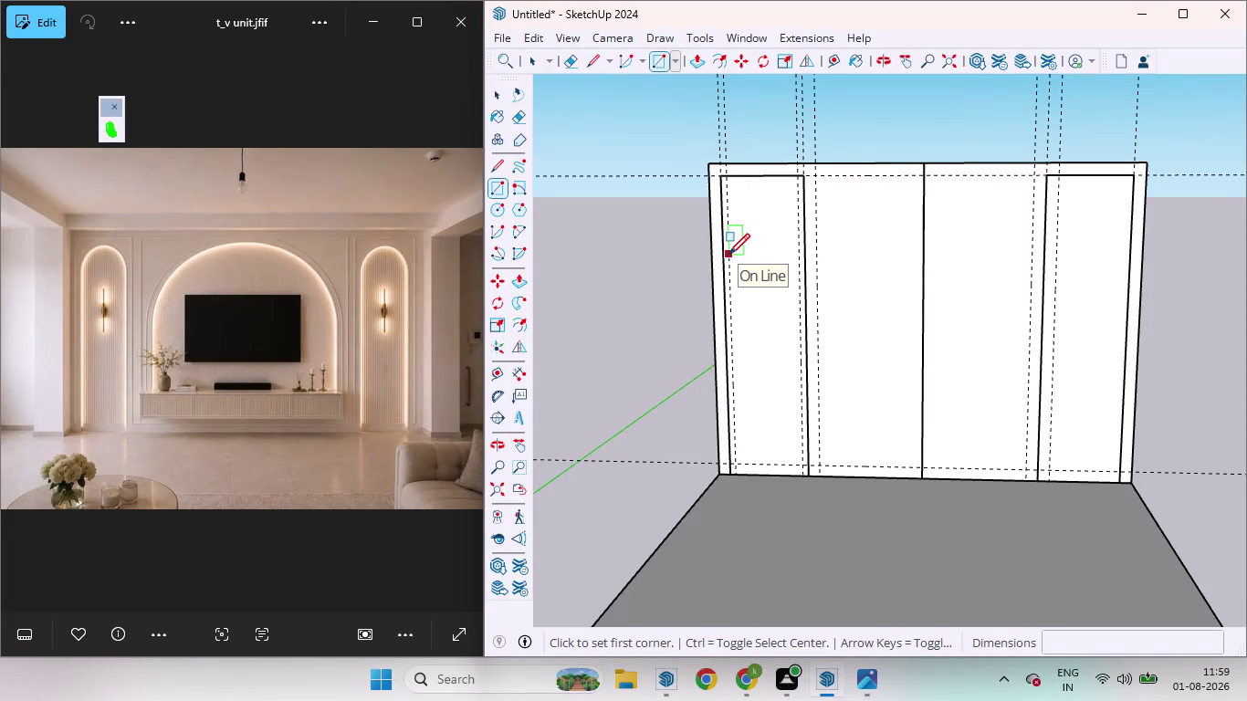
Pull two horizontal guides down from the left panel's top edge.
key(space)
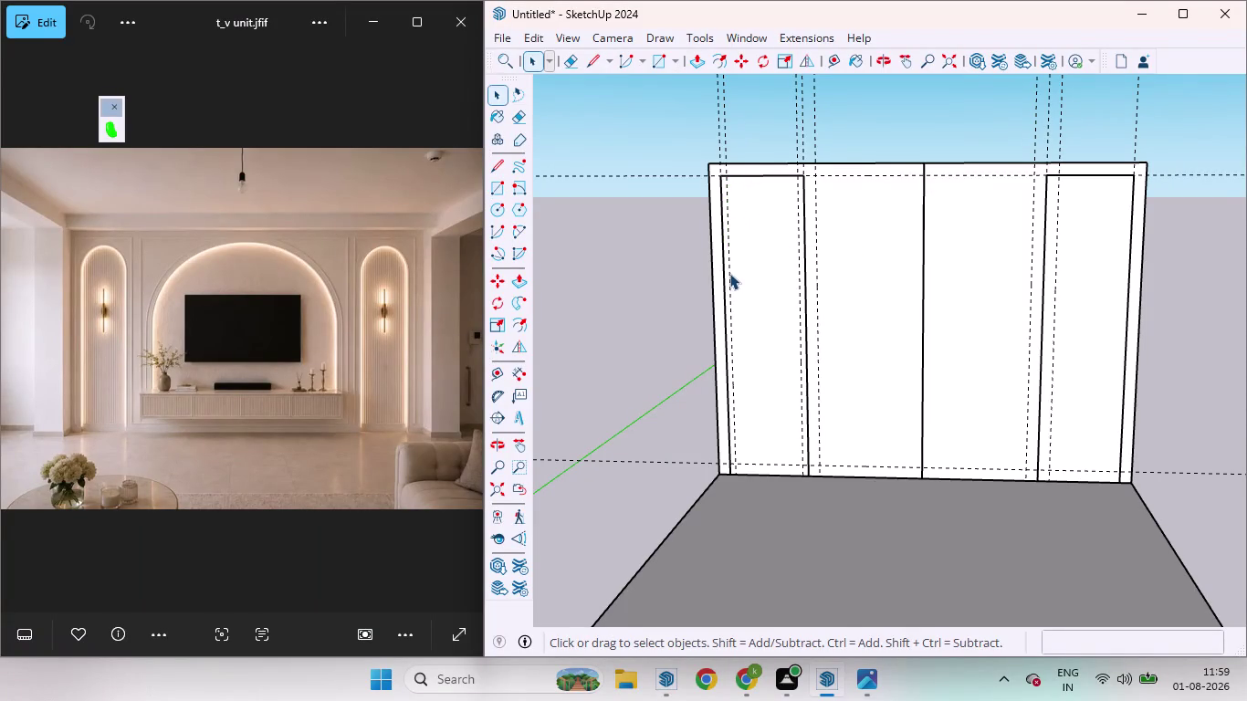
key(t)
click(761, 173)
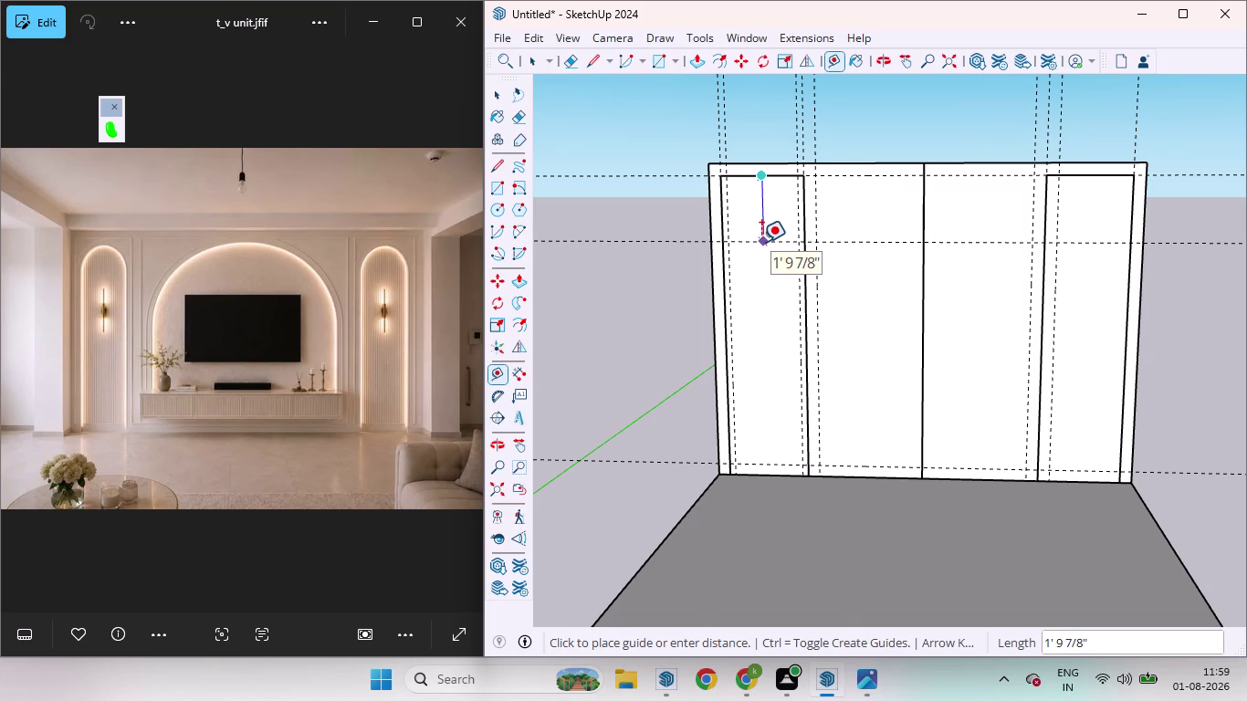
click(762, 242)
click(838, 246)
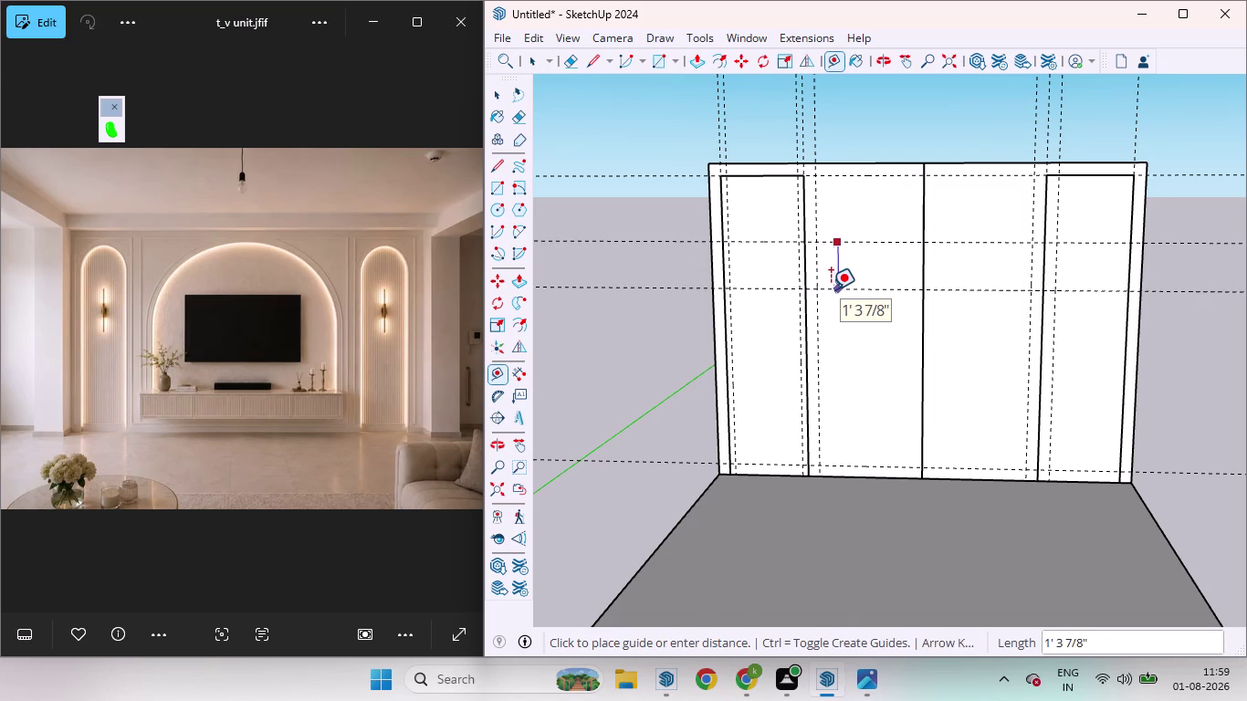
click(831, 290)
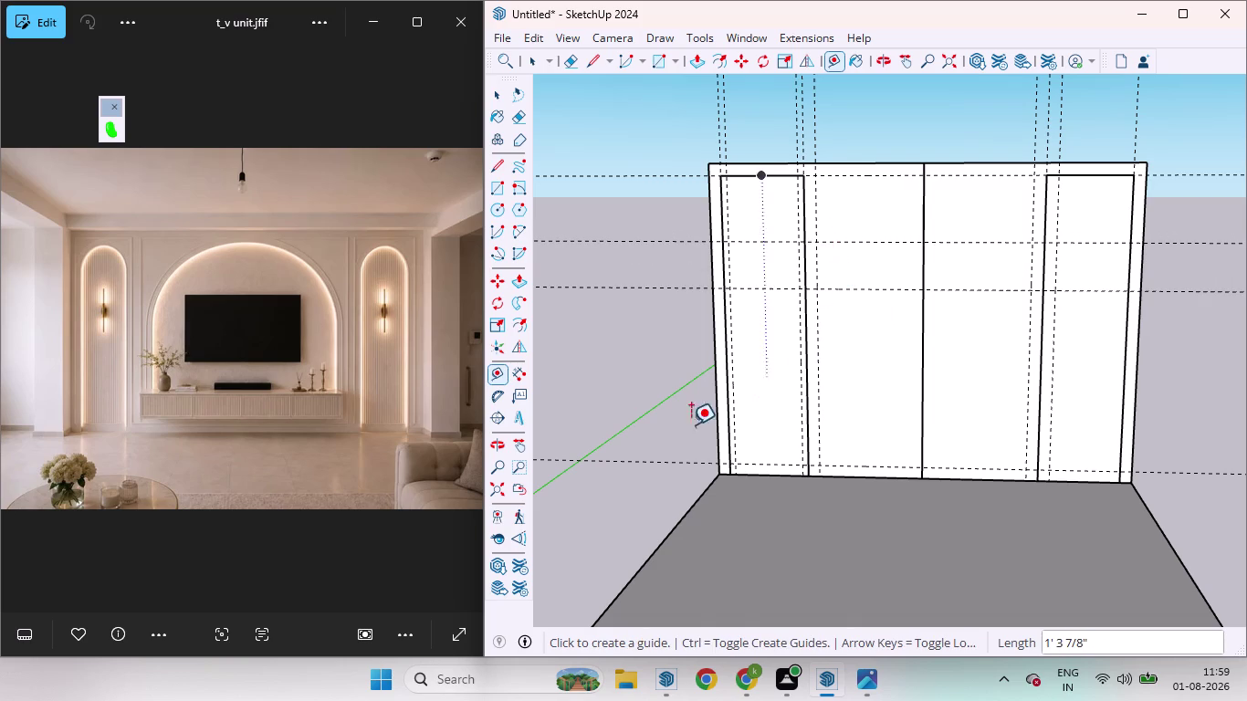
key(space)
Draw an inner rectangle in the left panel from the upper guide to the panel bottom.
key(r)
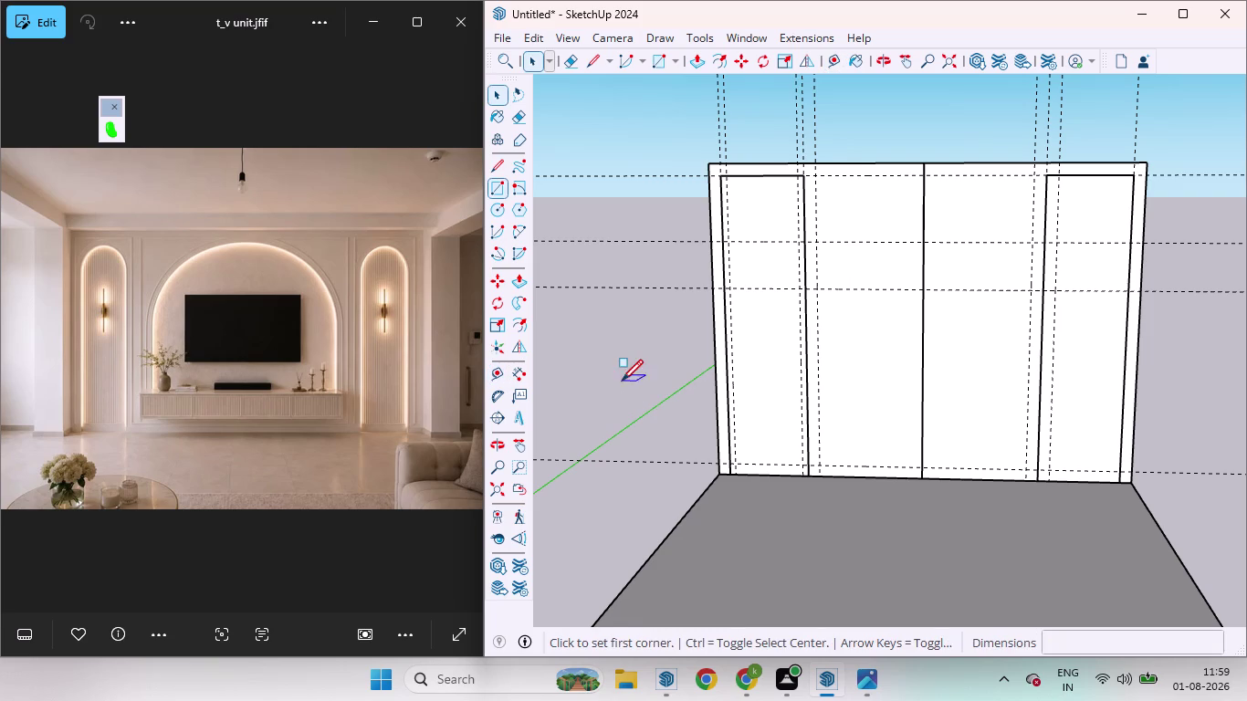
click(729, 237)
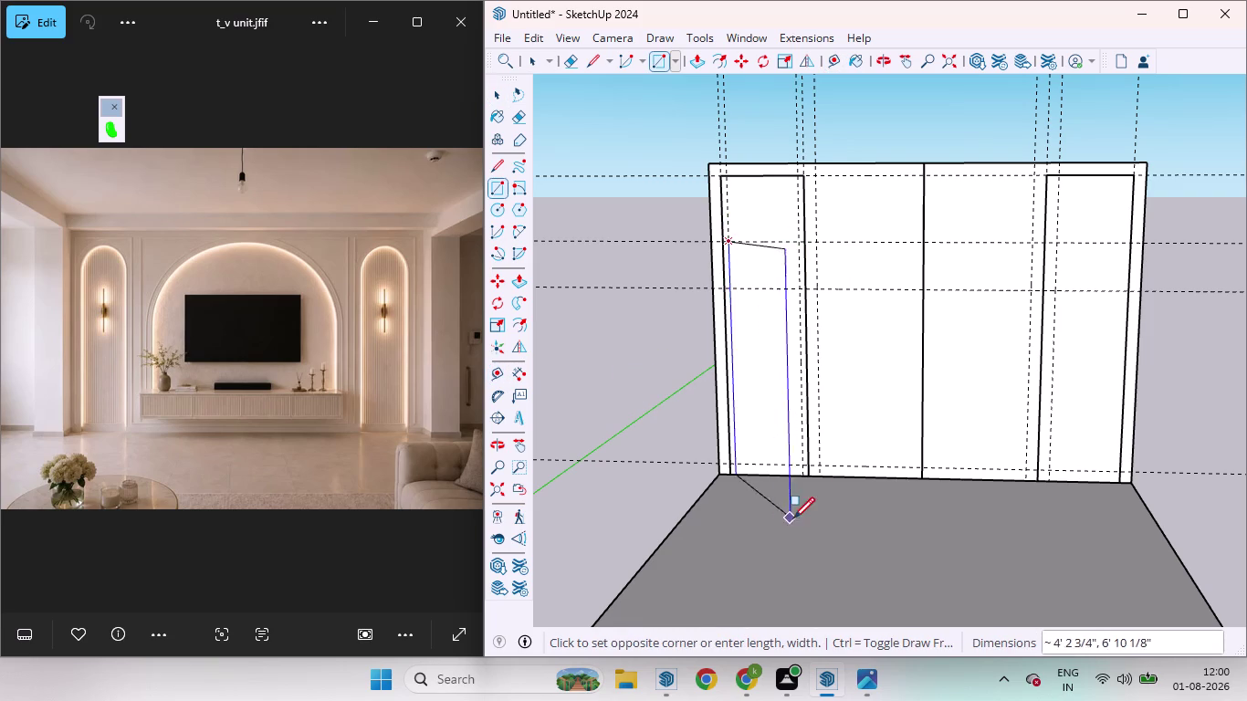
click(803, 462)
key(space)
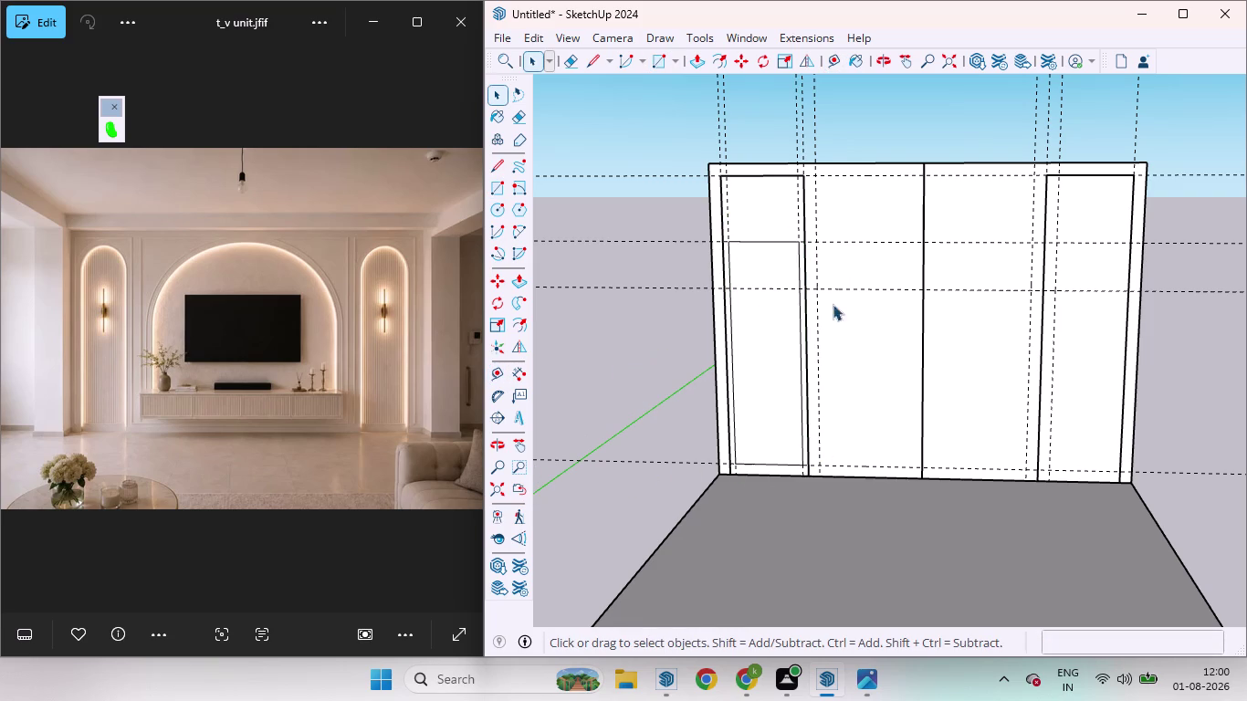
key(r)
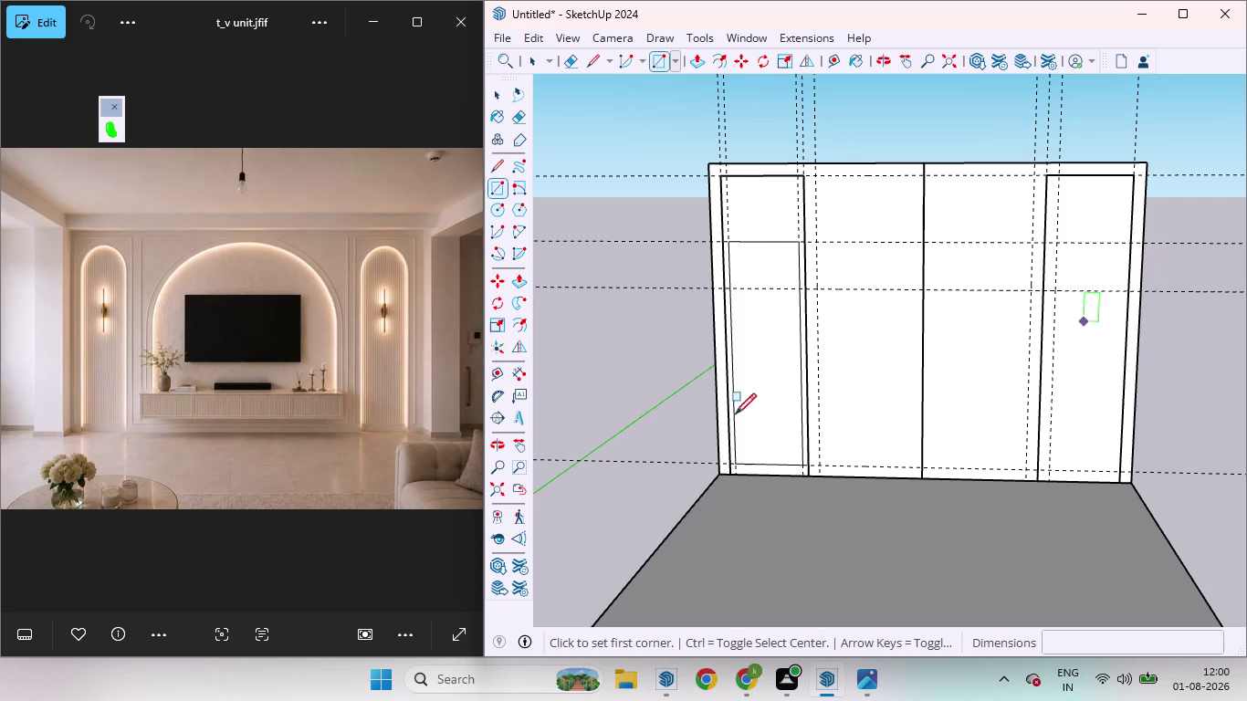
Place two 2-inch offset guides from the right panel's edges.
key(space)
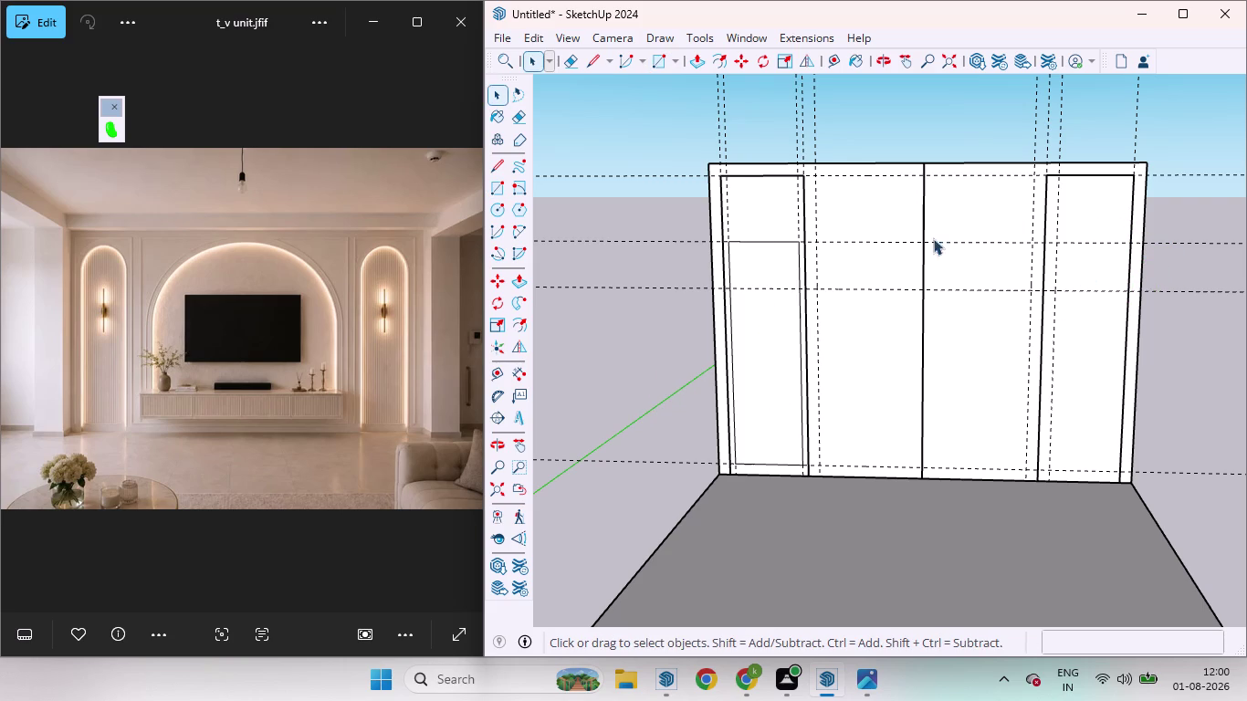
key(t)
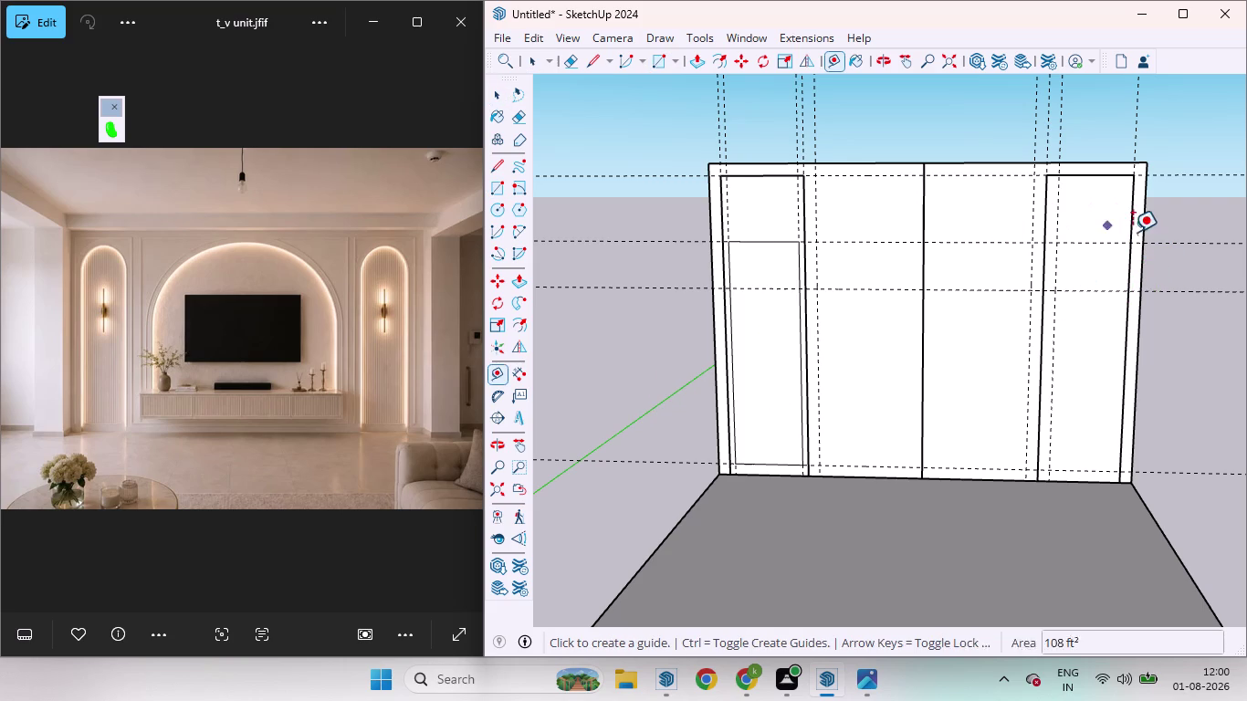
click(1133, 262)
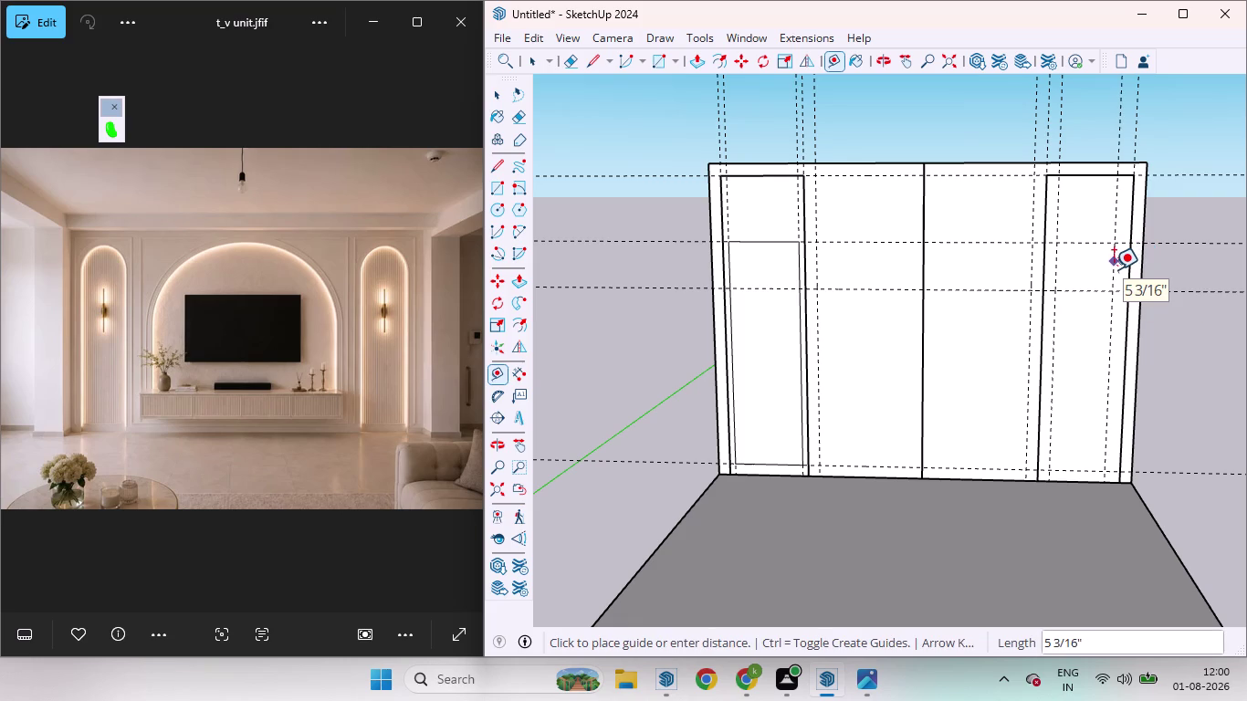
key(2)
key(Return)
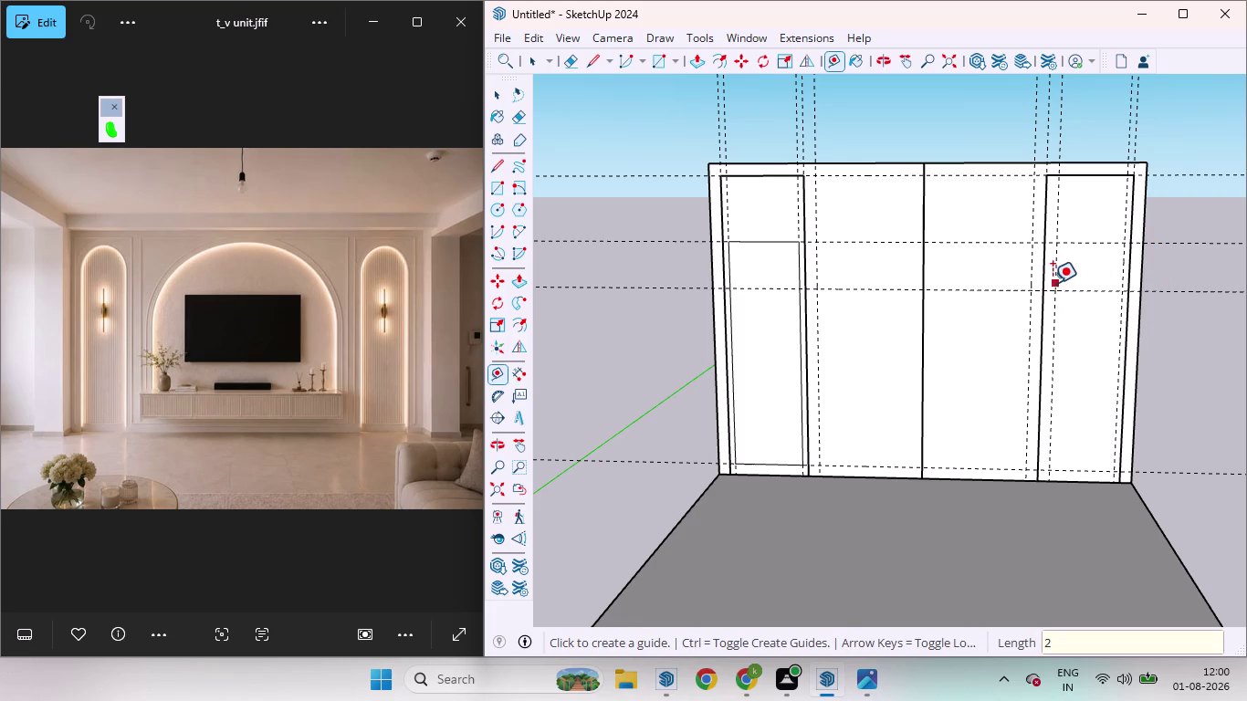
click(1046, 283)
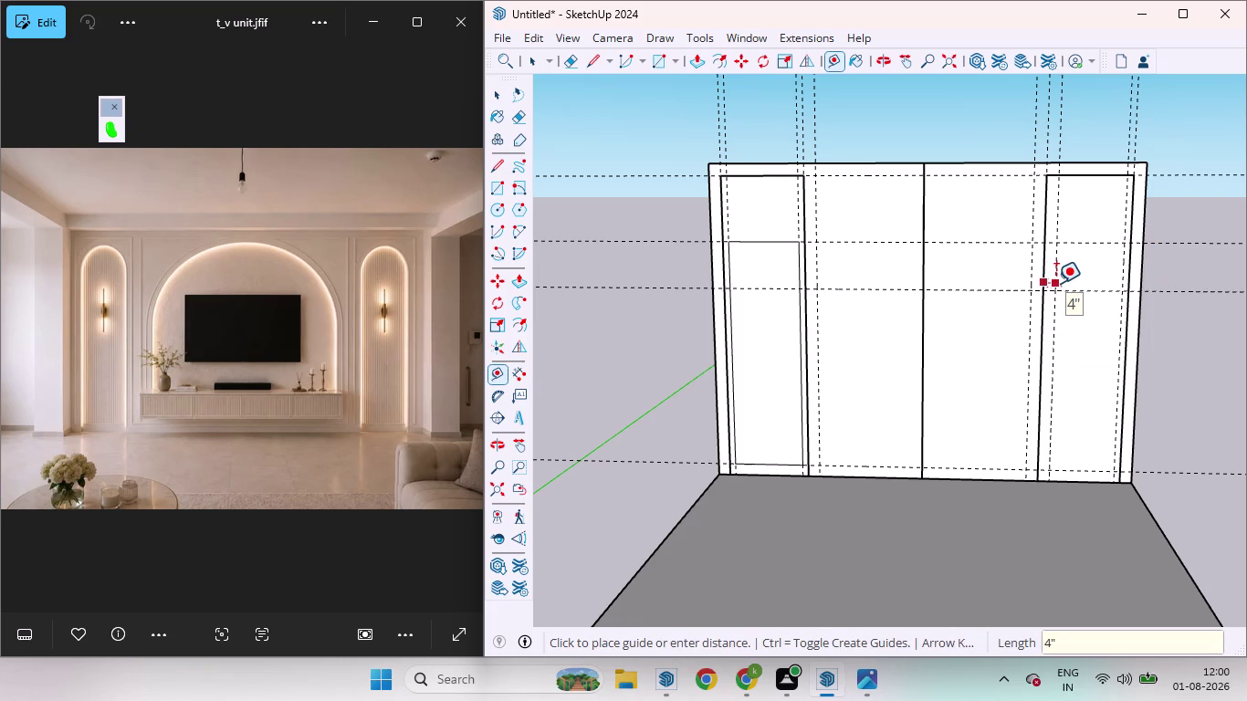
key(2)
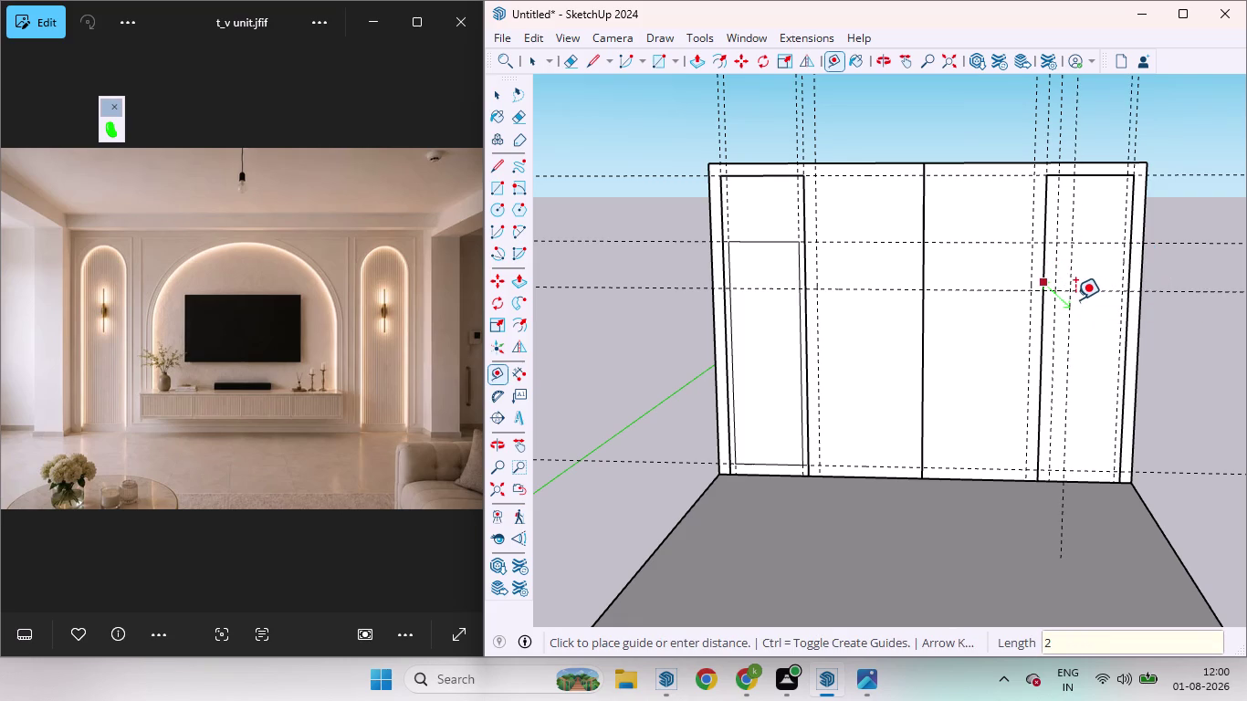
key(Return)
Undo a stray guide and add a 2-inch guide from the right panel's inner edge.
scroll(up, 3)
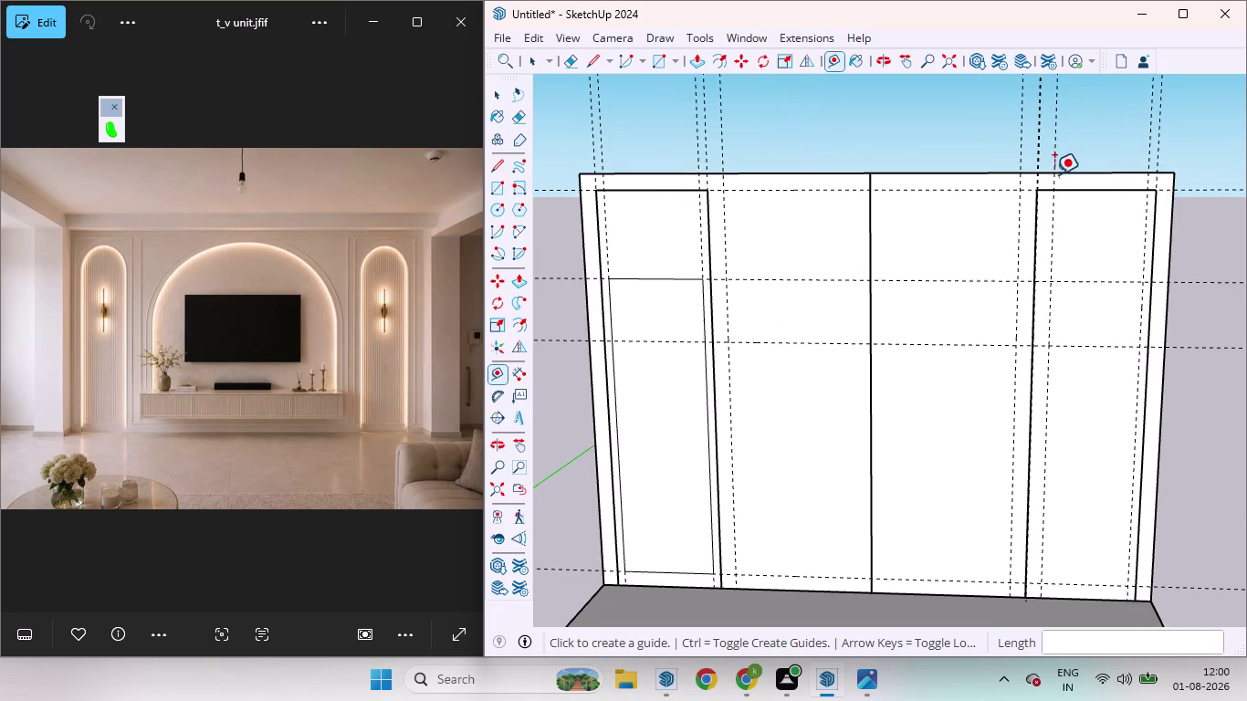
scroll(up, 3)
scroll(up, 3)
scroll(down, 3)
scroll(down, 3)
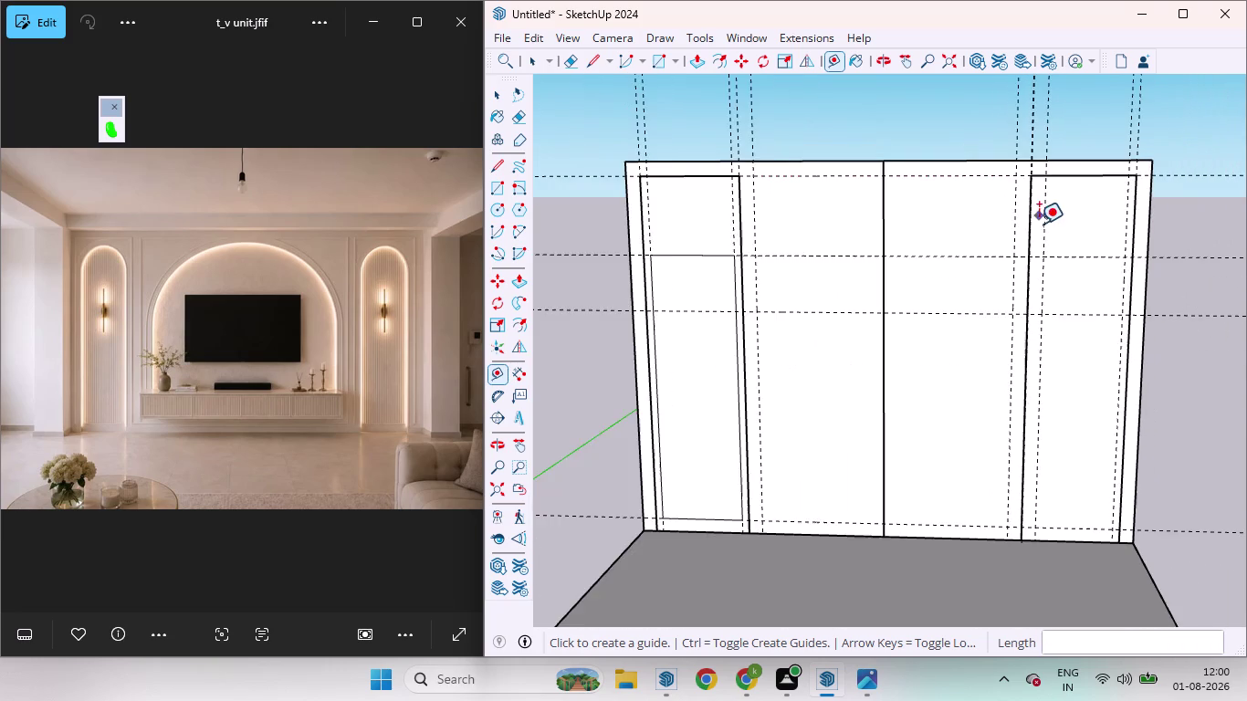
scroll(down, 3)
scroll(up, 3)
middle_drag(1052, 400, 989, 382)
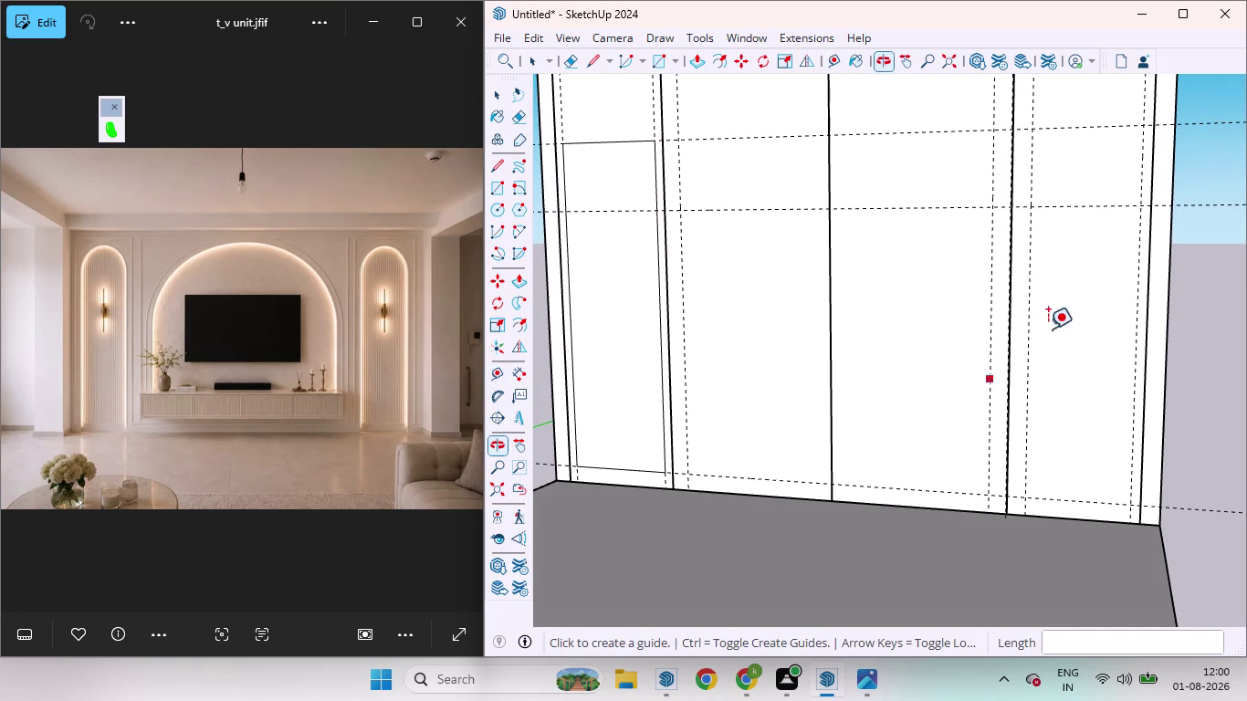
key(ctrl+z)
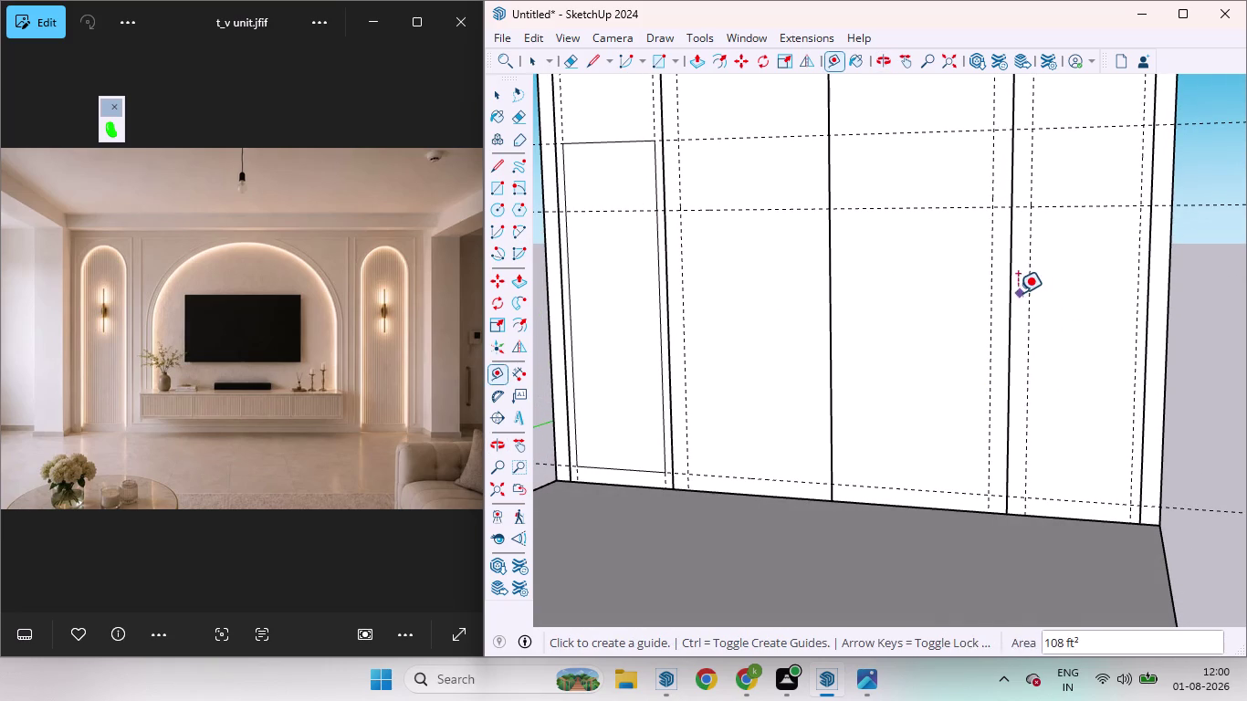
click(1023, 295)
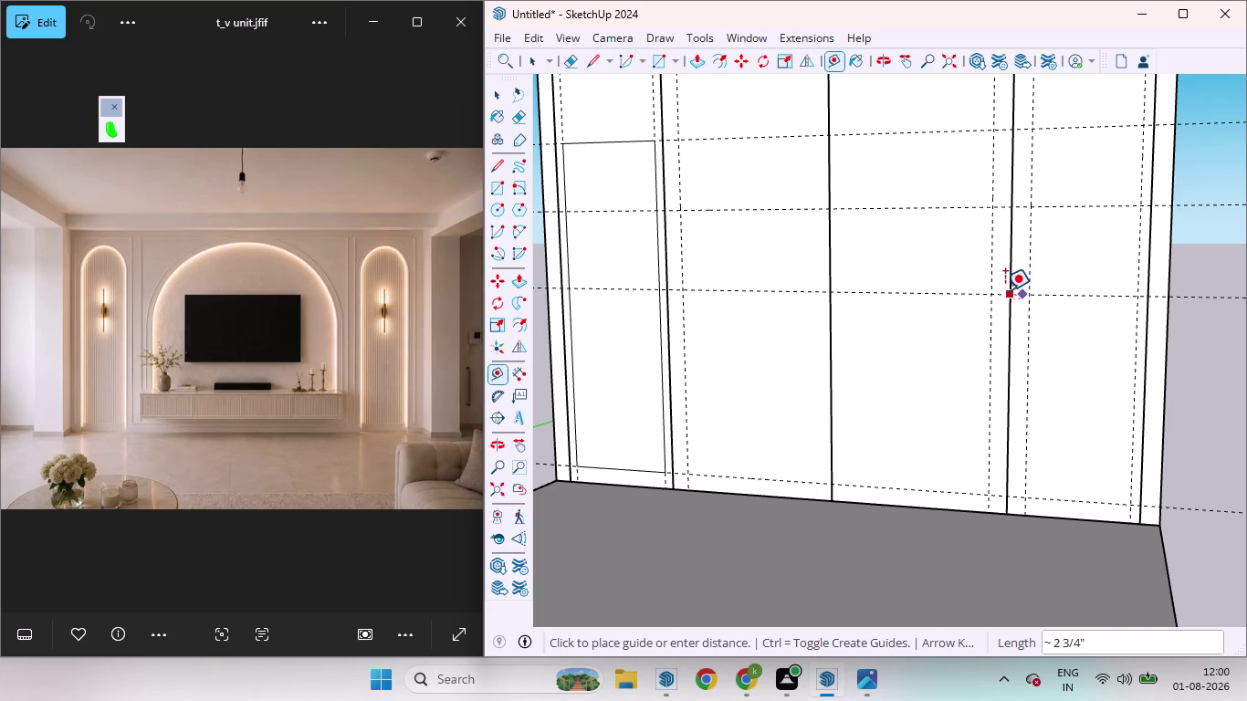
key(ctrl+z)
click(1013, 274)
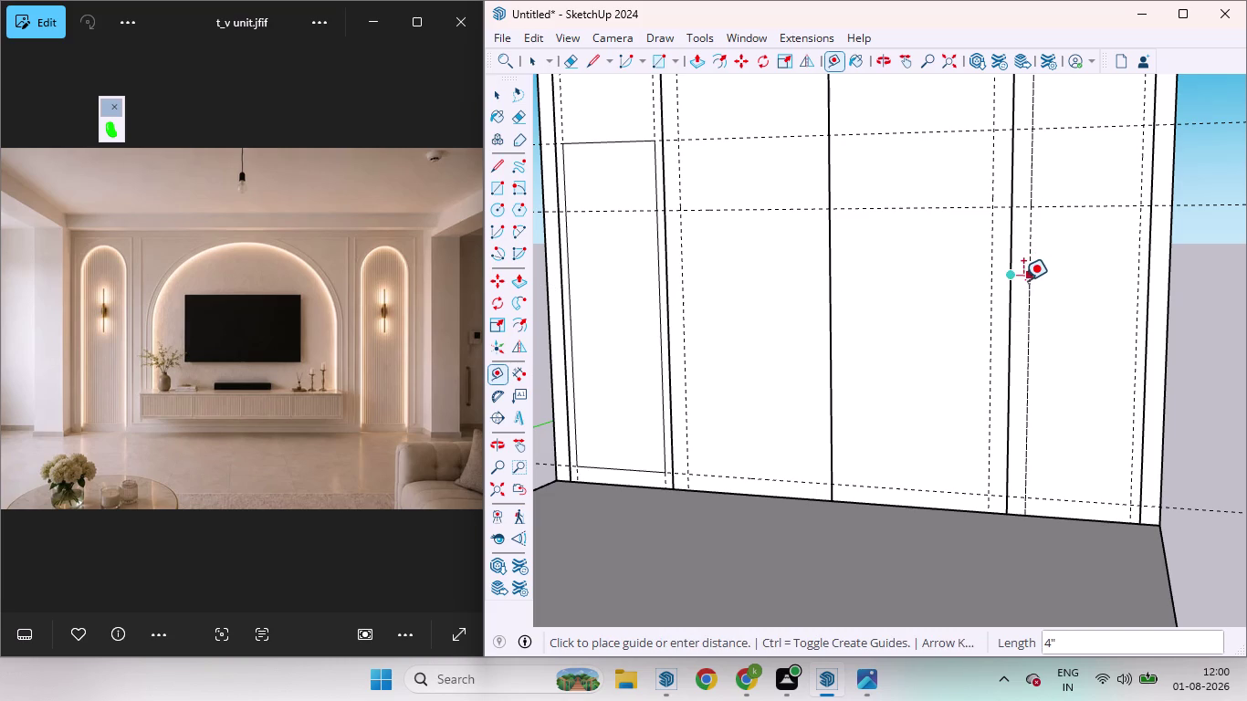
key(2)
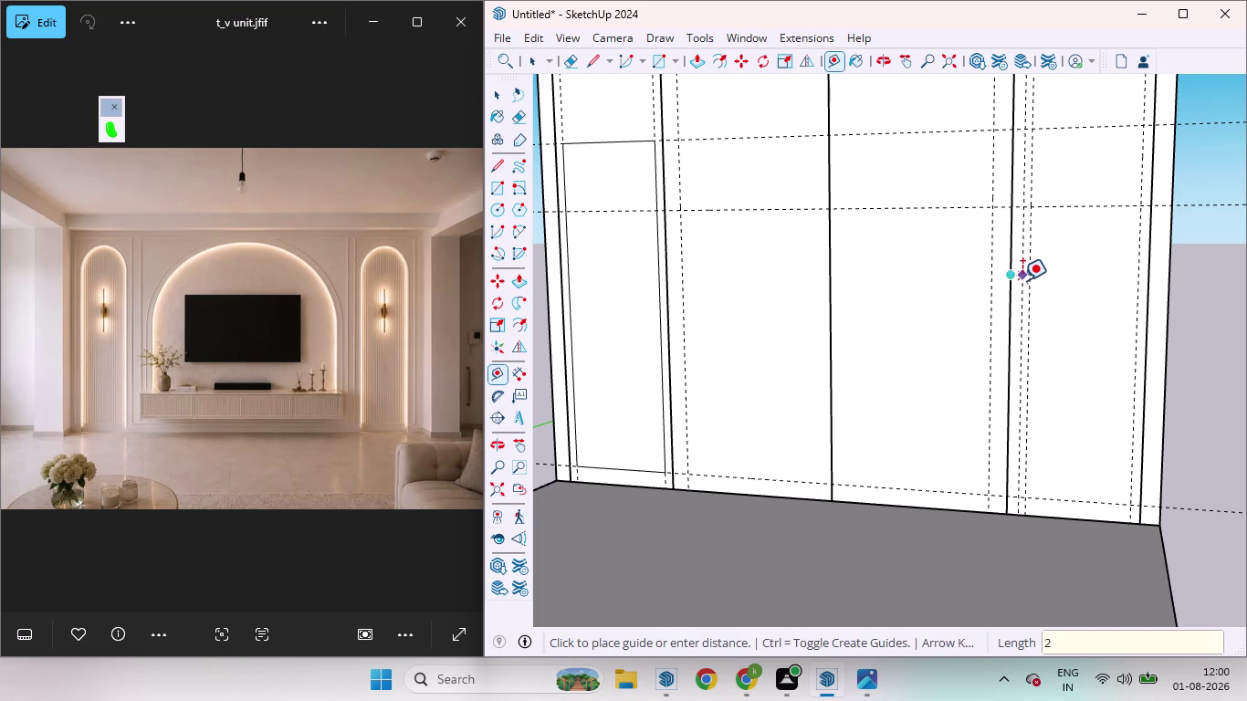
key(Return)
key(space)
scroll(down, 3)
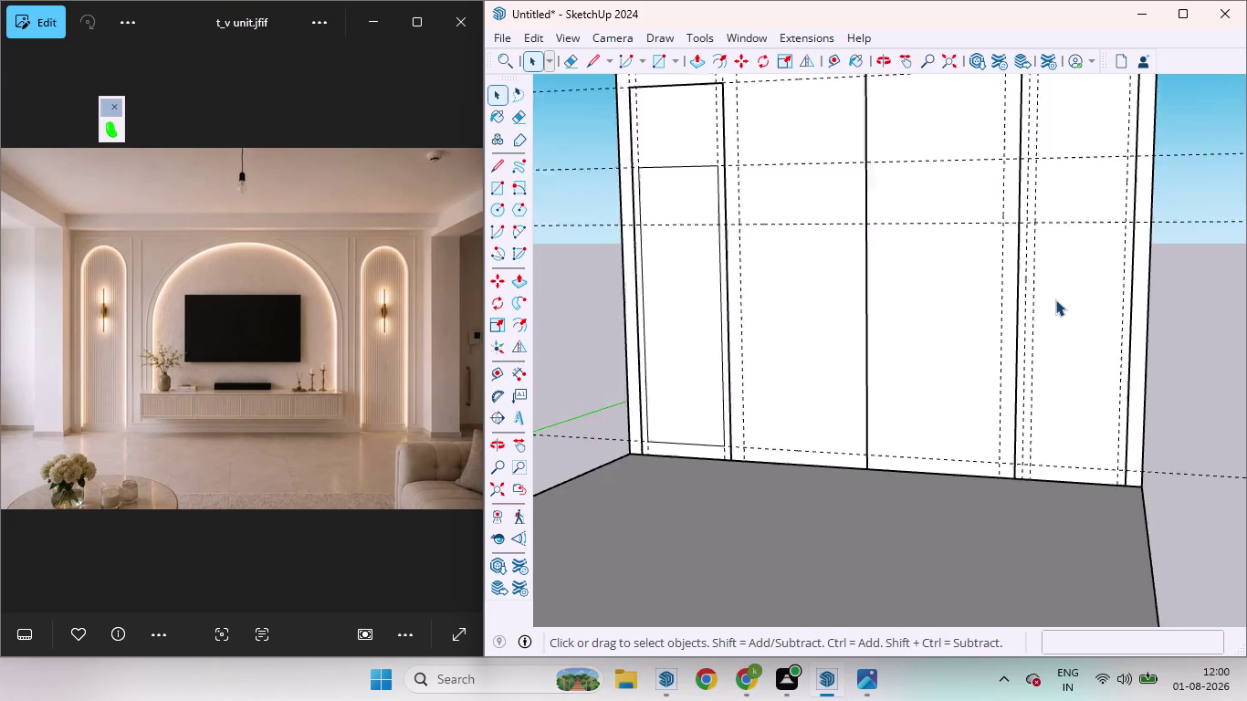
scroll(down, 3)
Draw the right panel's inner rectangle between its guides down to the panel bottom.
key(r)
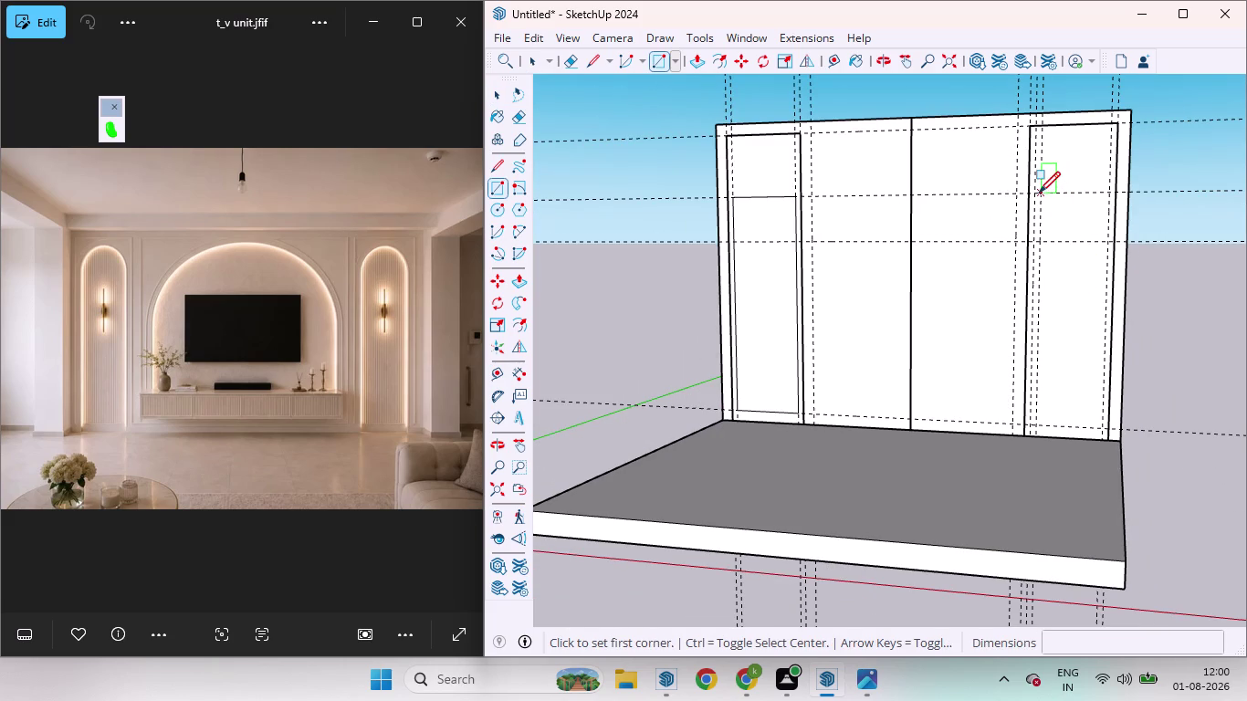
scroll(up, 3)
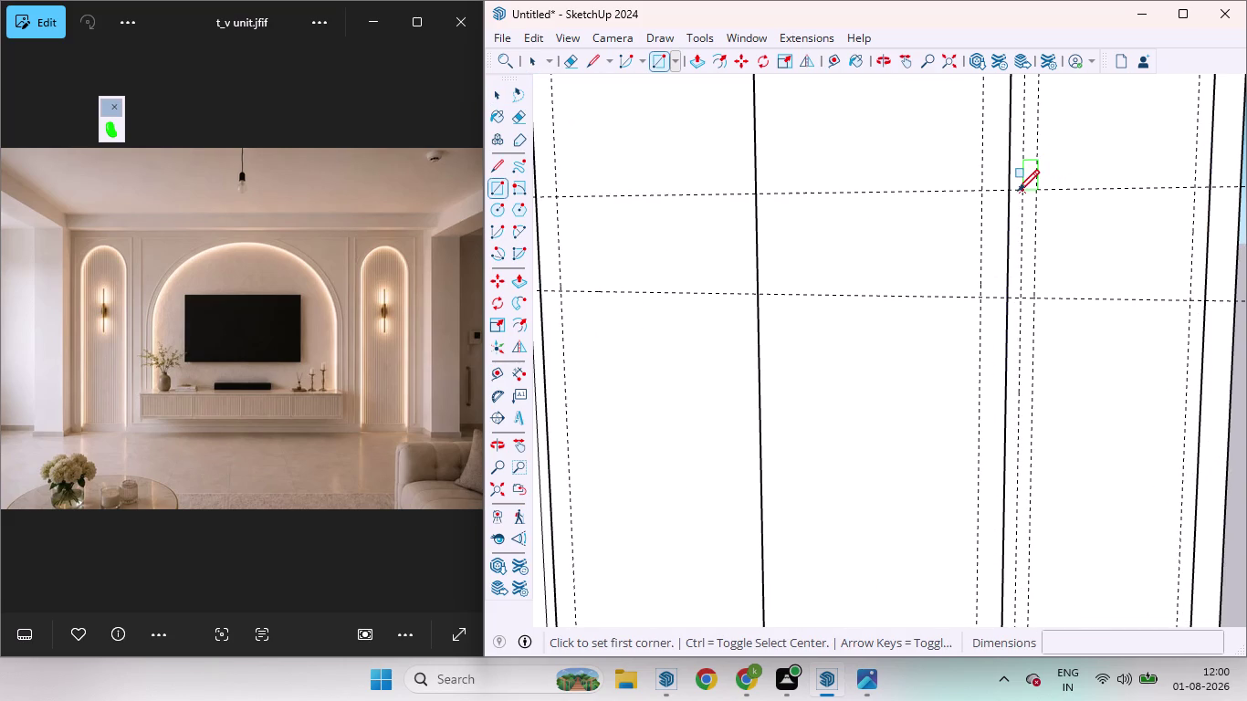
click(1020, 189)
scroll(down, 3)
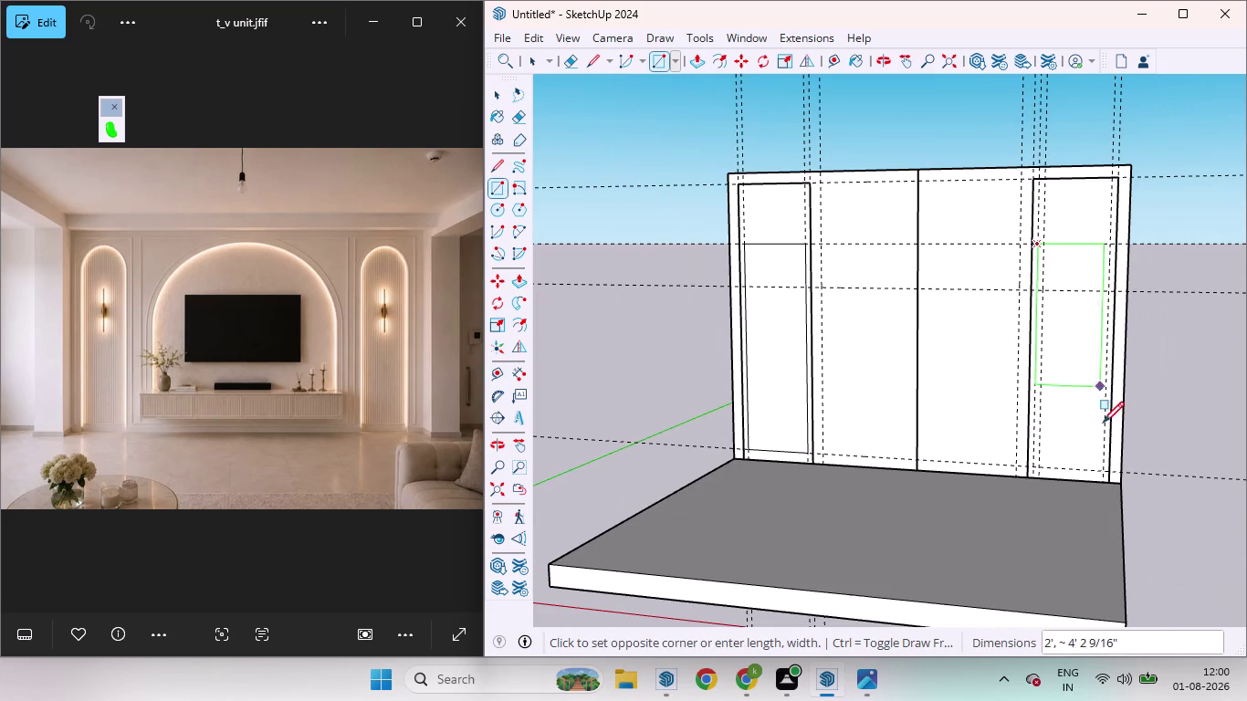
click(1101, 472)
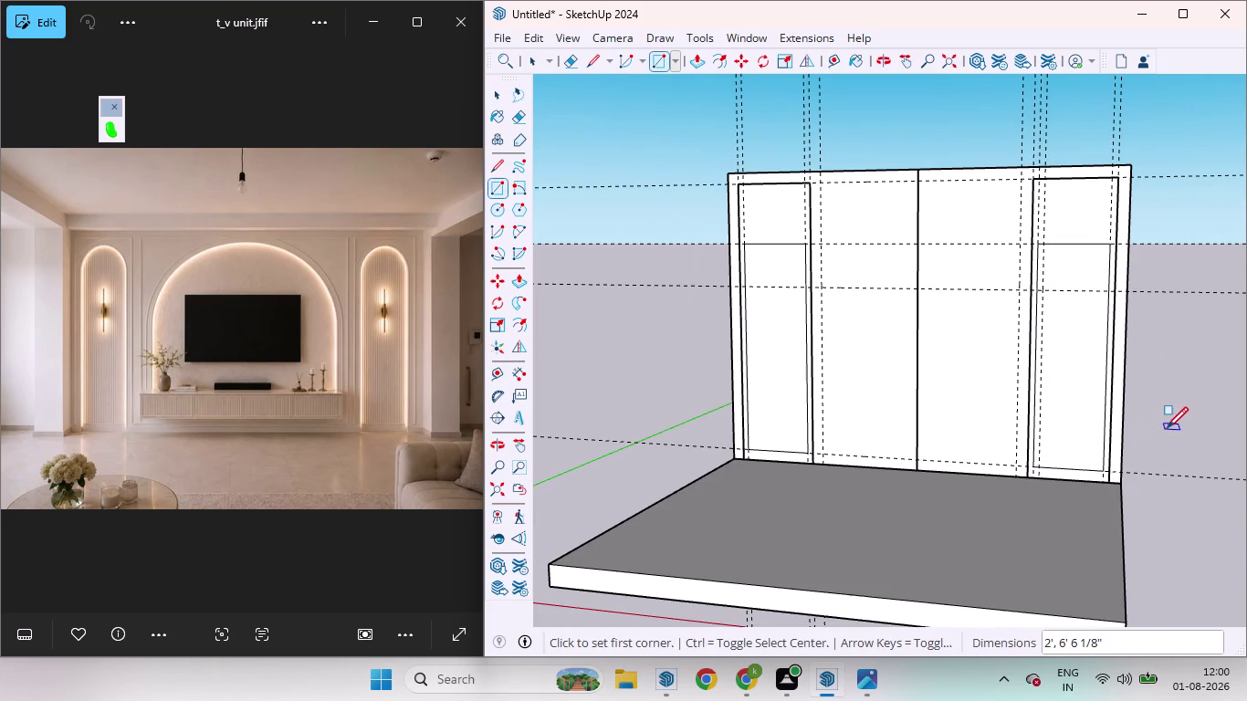
key(space)
middle_drag(752, 244, 838, 232)
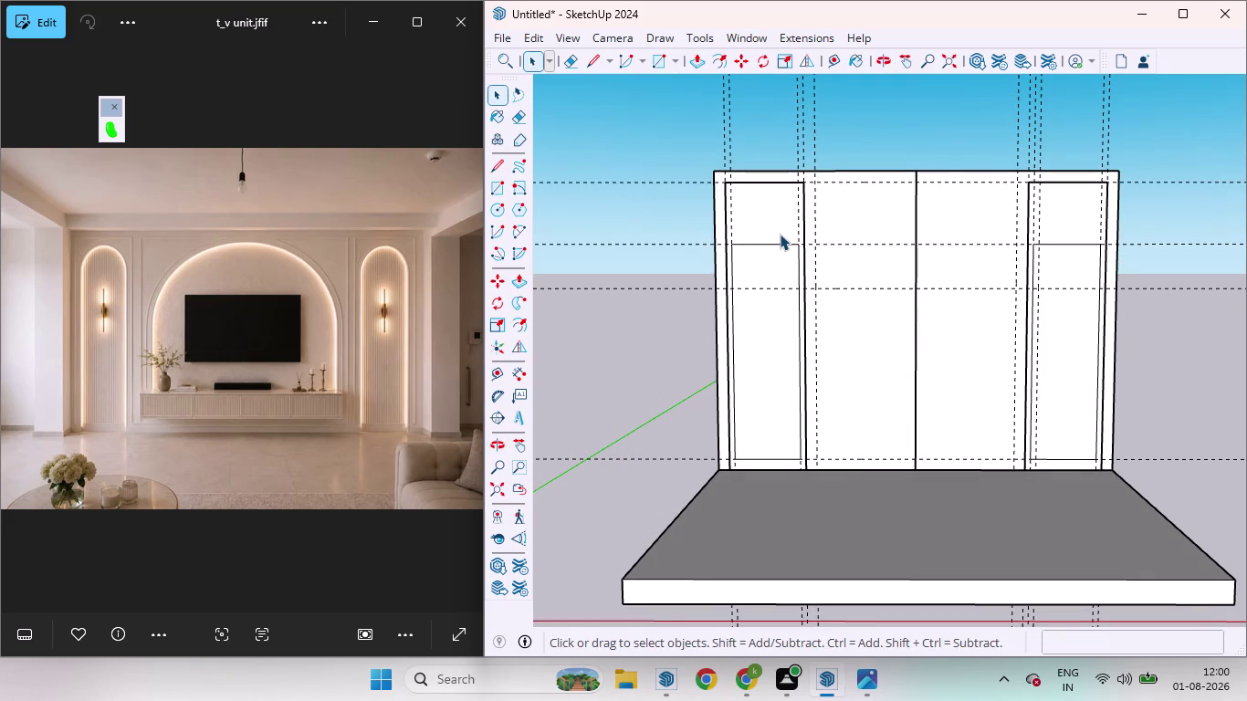
Cancel a first arc attempt and restart the 2 Point Arc tool with 60 entered.
key(a)
scroll(up, 3)
click(733, 243)
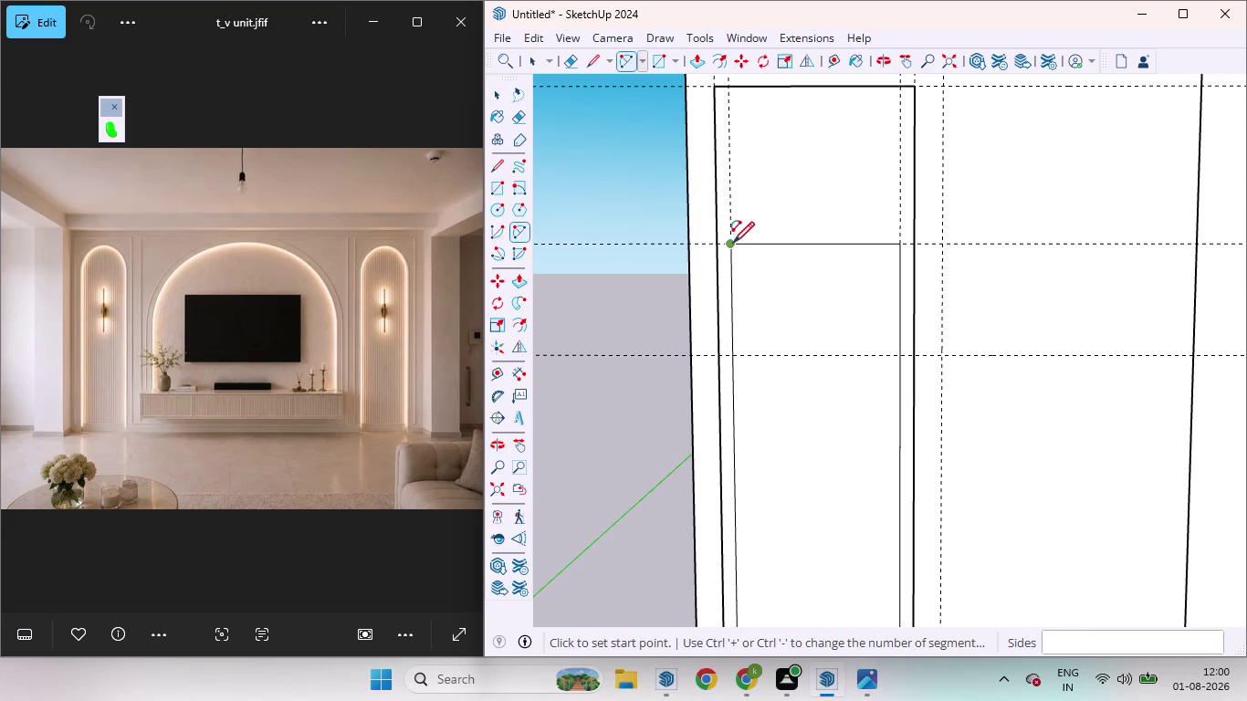
click(901, 244)
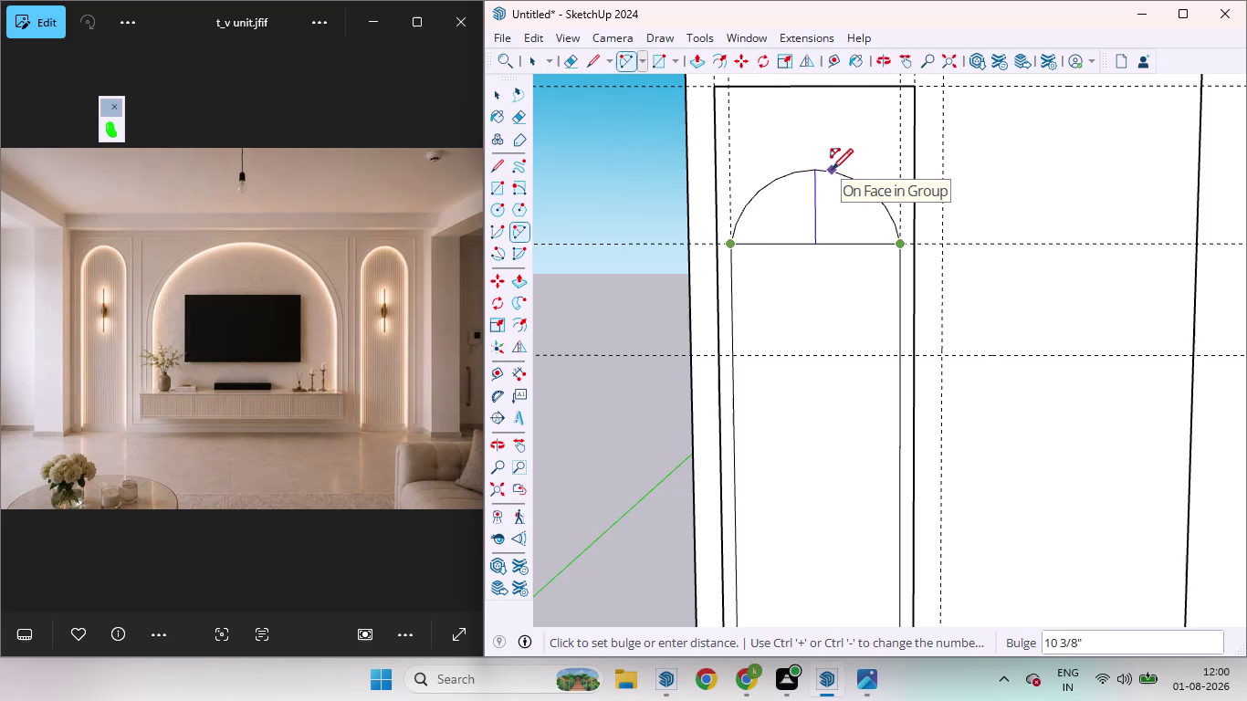
key(space)
key(a)
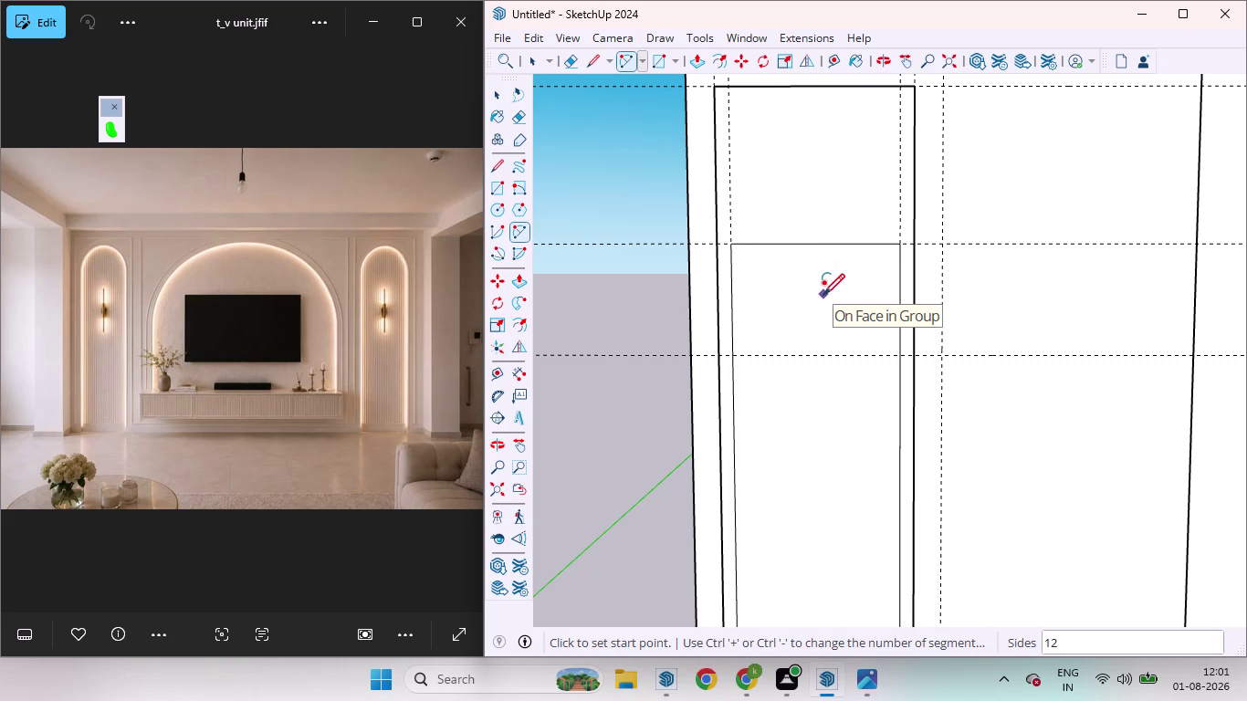
text(60)
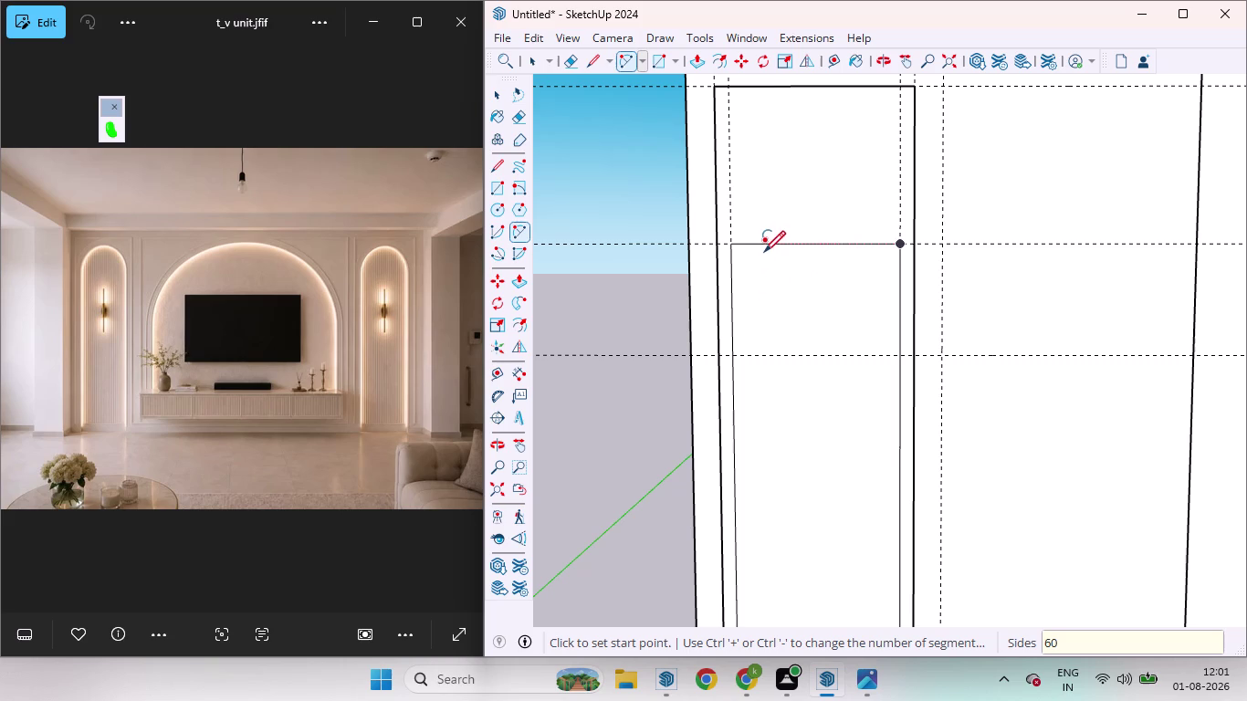
key(Return)
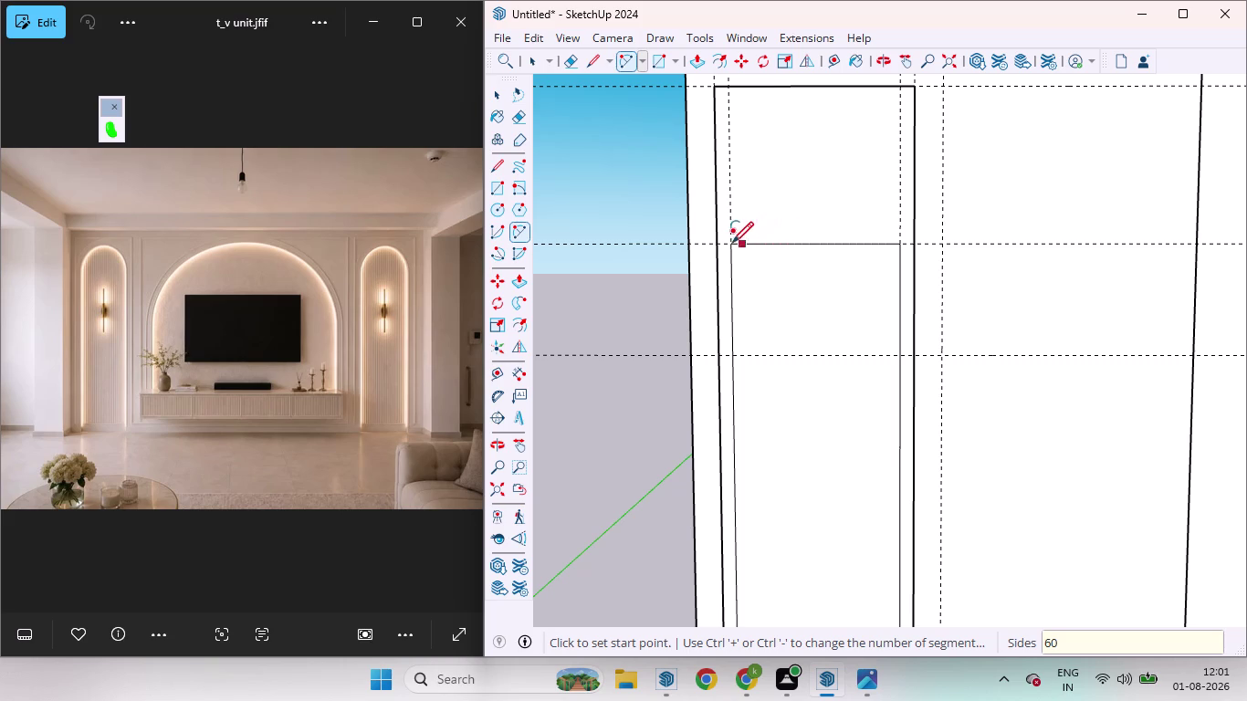
Draw a half-circle arch across the left inner panel's top line.
click(729, 245)
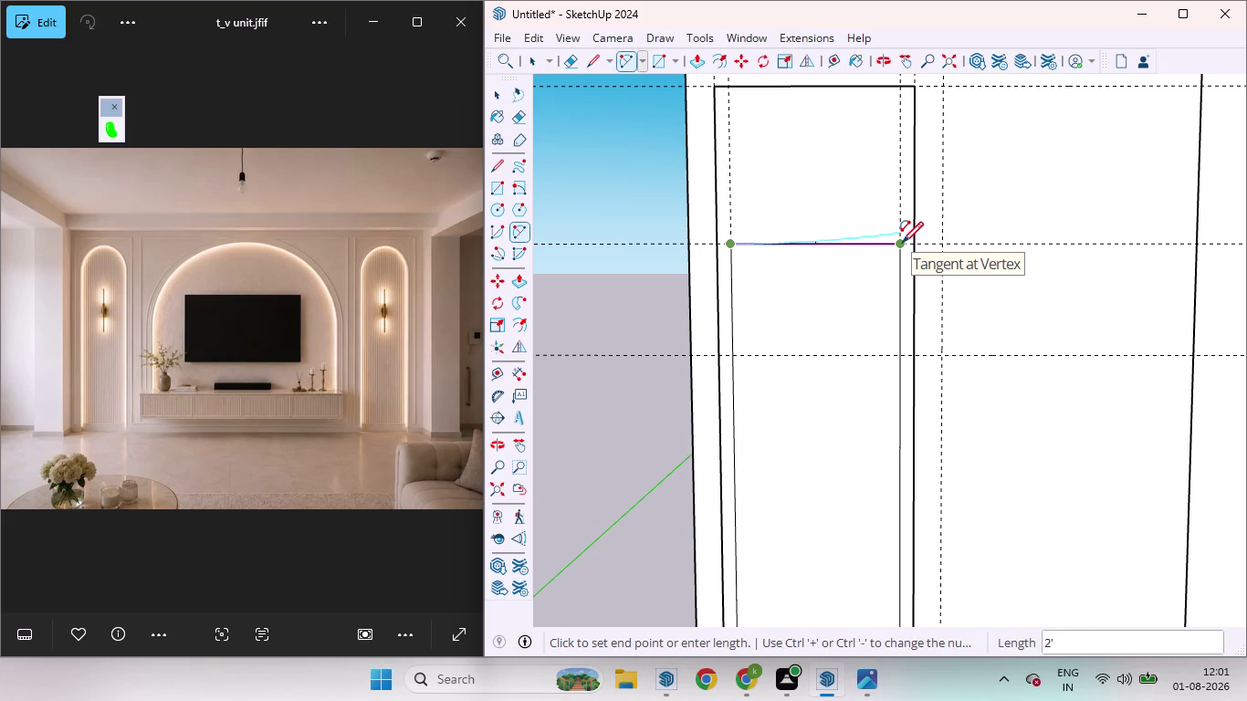
click(902, 243)
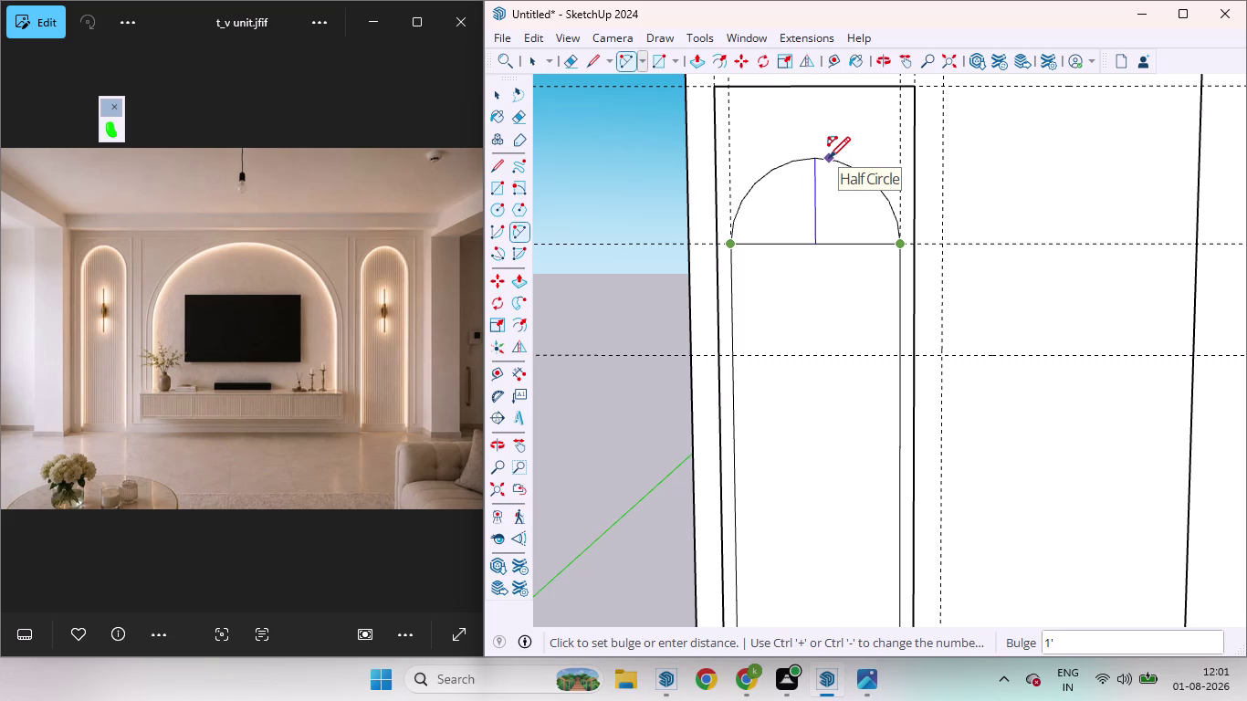
click(829, 158)
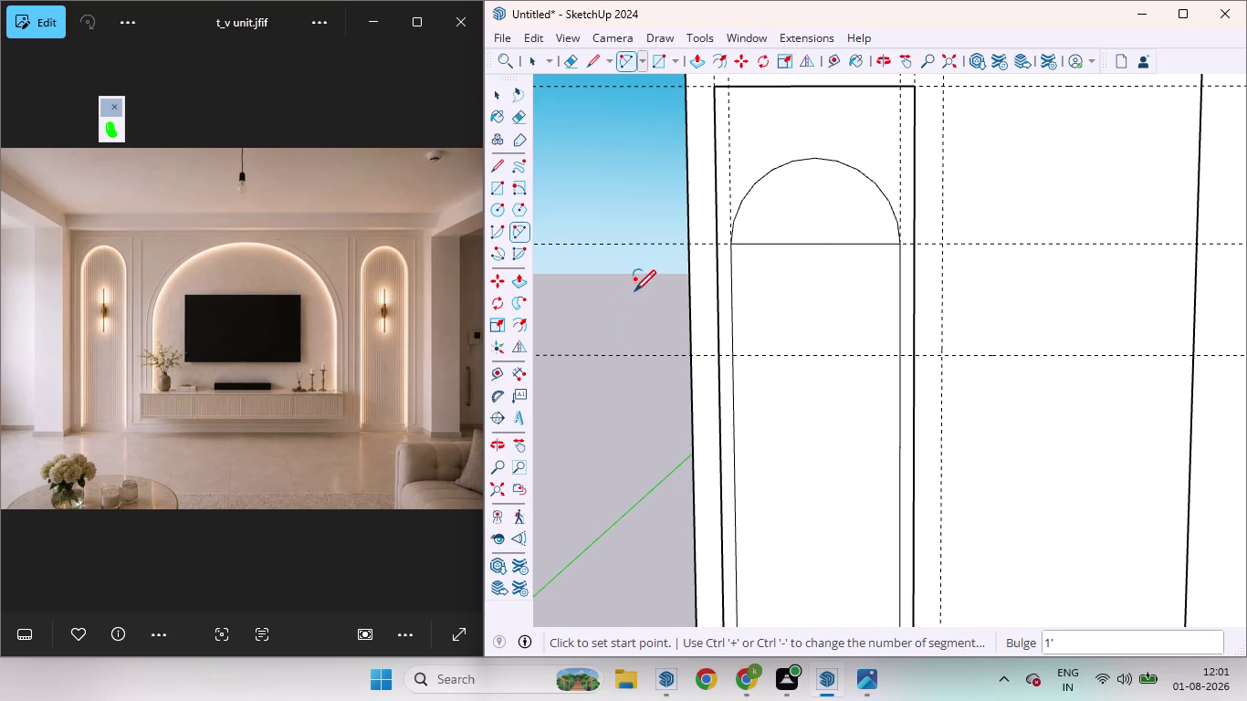
scroll(down, 3)
key(space)
scroll(down, 3)
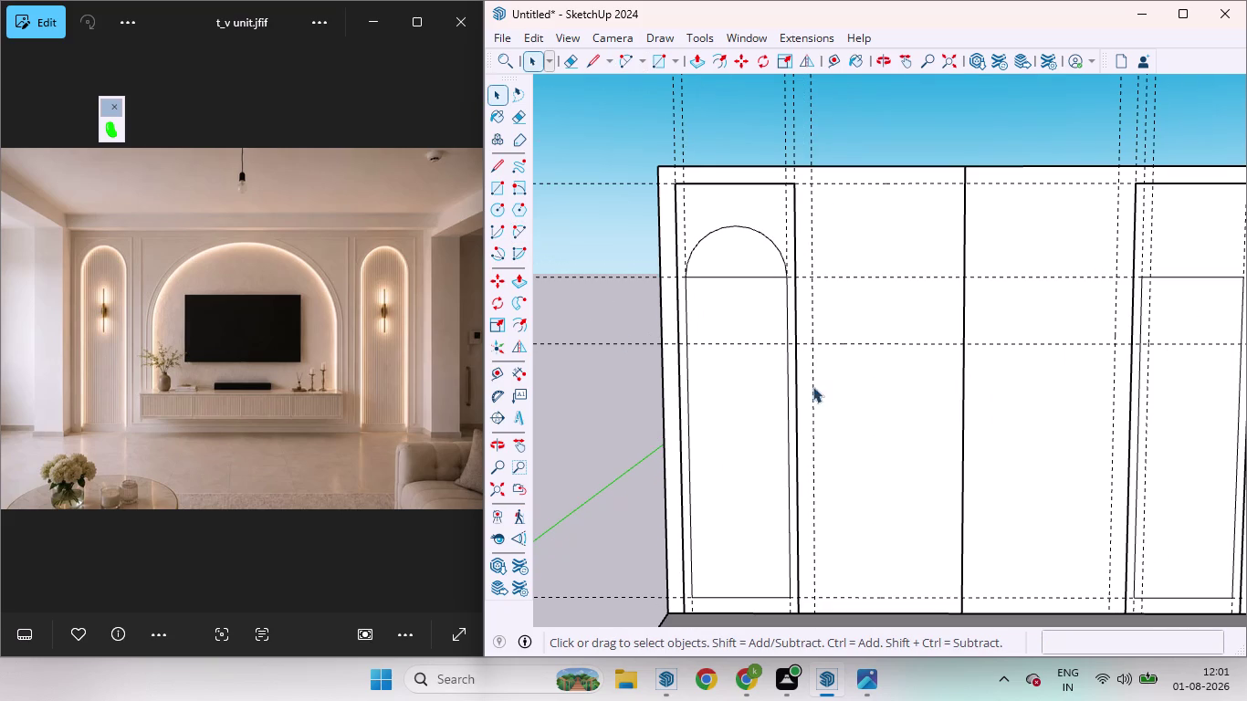
Restart the 2 Point Arc tool with 60 entered.
key(a)
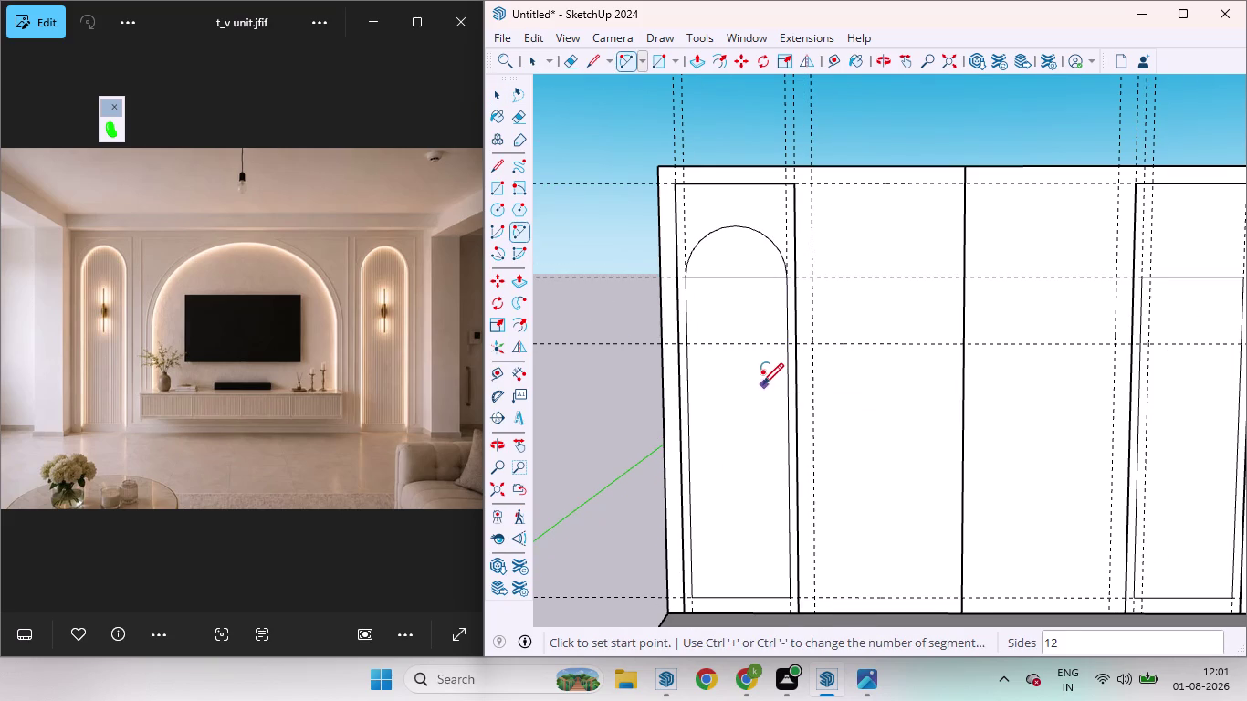
key(6)
key(0)
key(Return)
Draw a half-circle arch across the right panel's line, then select the left top edge.
scroll(down, 3)
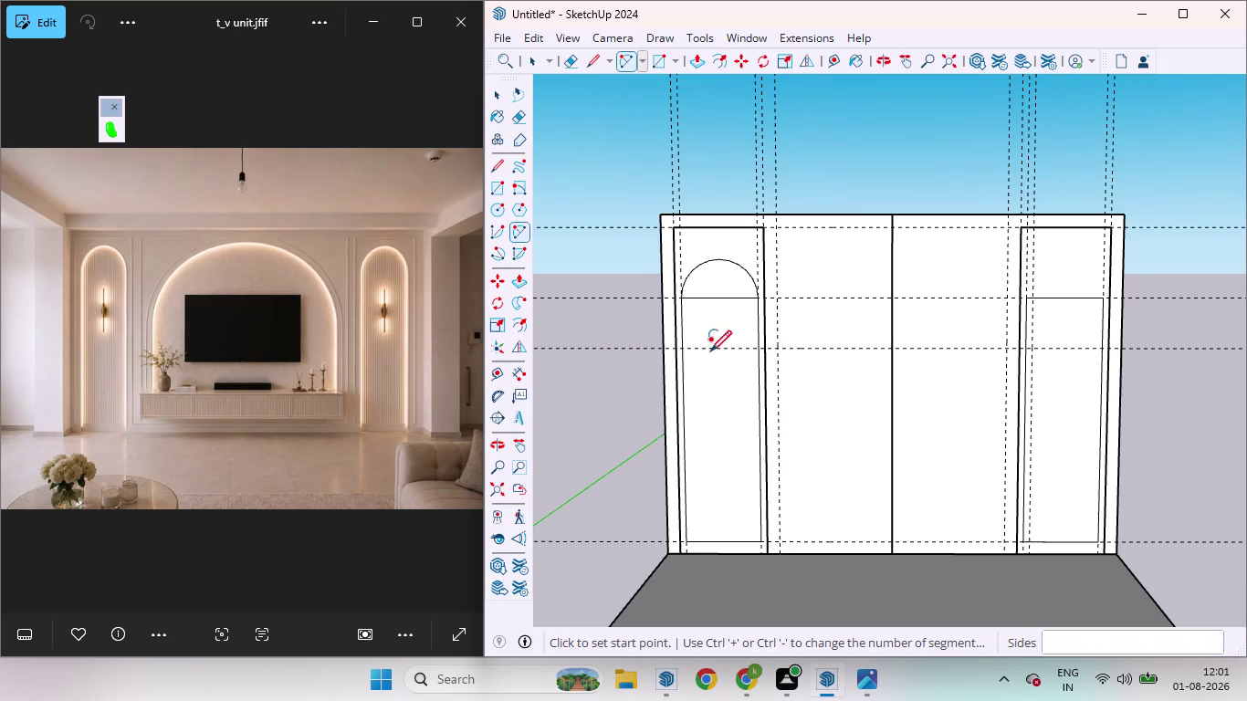
scroll(up, 3)
scroll(down, 3)
scroll(up, 3)
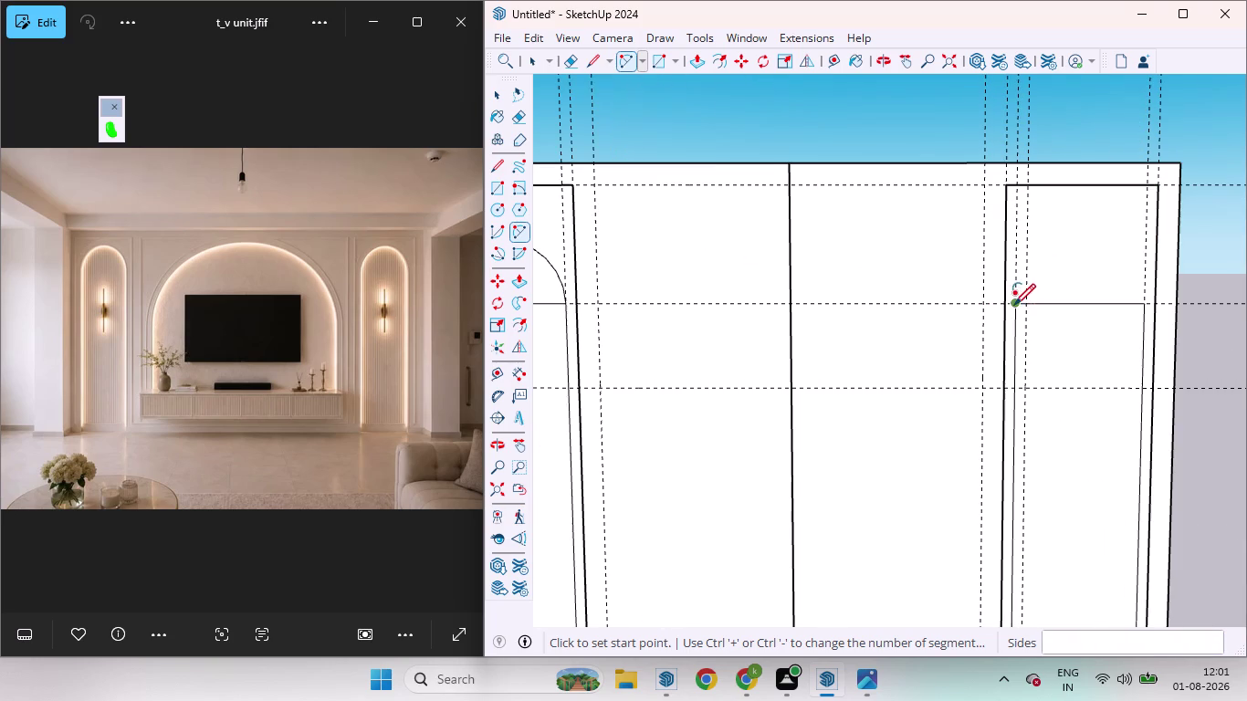
click(1015, 306)
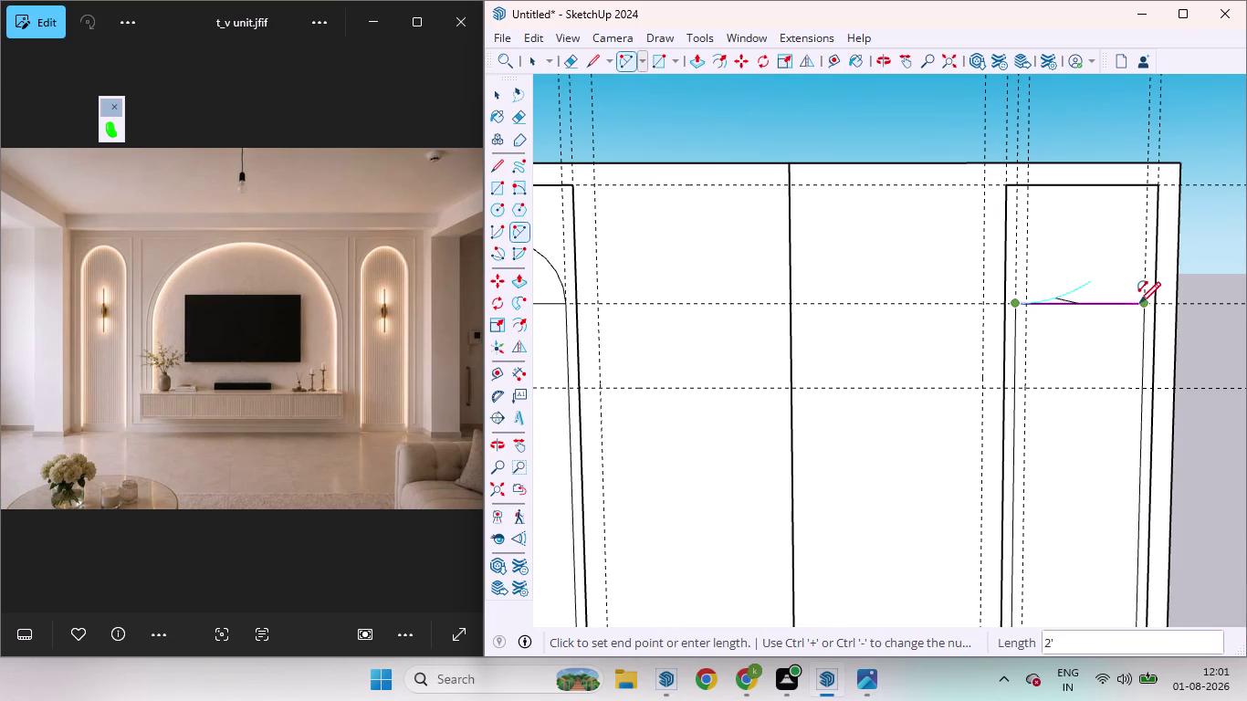
click(1142, 303)
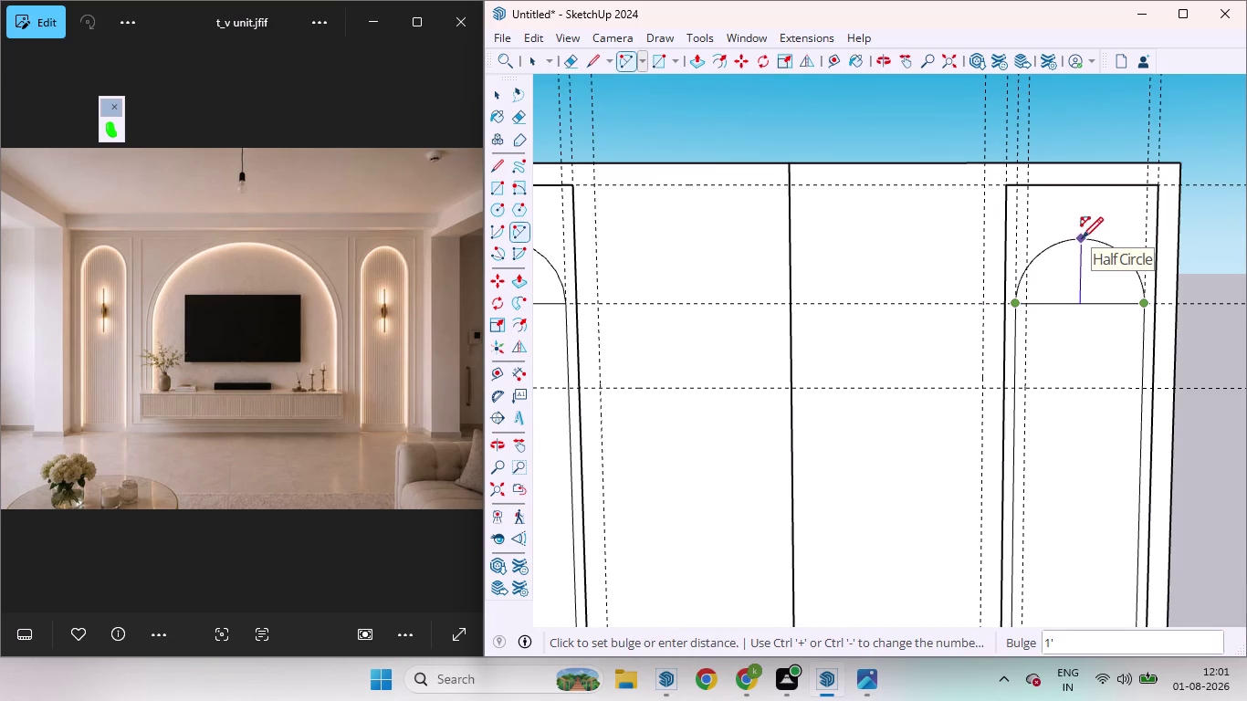
click(1082, 238)
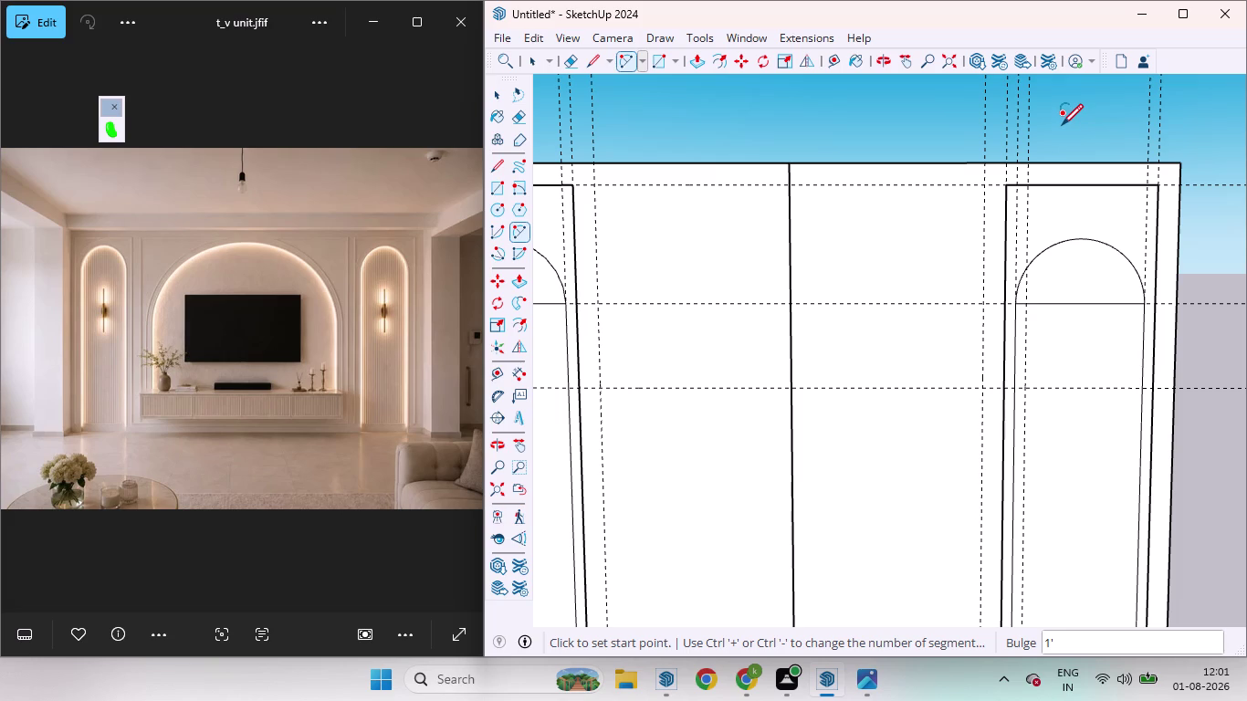
scroll(down, 3)
scroll(down, 3)
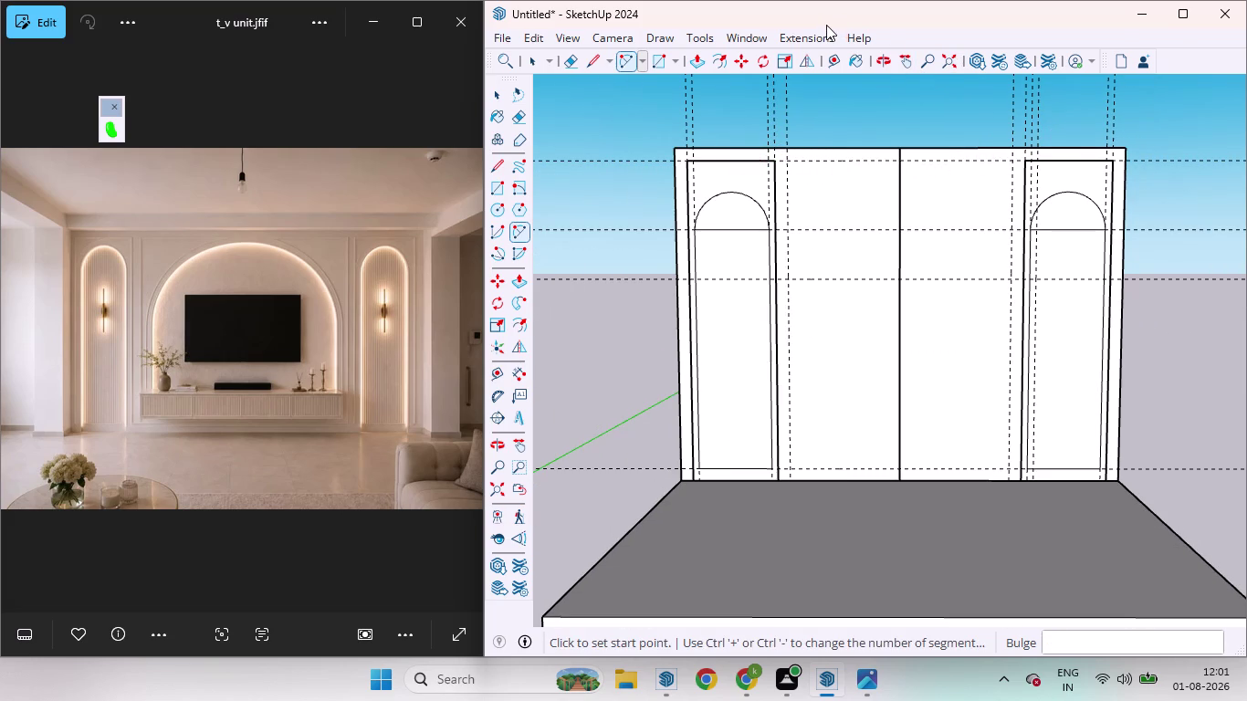
key(space)
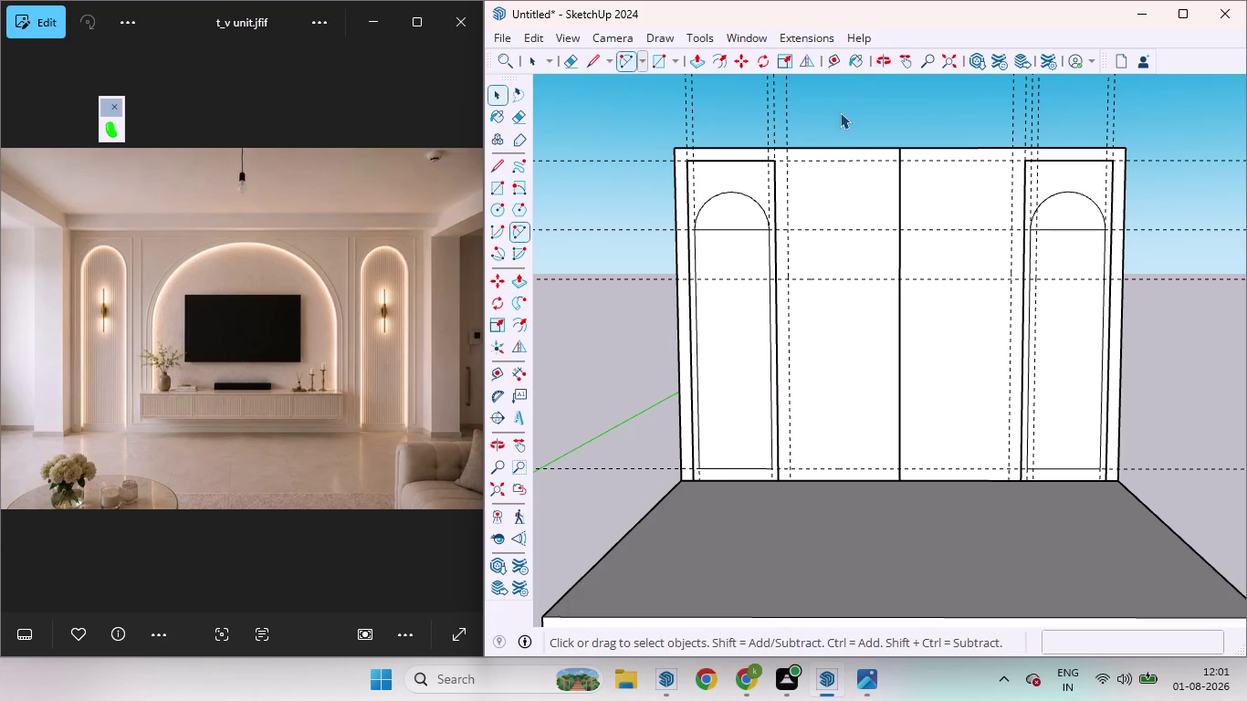
click(753, 159)
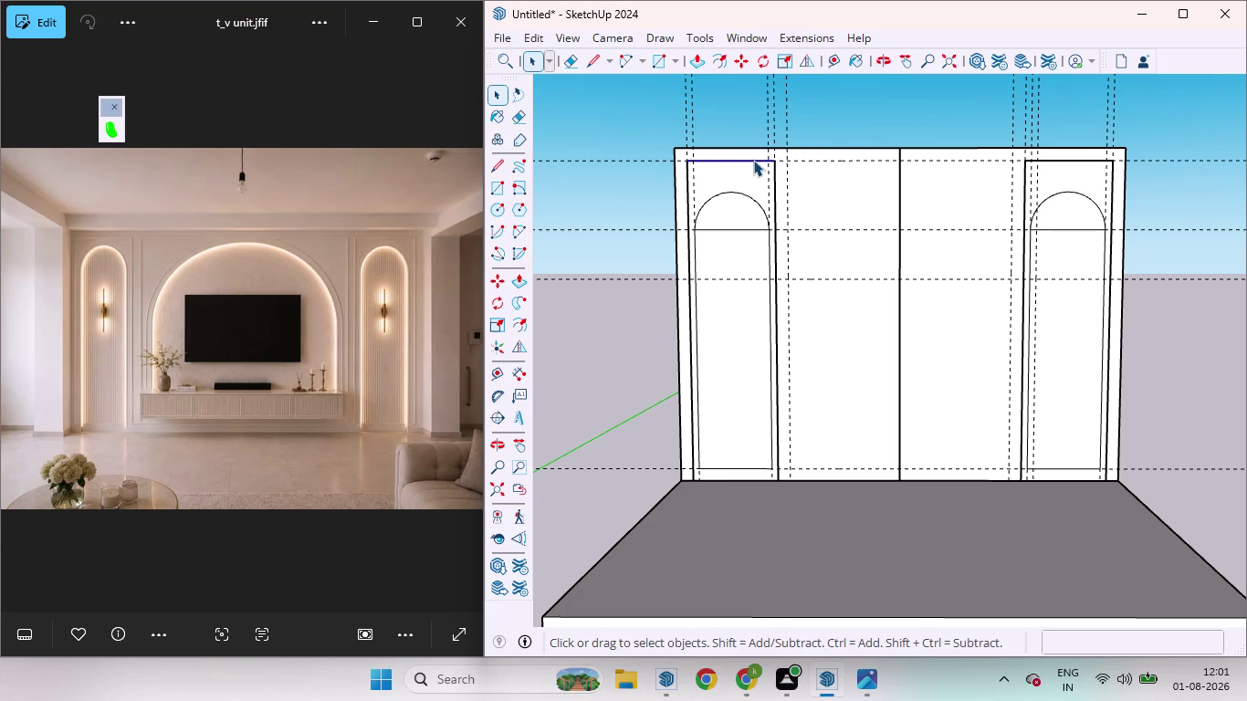
Lower the left panel's top edge and place a guide level with it.
key(m)
drag(753, 159, 756, 172)
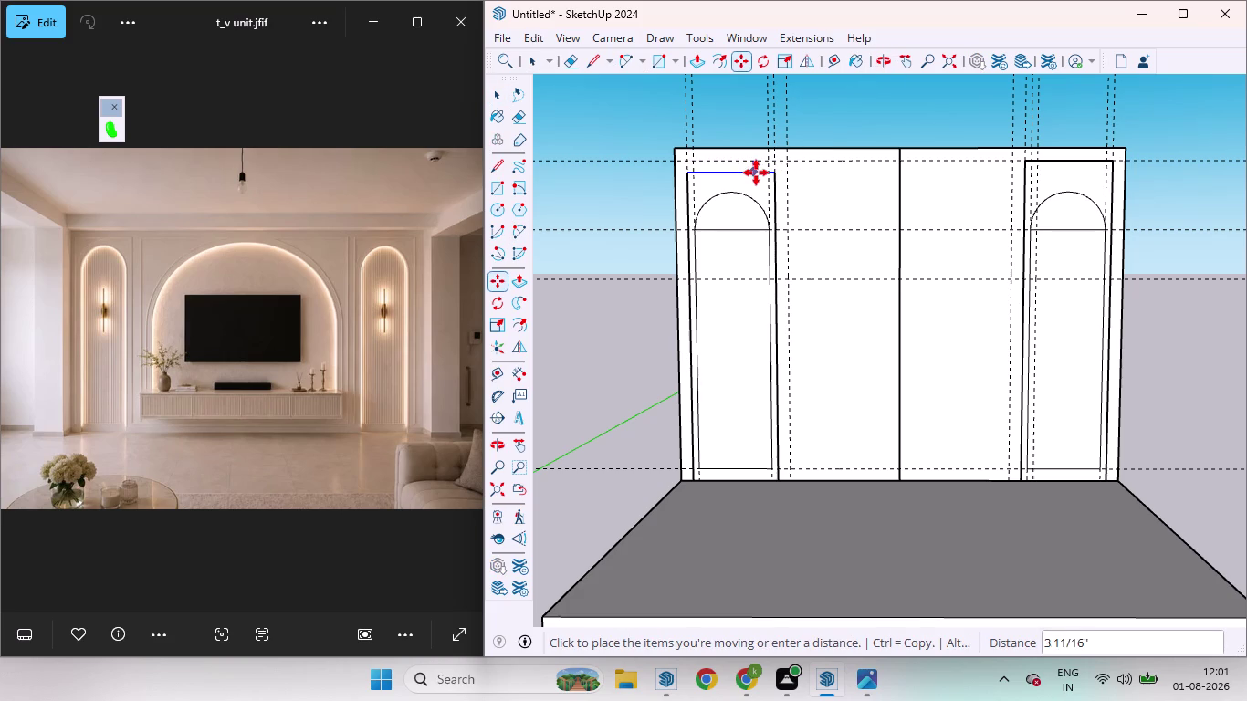
drag(756, 172, 756, 175)
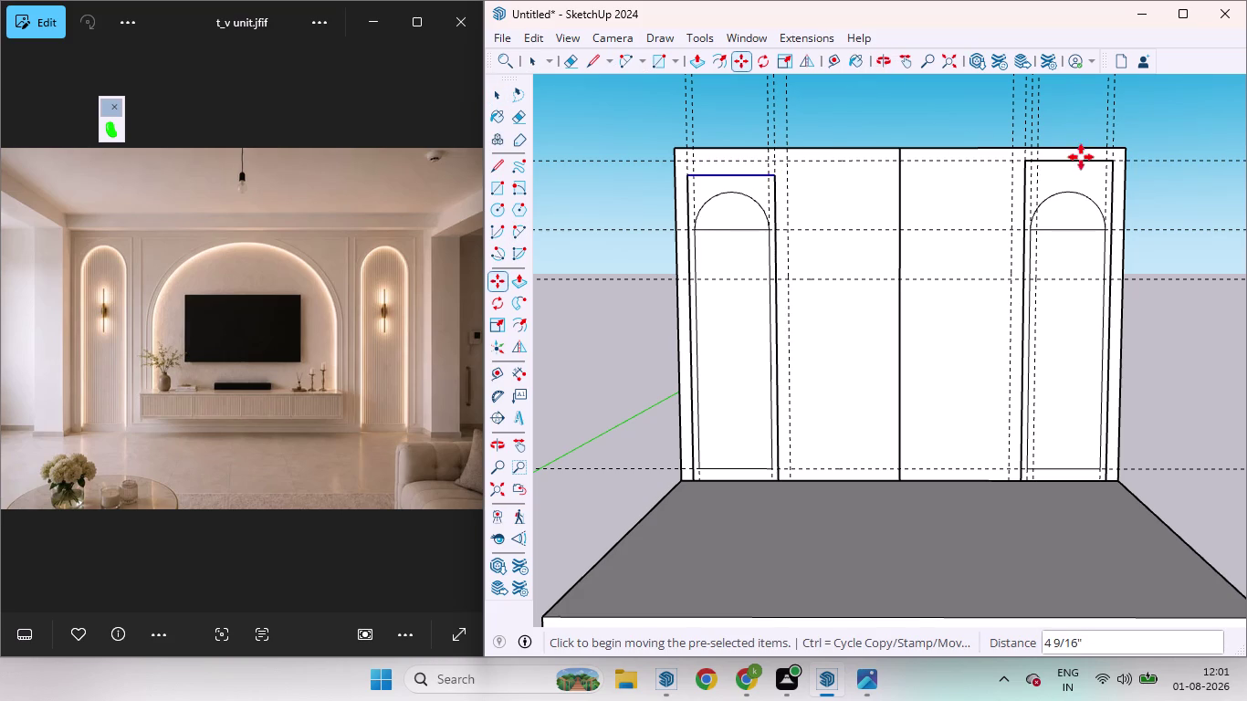
key(space)
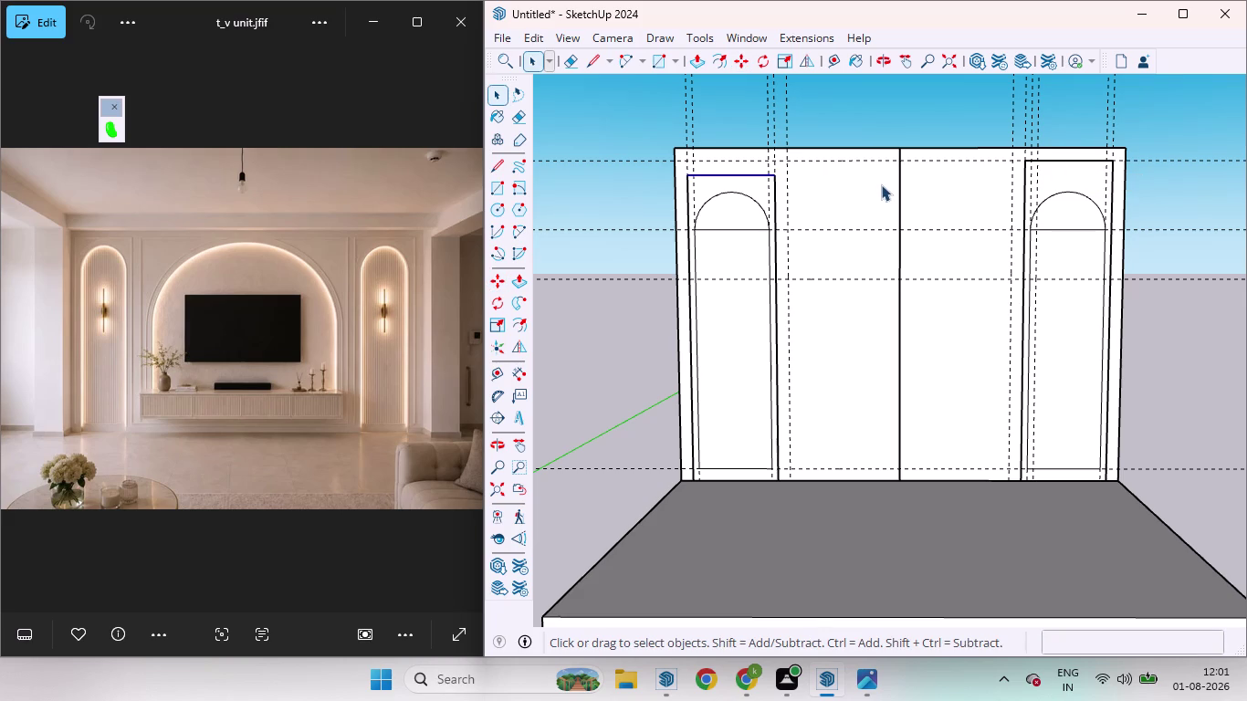
key(t)
click(715, 176)
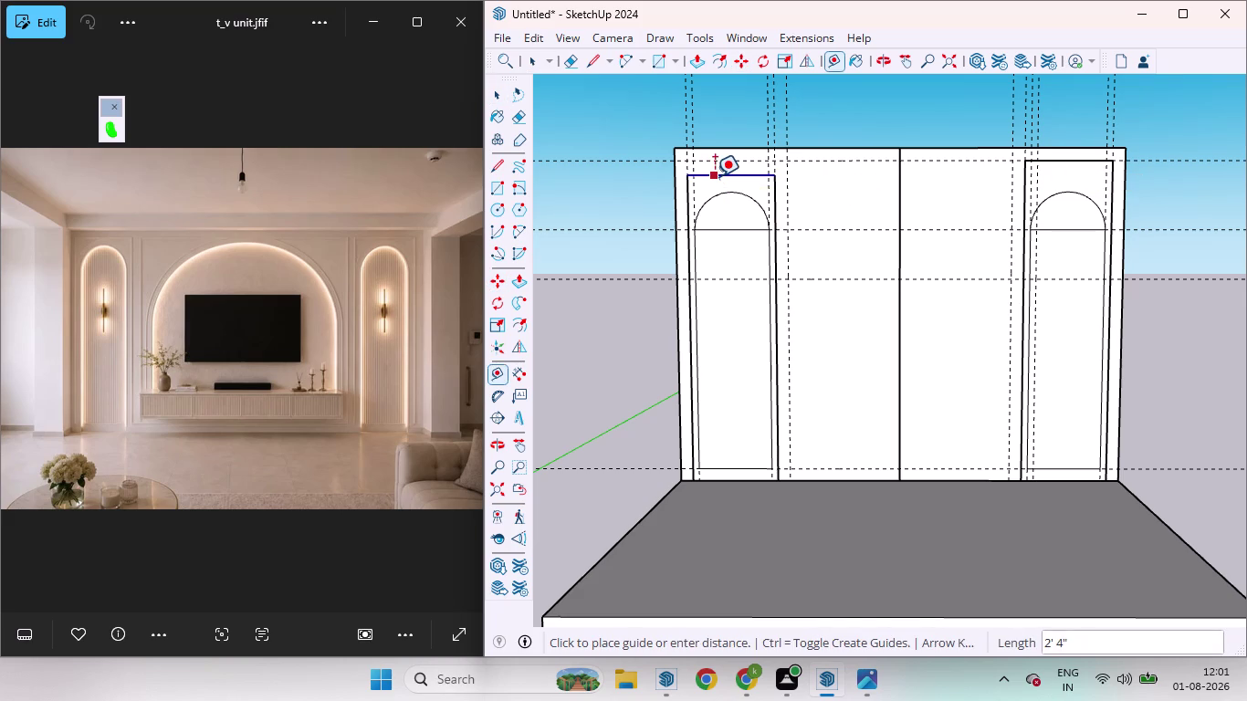
click(858, 169)
key(space)
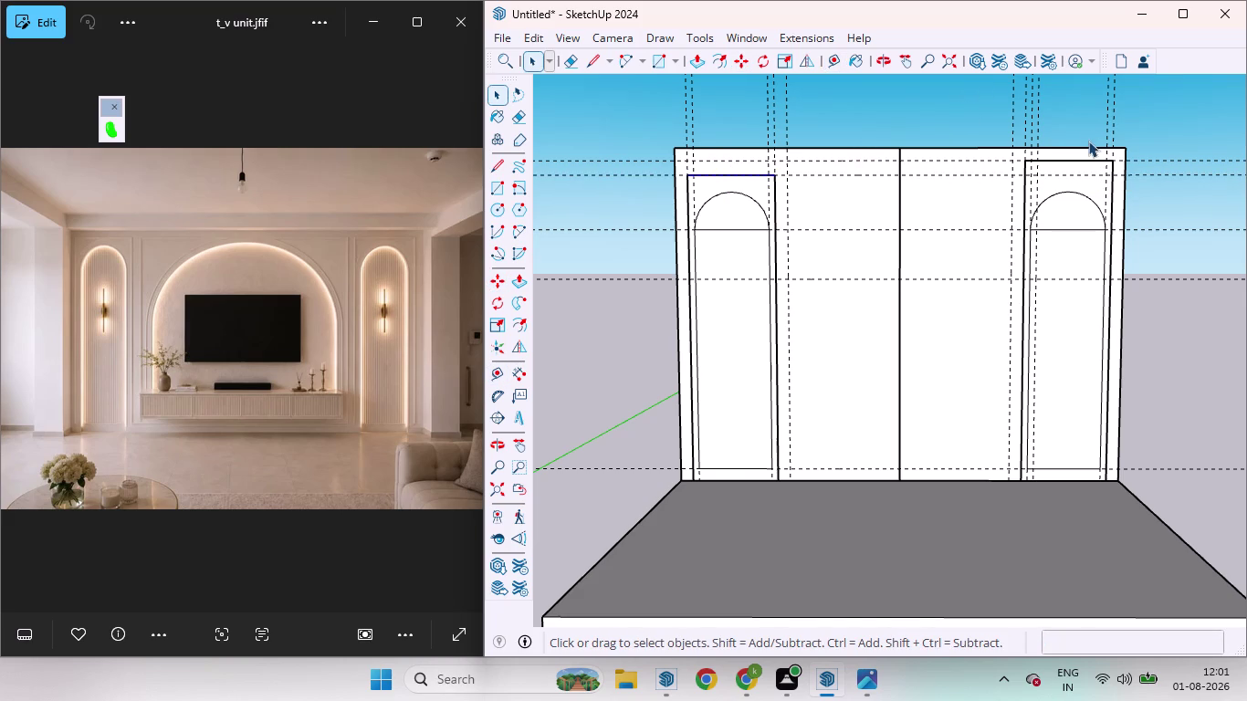
Lower the right panel's top edge down to the matching guide.
key(m)
click(1076, 158)
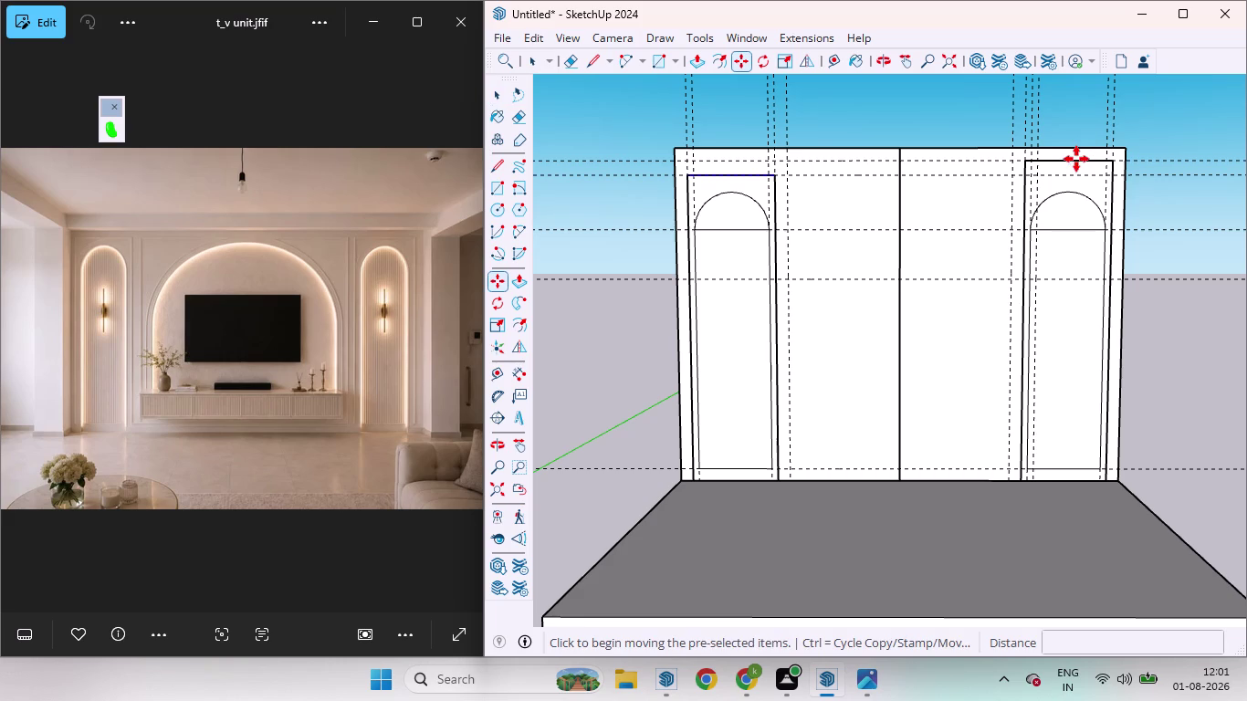
key(ctrl+z)
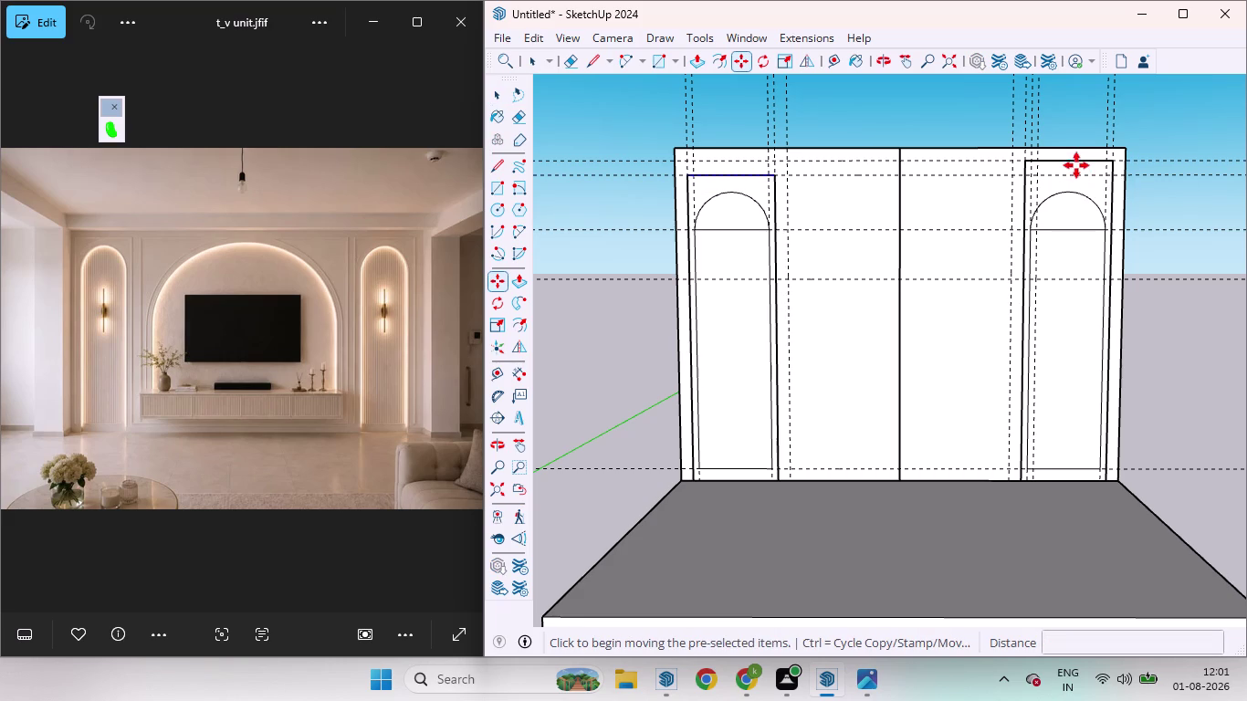
key(space)
click(1162, 195)
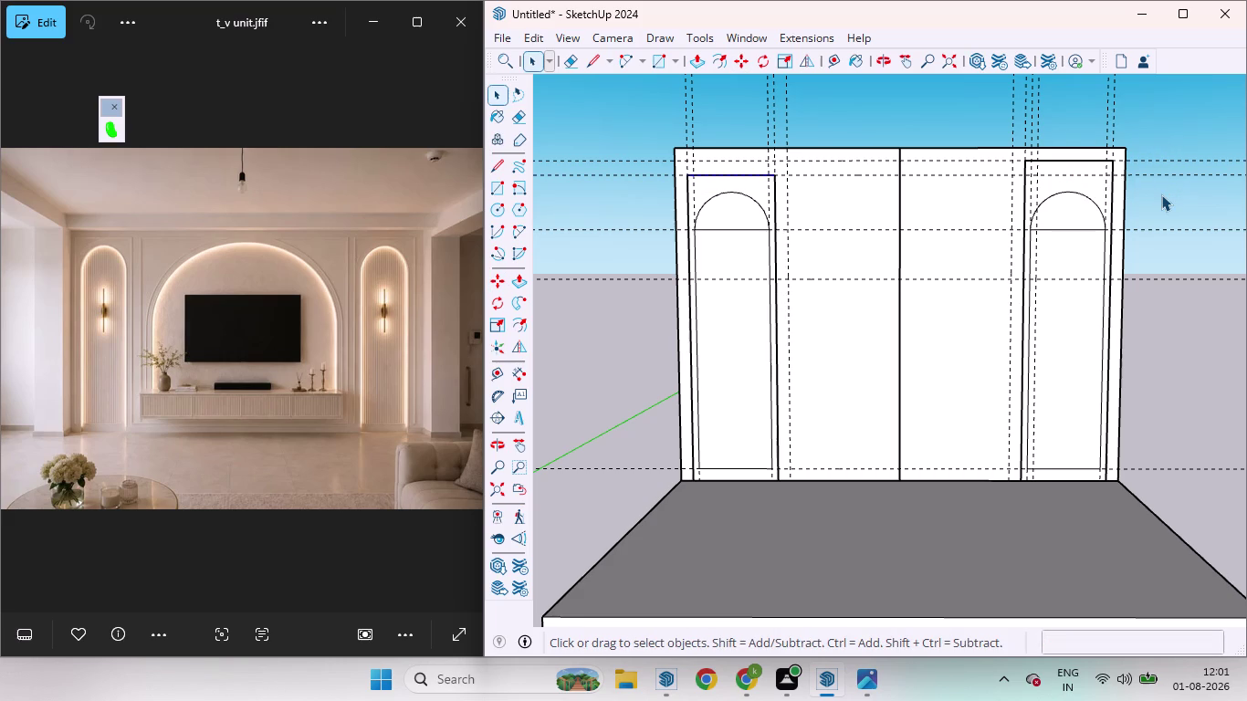
click(1067, 159)
click(1072, 163)
key(m)
drag(1071, 168, 1071, 182)
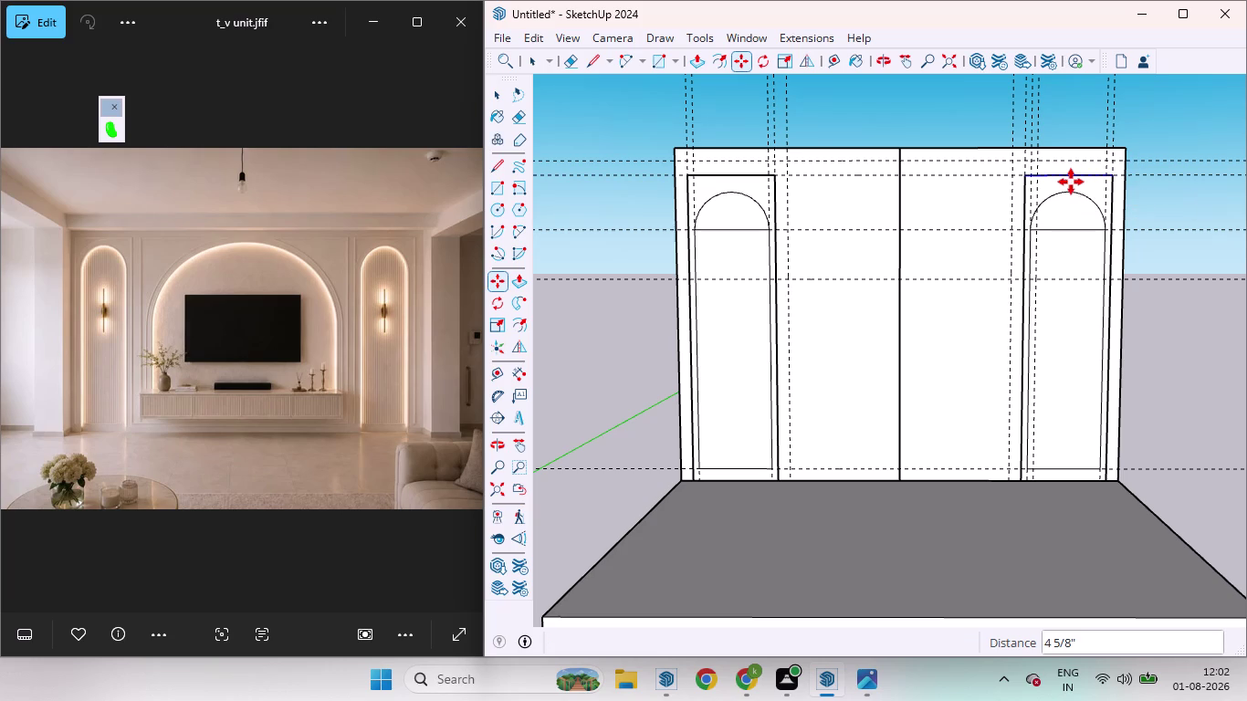
key(space)
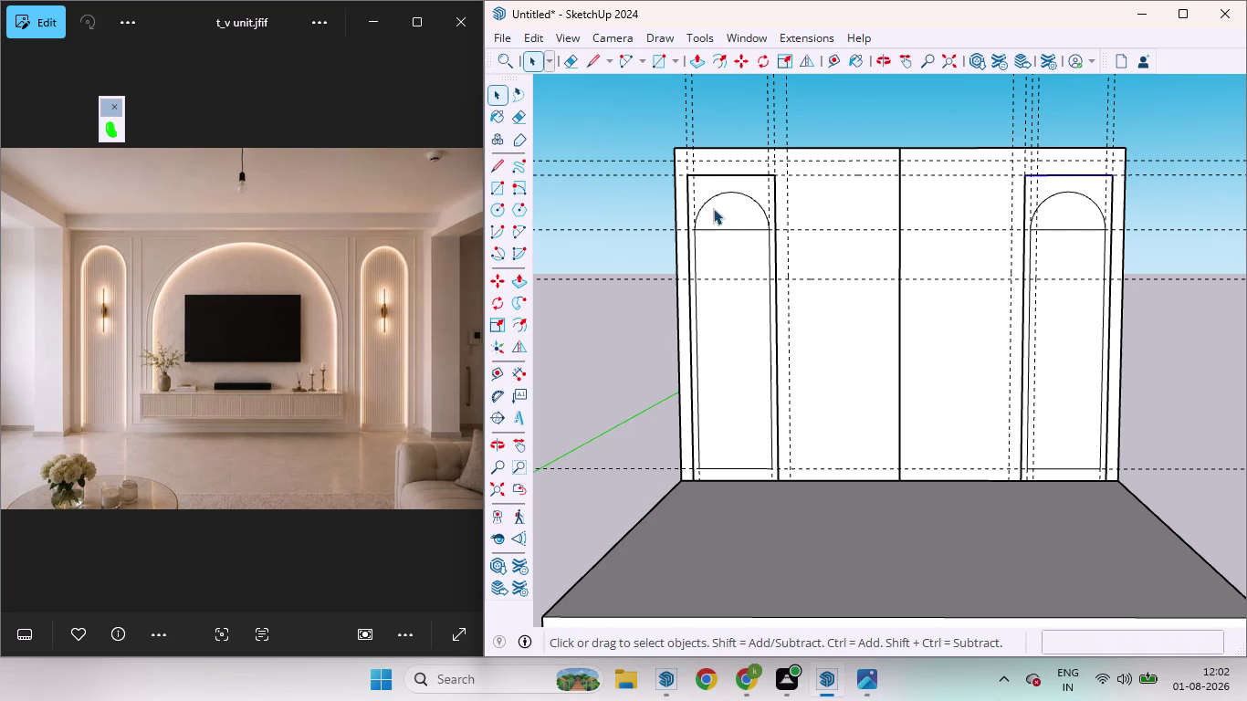
Delete the horizontal line across the left arch's base.
scroll(up, 3)
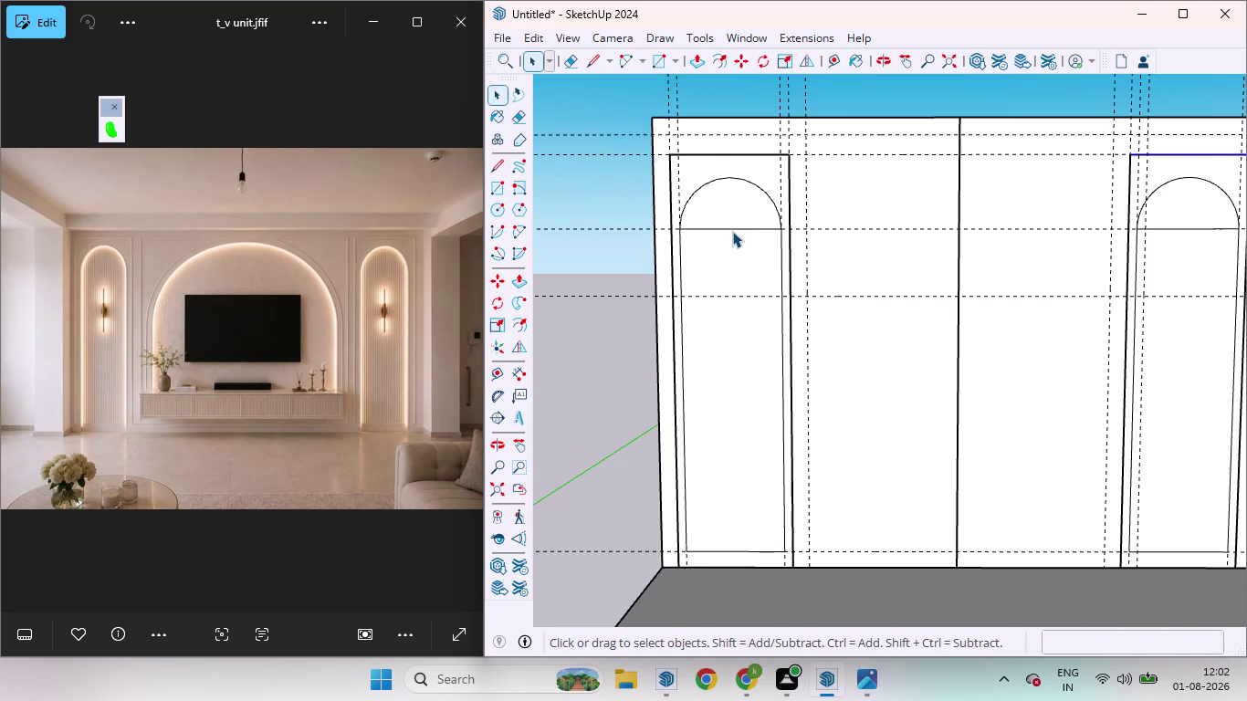
scroll(down, 3)
click(730, 313)
scroll(up, 3)
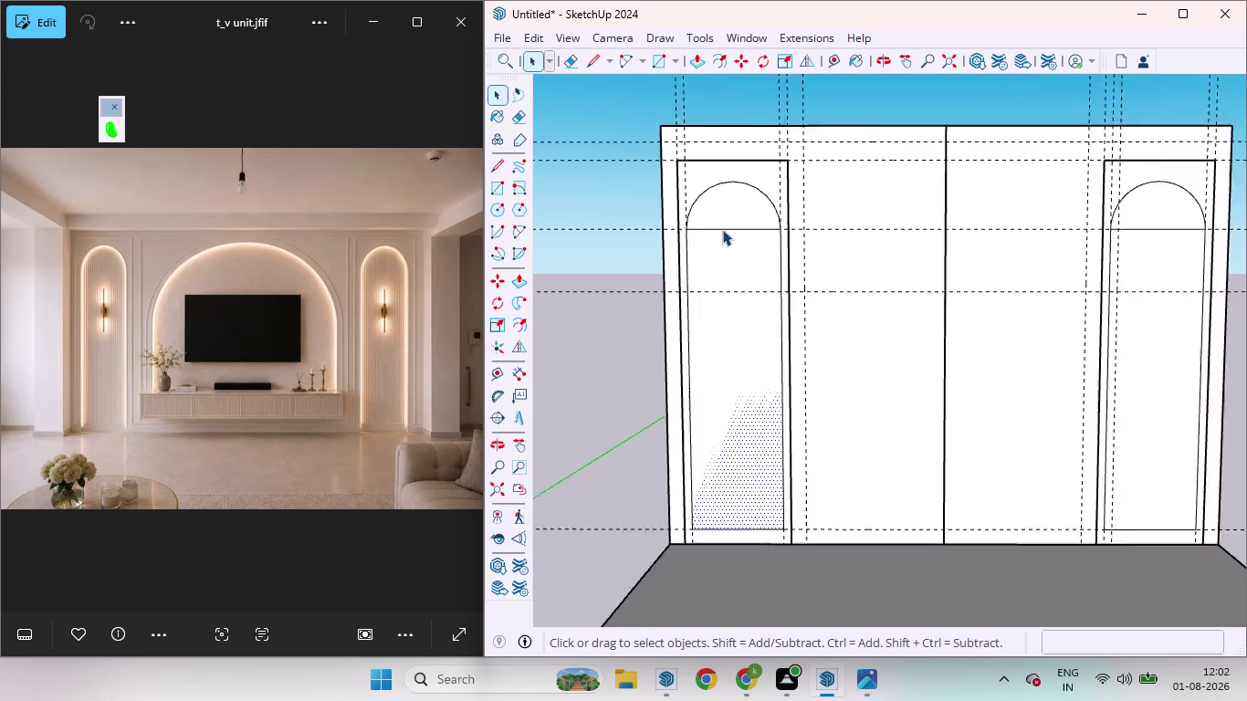
scroll(up, 3)
click(723, 229)
key(Home)
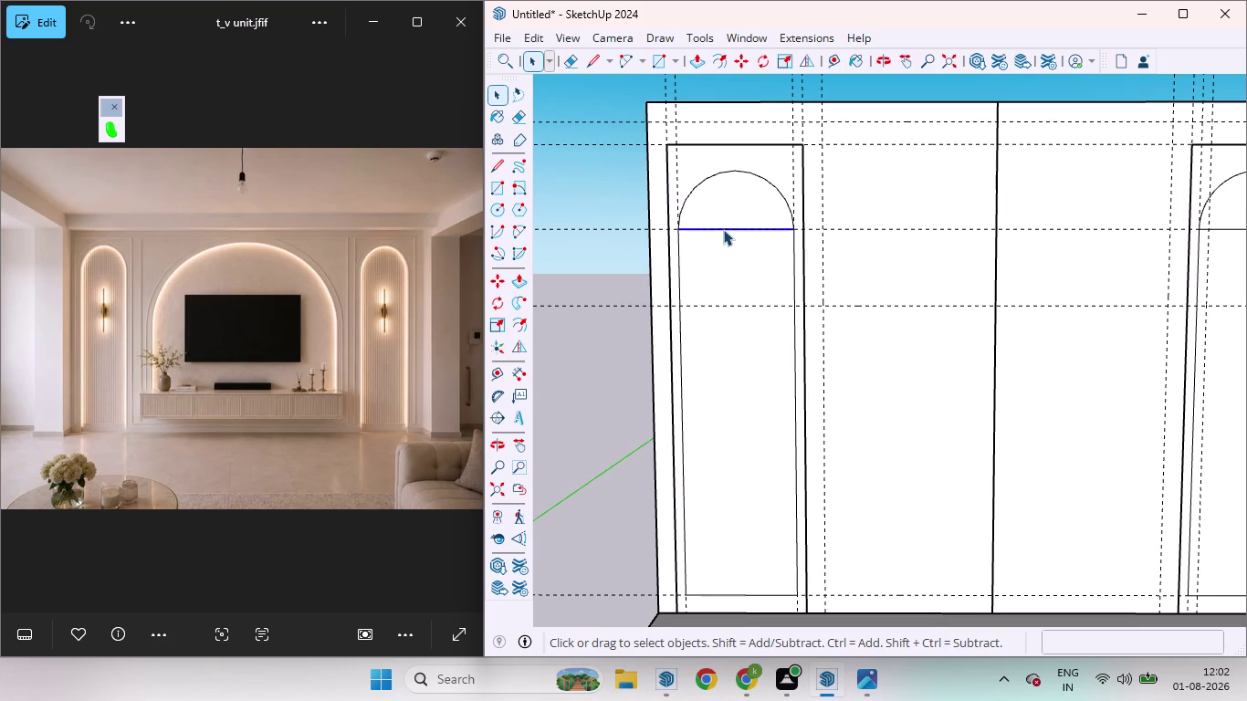
key(Delete)
Delete the horizontal line across the right arch's base.
scroll(down, 3)
scroll(up, 3)
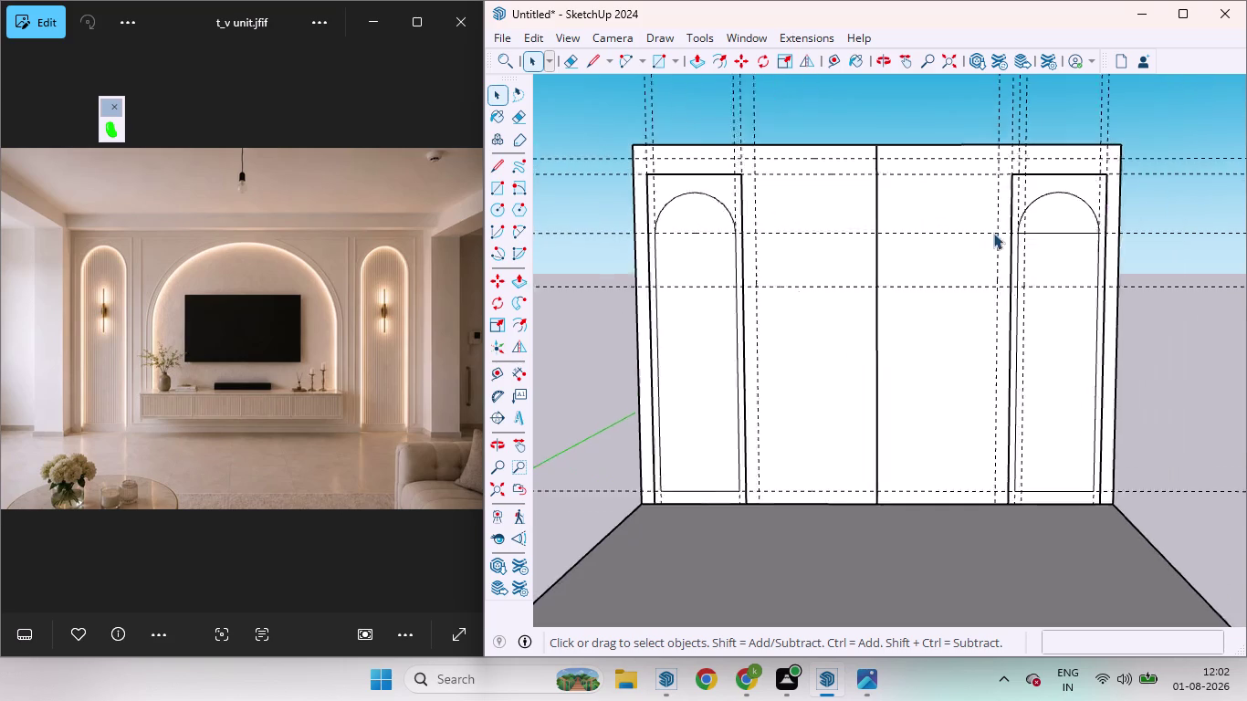
scroll(up, 3)
click(1074, 233)
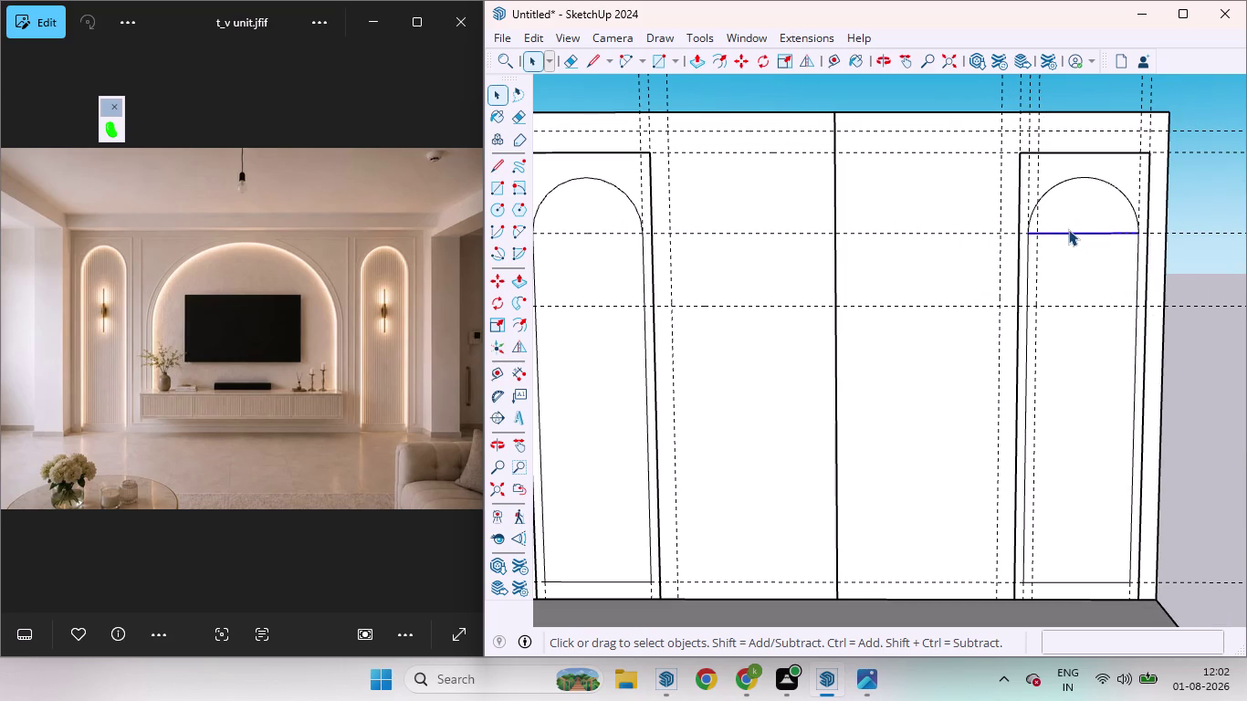
key(Delete)
scroll(down, 3)
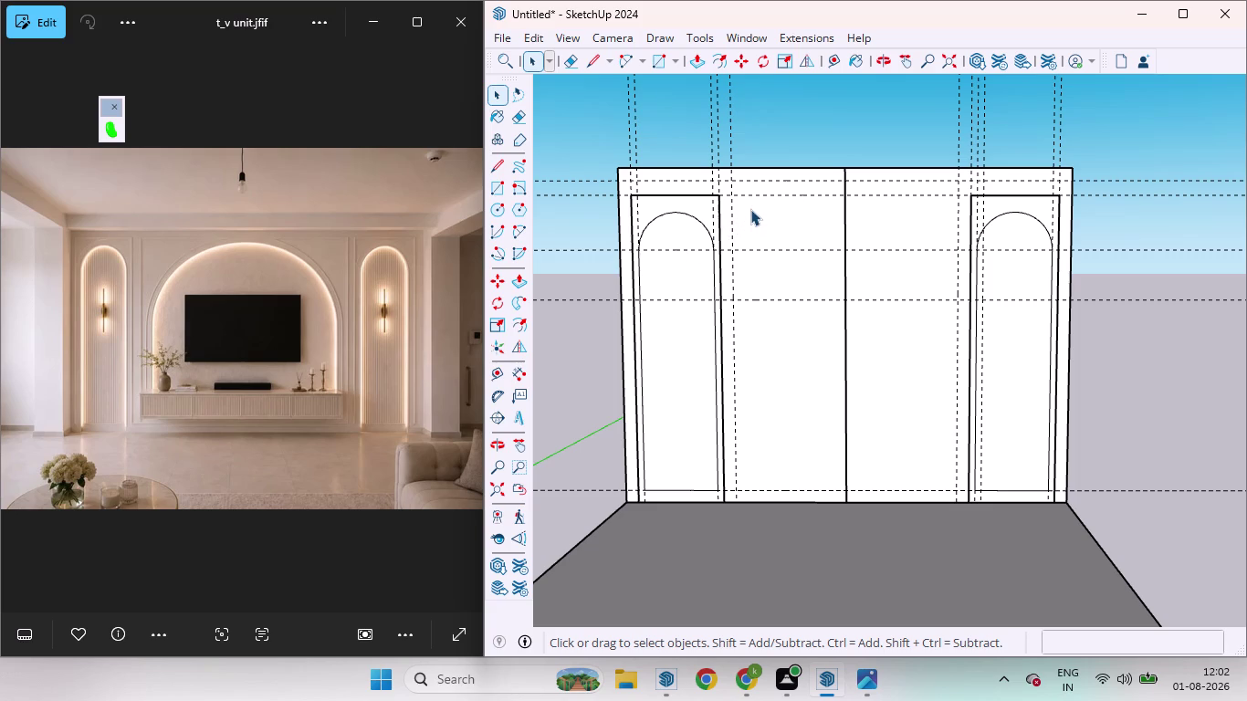
Draw a rectangle spanning the central section between the arched panels, top-left to bottom-right.
key(r)
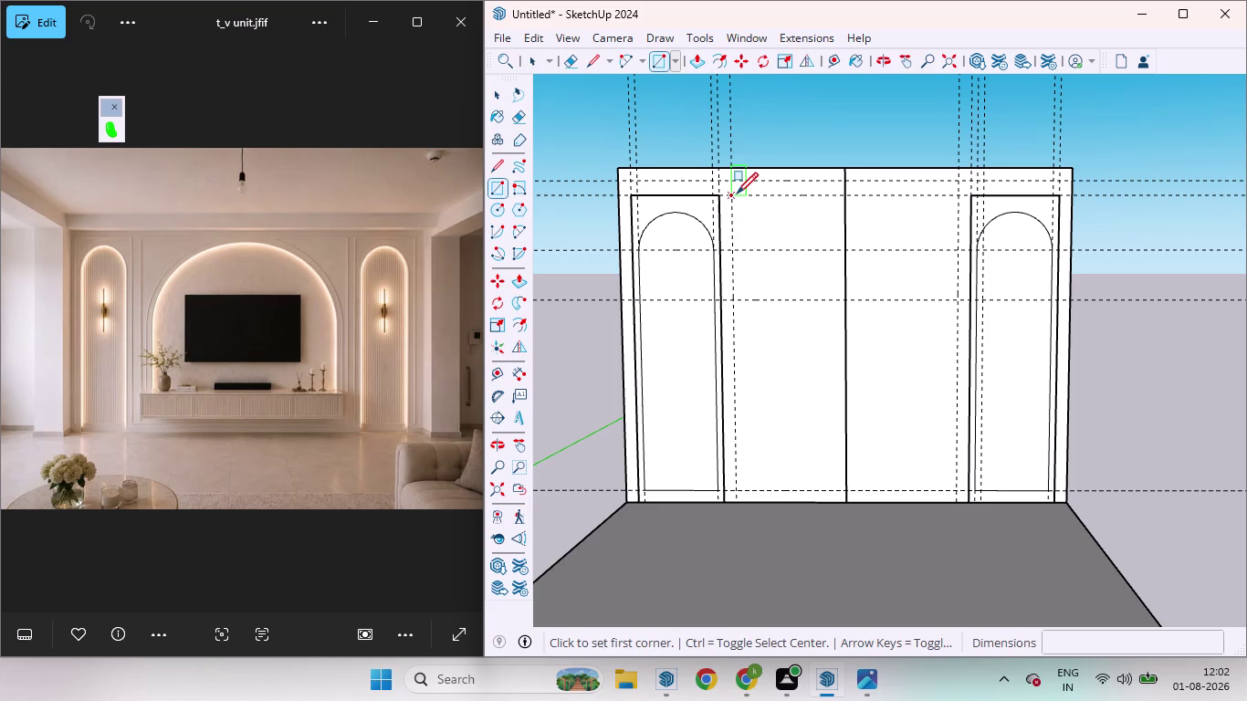
click(736, 194)
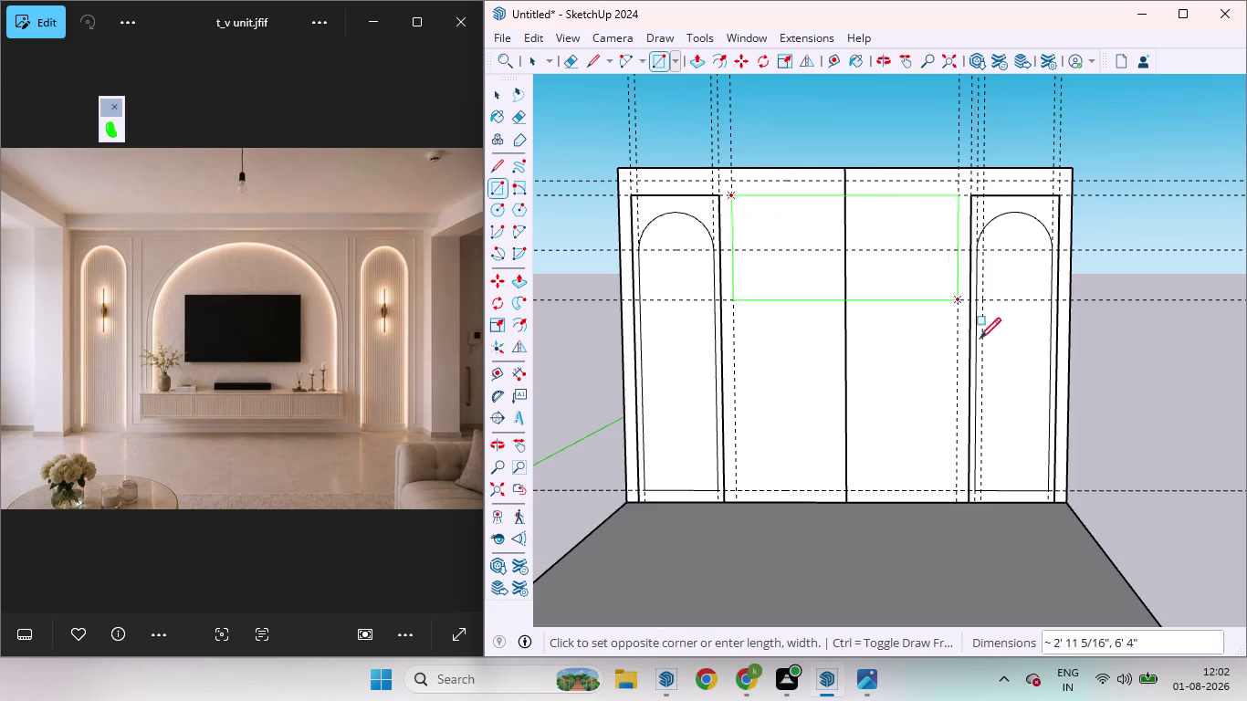
click(957, 490)
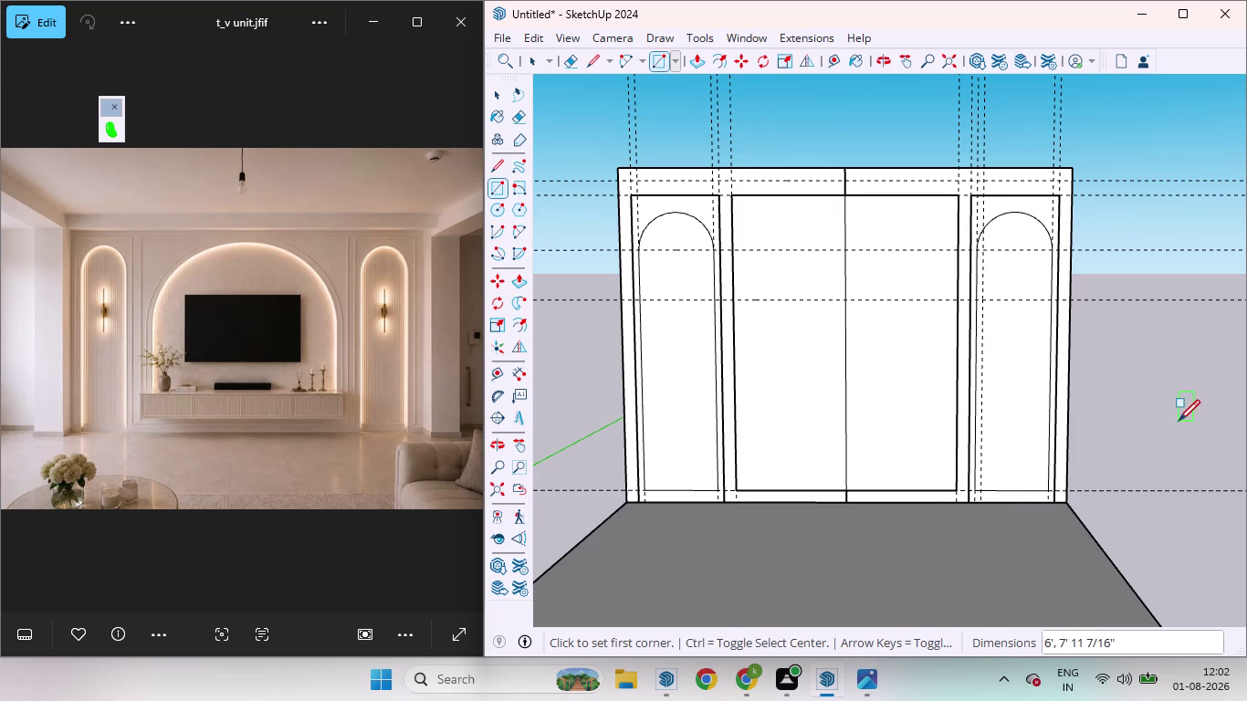
key(space)
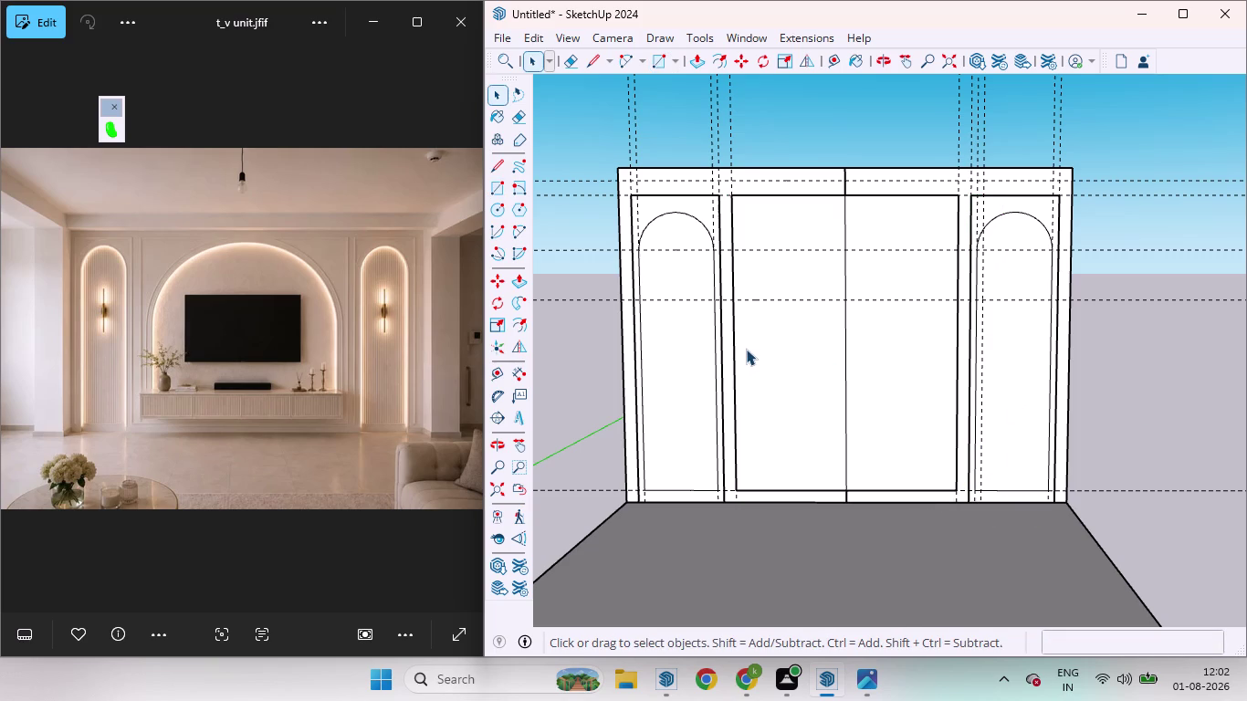
Place 2-inch guides inside the central panel's left and right edges.
key(t)
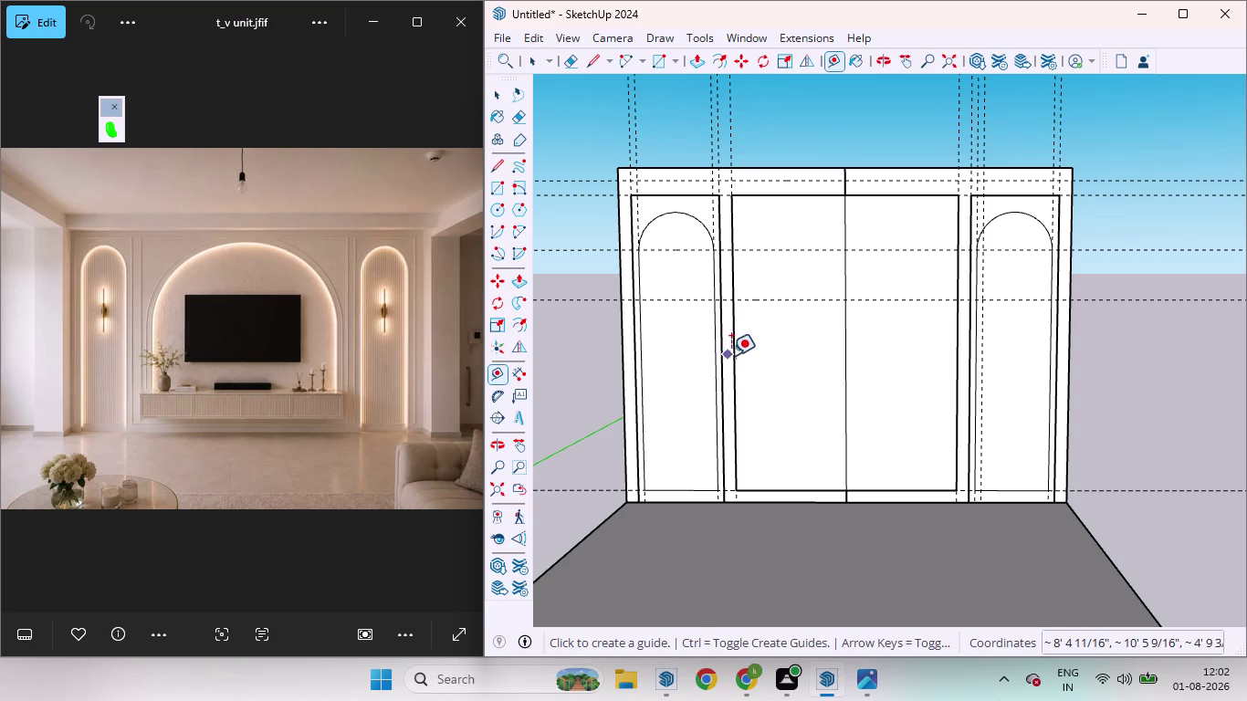
click(735, 355)
key(2)
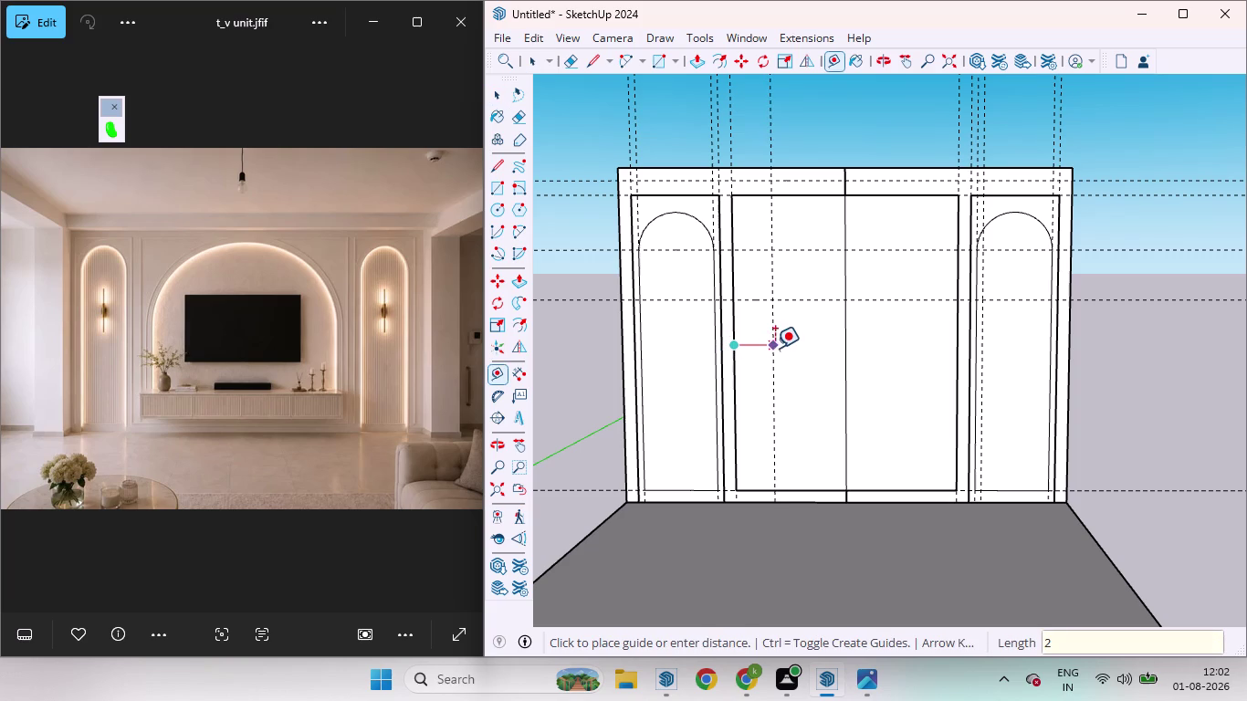
key(Return)
click(958, 334)
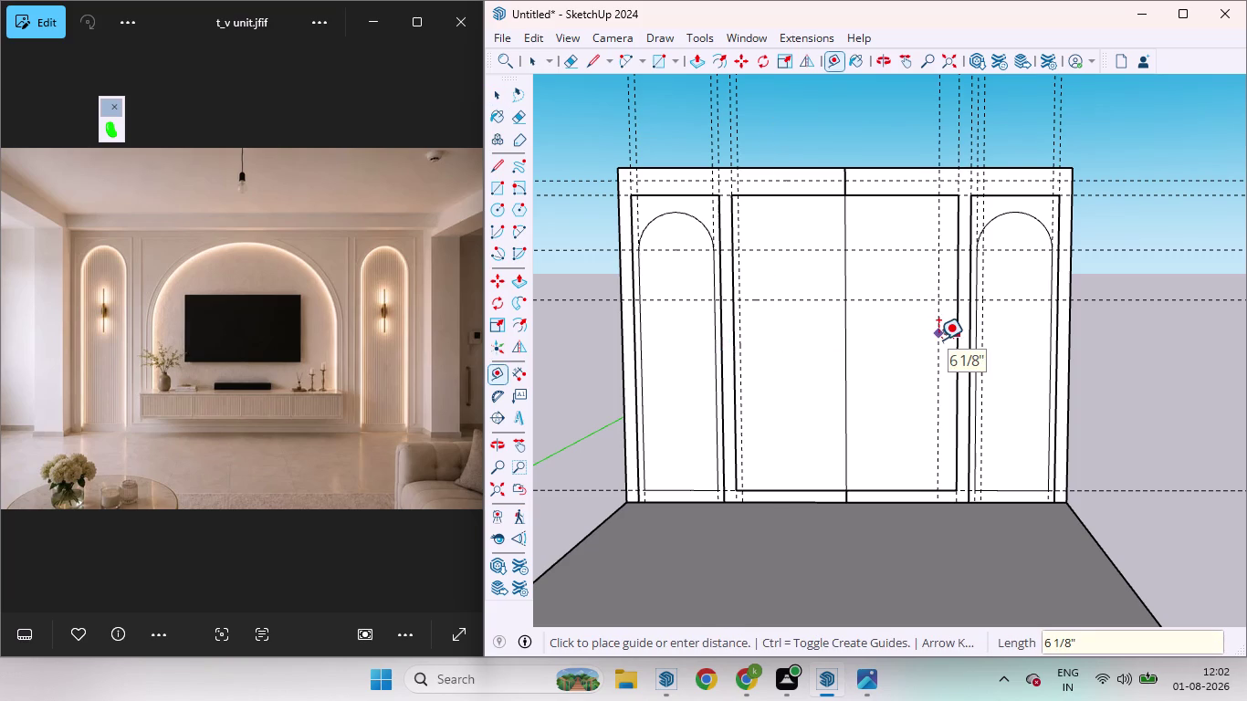
key(2)
key(Return)
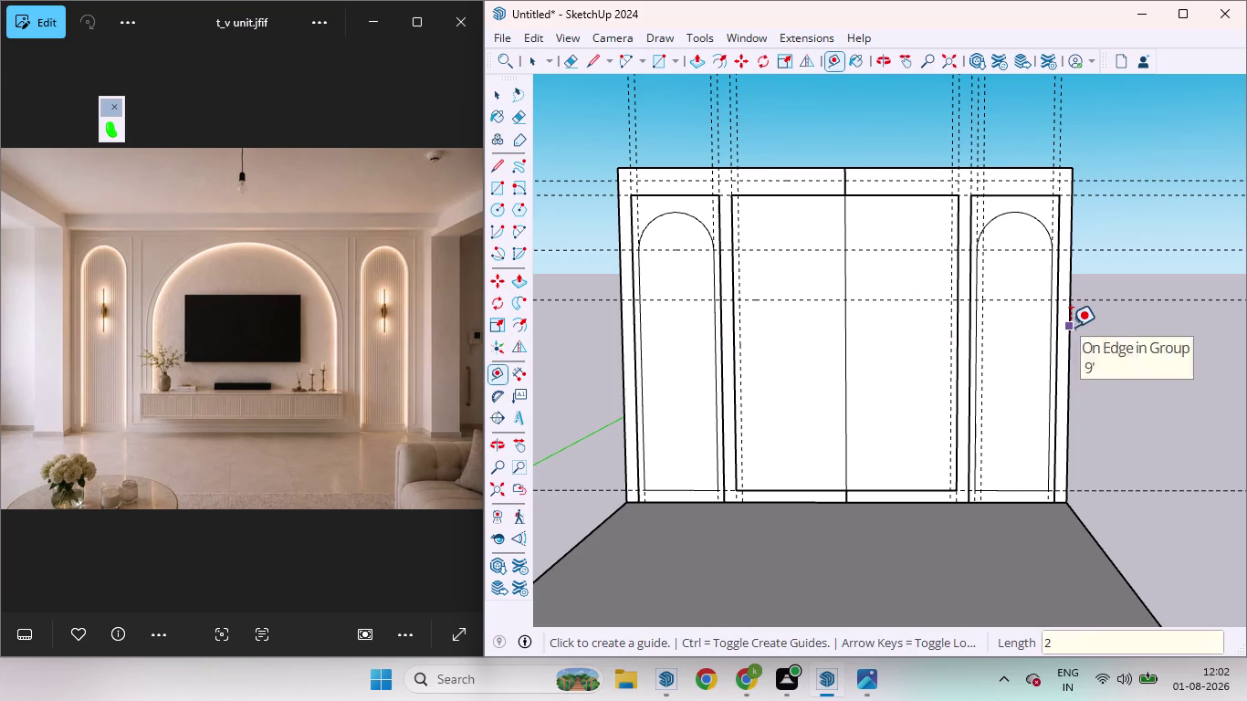
key(space)
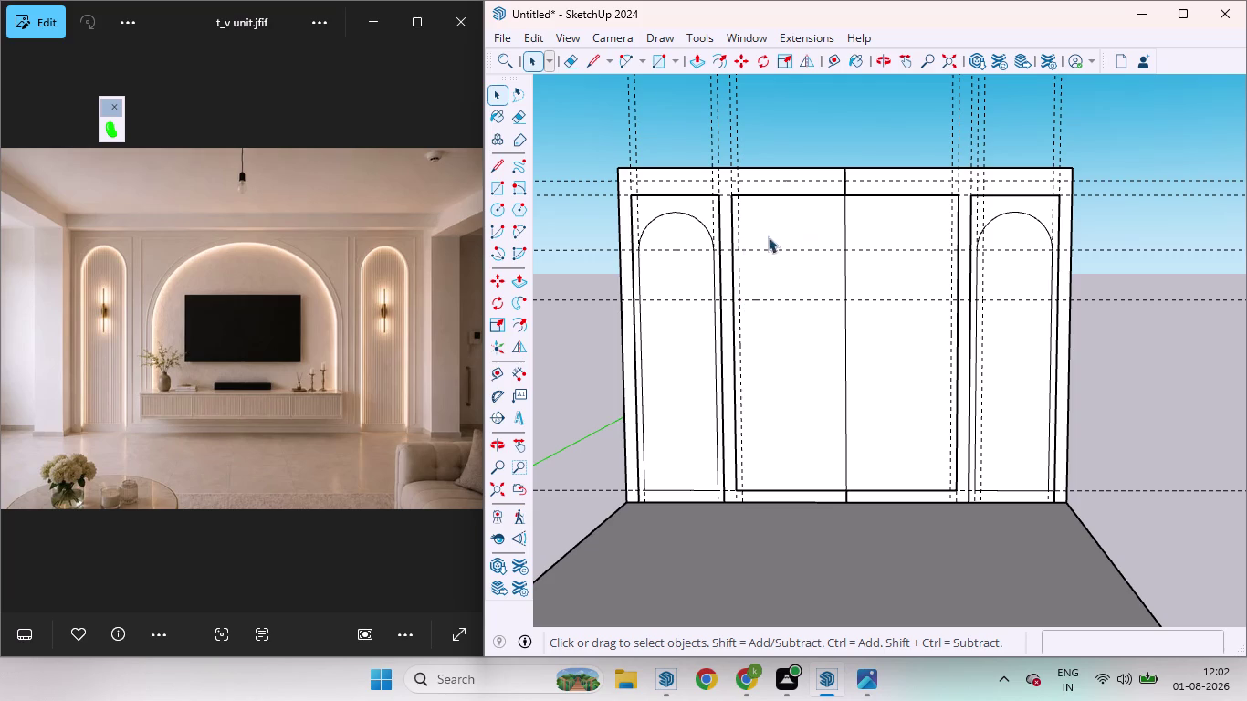
Measure from the wall top across to the top of the arches.
key(t)
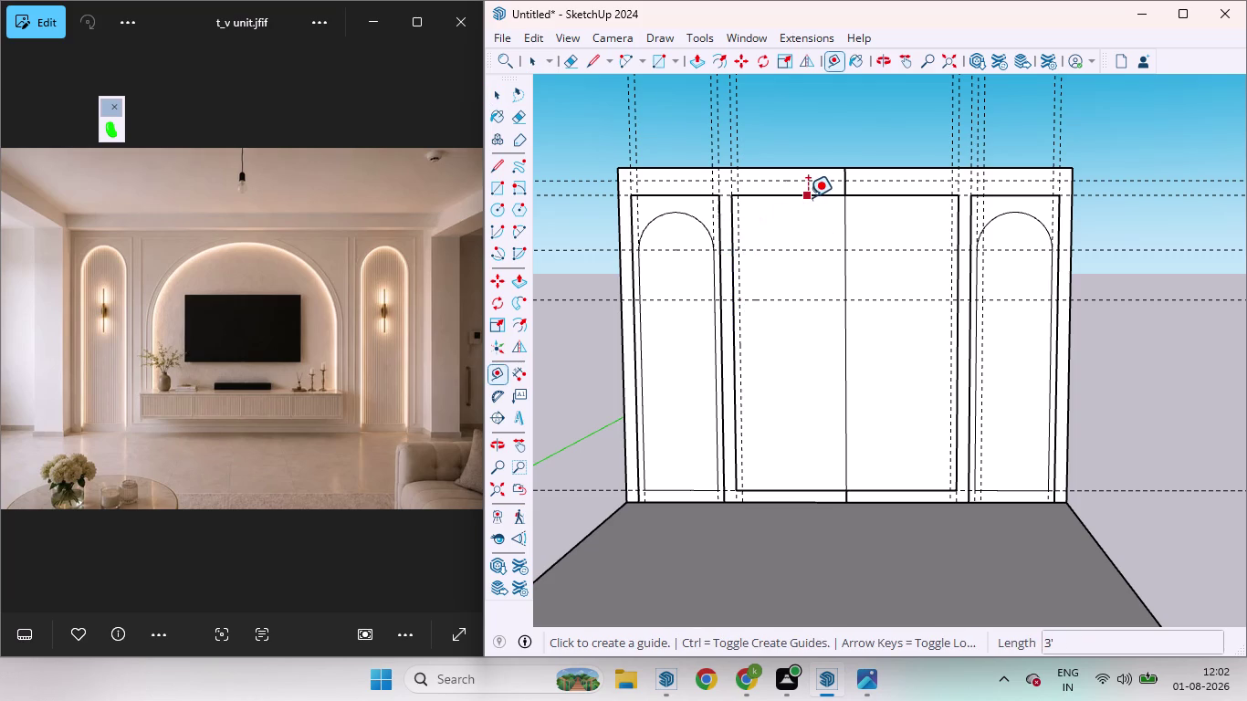
click(671, 214)
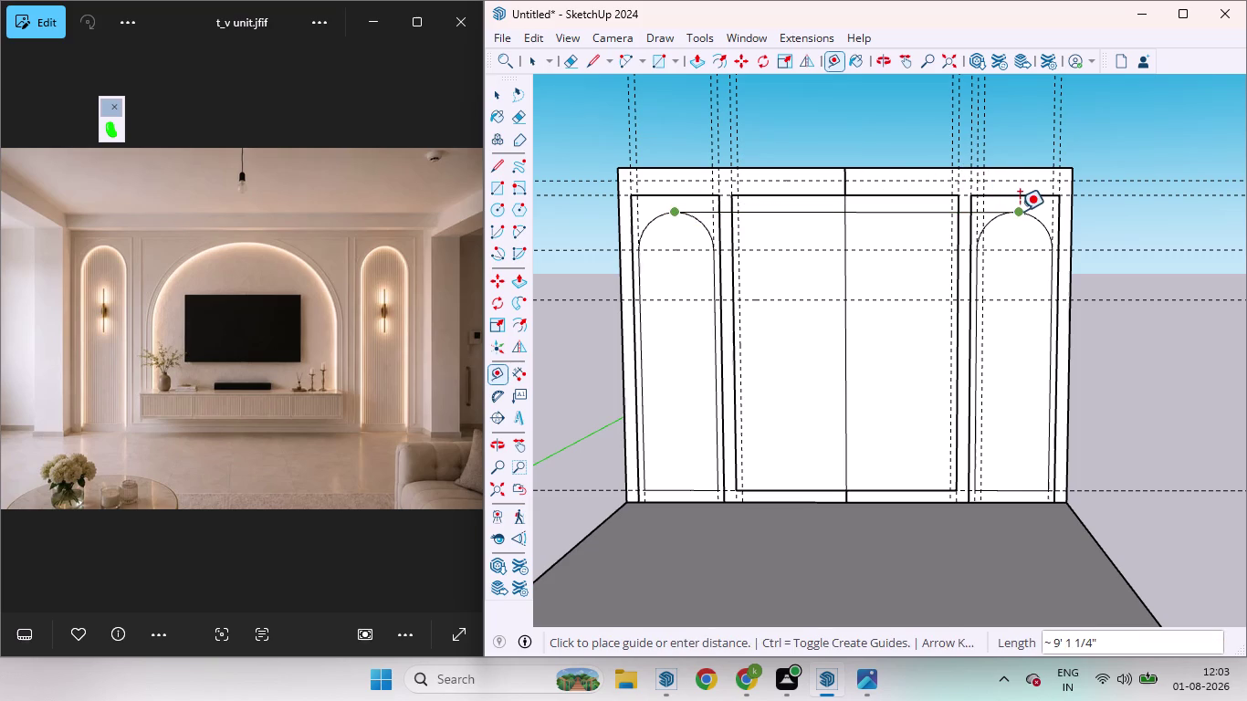
click(1020, 211)
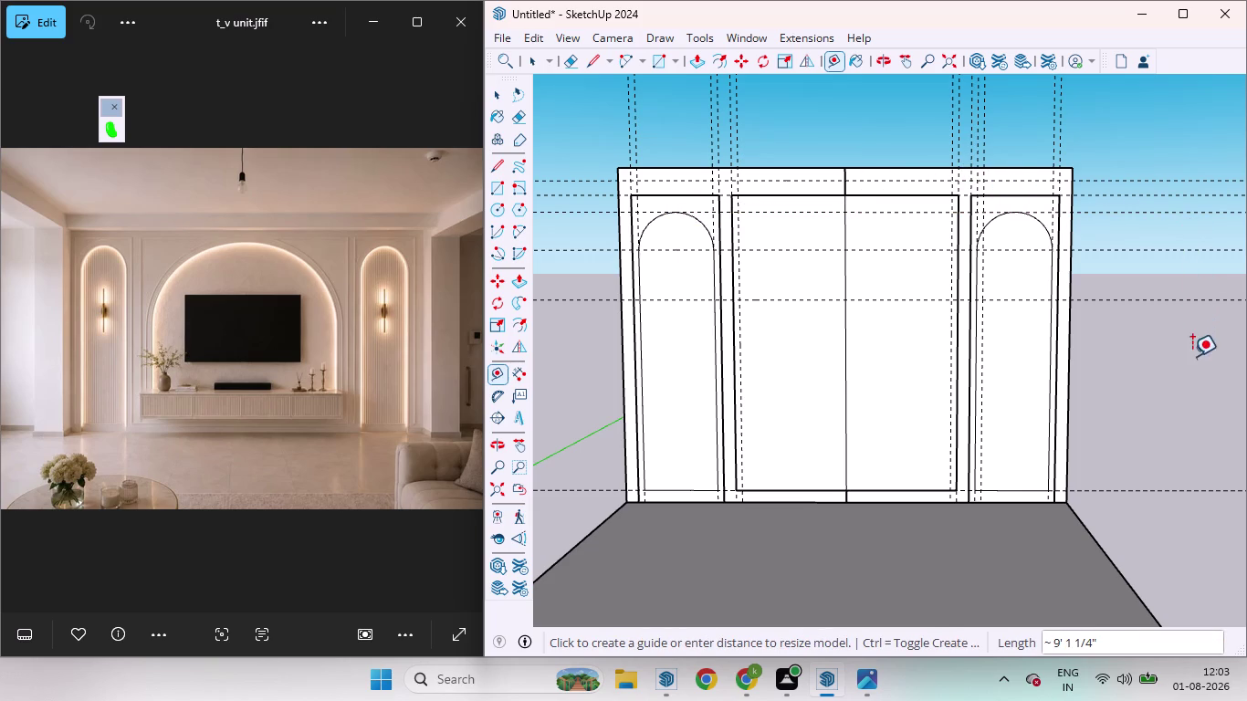
key(space)
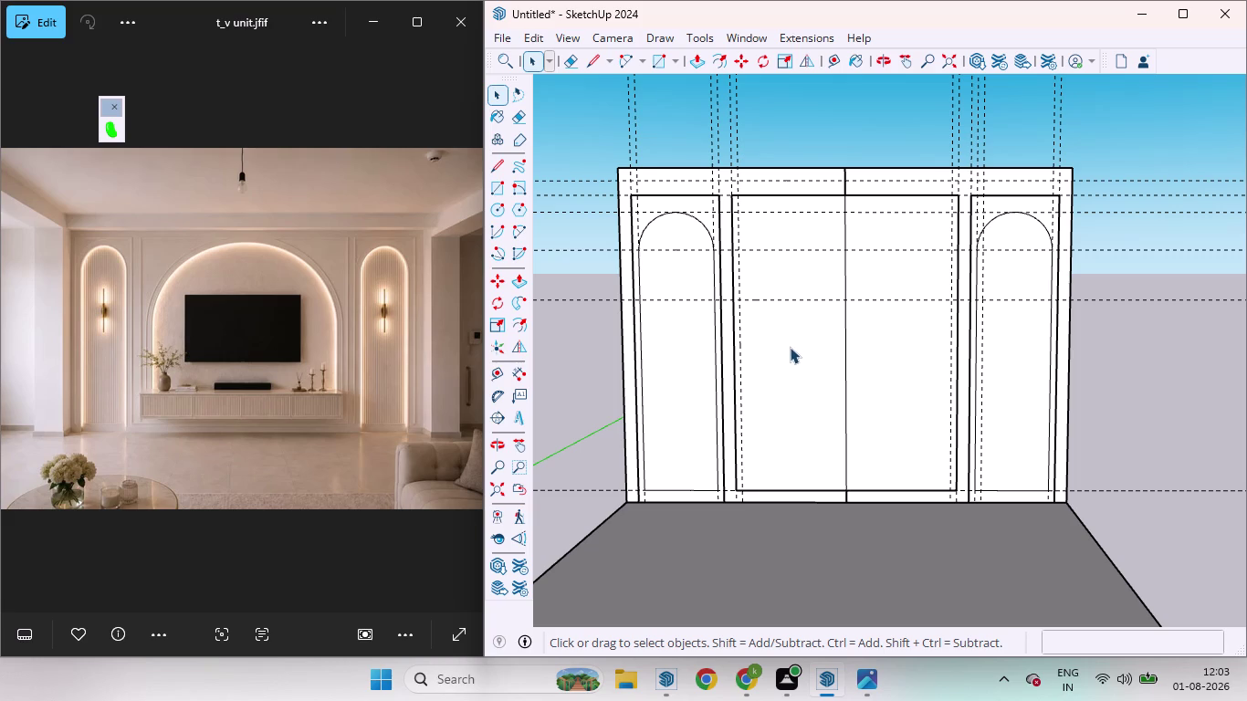
Draw the inner central rectangle between the side guides and start an arch at its top-left.
key(r)
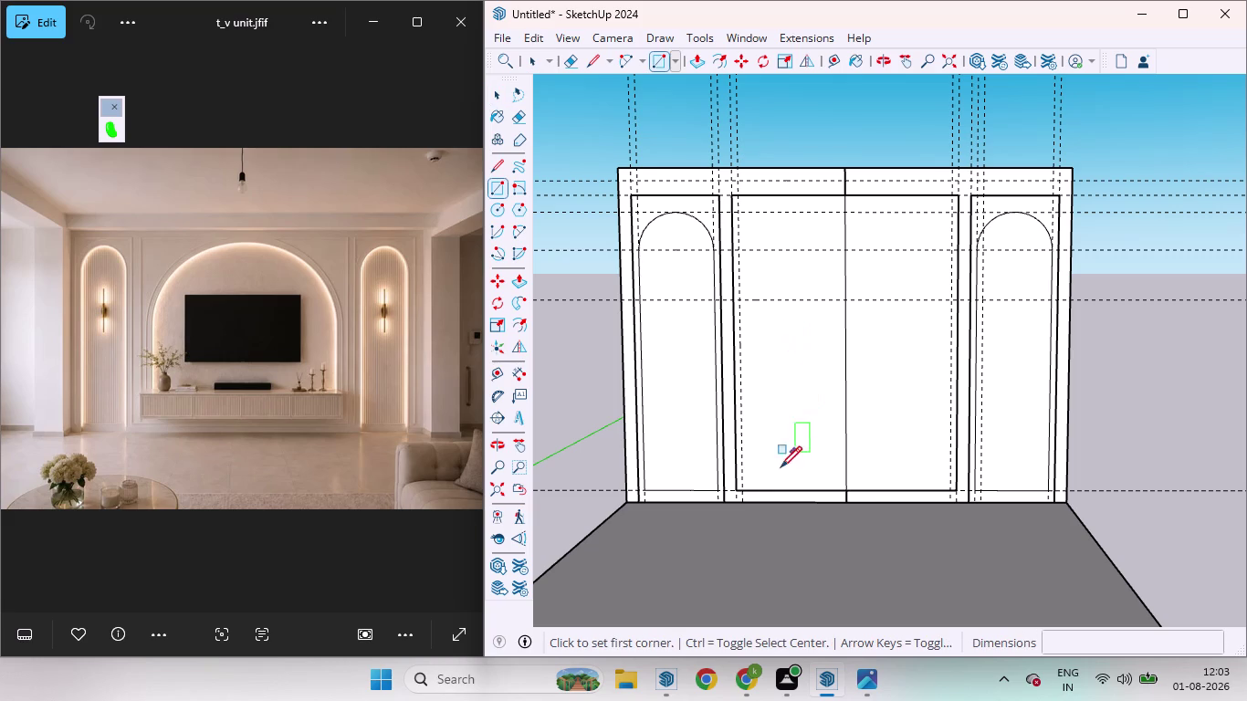
click(747, 436)
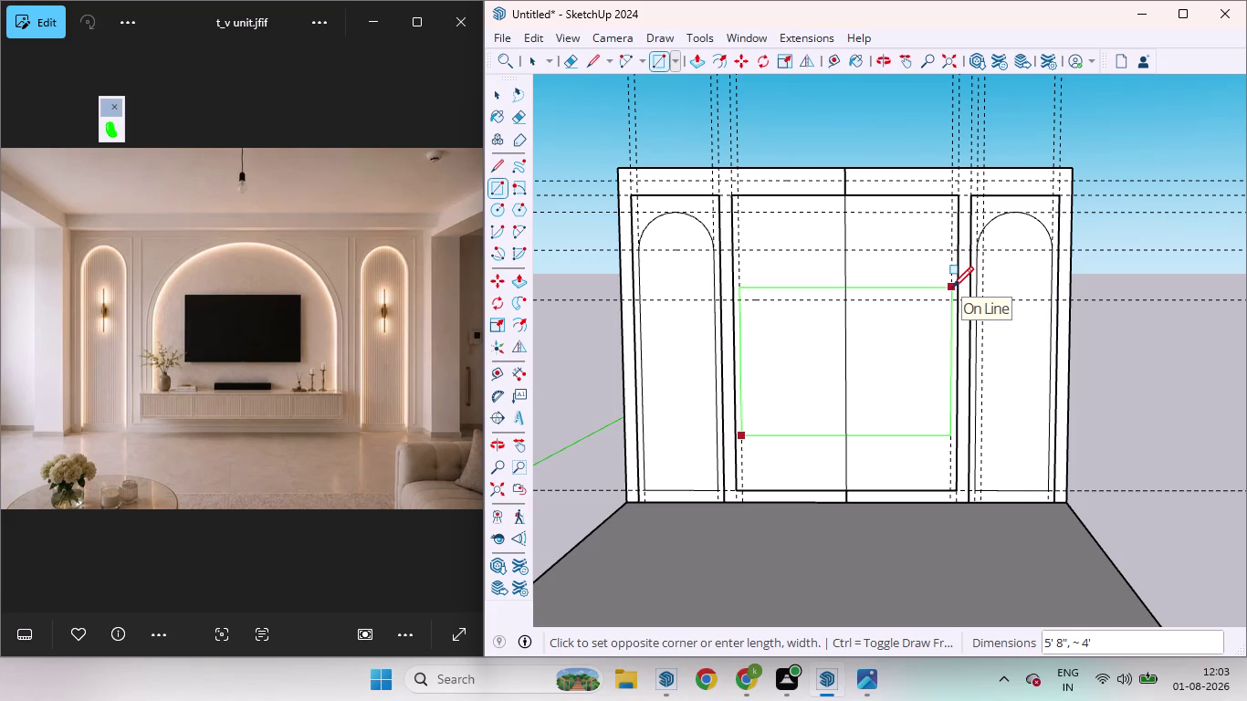
click(950, 295)
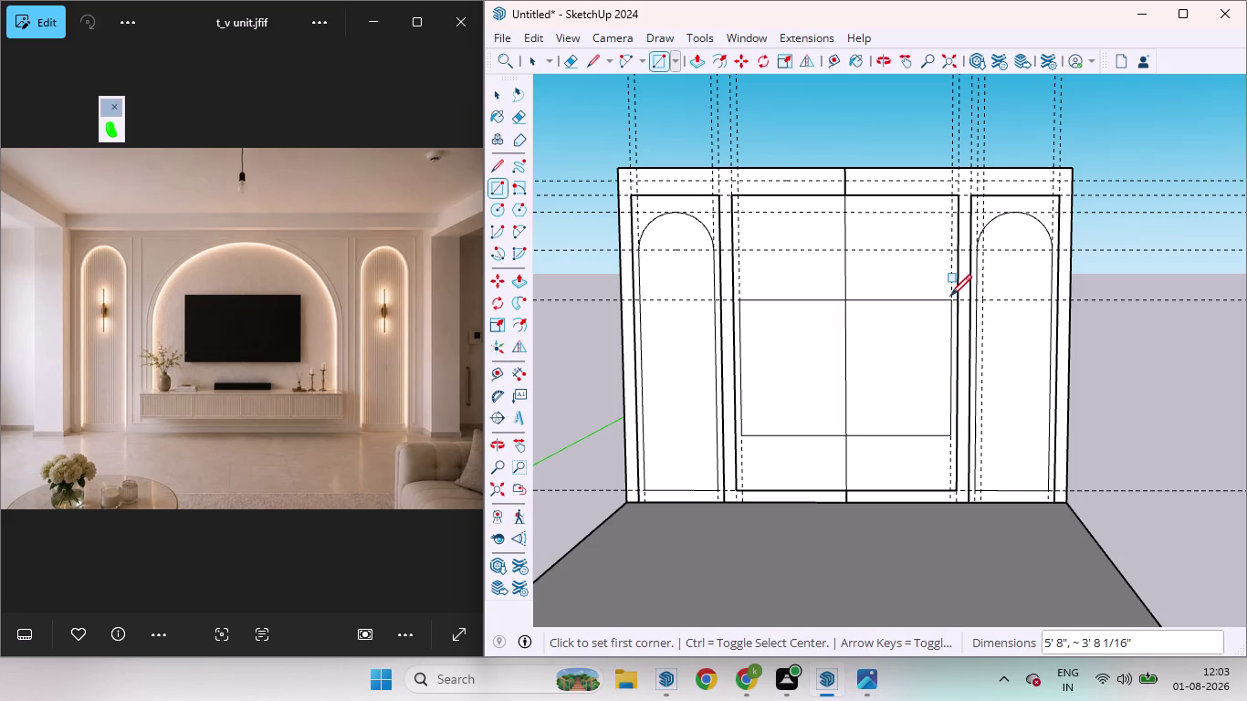
key(space)
key(a)
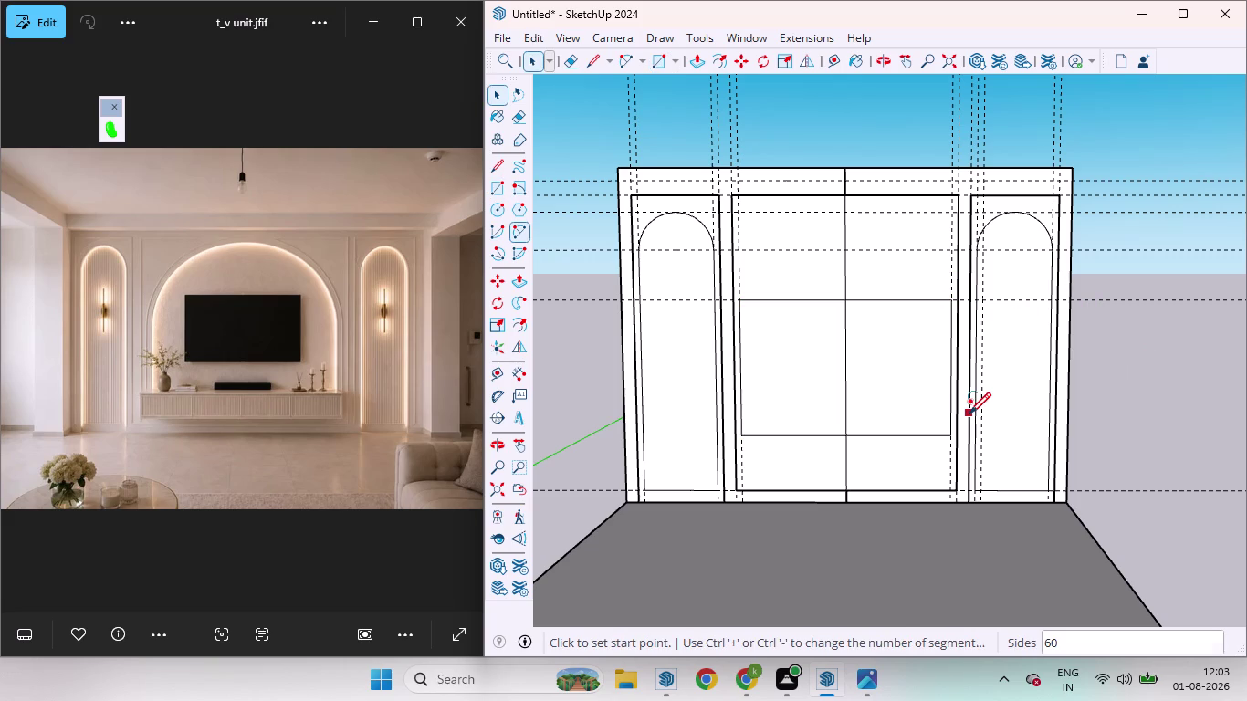
click(738, 303)
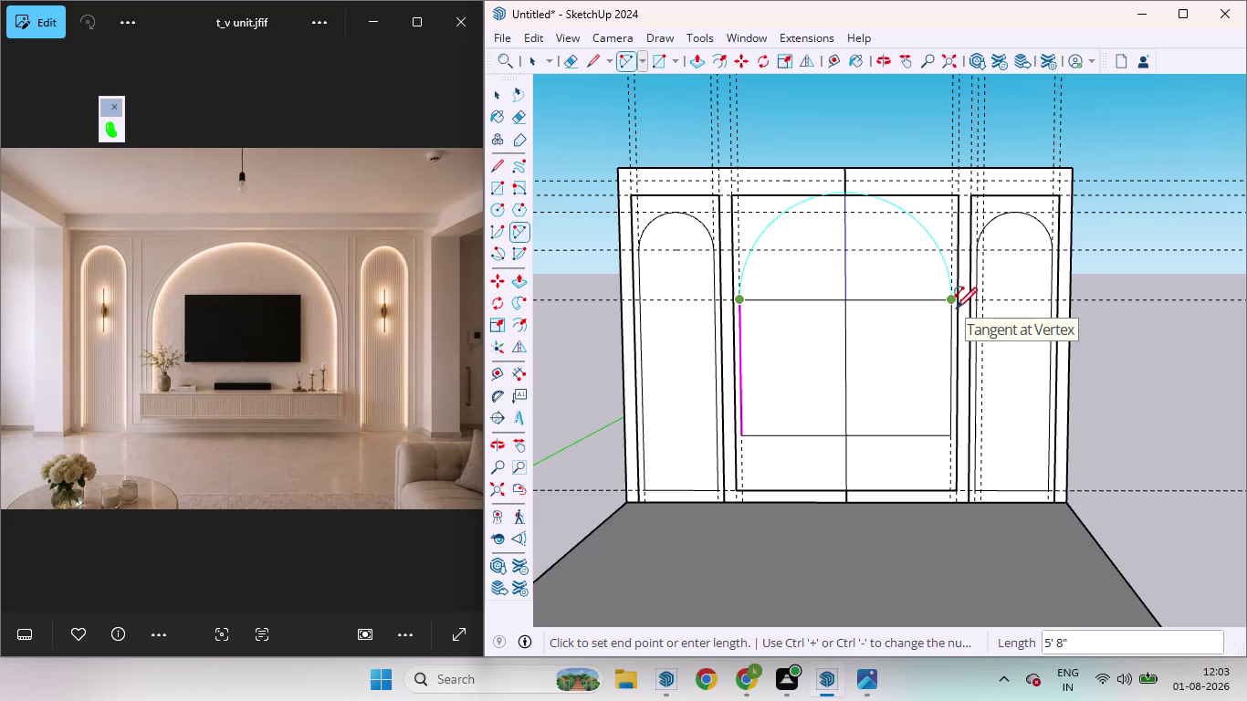
Cancel the unfinished arch and delete the stray edges, including the vertical centre line above the rectangle.
key(space)
click(889, 301)
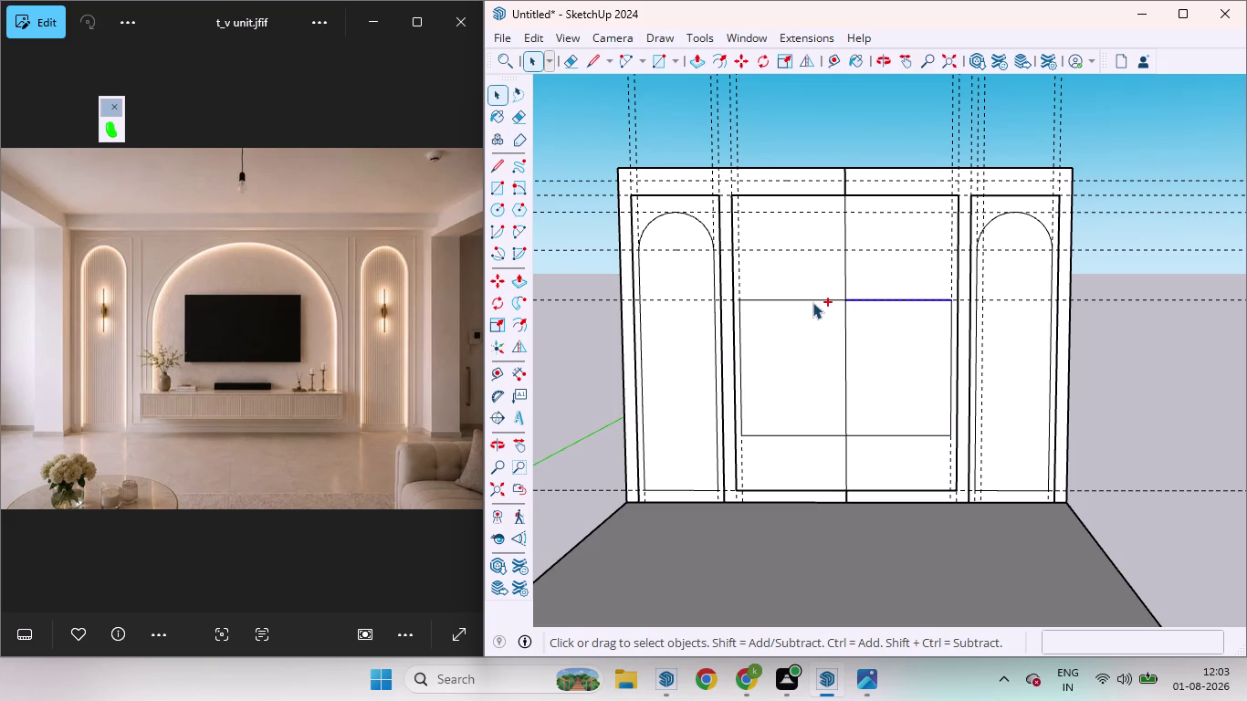
click(846, 356)
key(Delete)
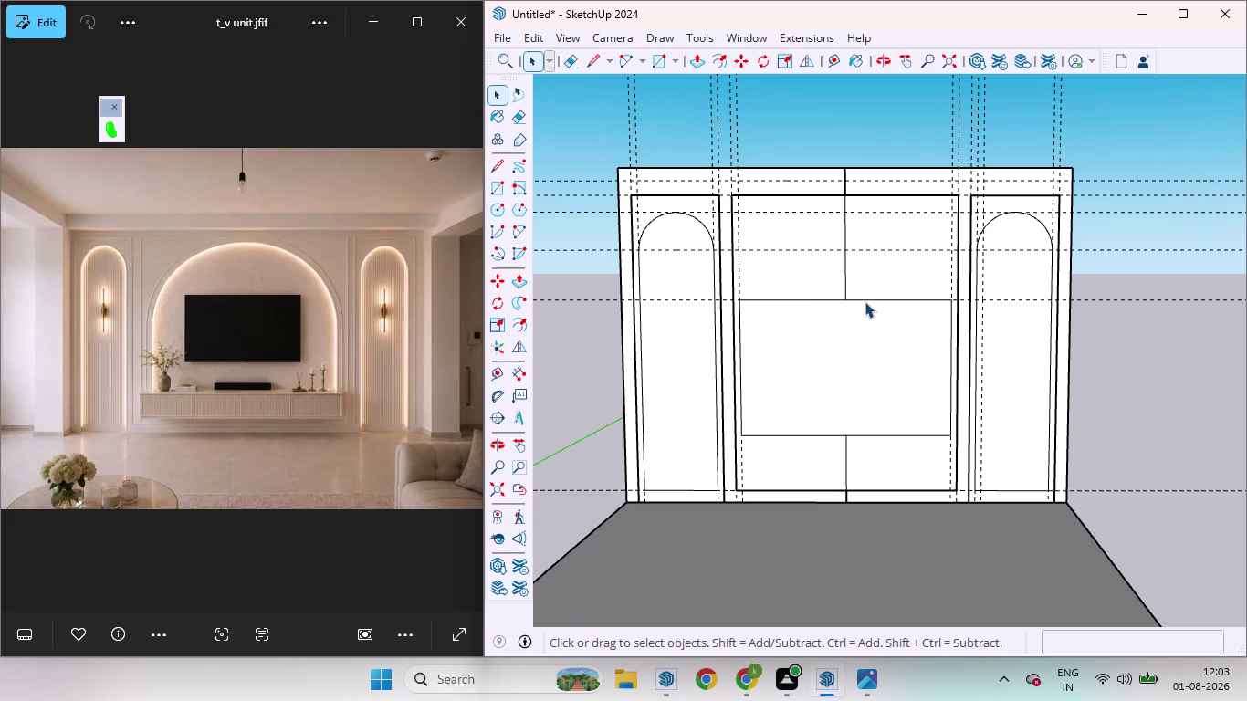
click(866, 296)
click(842, 287)
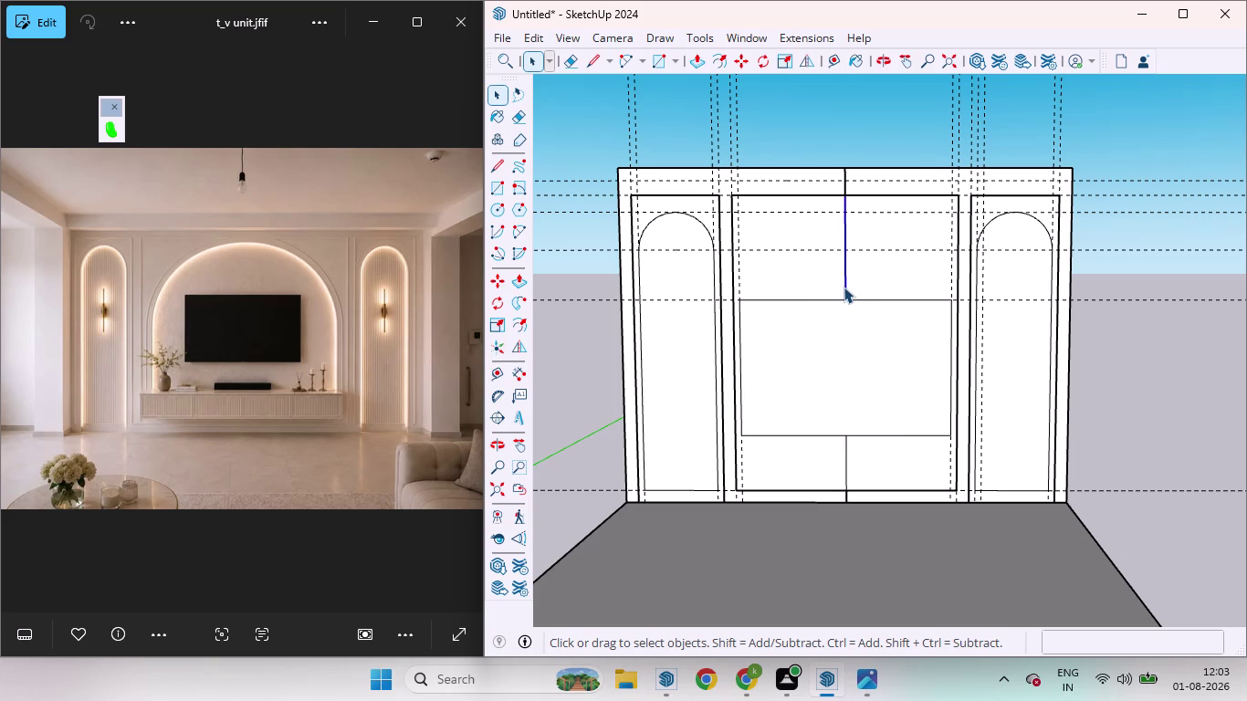
key(Delete)
Move the inner rectangle's top edge down a few inches.
click(853, 301)
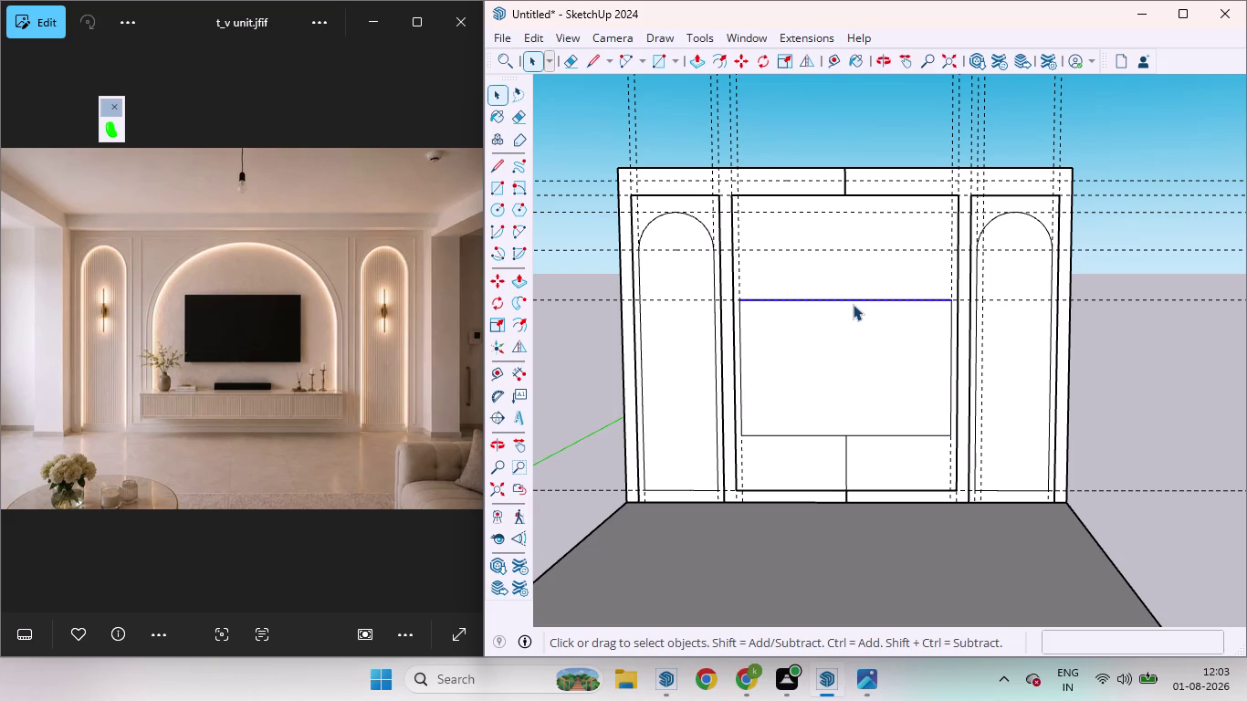
key(m)
drag(852, 304, 836, 315)
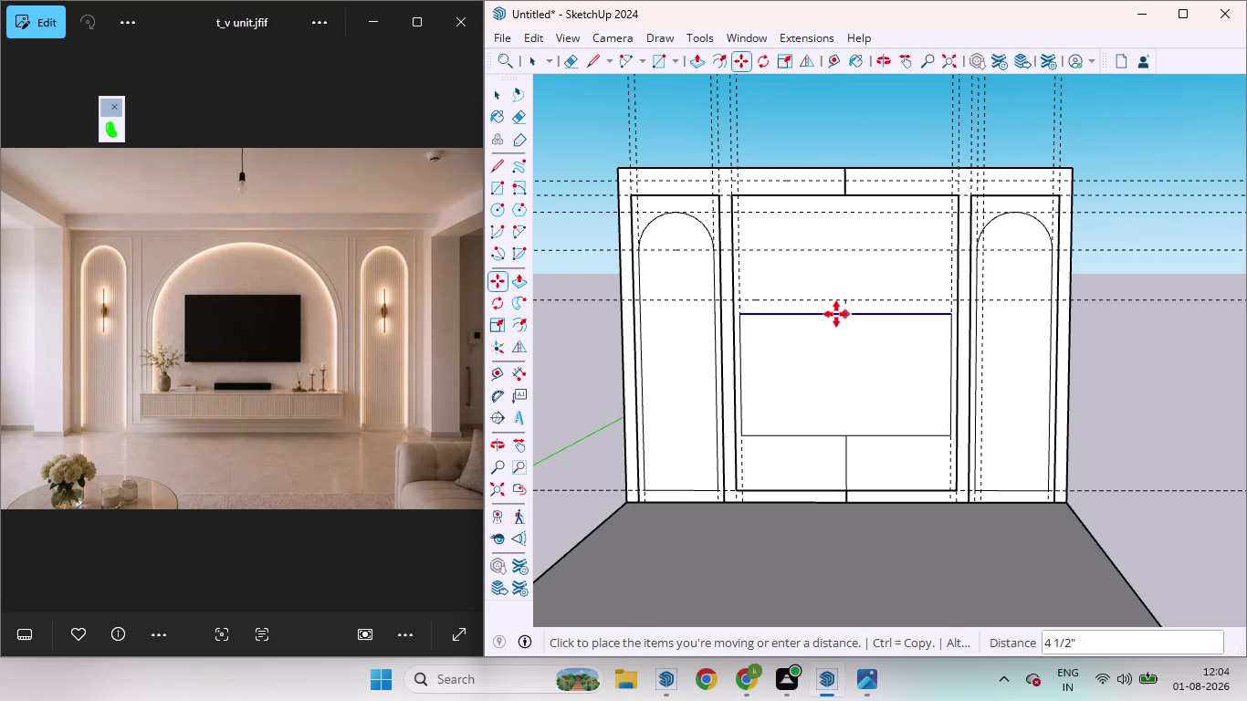
drag(837, 314, 841, 321)
key(Up)
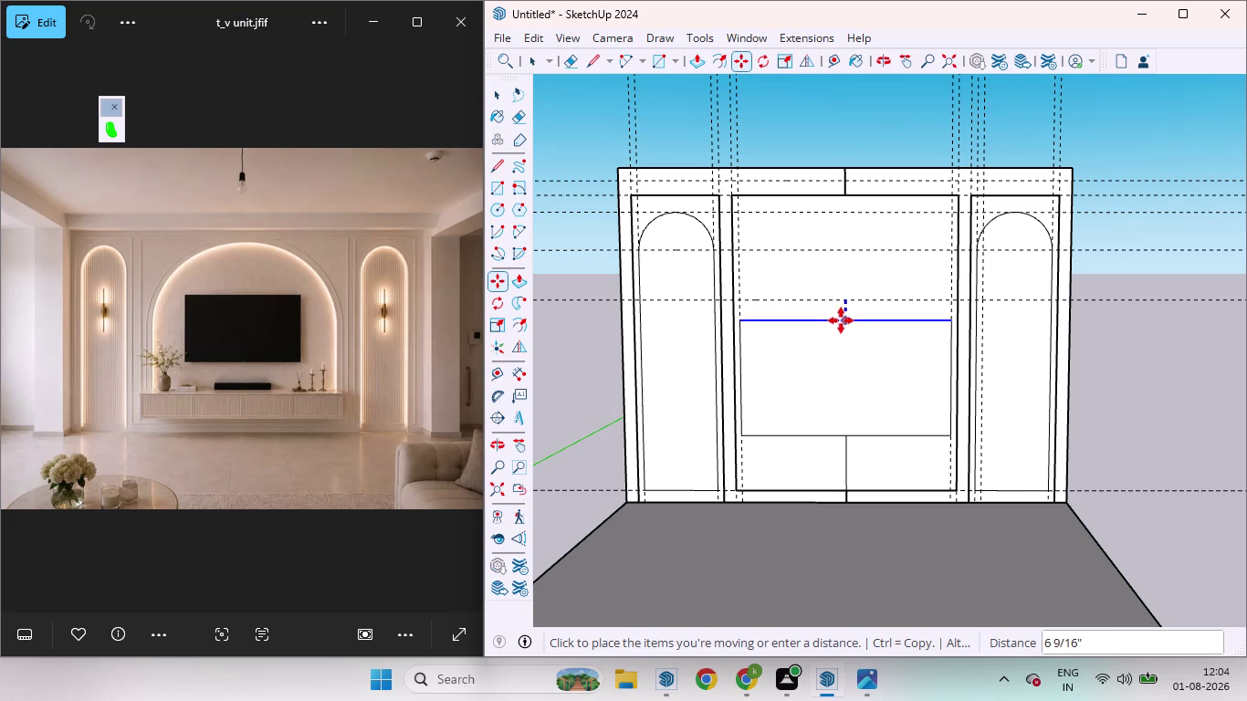
drag(841, 320, 840, 307)
key(space)
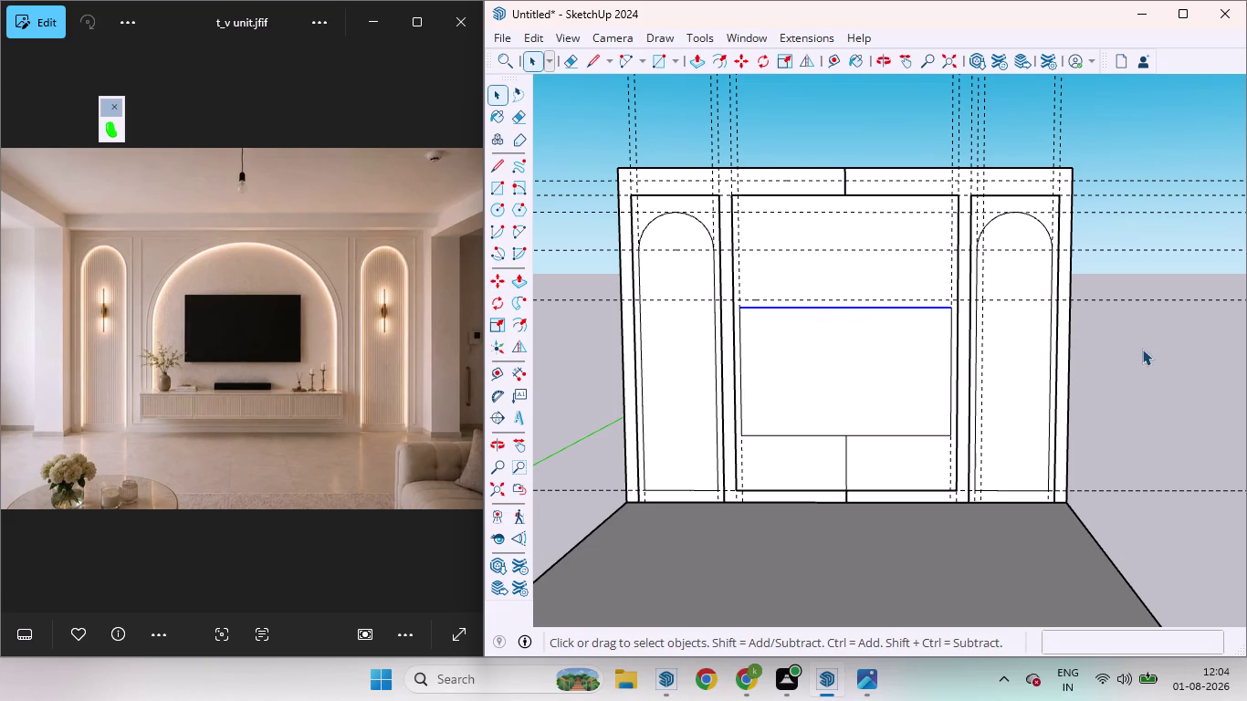
click(1128, 349)
Draw a semicircular arch between the rectangle's top corners and delete the straight line beneath it.
key(a)
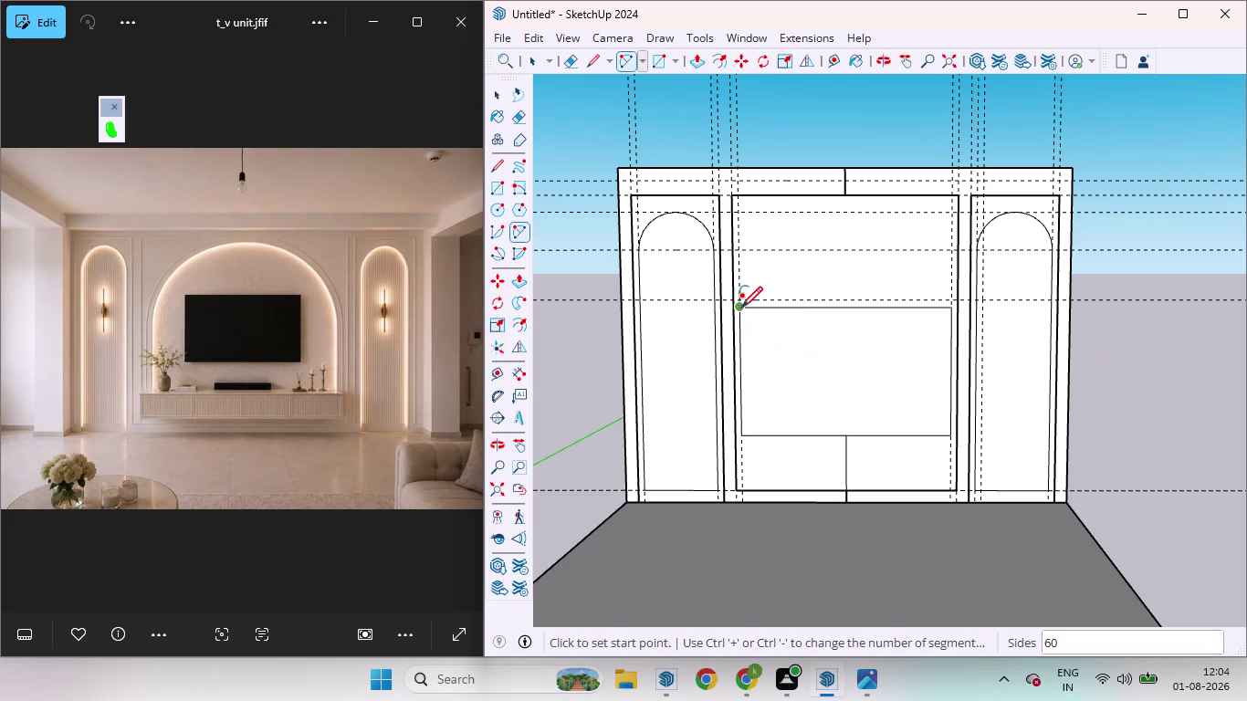
click(741, 306)
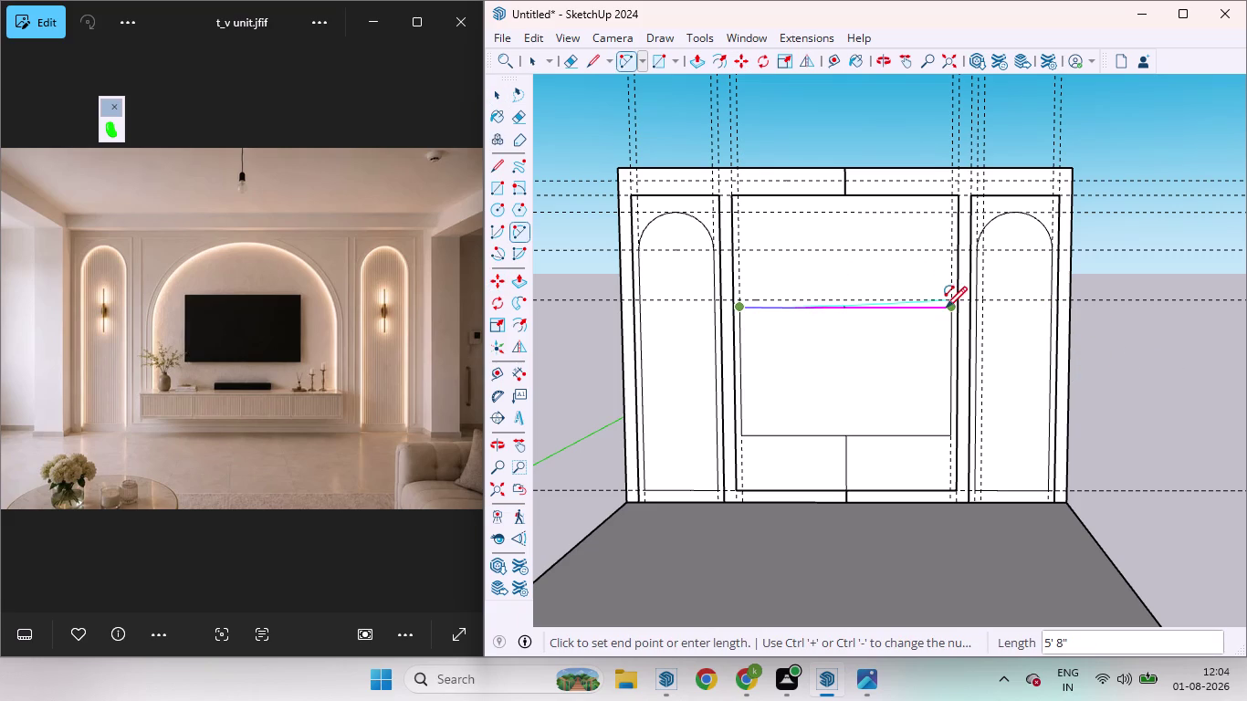
click(947, 307)
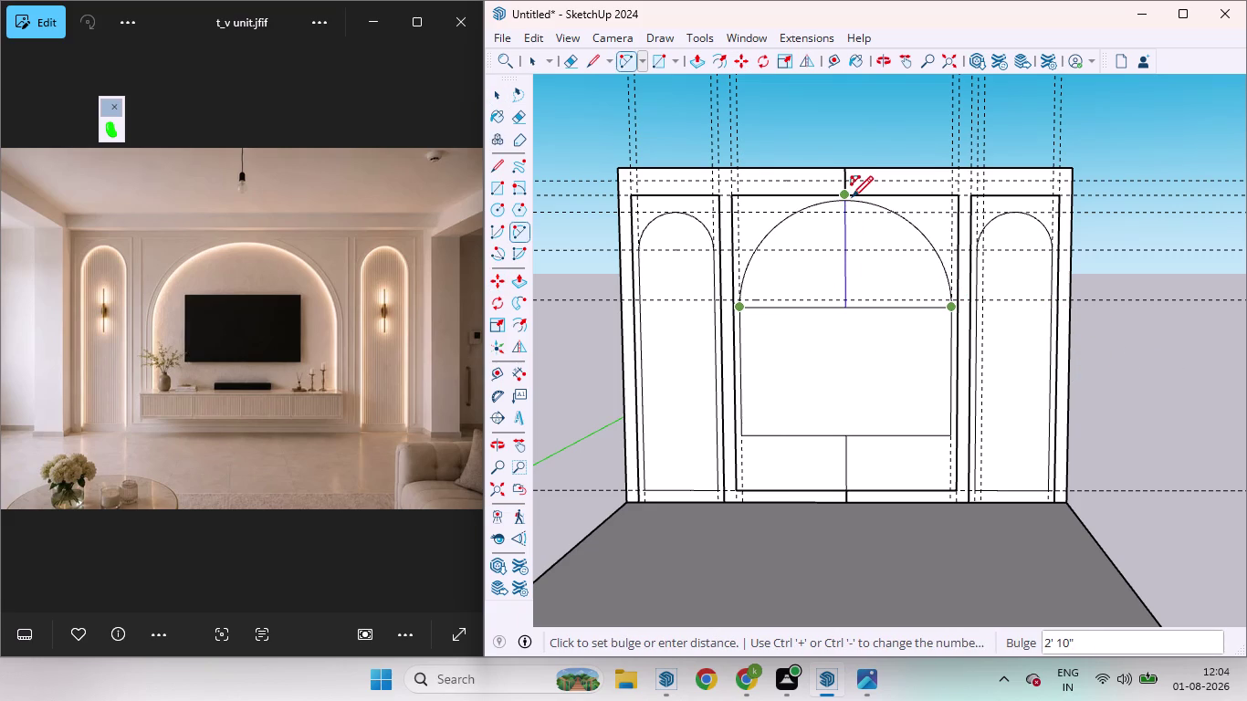
click(852, 198)
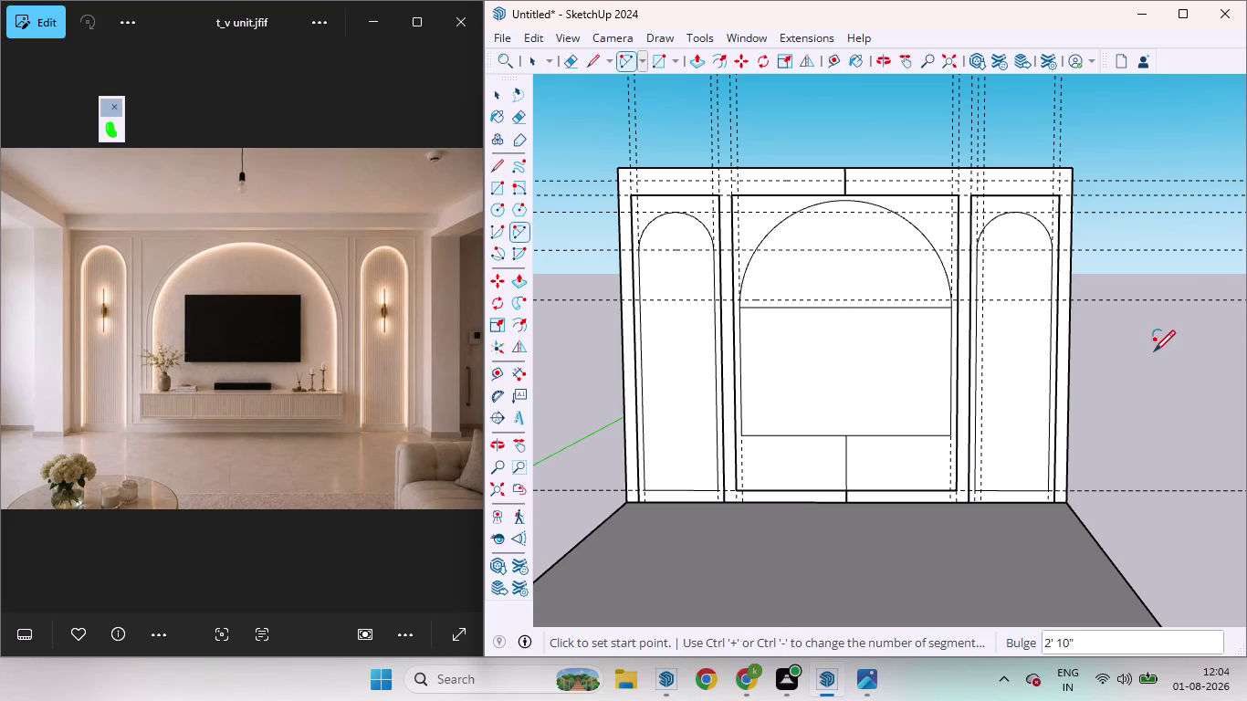
key(space)
click(864, 306)
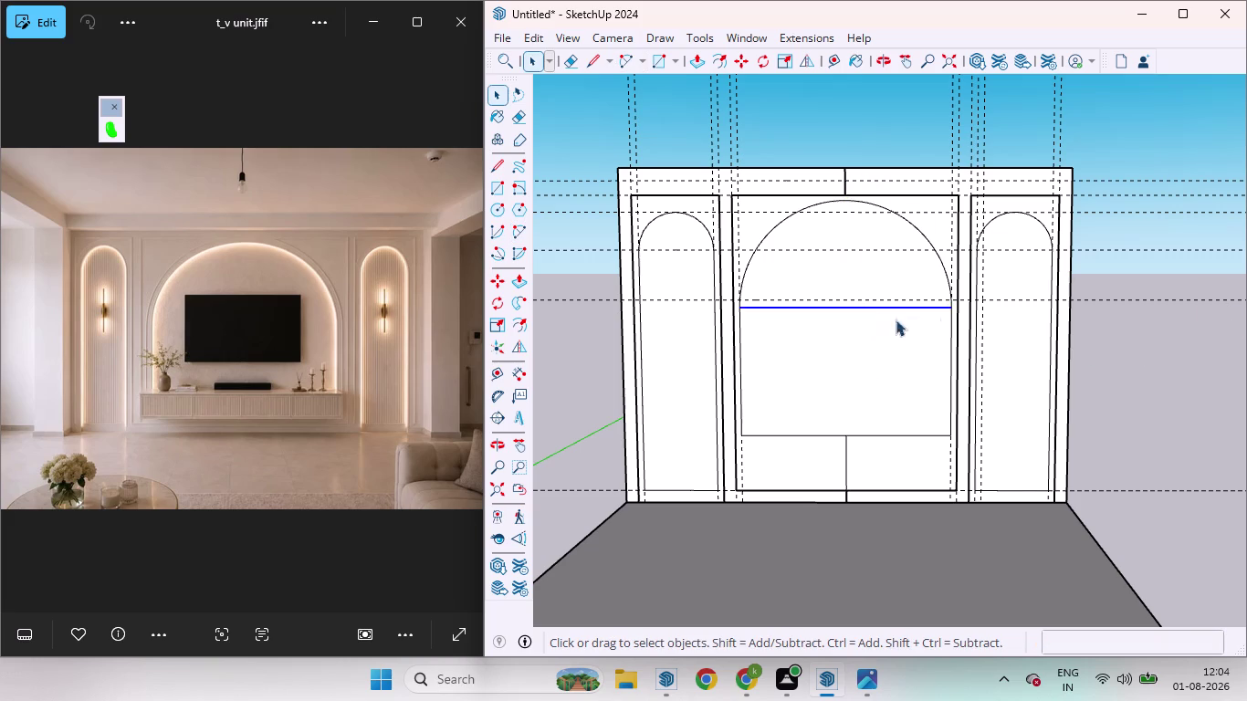
key(Delete)
Select and delete the dashed guide lines across and above the wall.
drag(1172, 363, 1119, 92)
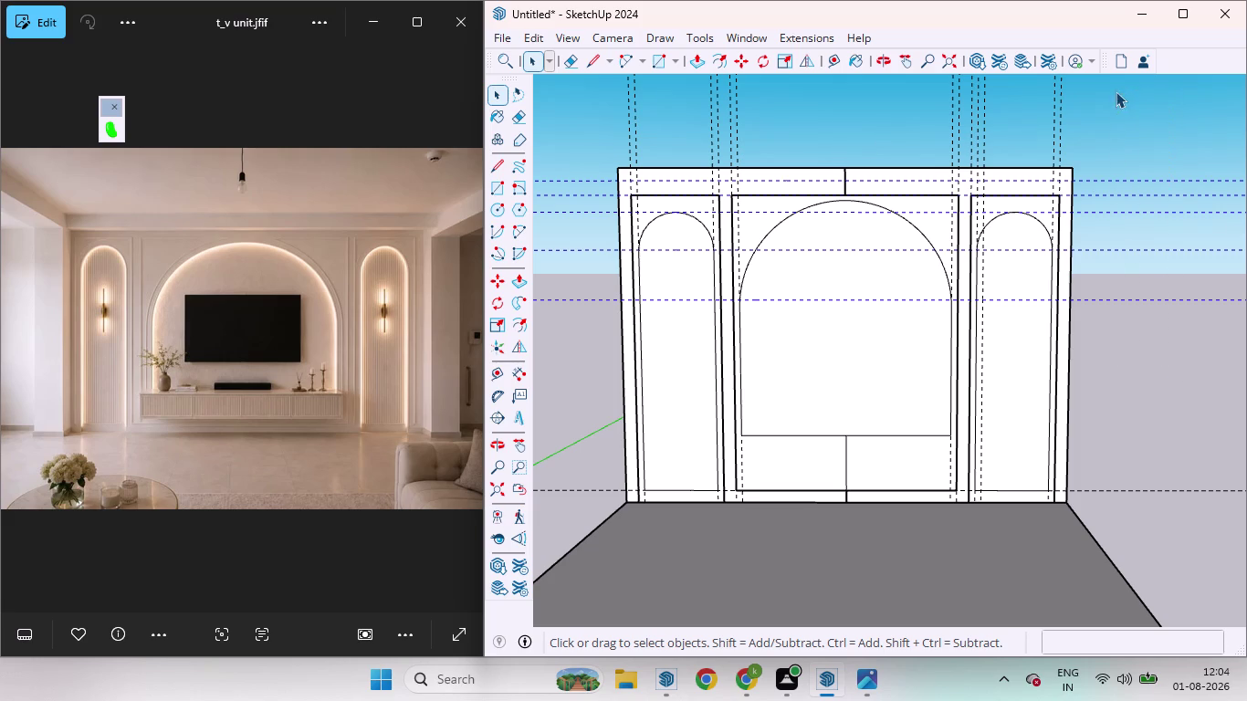
key(Delete)
drag(1121, 113, 565, 45)
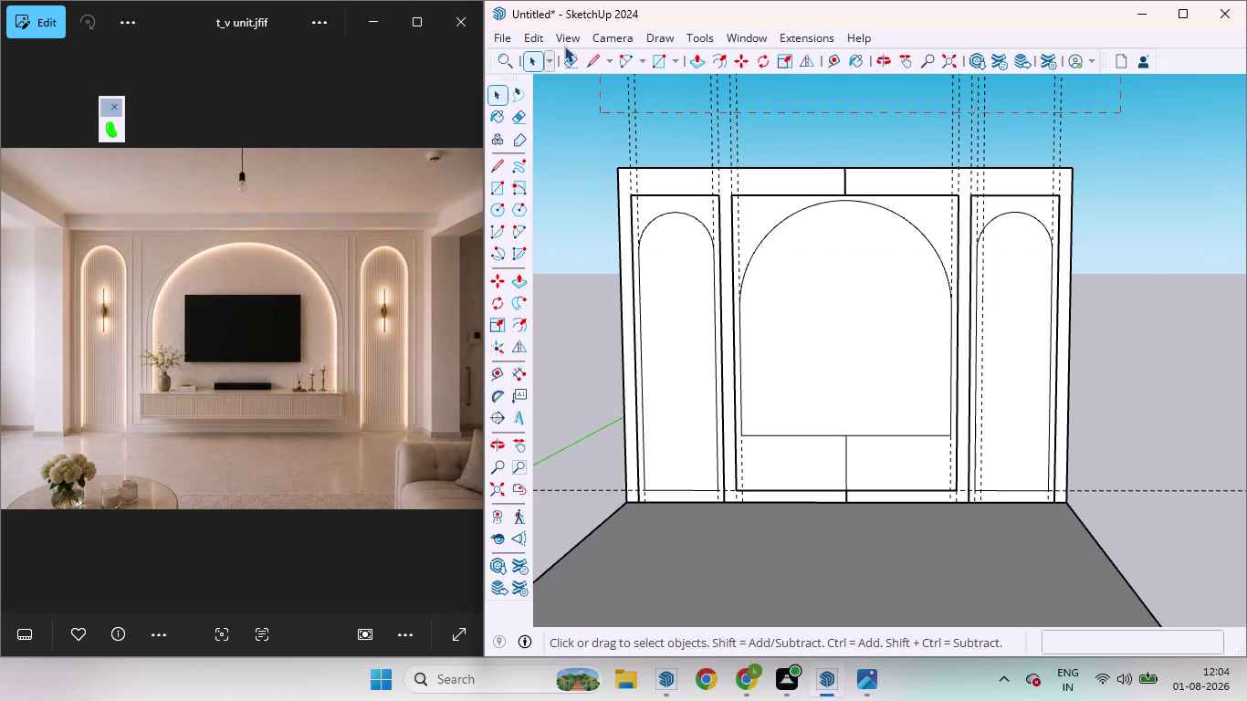
drag(565, 46, 560, 46)
Erase the selected guide lines and the remaining horizontal dashed line.
key(Delete)
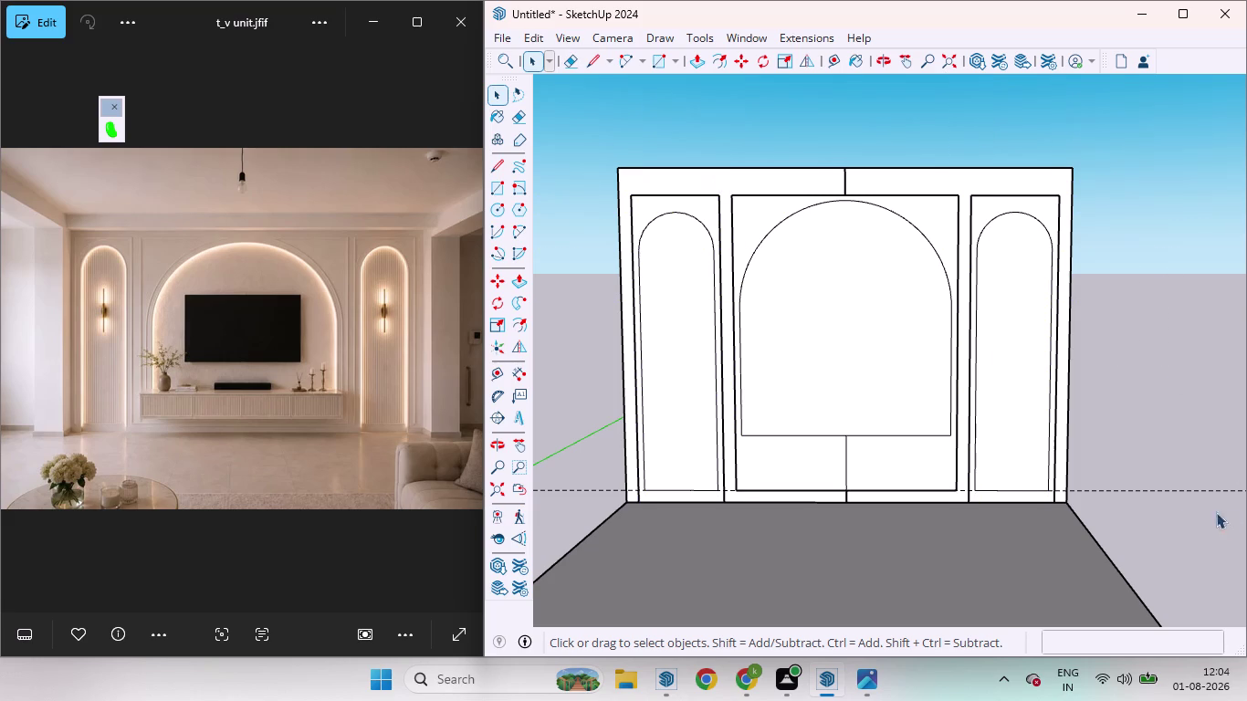
drag(1194, 518, 1124, 373)
key(Delete)
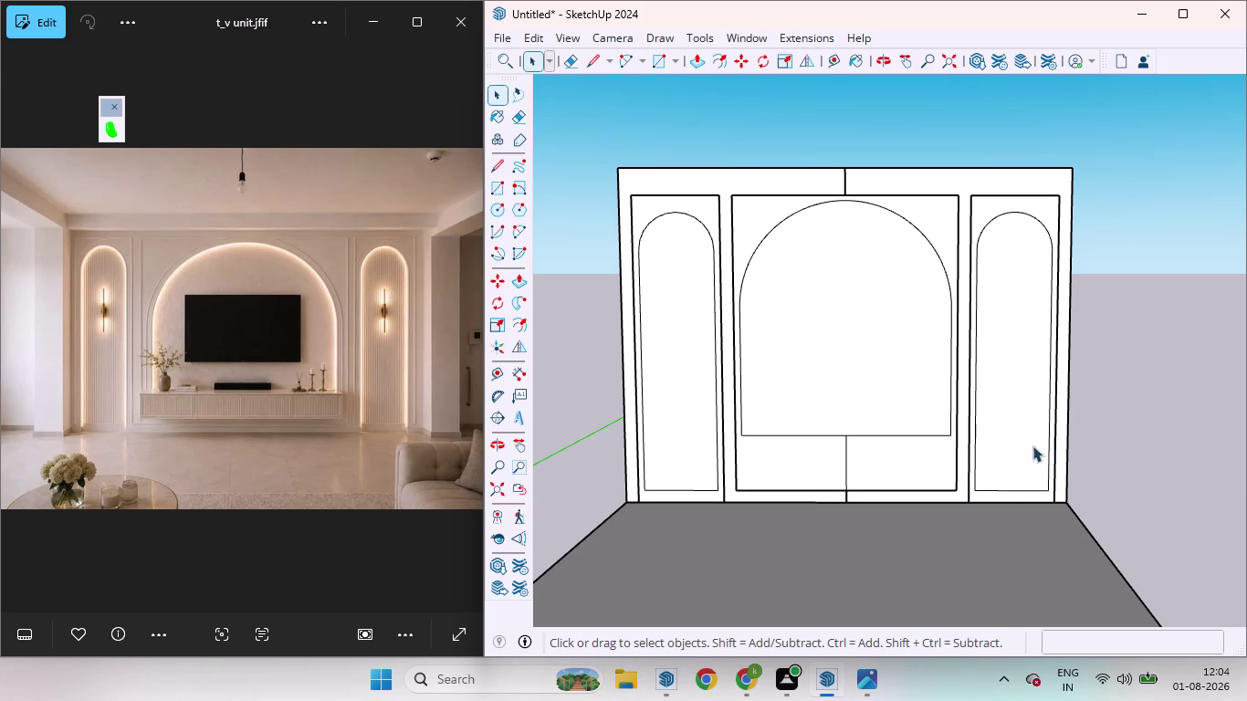
Delete the stray centre lines above and below the central panel.
click(847, 466)
key(Delete)
click(843, 181)
key(Delete)
scroll(up, 3)
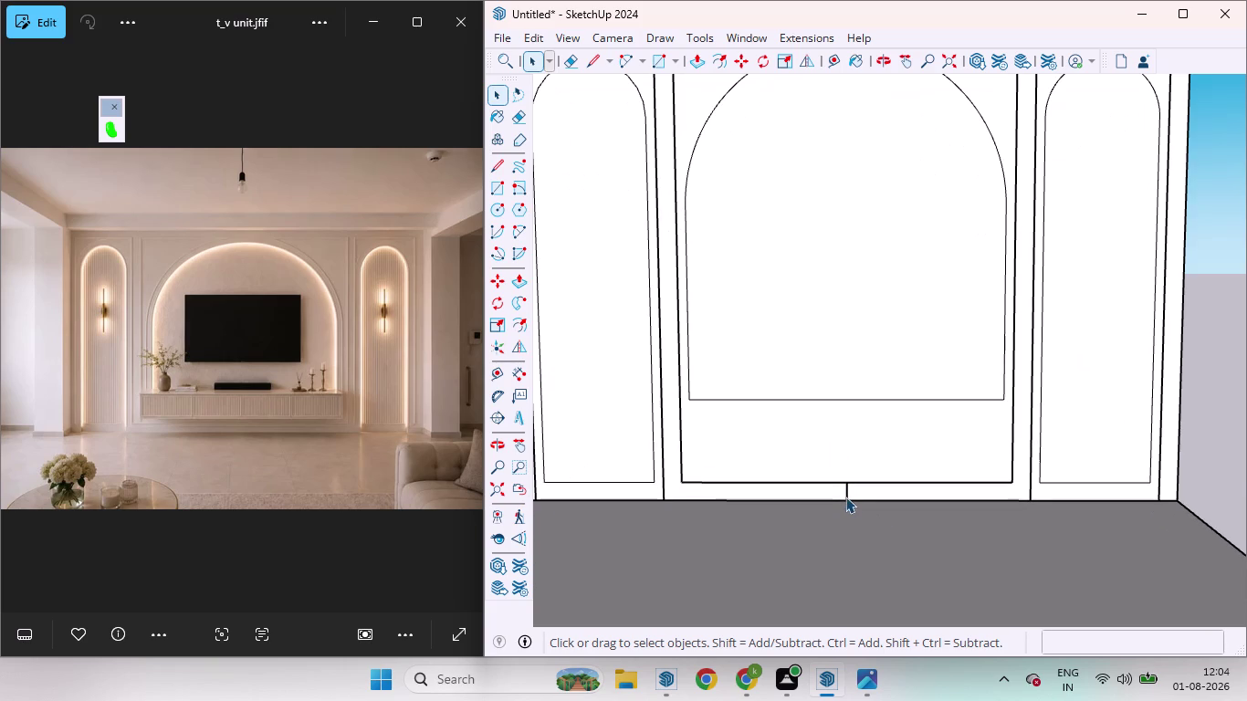
click(846, 497)
key(Delete)
scroll(down, 3)
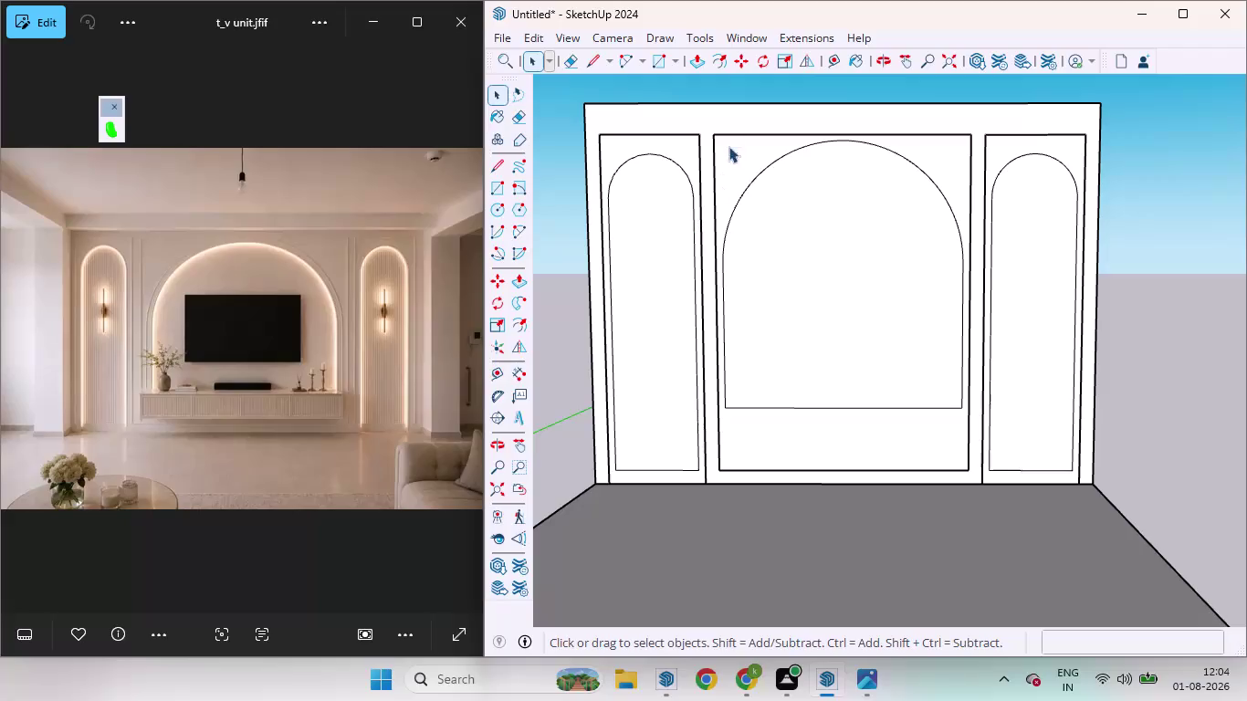
scroll(down, 3)
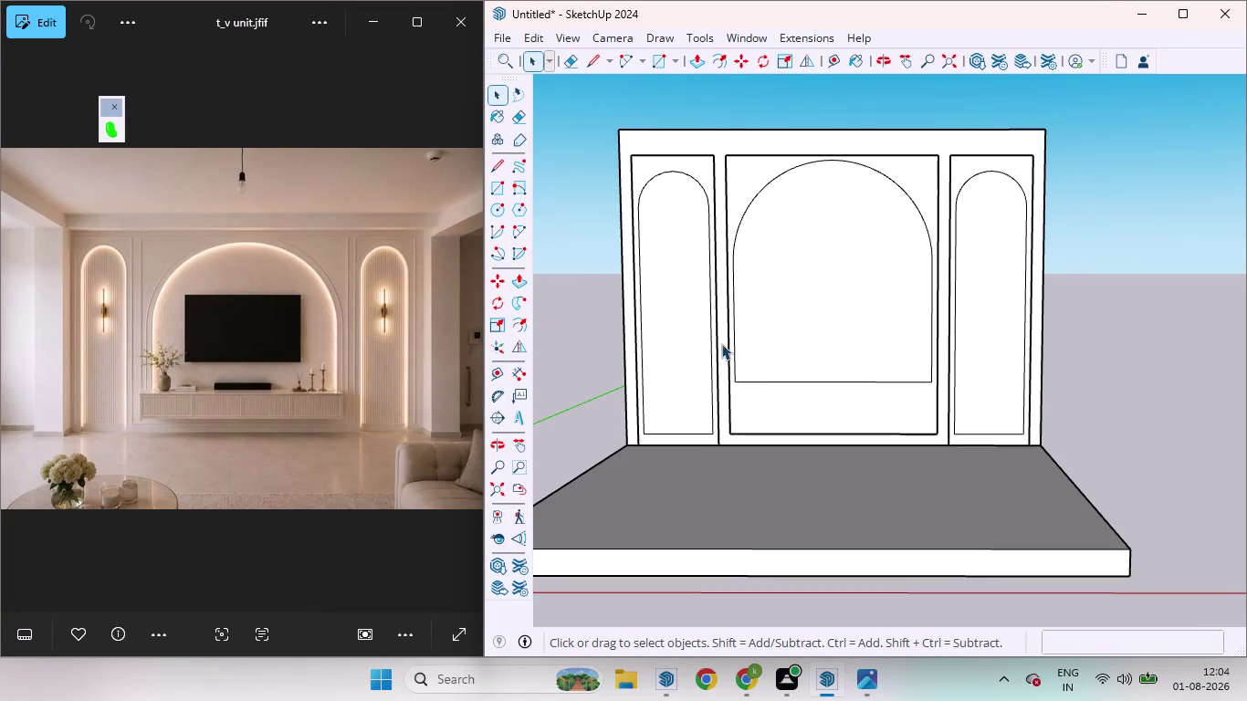
middle_drag(773, 443, 991, 440)
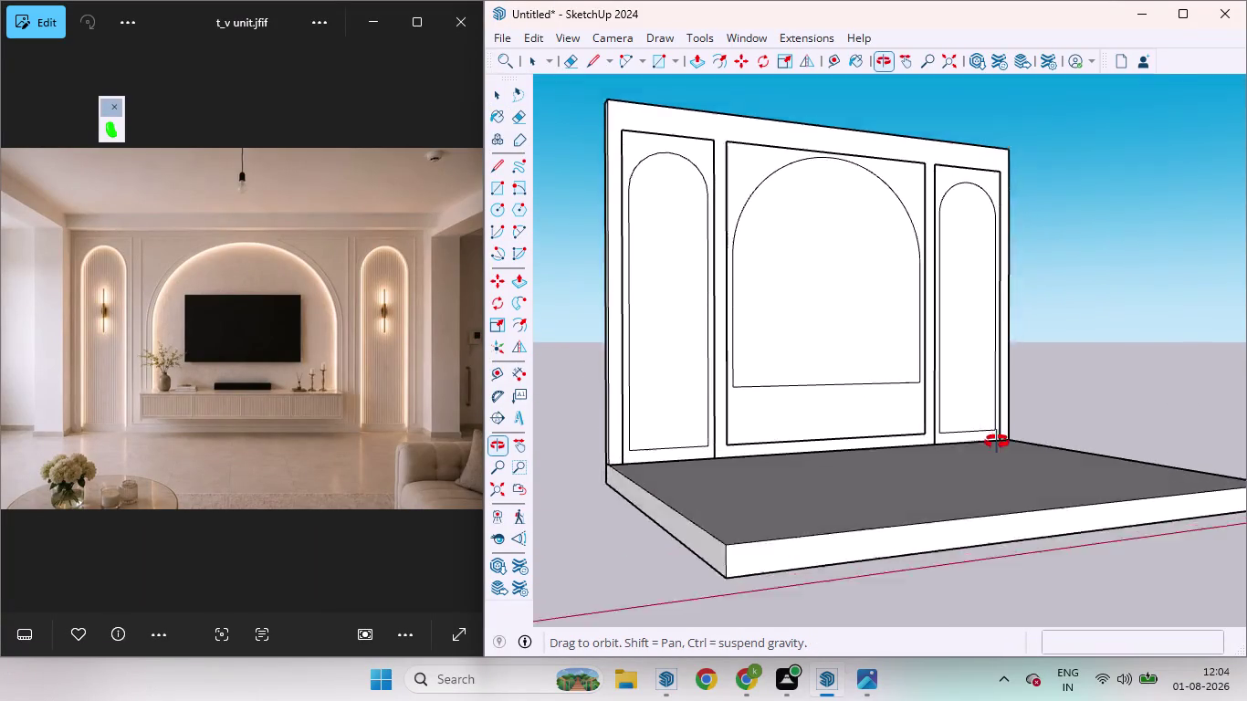
middle_drag(990, 440, 884, 535)
scroll(up, 3)
scroll(down, 3)
scroll(up, 3)
scroll(down, 3)
scroll(up, 3)
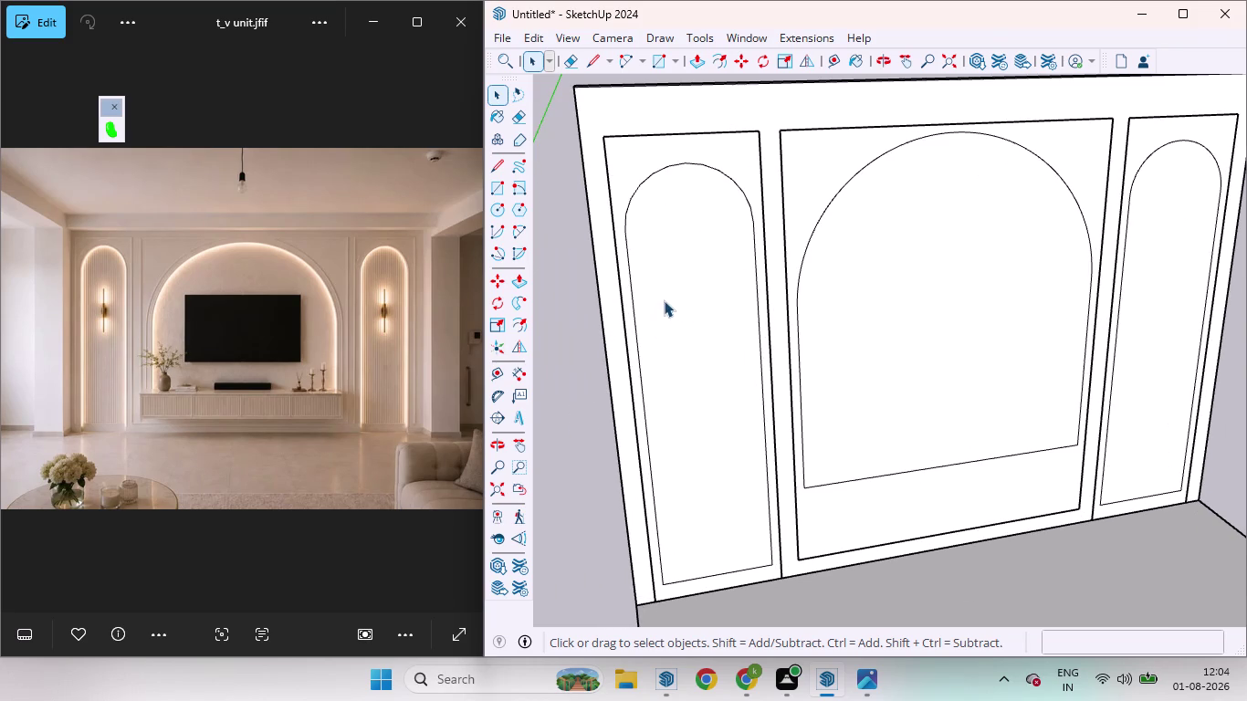
click(687, 301)
key(p)
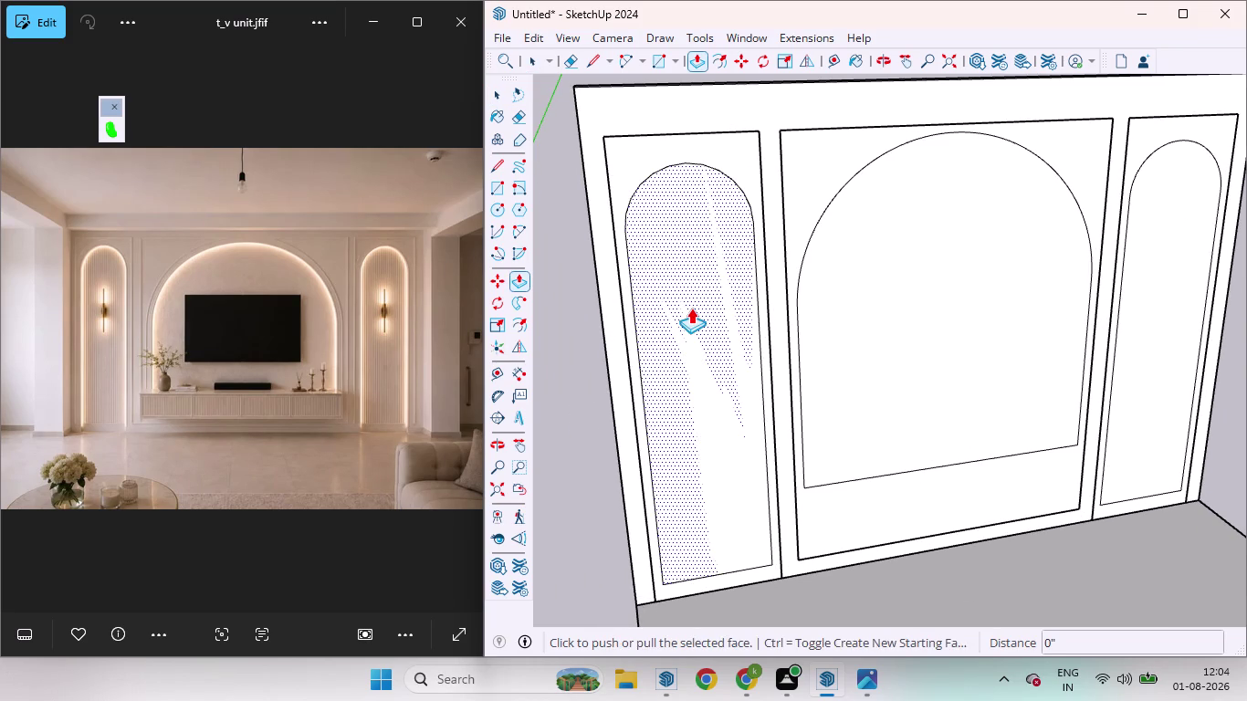
drag(691, 308, 685, 299)
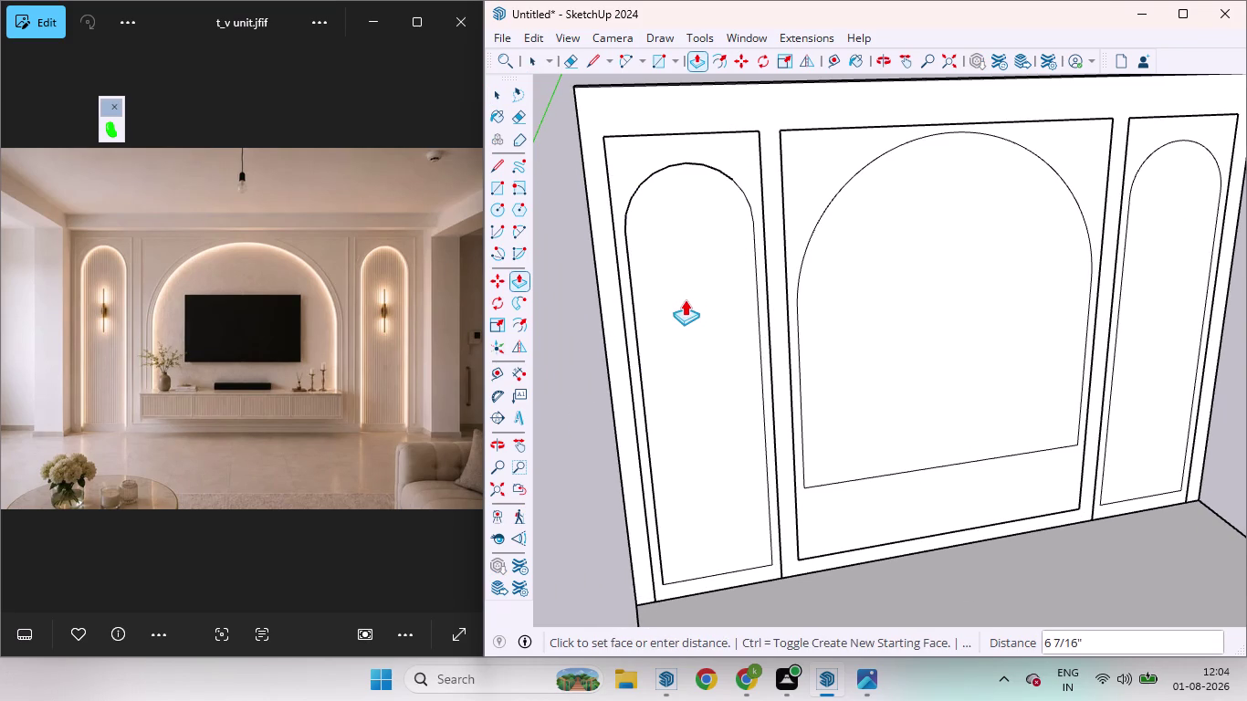
drag(685, 299, 682, 296)
middle_drag(664, 296, 935, 277)
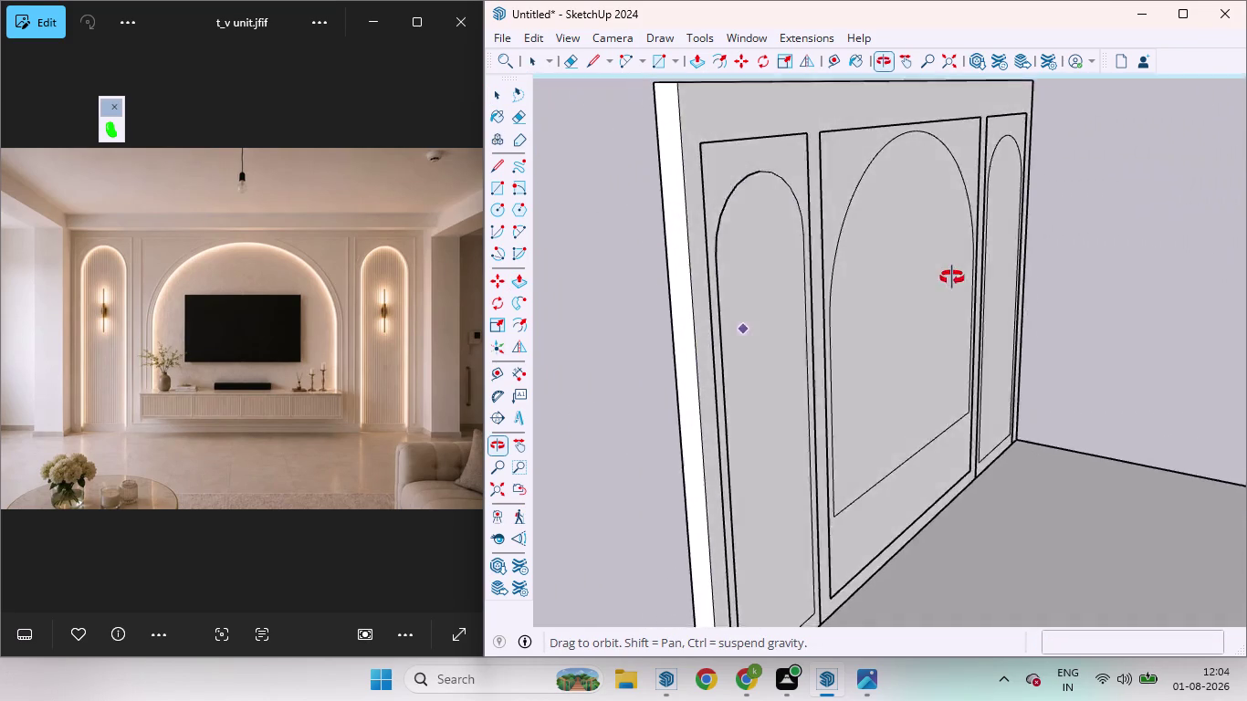
middle_drag(935, 278, 1048, 265)
scroll(up, 3)
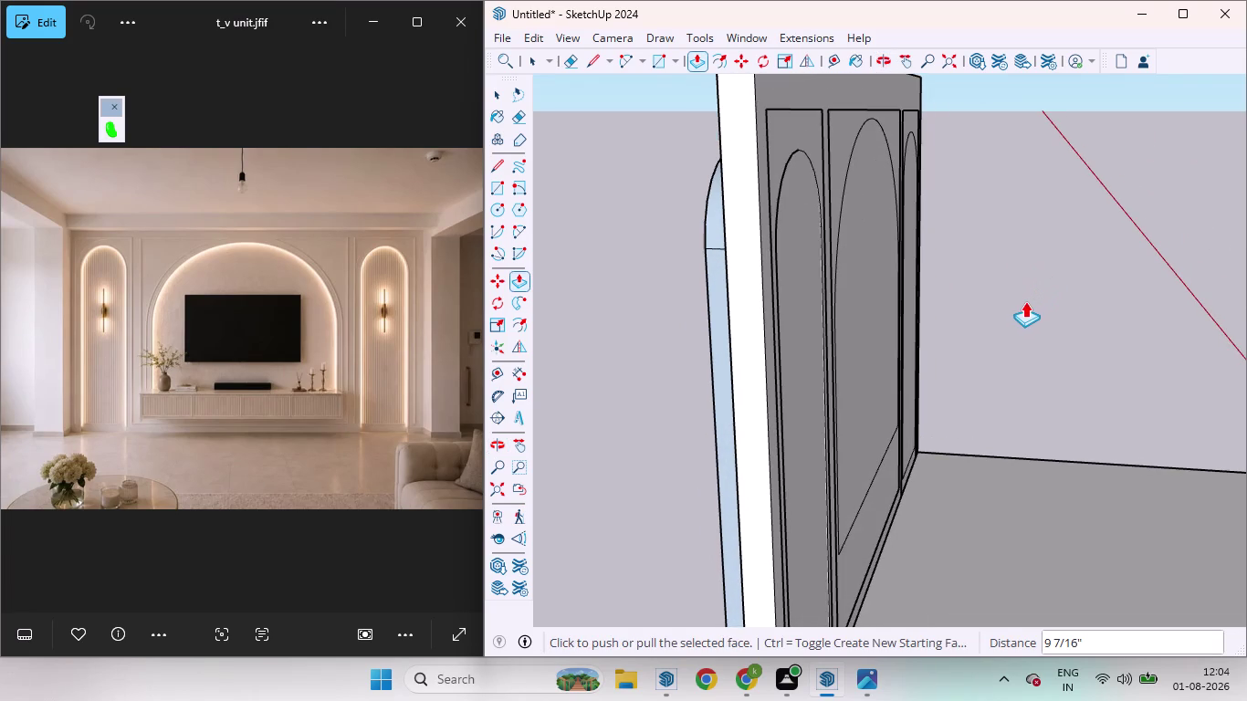
key(ctrl+z)
click(808, 282)
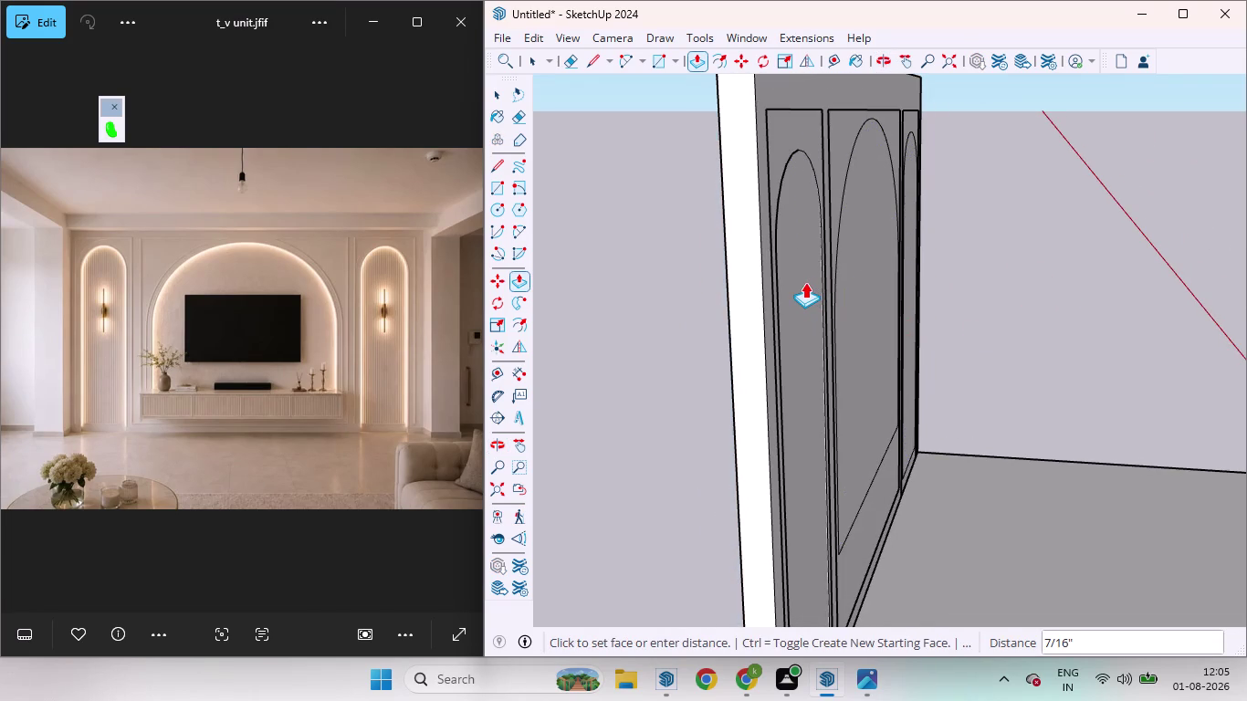
key(3)
key(Return)
key(space)
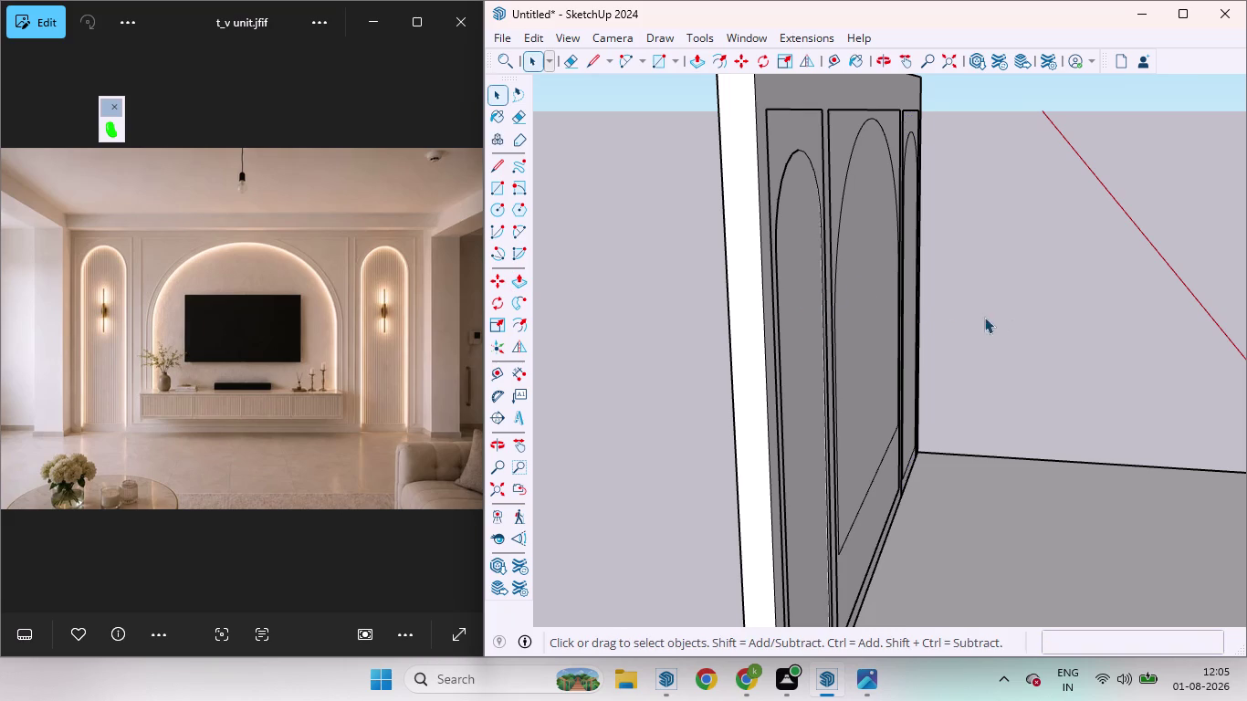
scroll(up, 3)
middle_drag(811, 262, 935, 251)
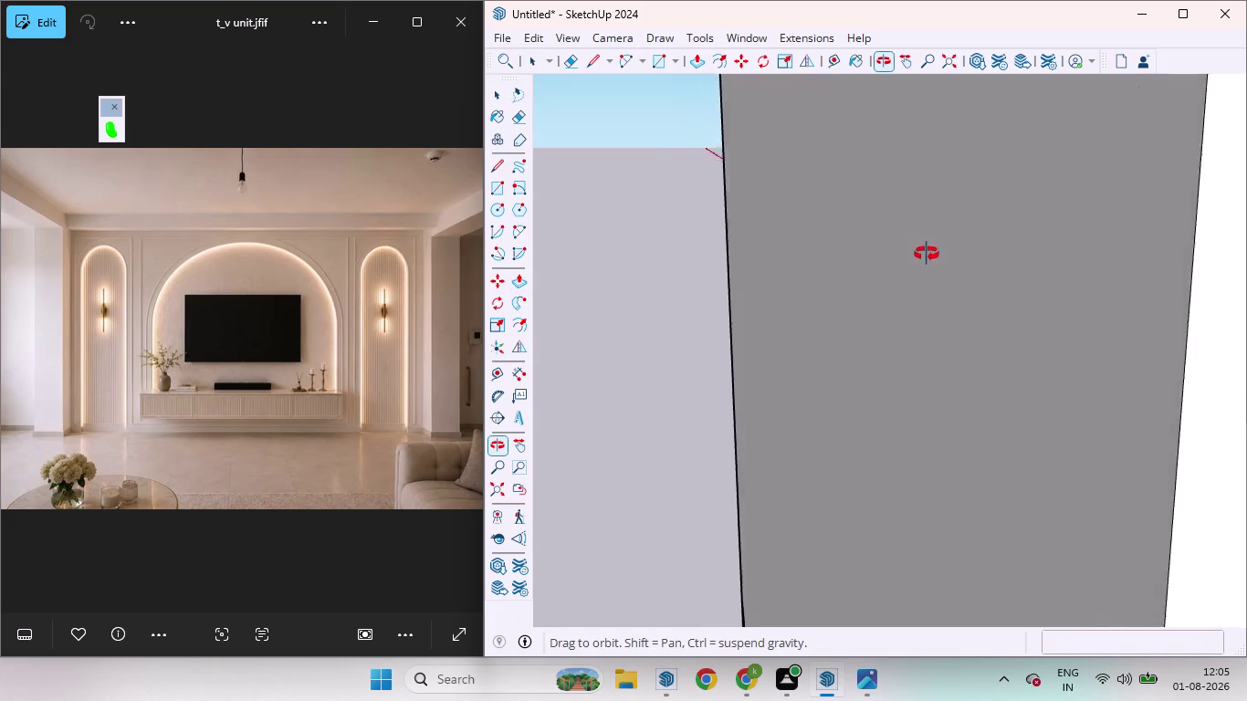
middle_drag(935, 251, 921, 255)
key(ctrl+z)
scroll(down, 3)
scroll(up, 3)
scroll(down, 3)
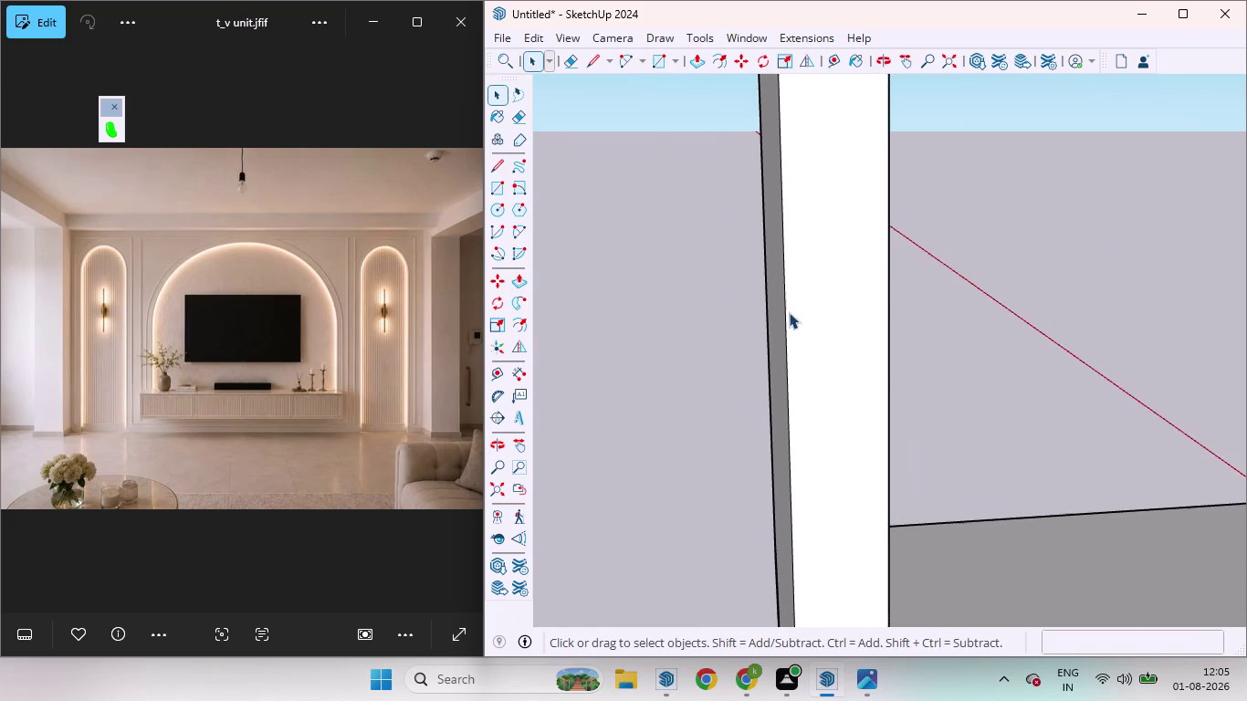
scroll(down, 3)
middle_drag(929, 314, 683, 281)
scroll(down, 3)
scroll(down, 3)
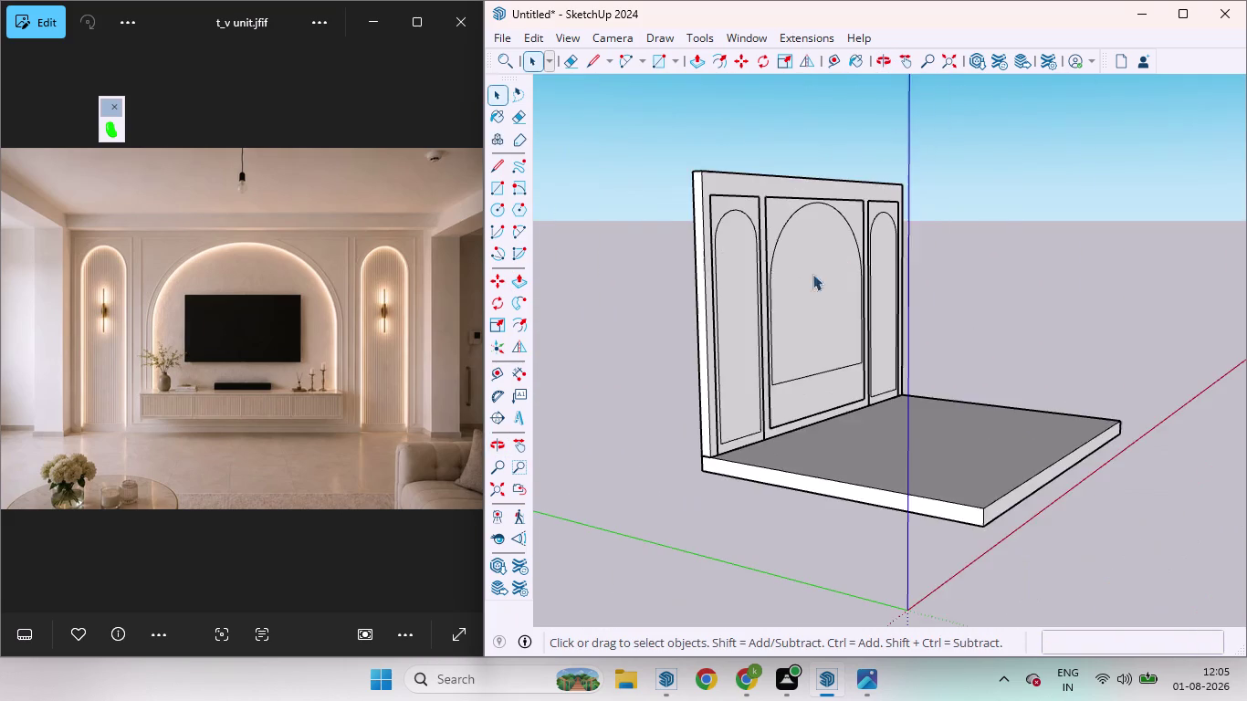
Select the wall group and enter it for editing.
scroll(up, 3)
scroll(down, 3)
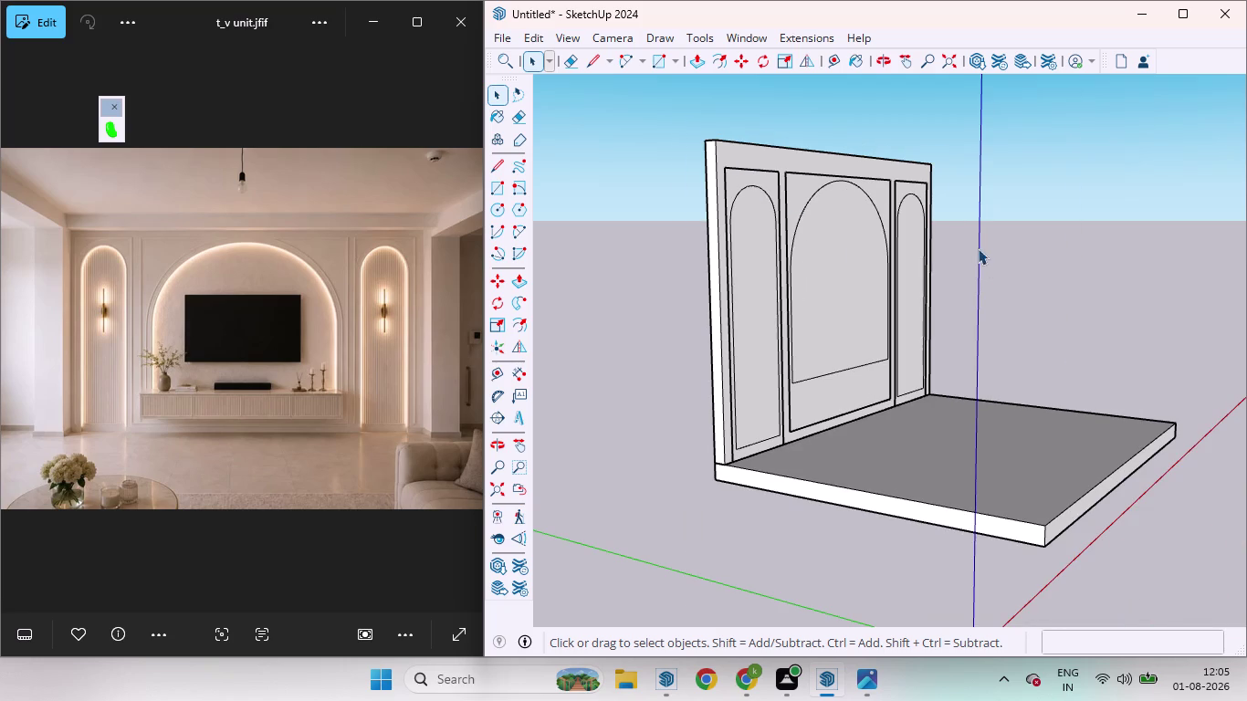
click(996, 269)
click(739, 151)
right_click(739, 151)
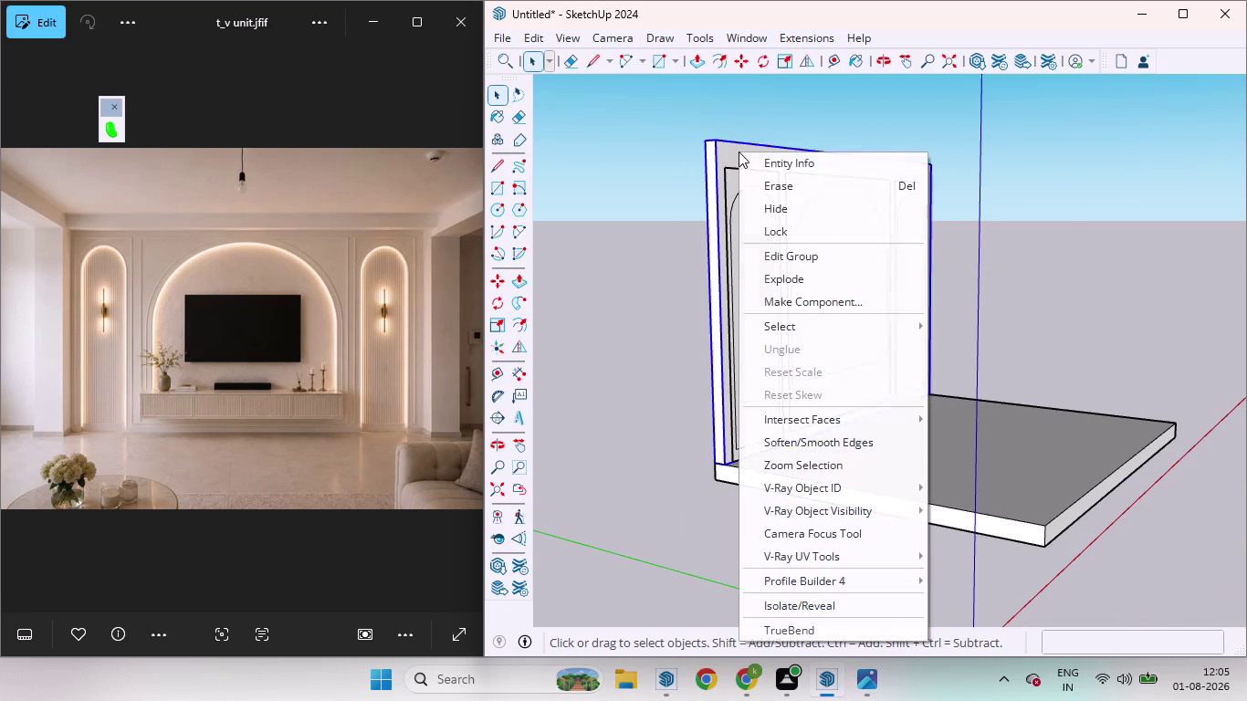
click(789, 275)
Push the left arch in 1 5/8", then recess the right and centre arches equally.
click(1016, 268)
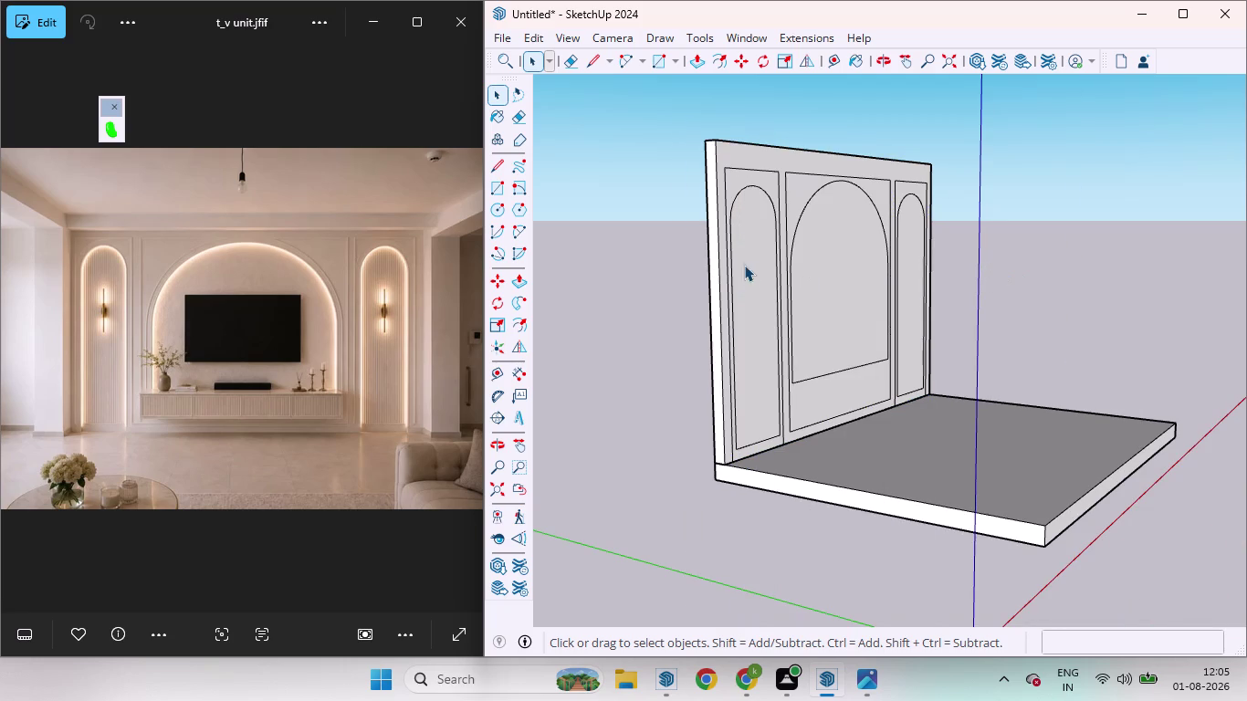
click(757, 265)
key(p)
click(760, 267)
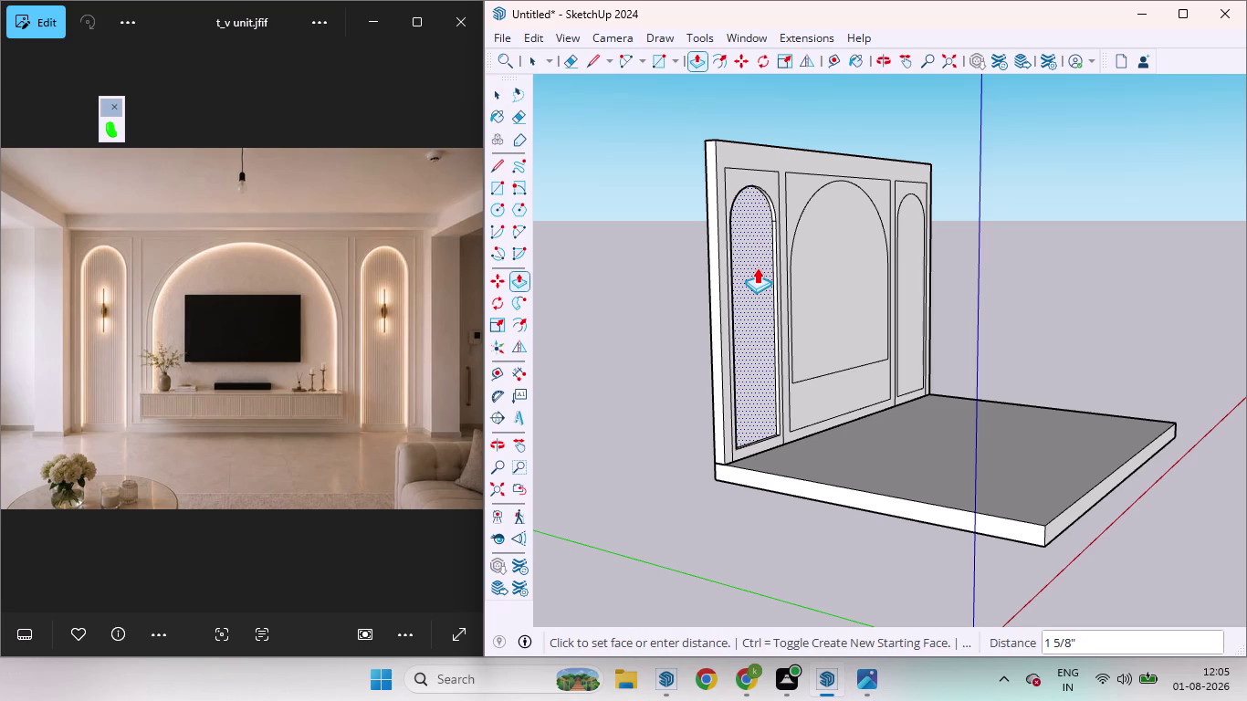
key(3)
key(Return)
scroll(up, 3)
double_click(898, 266)
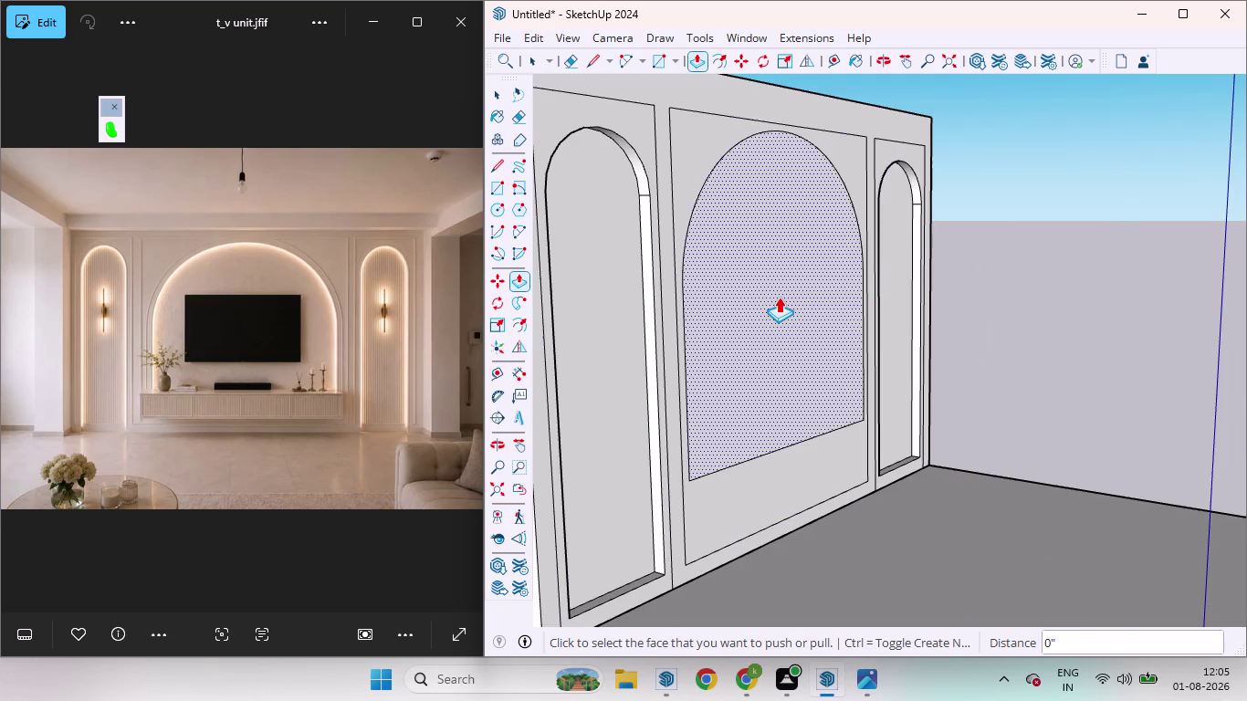
double_click(778, 296)
key(space)
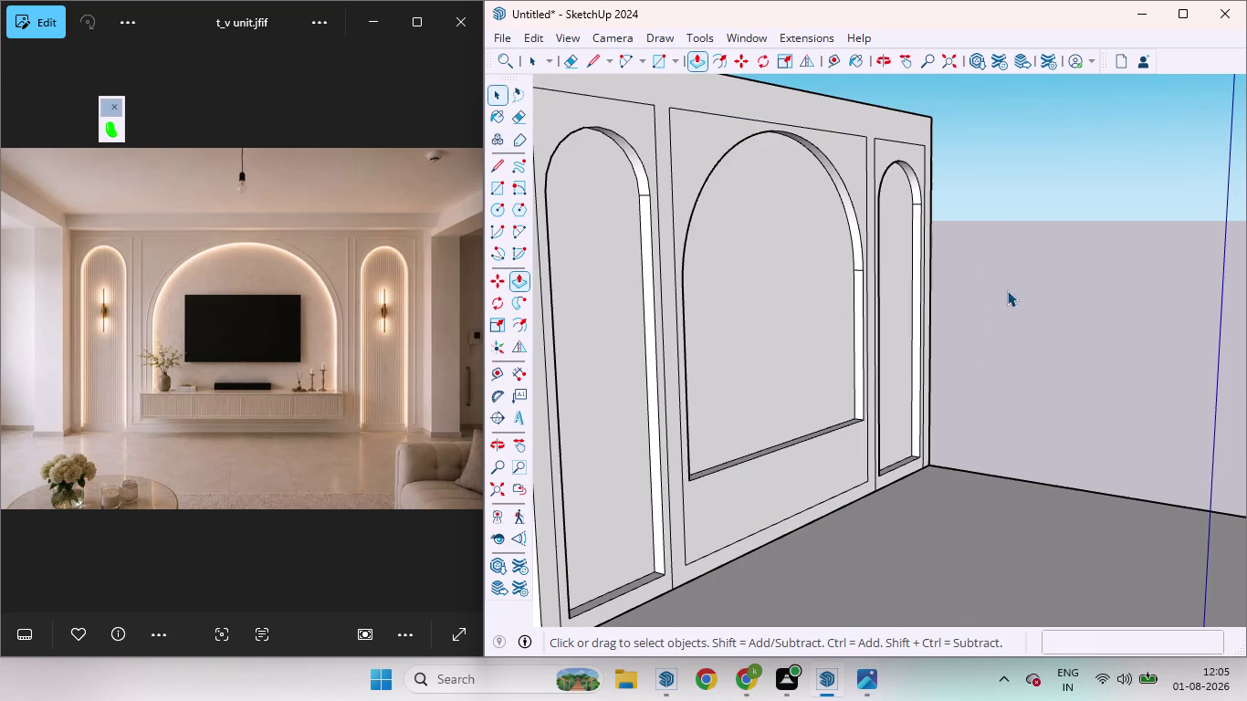
scroll(down, 3)
scroll(up, 3)
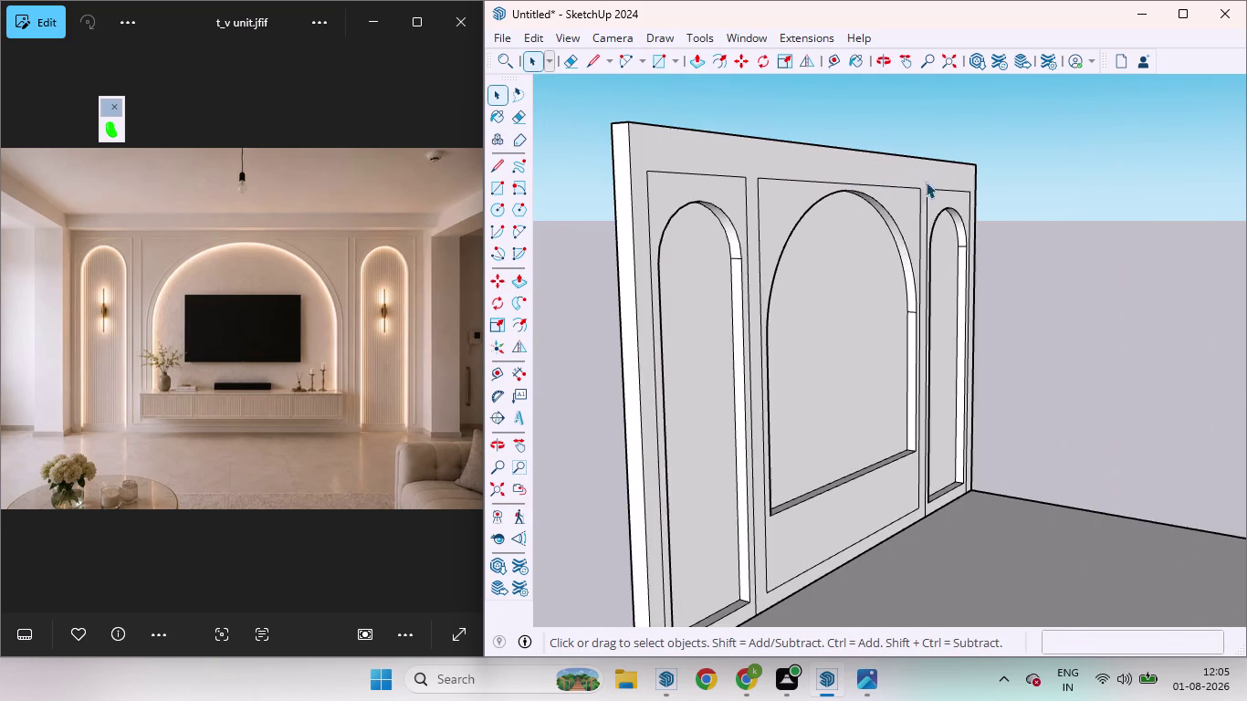
middle_drag(1005, 195, 729, 196)
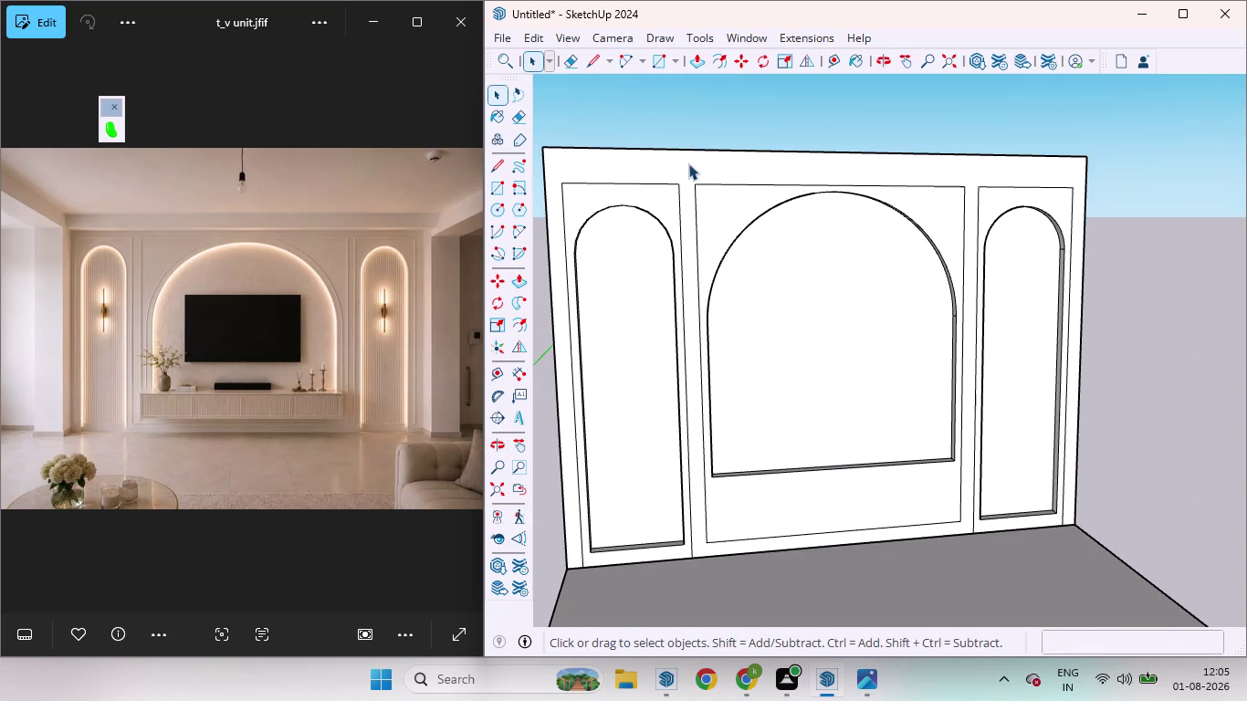
Draw a 2-point arc with a 3/16" bulge across the central panel border's top corner.
scroll(down, 3)
scroll(up, 3)
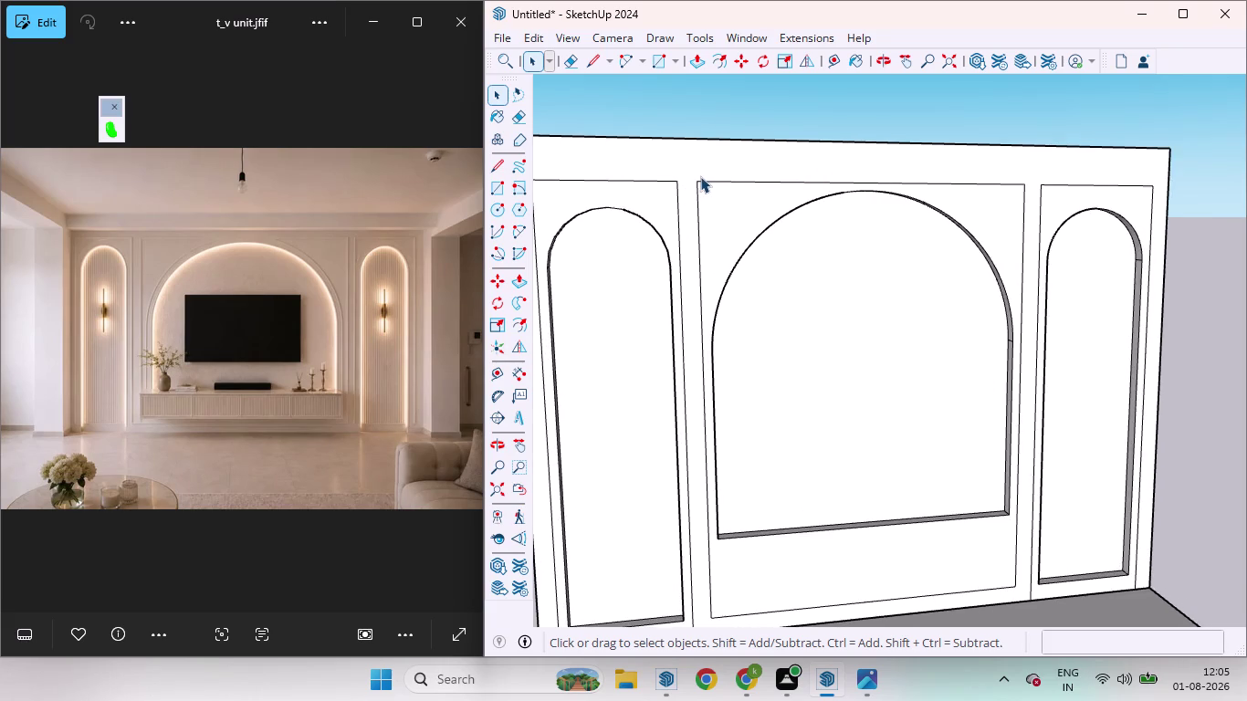
scroll(up, 3)
middle_drag(745, 242, 776, 363)
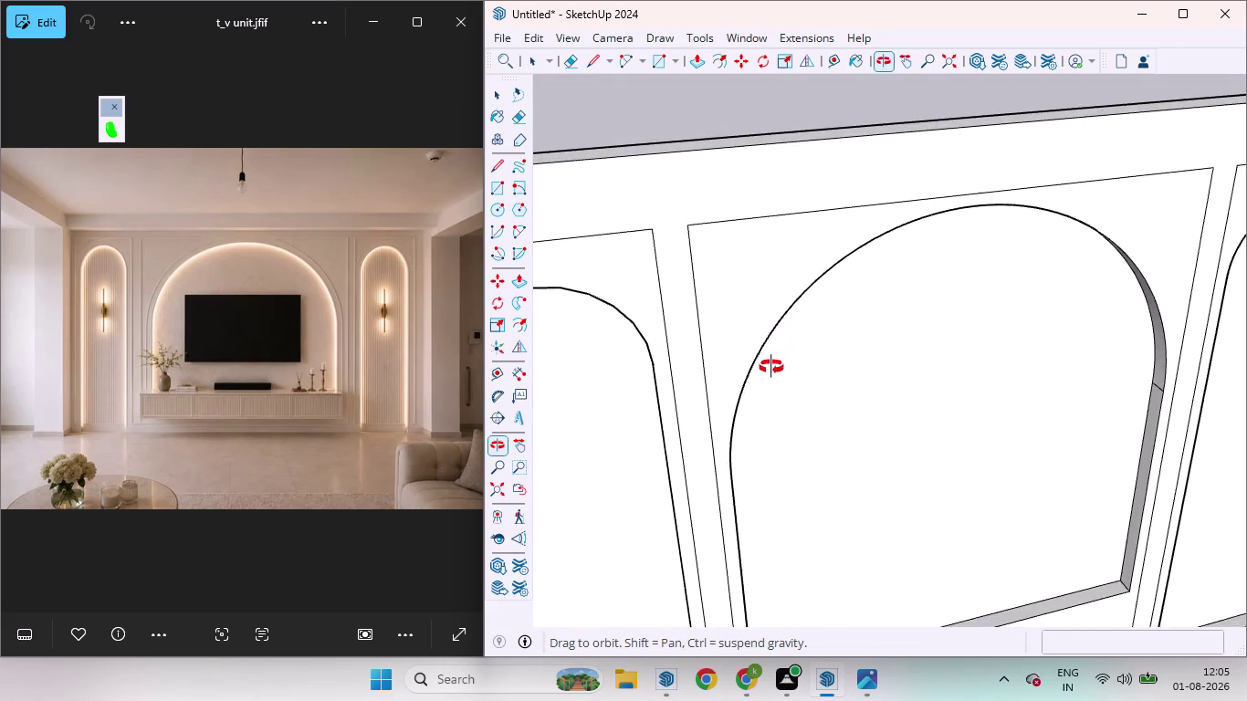
middle_drag(776, 362, 712, 253)
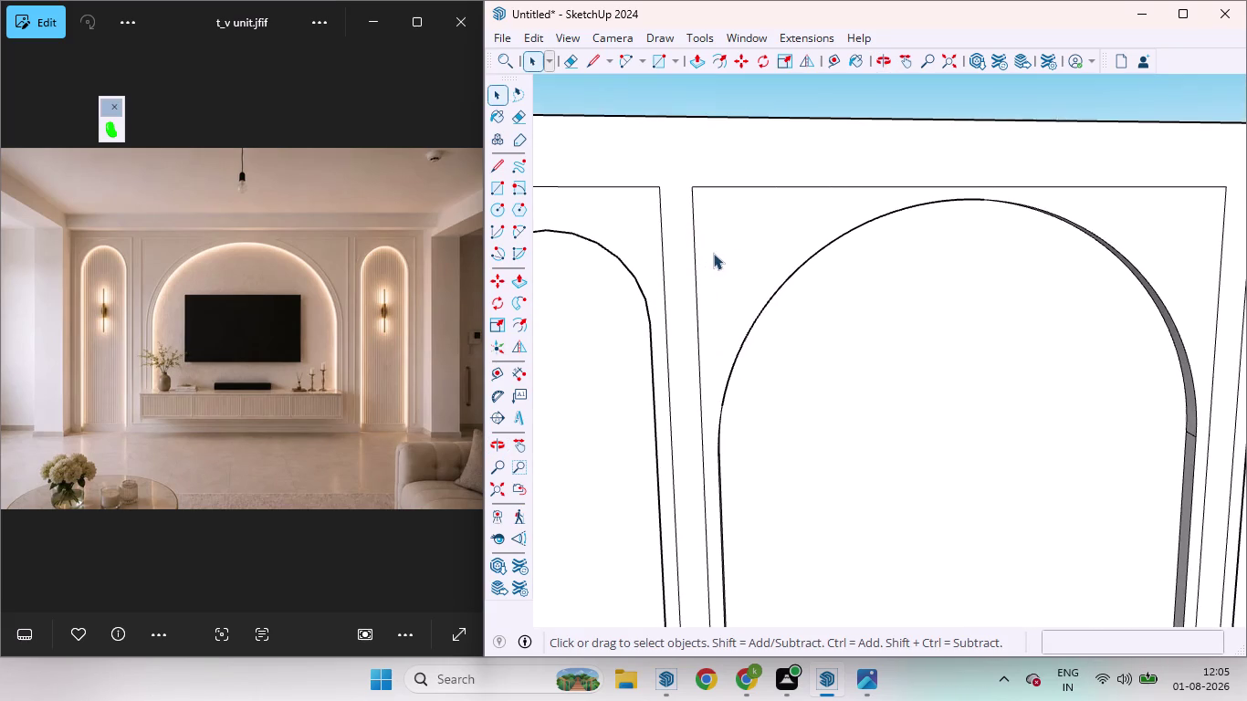
scroll(down, 3)
scroll(up, 3)
scroll(up, 3)
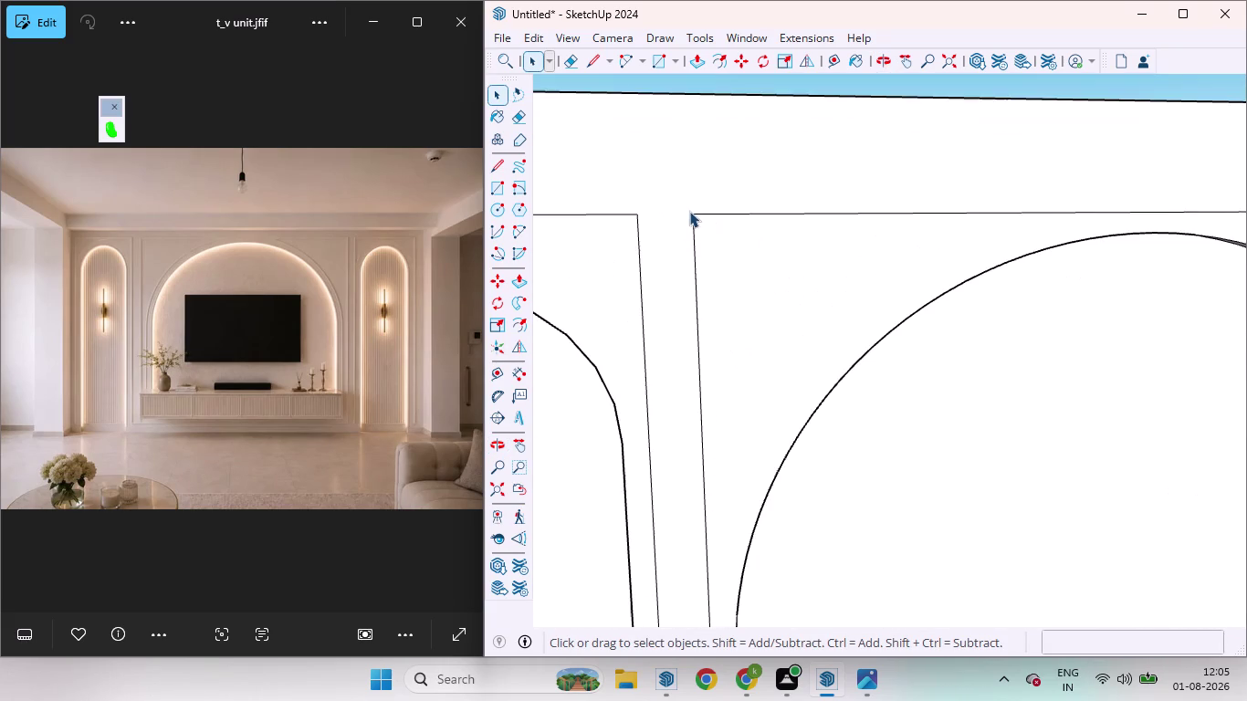
middle_drag(691, 215, 718, 330)
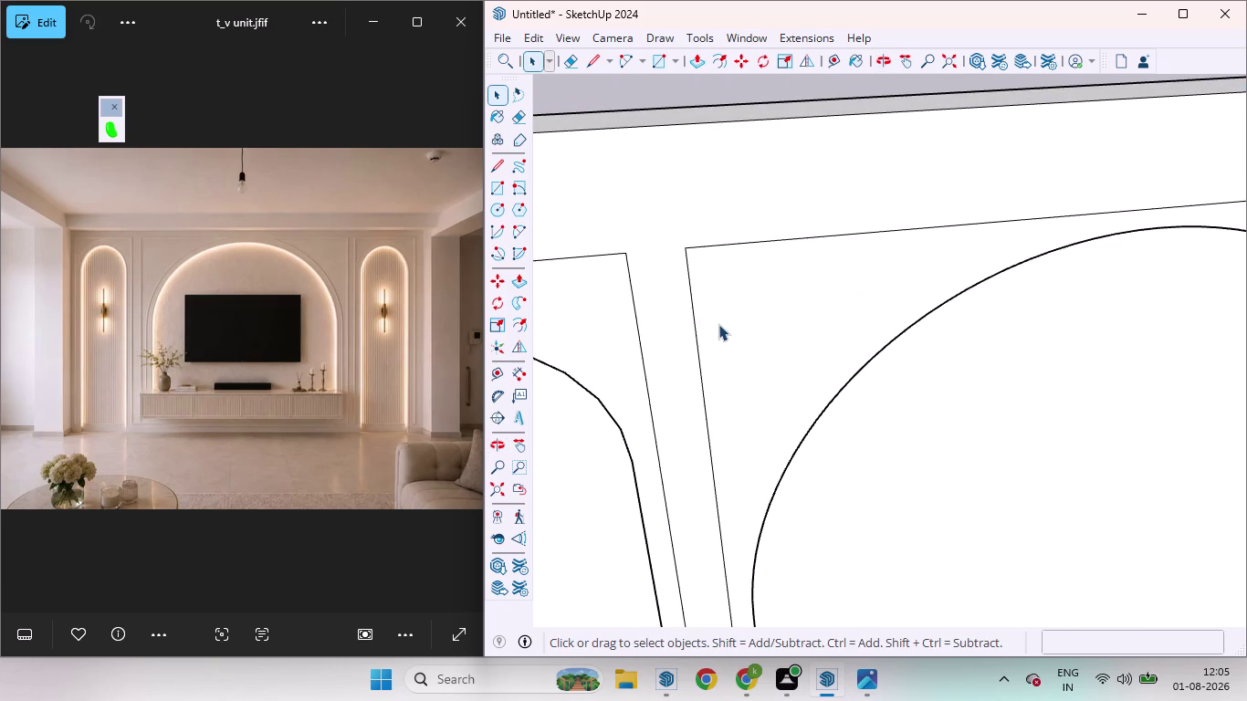
key(a)
scroll(up, 3)
middle_drag(689, 241, 755, 345)
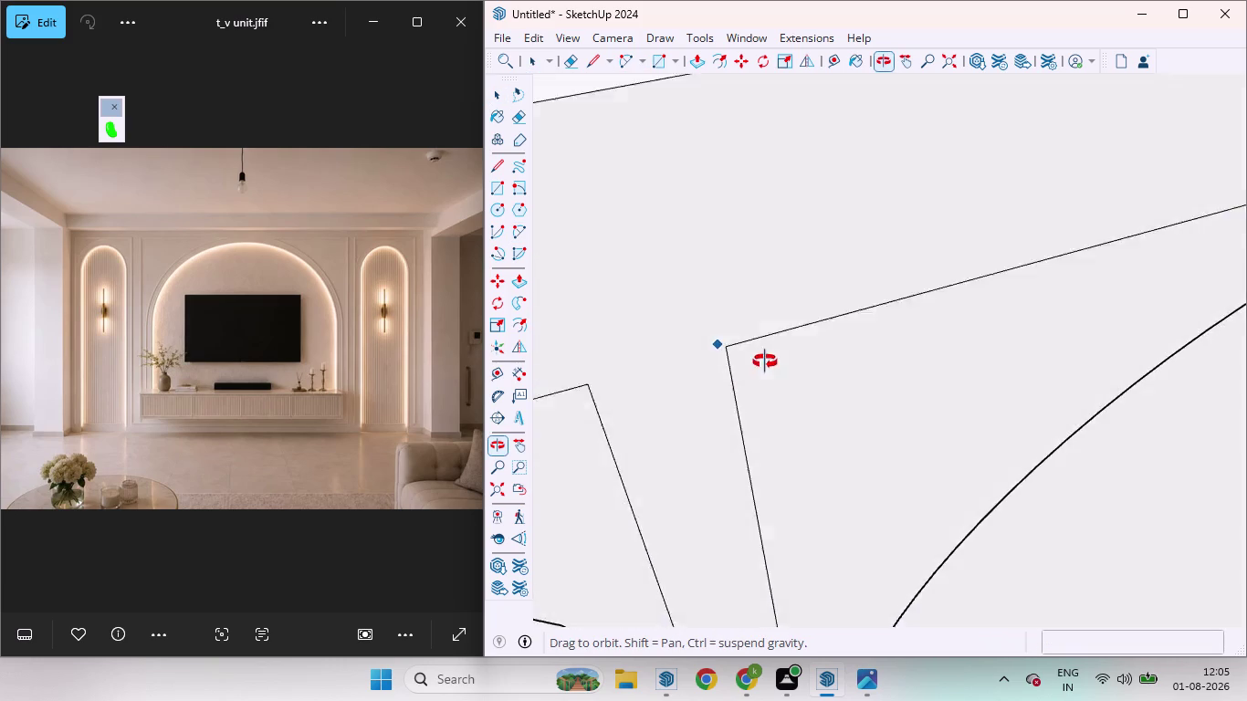
middle_drag(755, 345, 794, 428)
scroll(up, 3)
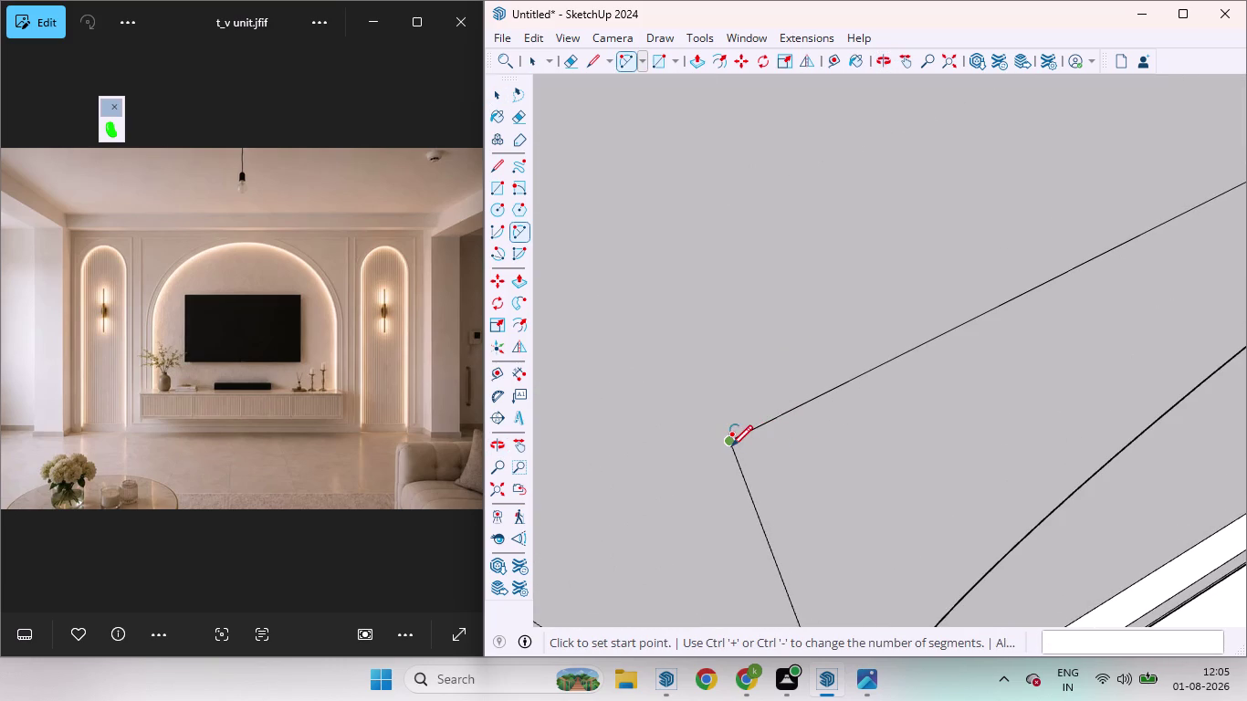
click(732, 445)
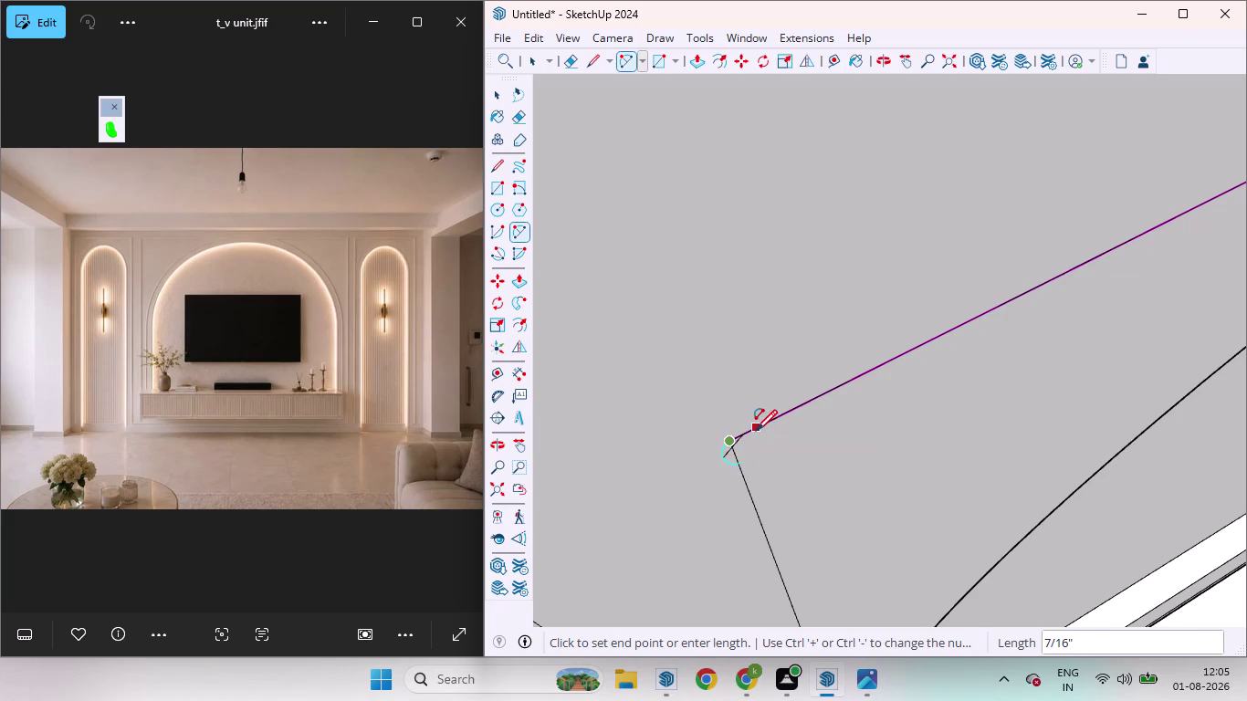
click(753, 430)
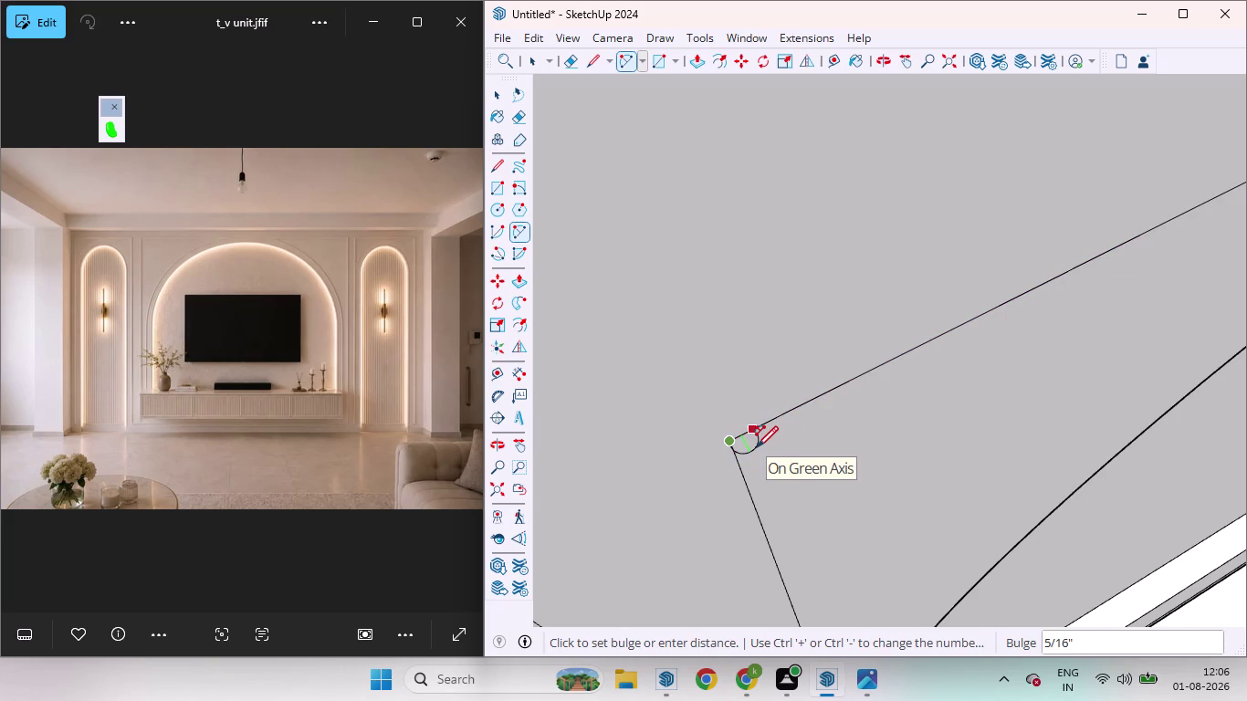
middle_drag(757, 447, 966, 385)
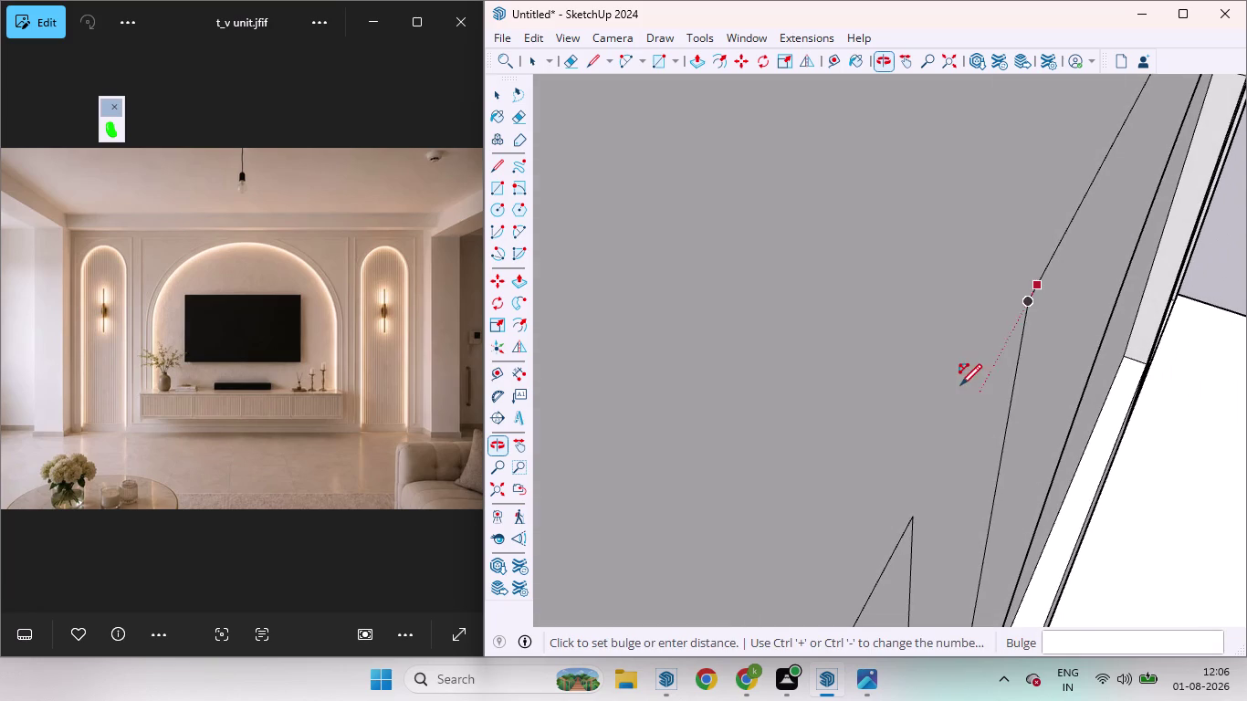
click(1046, 305)
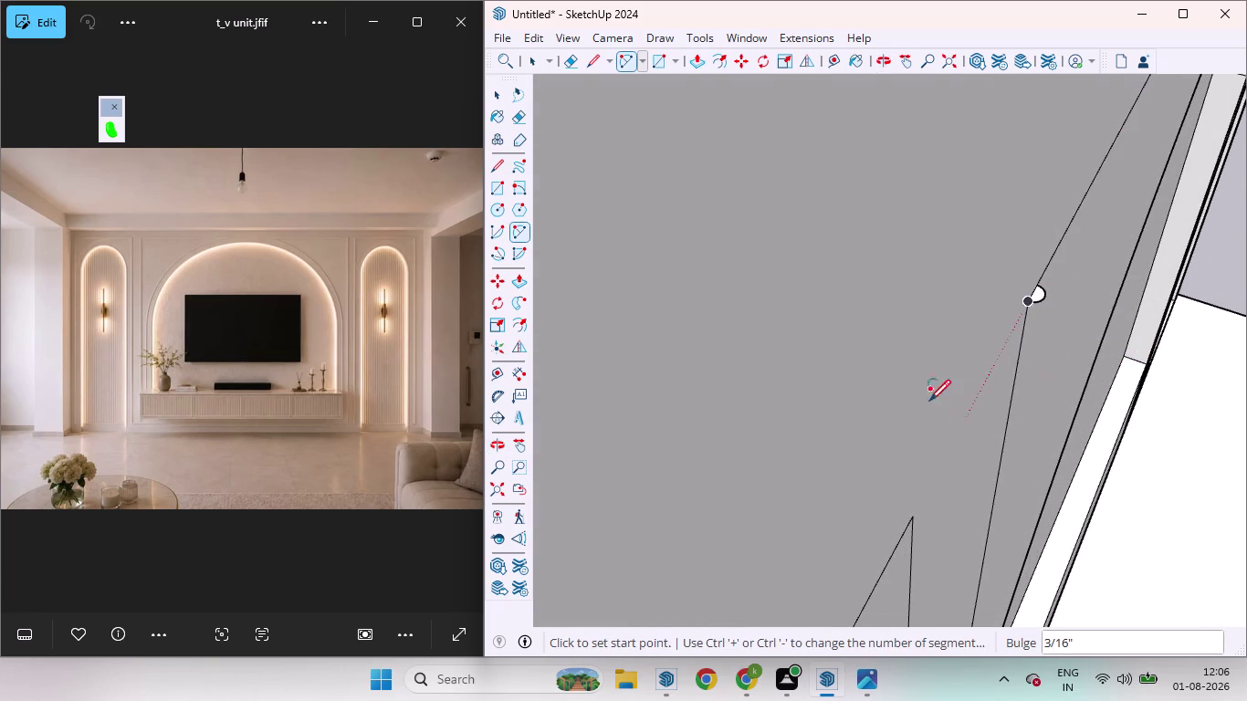
key(space)
scroll(down, 3)
scroll(down, 3)
scroll(up, 3)
scroll(down, 3)
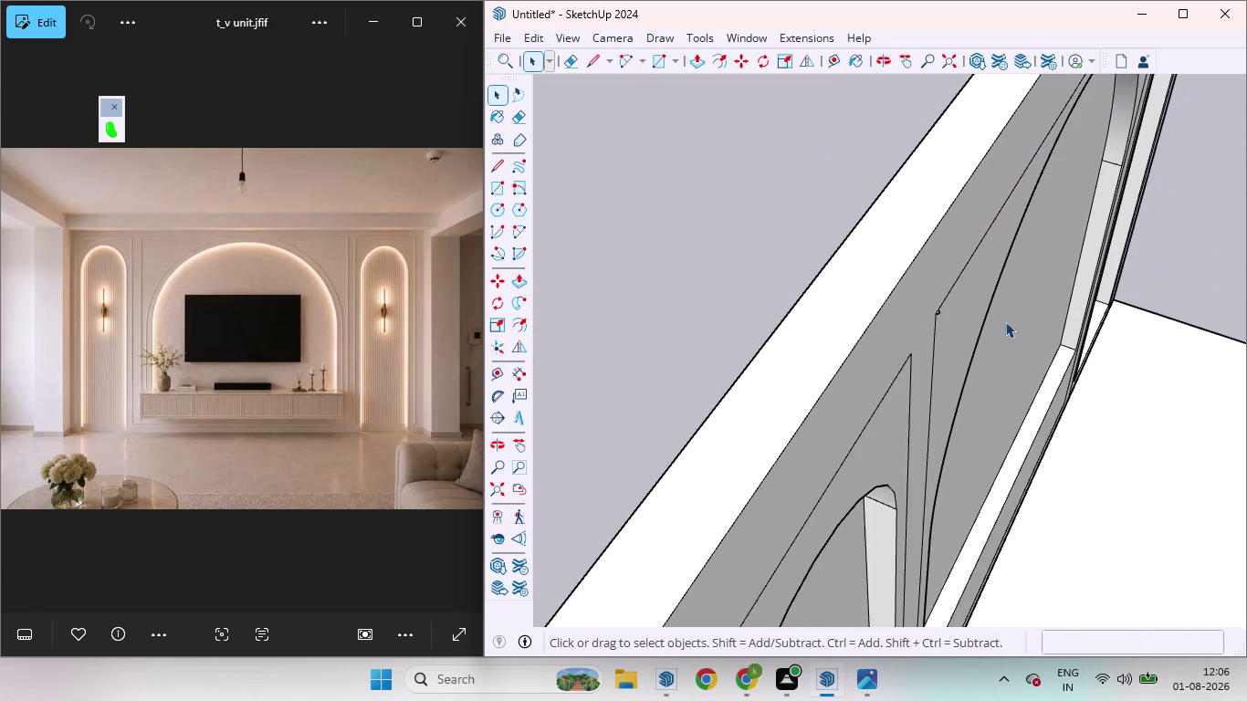
middle_drag(1043, 338, 727, 236)
scroll(up, 3)
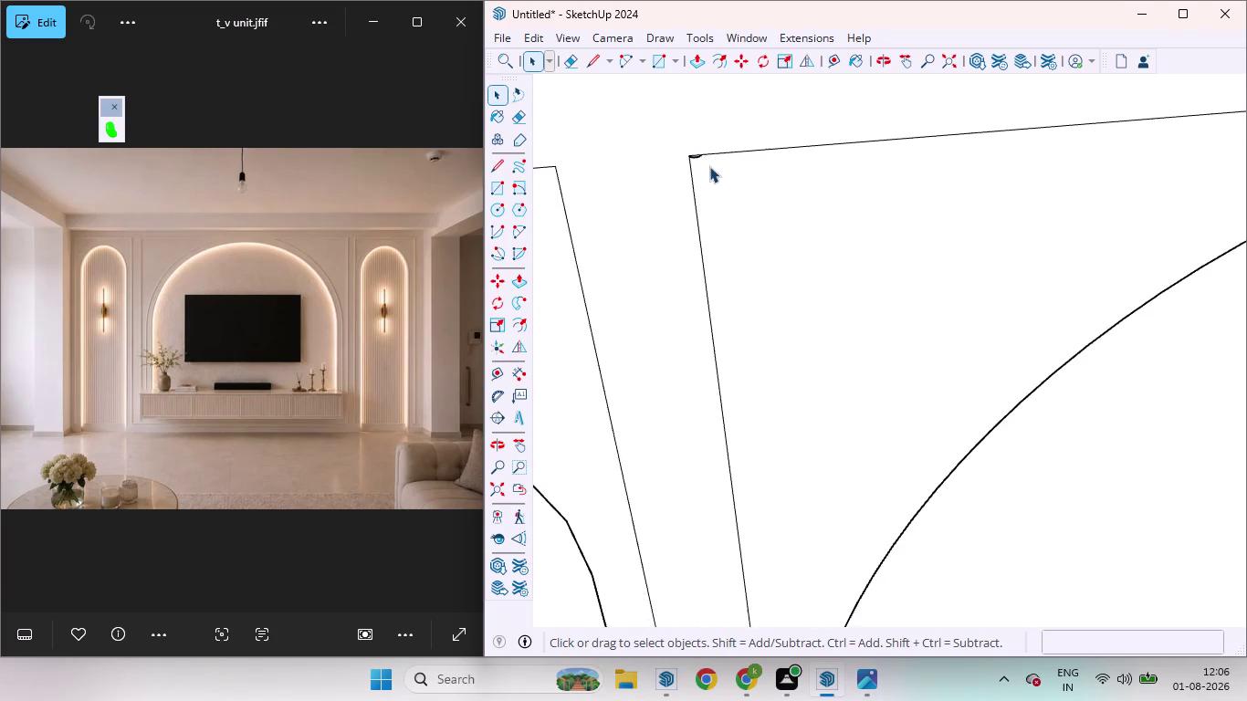
Select the central panel's left, top, right and bottom border edges.
scroll(up, 3)
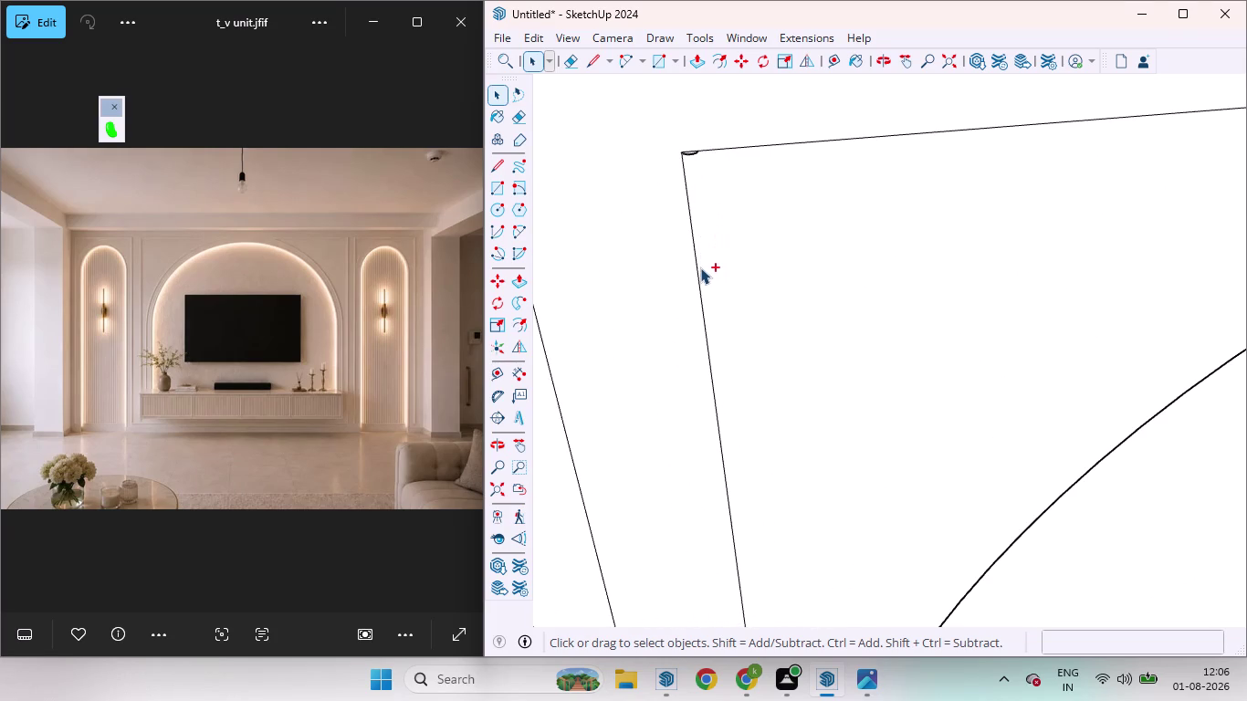
click(699, 282)
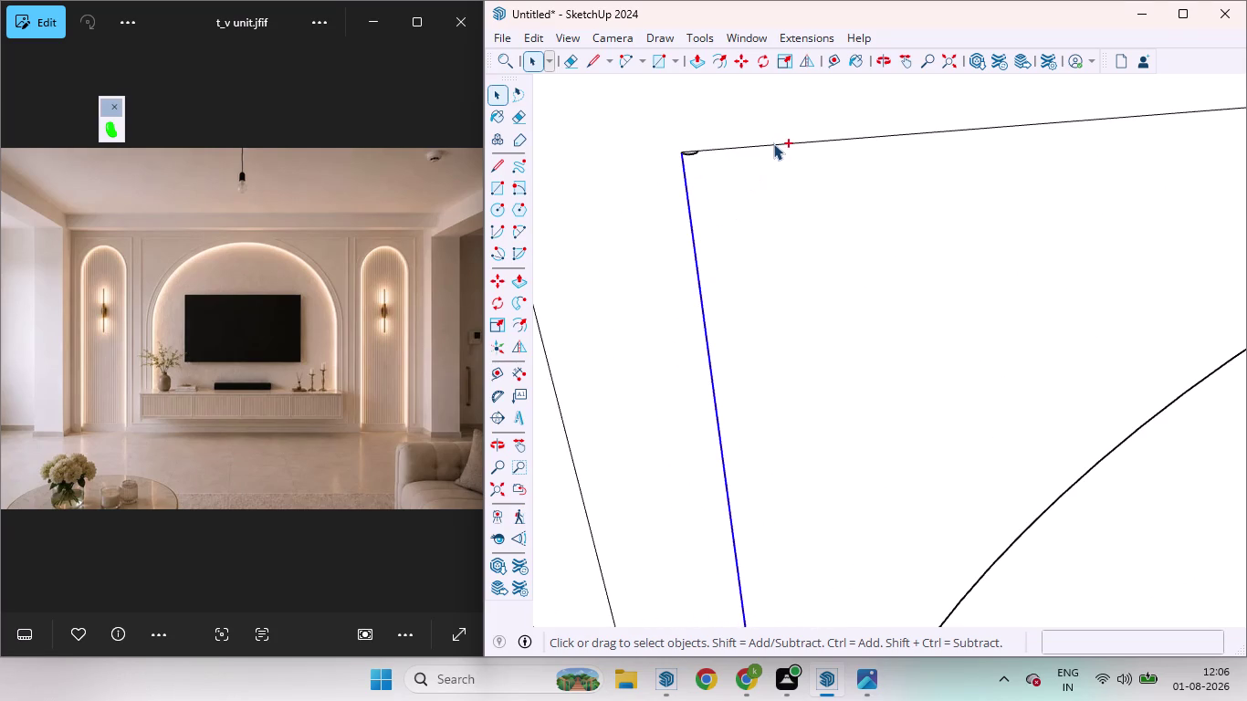
click(773, 144)
scroll(down, 3)
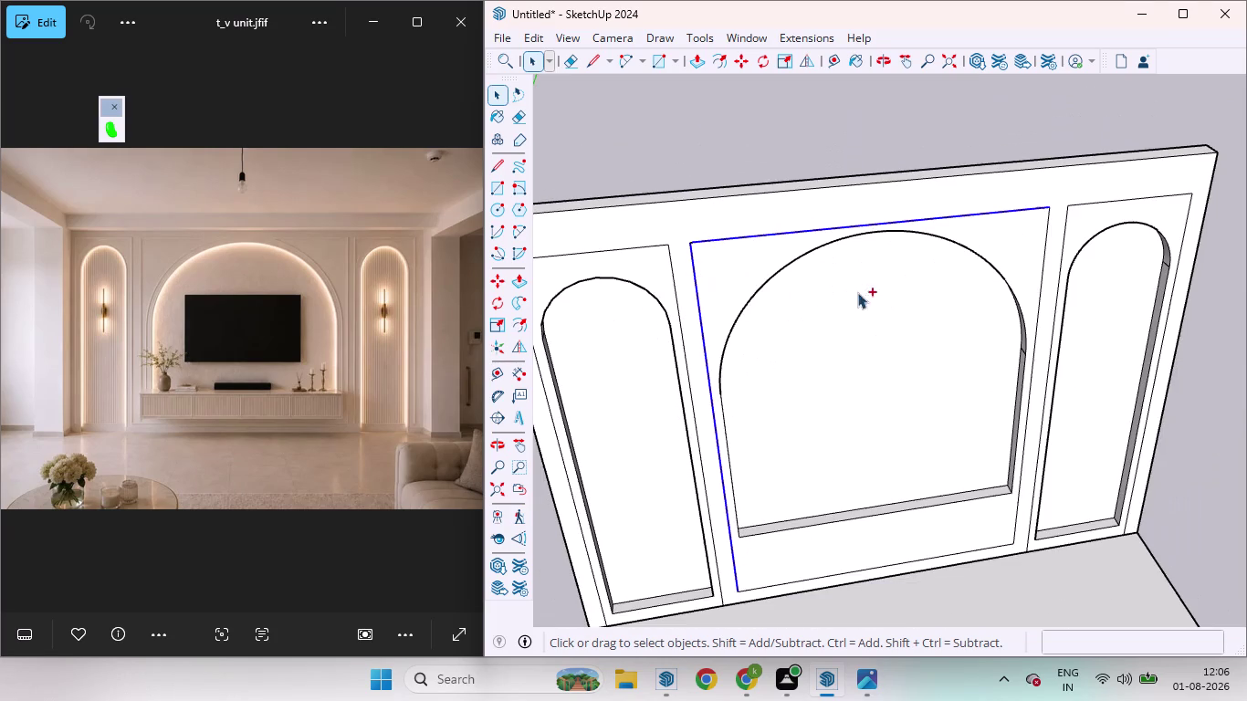
scroll(up, 3)
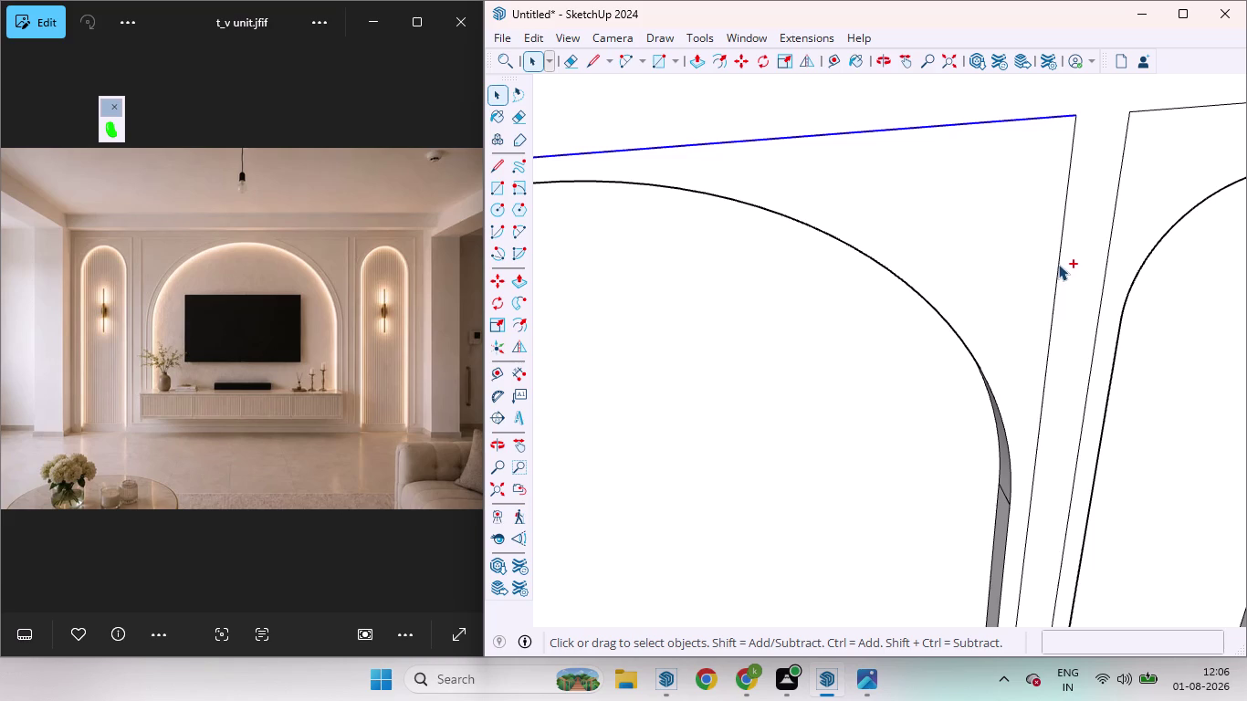
click(1057, 268)
scroll(down, 3)
scroll(up, 3)
scroll(down, 3)
scroll(down, 3)
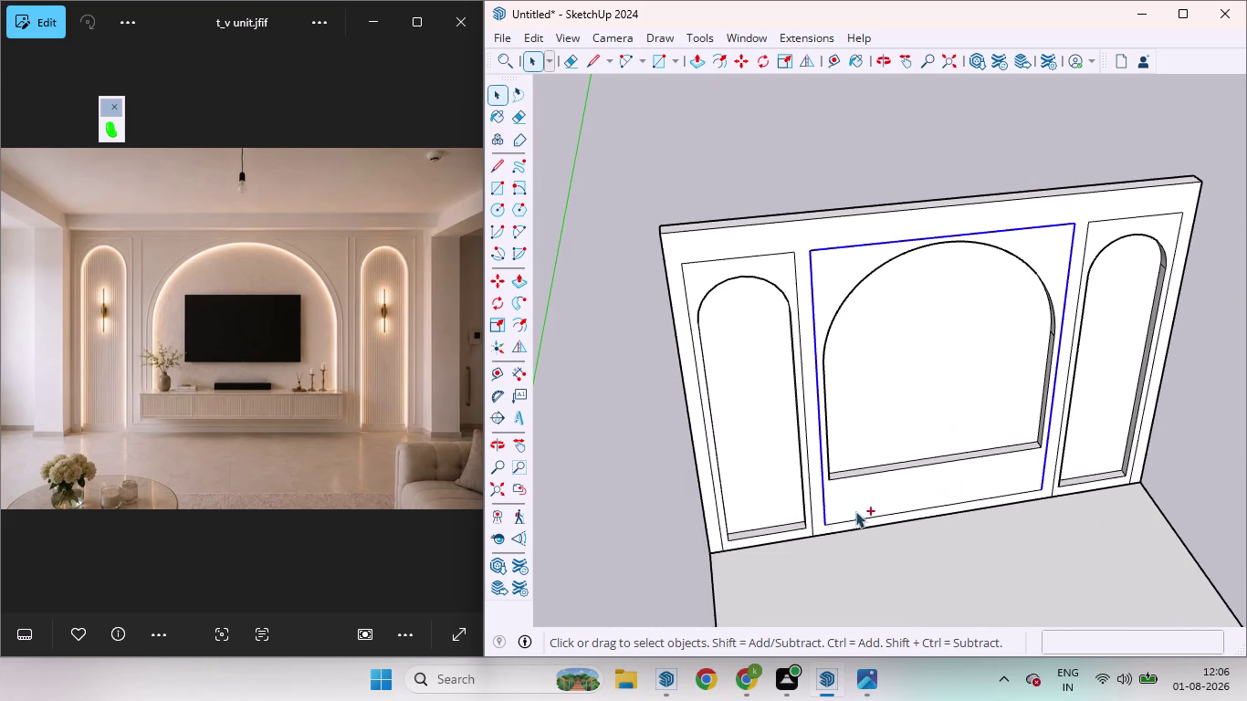
scroll(up, 3)
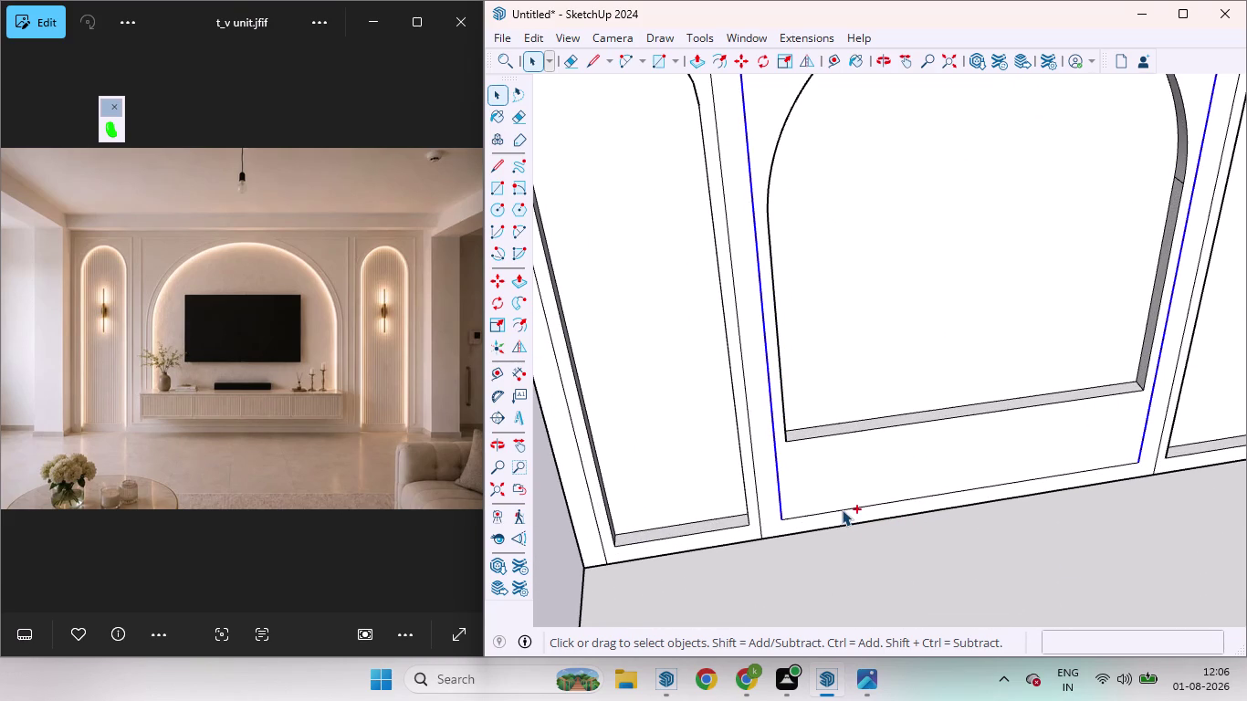
click(842, 509)
scroll(down, 3)
scroll(down, 3)
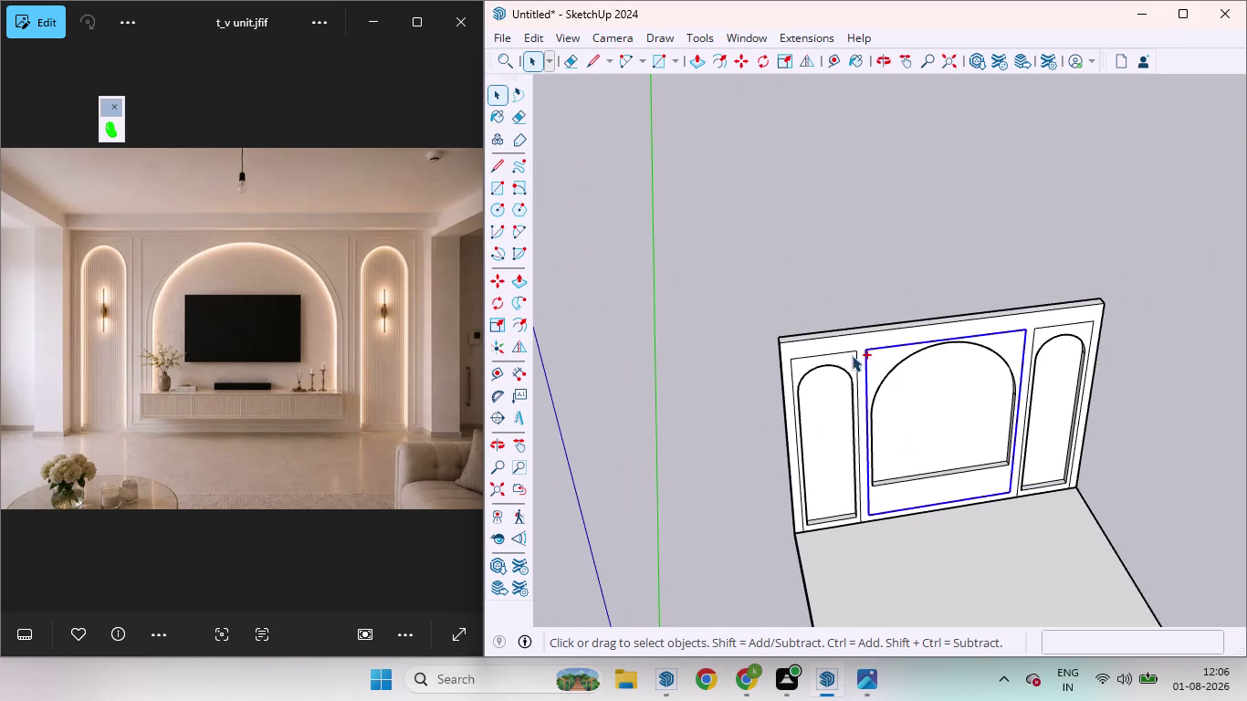
scroll(up, 3)
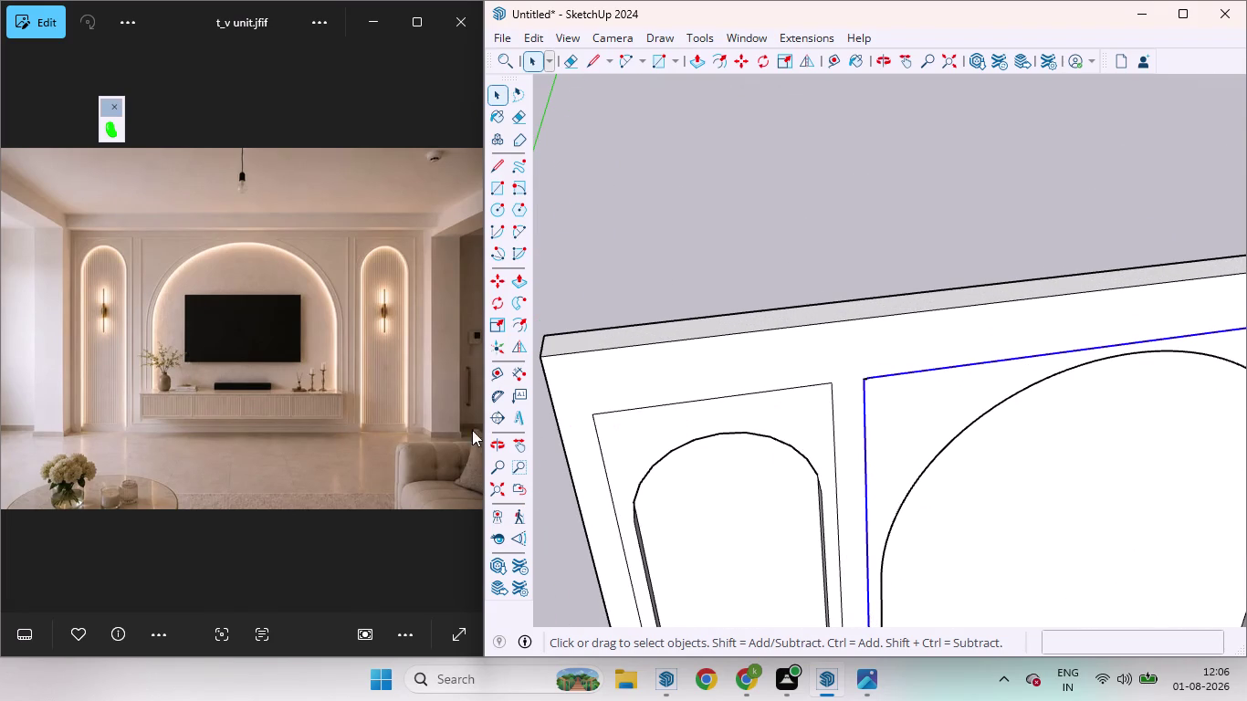
Sweep the corner arc profile along the selected border with Follow Me.
click(523, 305)
scroll(up, 3)
middle_drag(879, 369, 958, 639)
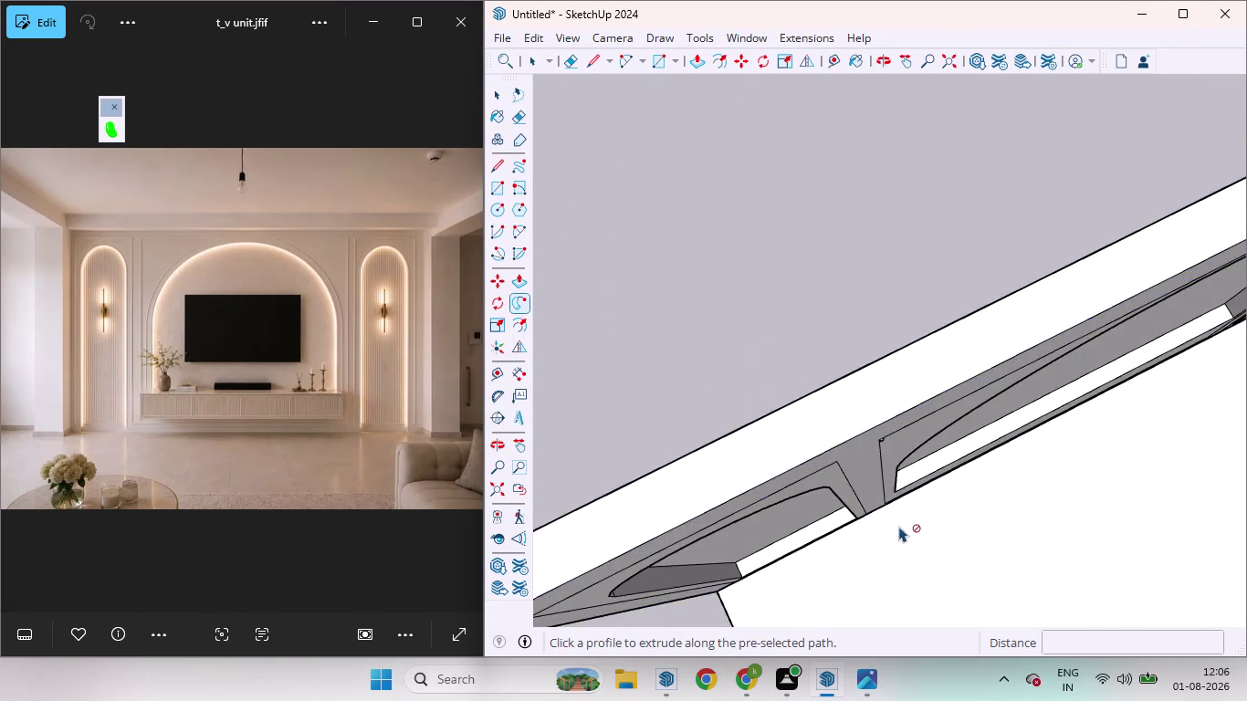
scroll(up, 3)
scroll(up, 3)
scroll(down, 3)
scroll(up, 3)
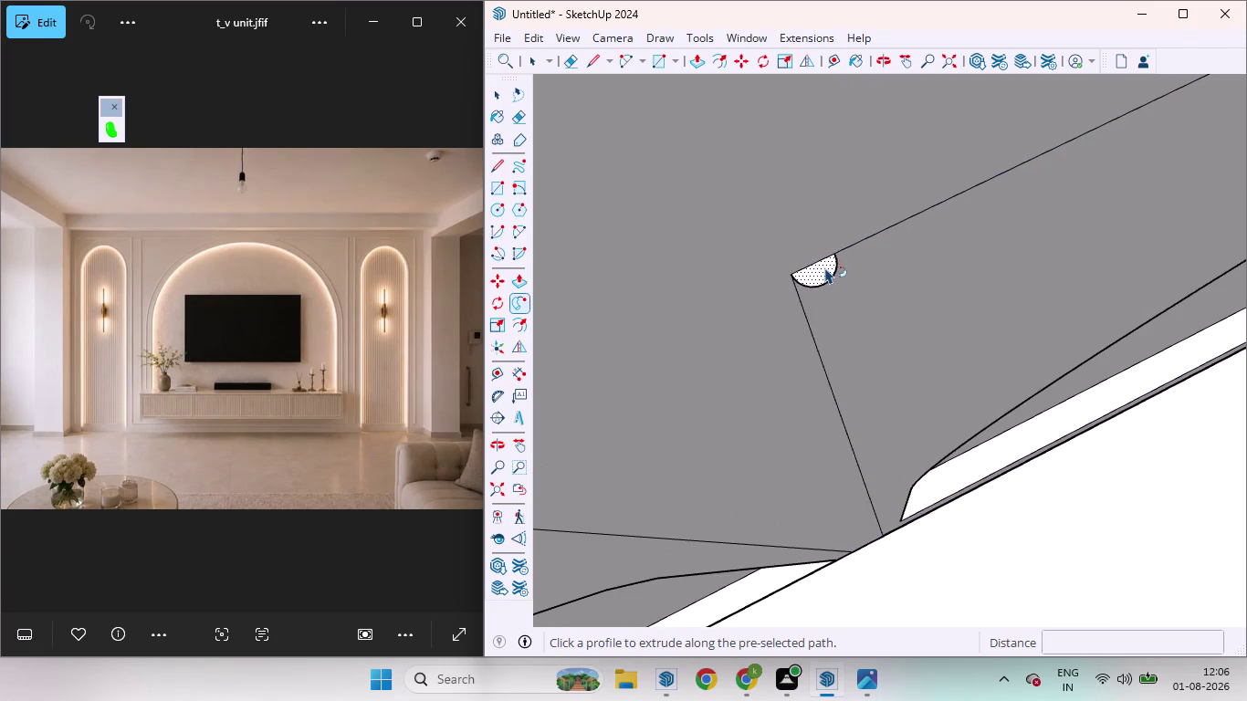
click(825, 268)
scroll(down, 3)
scroll(down, 3)
scroll(up, 3)
scroll(down, 3)
scroll(down, 3)
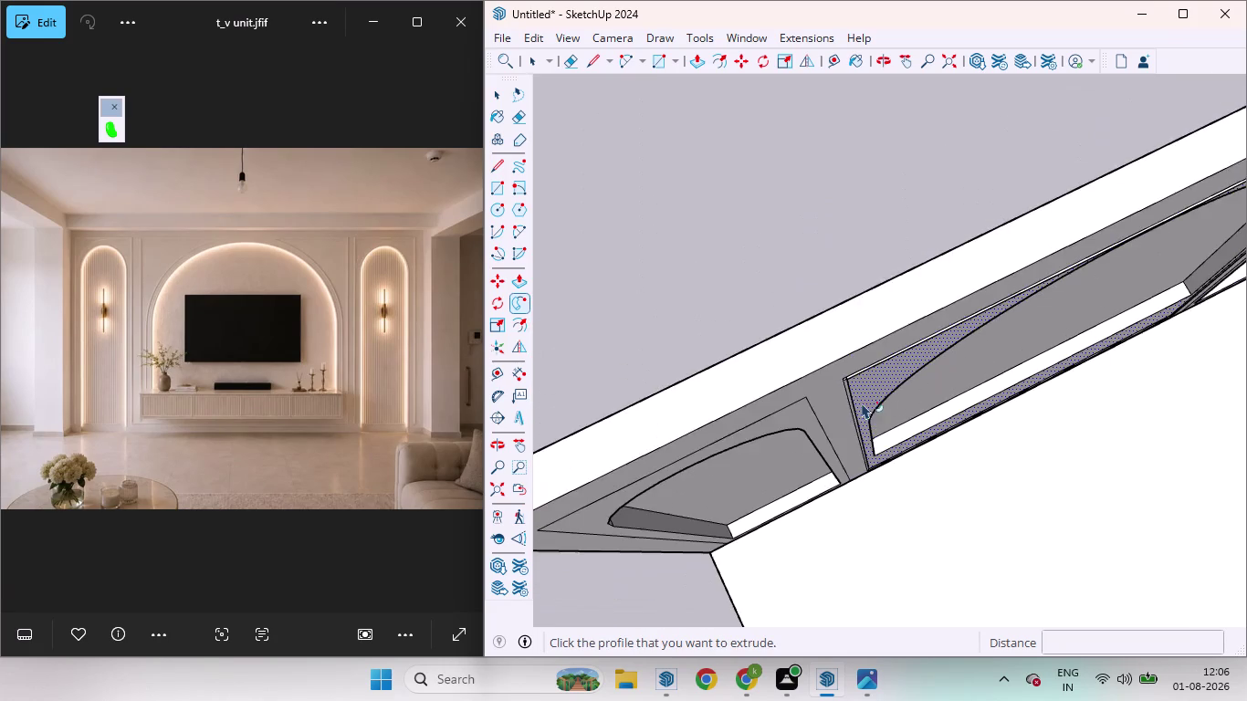
scroll(down, 3)
scroll(up, 3)
middle_drag(945, 422, 851, 77)
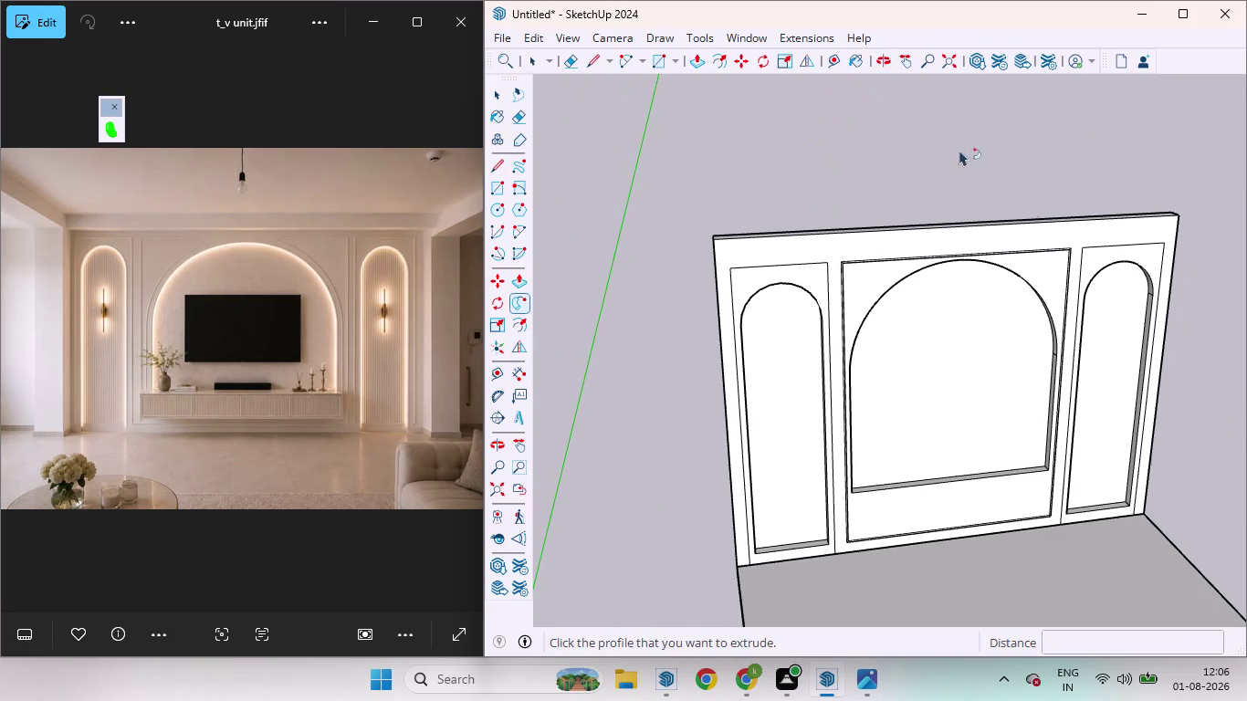
Inspect the right panel's border, selecting its edge and then clearing the selection.
key(space)
scroll(up, 3)
middle_drag(944, 280, 929, 281)
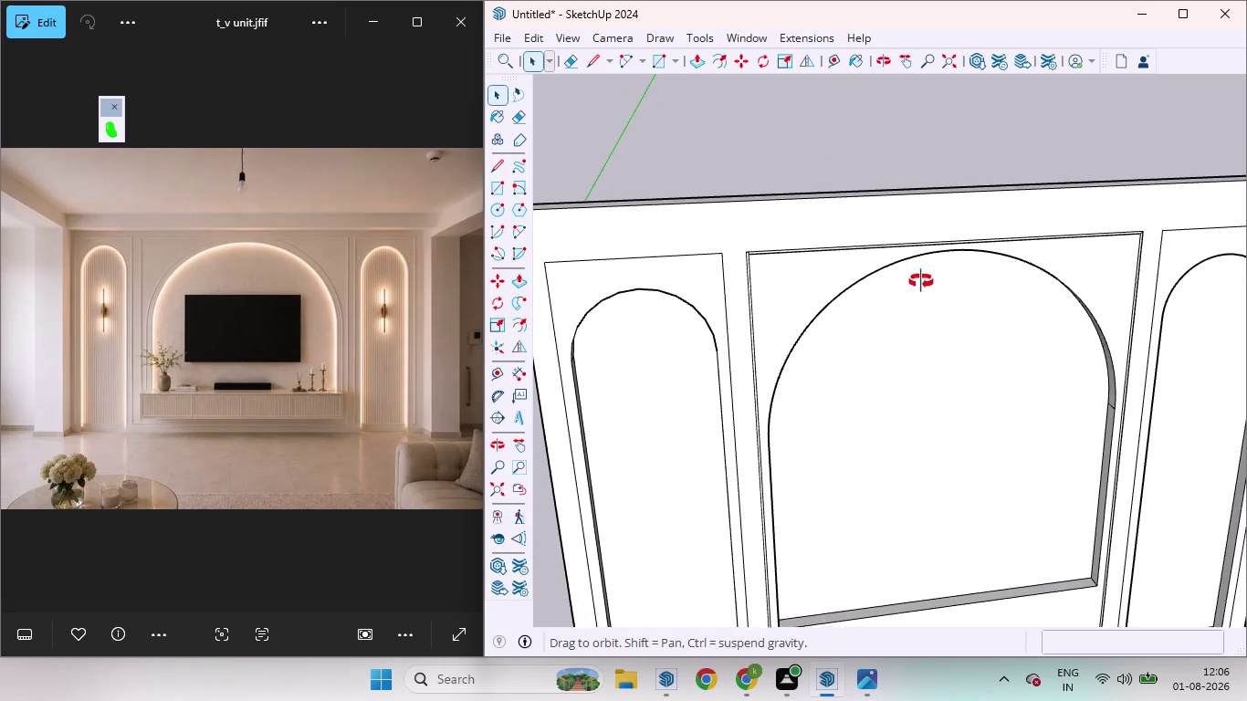
middle_drag(930, 281, 832, 217)
scroll(down, 3)
scroll(up, 3)
scroll(up, 3)
scroll(up, 3)
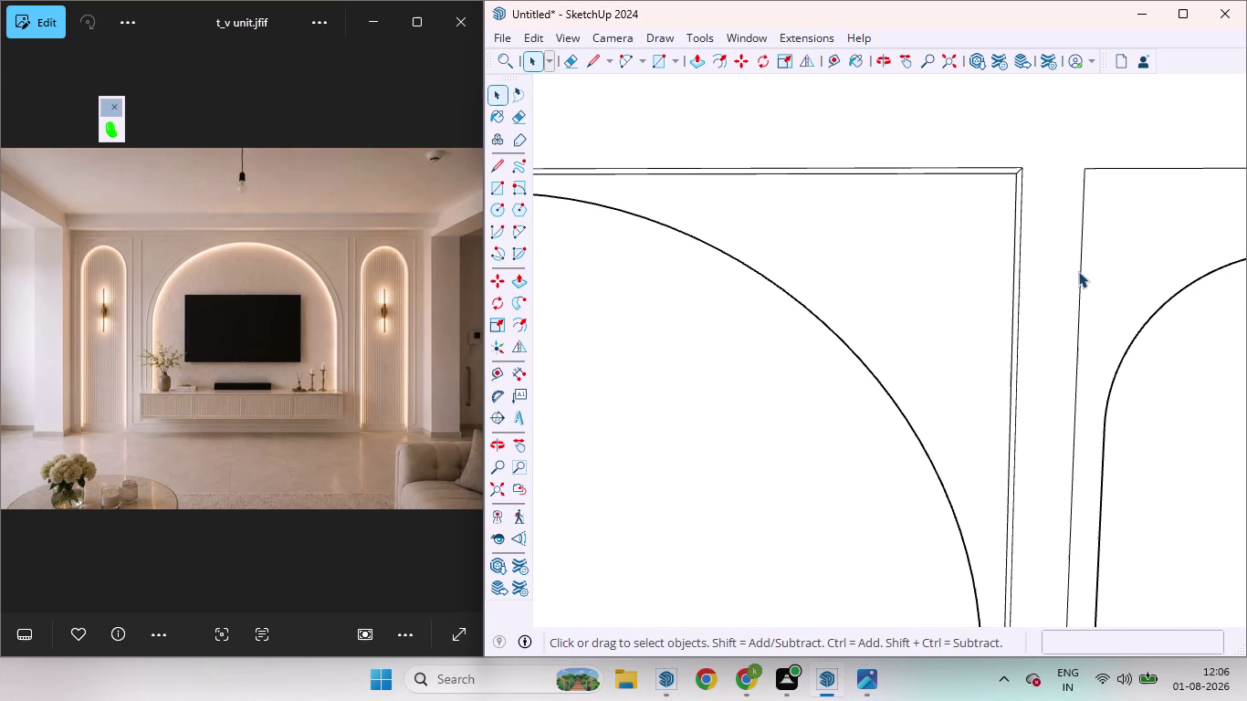
click(1079, 271)
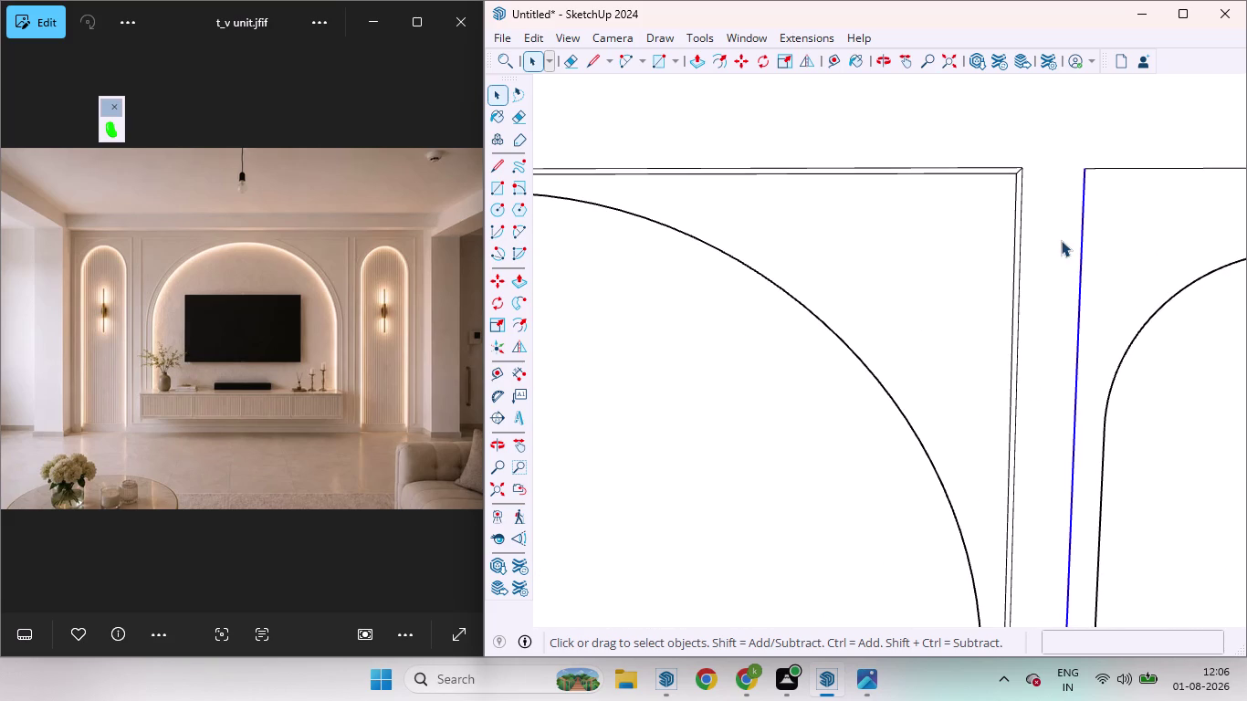
scroll(down, 3)
scroll(down, 3)
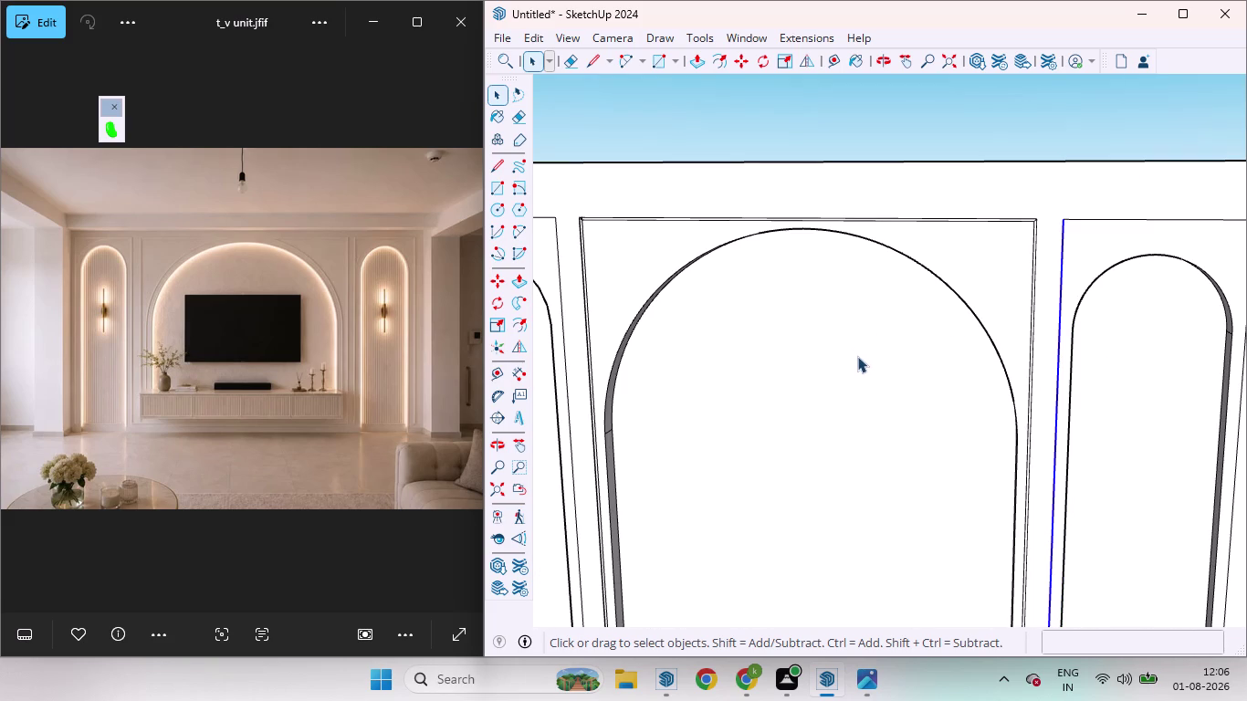
key(a)
key(space)
scroll(up, 3)
middle_drag(1067, 200, 1246, 652)
scroll(up, 3)
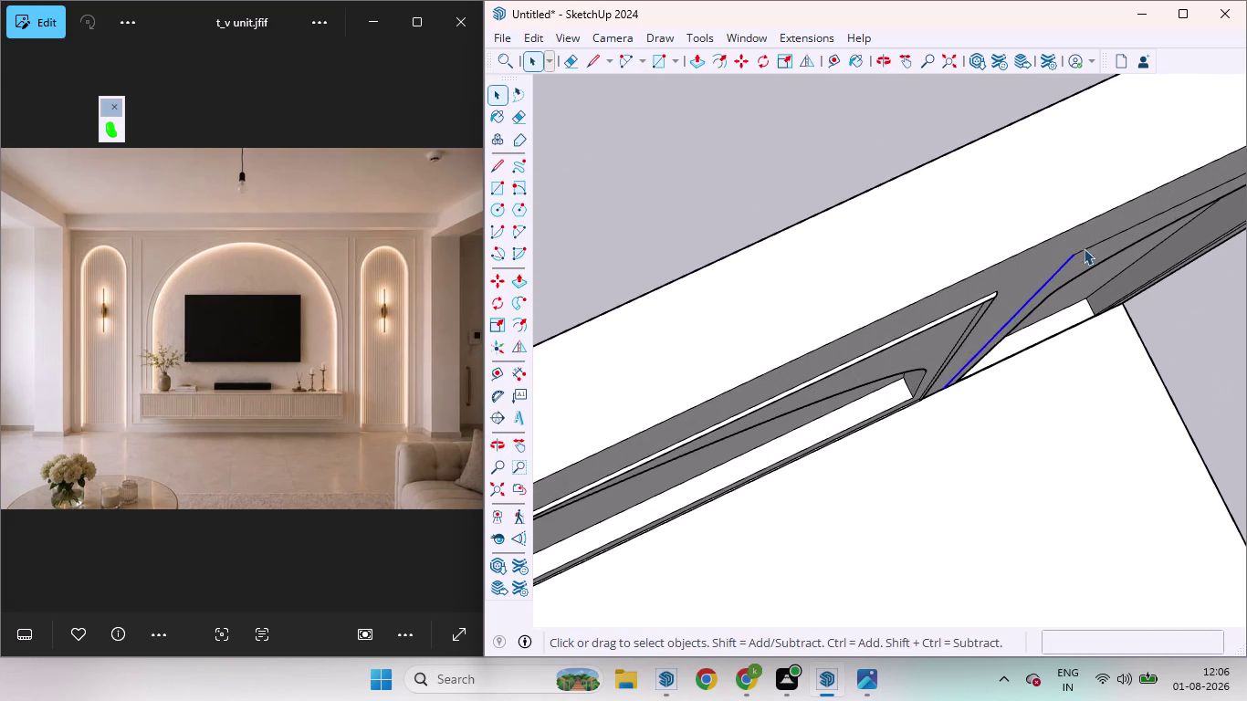
click(887, 166)
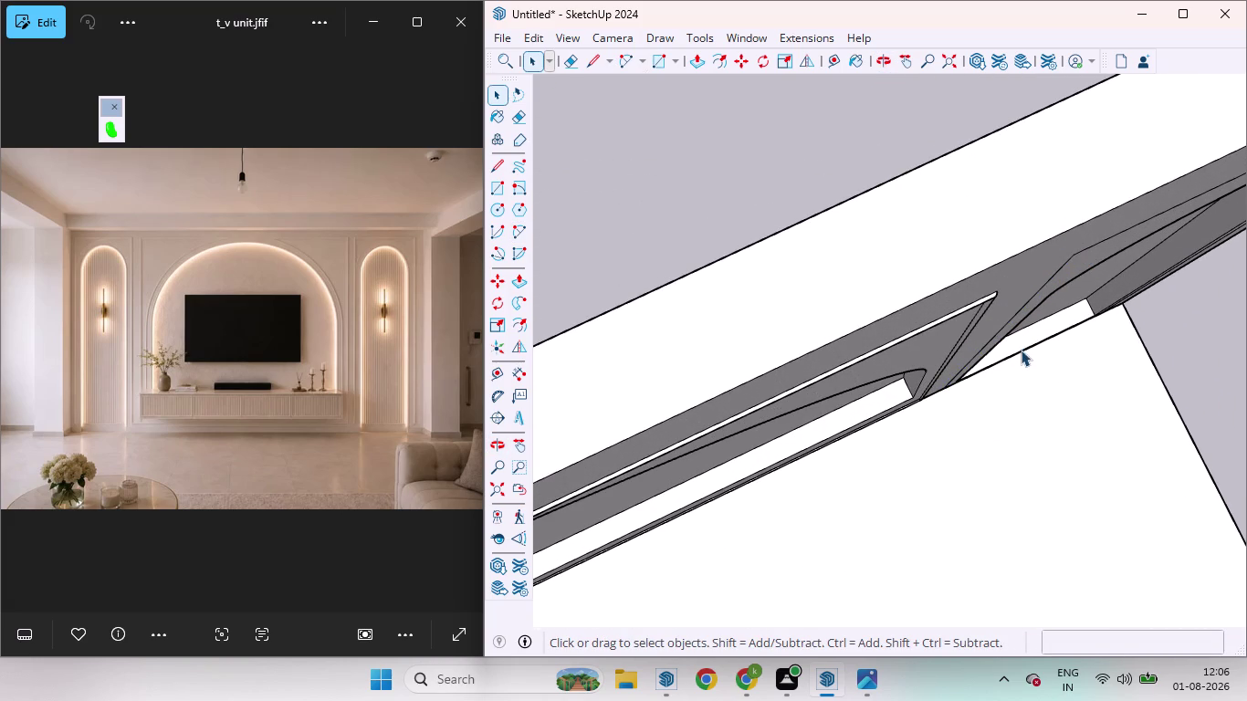
key(a)
scroll(down, 3)
scroll(up, 3)
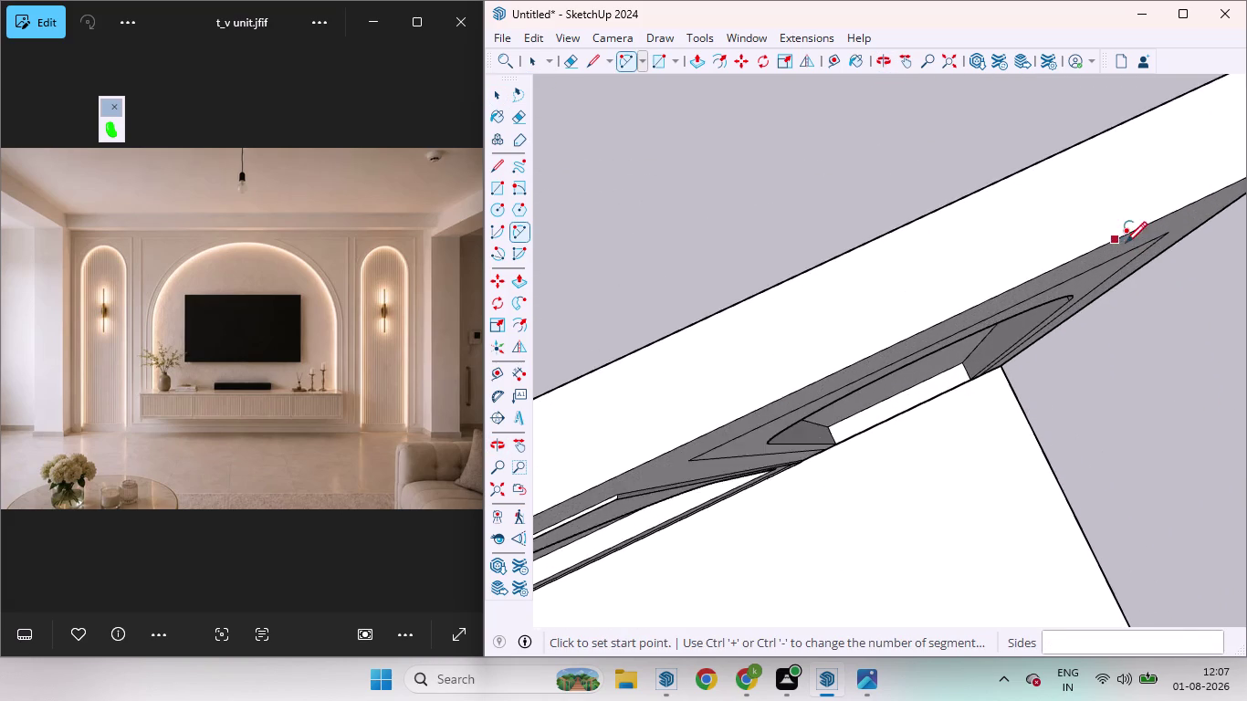
scroll(up, 3)
scroll(down, 3)
scroll(up, 3)
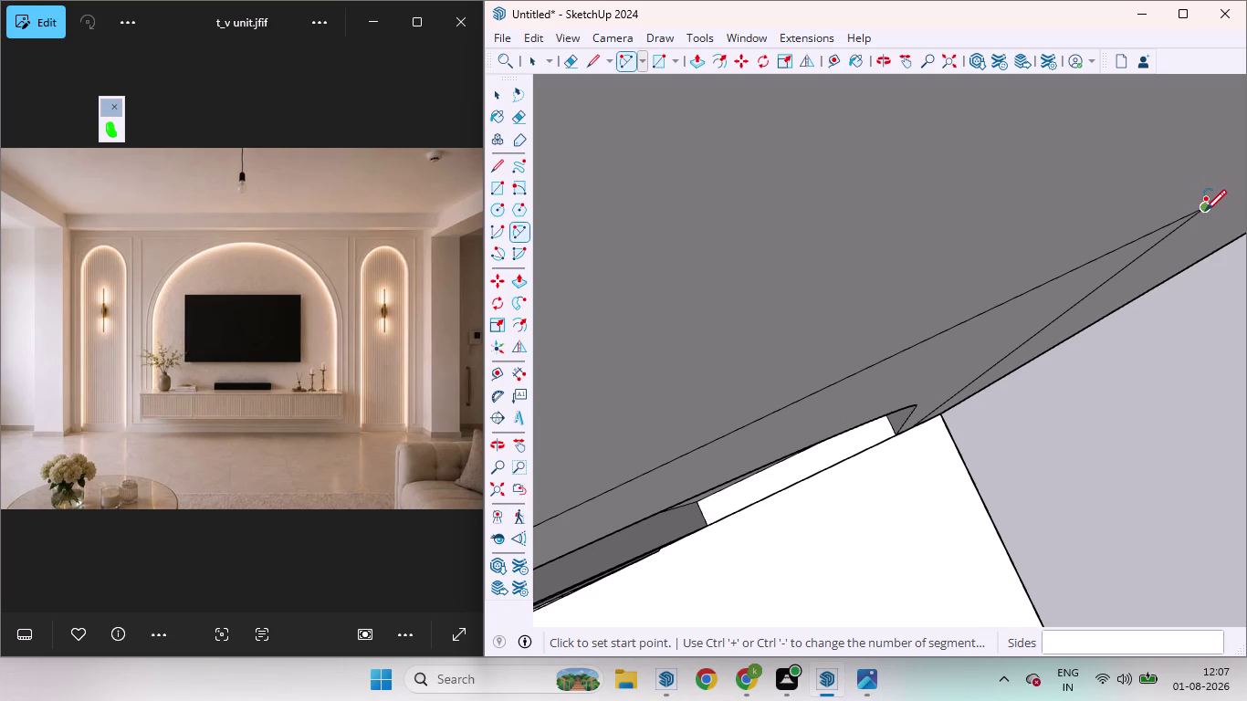
click(1205, 211)
scroll(up, 3)
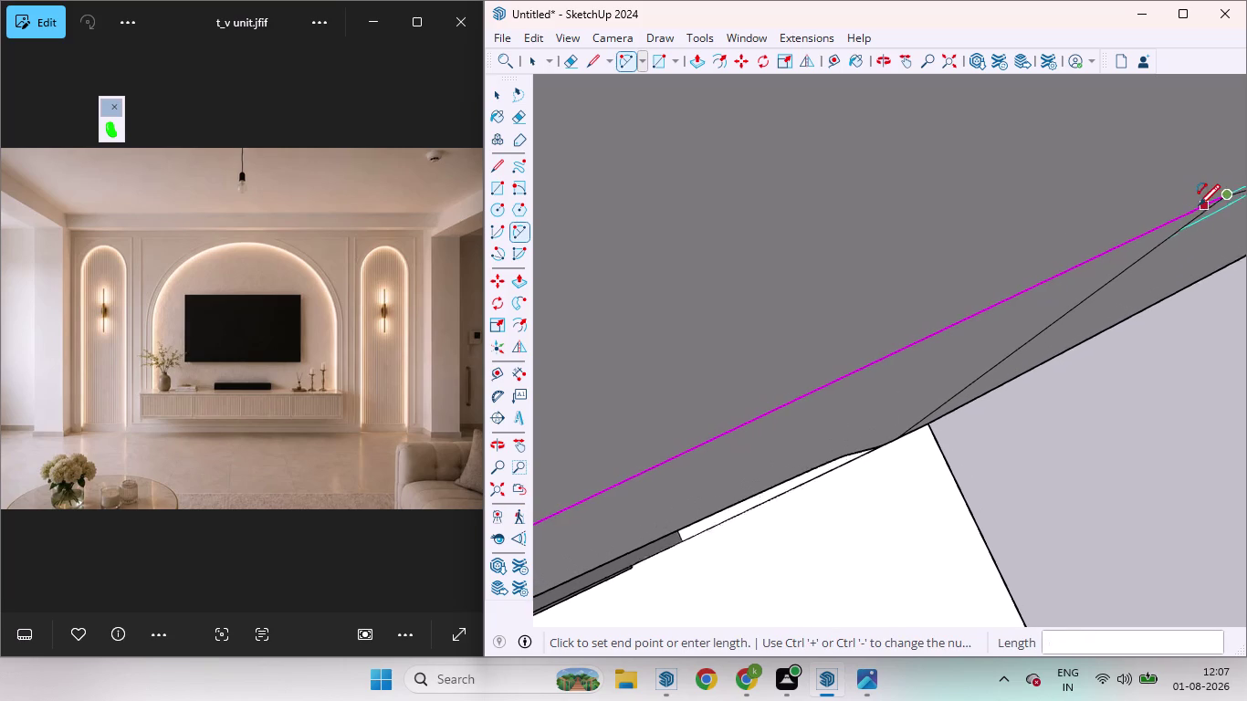
scroll(up, 3)
click(1192, 211)
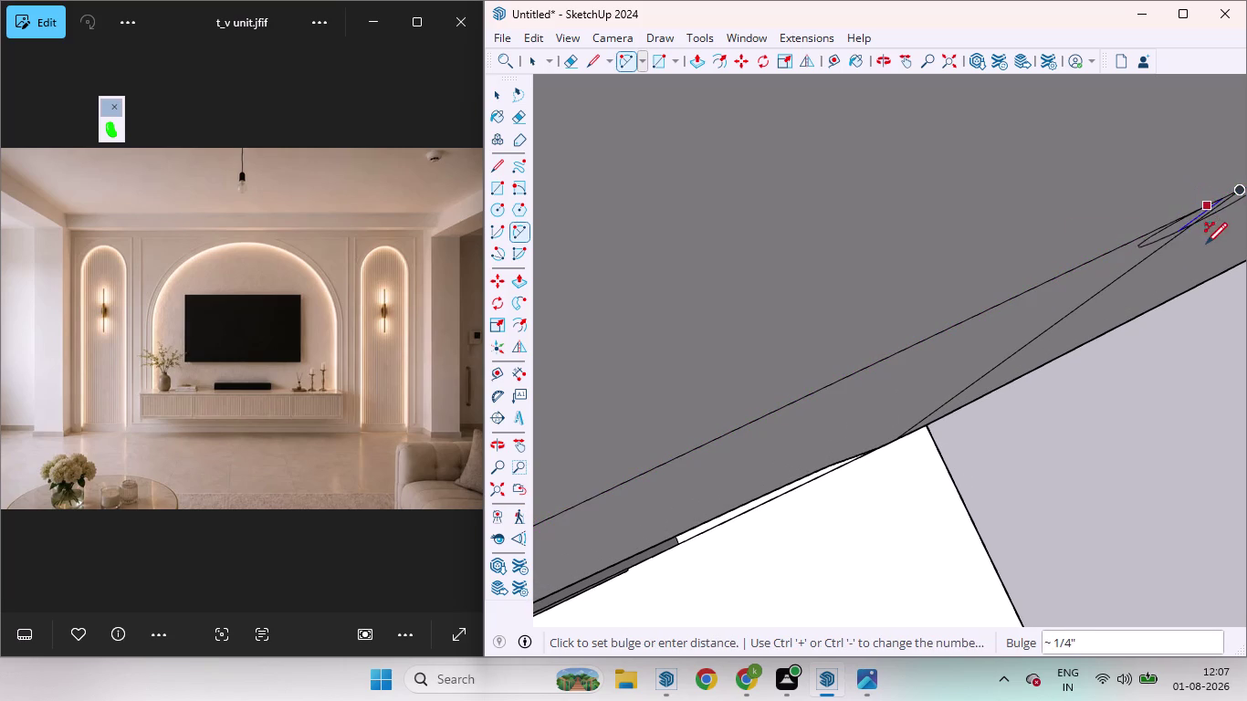
scroll(down, 3)
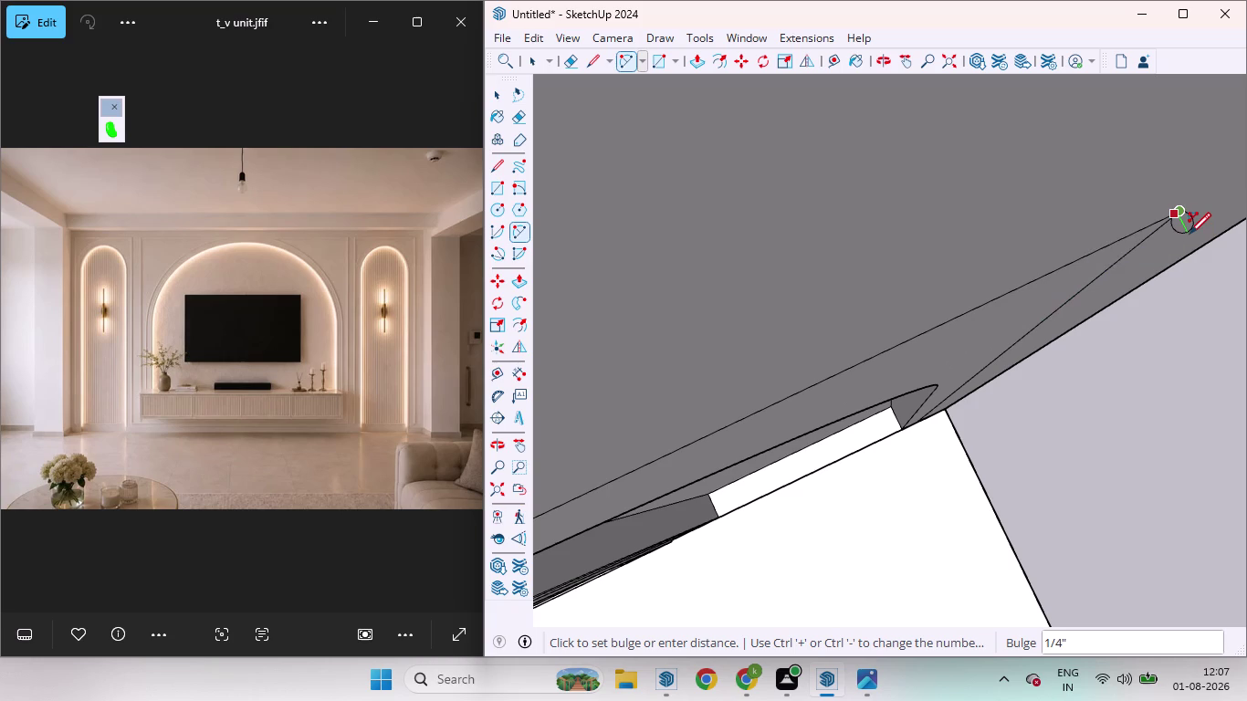
click(1190, 233)
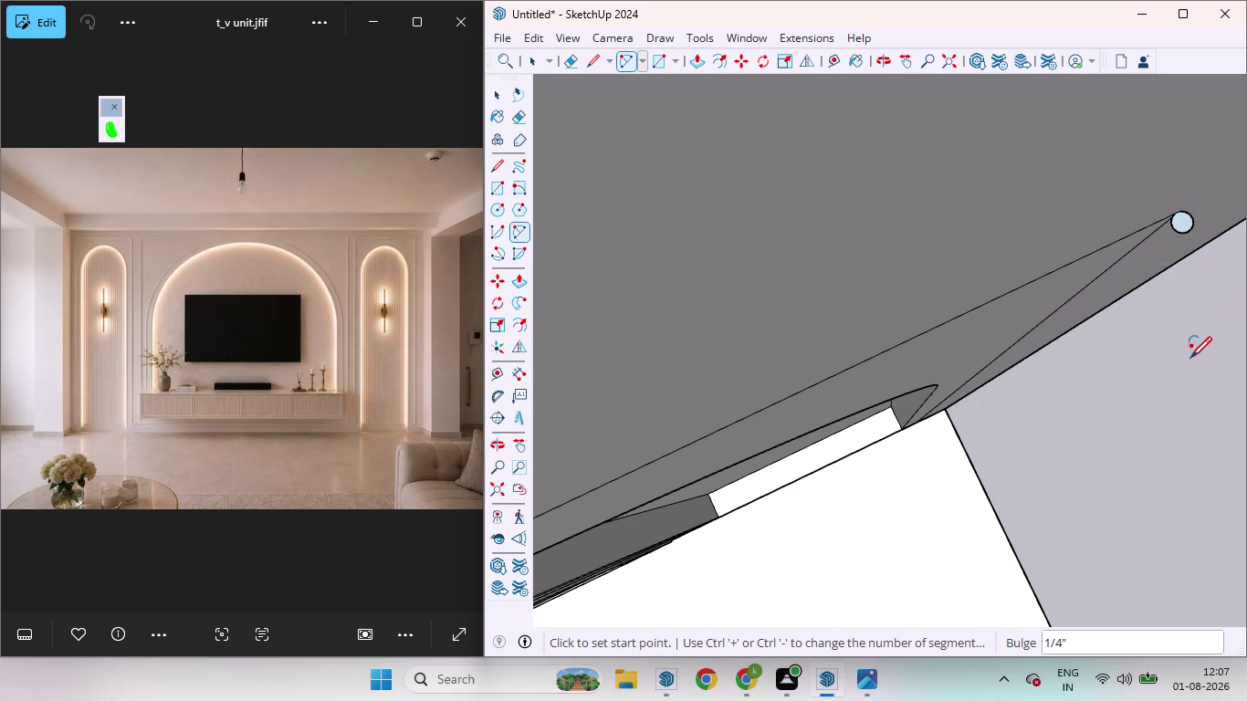
key(space)
click(1179, 367)
scroll(down, 3)
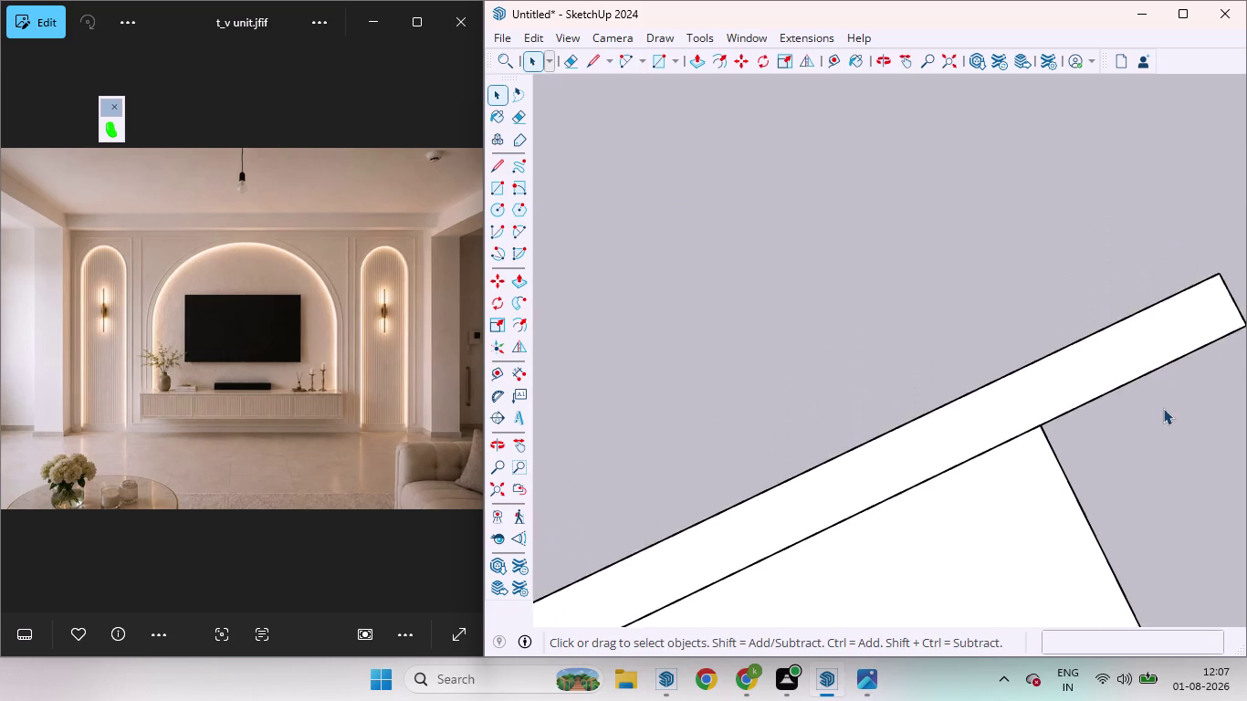
Select and delete the small leftover circle at the arched panel frame's top corner.
middle_drag(1162, 408, 1013, 57)
scroll(up, 3)
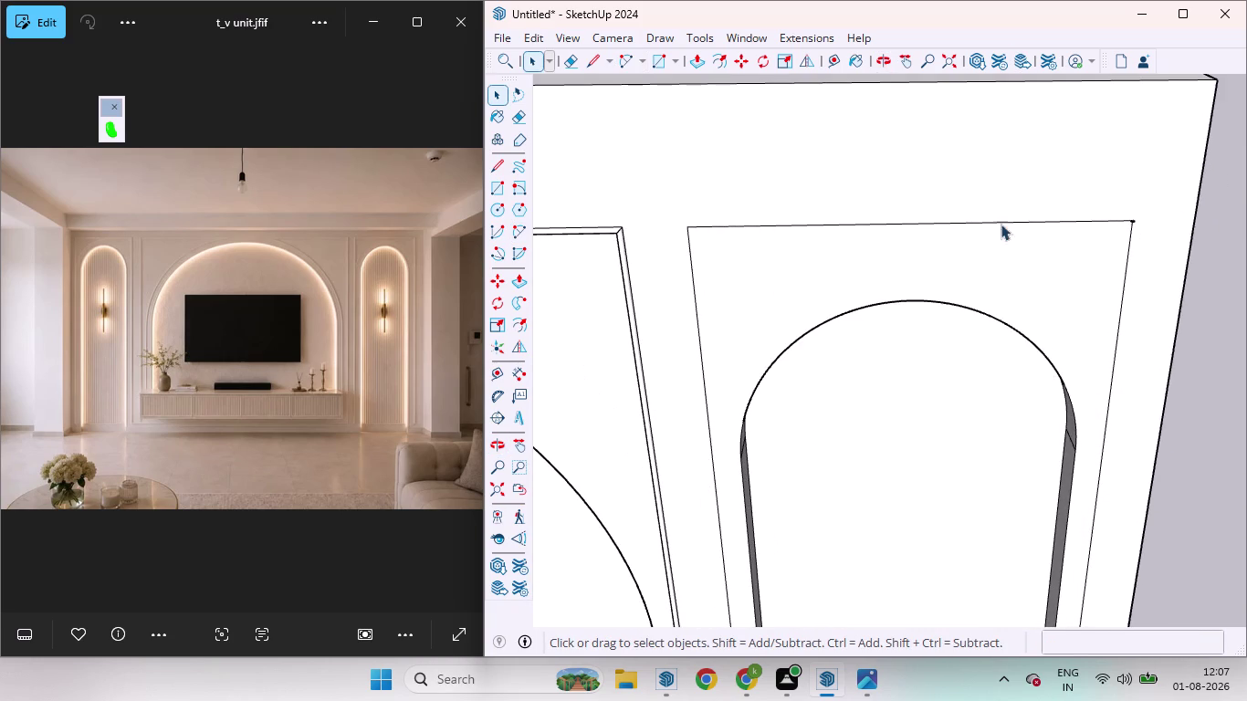
scroll(up, 3)
scroll(down, 3)
scroll(up, 3)
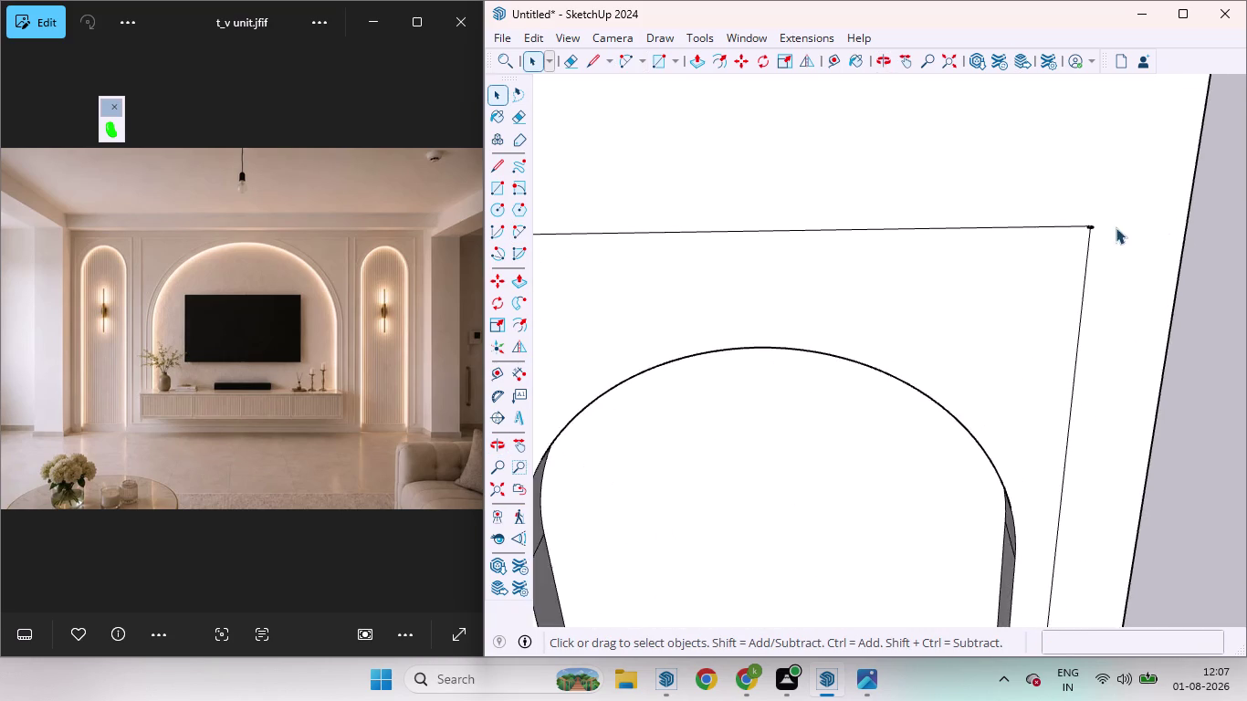
scroll(up, 3)
middle_drag(1109, 213, 1122, 487)
scroll(up, 3)
scroll(down, 3)
scroll(up, 3)
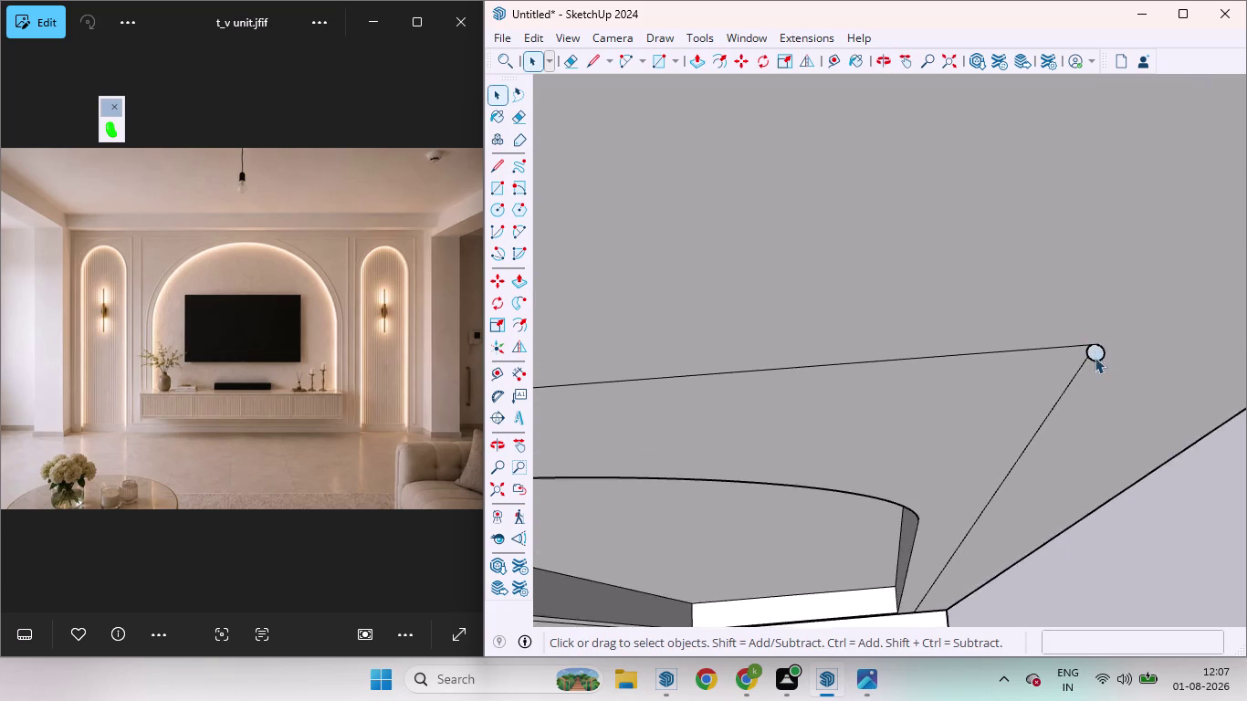
scroll(up, 3)
click(1113, 354)
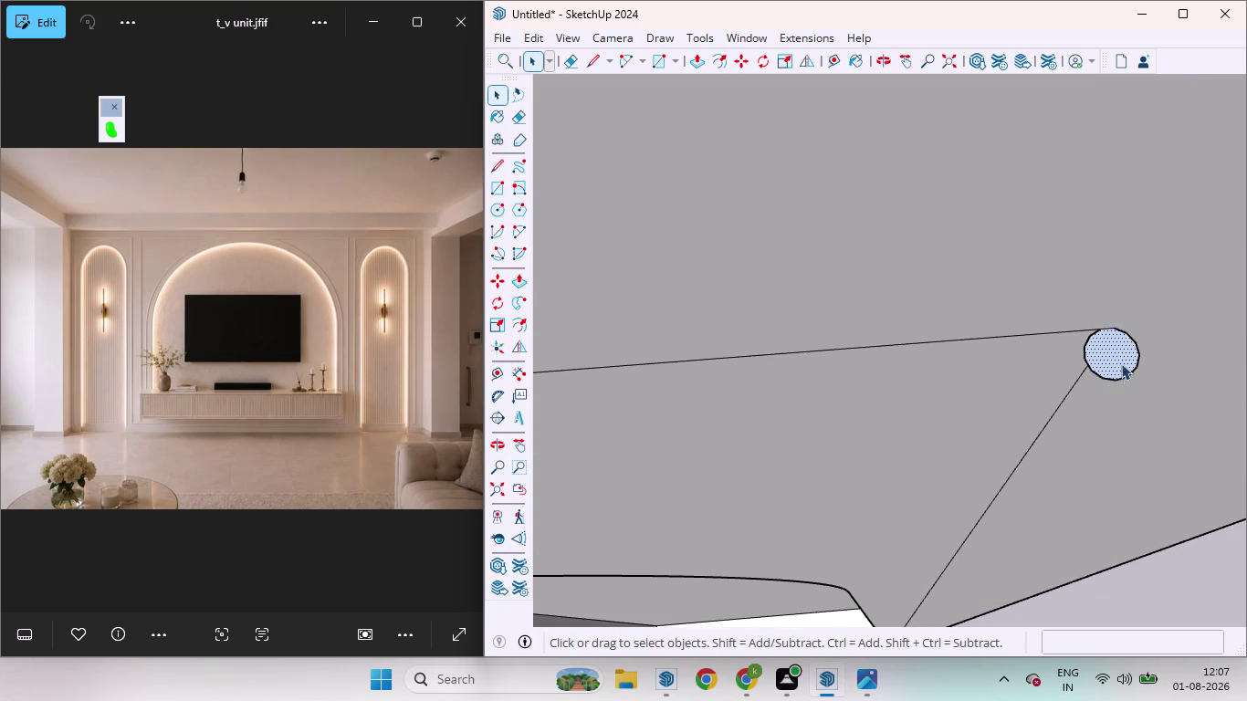
double_click(1109, 346)
key(Home)
key(Delete)
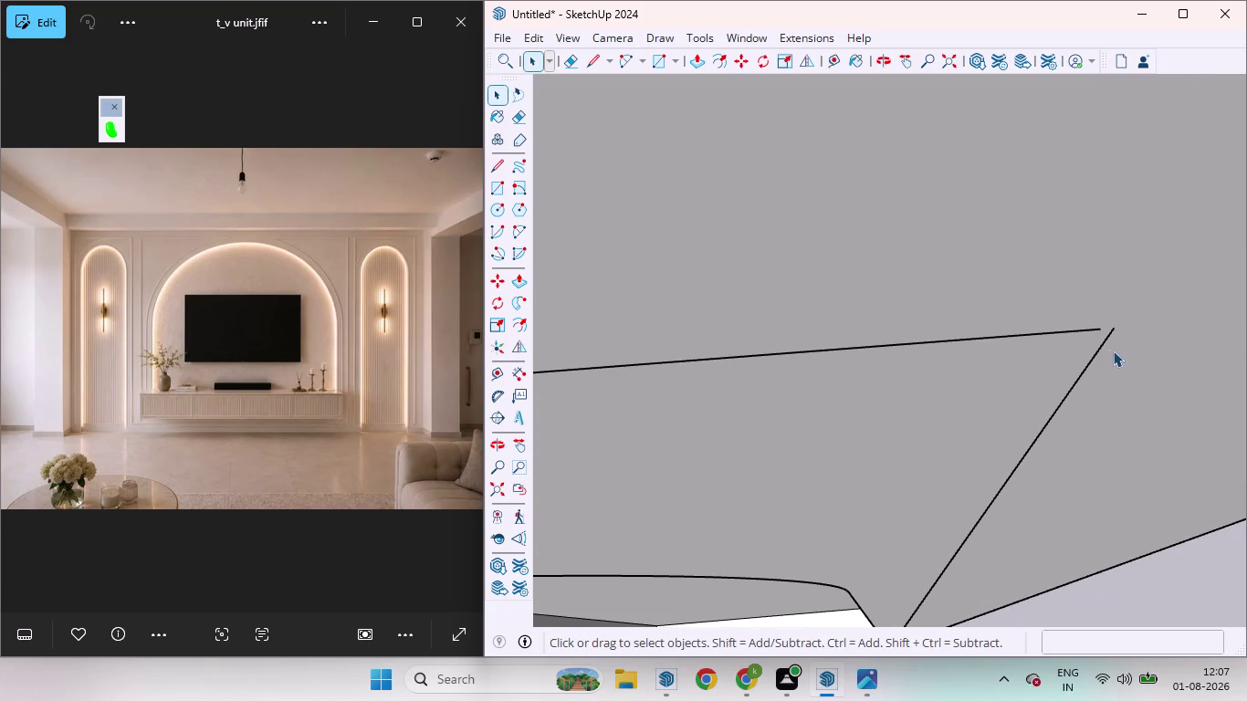
scroll(up, 3)
scroll(up, 3)
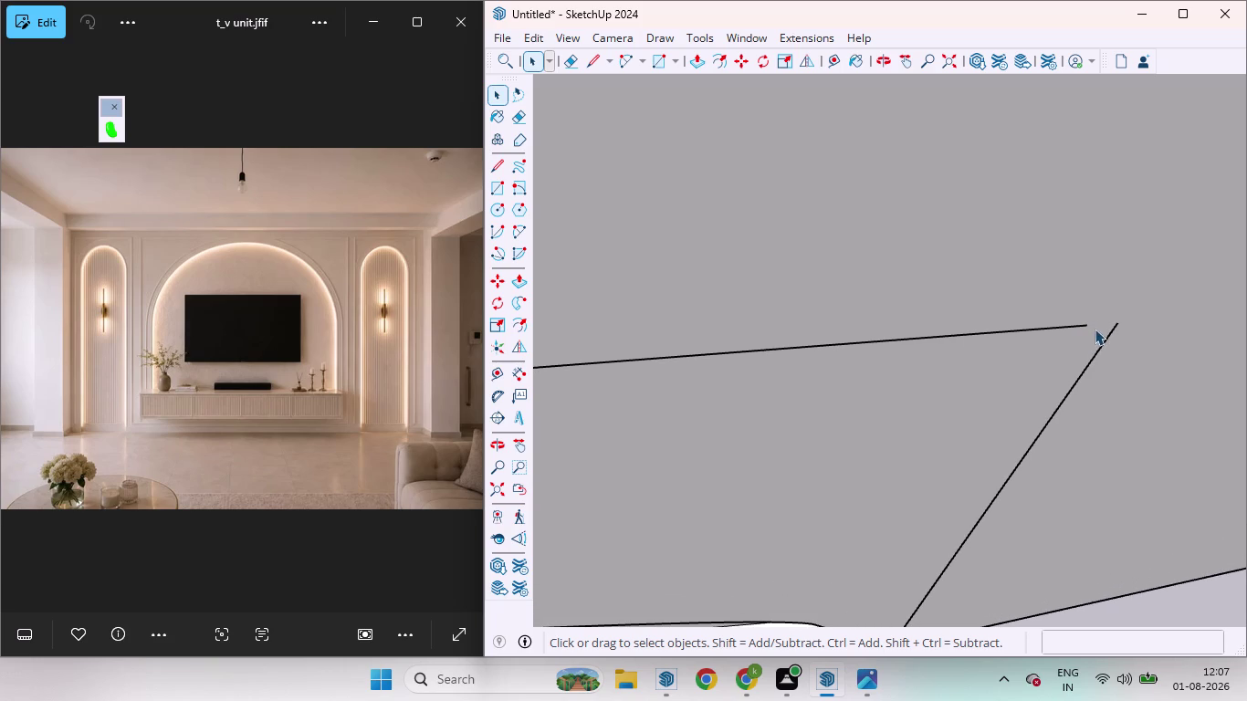
Draw a line closing the frame outline's top corner back to the top edge.
key(l)
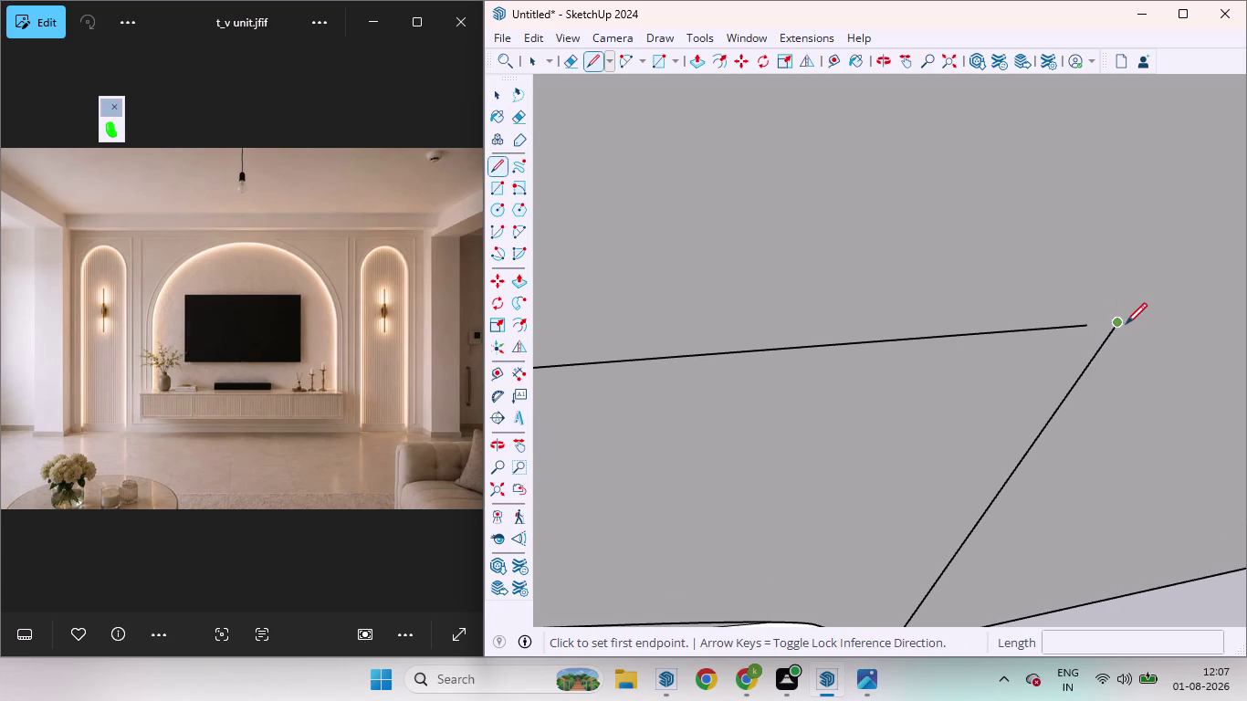
click(1121, 323)
click(1089, 330)
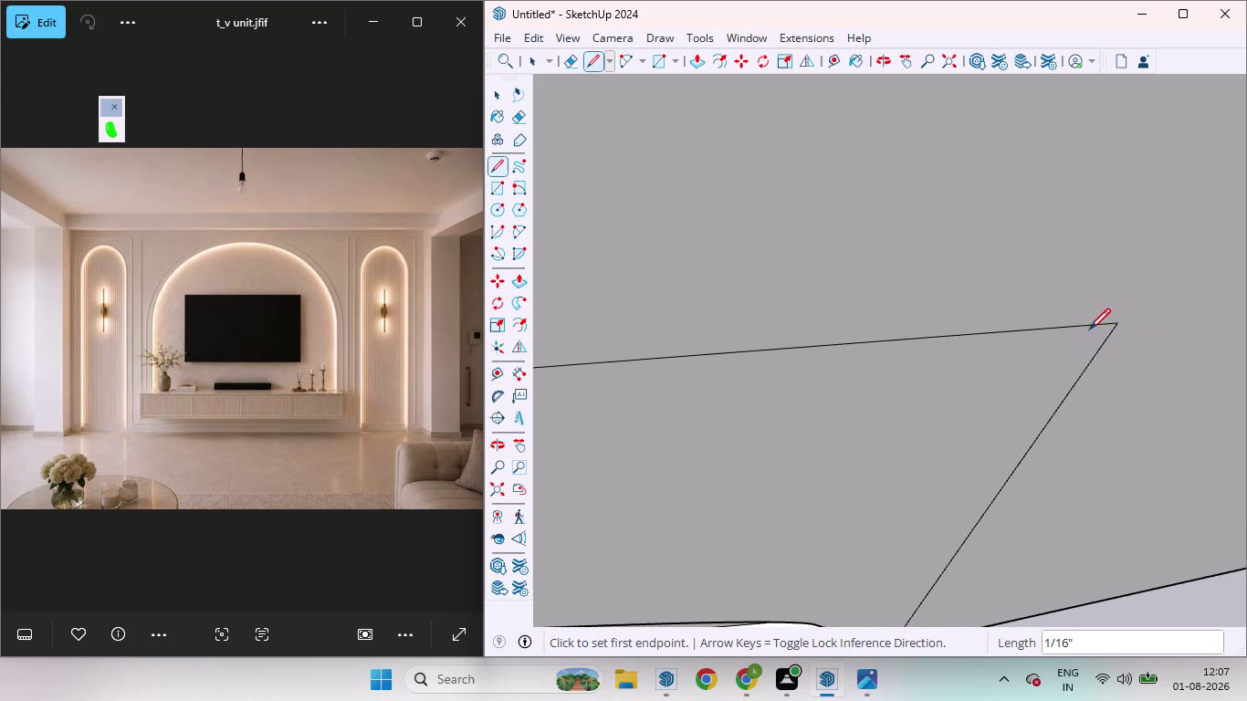
key(space)
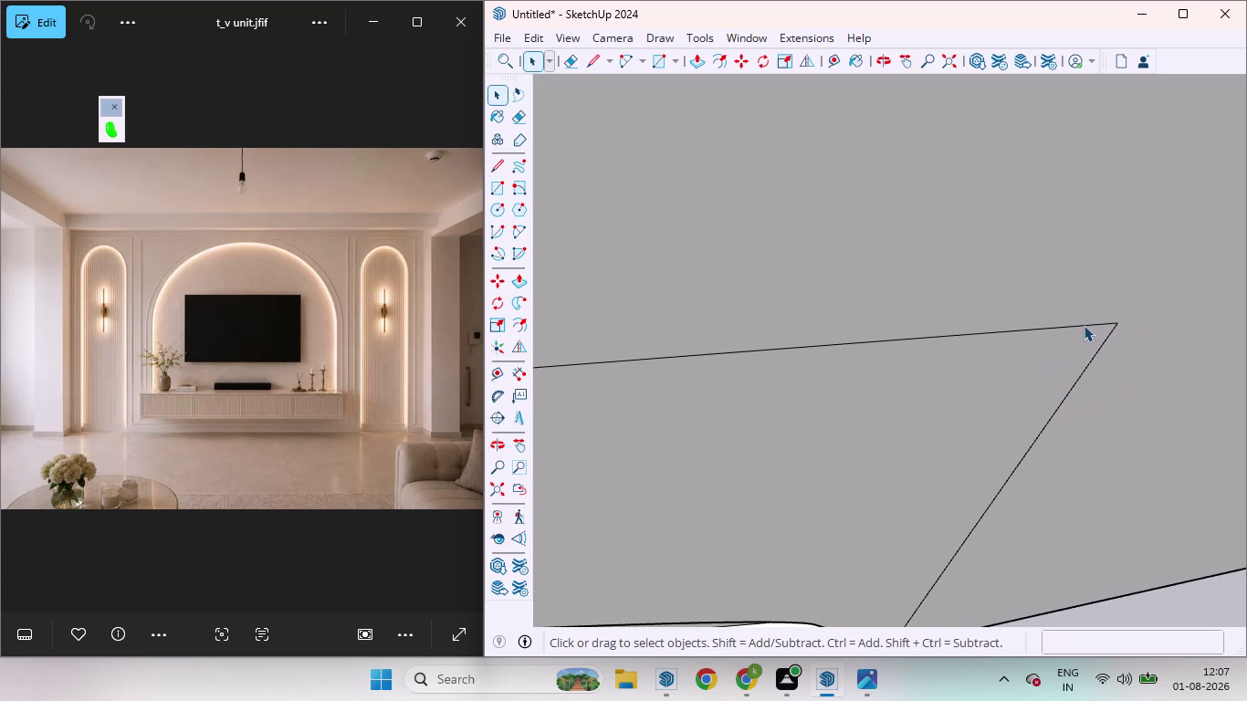
Draw a small half-circle 2 Point Arc from the top edge to the corner.
click(1084, 325)
click(1100, 324)
key(a)
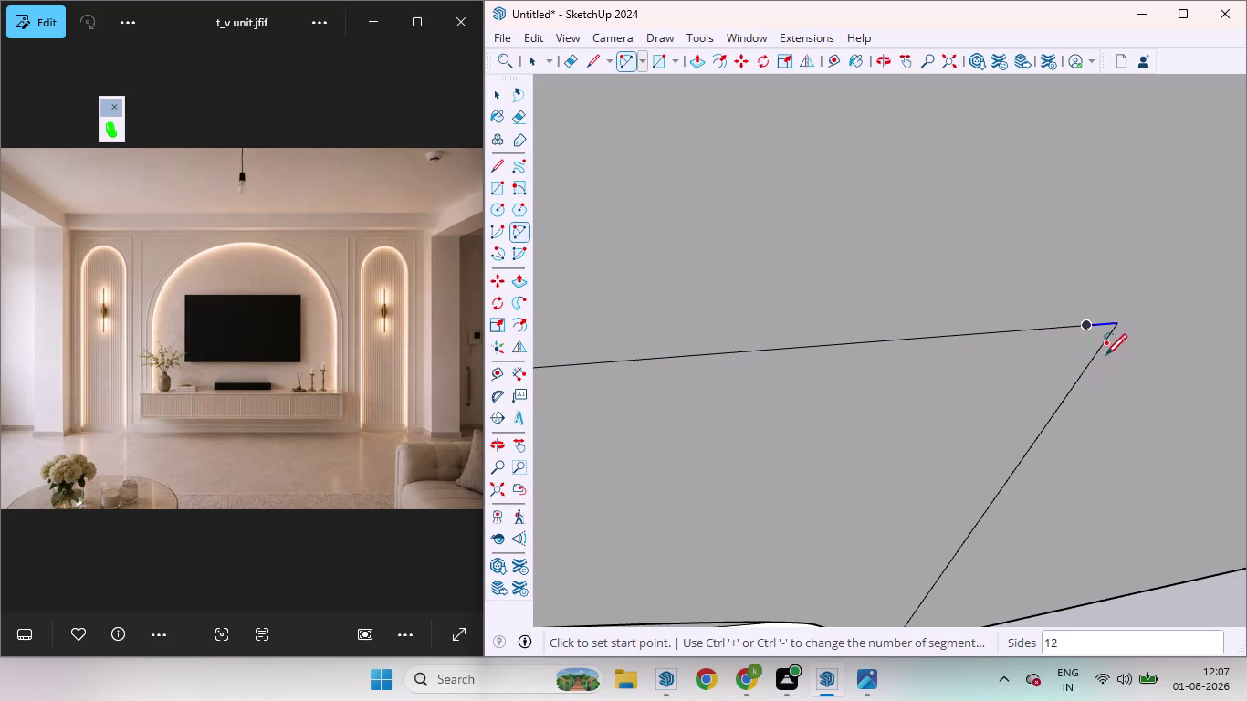
click(1117, 328)
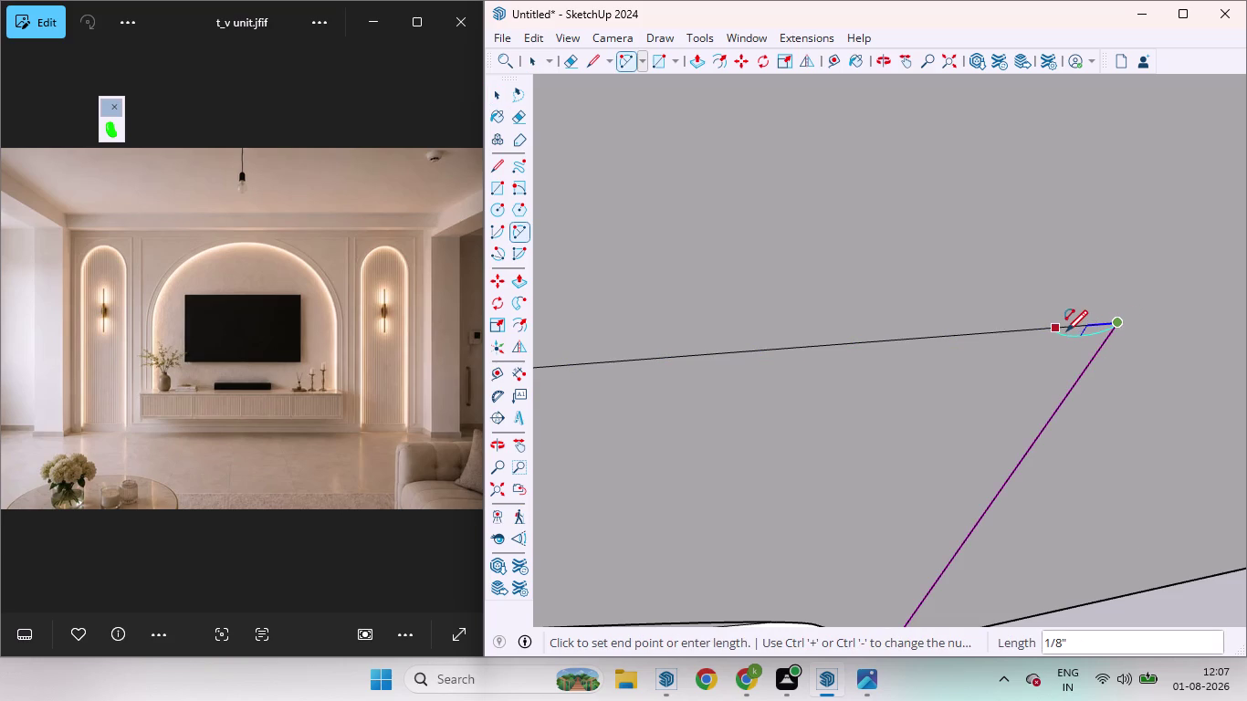
click(1066, 330)
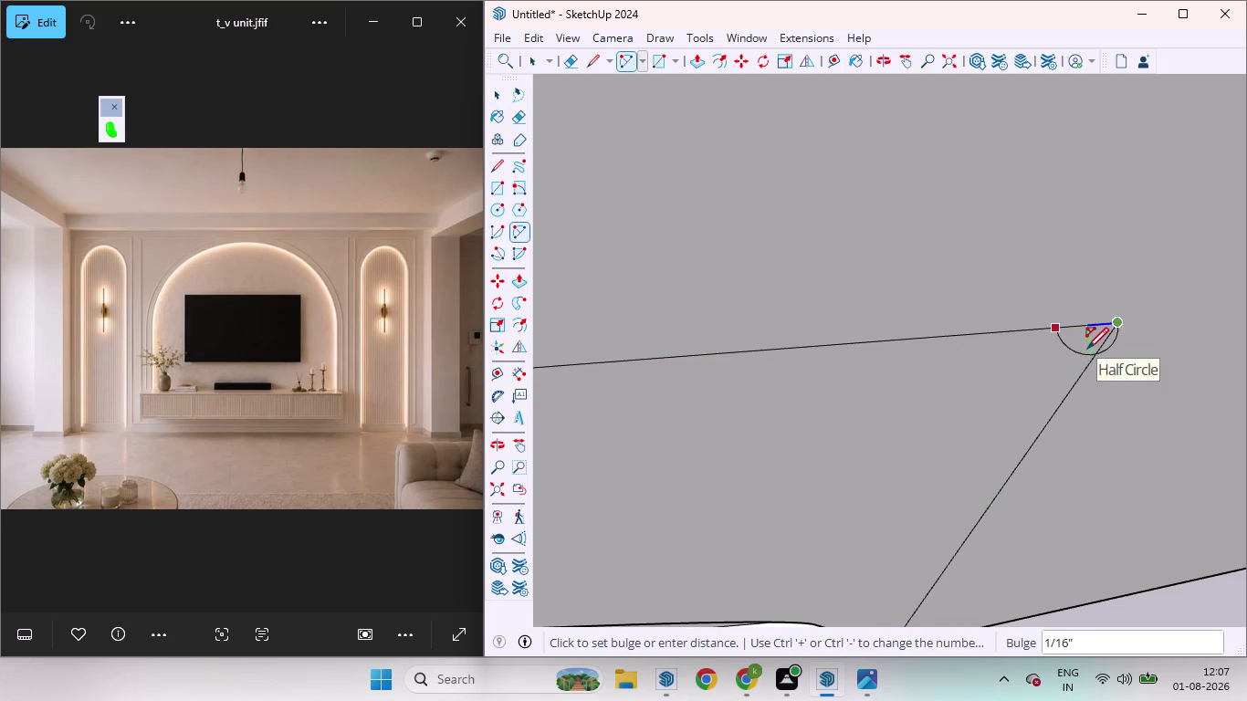
click(1103, 362)
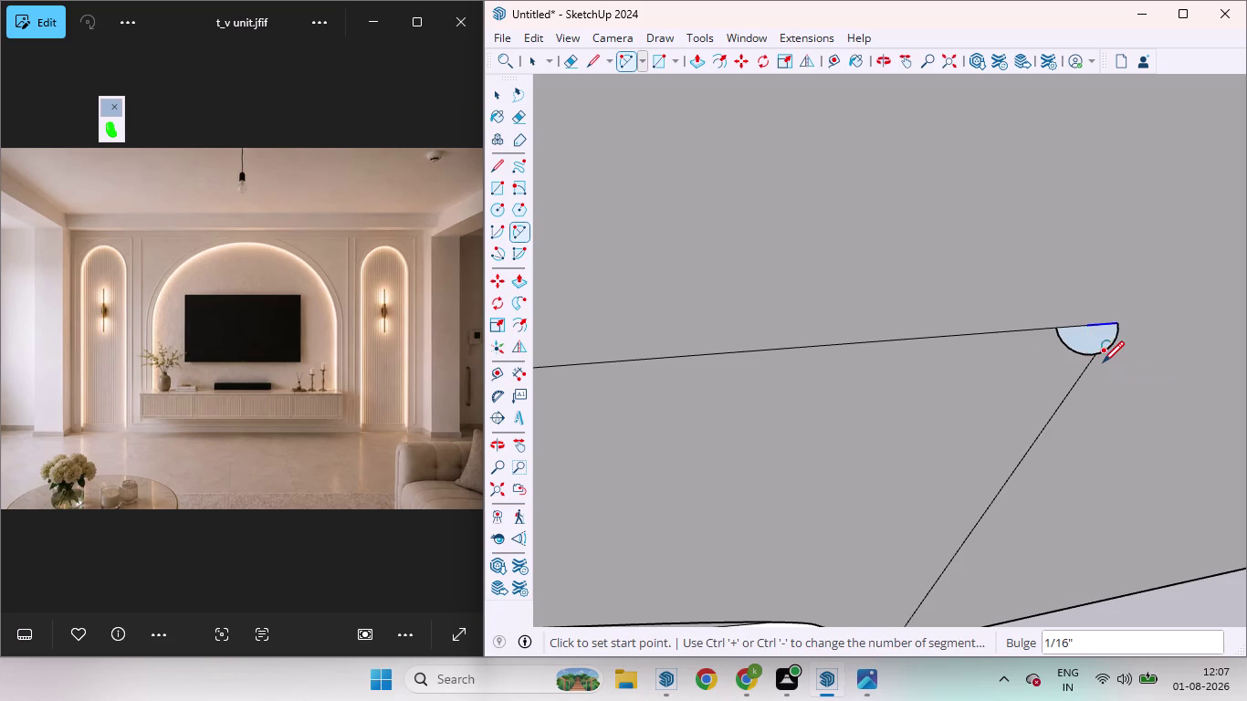
scroll(down, 3)
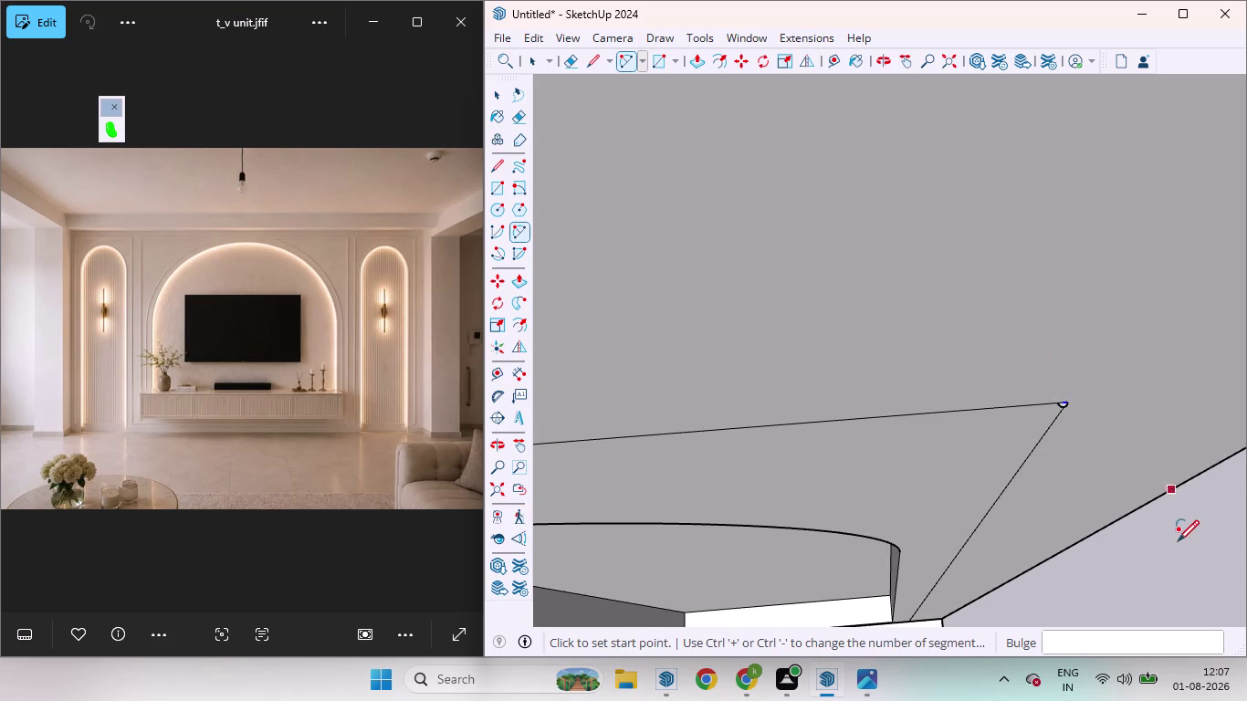
key(space)
scroll(up, 3)
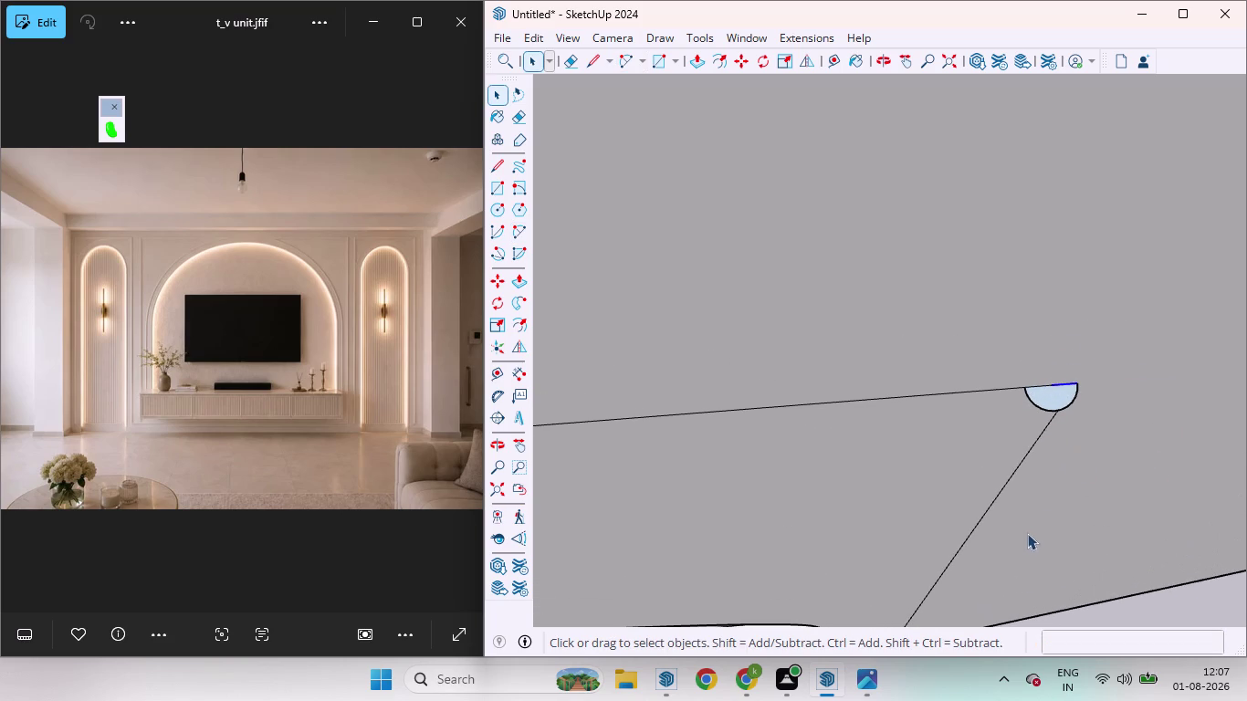
Select the frame's diagonal, top and remaining outline edges as the path and start Follow Me.
scroll(up, 3)
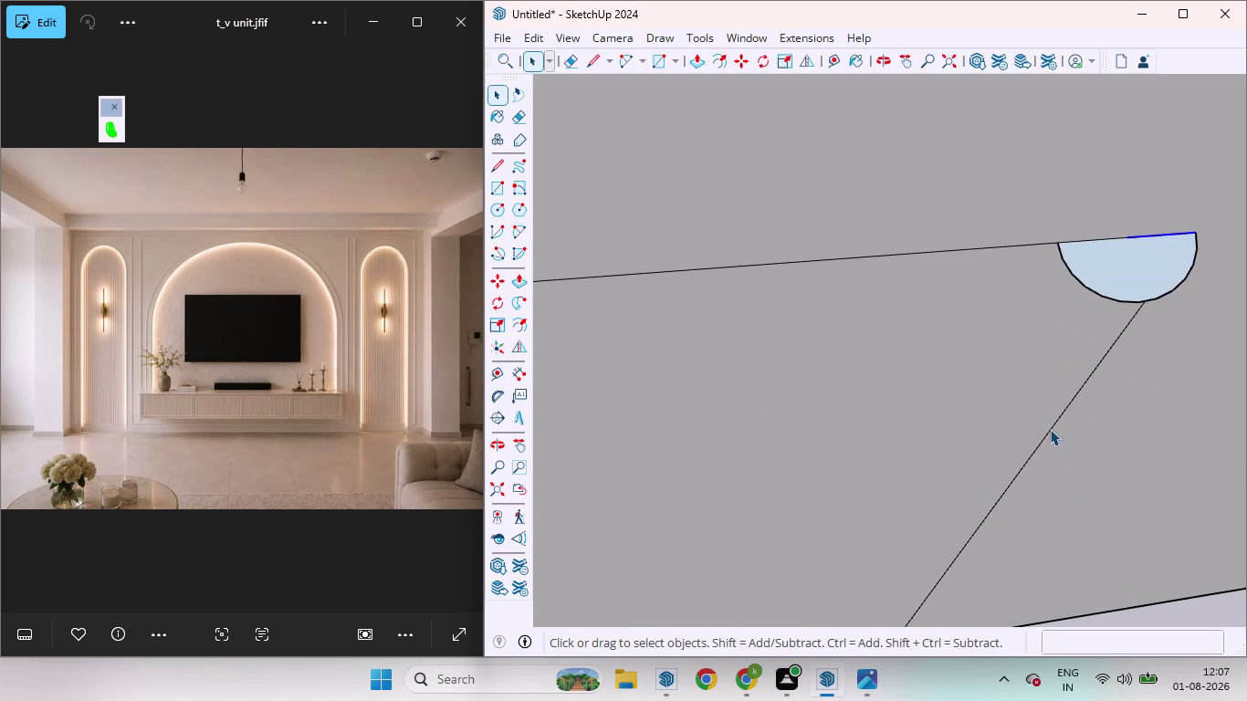
click(1050, 429)
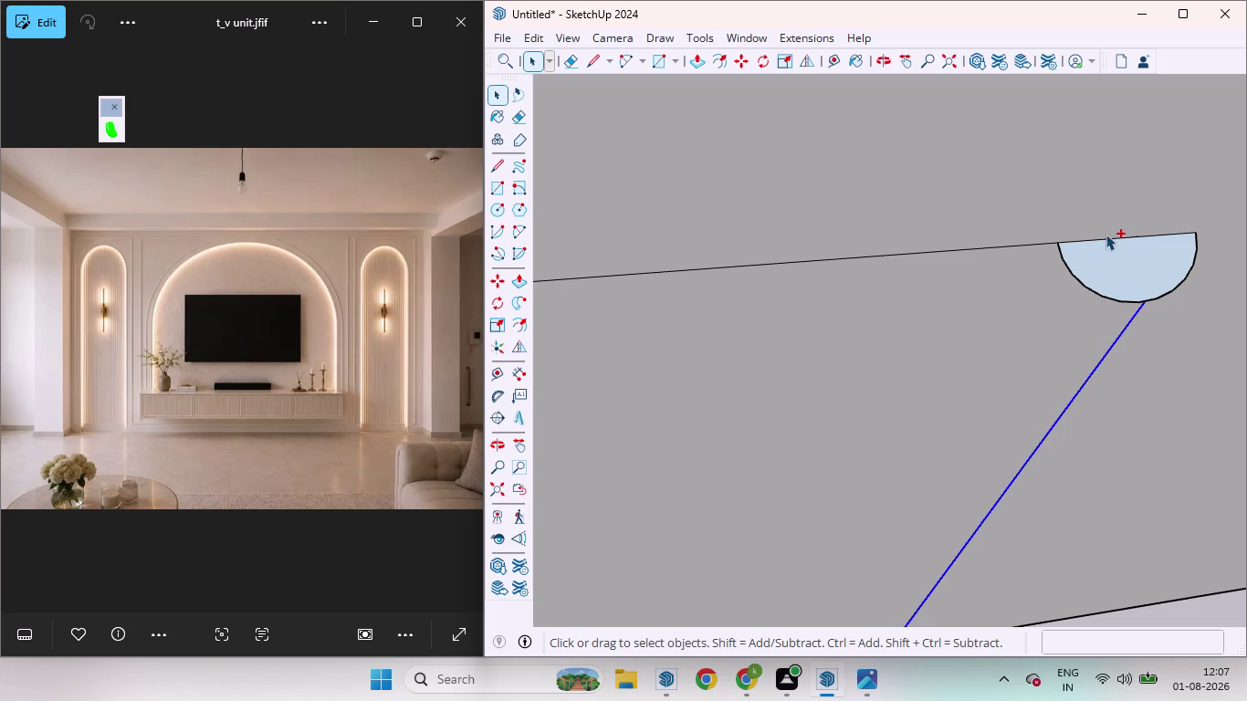
click(1106, 237)
click(1139, 236)
click(1020, 244)
scroll(down, 3)
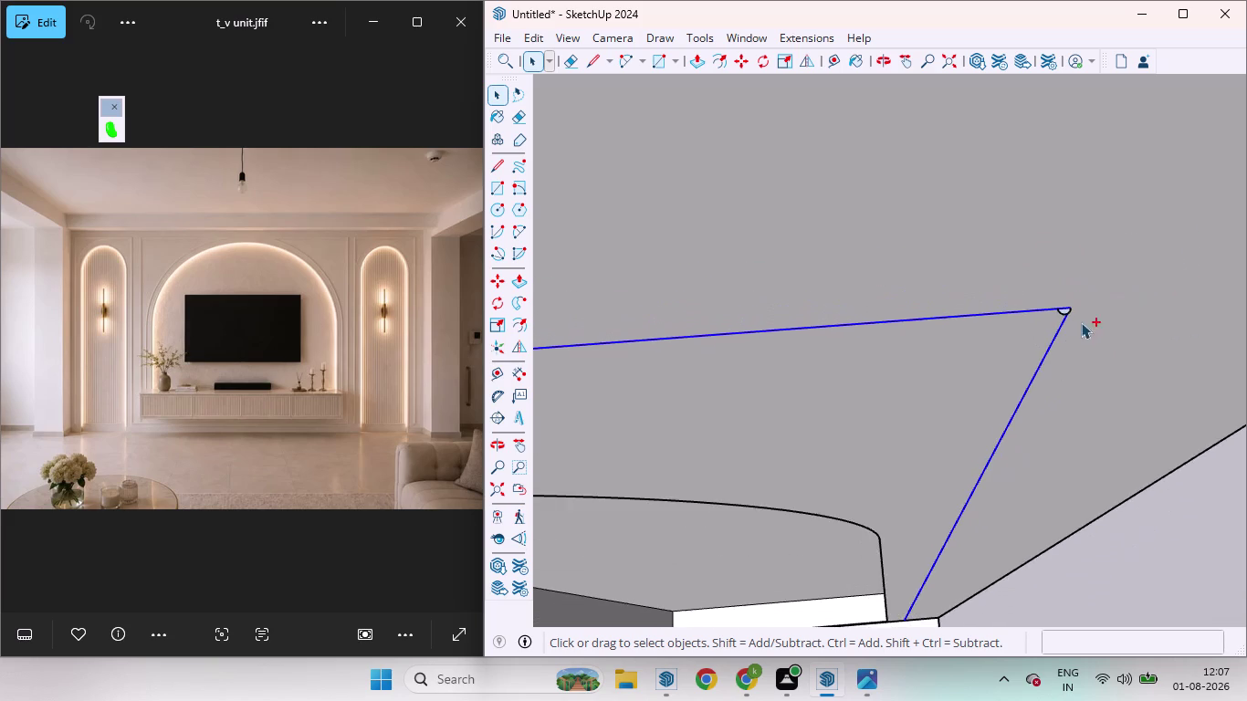
scroll(down, 3)
scroll(down, 3)
scroll(up, 3)
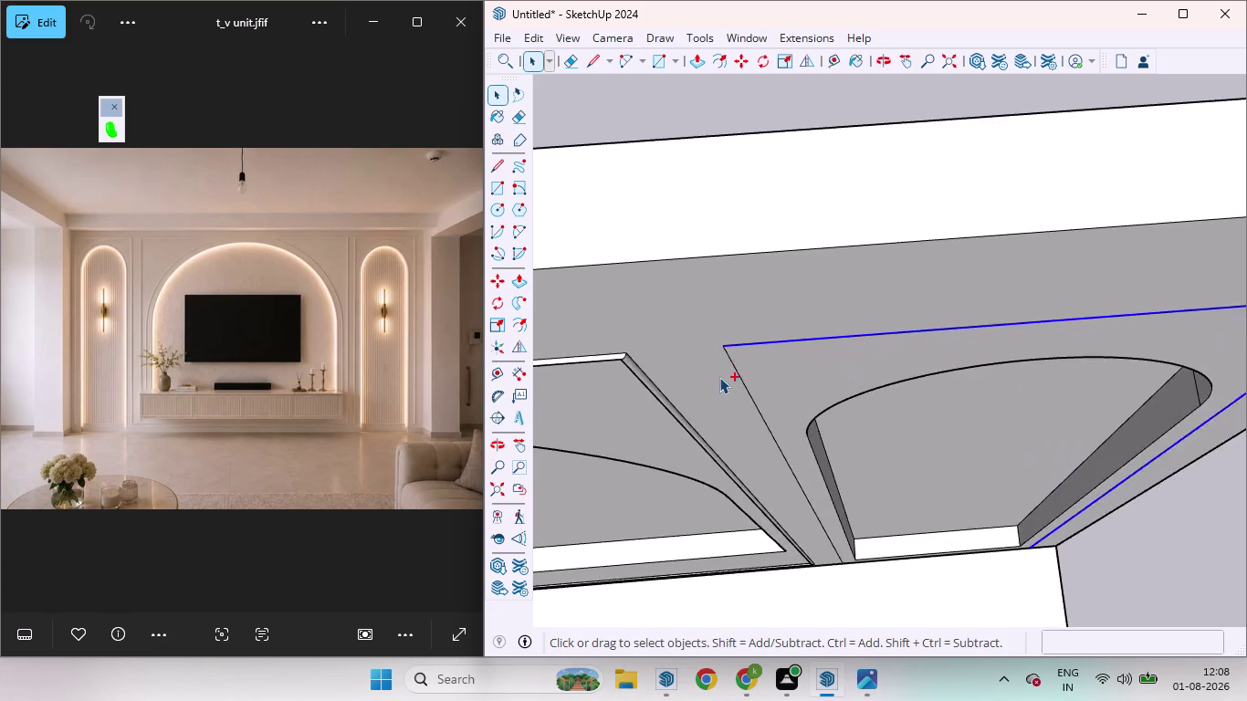
scroll(up, 3)
click(737, 367)
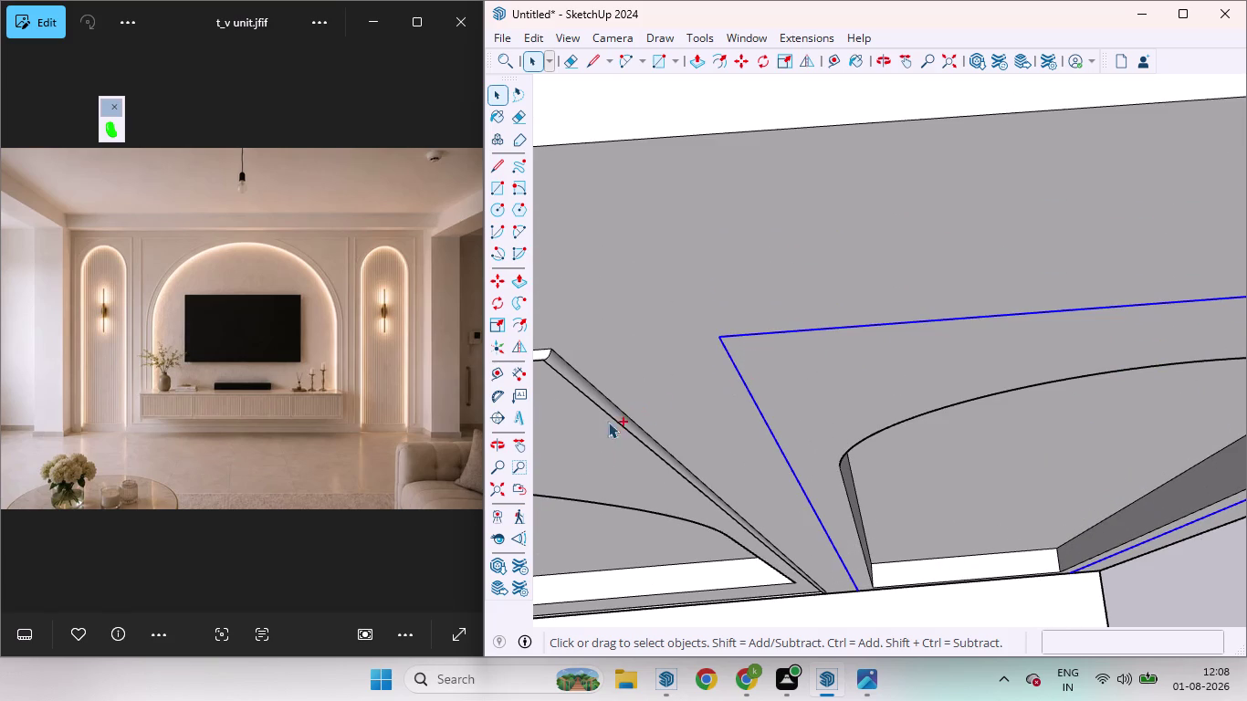
click(523, 296)
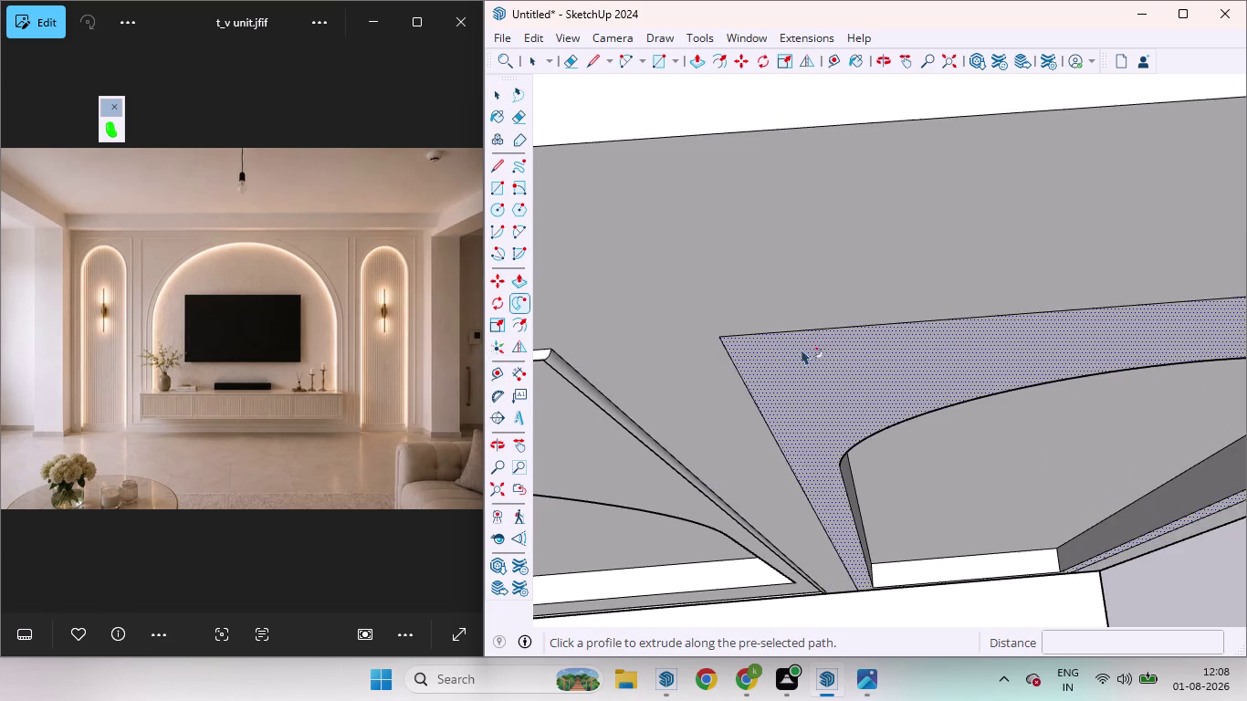
Try sweeping the half-circle profile, then undo the result and return to Select.
scroll(down, 3)
scroll(down, 3)
scroll(up, 3)
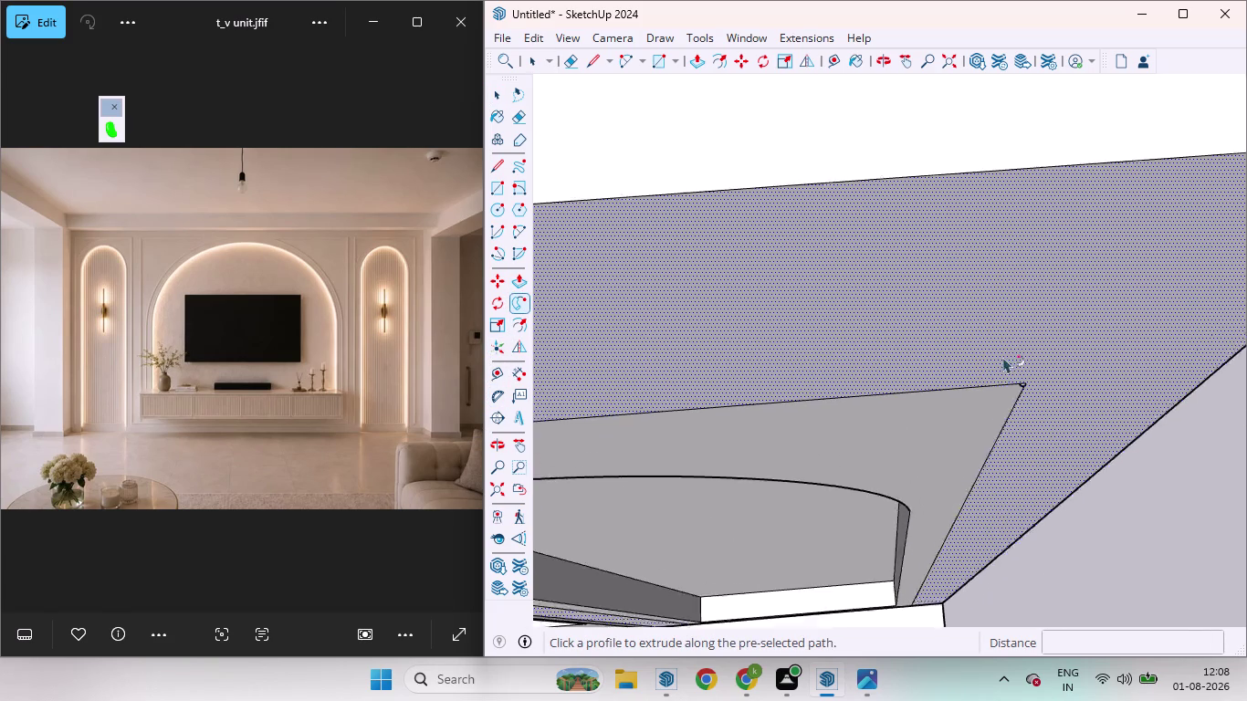
scroll(up, 3)
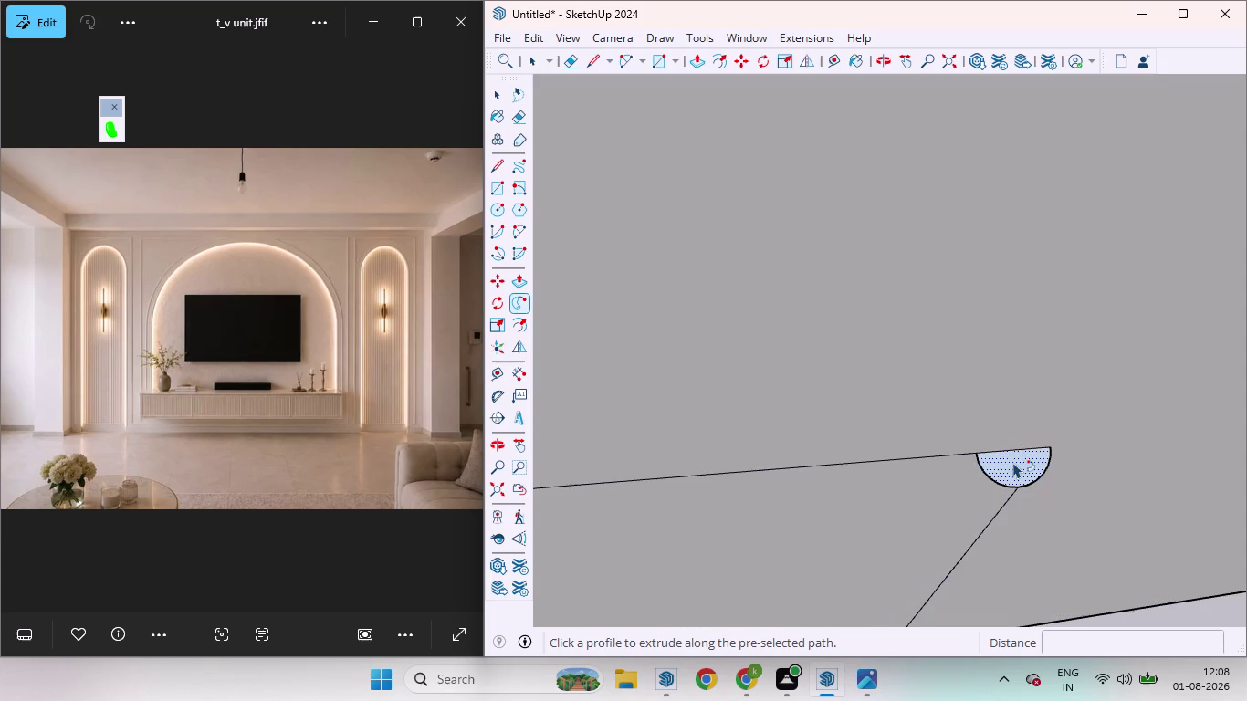
click(1014, 461)
scroll(down, 3)
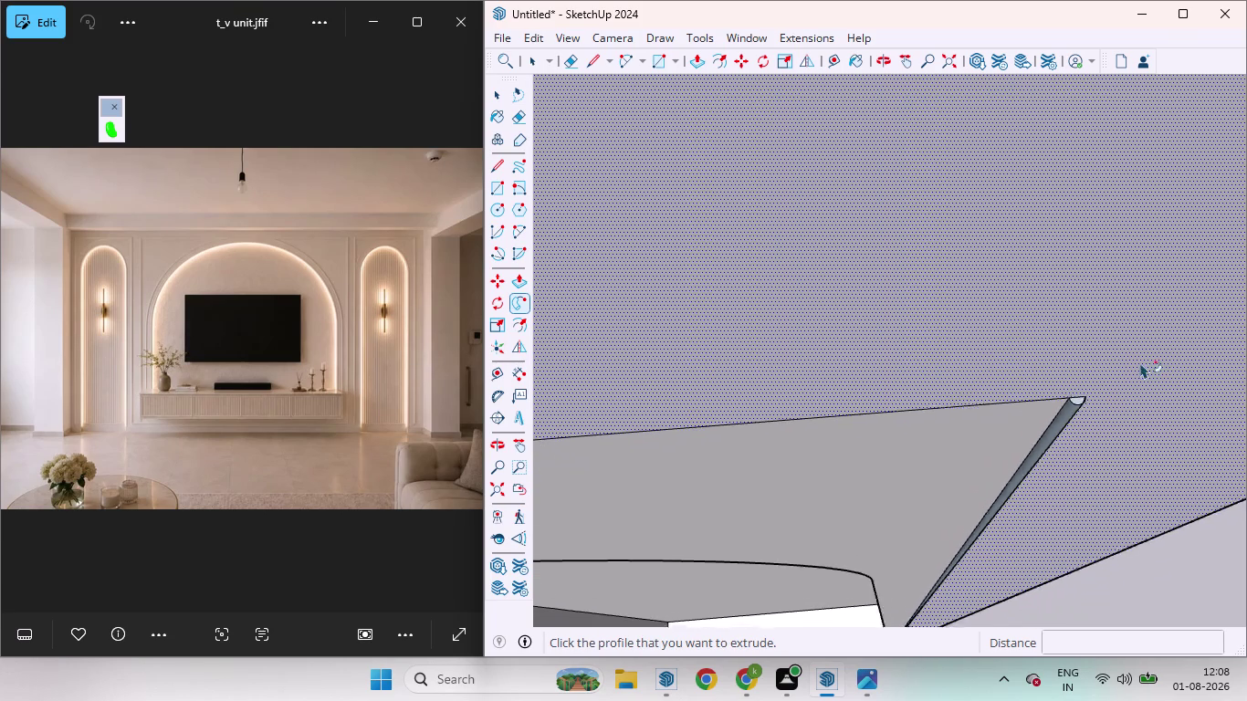
scroll(down, 3)
scroll(down, 3)
scroll(down, 3)
scroll(up, 3)
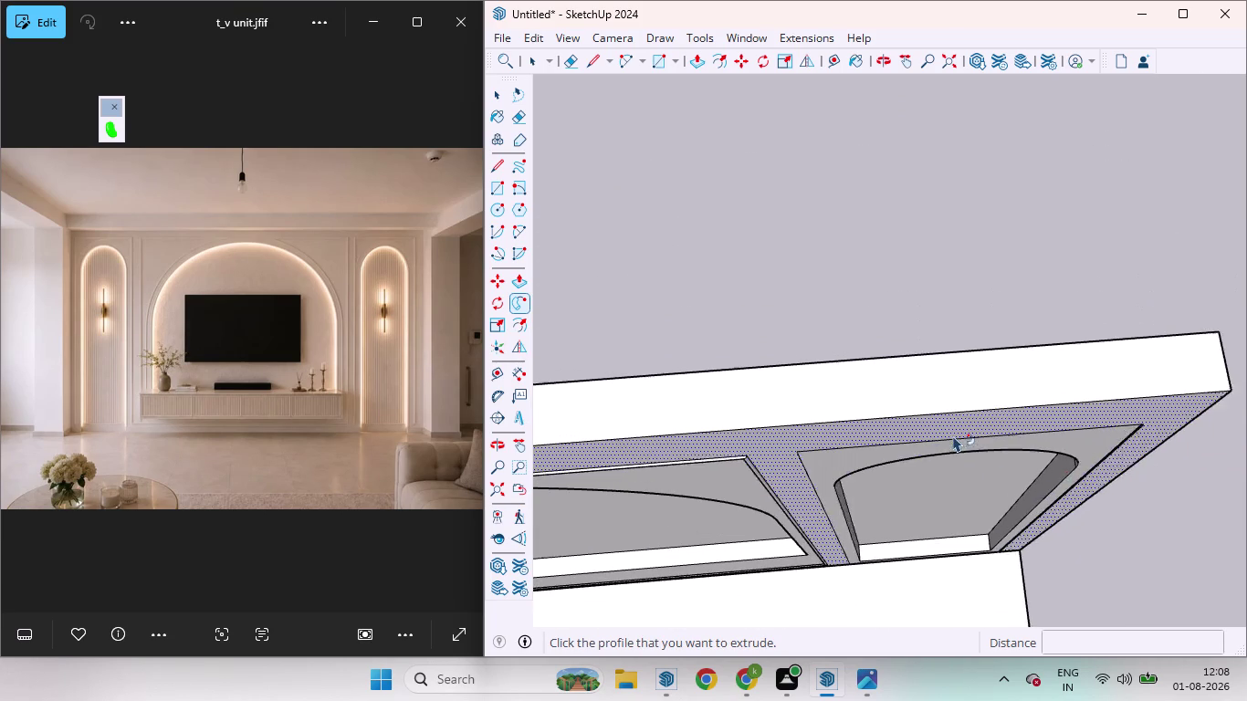
scroll(up, 3)
scroll(up, 3)
scroll(down, 3)
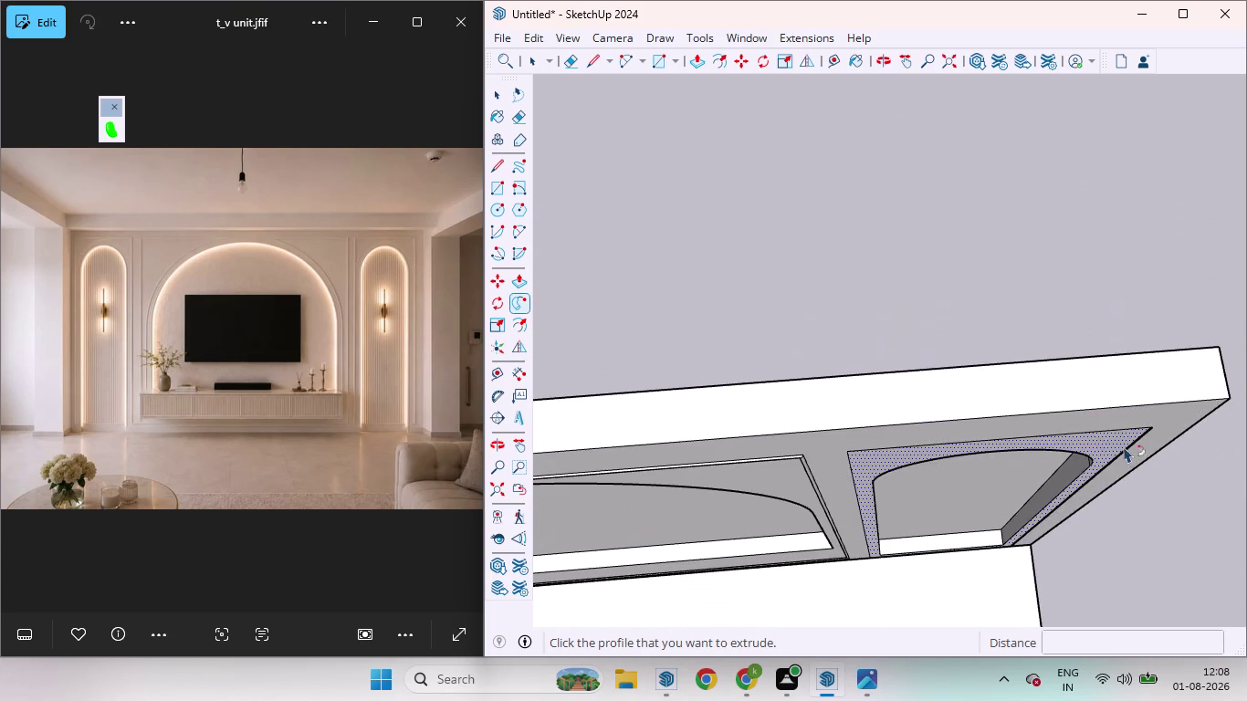
key(ctrl+z)
scroll(up, 3)
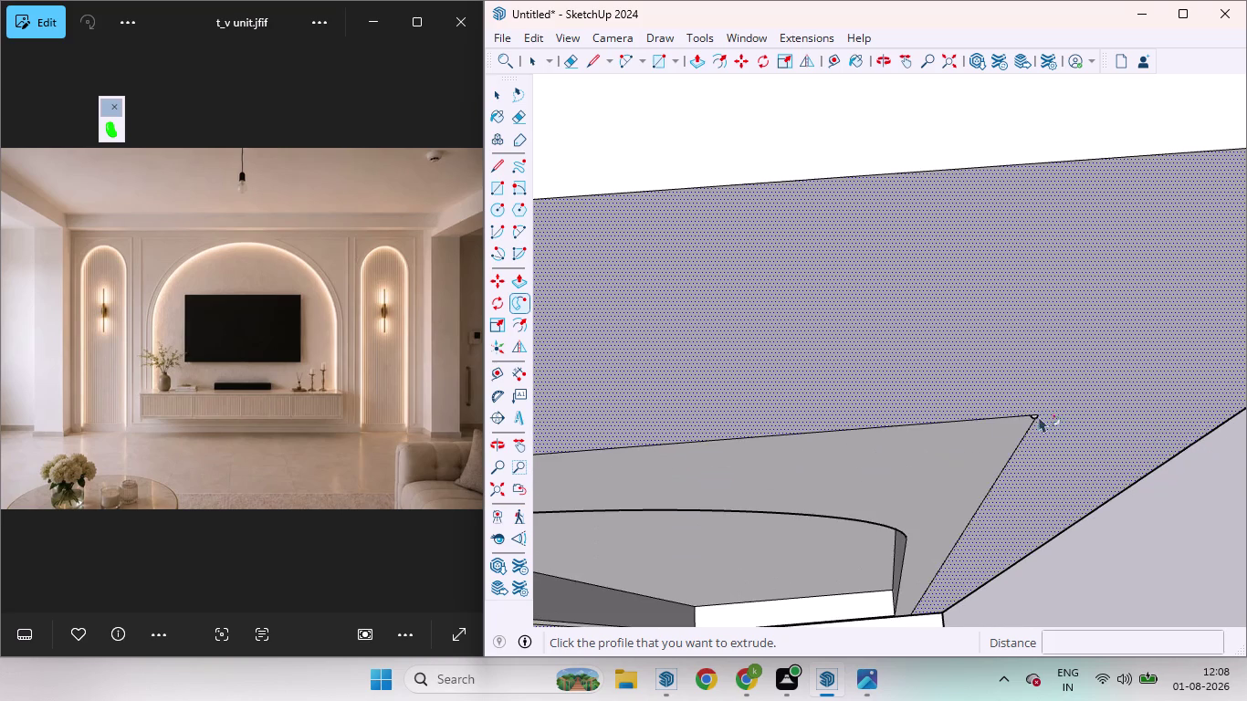
scroll(up, 3)
key(space)
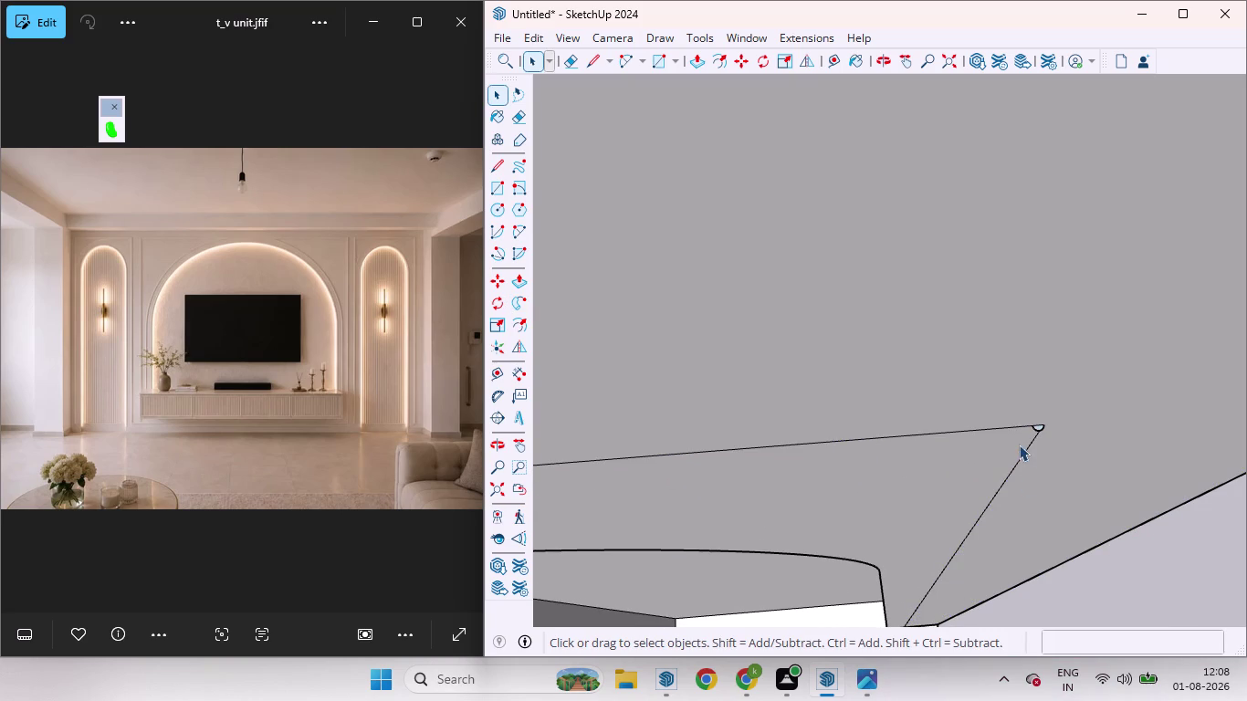
Reselect the top frame edge and inset panel outline as the path and start Follow Me.
click(1011, 426)
click(1021, 456)
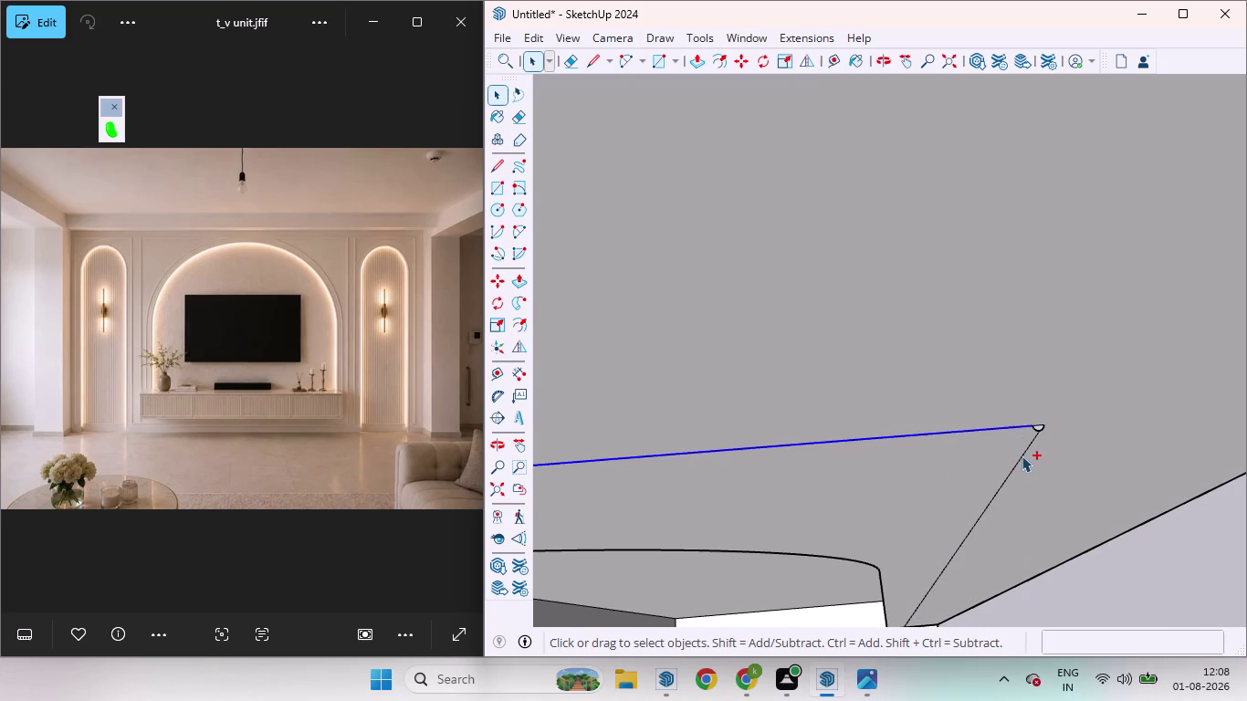
scroll(down, 3)
scroll(up, 3)
scroll(down, 3)
scroll(up, 3)
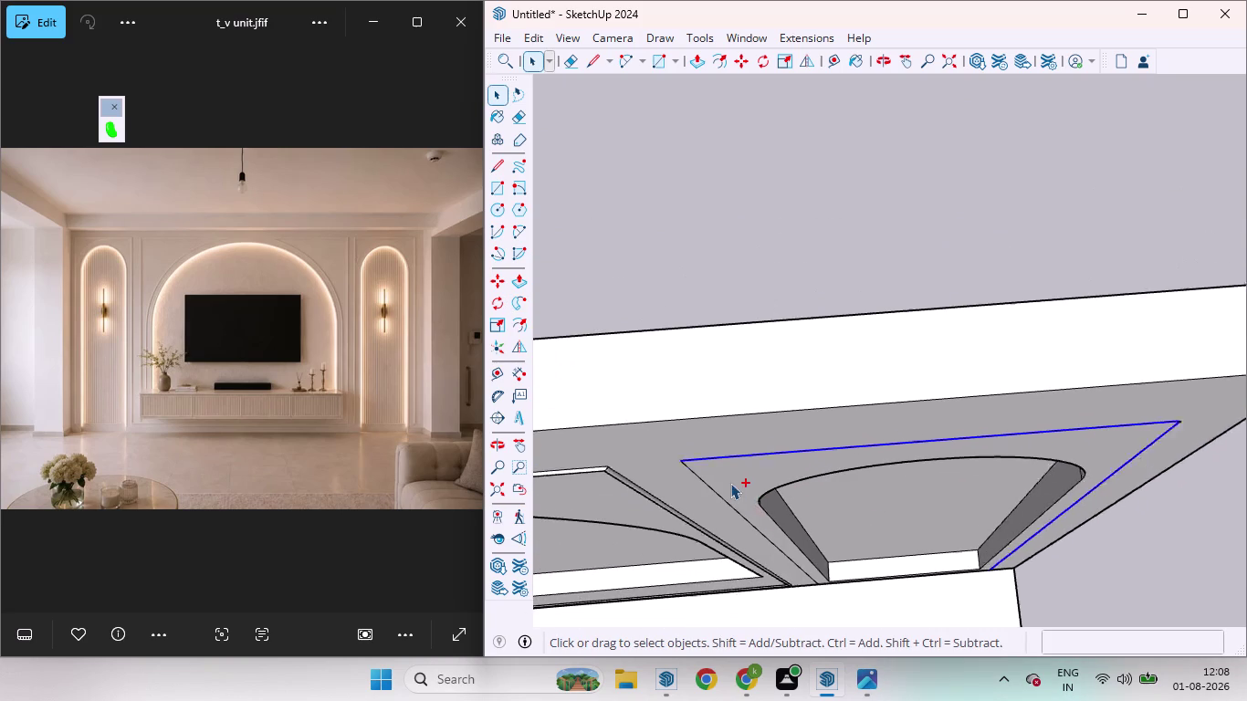
scroll(up, 3)
click(704, 487)
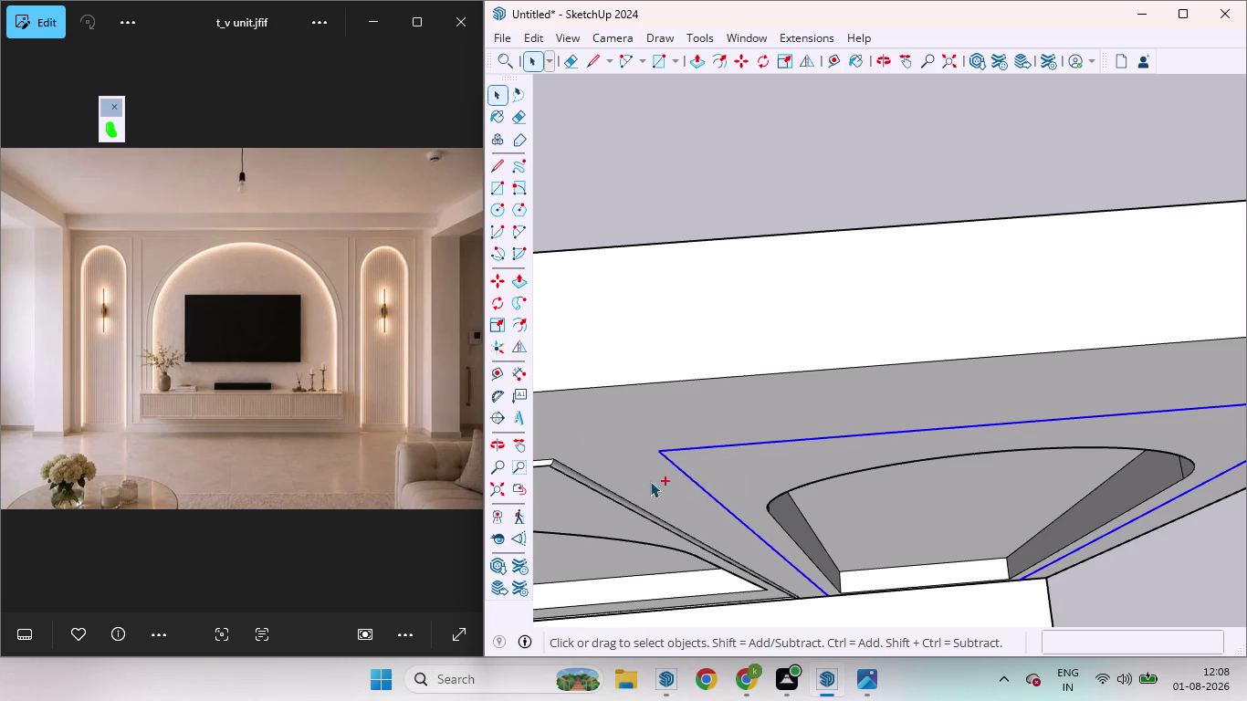
click(519, 295)
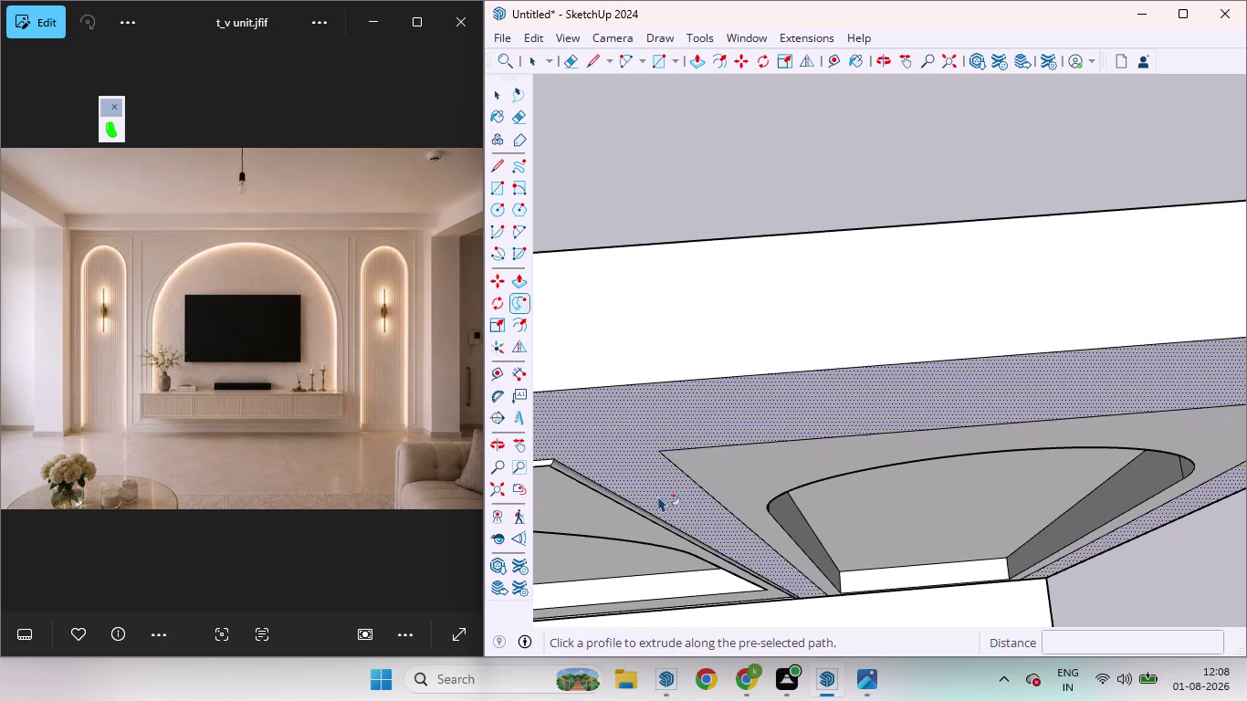
Sweep the corner profile along the path and dismiss the invalid path warning.
scroll(down, 3)
scroll(up, 3)
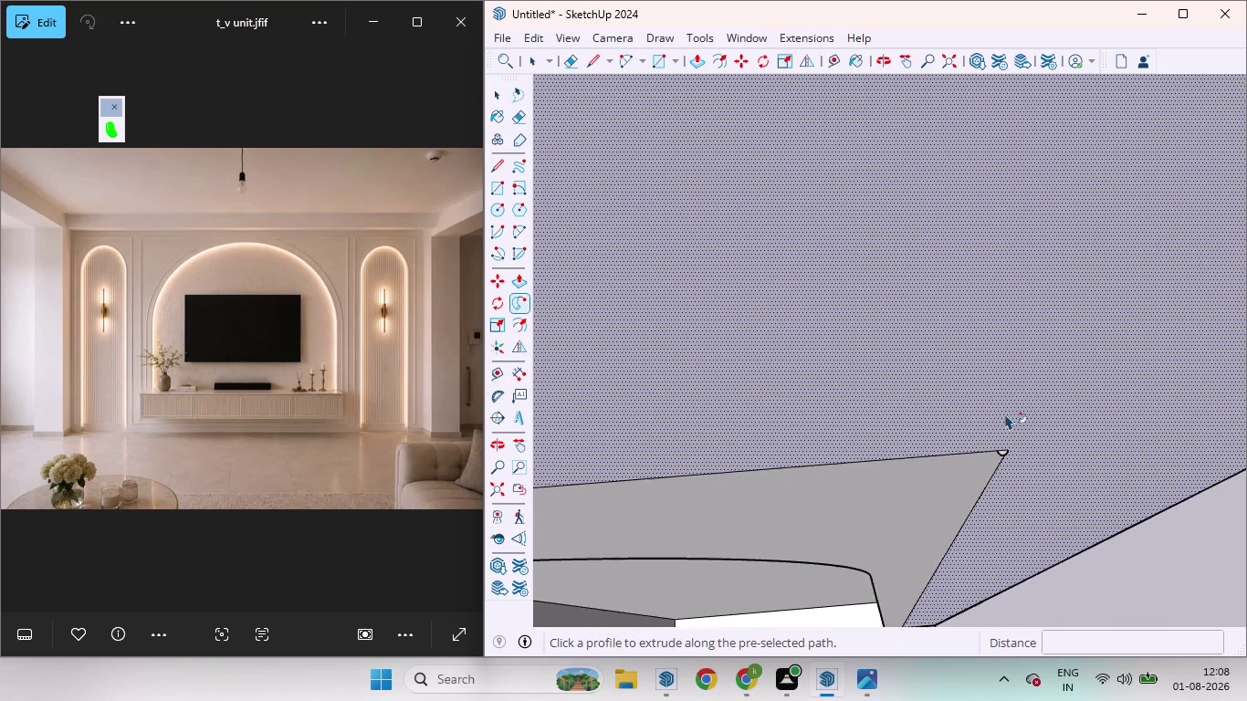
scroll(up, 3)
click(979, 465)
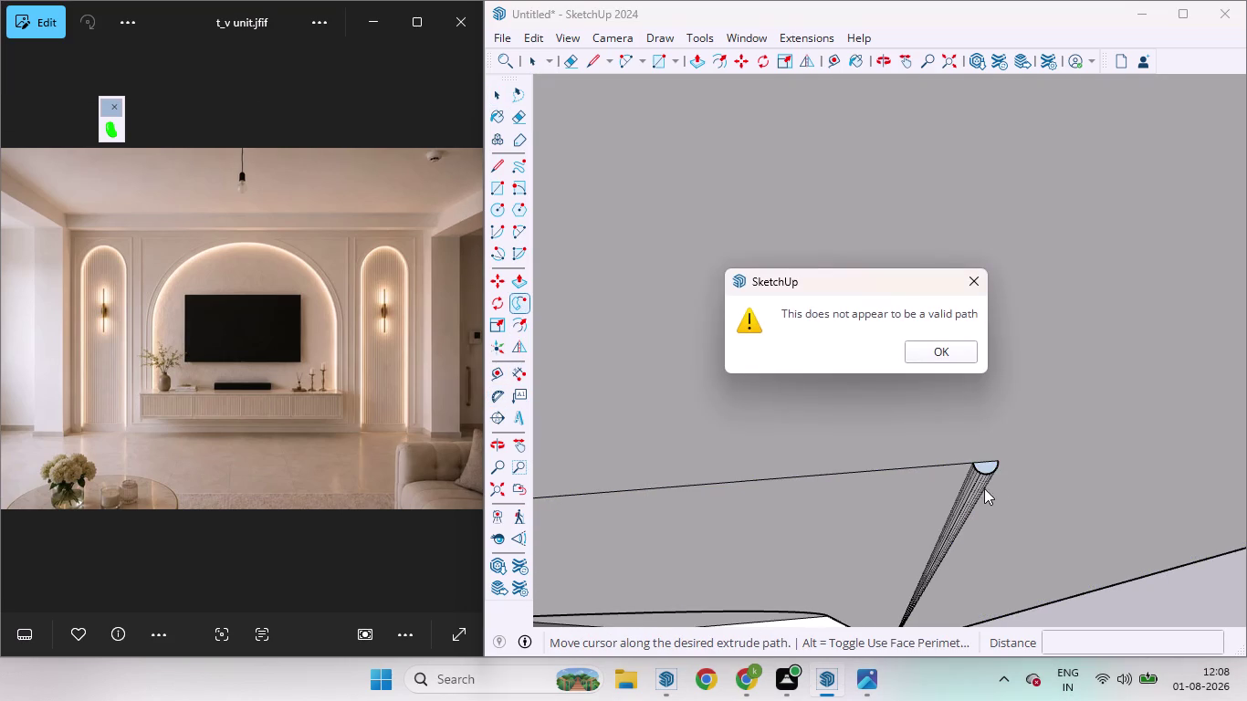
scroll(down, 3)
click(955, 351)
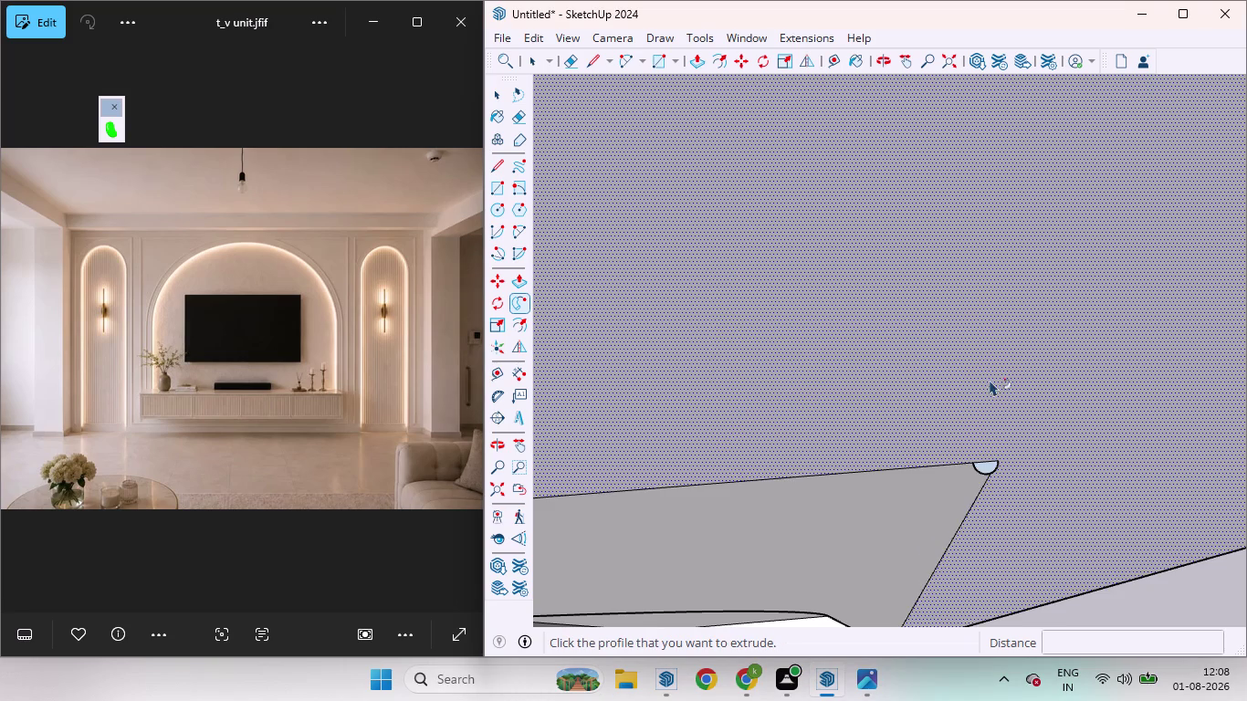
scroll(down, 3)
scroll(up, 3)
scroll(down, 3)
scroll(up, 3)
scroll(down, 3)
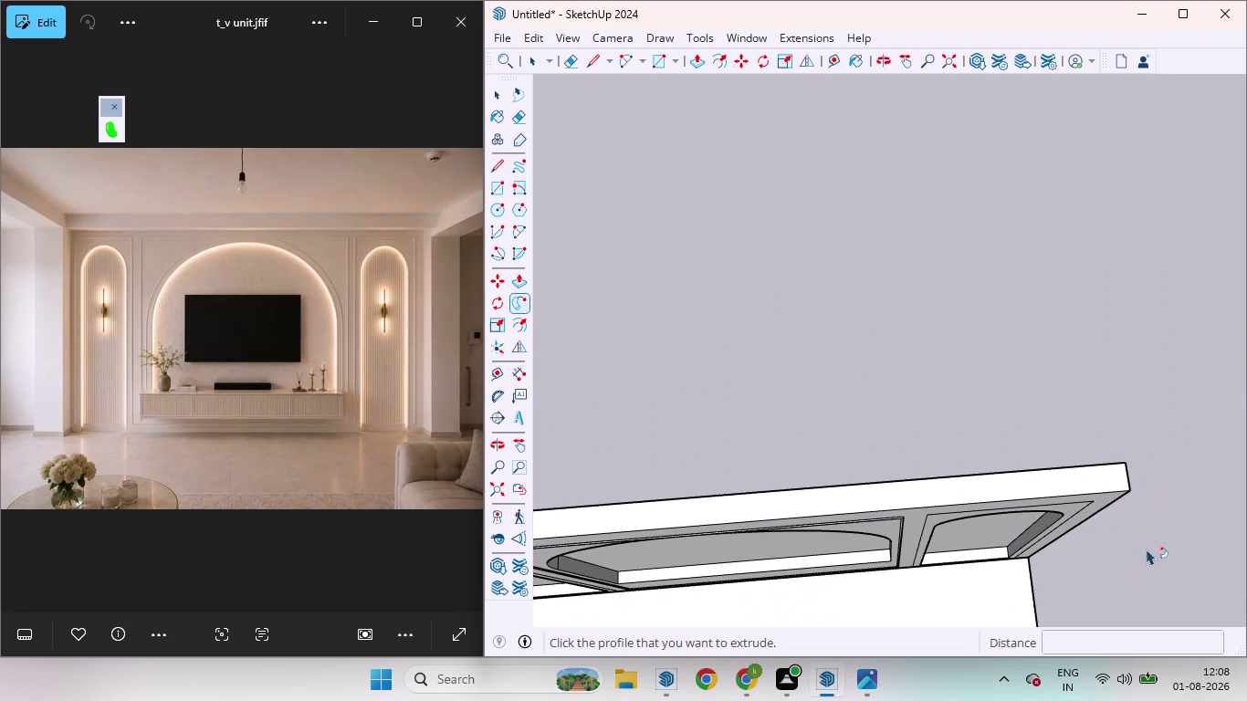
key(space)
scroll(up, 3)
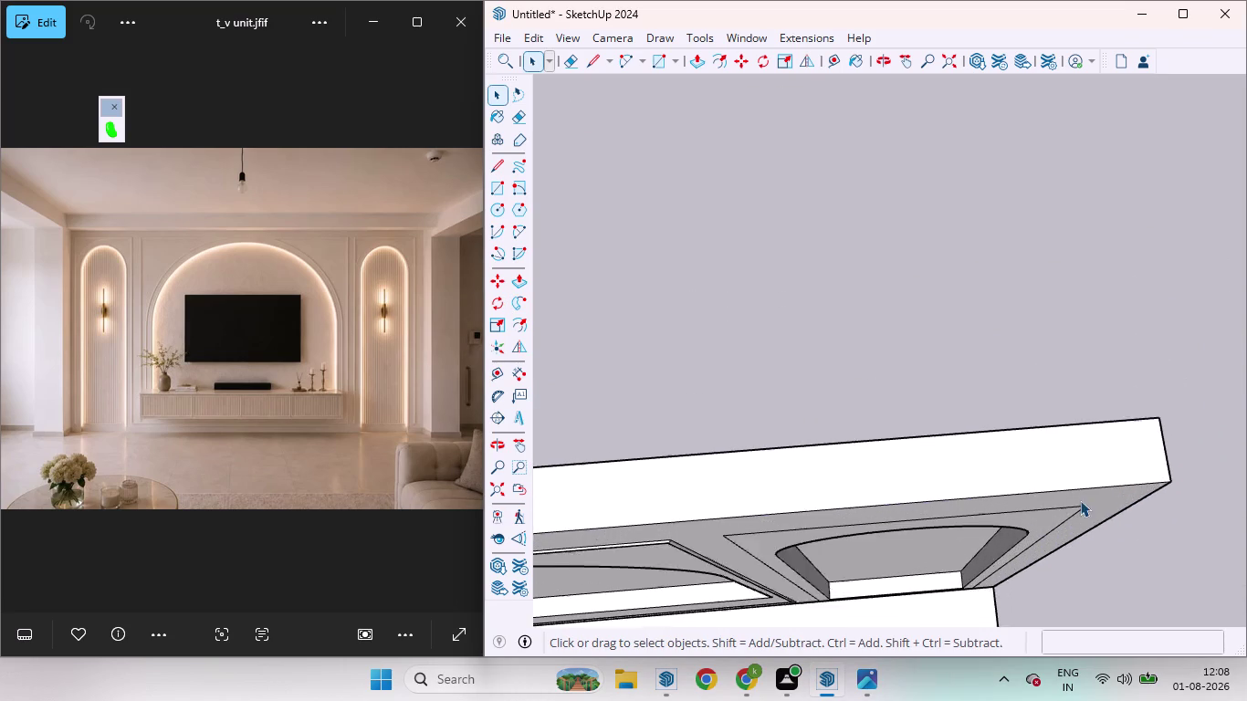
scroll(up, 3)
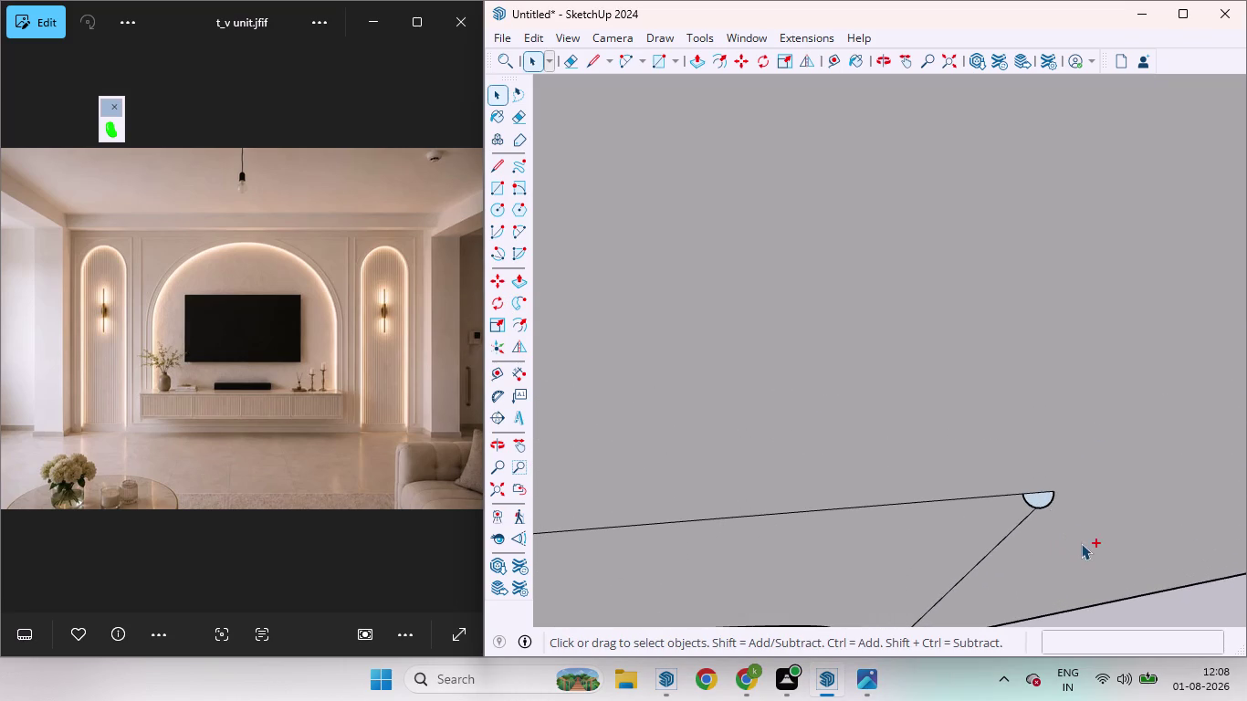
Undo the failed edits to remove the small corner profile.
key(ctrl+z)
key(ctrl+z)
key(ctrl+z)
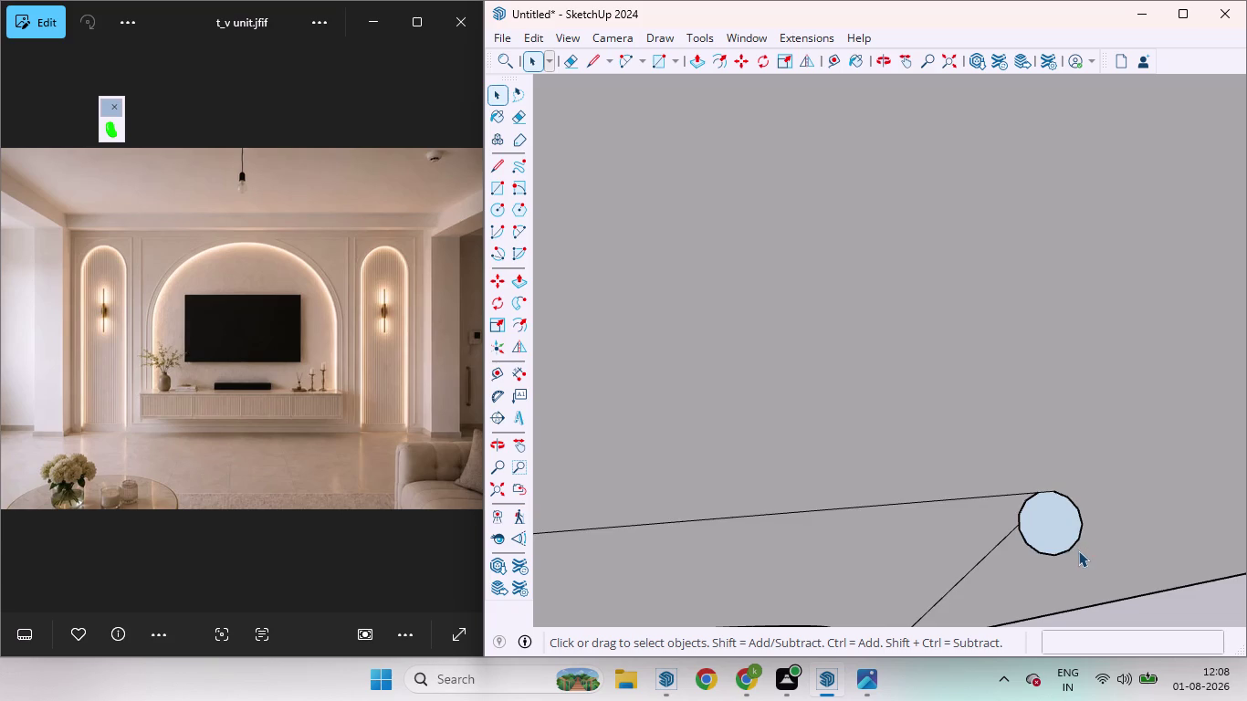
key(ctrl+z)
scroll(down, 3)
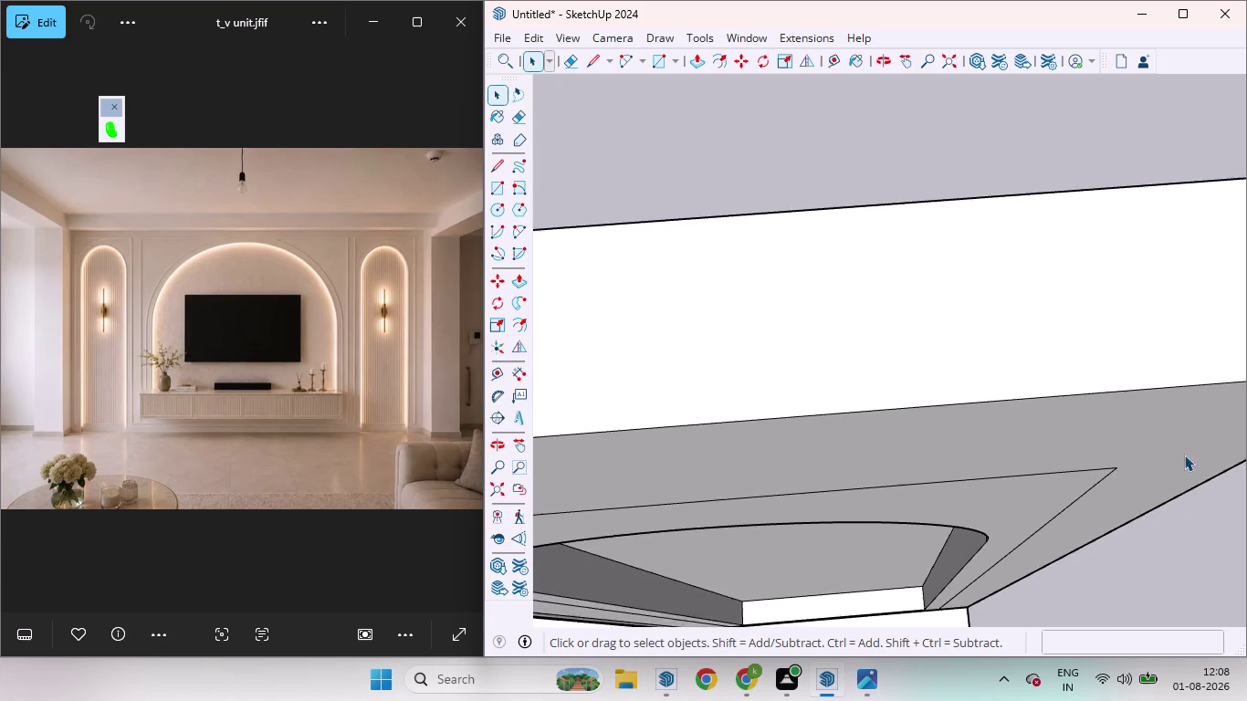
scroll(down, 3)
scroll(down, 3)
scroll(up, 3)
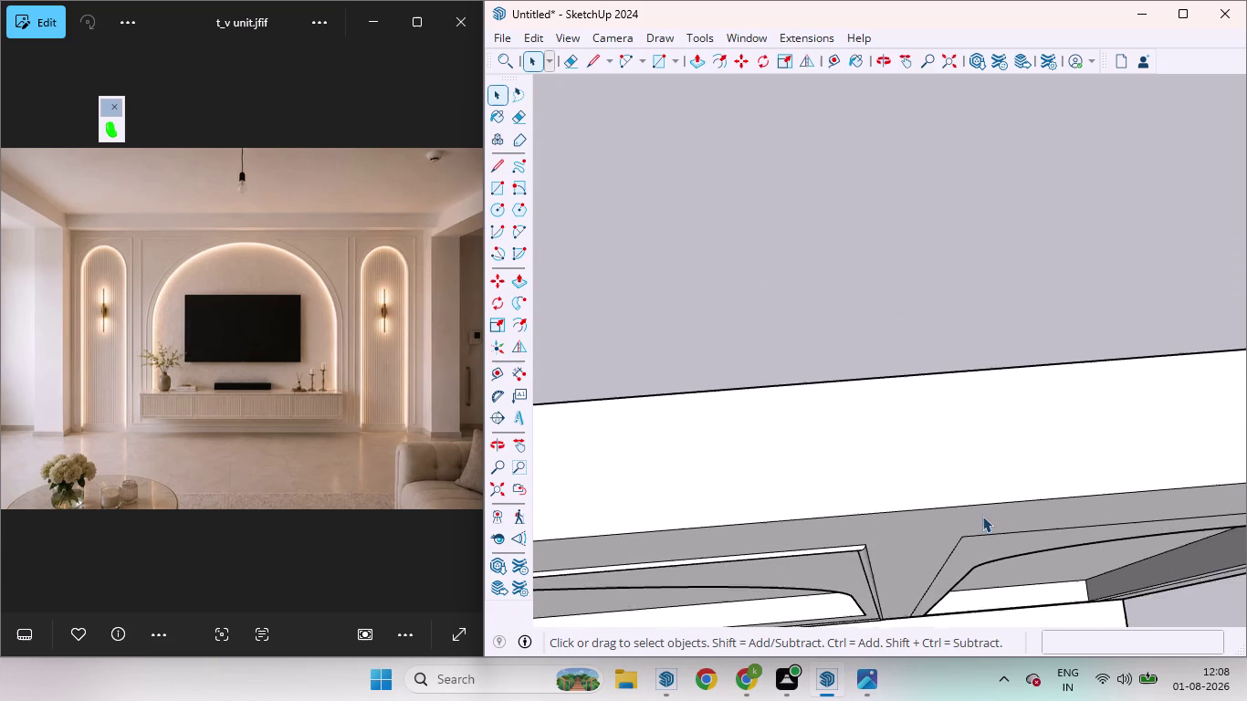
scroll(up, 3)
Draw a tiny 2 Point Arc at the inset panel's corner along its edge, then return to Select.
key(a)
scroll(up, 3)
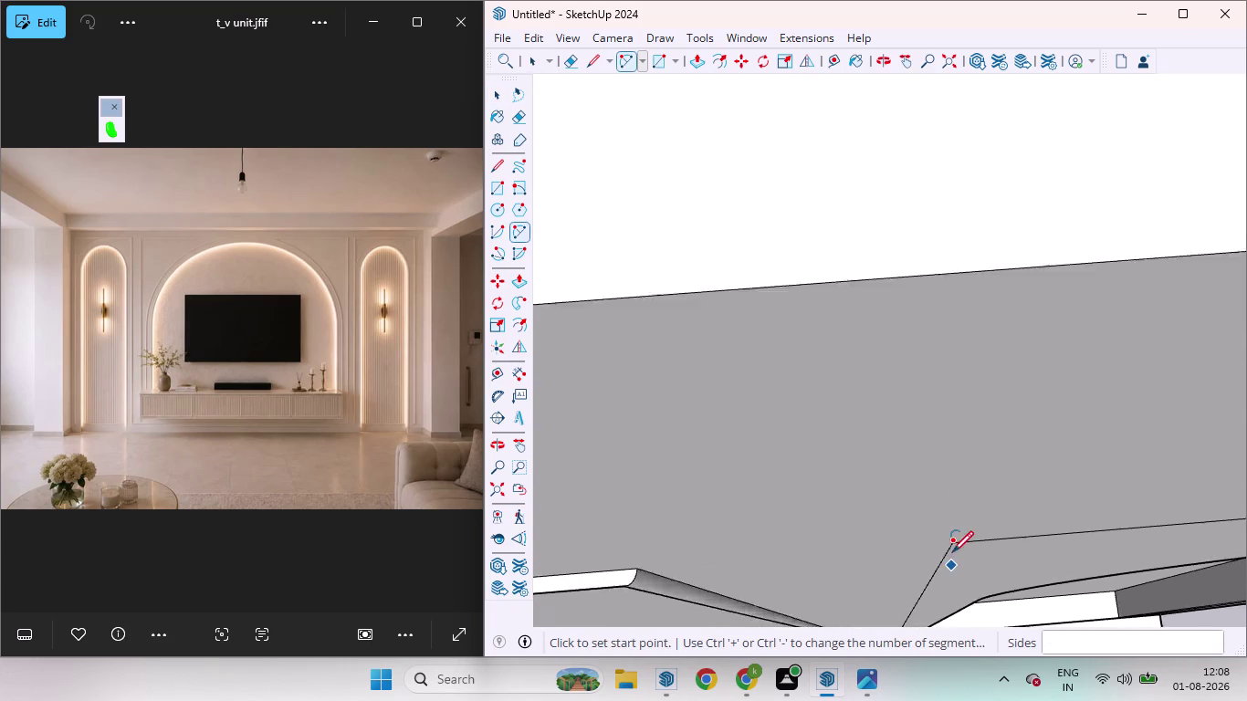
scroll(up, 3)
click(946, 525)
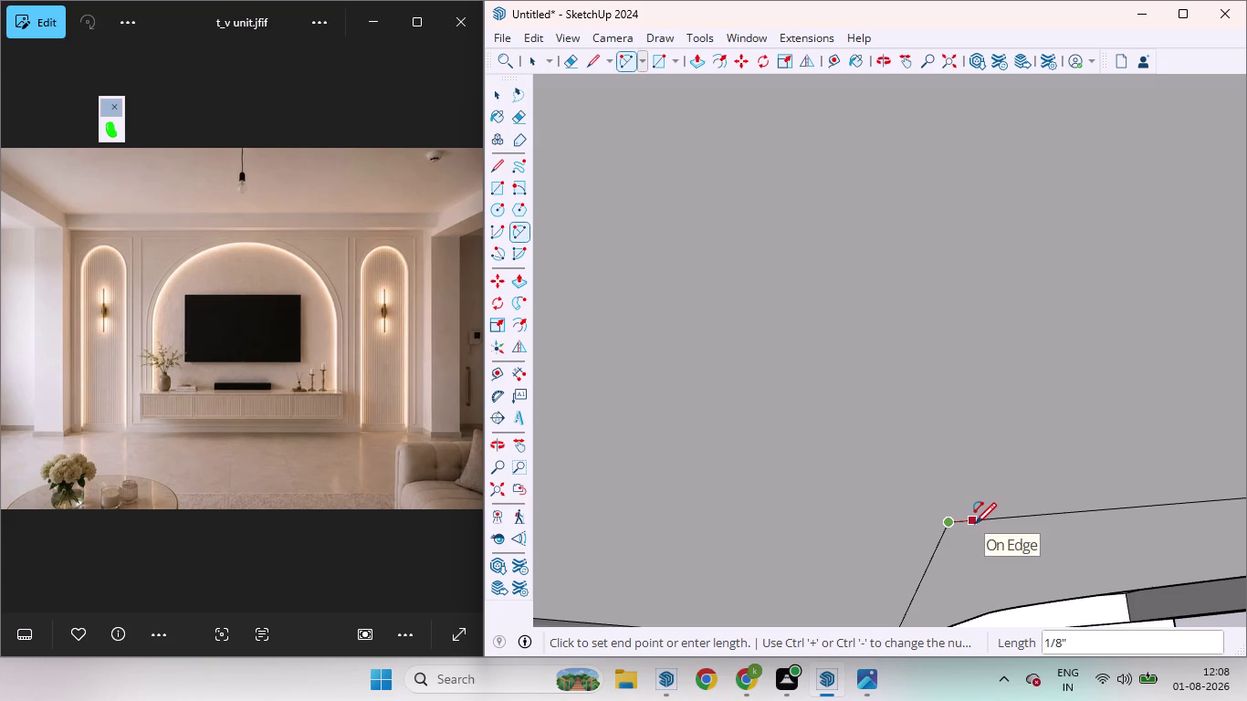
click(977, 521)
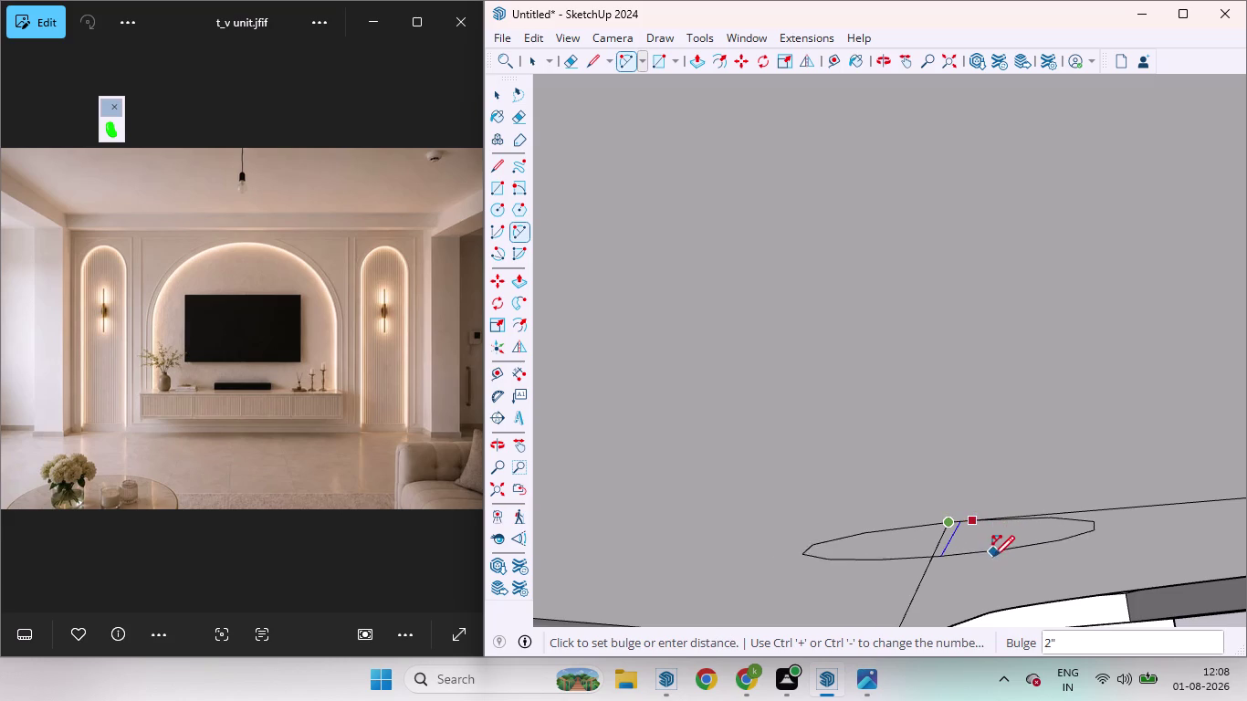
key(Left)
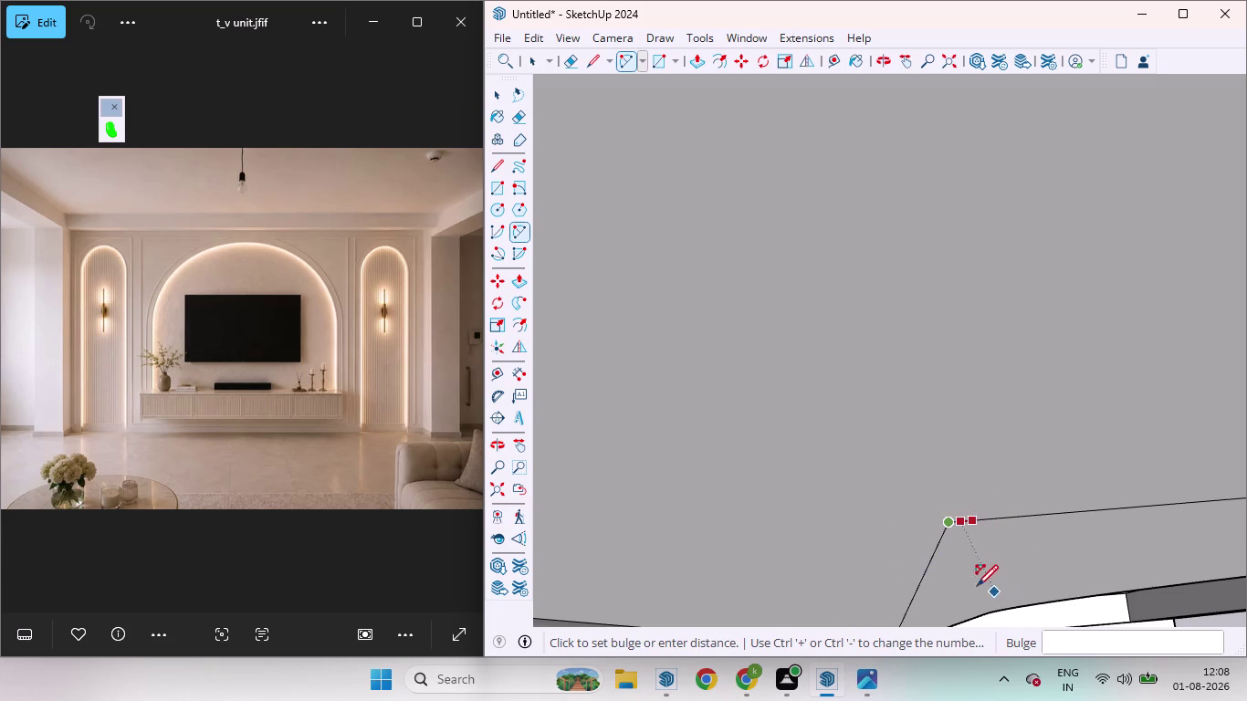
middle_drag(966, 540, 1150, 331)
scroll(up, 3)
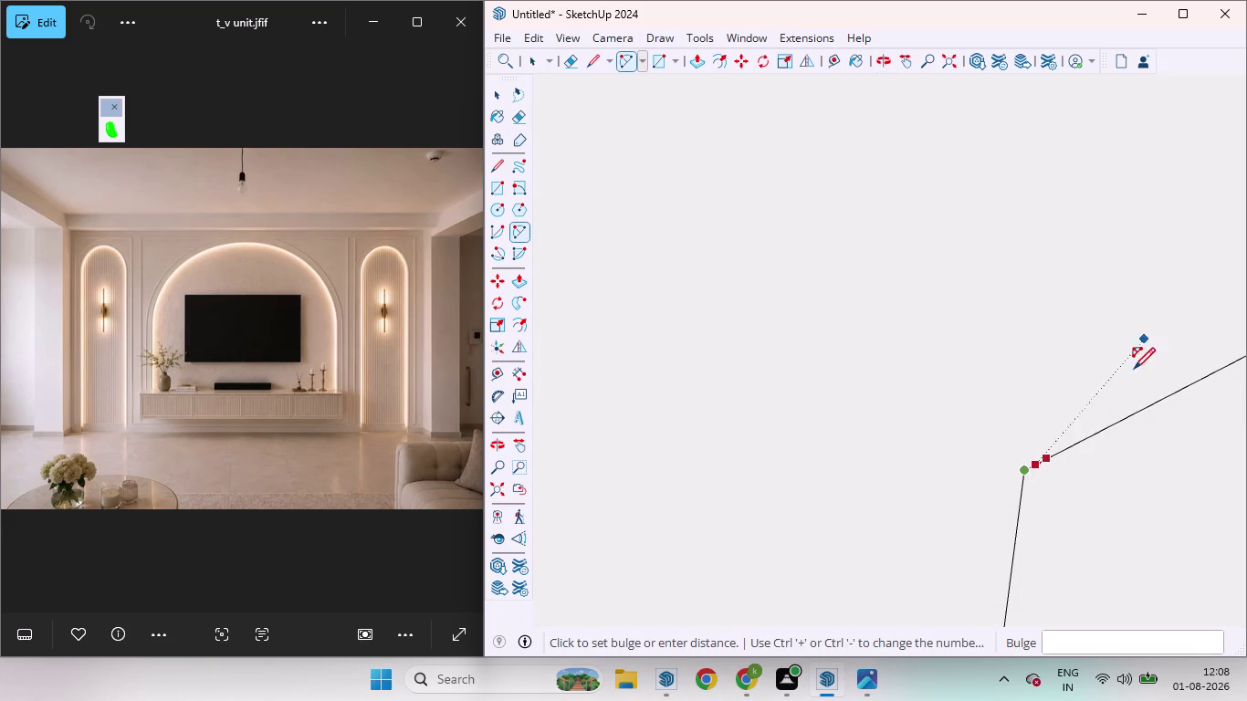
click(1061, 483)
scroll(down, 3)
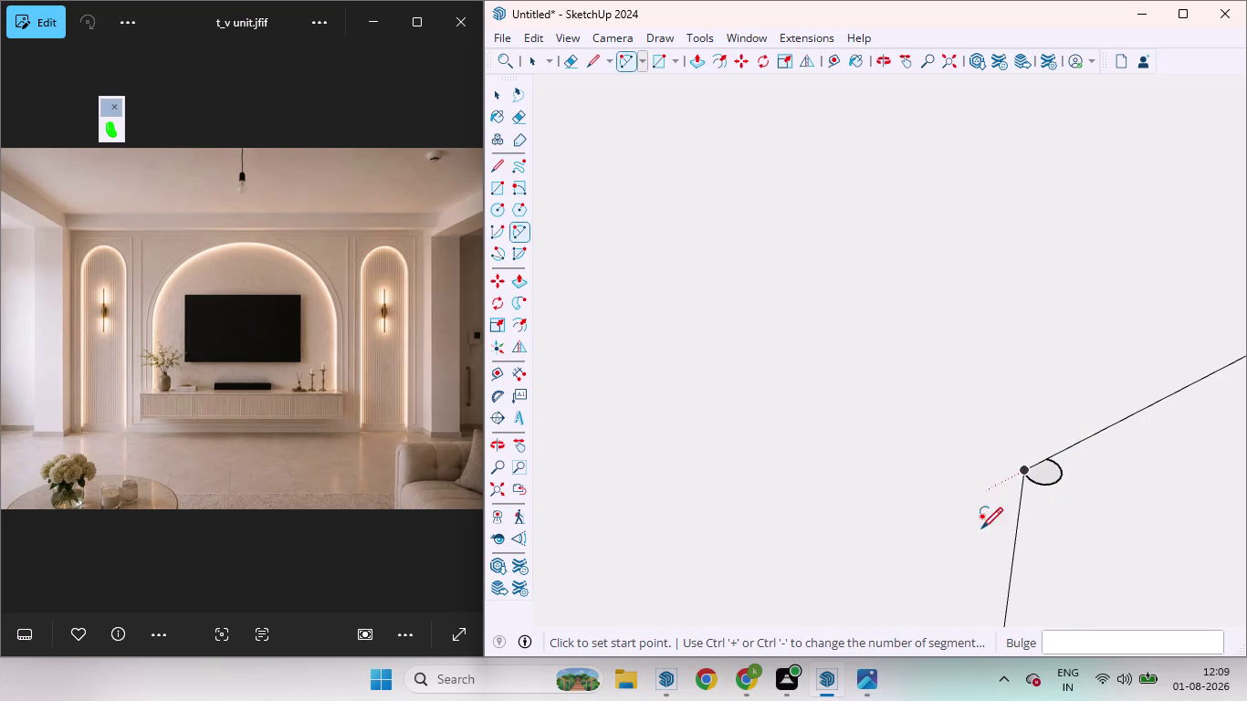
scroll(down, 3)
key(space)
scroll(down, 3)
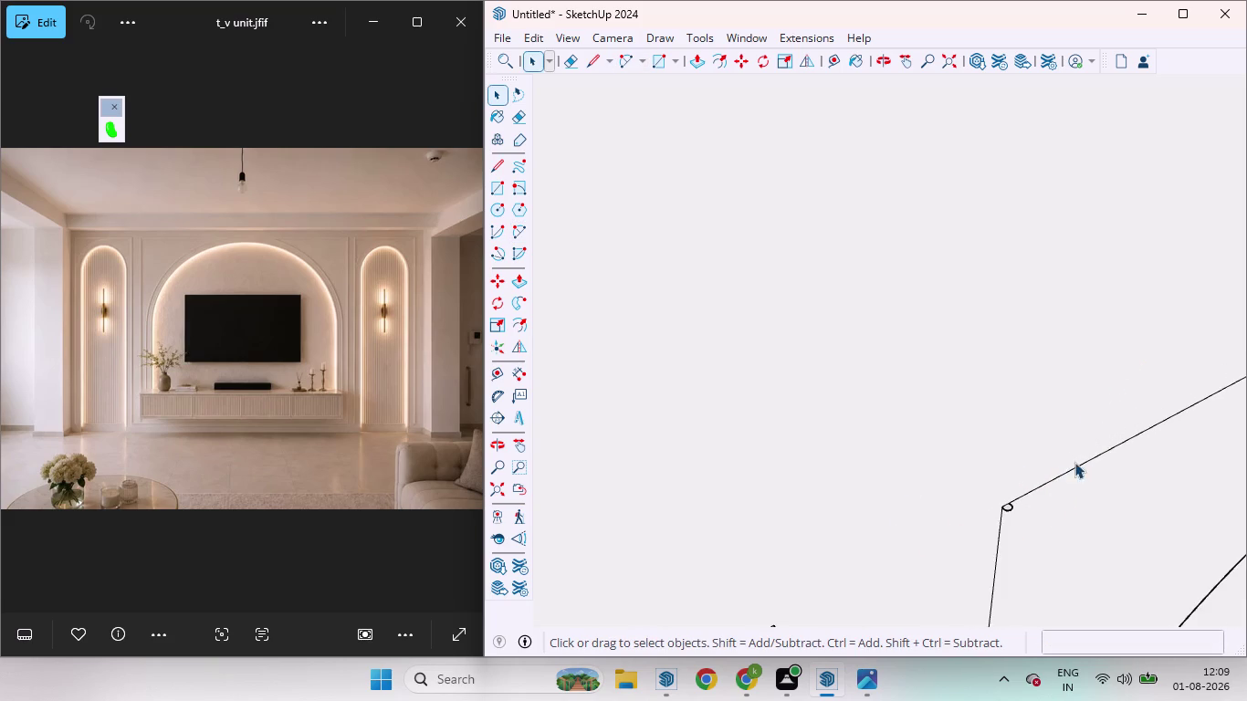
Select the inset panel's top edge, side edge and one more outline edge as the path.
middle_drag(1072, 472, 866, 514)
scroll(up, 3)
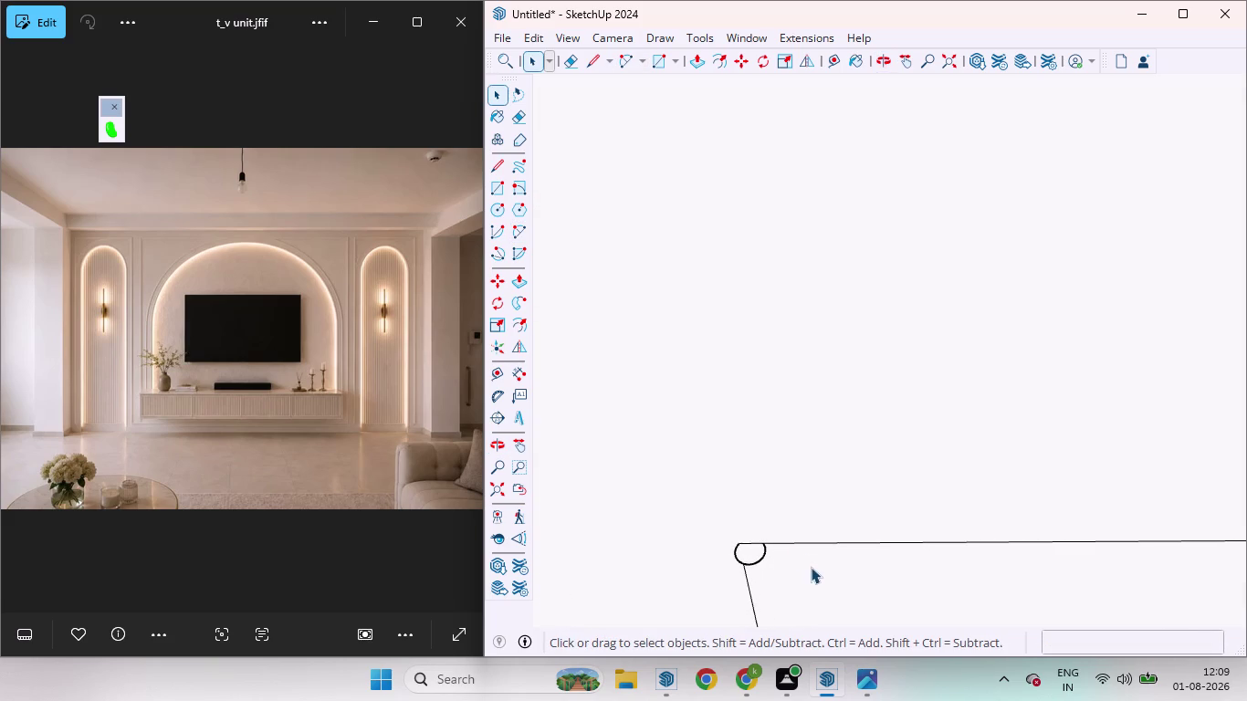
scroll(up, 3)
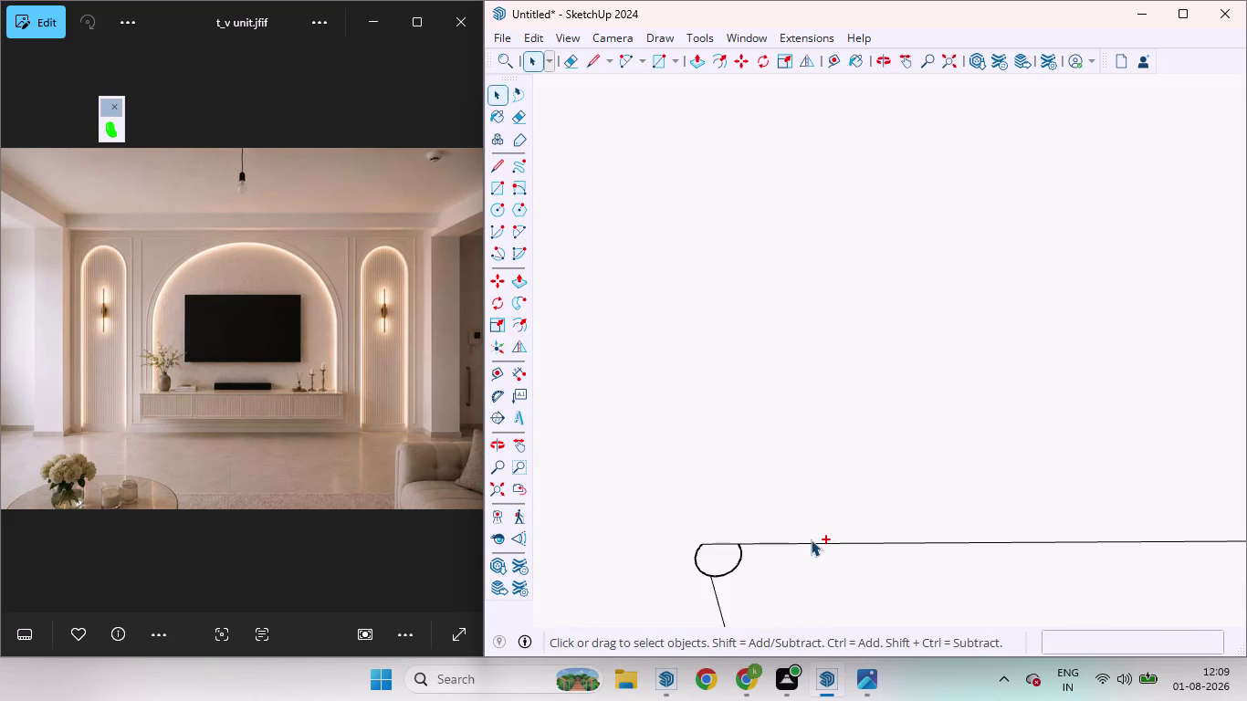
click(810, 543)
scroll(down, 3)
scroll(down, 3)
scroll(down, 3)
scroll(up, 3)
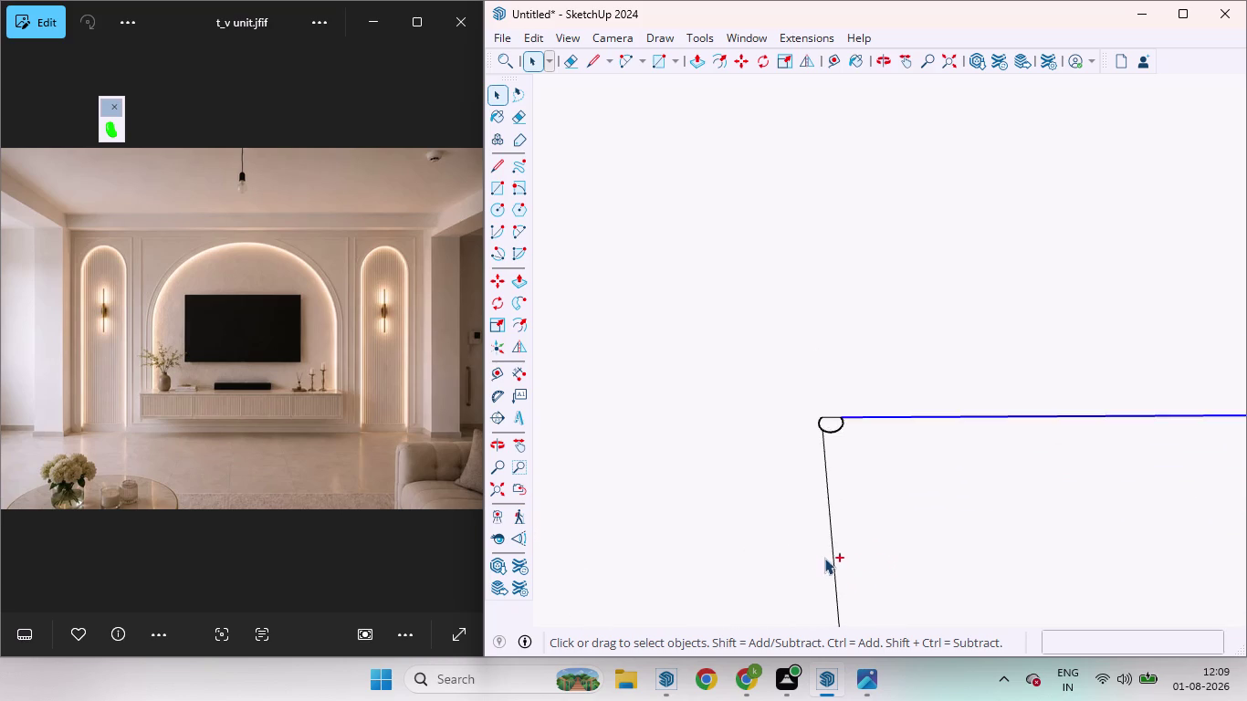
scroll(up, 3)
click(838, 549)
scroll(down, 3)
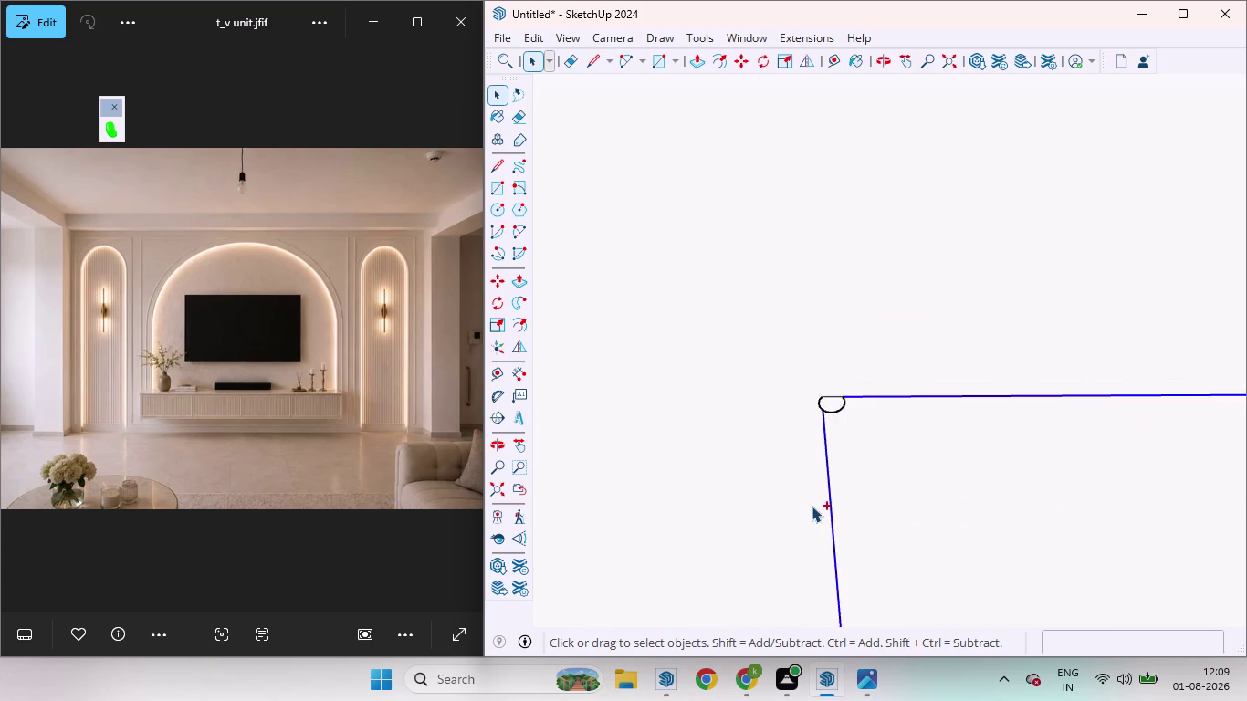
scroll(down, 3)
scroll(up, 3)
scroll(down, 3)
scroll(down, 3)
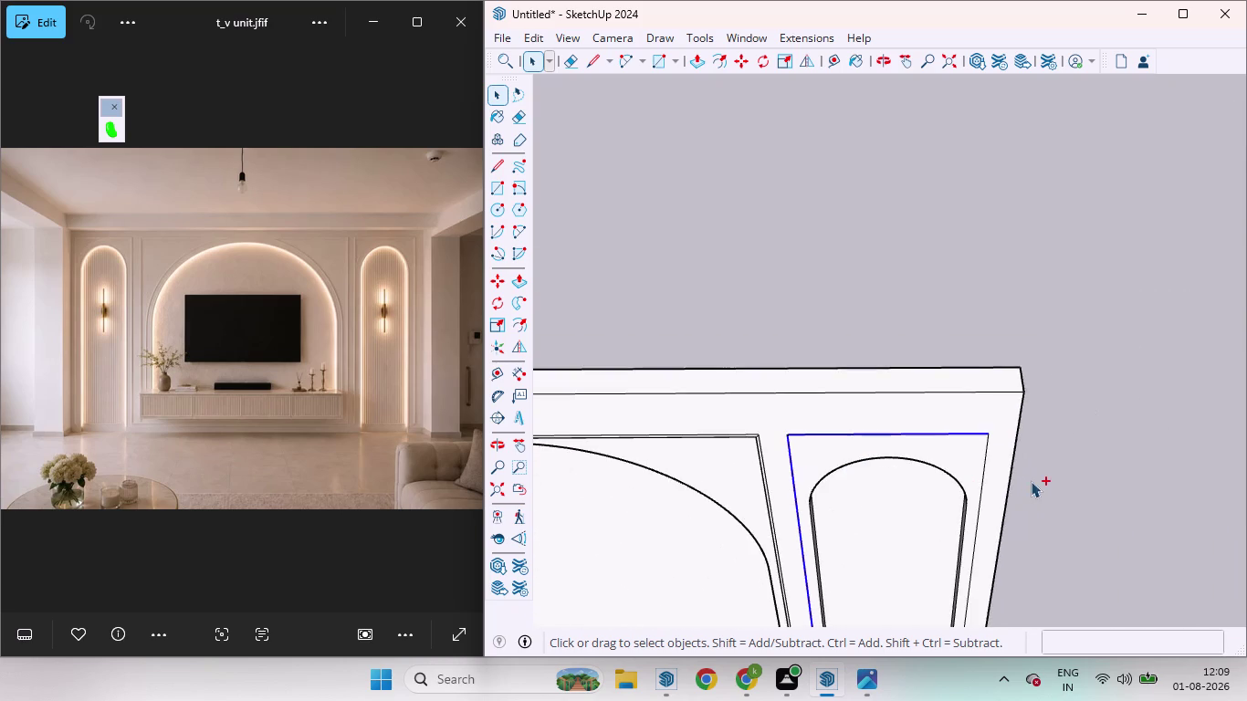
scroll(up, 3)
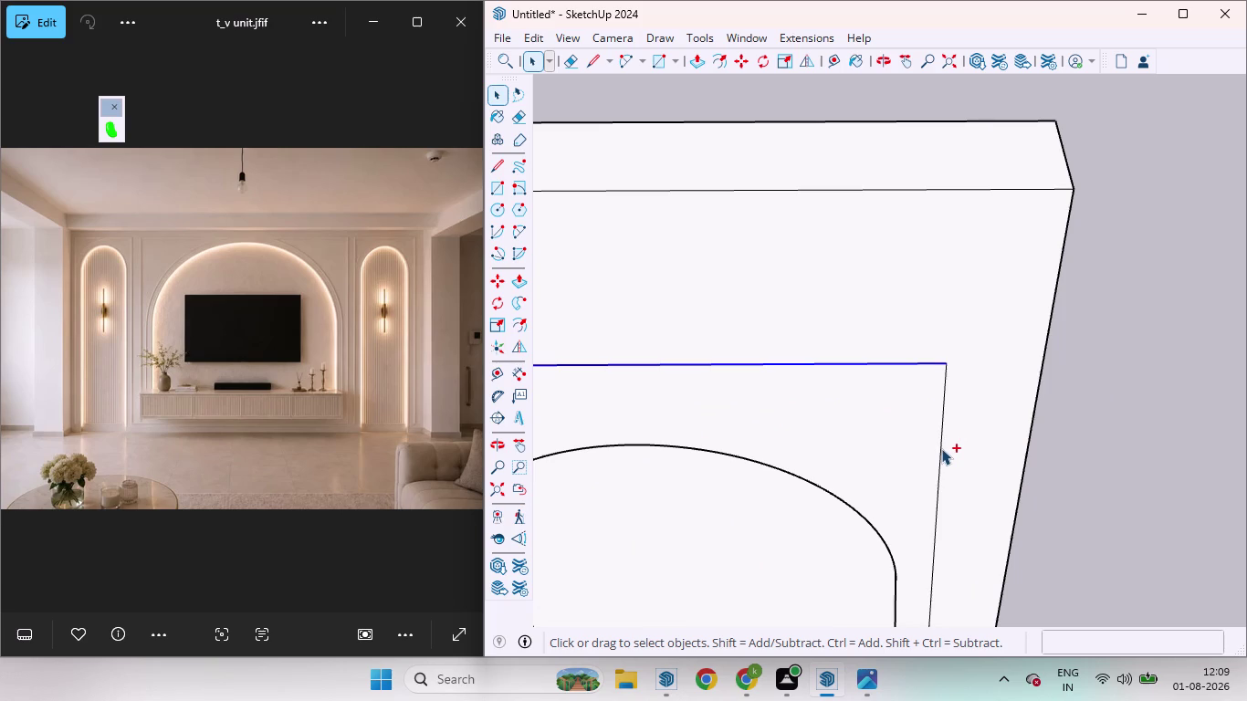
click(941, 449)
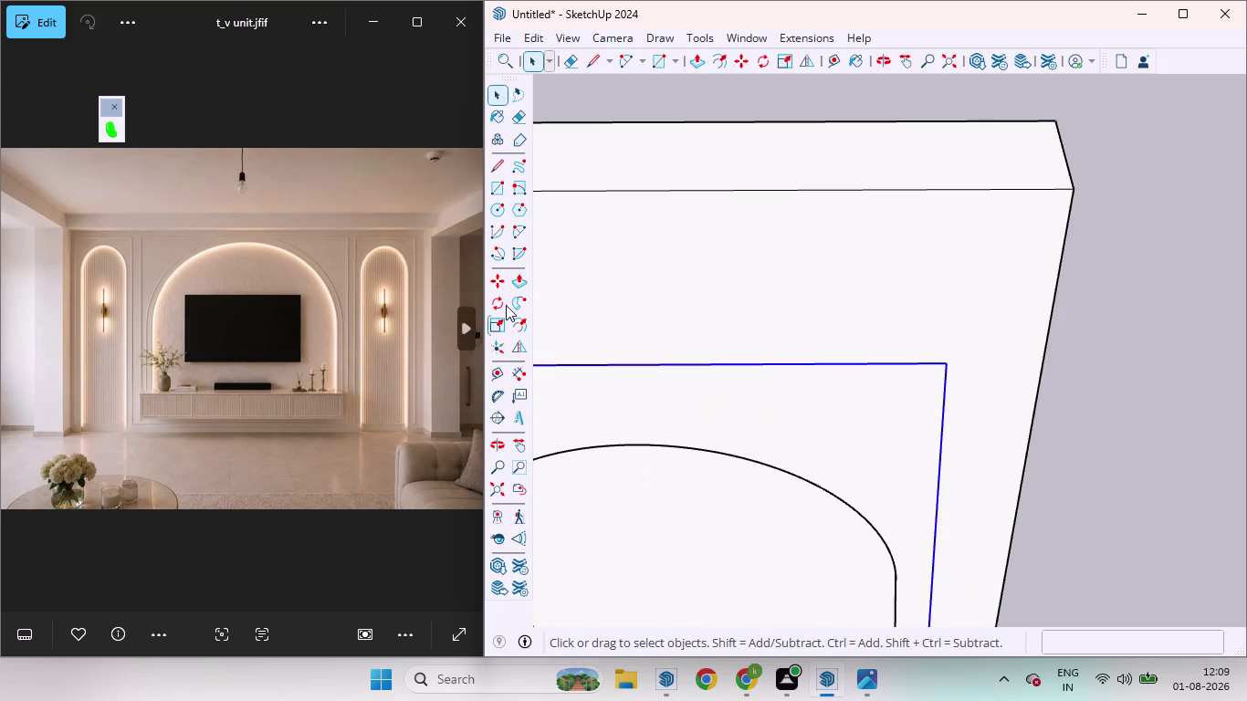
Follow Me the corner profile along the selected right-panel edges and dismiss the invalid-path warning.
click(519, 295)
scroll(down, 3)
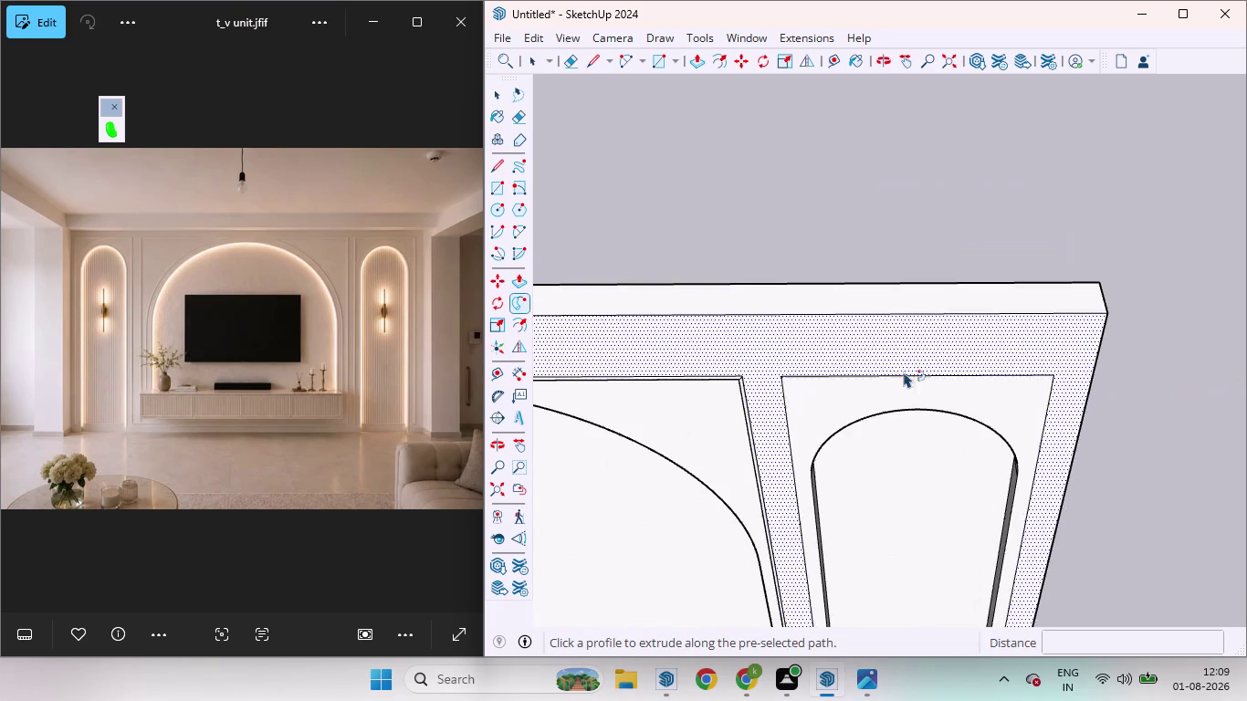
scroll(up, 3)
middle_drag(727, 352, 784, 557)
scroll(up, 3)
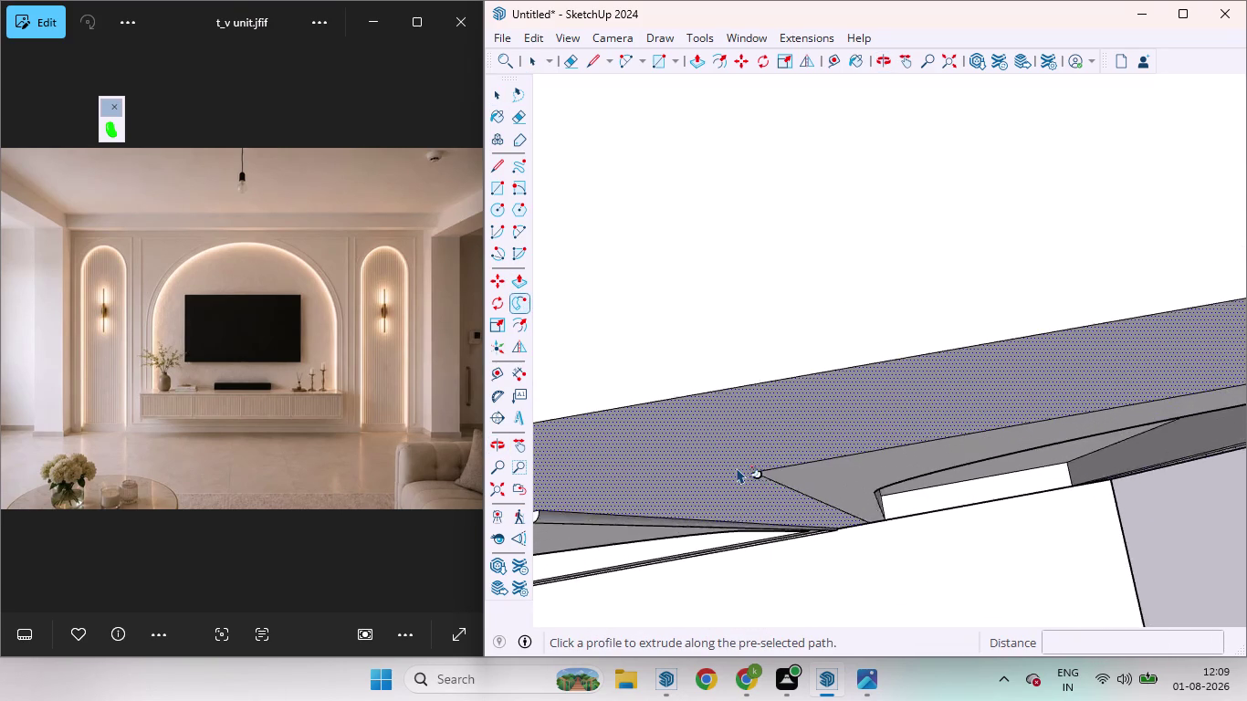
scroll(up, 3)
click(745, 501)
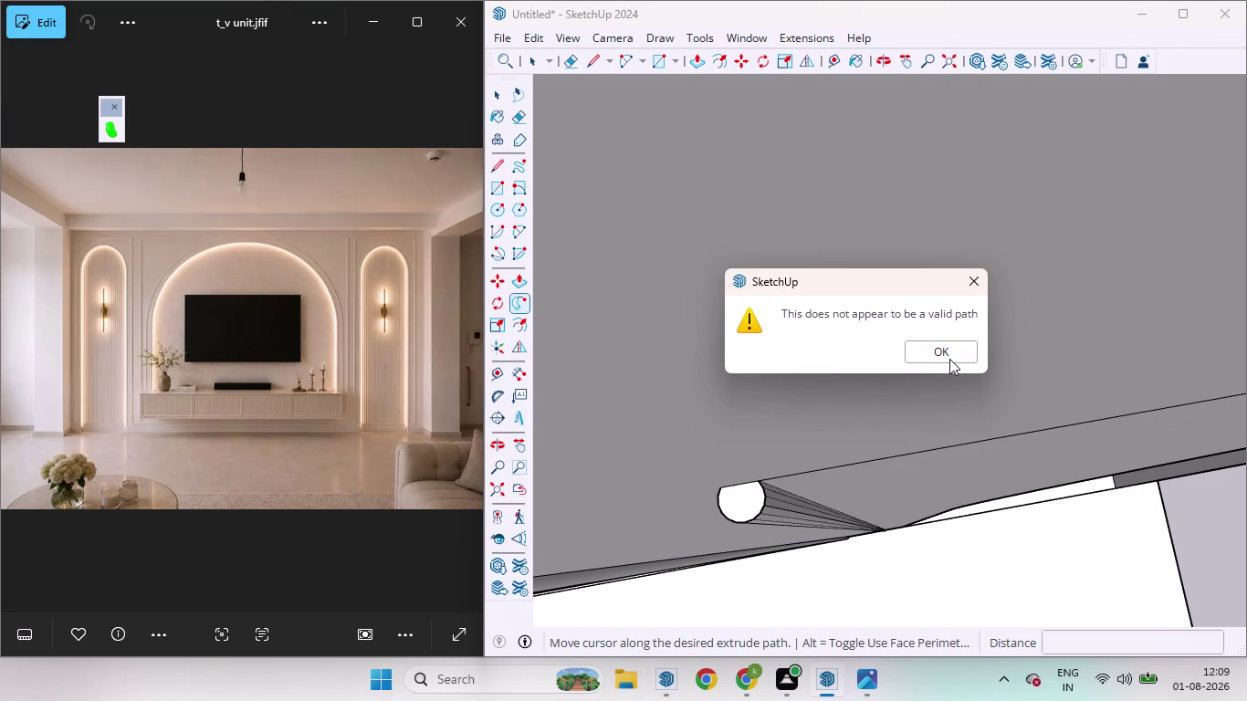
click(951, 358)
Retry sweeping the corner profile, undo the result, and return to Select.
scroll(down, 3)
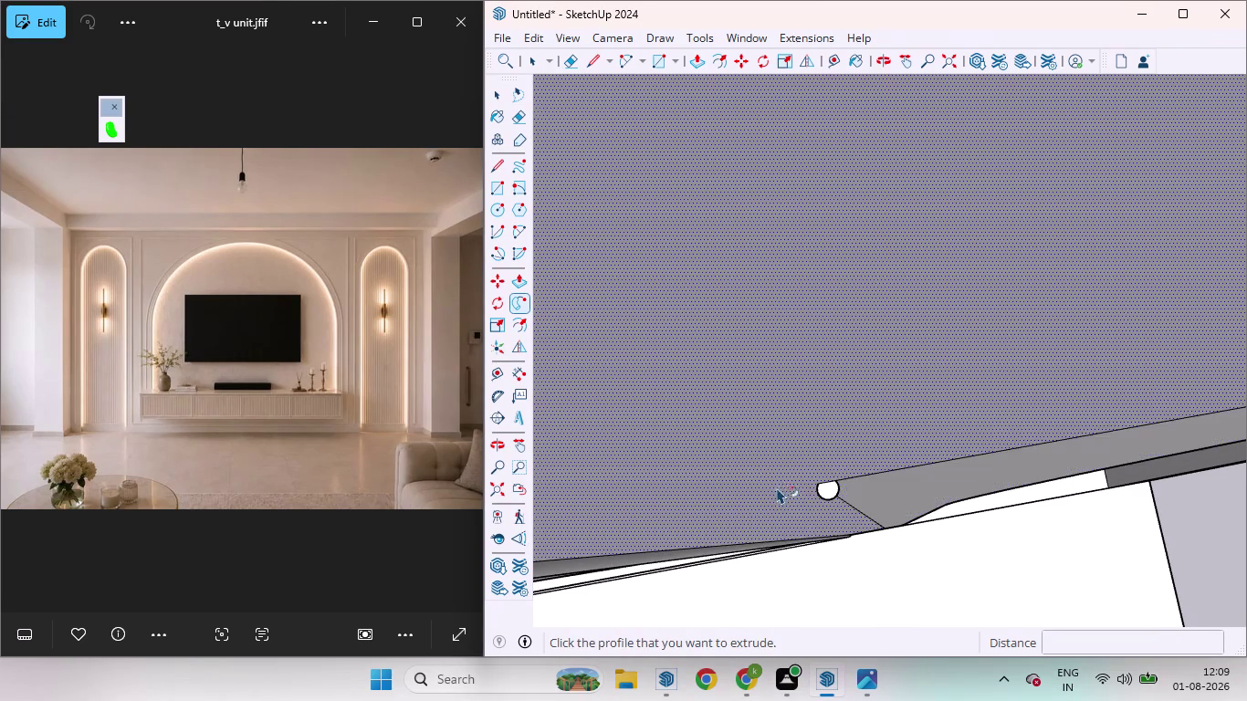
scroll(up, 3)
click(831, 484)
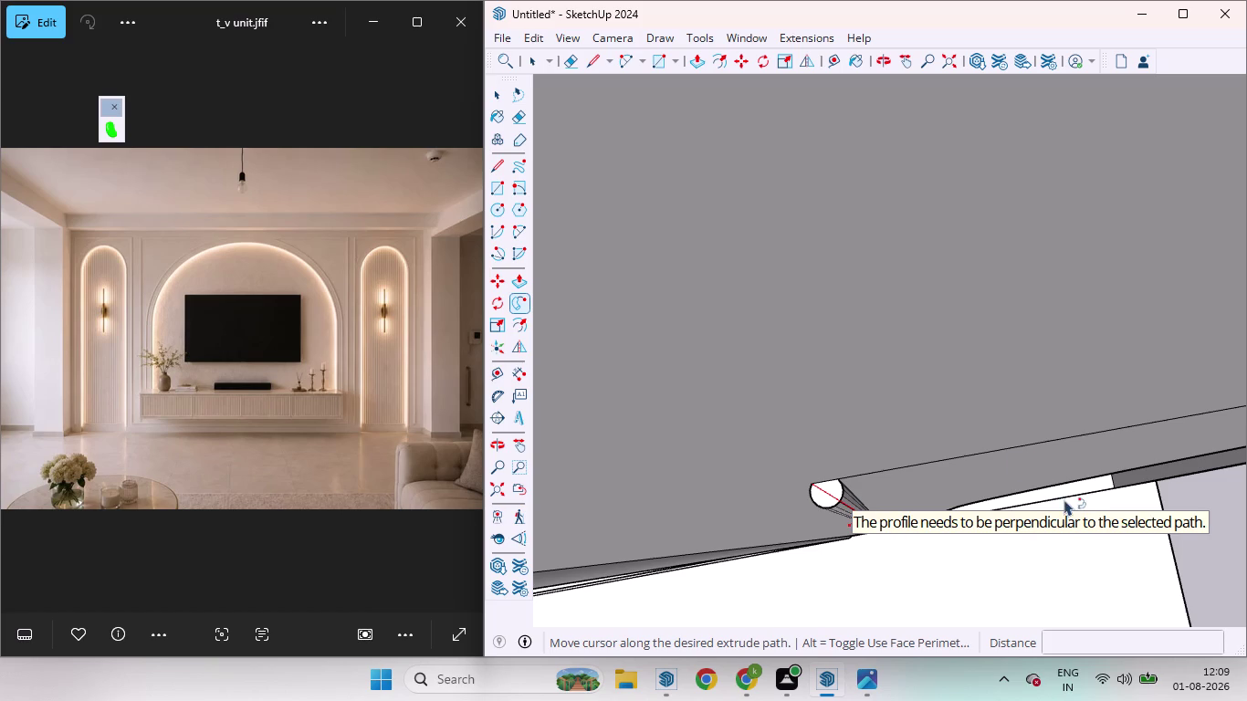
middle_drag(990, 447, 956, 220)
scroll(down, 3)
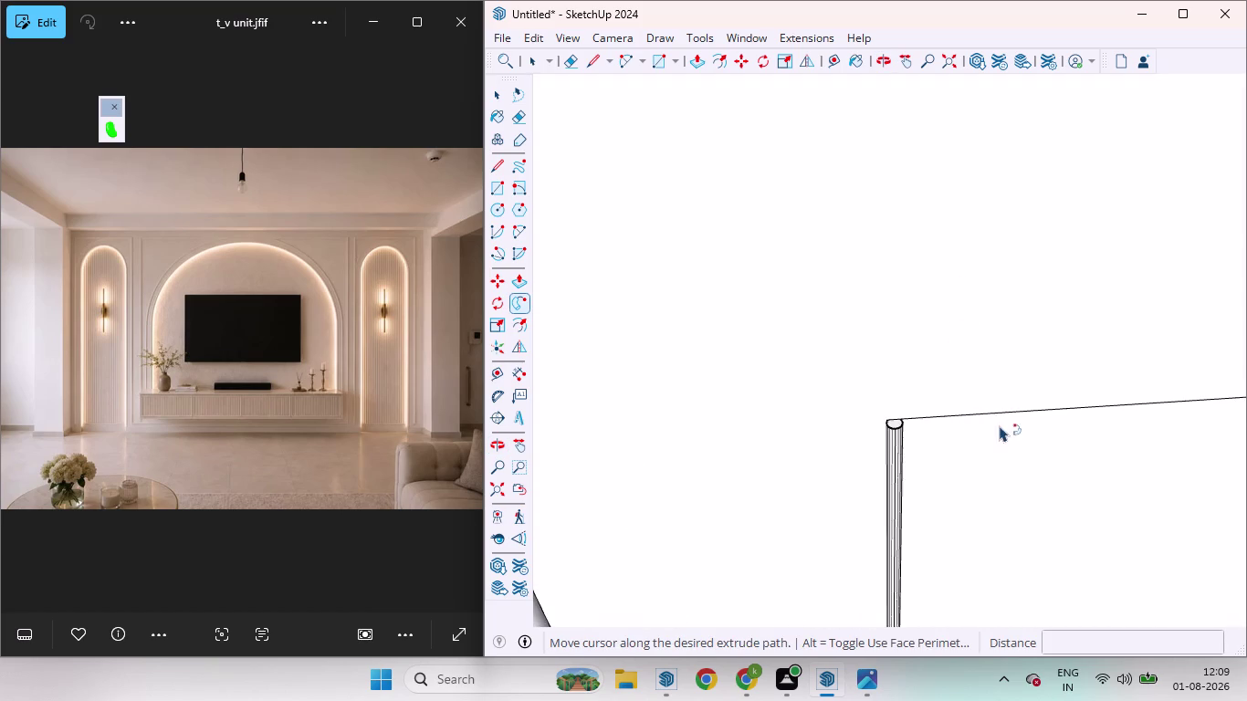
scroll(down, 3)
scroll(down, 3)
scroll(down, 3)
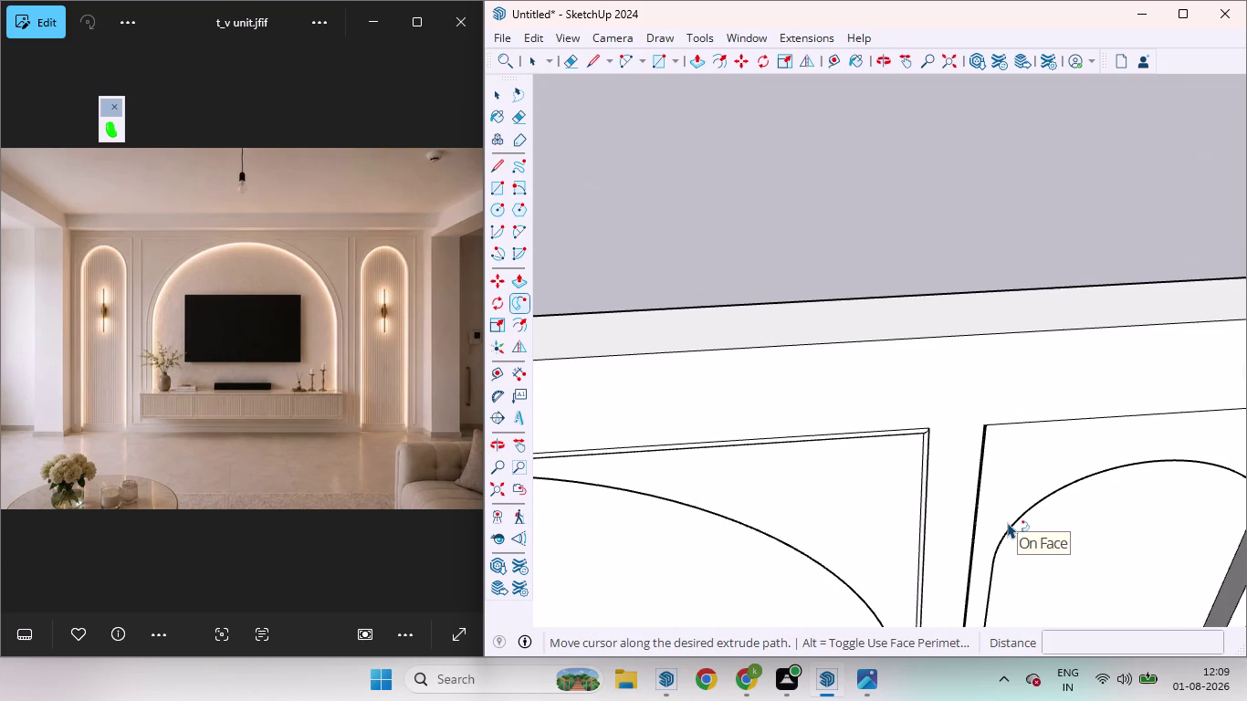
key(ctrl+z)
scroll(down, 3)
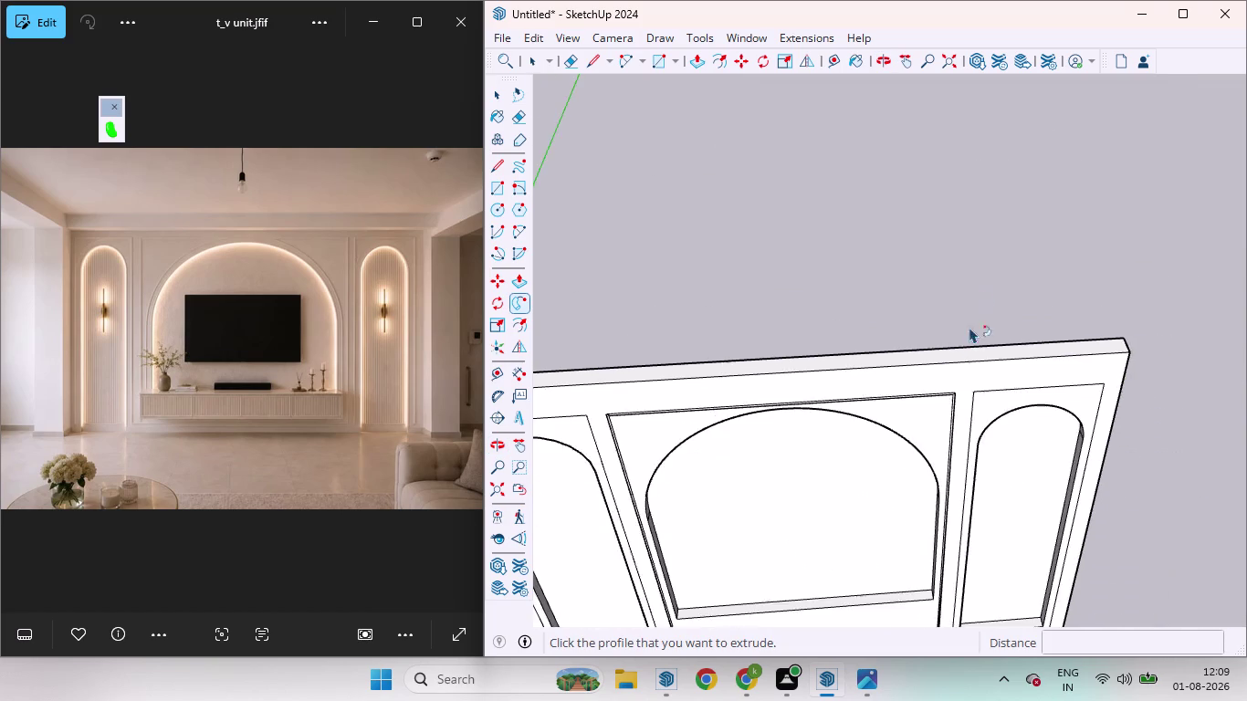
scroll(down, 3)
key(space)
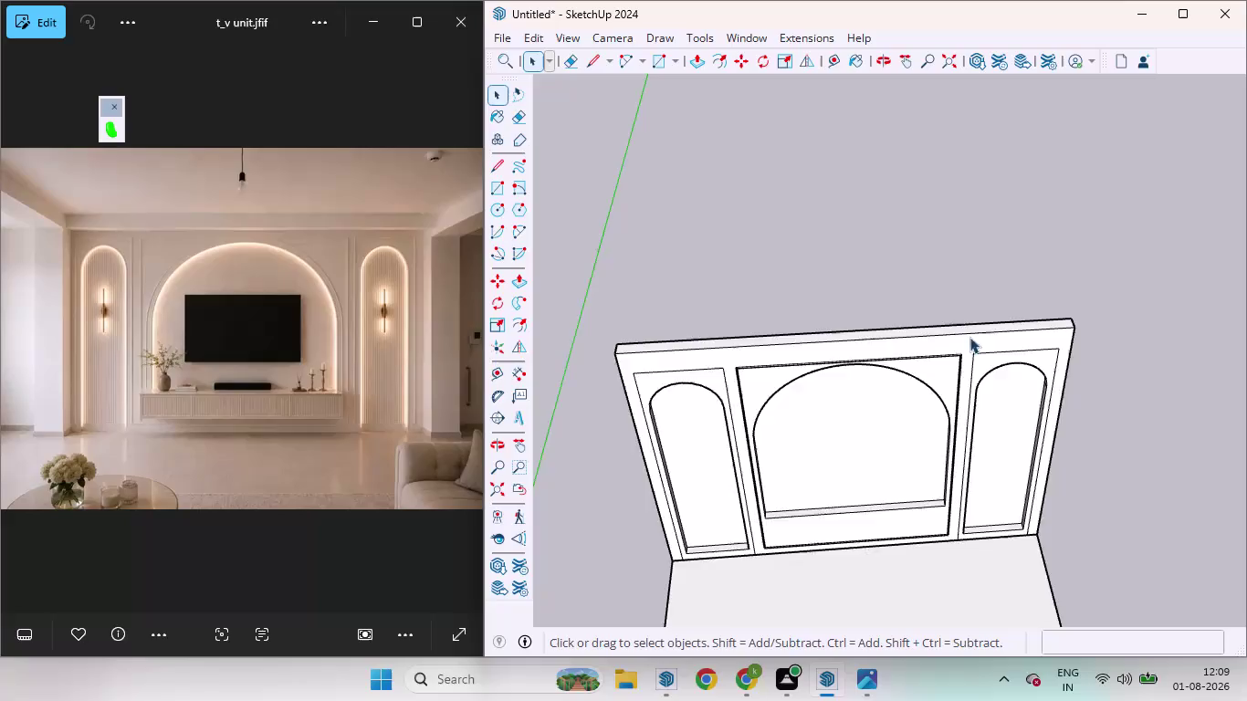
Select and delete the half-round profile face at the left panel's top corner.
scroll(up, 3)
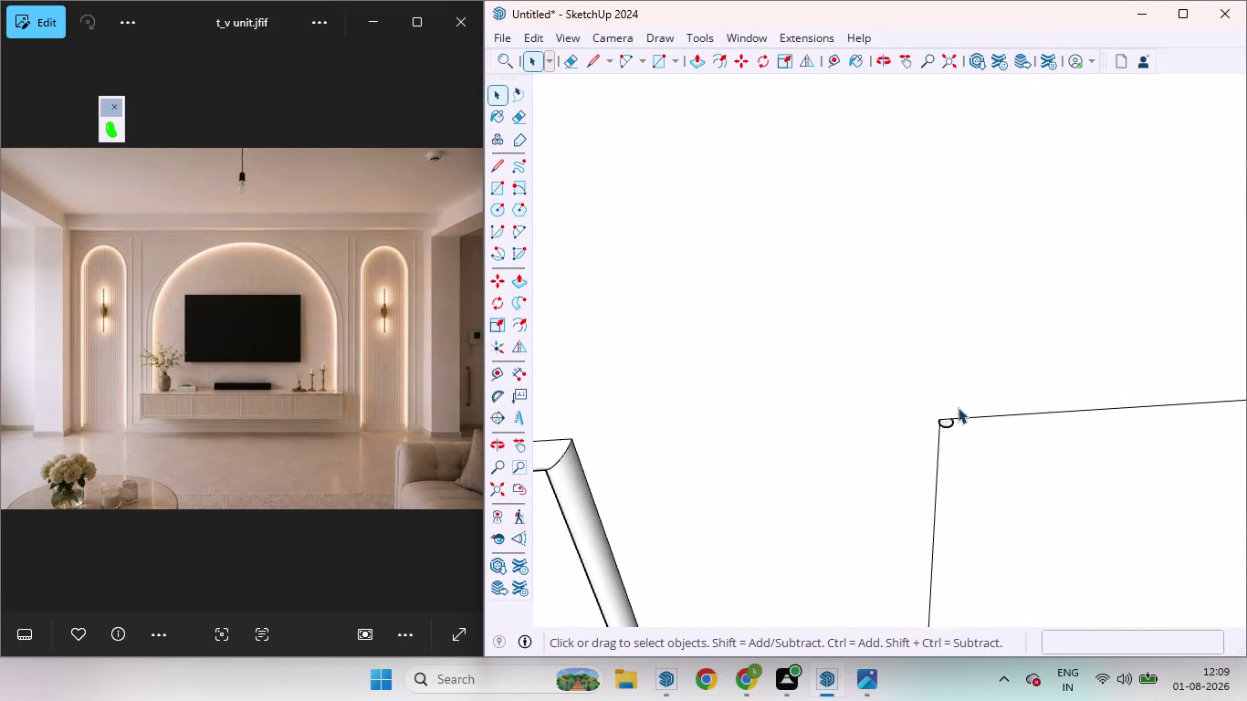
scroll(up, 3)
click(921, 445)
double_click(922, 446)
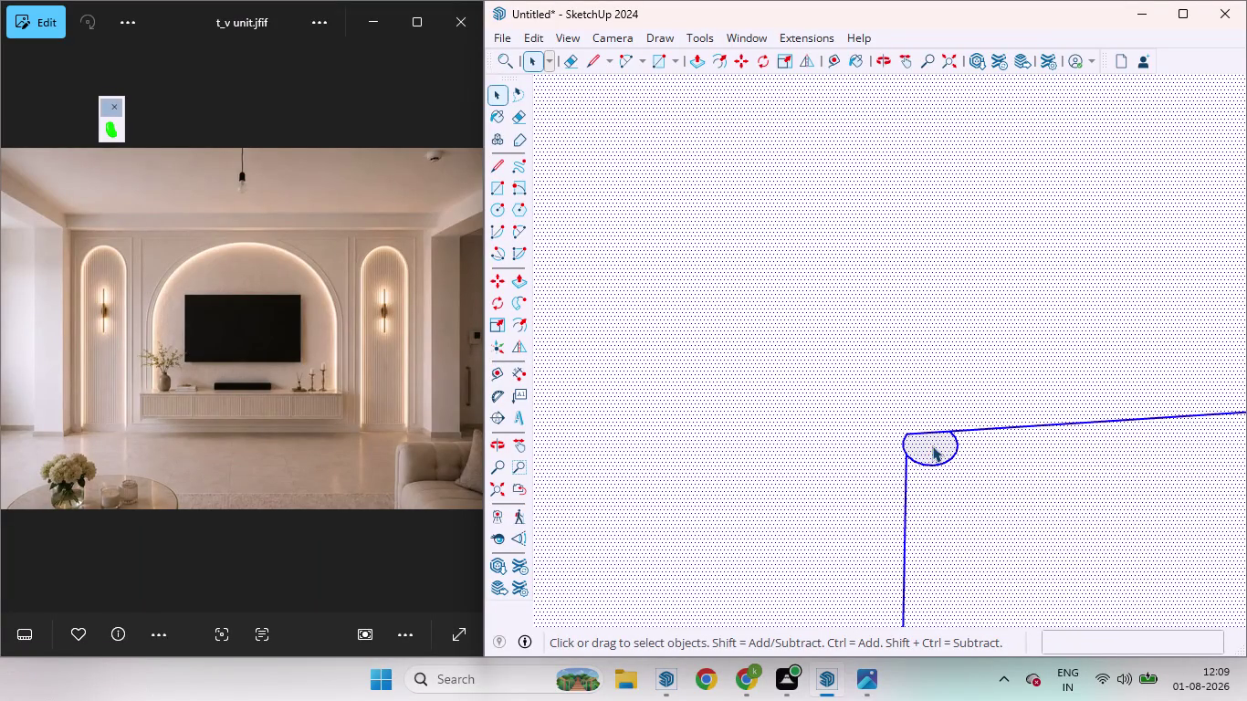
click(932, 445)
click(932, 446)
click(934, 446)
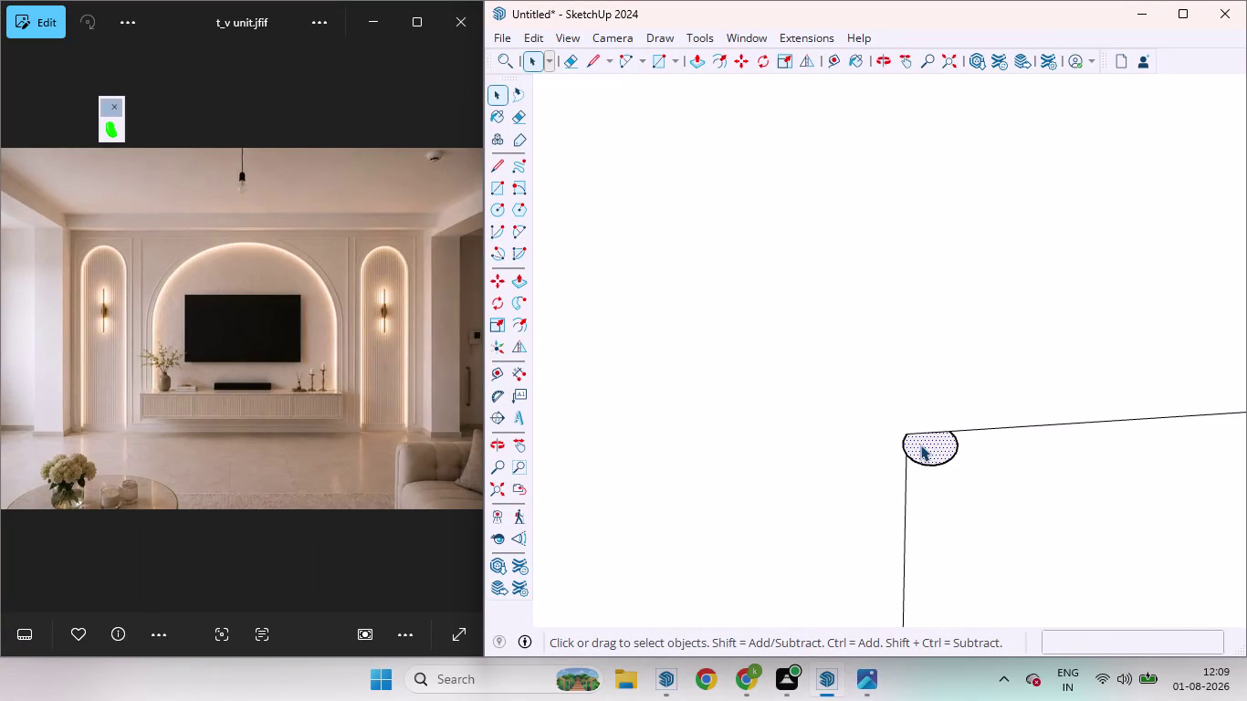
key(Delete)
Delete the leftover outline edges of the half-round profile.
click(947, 456)
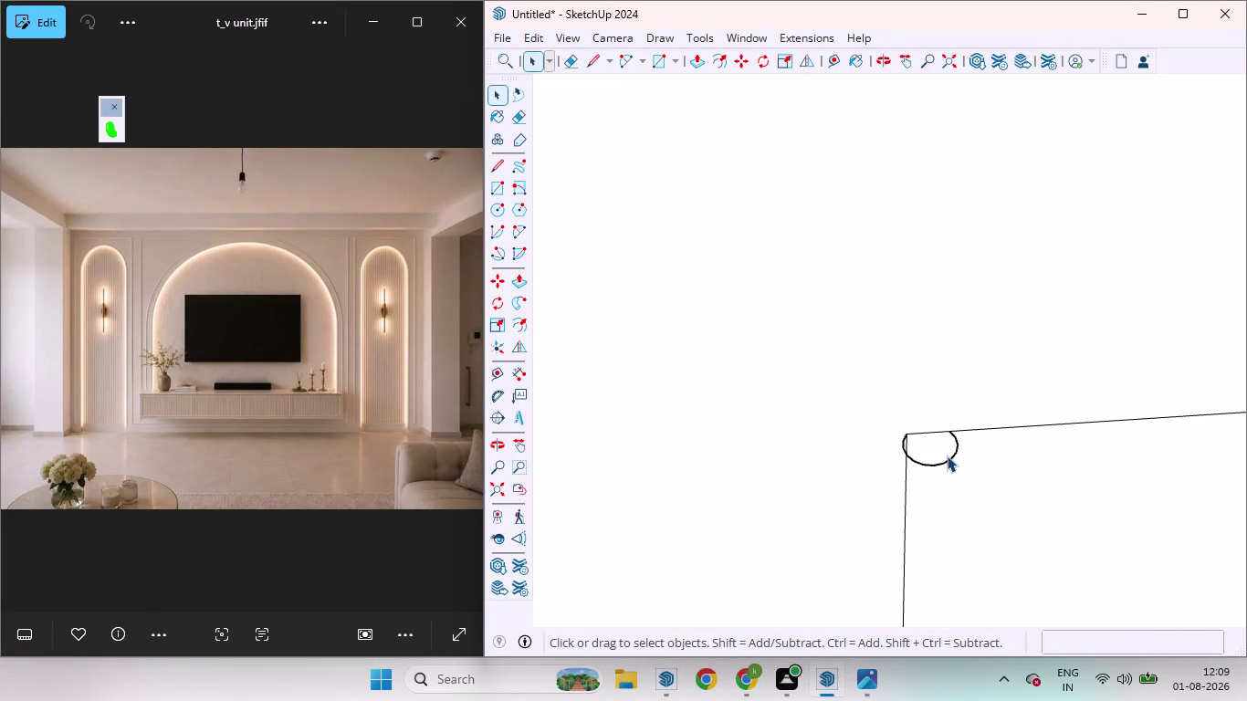
double_click(953, 456)
key(Delete)
scroll(down, 3)
scroll(up, 3)
scroll(down, 3)
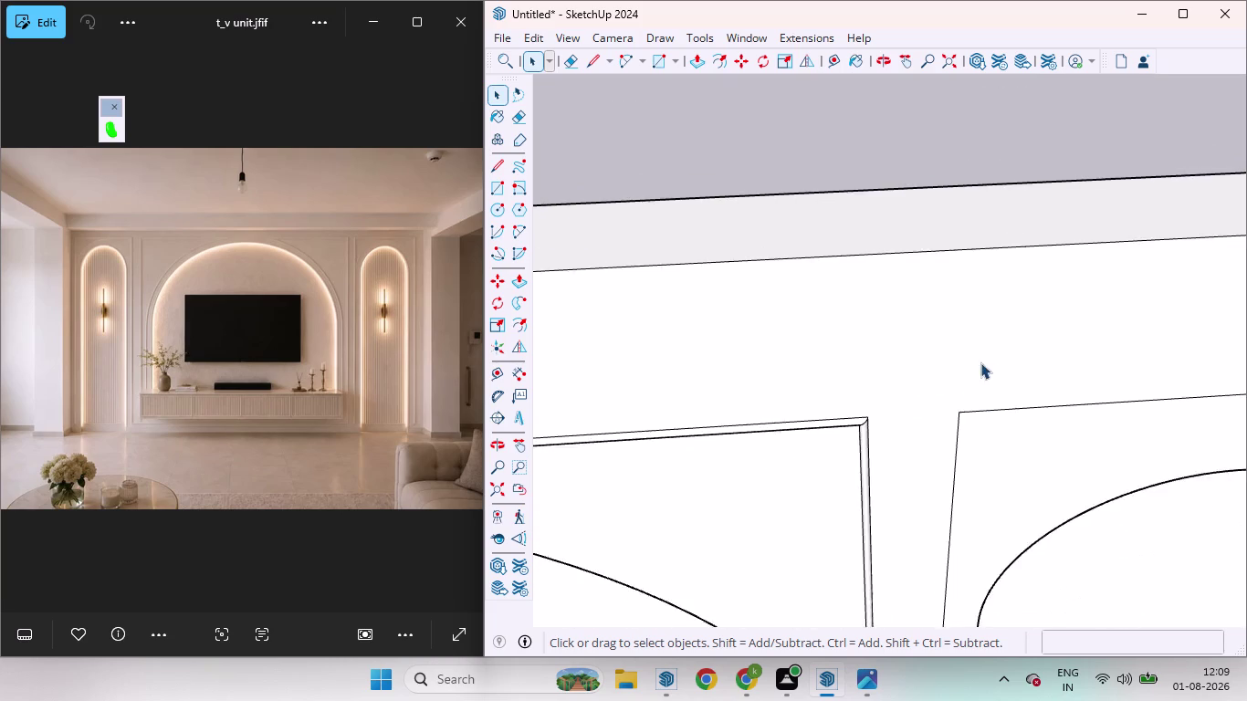
scroll(down, 3)
Orbit out to check the whole wall, then zoom back to the left panel's top corner.
middle_drag(902, 429, 836, 260)
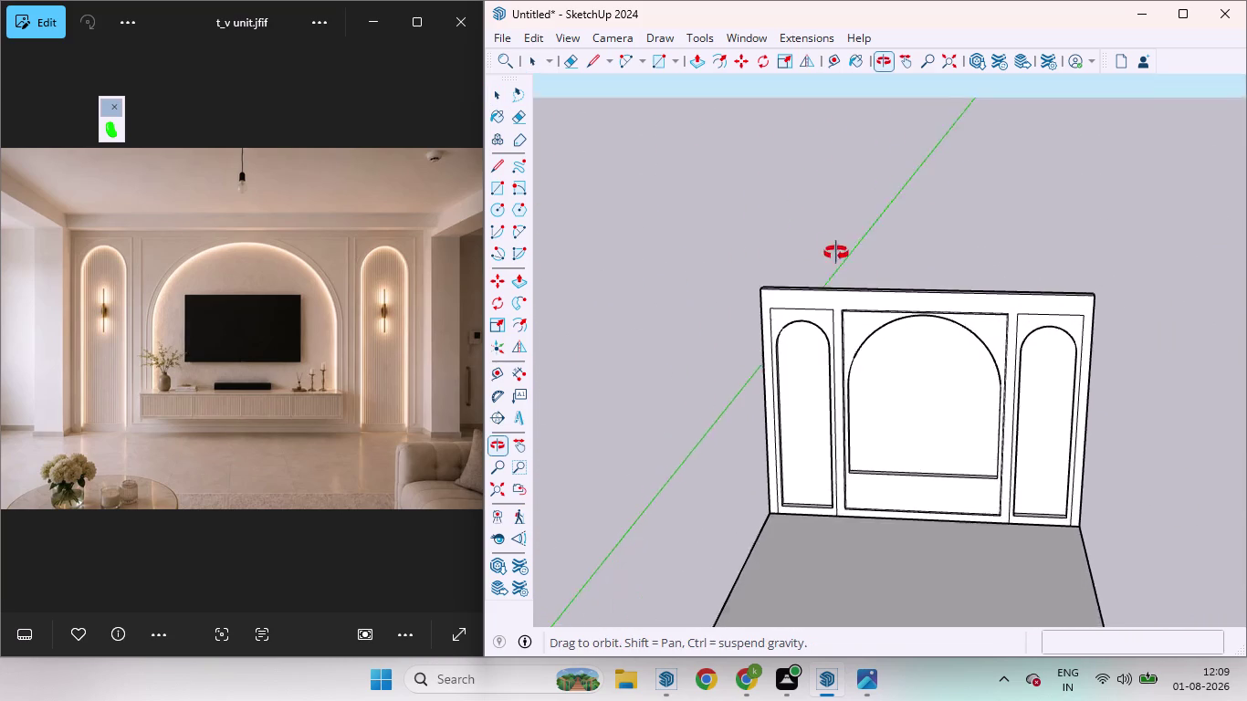
middle_drag(836, 259, 837, 239)
scroll(up, 3)
scroll(up, 3)
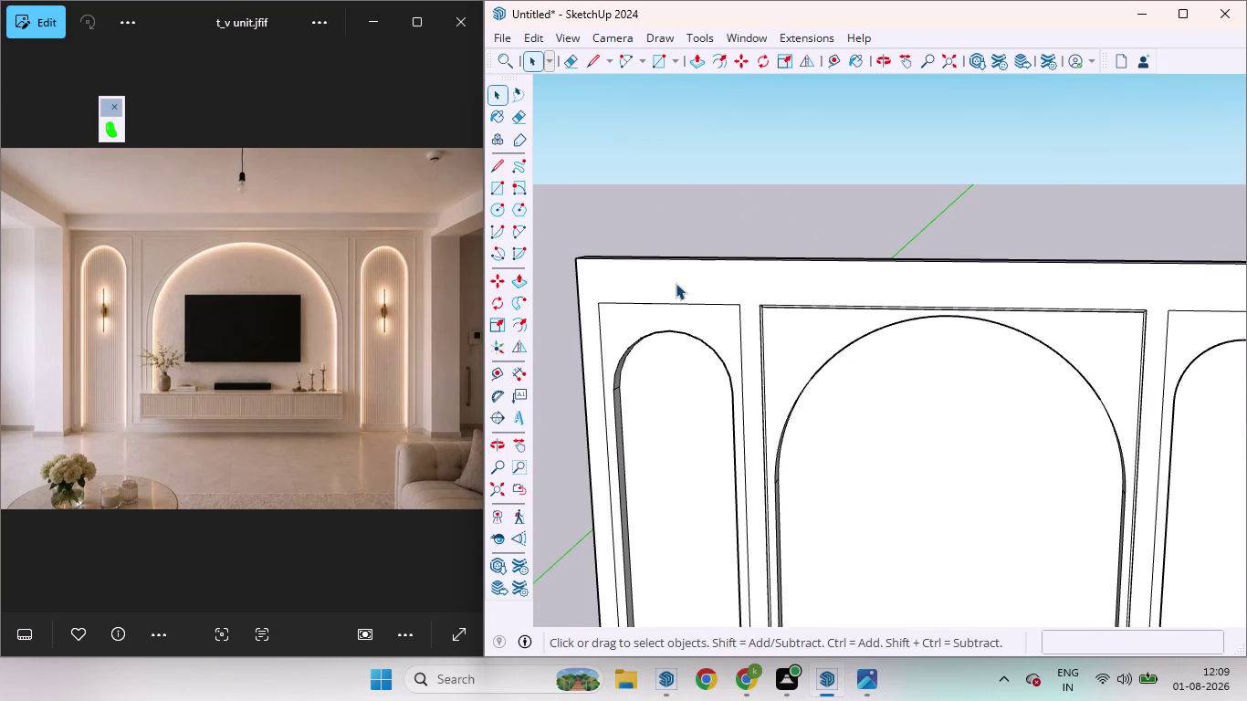
scroll(up, 3)
scroll(up, 3)
middle_drag(713, 309, 834, 458)
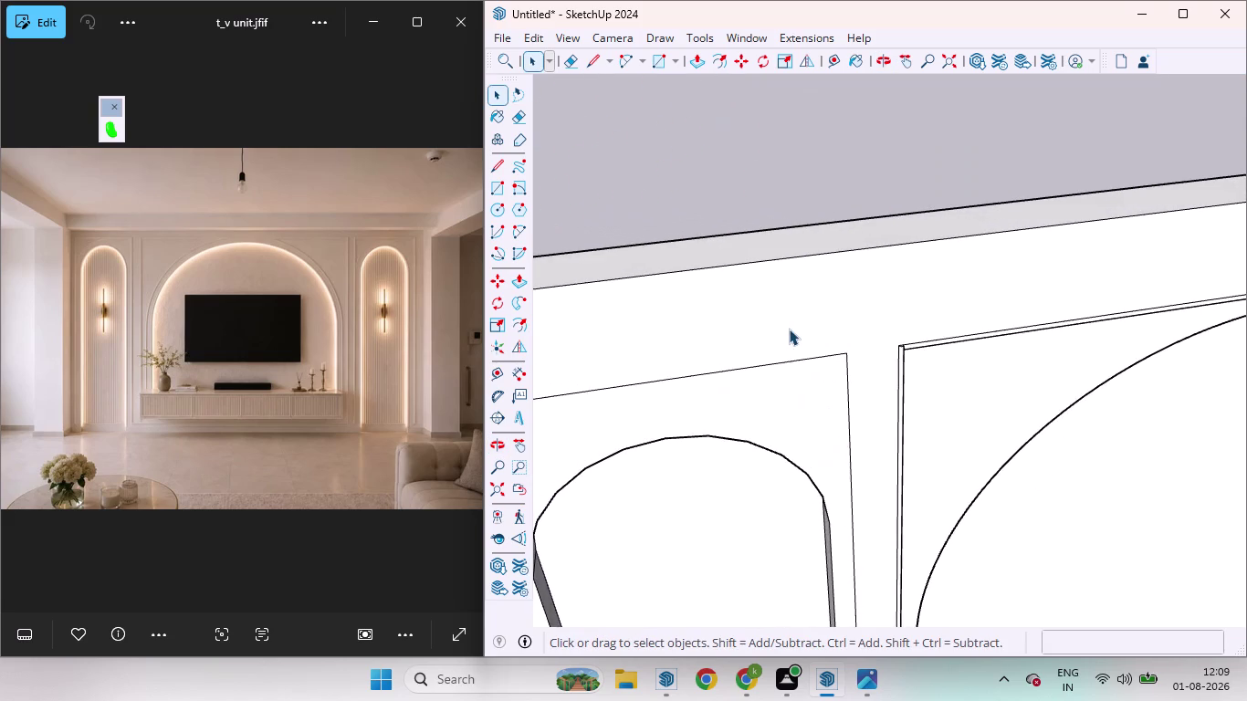
scroll(up, 3)
scroll(up, 3)
Draw a small rounded 2-point arc profile at the left panel's top corner.
key(a)
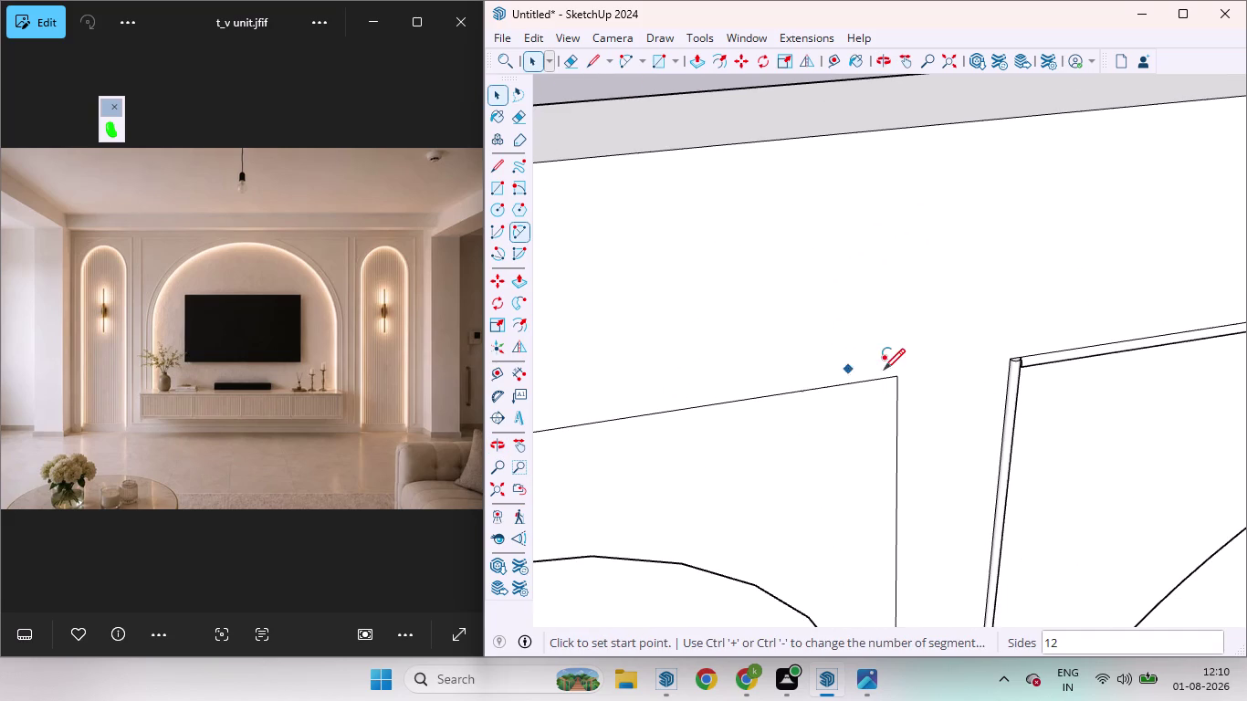
scroll(up, 3)
click(910, 380)
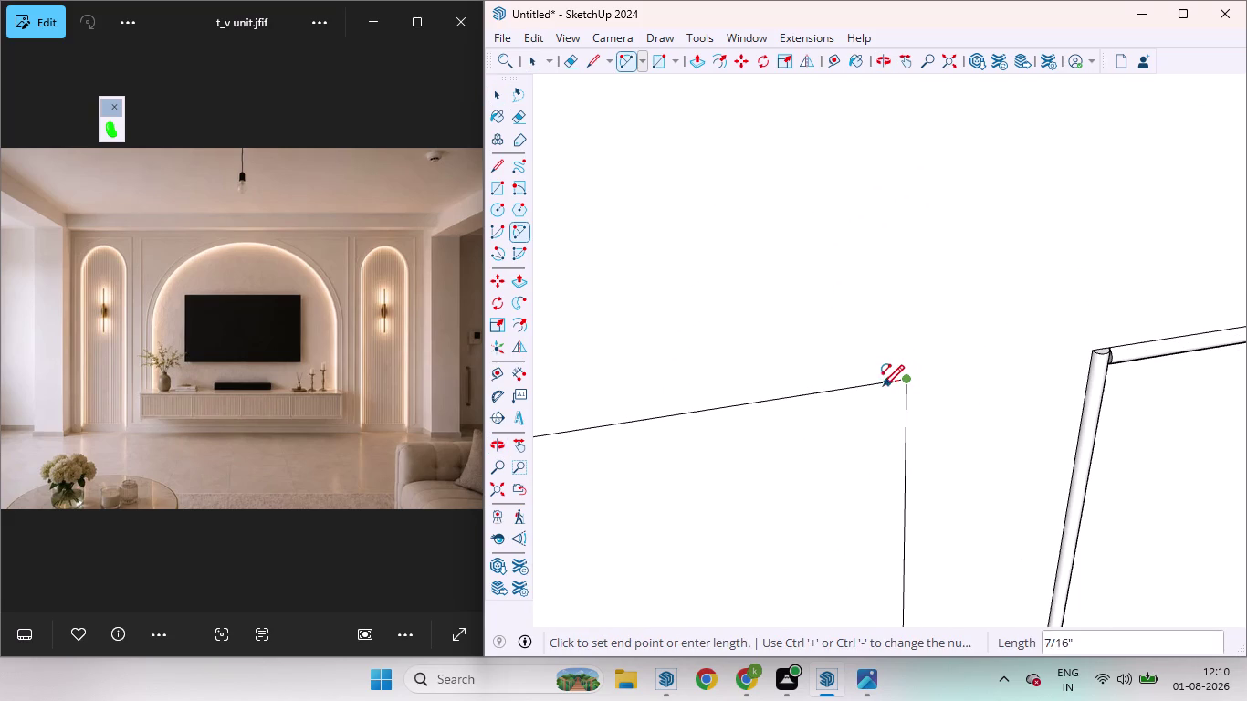
click(880, 386)
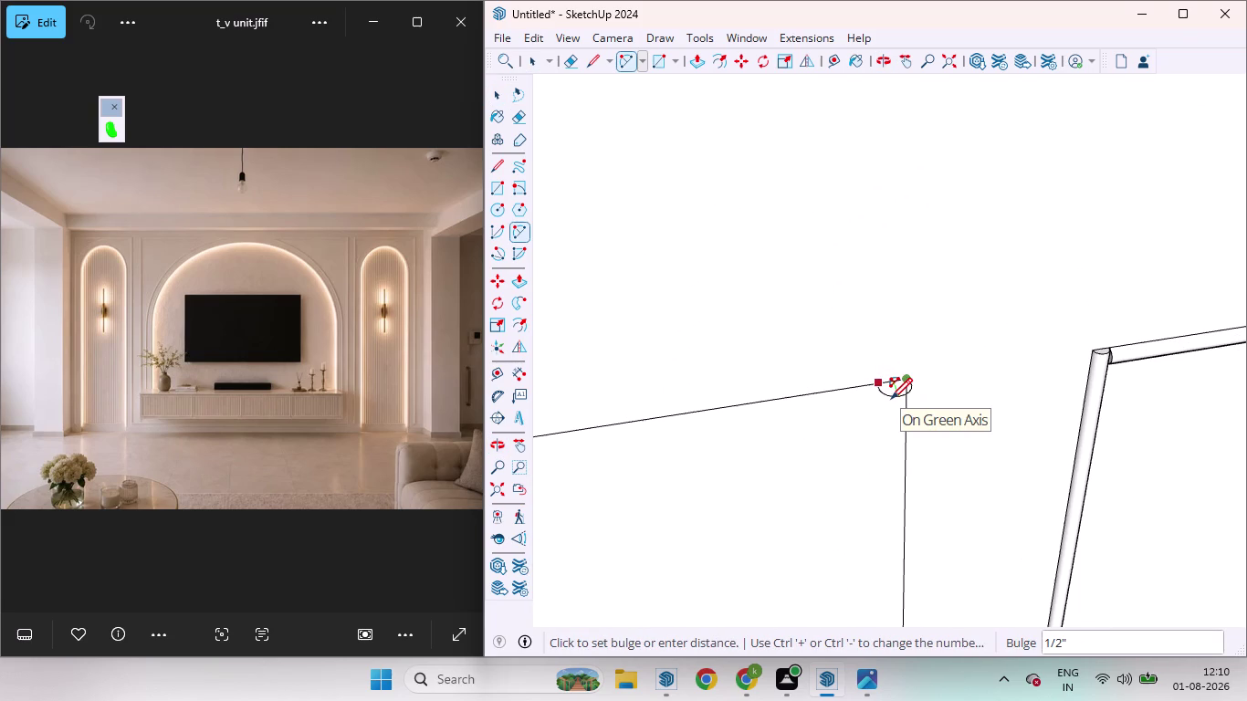
click(891, 399)
scroll(down, 3)
scroll(down, 3)
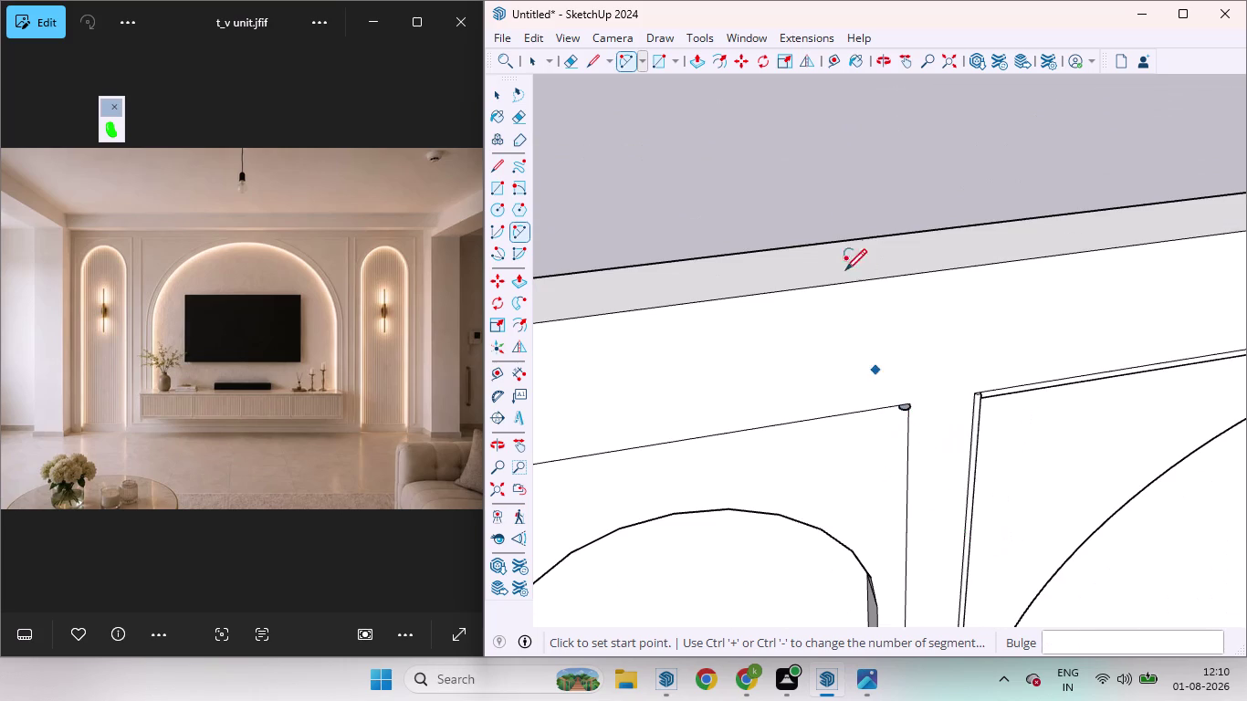
key(space)
Select the left panel's vertical, top and surrounding edges as the sweep path.
scroll(down, 3)
scroll(up, 3)
middle_drag(910, 451, 844, 292)
scroll(up, 3)
click(911, 397)
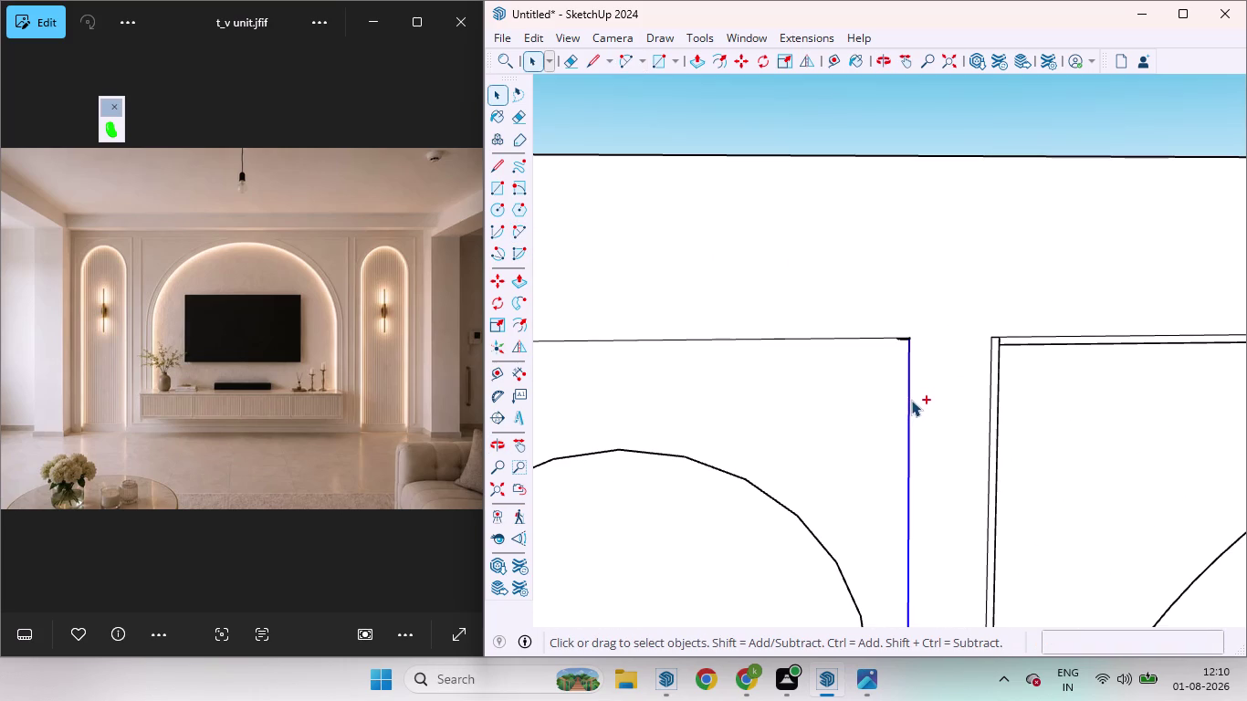
click(839, 338)
scroll(down, 3)
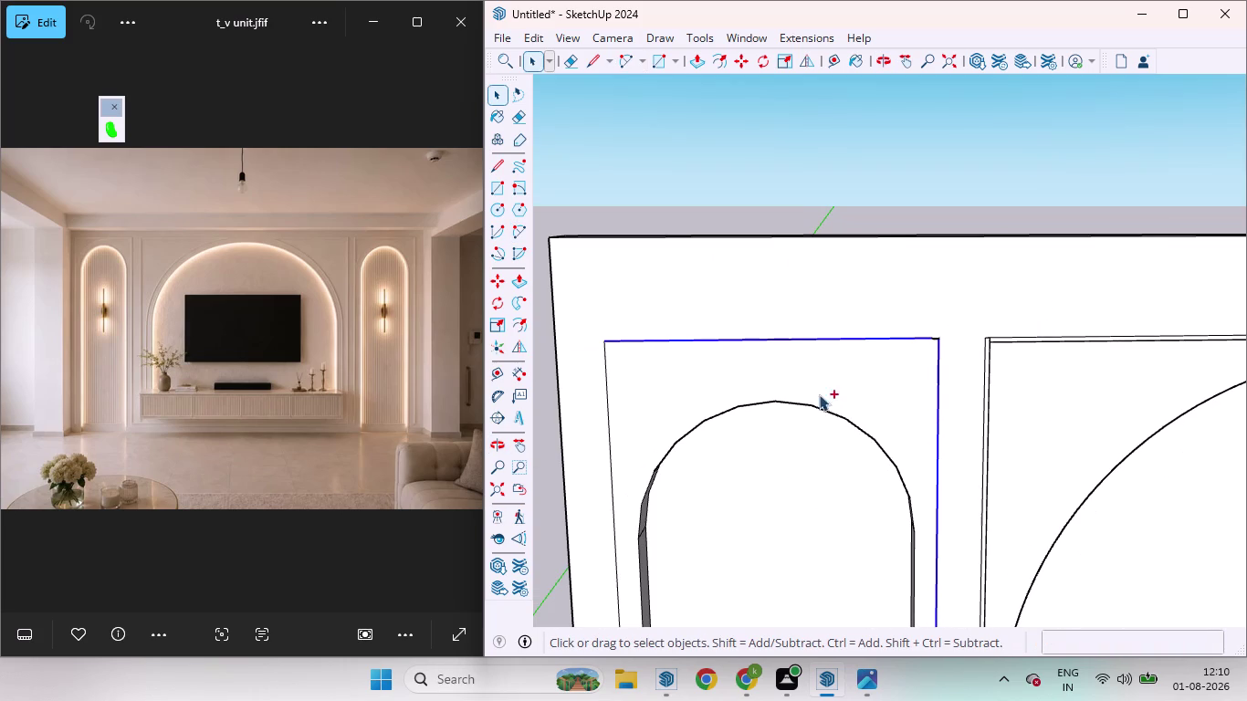
click(608, 395)
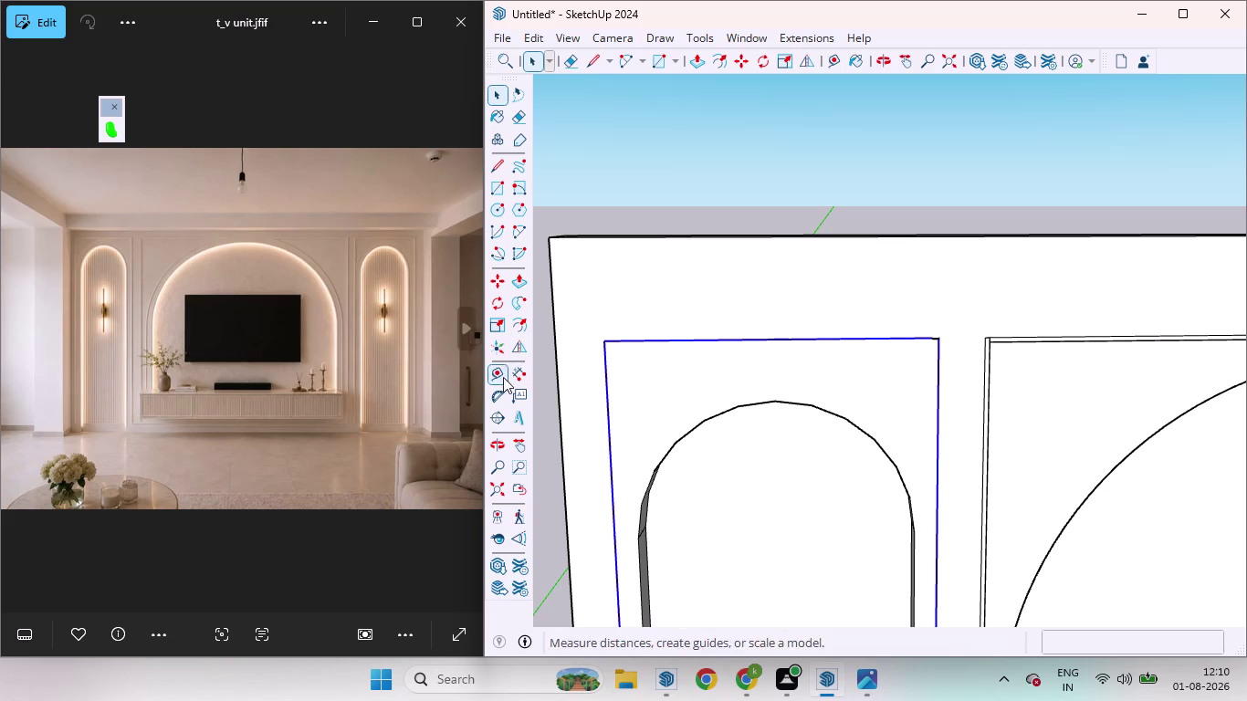
Follow Me the rounded profile along the path and dismiss the invalid-path warning.
click(511, 304)
middle_drag(900, 327, 911, 387)
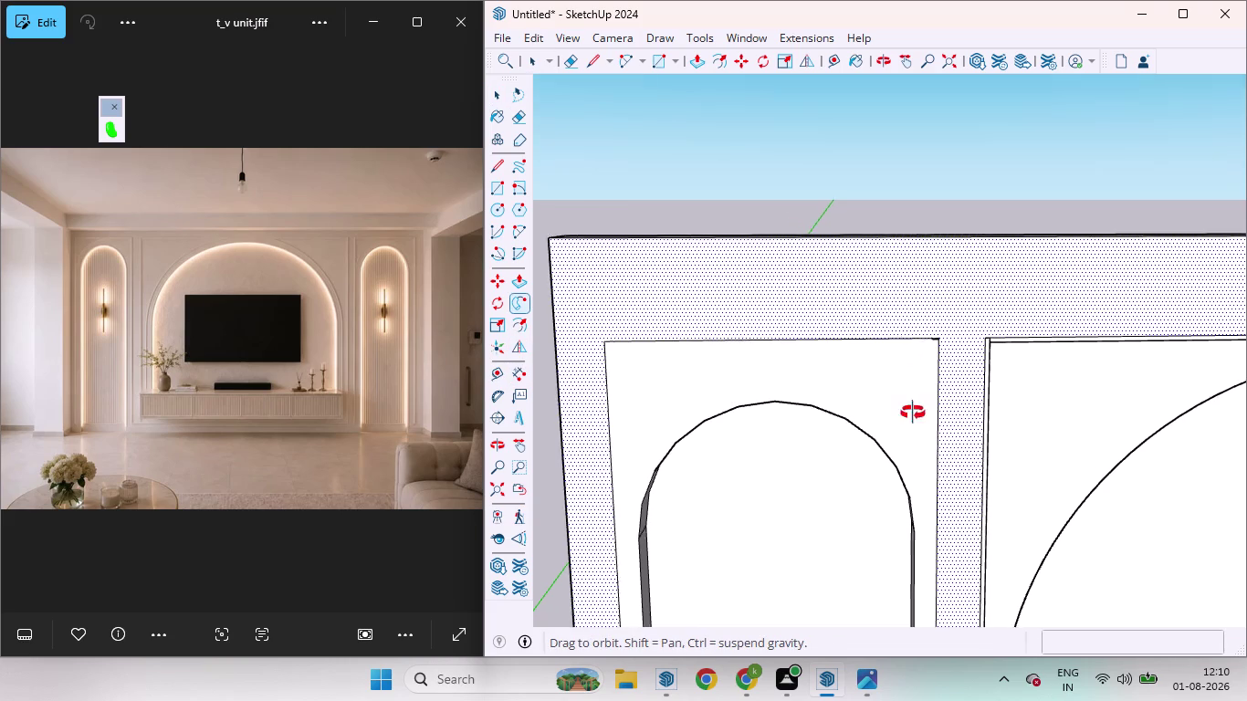
middle_drag(910, 387, 969, 658)
scroll(up, 3)
scroll(up, 3)
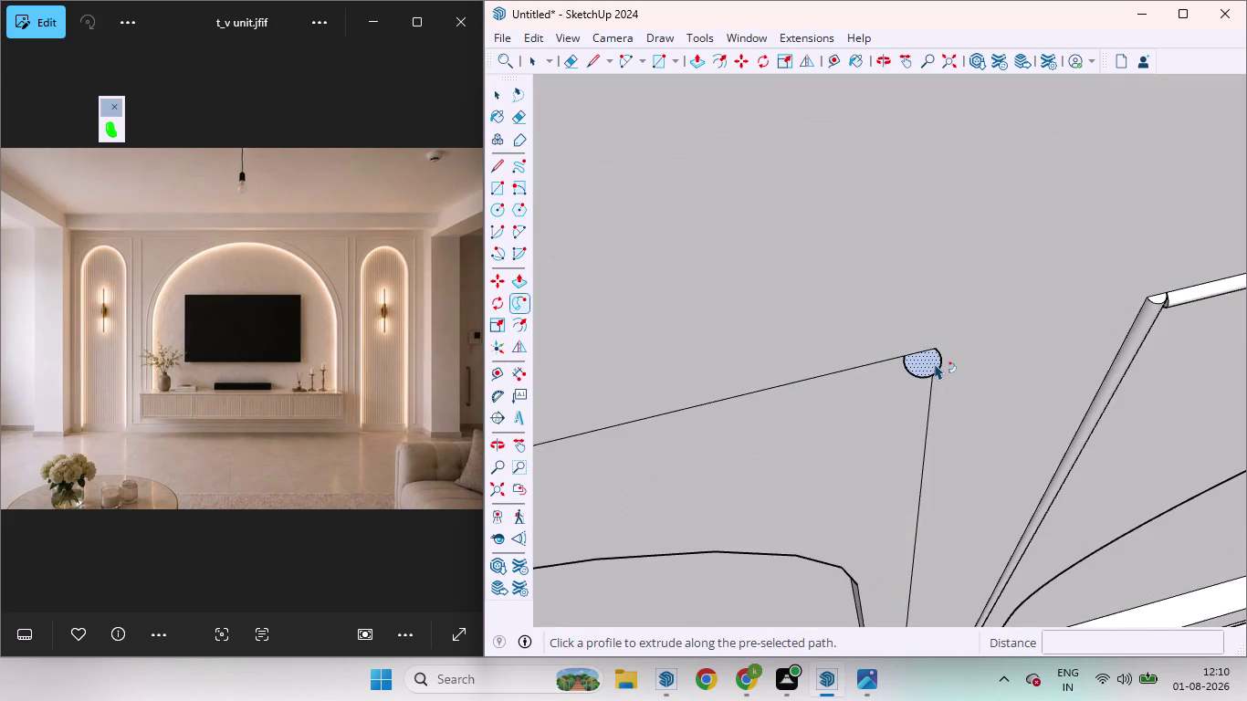
click(934, 363)
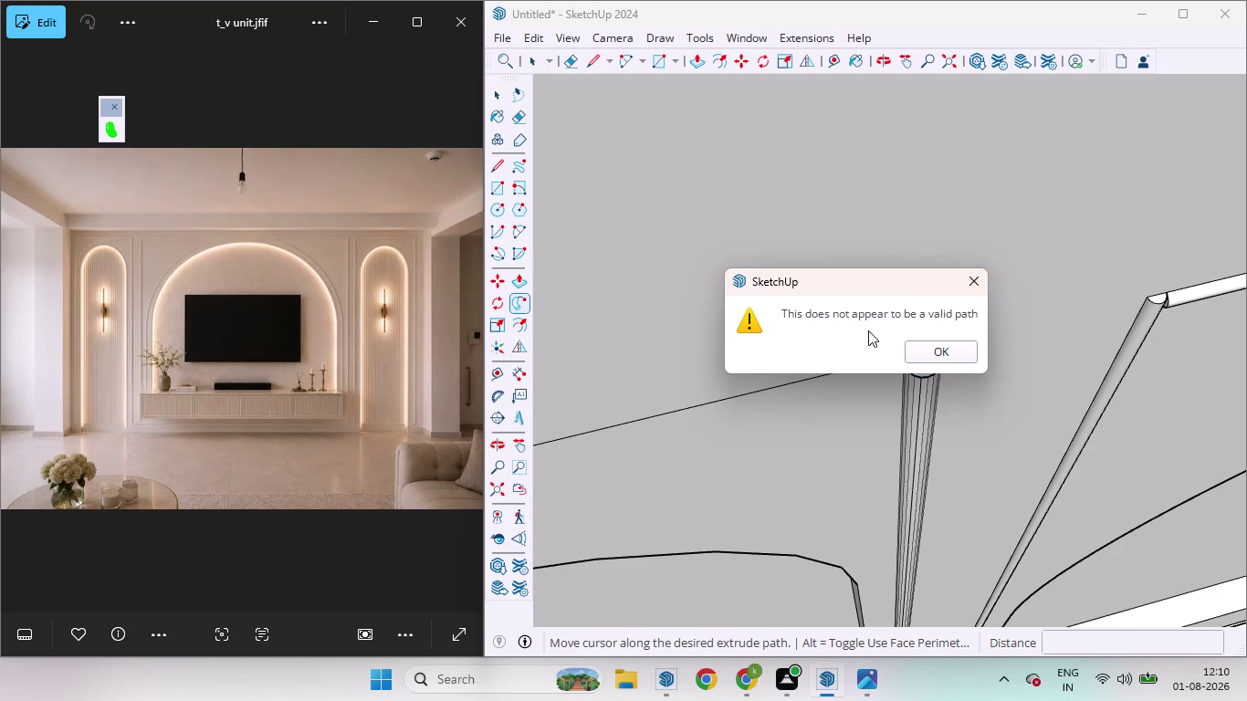
click(937, 347)
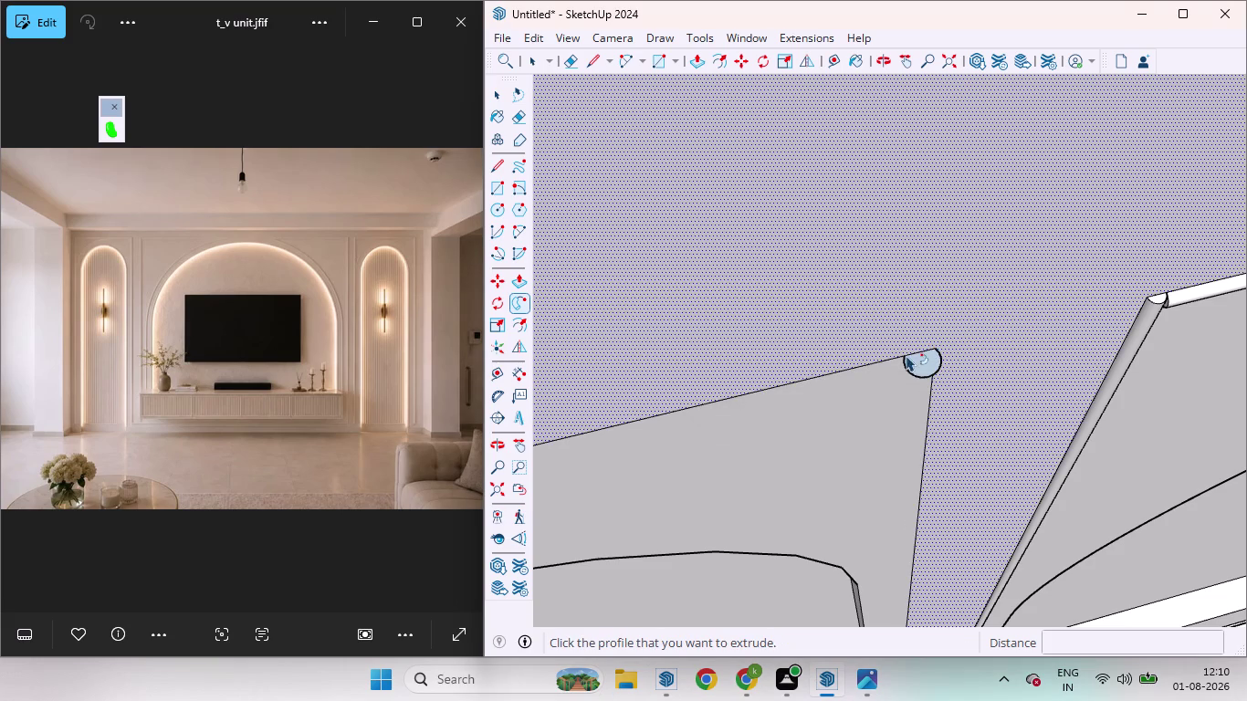
Retry sweeping the profile along the panel edge, undo the failed result, and return to Select.
click(917, 358)
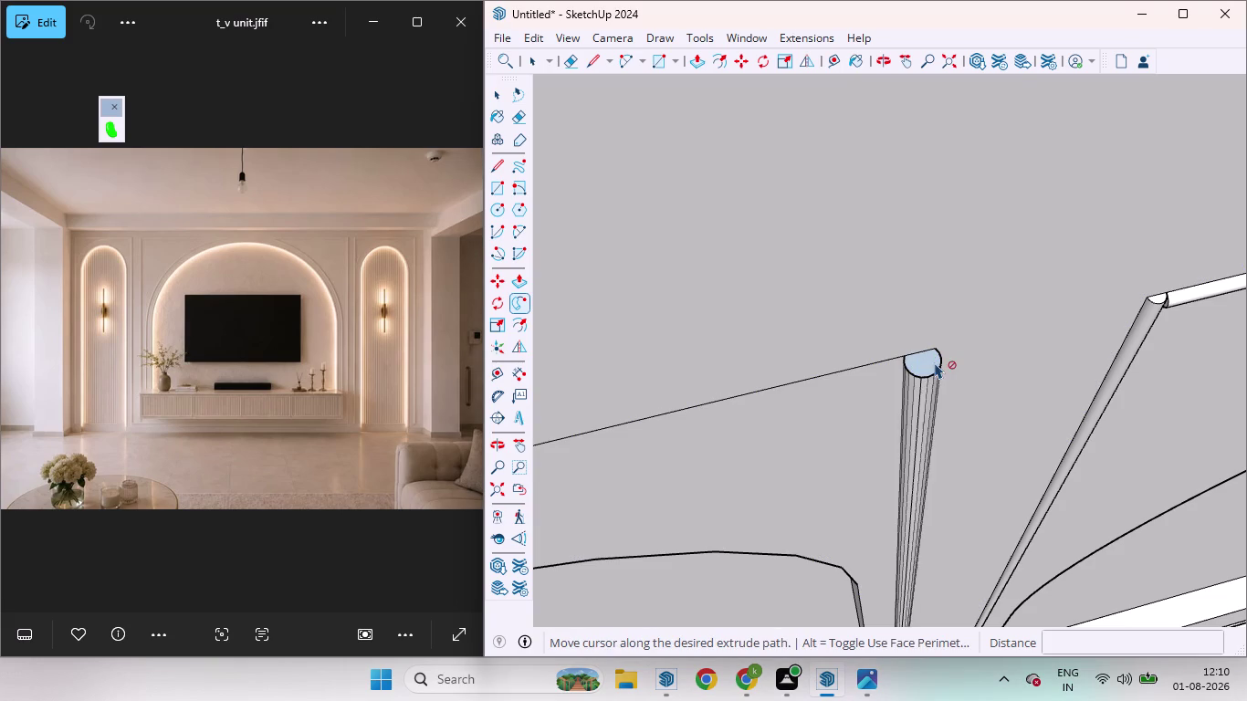
click(876, 364)
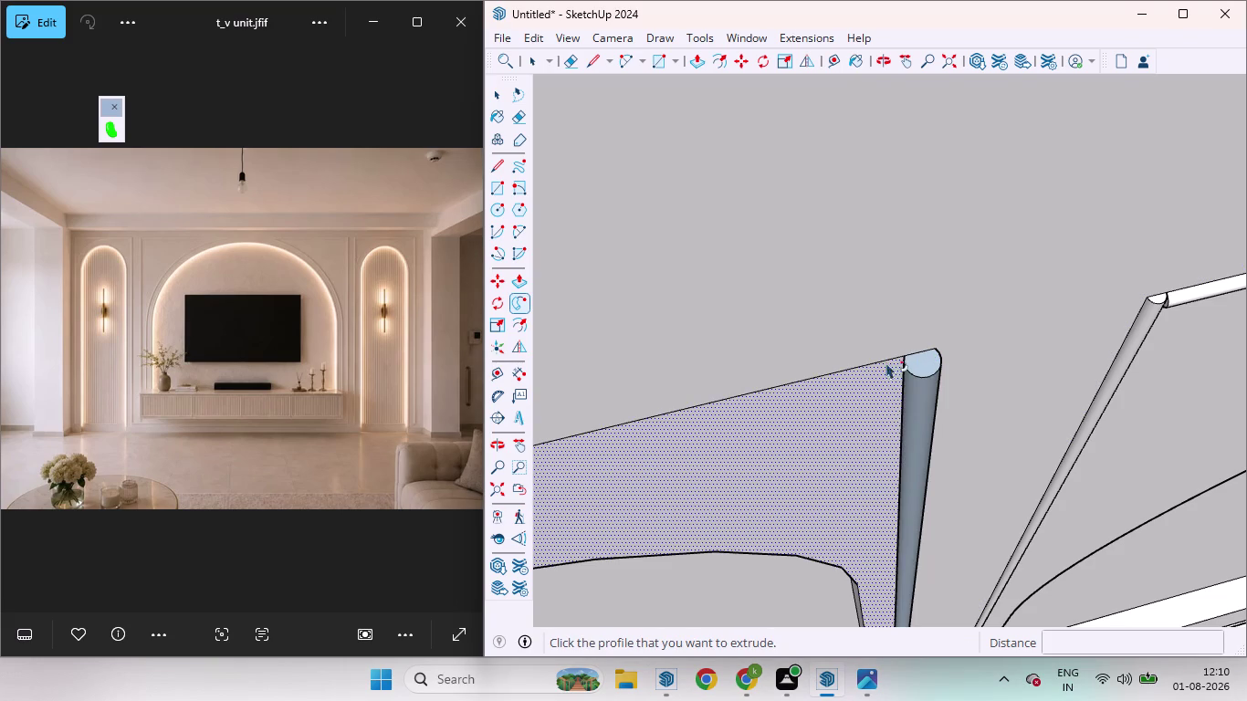
drag(931, 355, 856, 367)
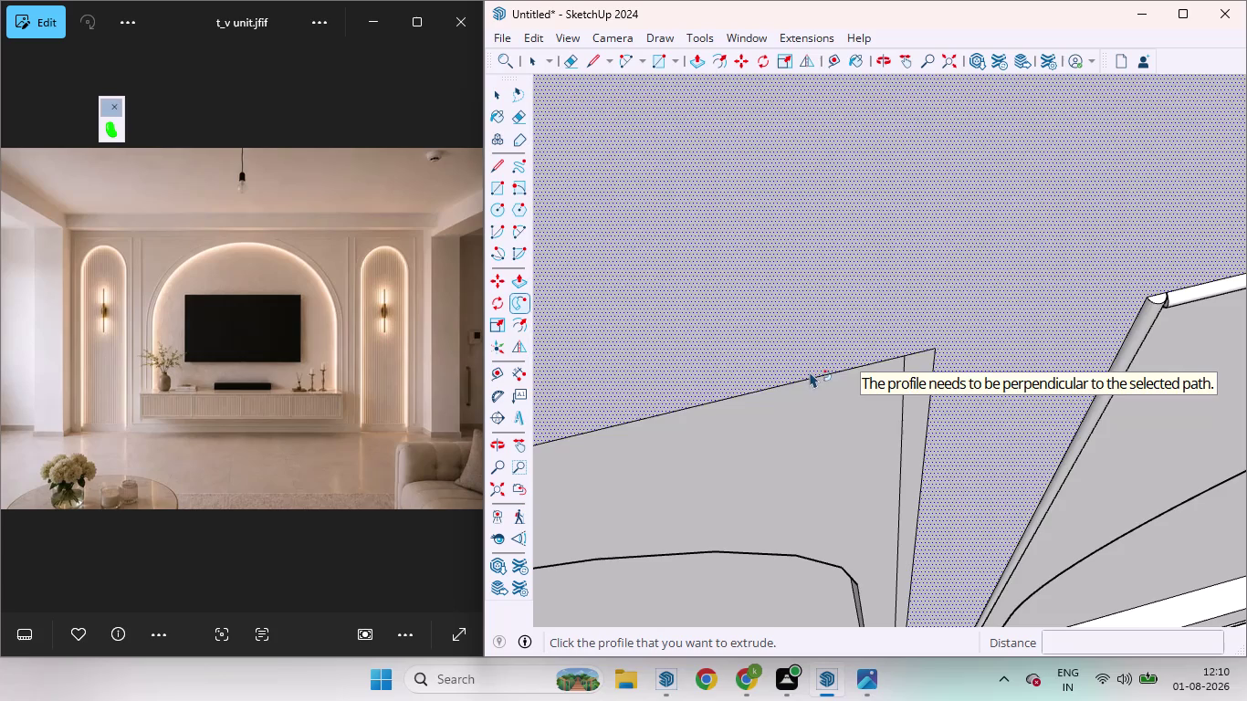
scroll(down, 3)
scroll(down, 3)
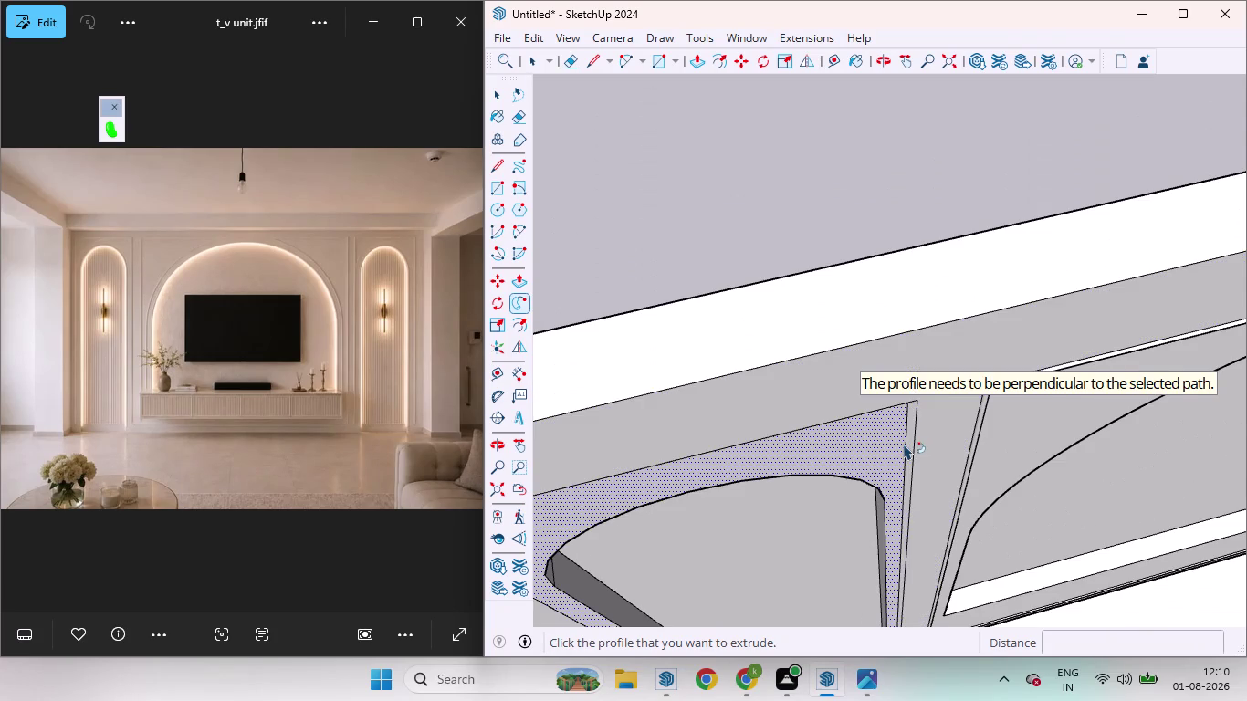
key(ctrl+z)
key(ctrl+z)
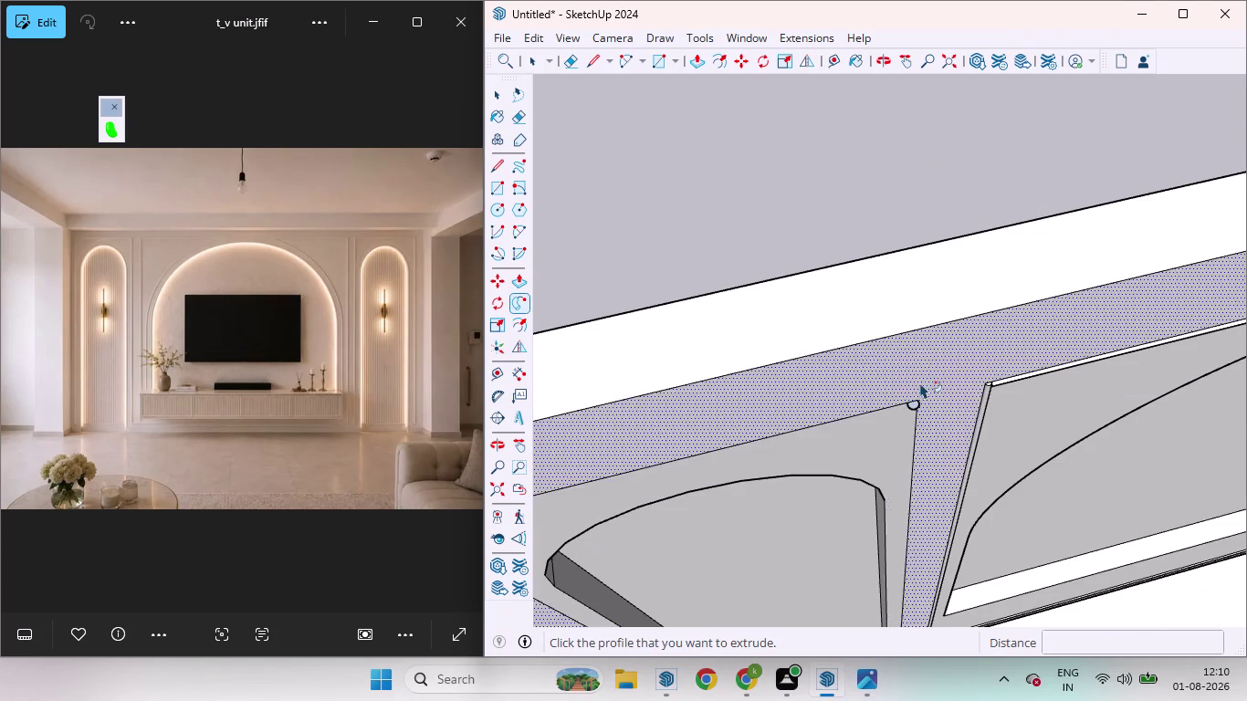
key(ctrl+z)
key(space)
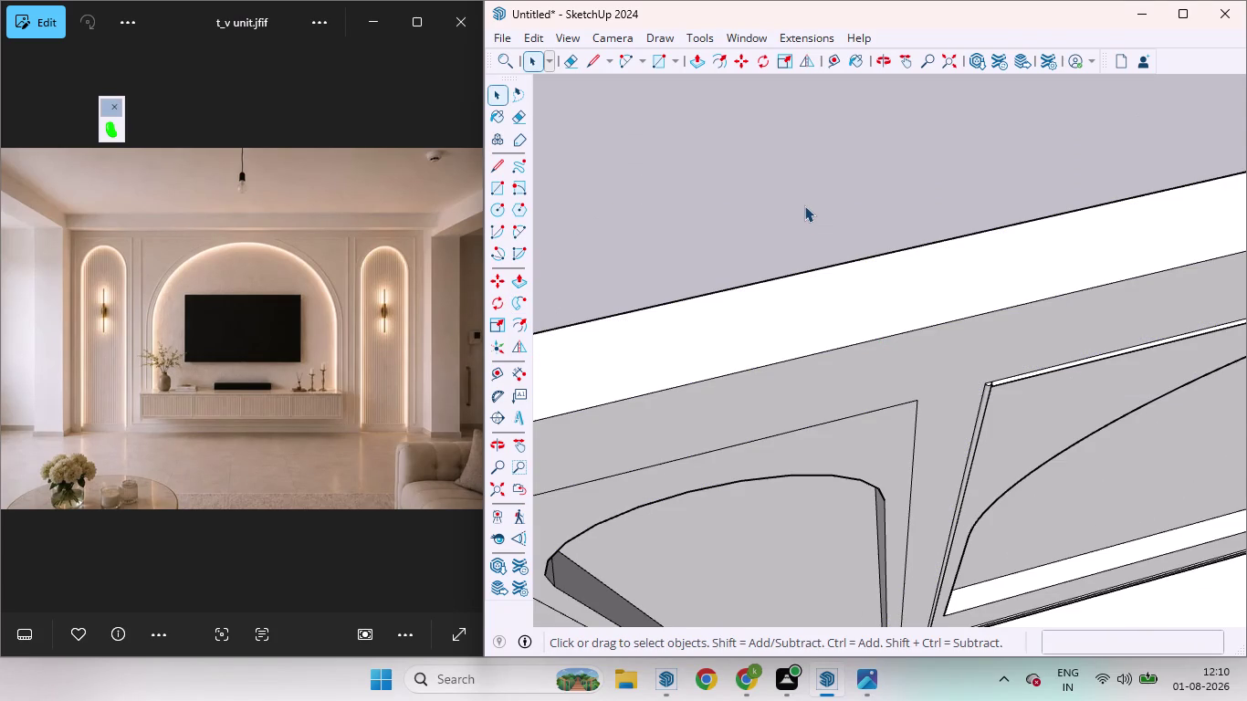
Orbit out to a front view of the whole arched wall.
scroll(down, 3)
middle_drag(922, 464, 823, 194)
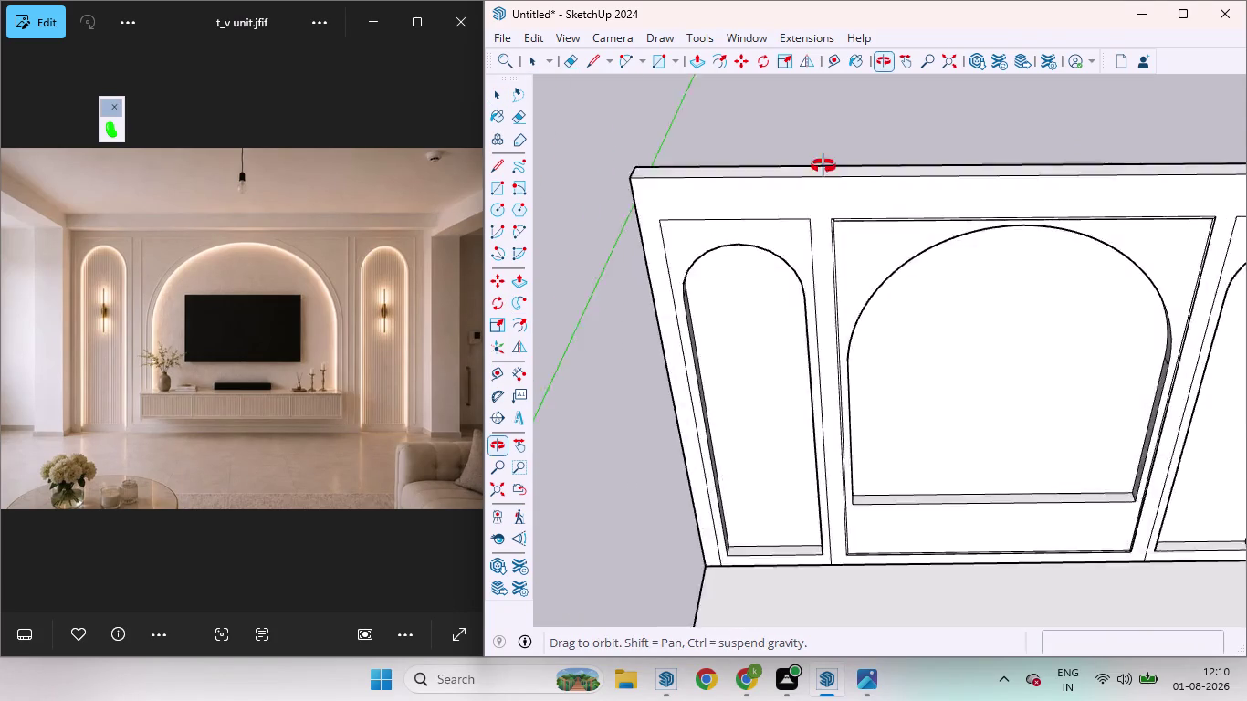
middle_drag(824, 195, 832, 122)
scroll(down, 3)
scroll(up, 3)
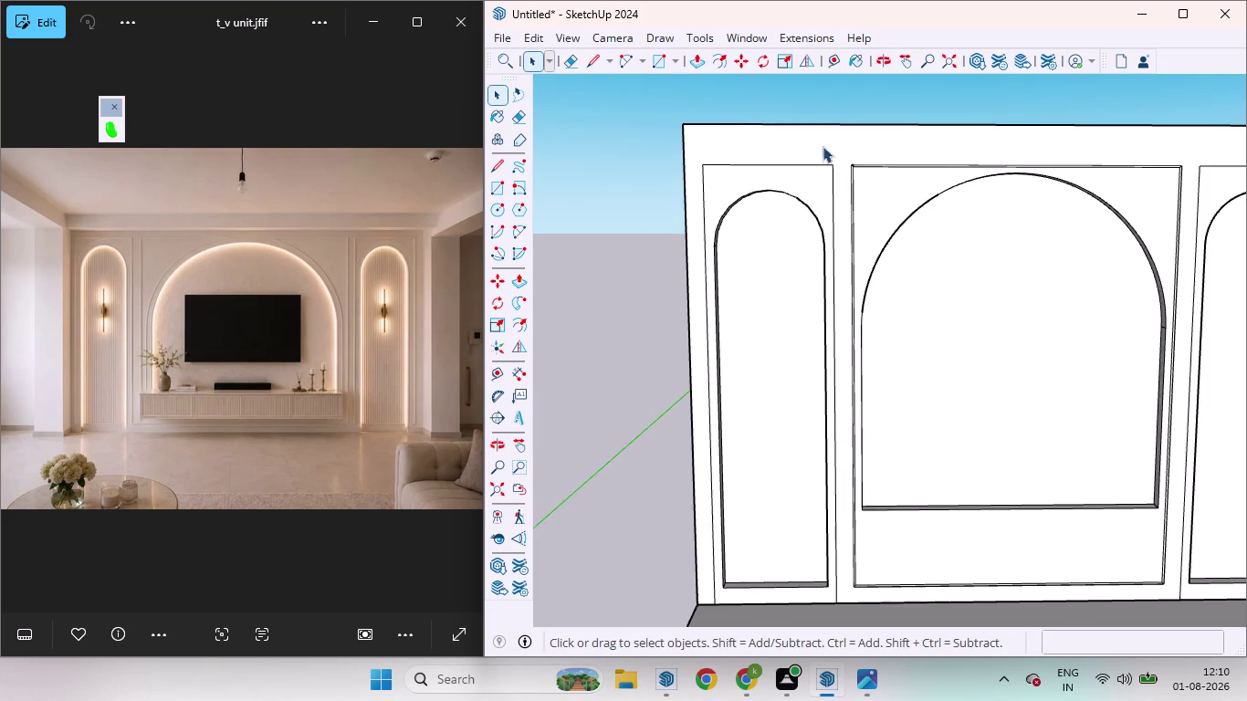
scroll(up, 3)
scroll(down, 3)
scroll(down, 3)
scroll(up, 3)
scroll(down, 3)
scroll(up, 3)
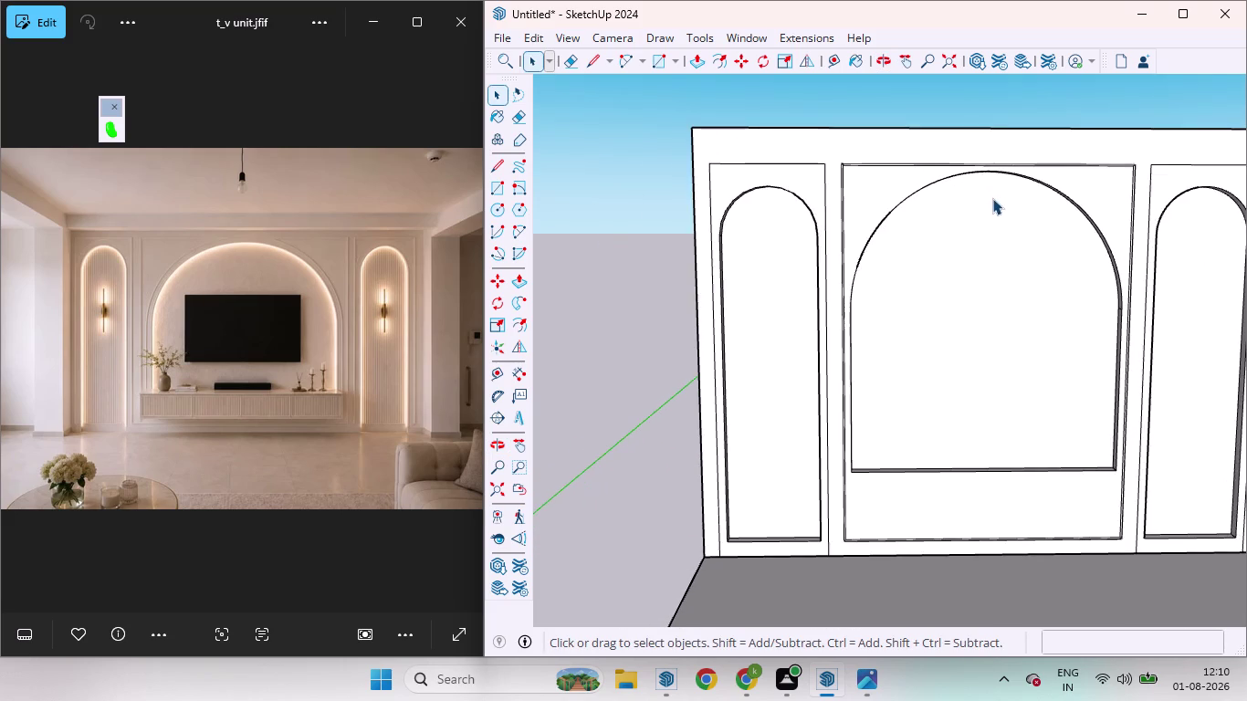
scroll(up, 3)
scroll(down, 3)
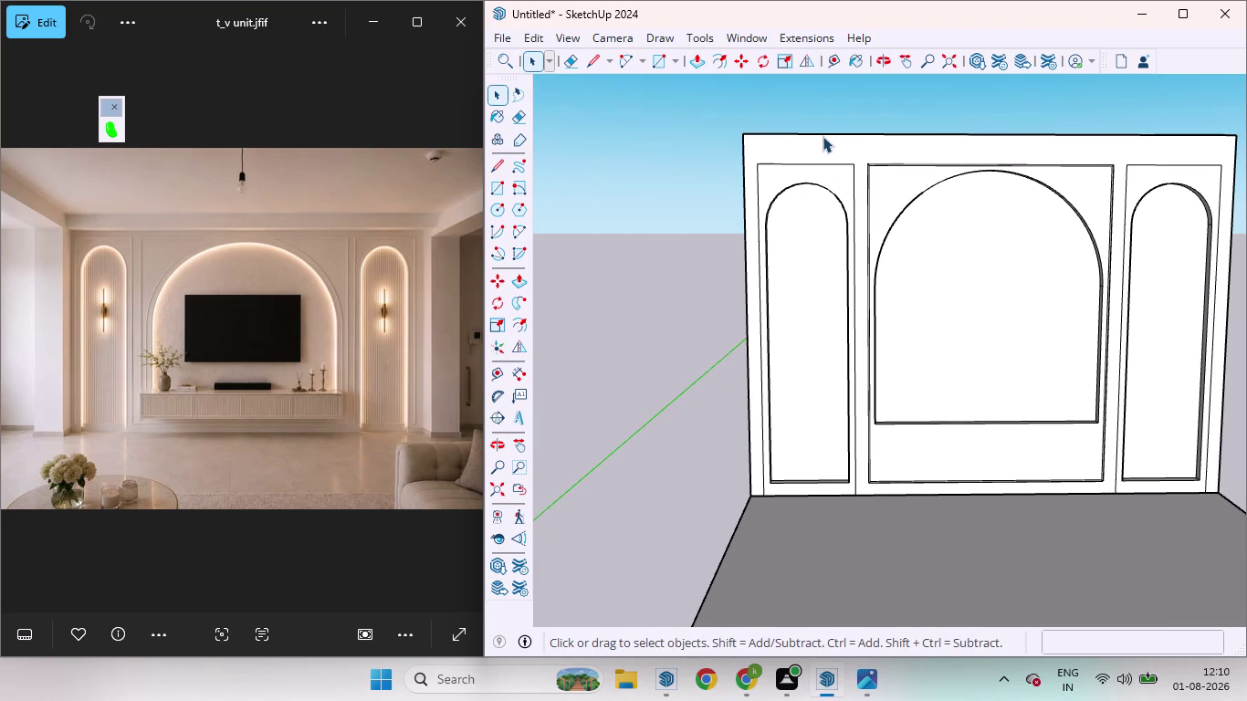
scroll(up, 3)
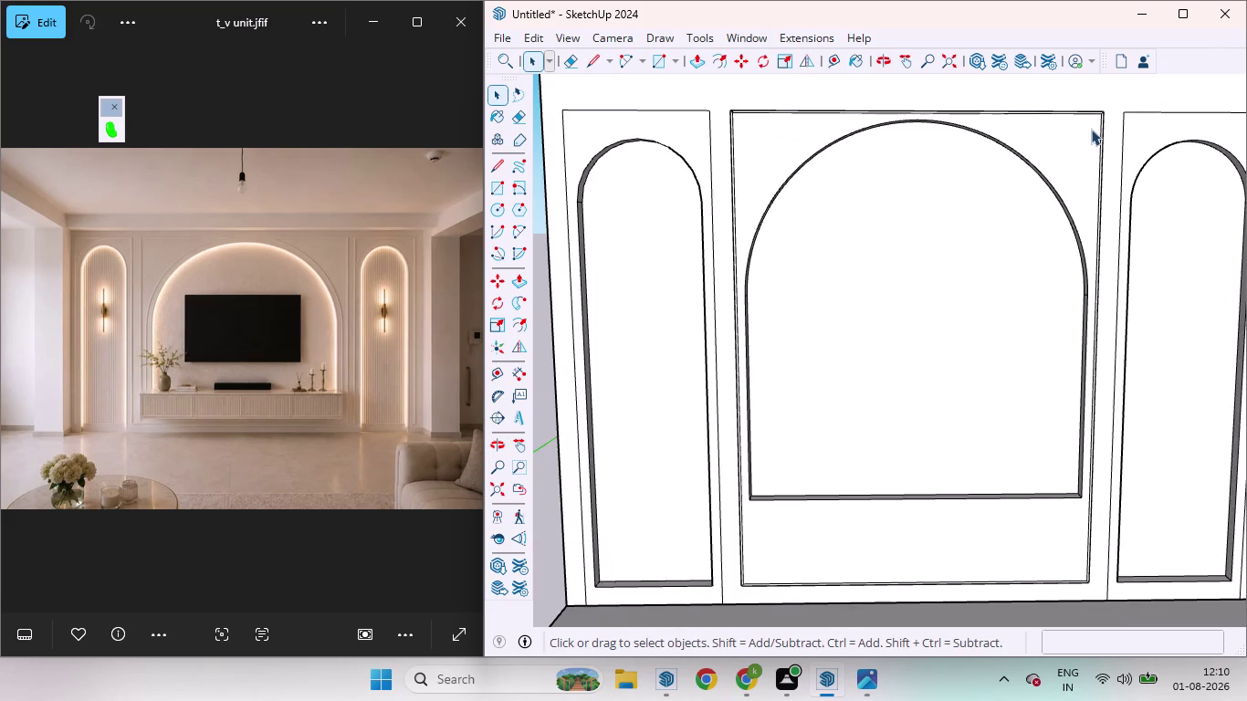
scroll(up, 3)
scroll(up, 3)
scroll(up, 3)
scroll(down, 3)
scroll(up, 3)
Triple-click the wall to inspect its full group with panels, then clear the selection.
click(1107, 115)
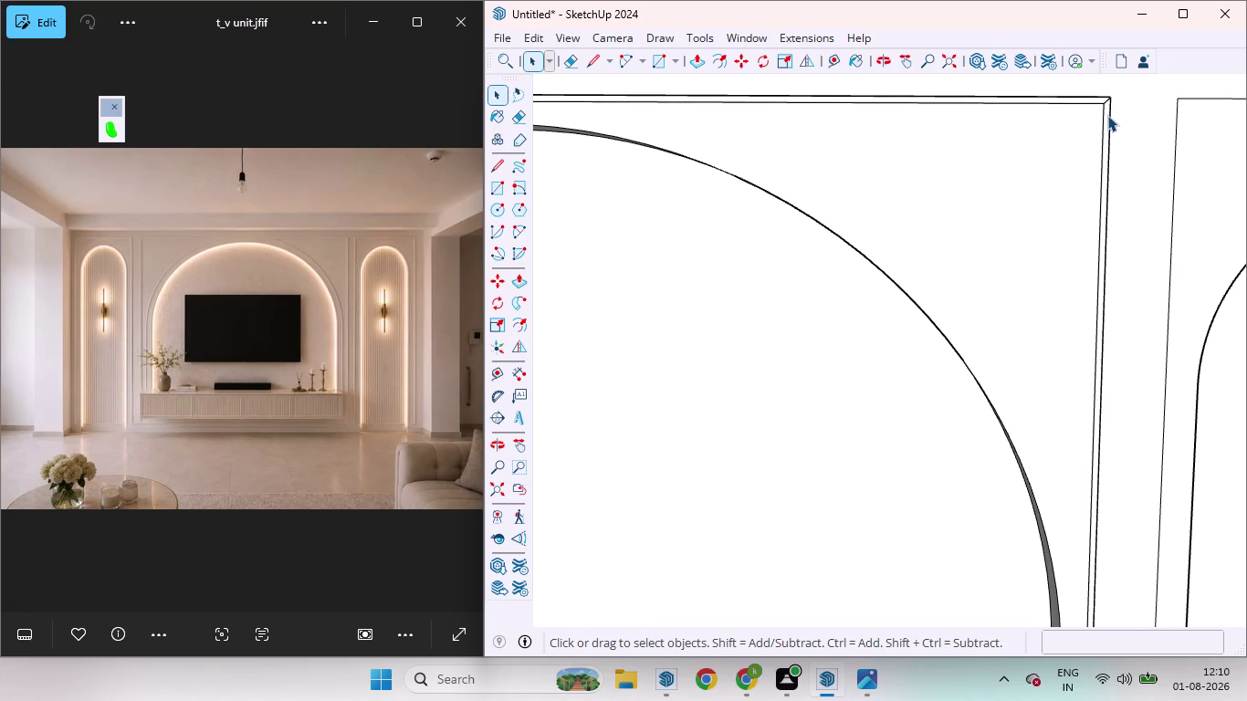
double_click(1107, 115)
triple_click(1108, 115)
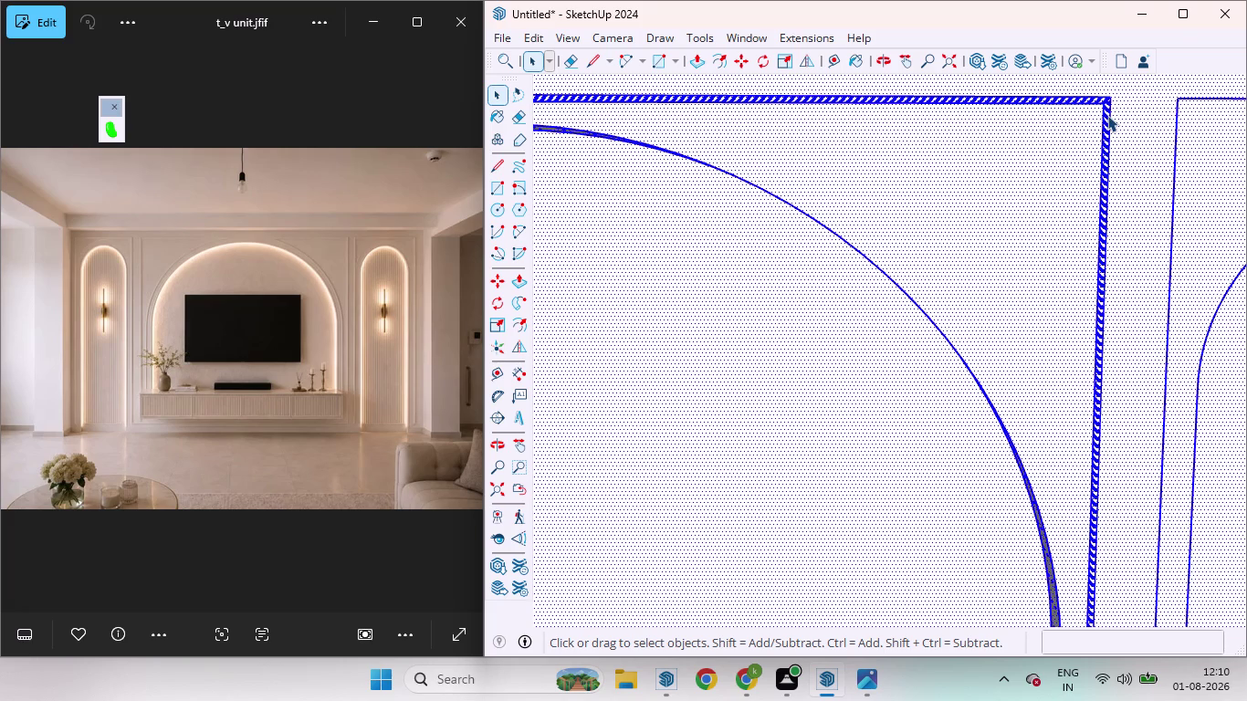
scroll(down, 3)
scroll(up, 3)
scroll(down, 3)
scroll(down, 3)
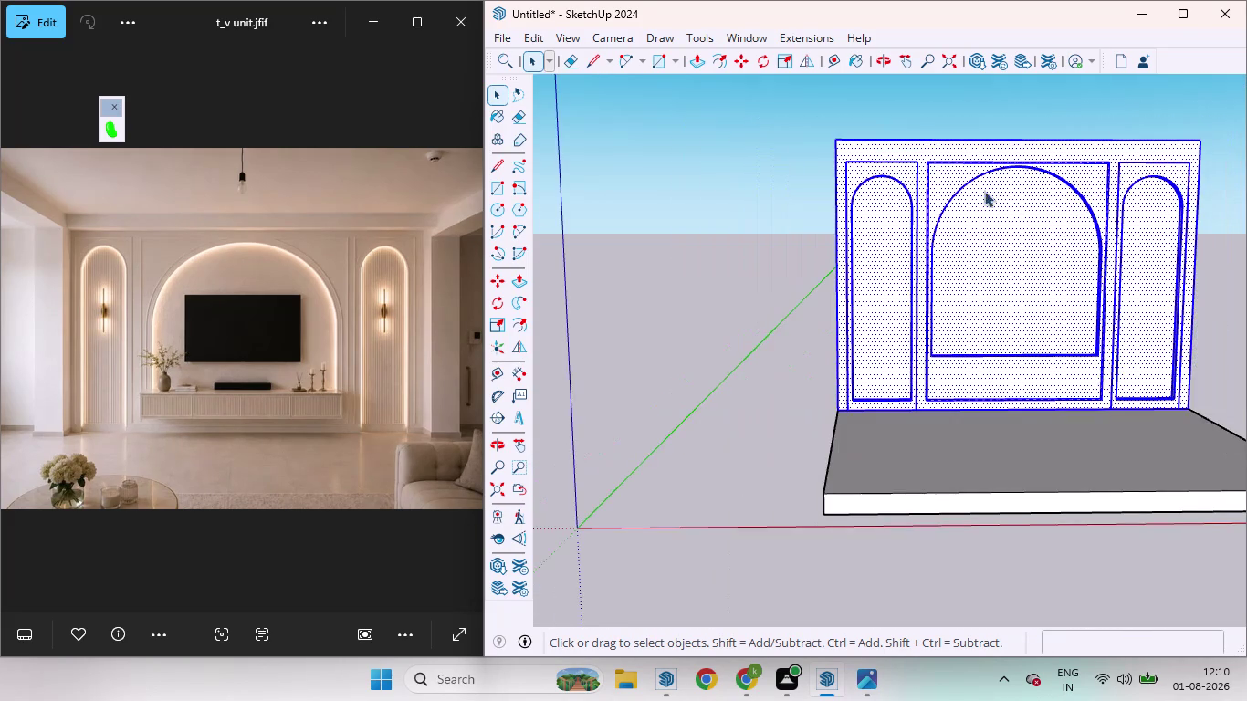
click(1072, 135)
View the wall from below and select the thin strip on the central frame's right side.
scroll(up, 3)
middle_drag(1121, 136, 1096, 434)
scroll(up, 3)
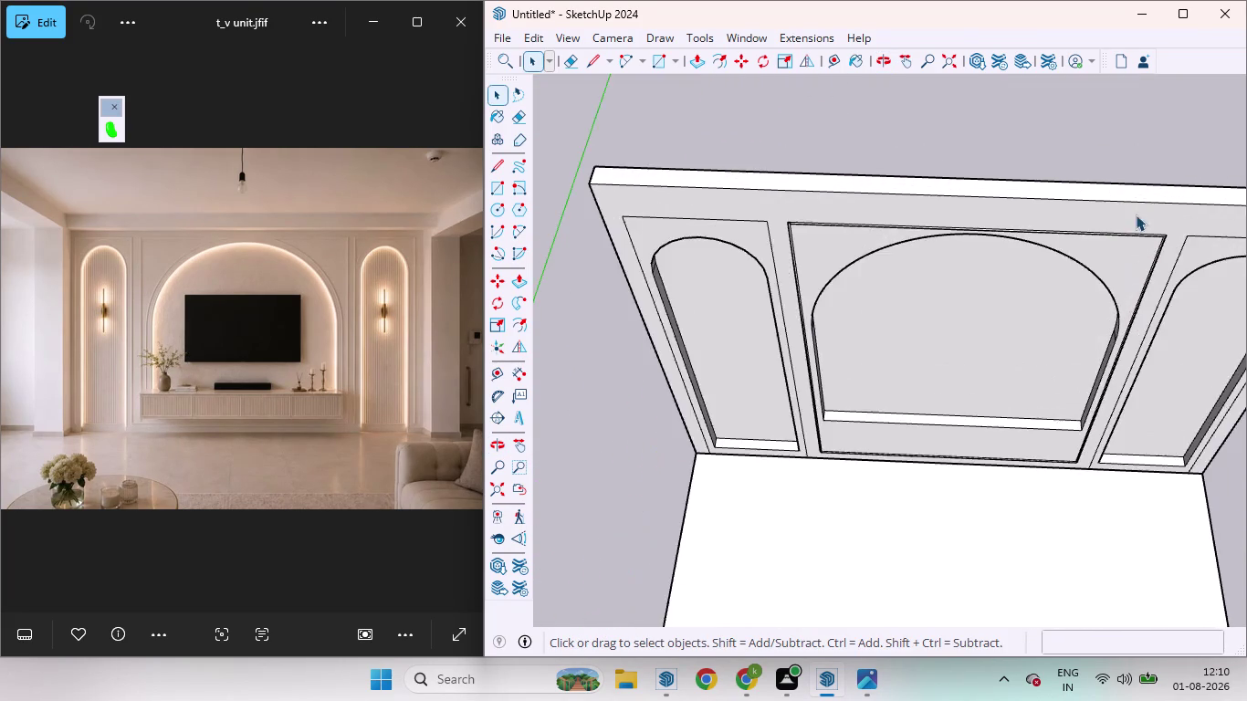
scroll(up, 3)
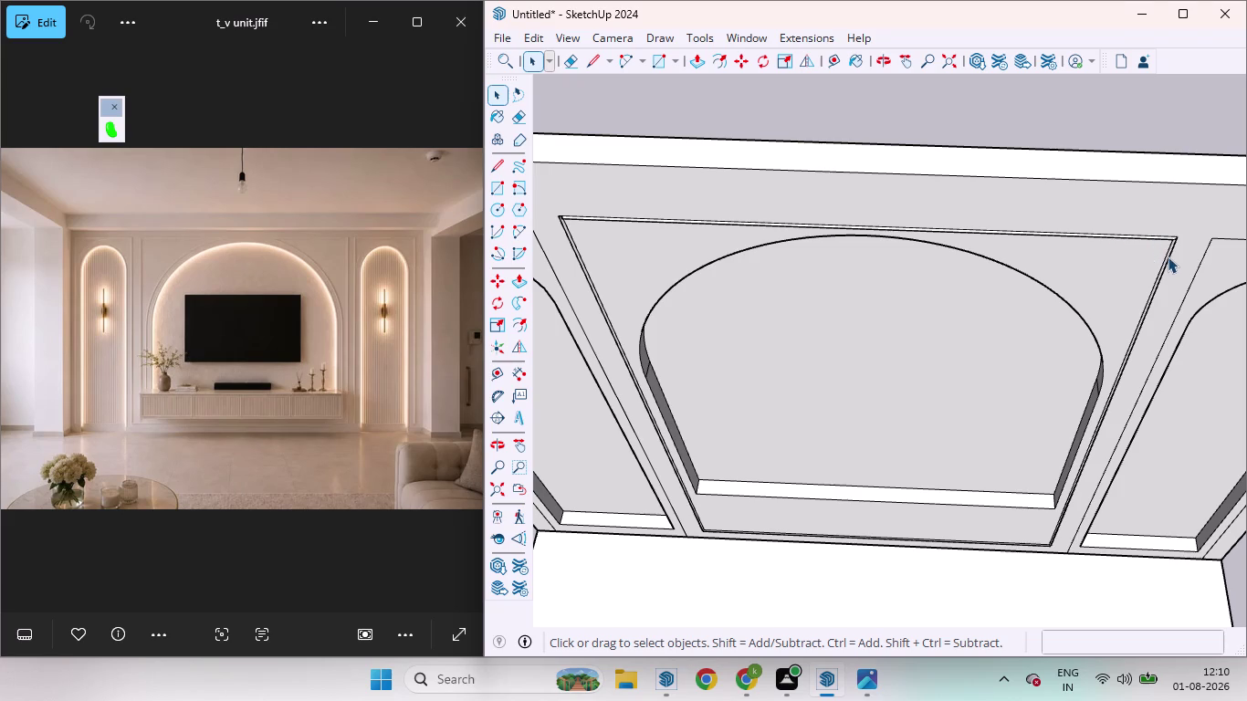
click(1167, 256)
click(1168, 256)
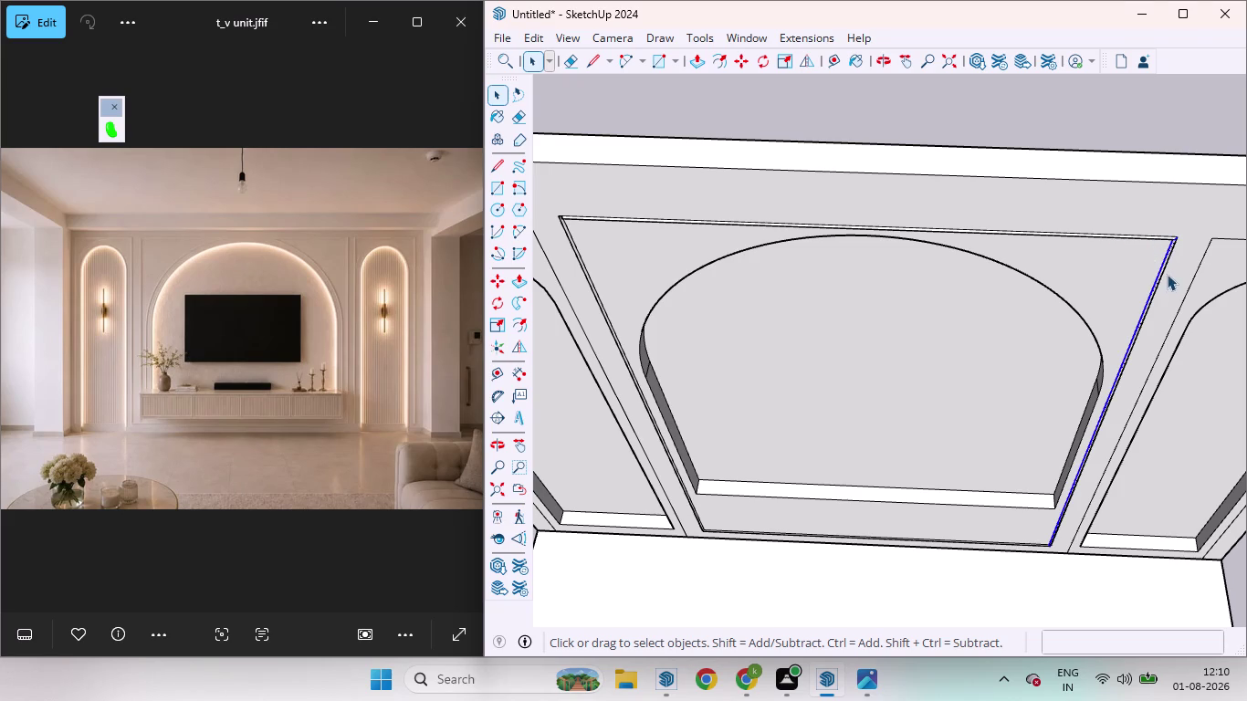
Orbit around the selected strip to inspect it, then return to a front view of the wall.
middle_drag(1170, 268, 1124, 179)
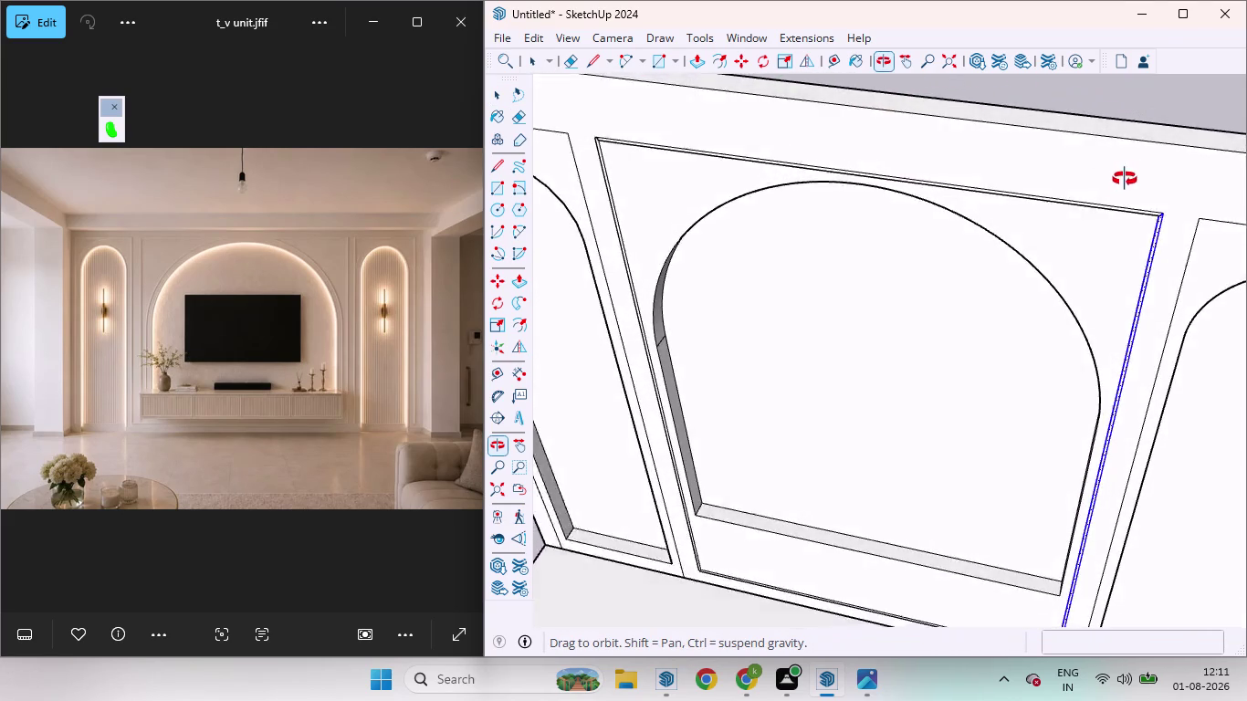
middle_drag(1124, 179, 1135, 144)
scroll(up, 3)
middle_drag(1171, 137, 1150, 169)
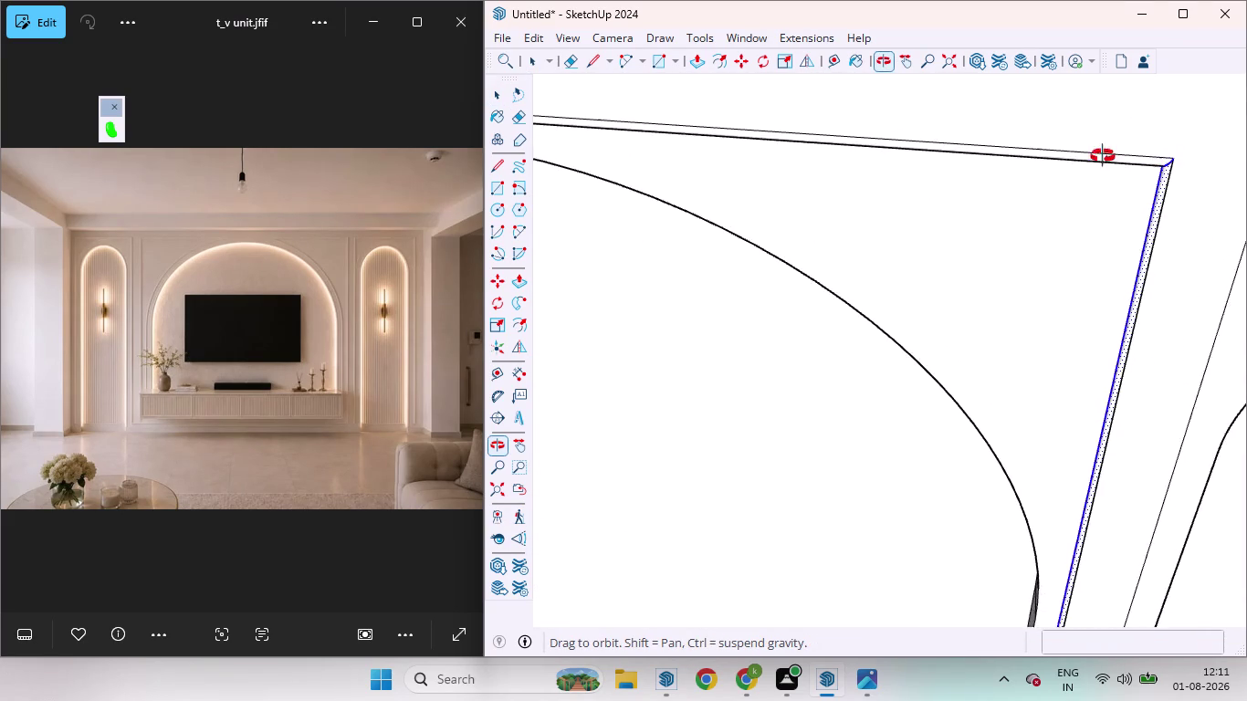
middle_drag(1150, 169, 1075, 126)
scroll(up, 3)
scroll(down, 3)
scroll(down, 3)
scroll(up, 3)
scroll(down, 3)
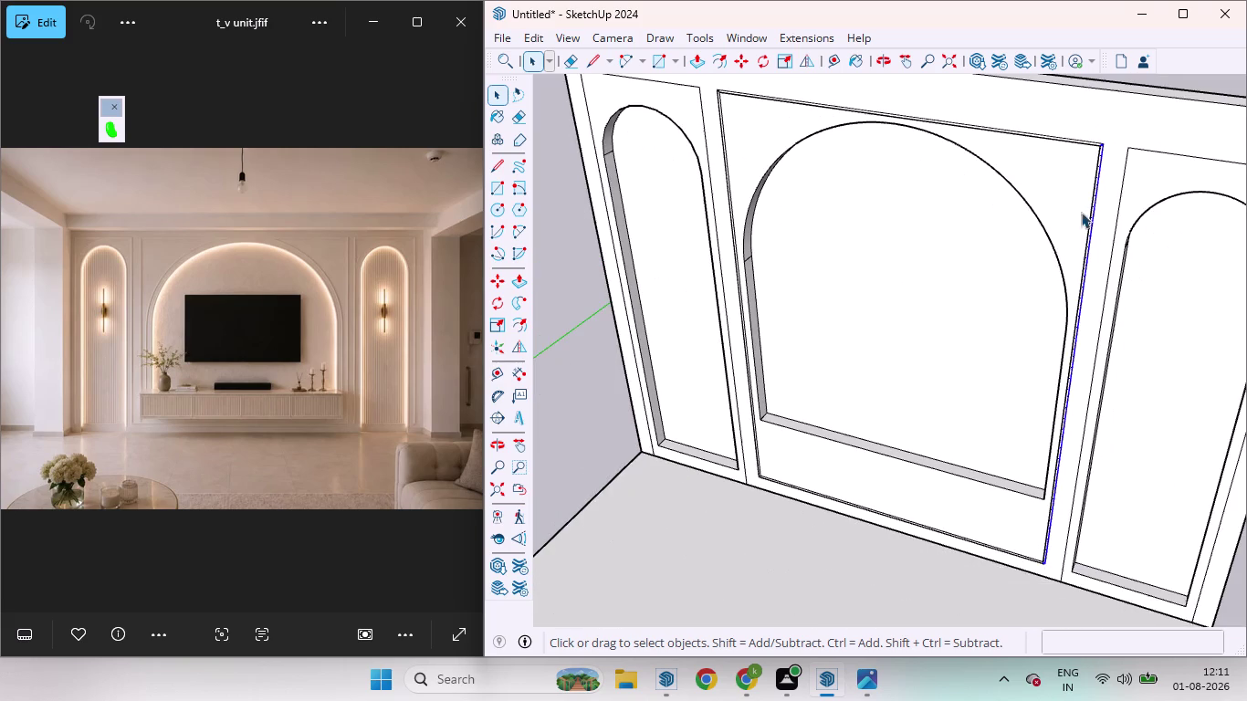
scroll(down, 3)
middle_drag(1030, 475, 1087, 359)
scroll(up, 3)
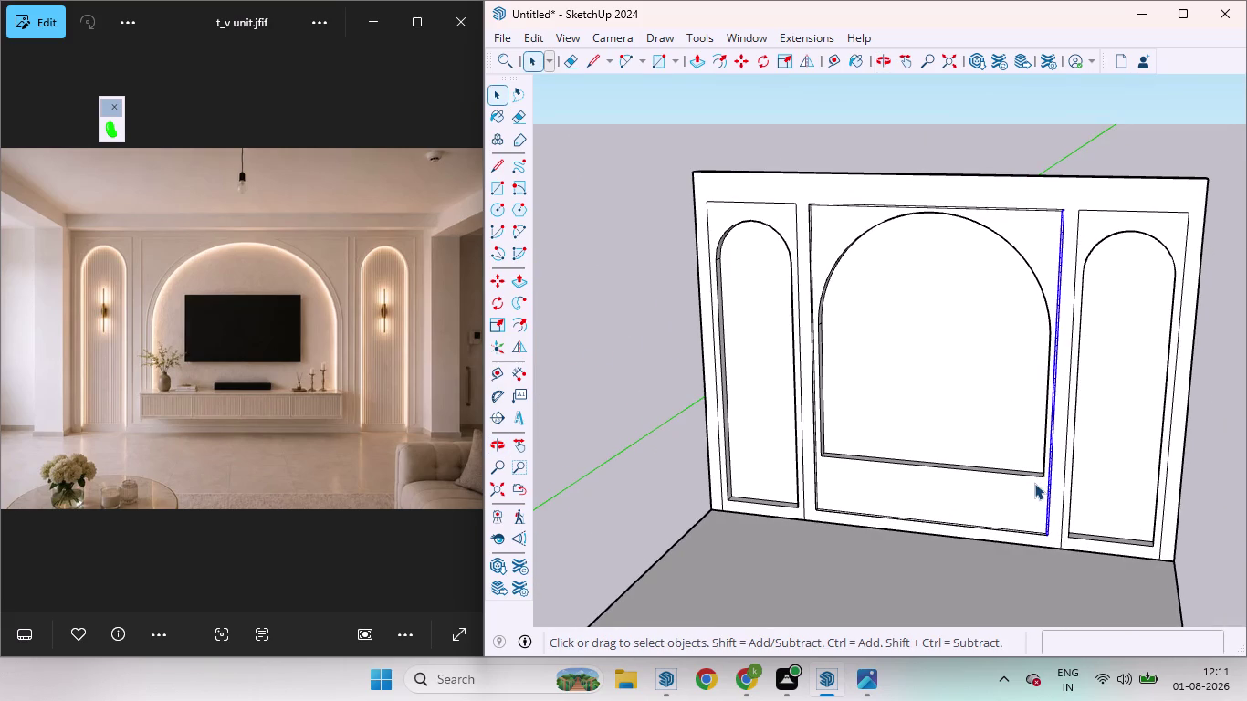
Move-copy the thin vertical strip from its bottom corner to a new spot.
key(m)
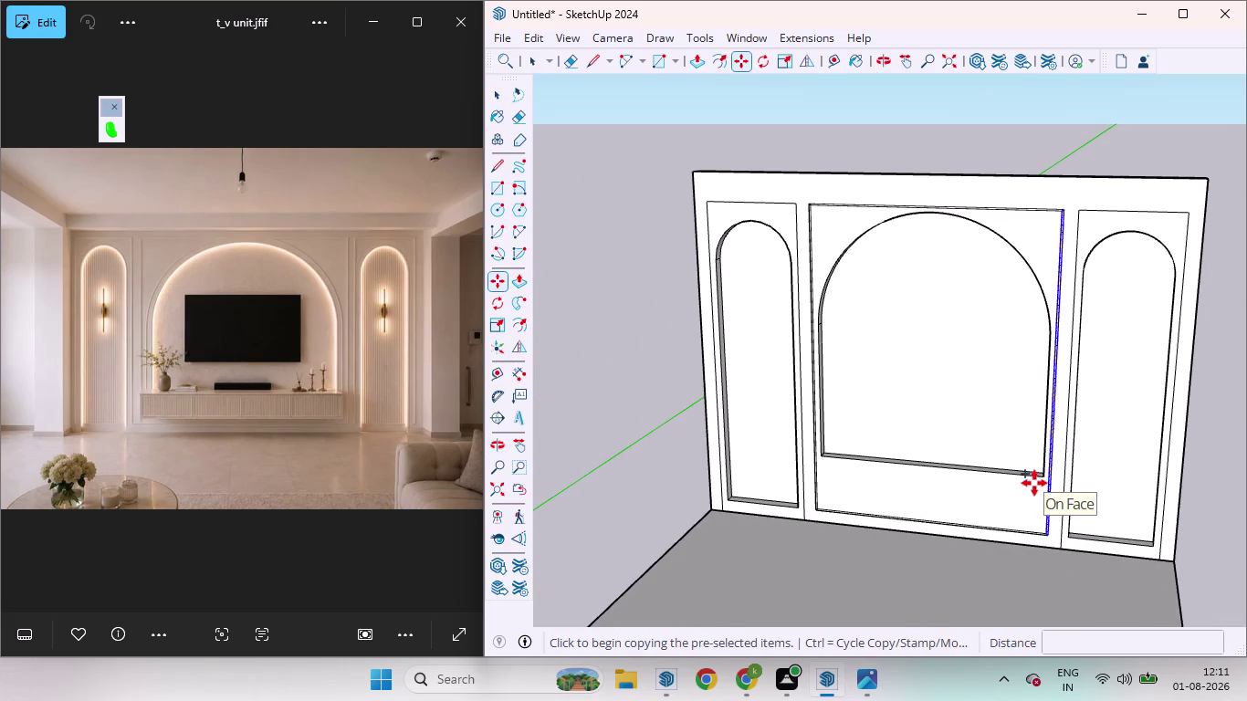
click(1051, 534)
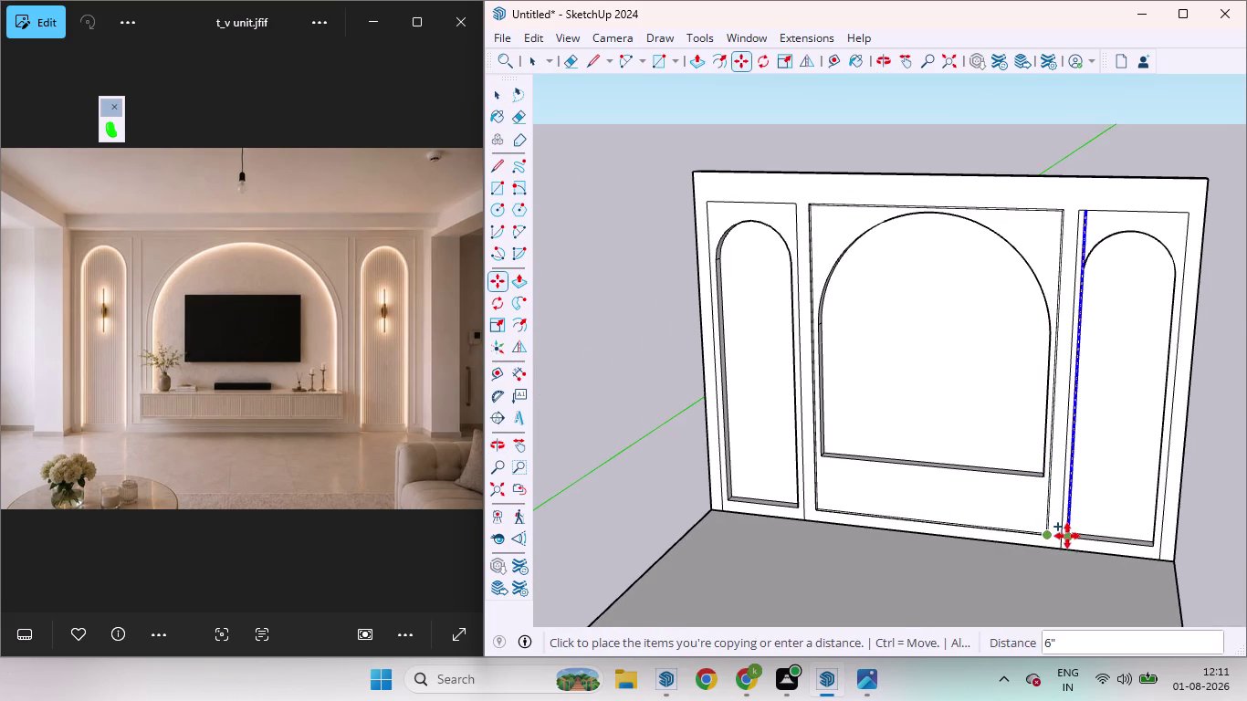
scroll(up, 3)
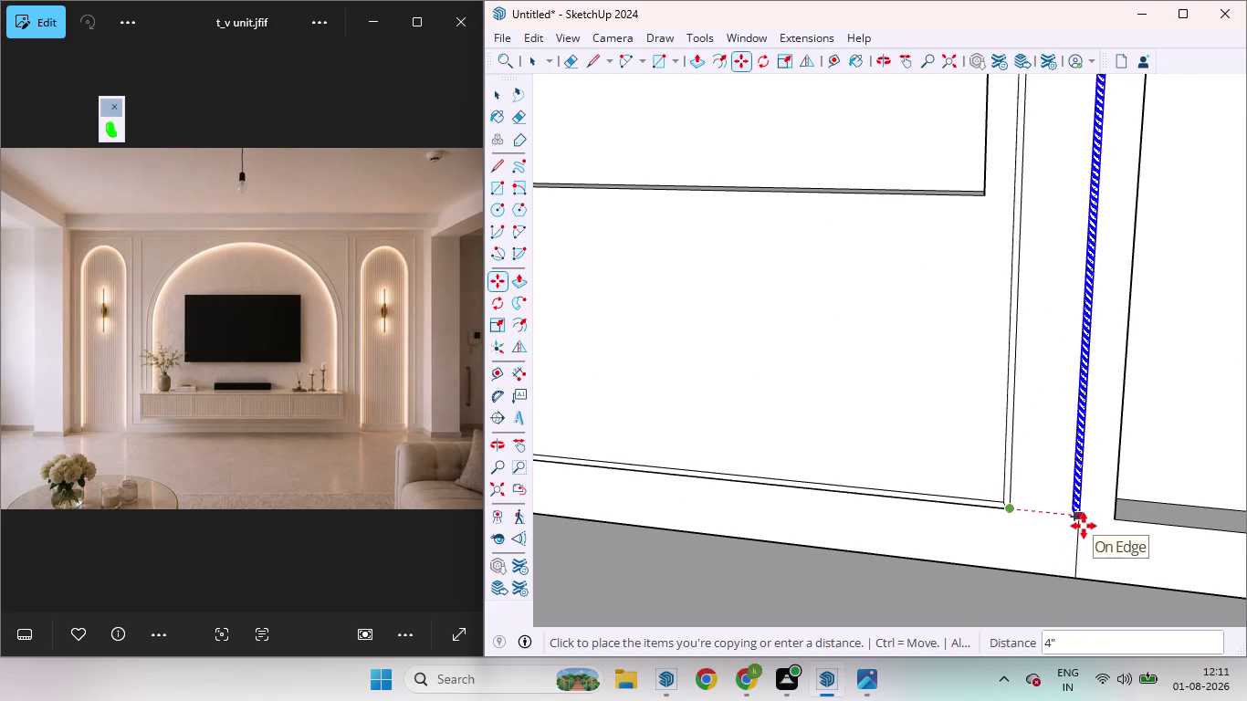
middle_drag(1084, 527, 1192, 503)
scroll(up, 3)
scroll(down, 3)
scroll(up, 3)
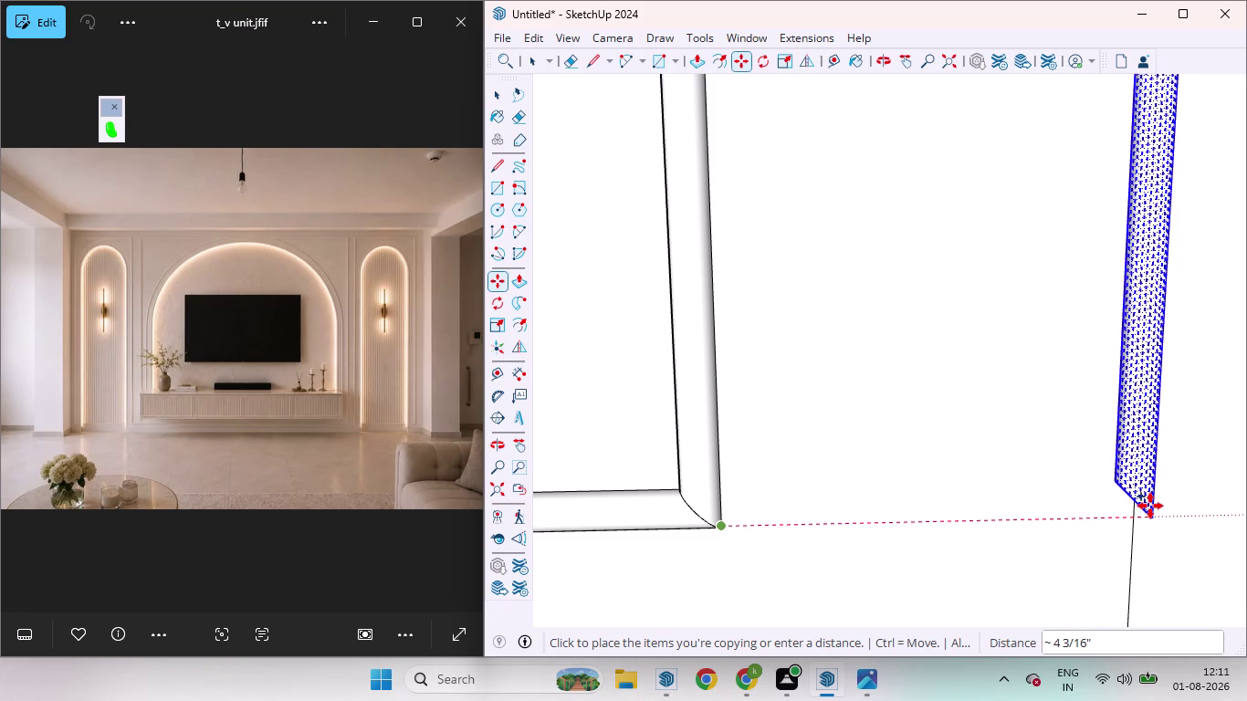
scroll(down, 3)
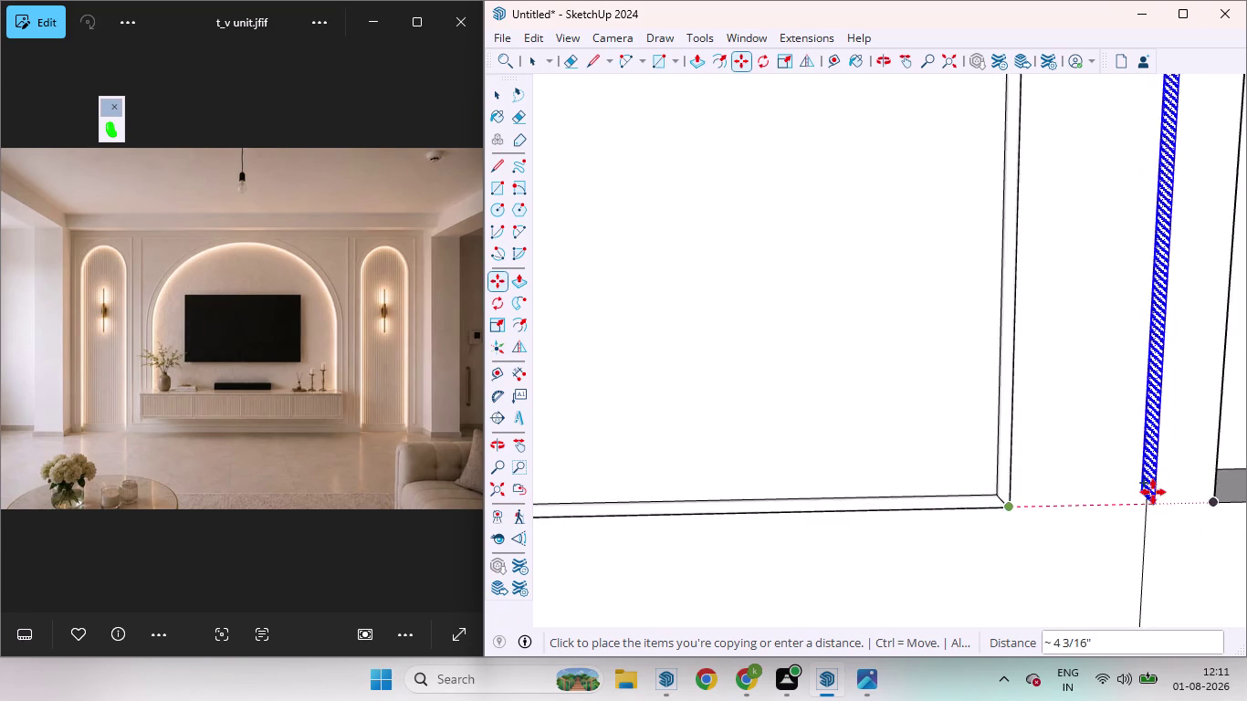
scroll(down, 3)
scroll(down, 3)
scroll(up, 3)
scroll(down, 3)
scroll(down, 3)
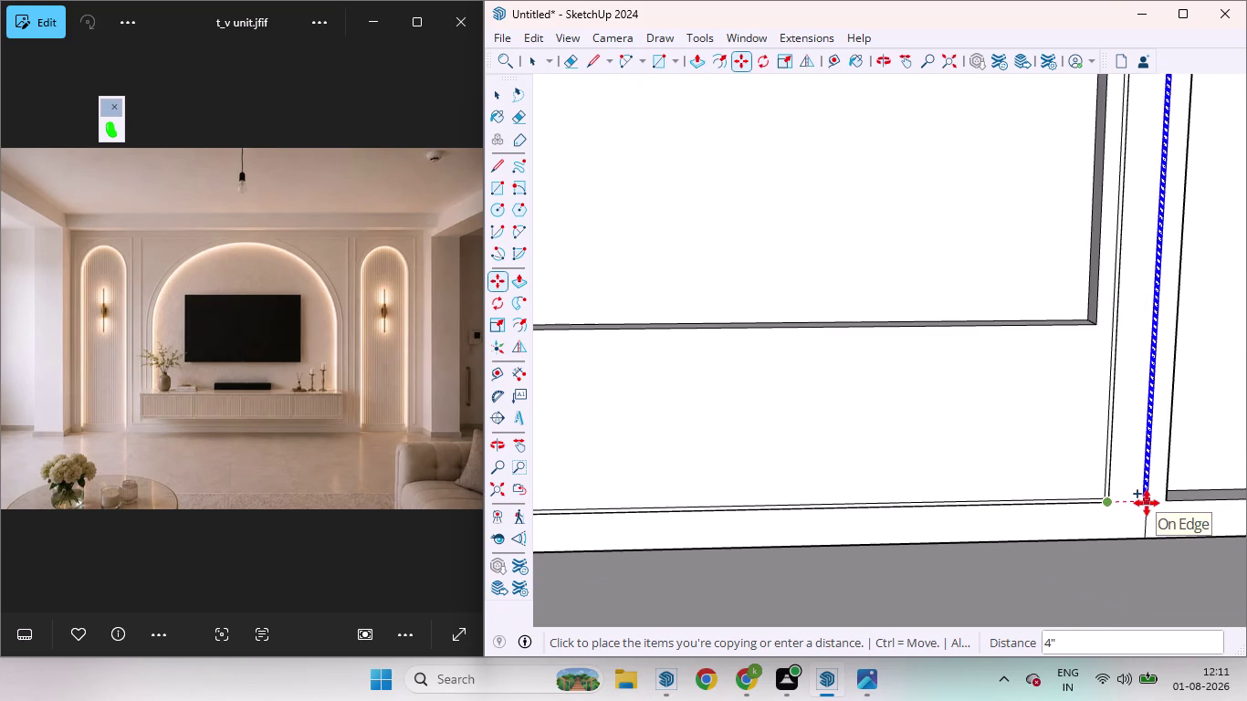
scroll(down, 3)
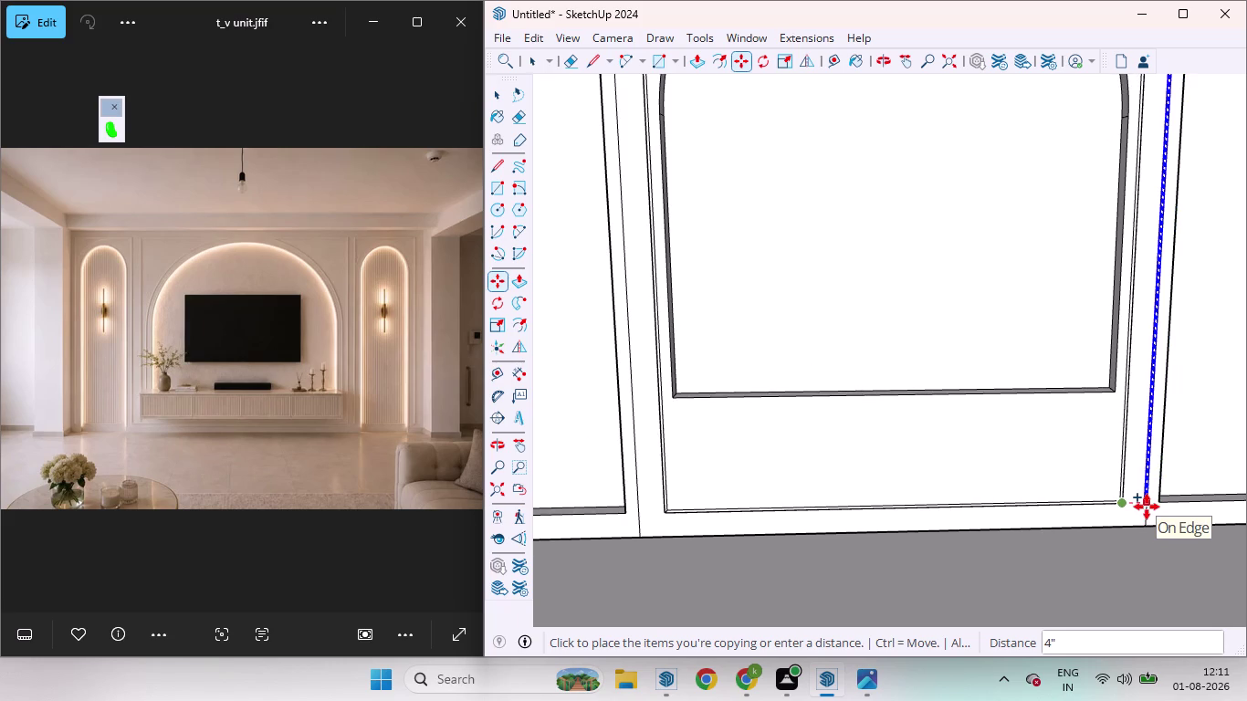
click(1146, 507)
Place another strip copy beside the right arched panel, locked to the red axis.
click(1146, 506)
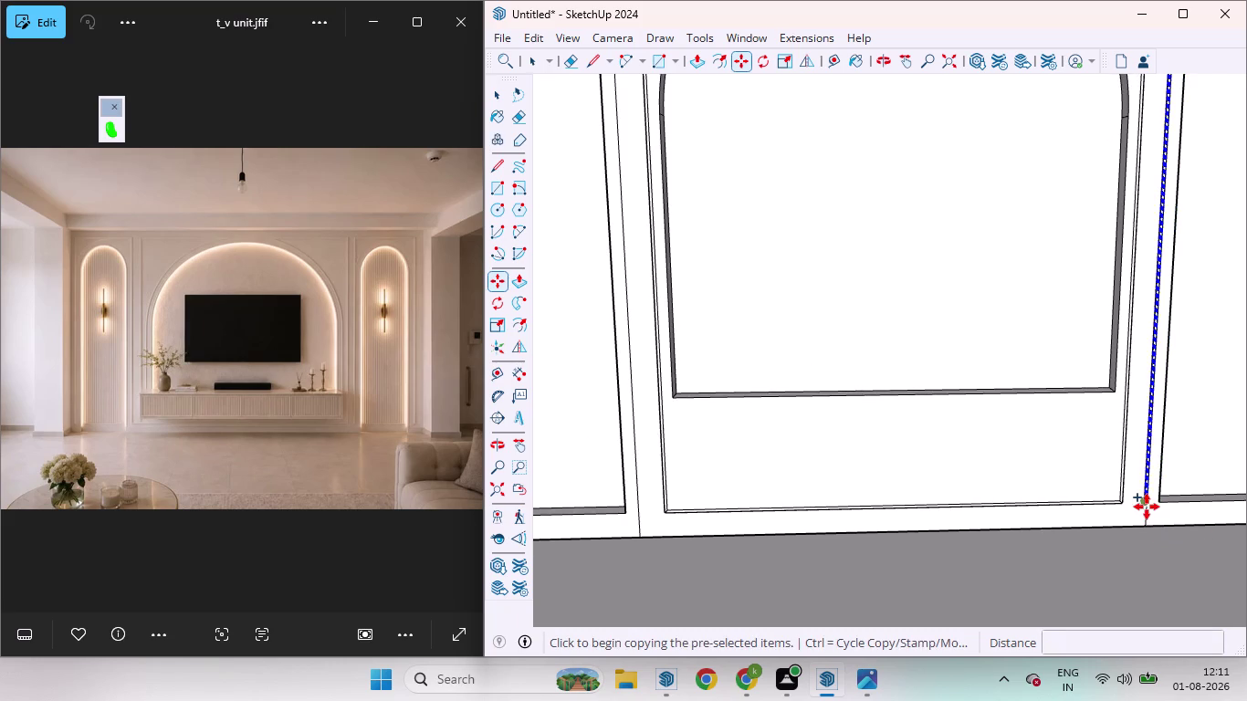
scroll(down, 3)
scroll(up, 3)
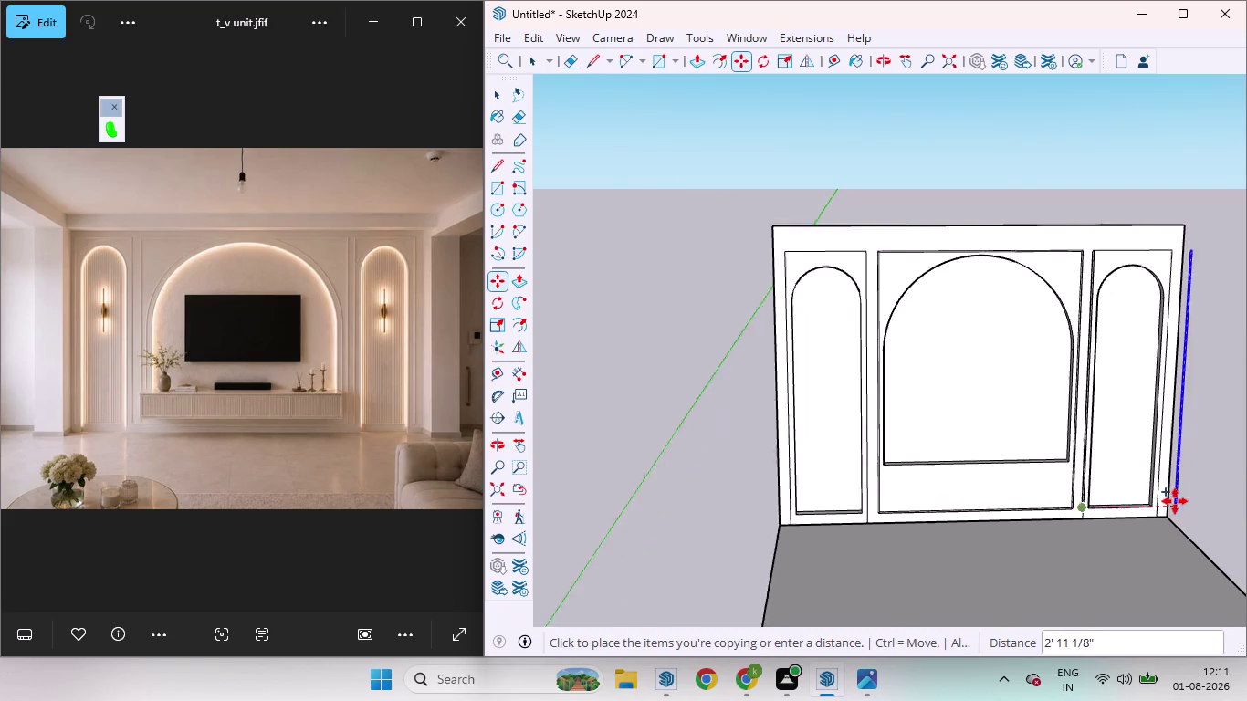
scroll(up, 3)
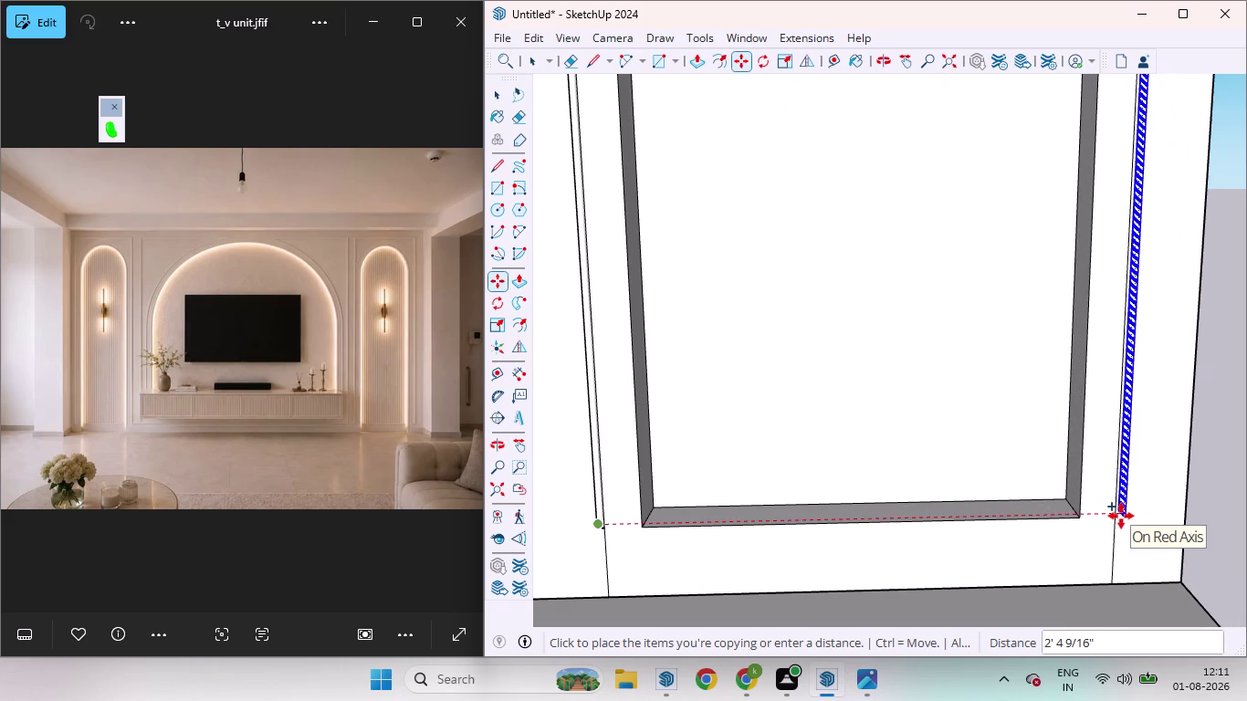
key(Right)
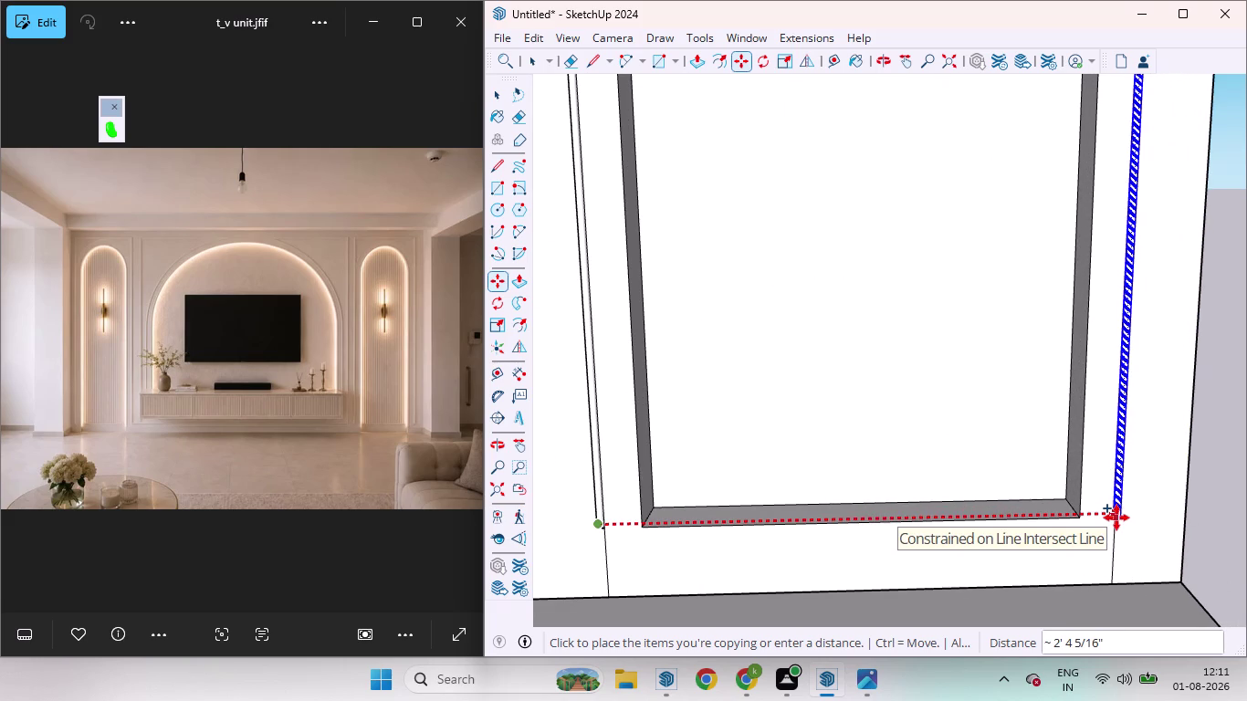
click(1116, 517)
key(space)
click(1199, 544)
scroll(down, 3)
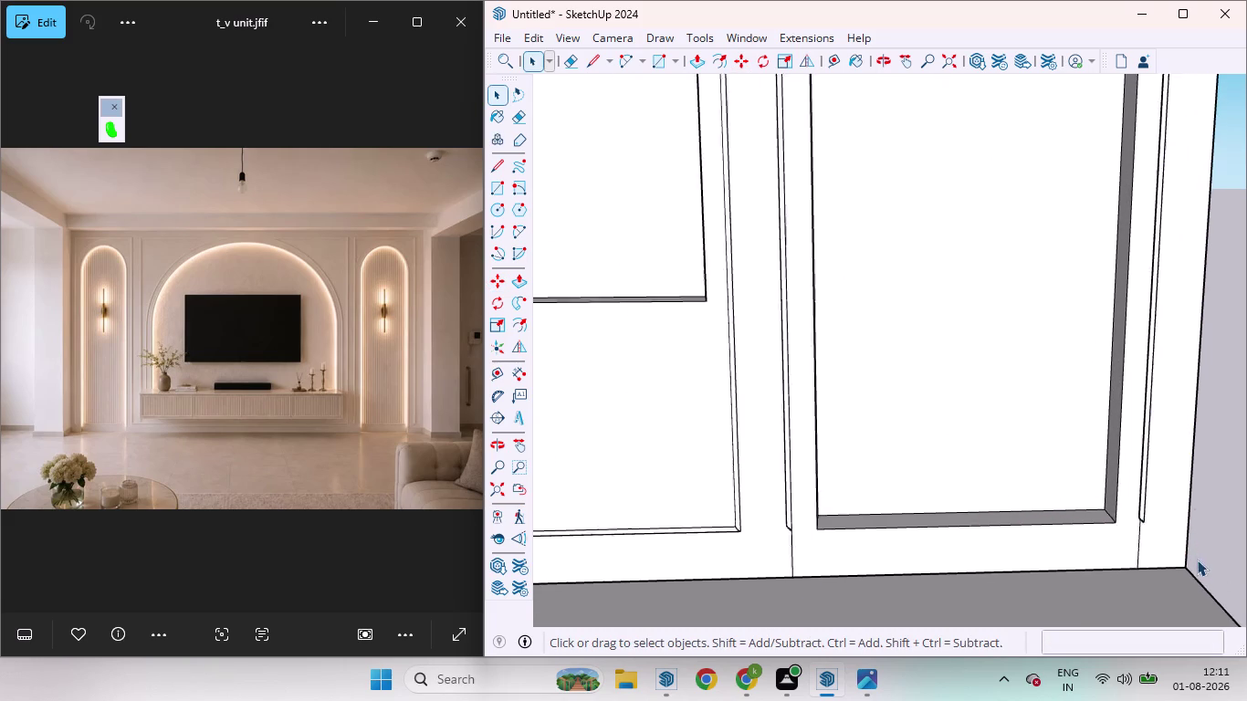
Copy the vertical strip onto the large arched panel's left edge.
scroll(down, 3)
scroll(down, 3)
scroll(up, 3)
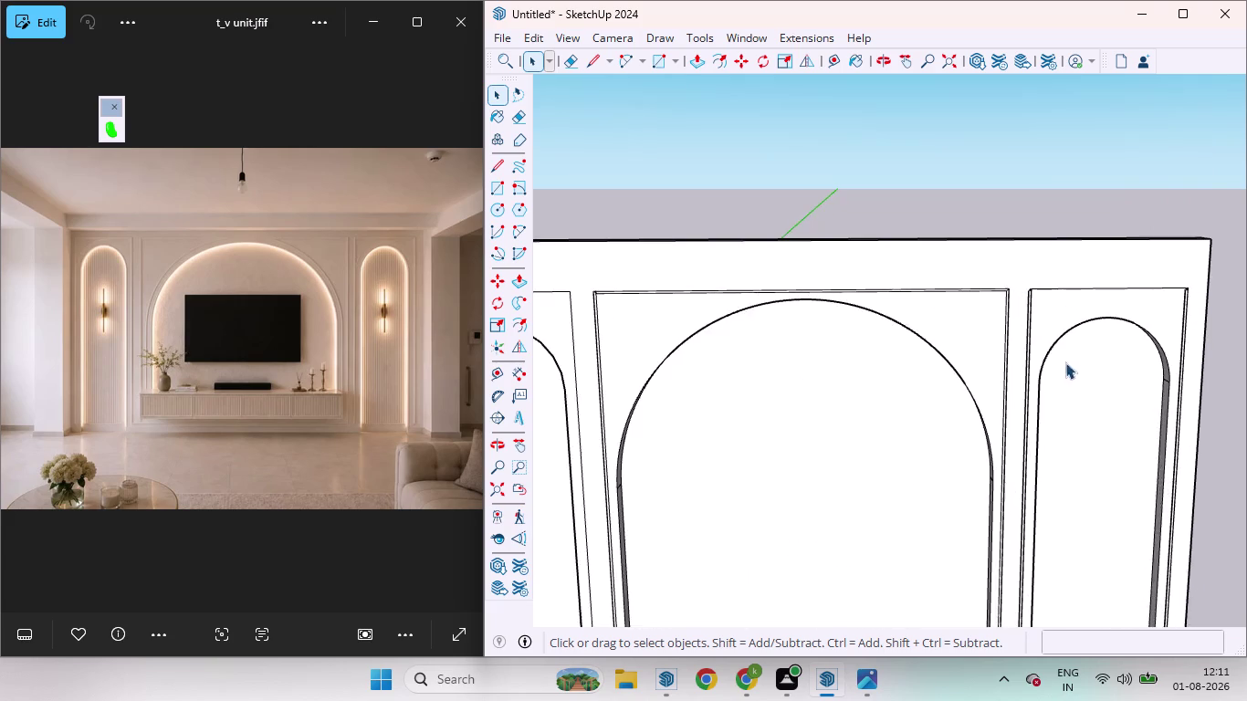
scroll(down, 3)
scroll(up, 3)
click(1035, 566)
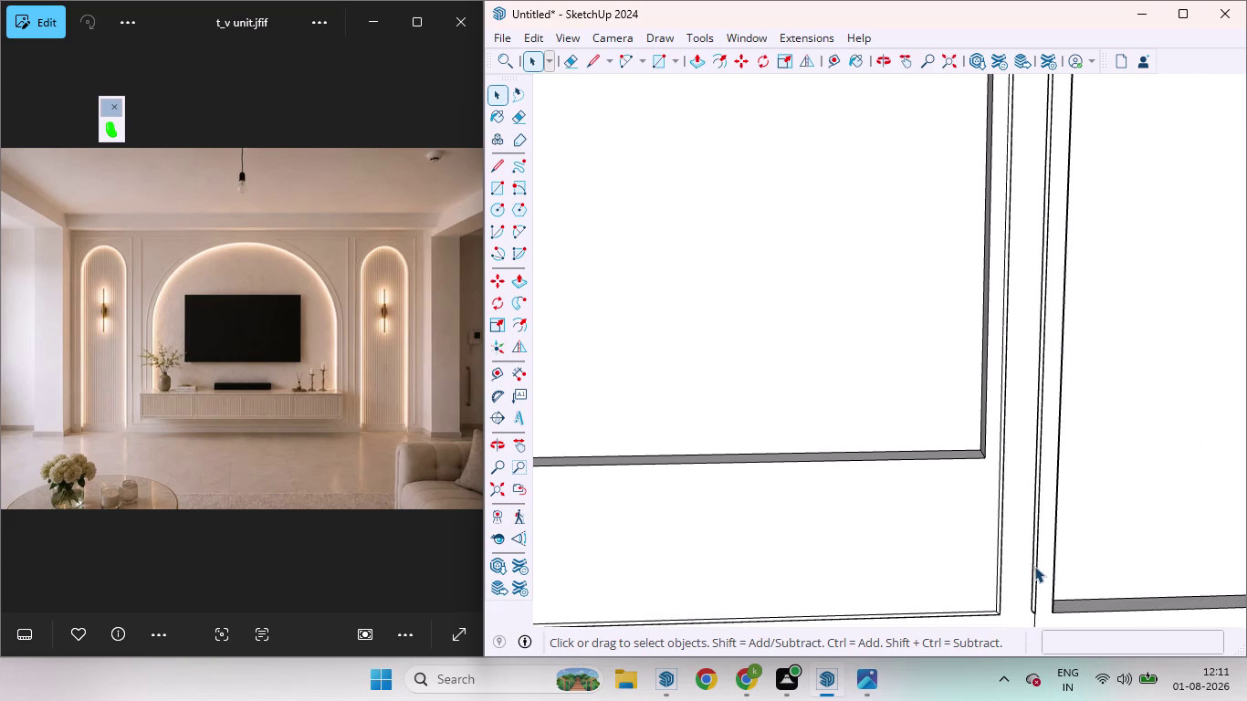
double_click(1034, 566)
middle_drag(1043, 560, 1018, 423)
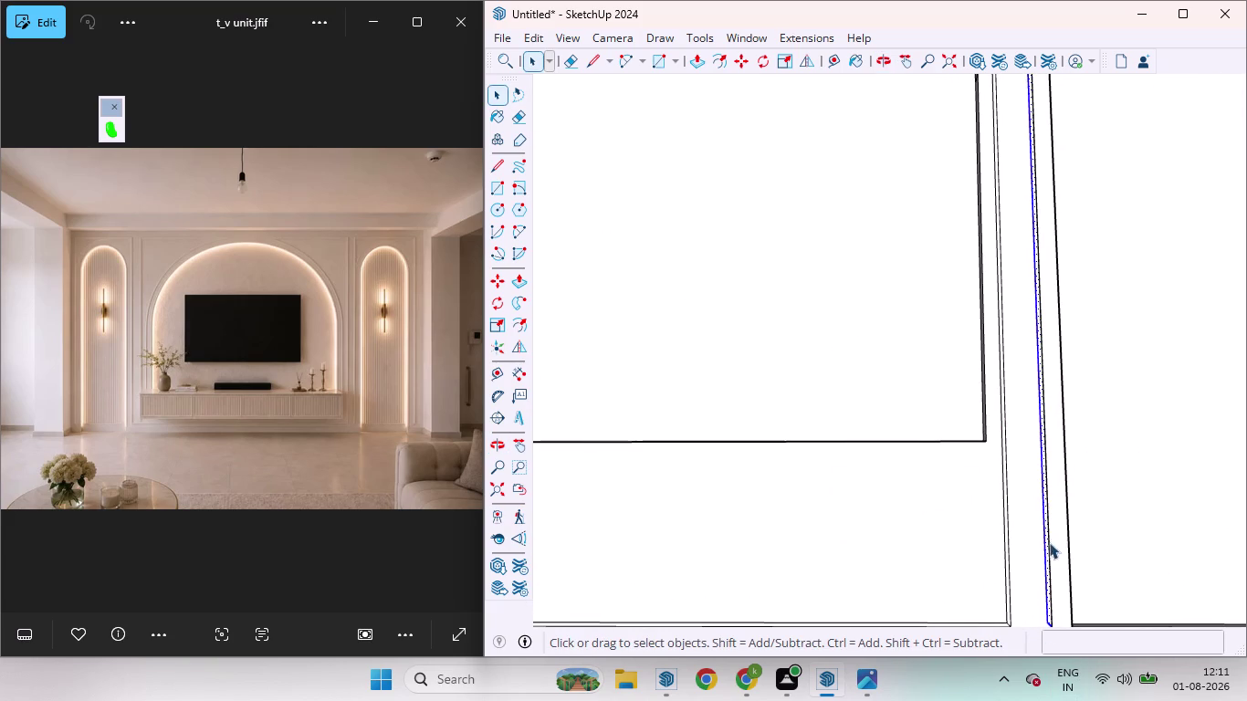
key(m)
scroll(down, 3)
scroll(up, 3)
scroll(down, 3)
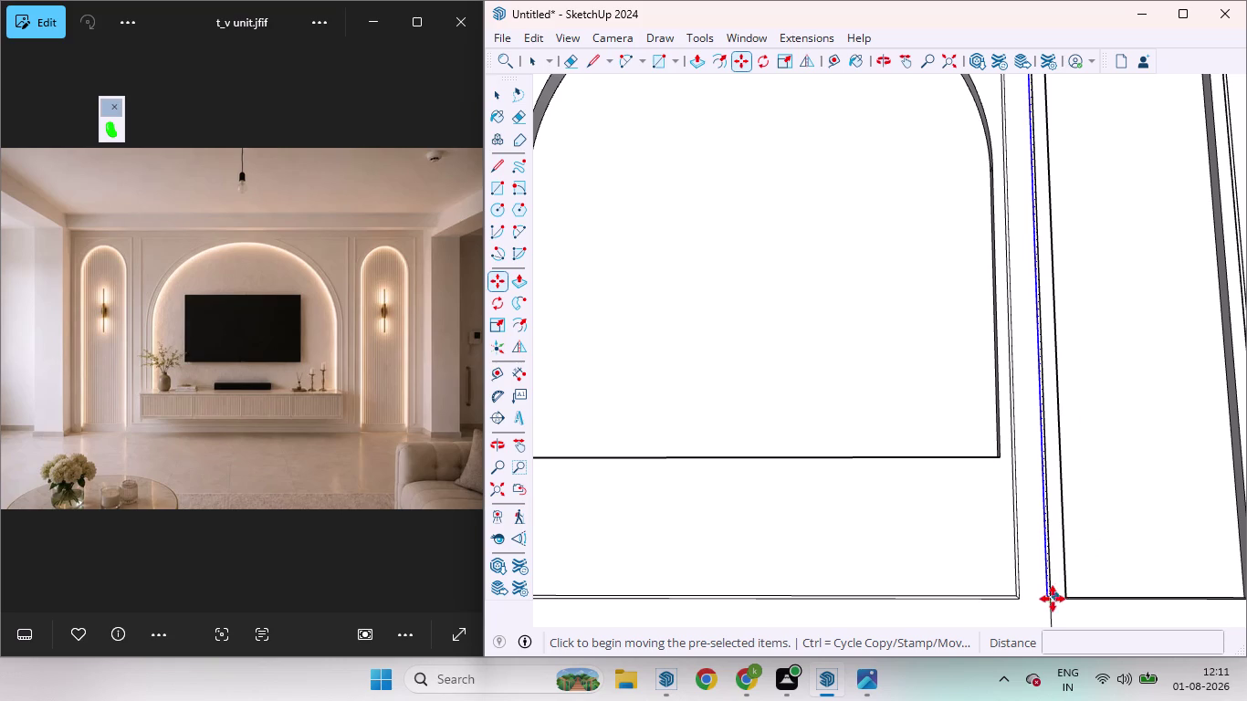
click(1052, 599)
scroll(down, 3)
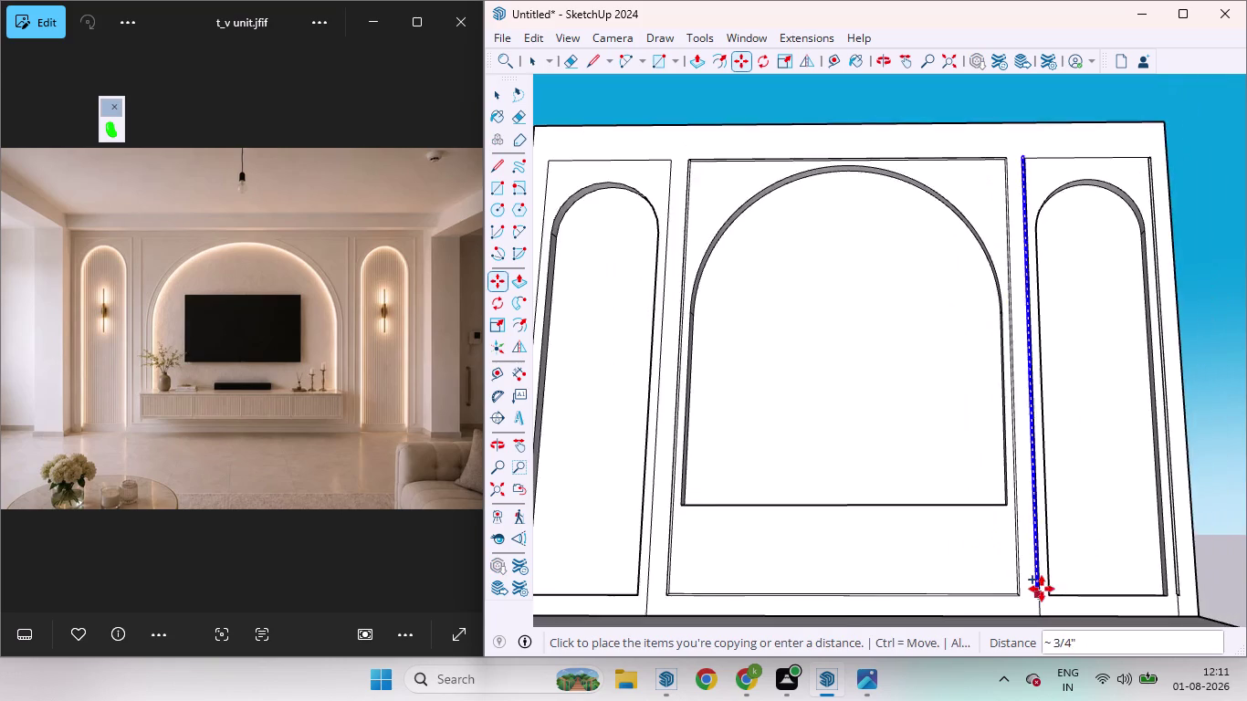
scroll(down, 3)
scroll(down, 3)
scroll(up, 3)
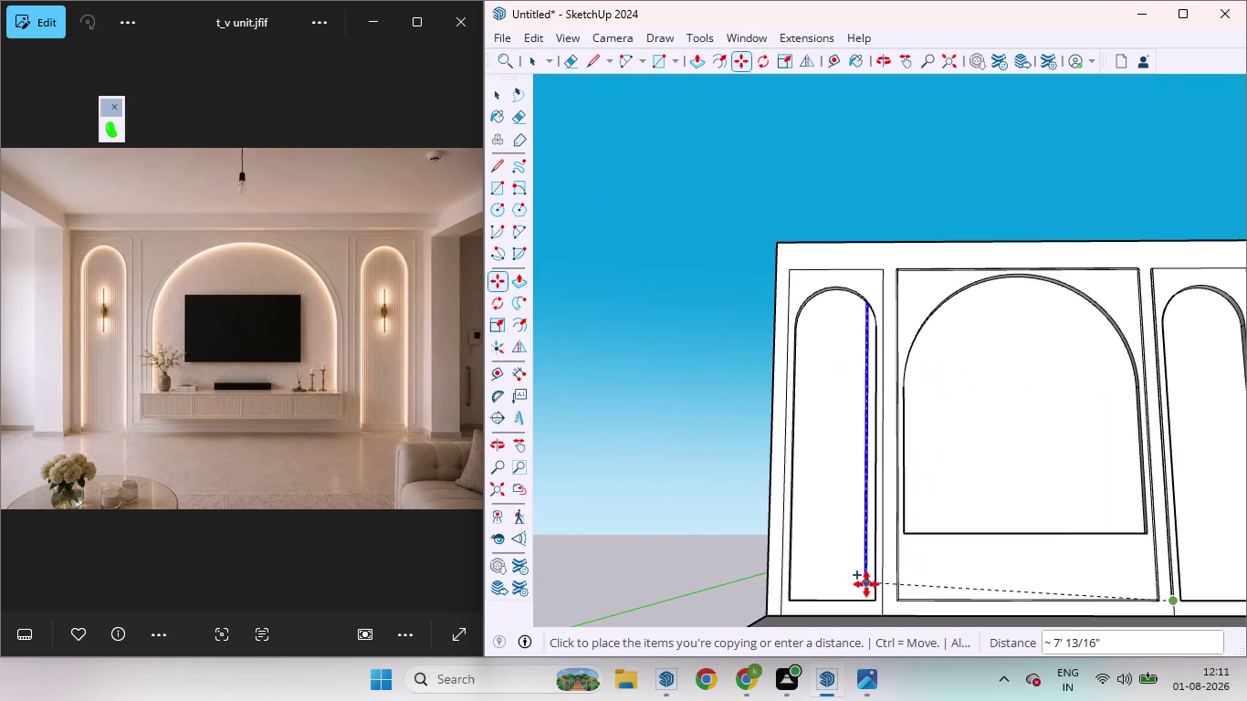
scroll(up, 3)
scroll(down, 3)
scroll(up, 3)
scroll(down, 3)
scroll(down, 3)
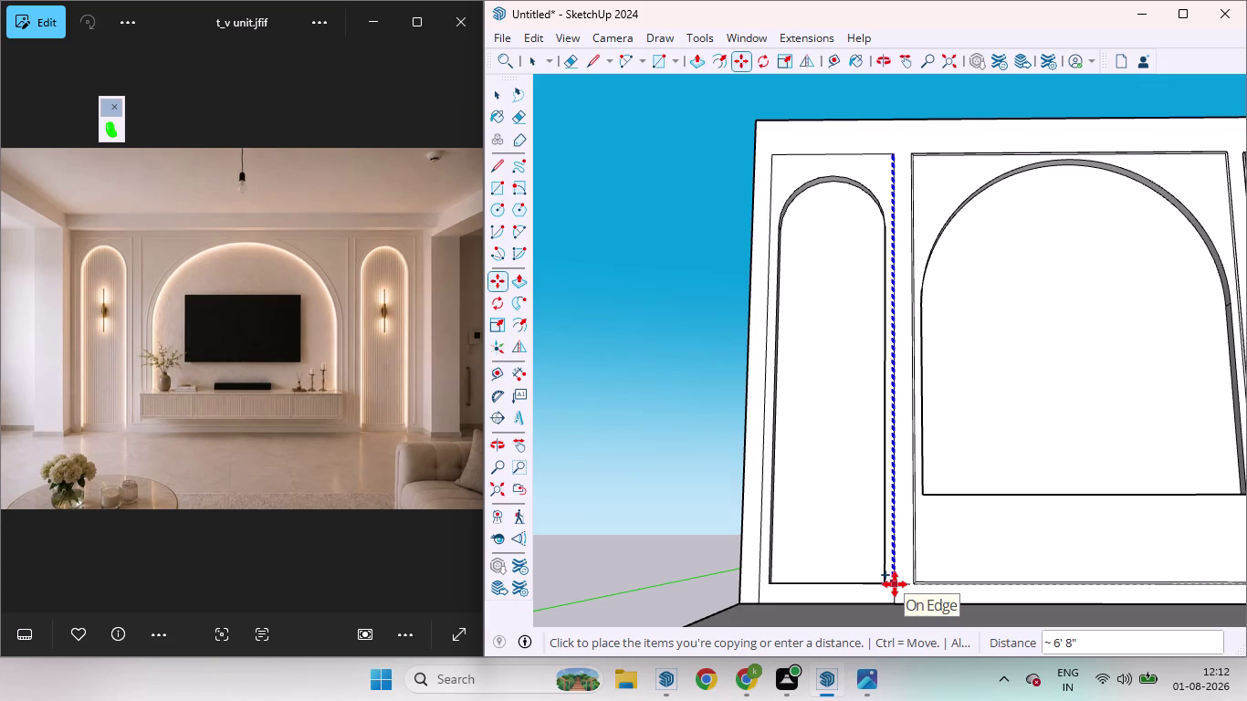
key(Left)
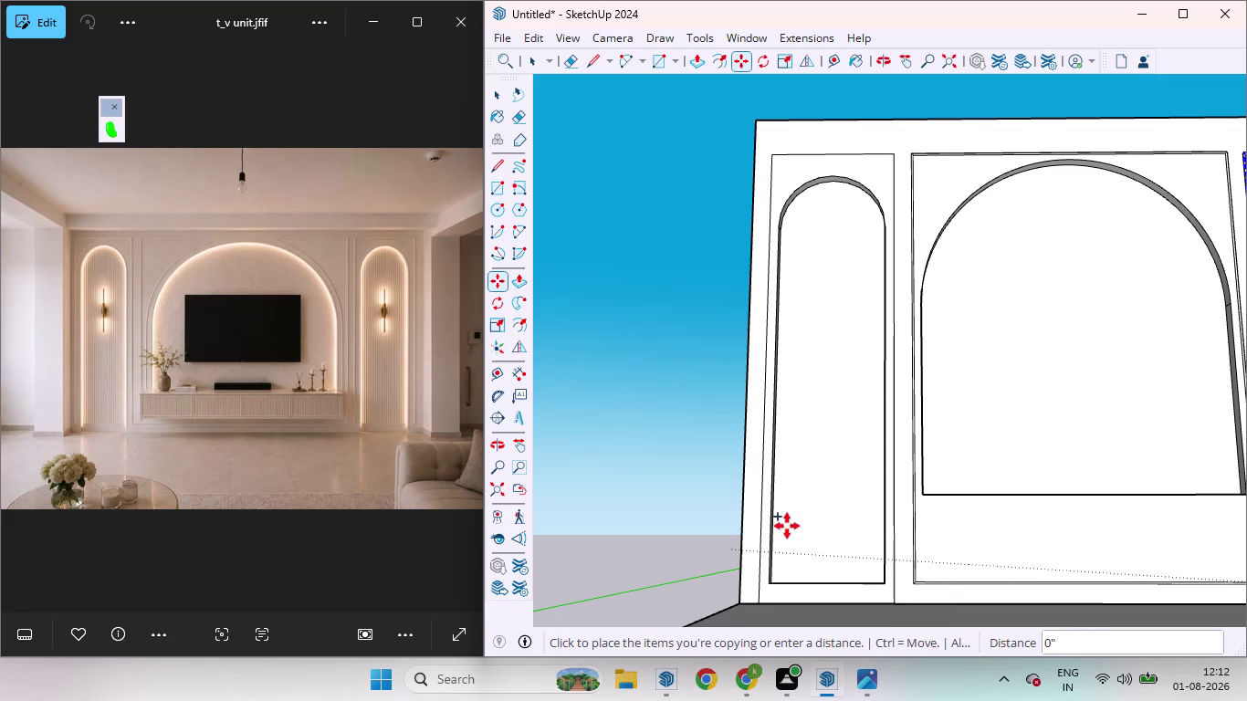
key(Right)
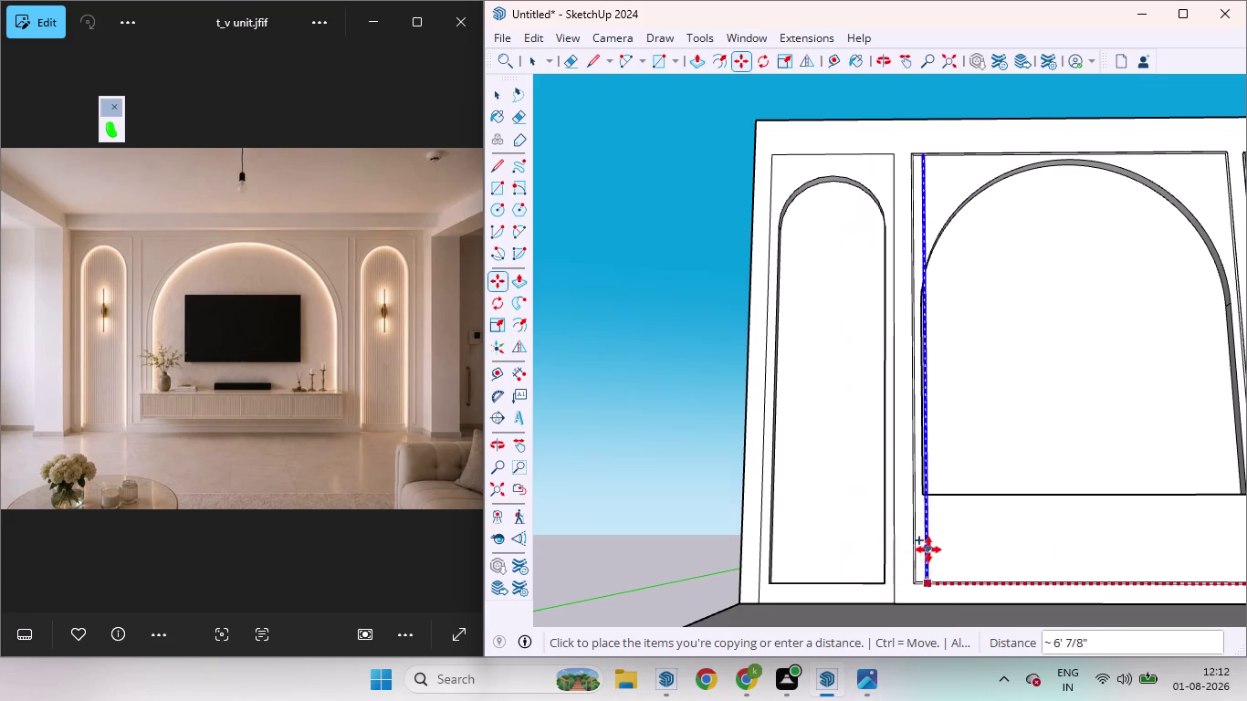
scroll(up, 3)
click(877, 566)
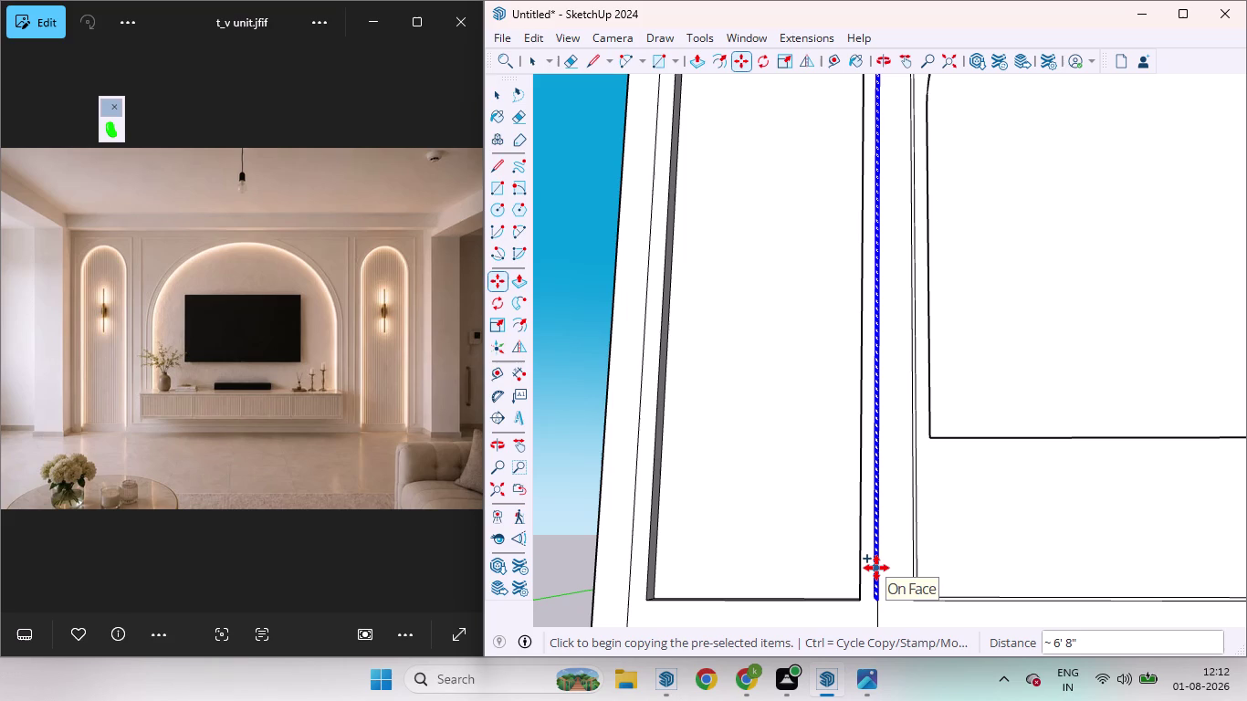
Copy the strip again onto the left narrow panel's edge and deselect.
key(Right)
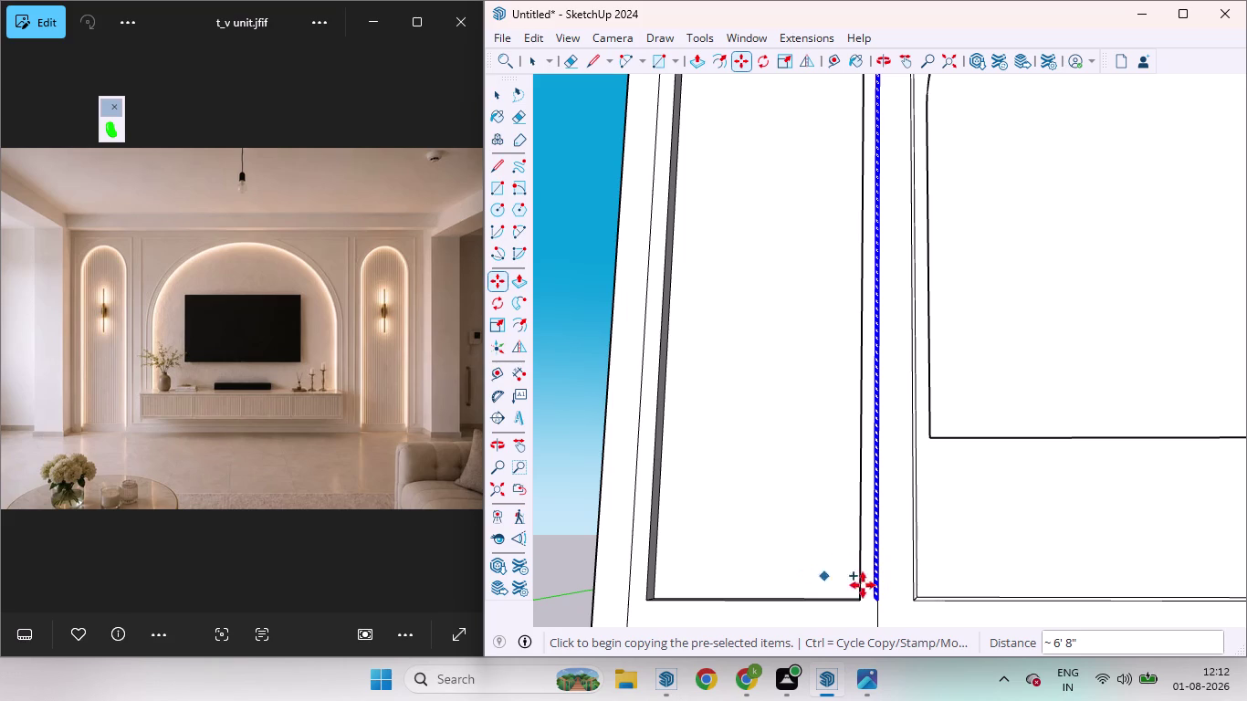
key(Right)
click(879, 597)
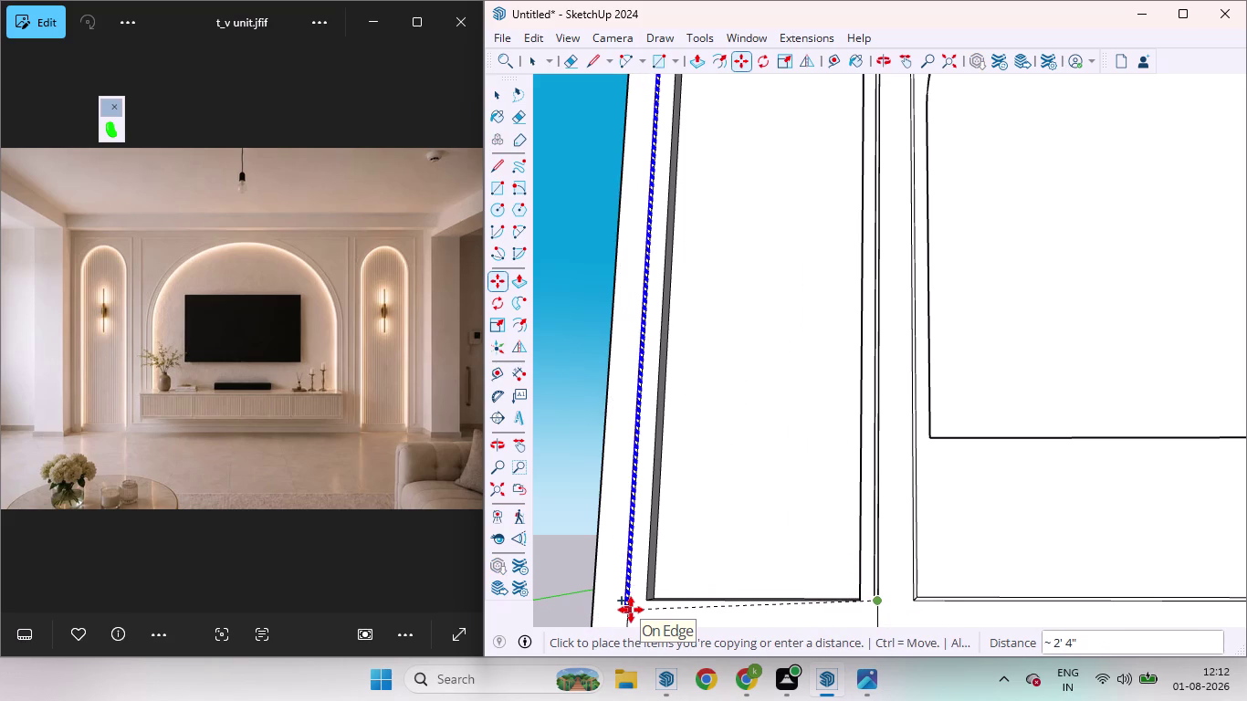
key(Right)
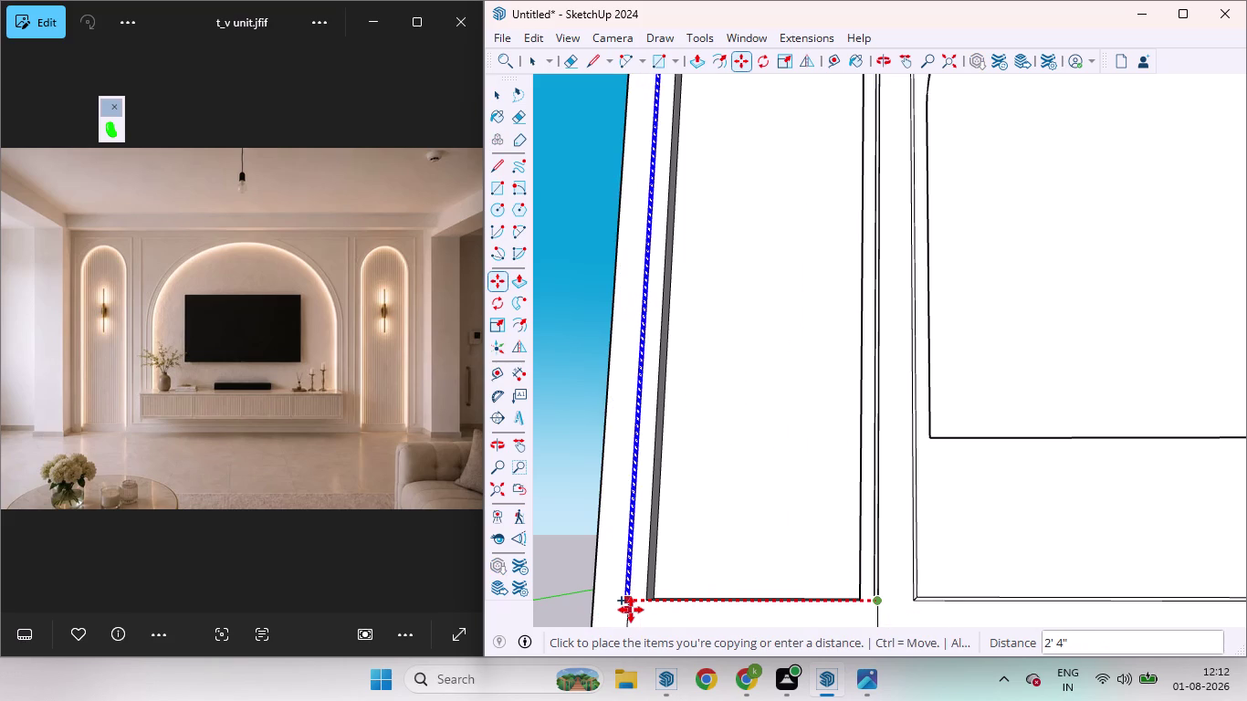
click(631, 610)
key(space)
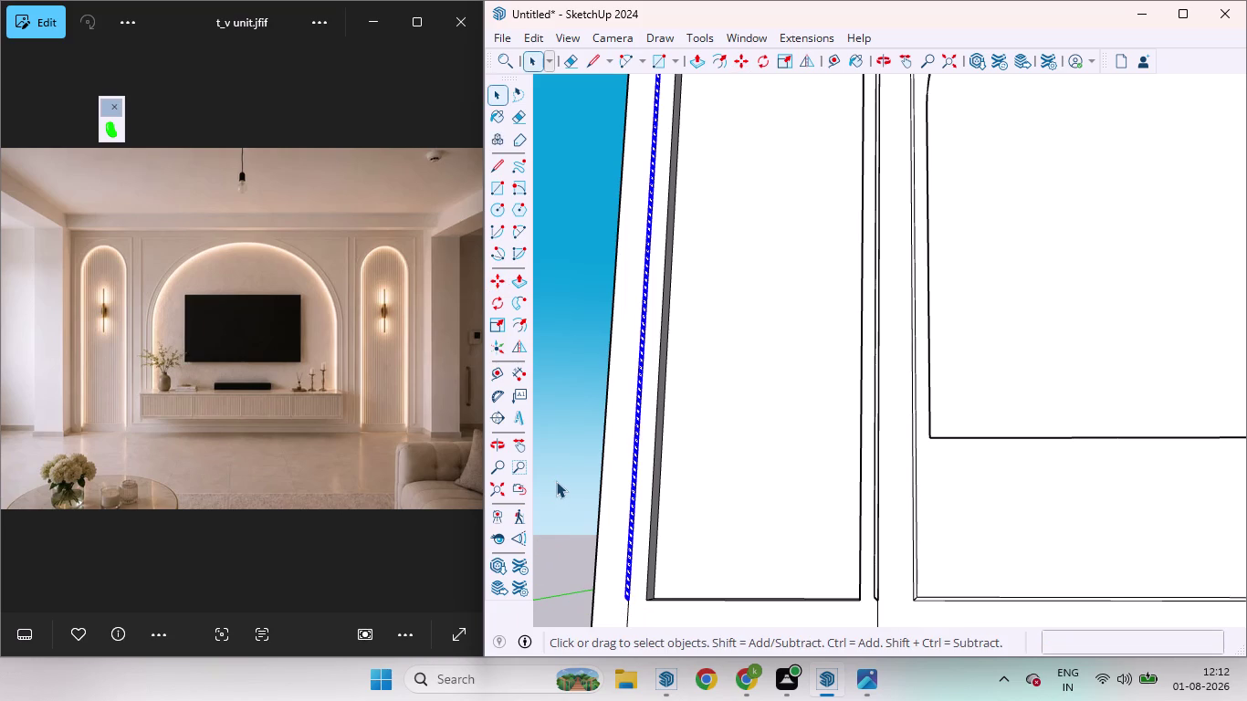
click(556, 482)
scroll(down, 3)
Orbit up to the panel frames' top and open the frame group for editing.
scroll(down, 3)
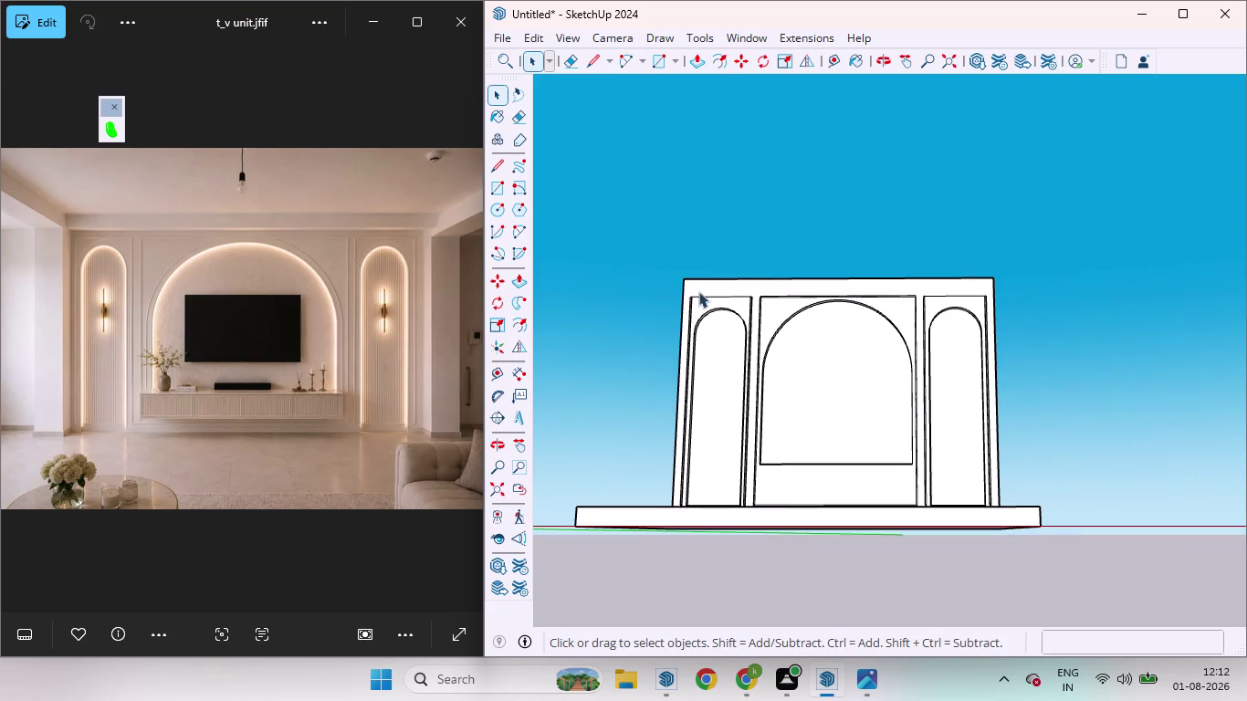
middle_drag(700, 293, 759, 490)
scroll(up, 3)
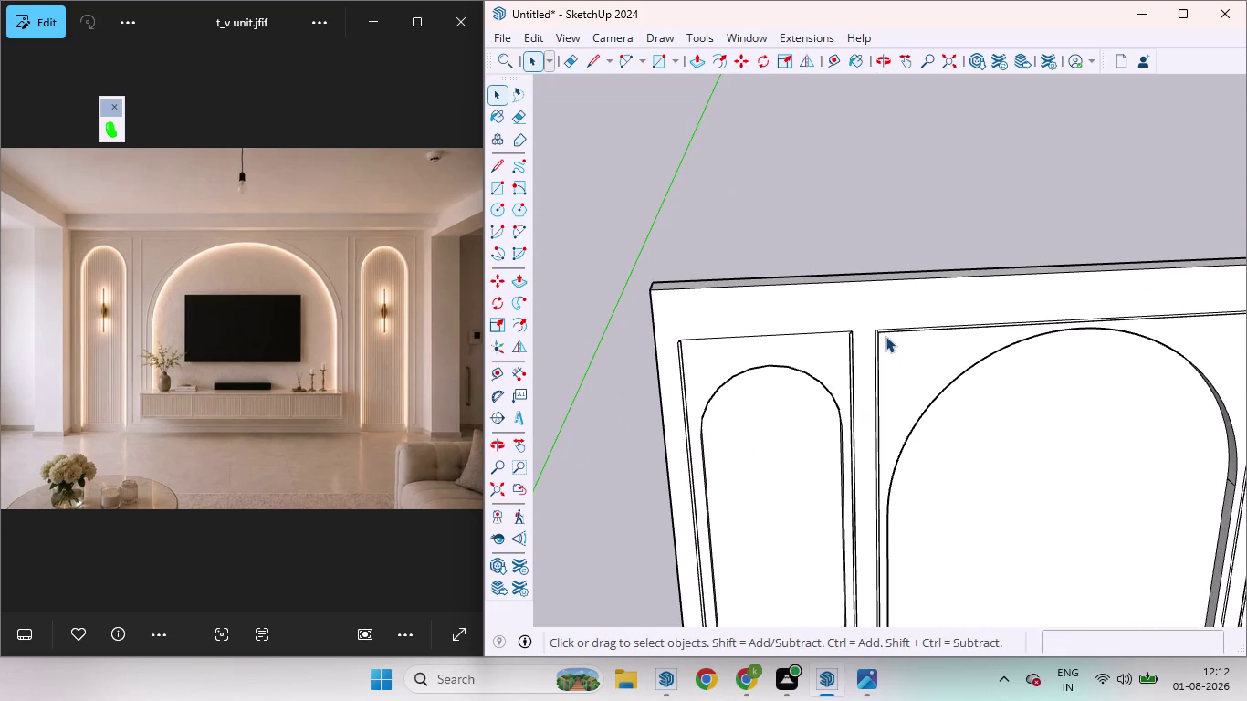
click(911, 327)
middle_drag(919, 338, 913, 31)
scroll(up, 3)
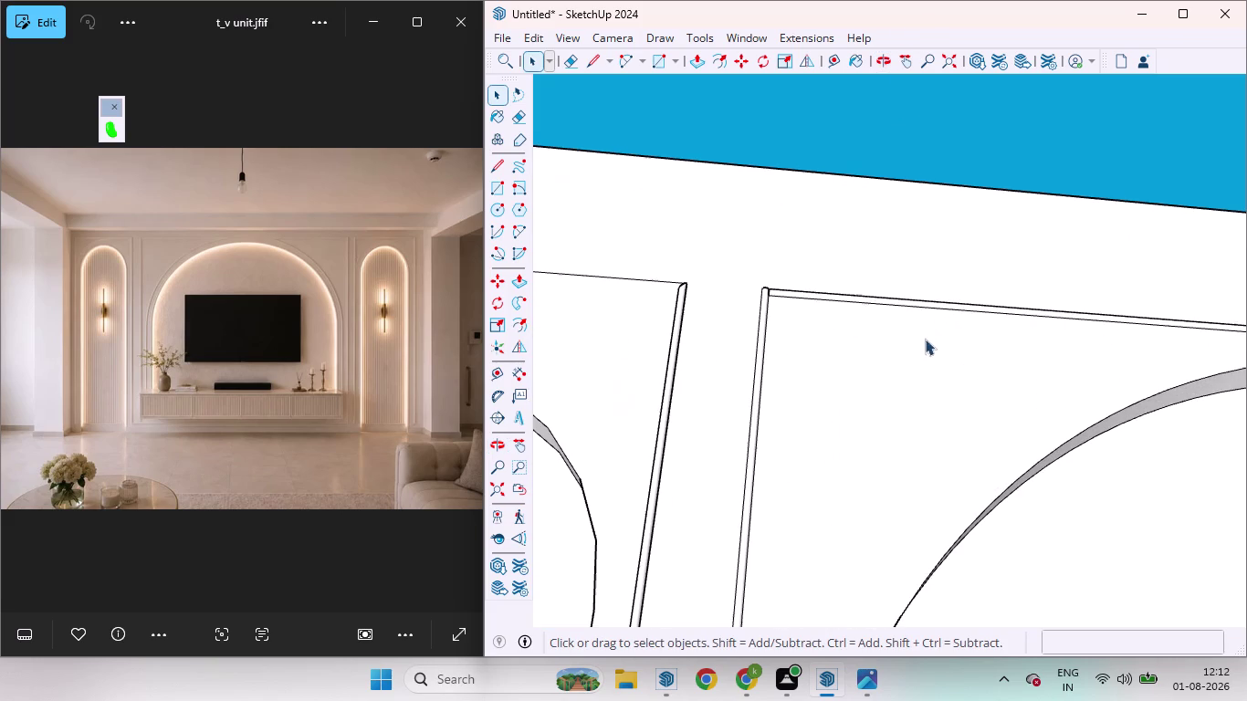
double_click(806, 292)
middle_drag(806, 290, 810, 425)
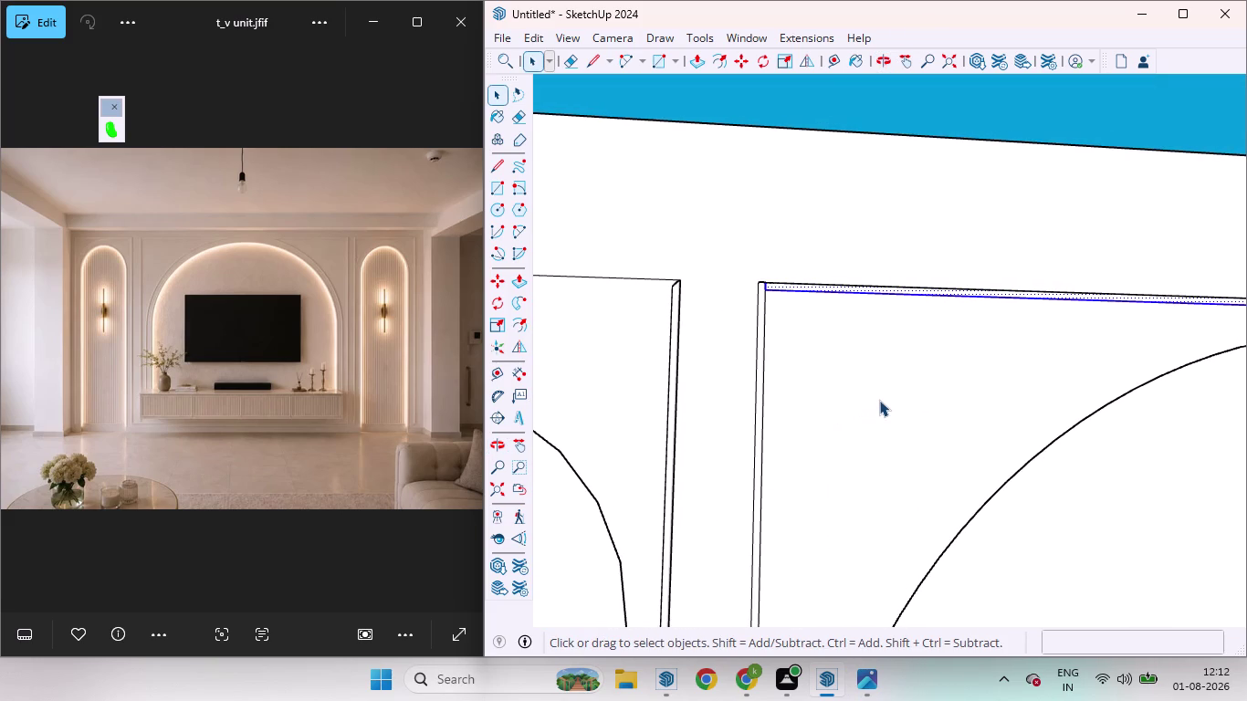
Copy the top strip to the left arched panel's top corner.
key(m)
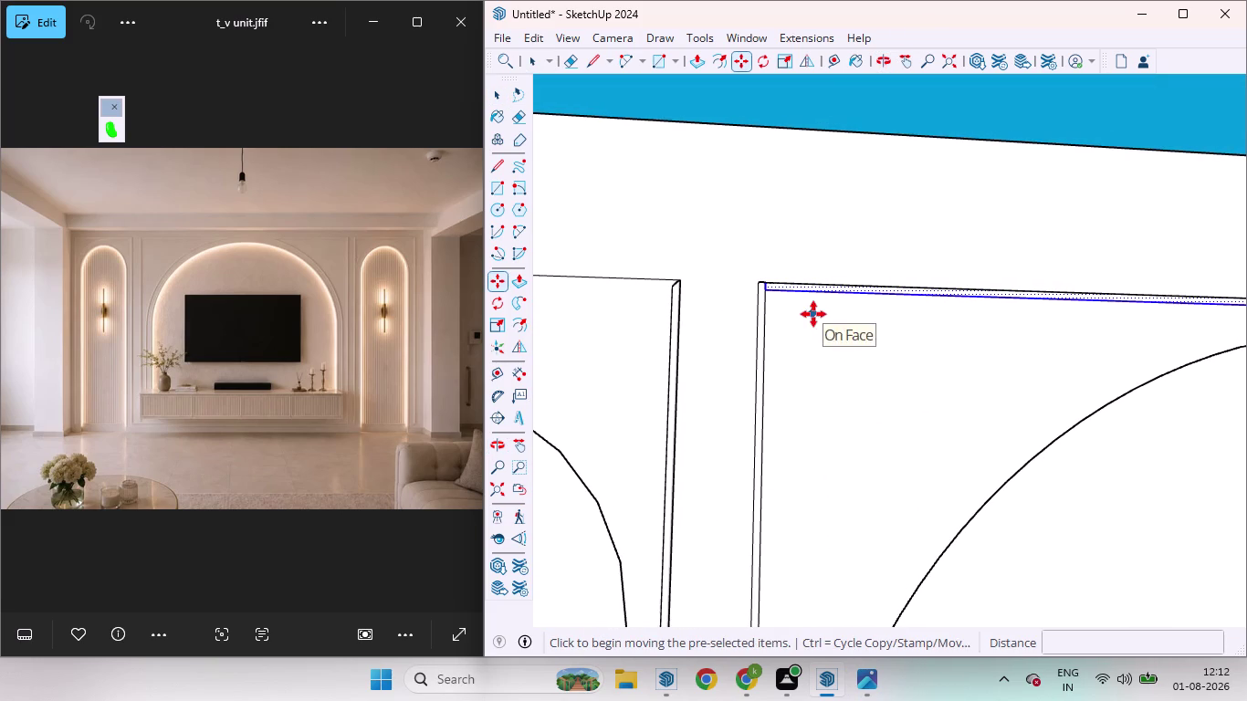
click(805, 292)
scroll(down, 3)
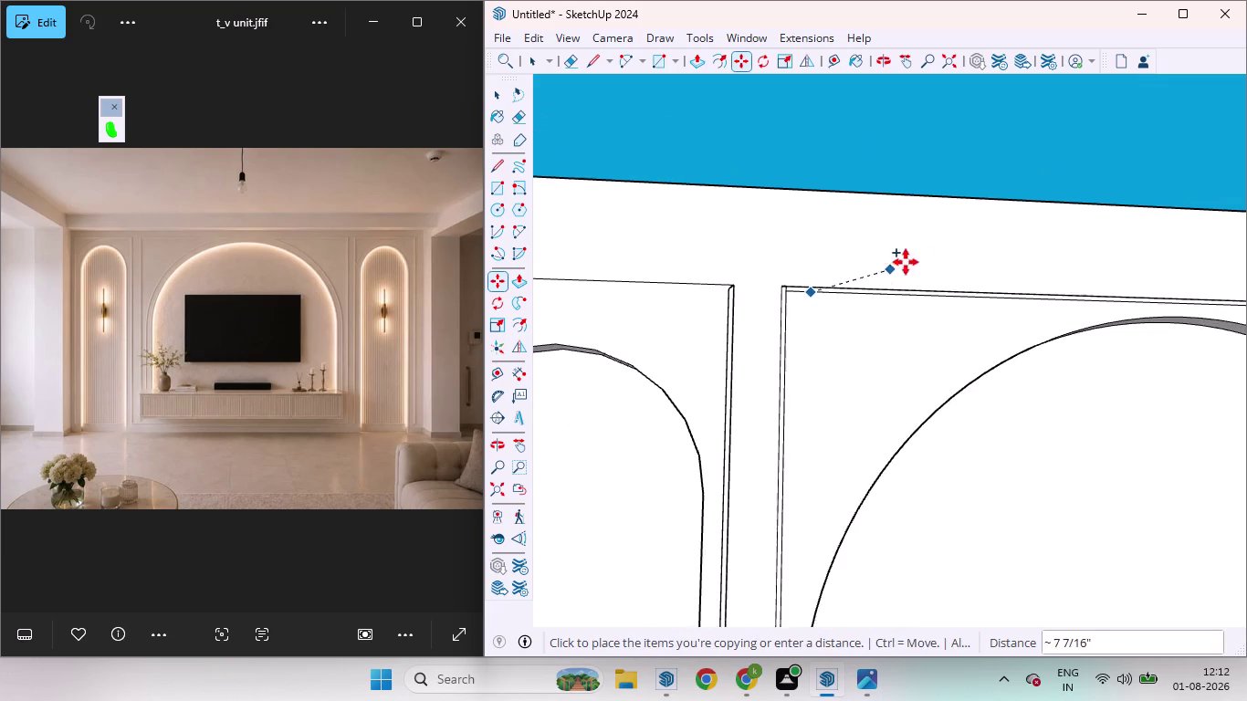
scroll(down, 3)
scroll(down, 3)
scroll(up, 3)
scroll(up, 3)
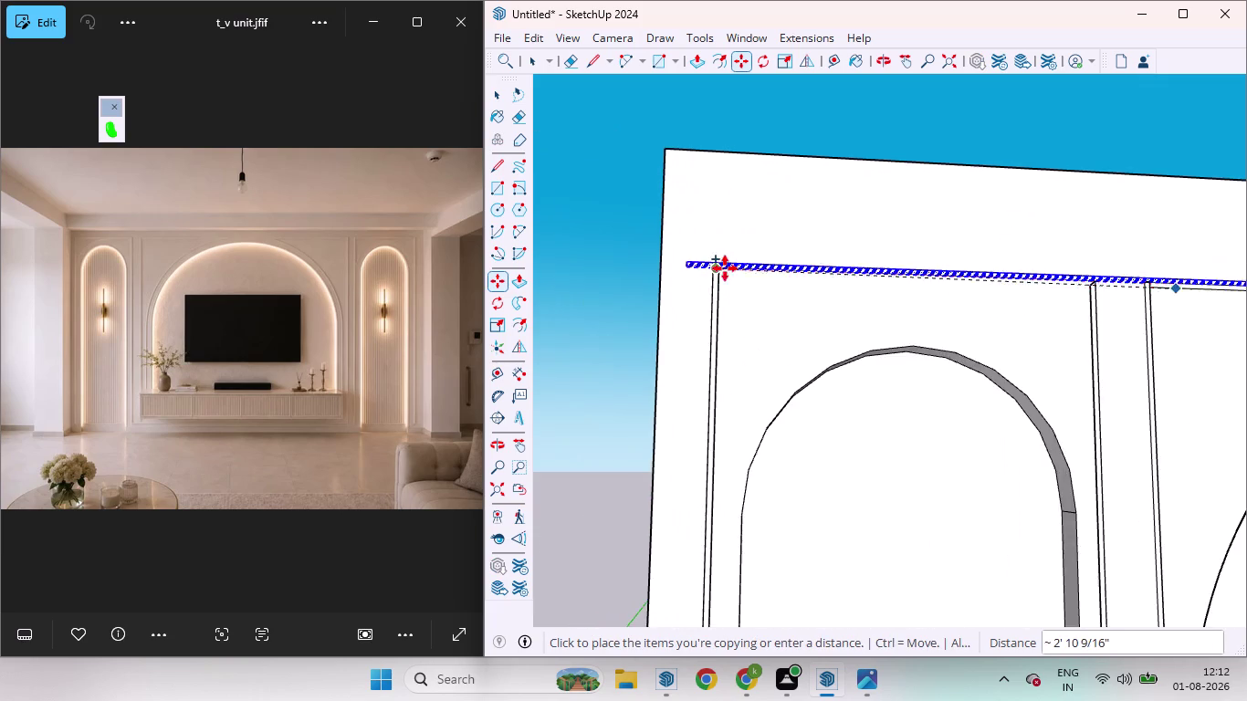
scroll(up, 3)
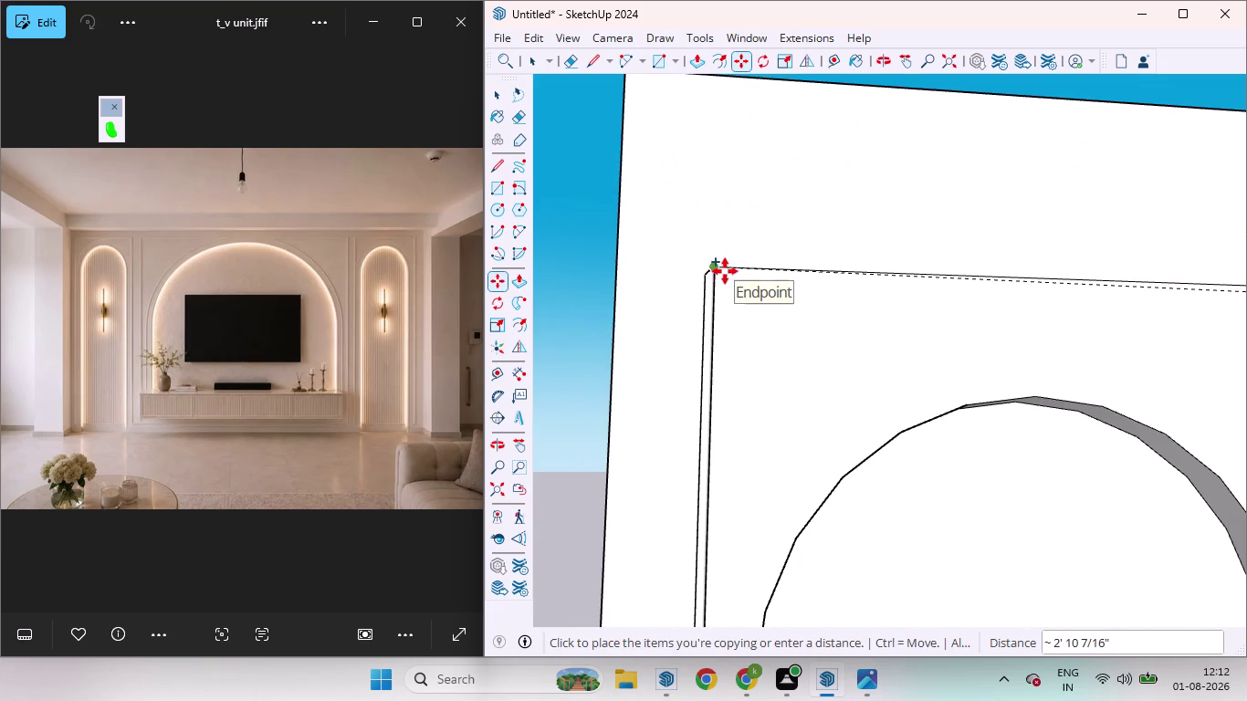
key(Right)
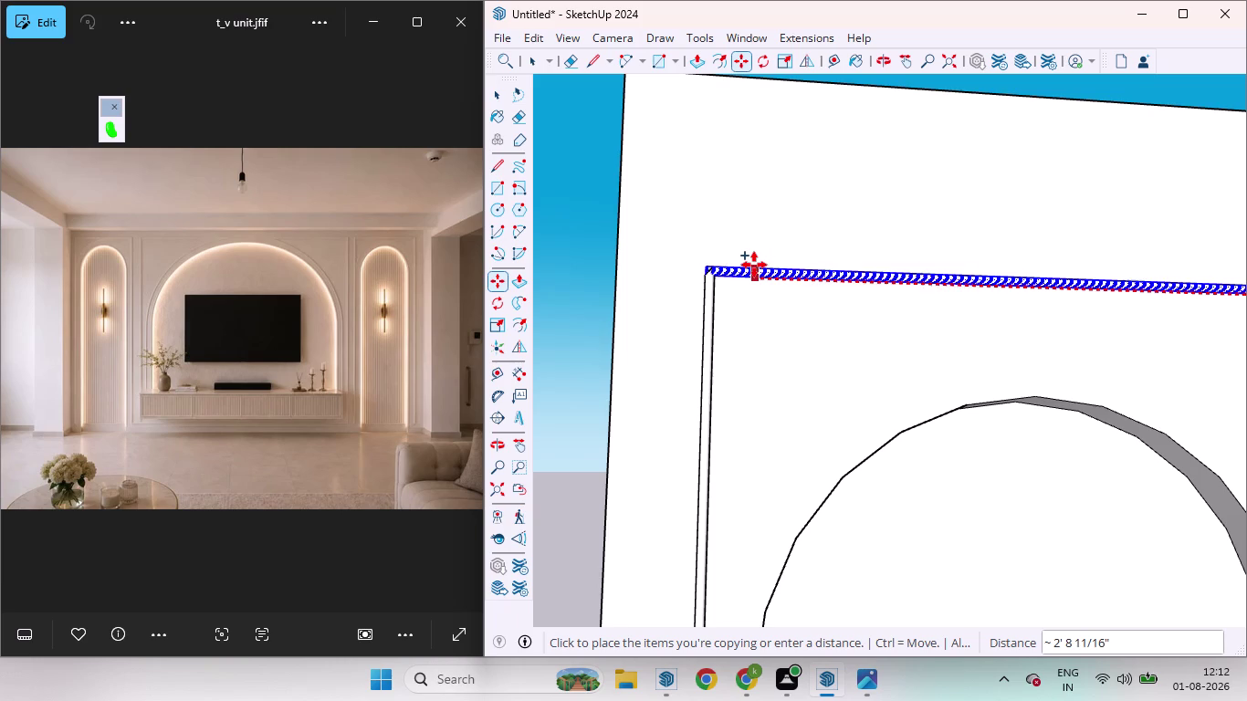
click(754, 265)
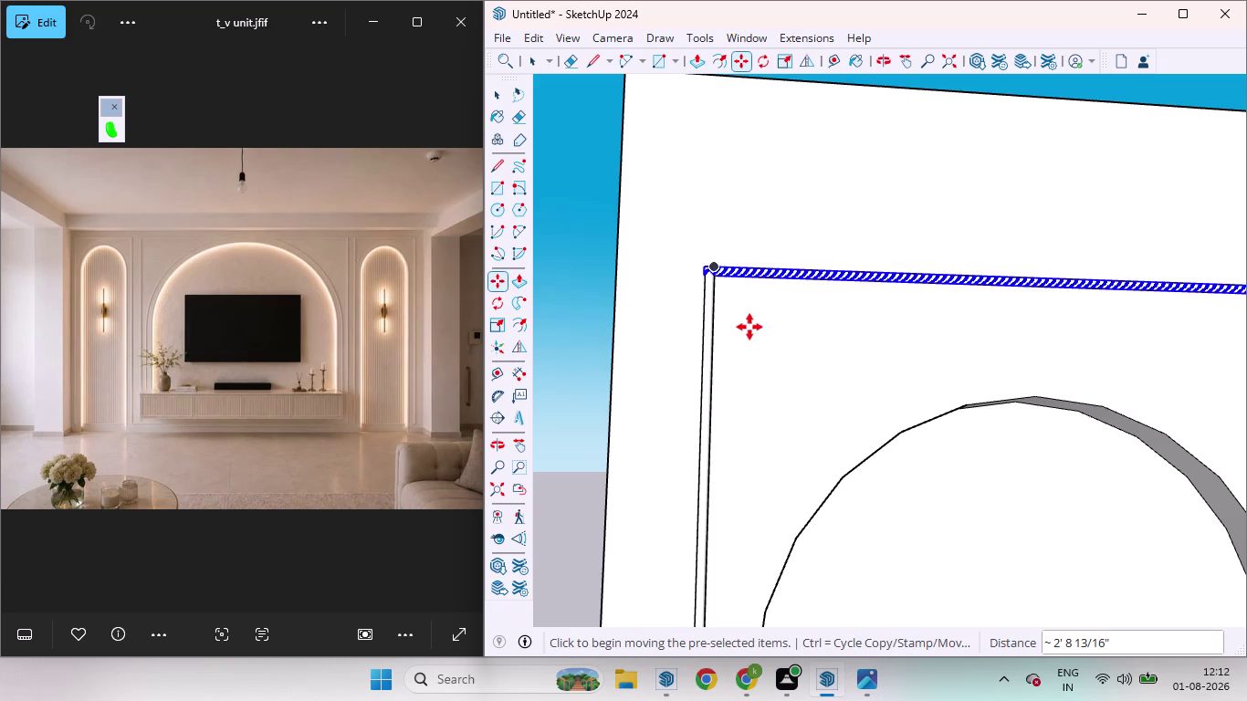
key(s)
scroll(down, 3)
Scale the copied top strip's far end back to the left arched panel's edge.
scroll(down, 3)
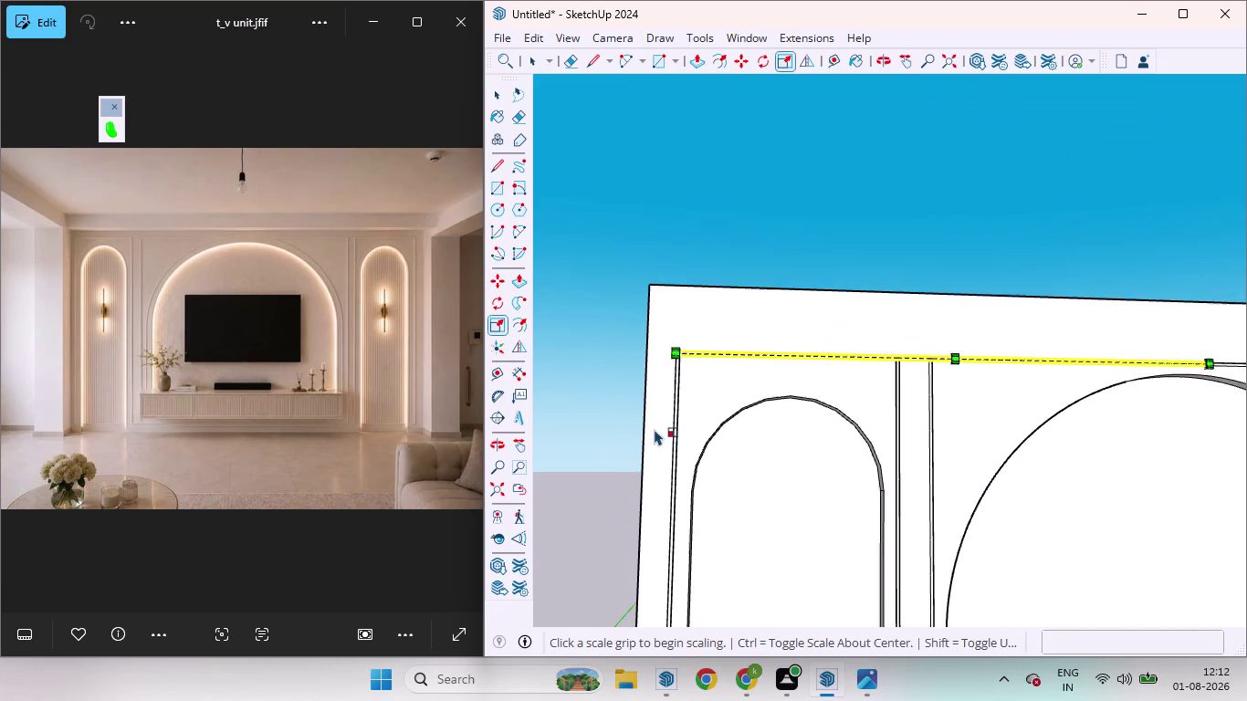
scroll(down, 3)
scroll(up, 3)
scroll(down, 3)
scroll(down, 3)
scroll(up, 3)
middle_drag(1034, 374, 728, 467)
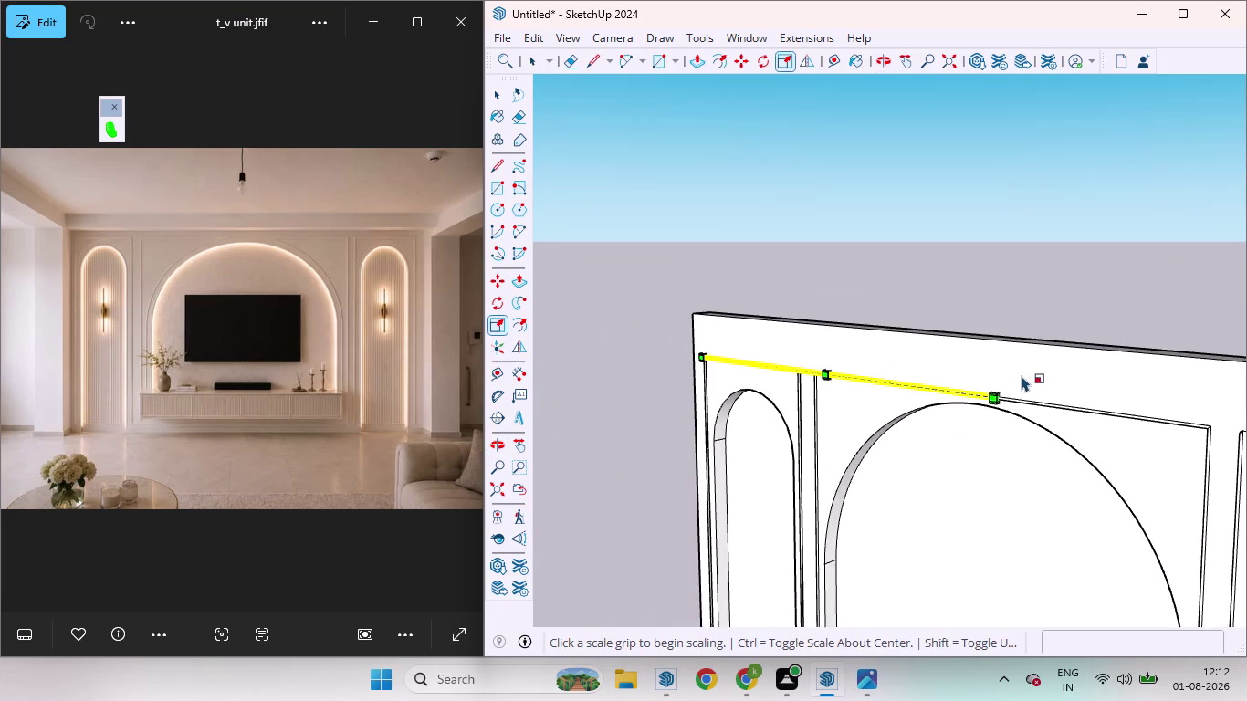
scroll(up, 3)
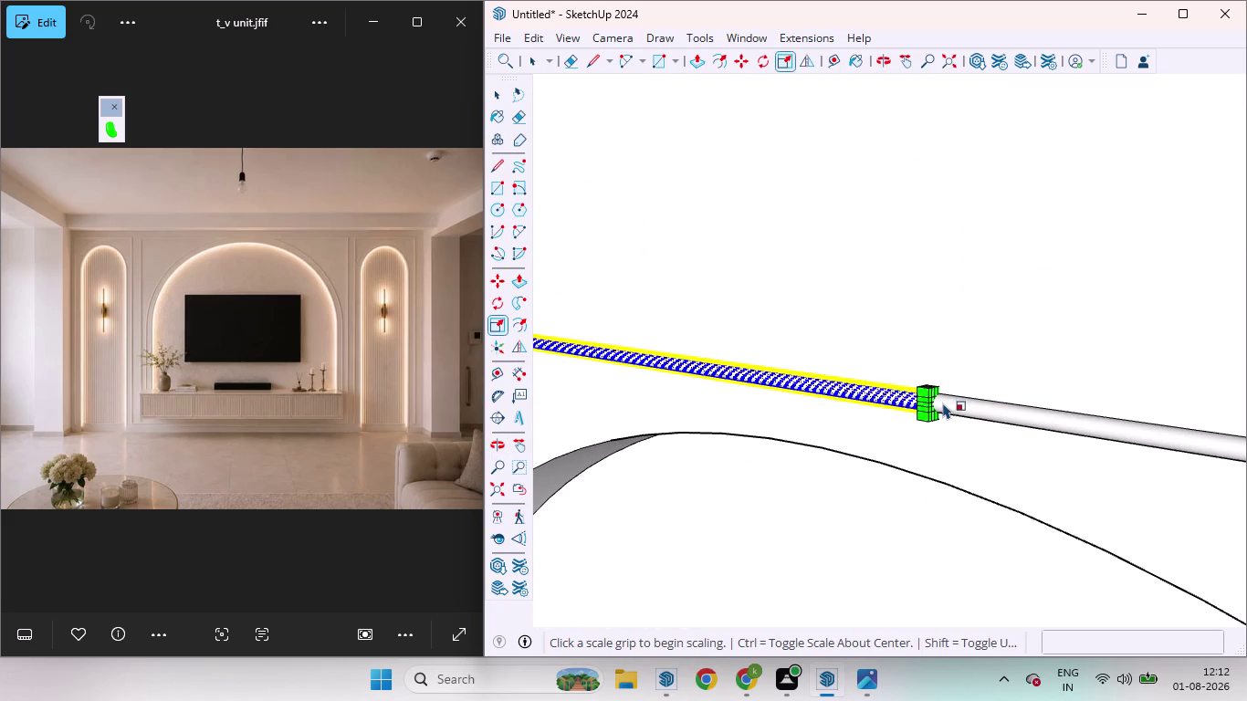
drag(937, 403, 827, 392)
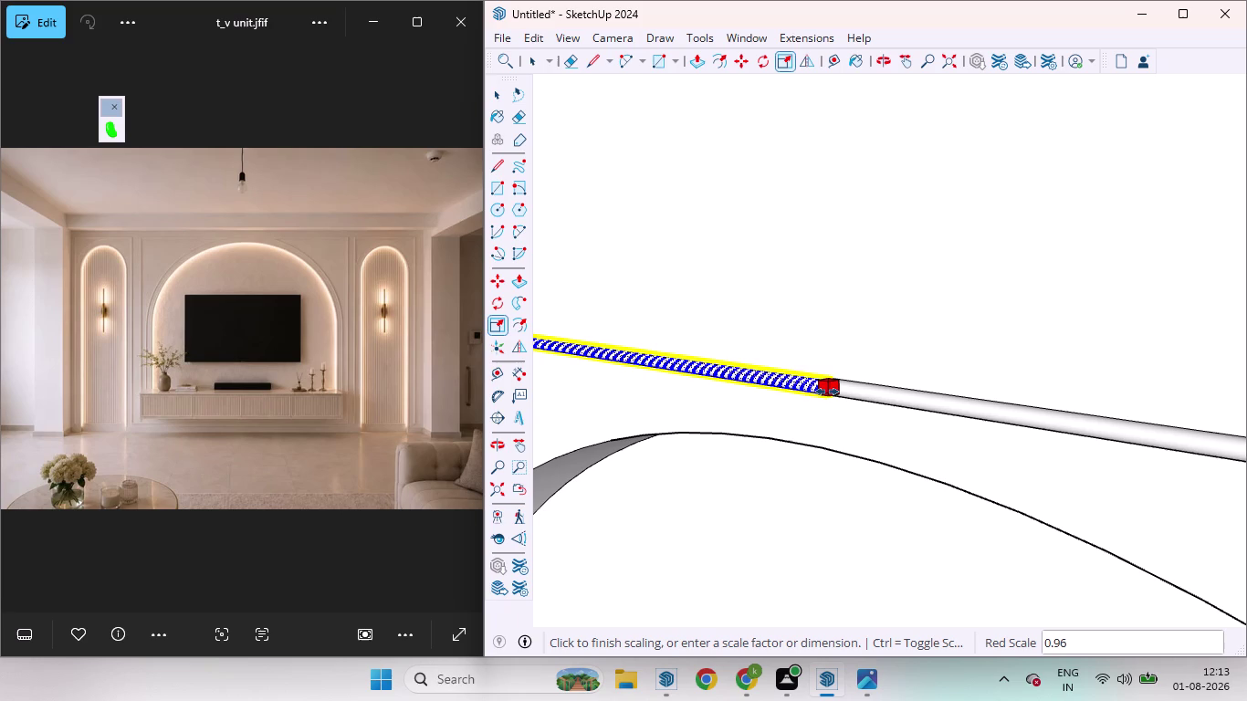
drag(827, 391, 823, 391)
scroll(down, 3)
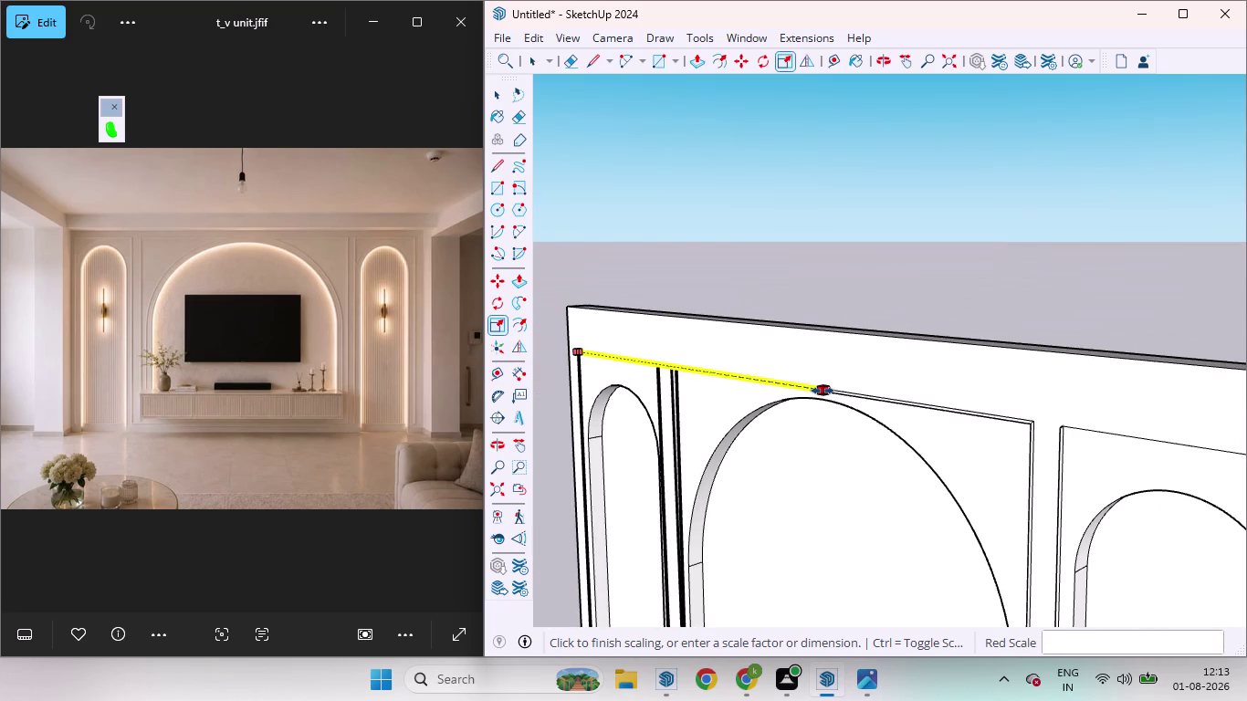
drag(822, 391, 840, 404)
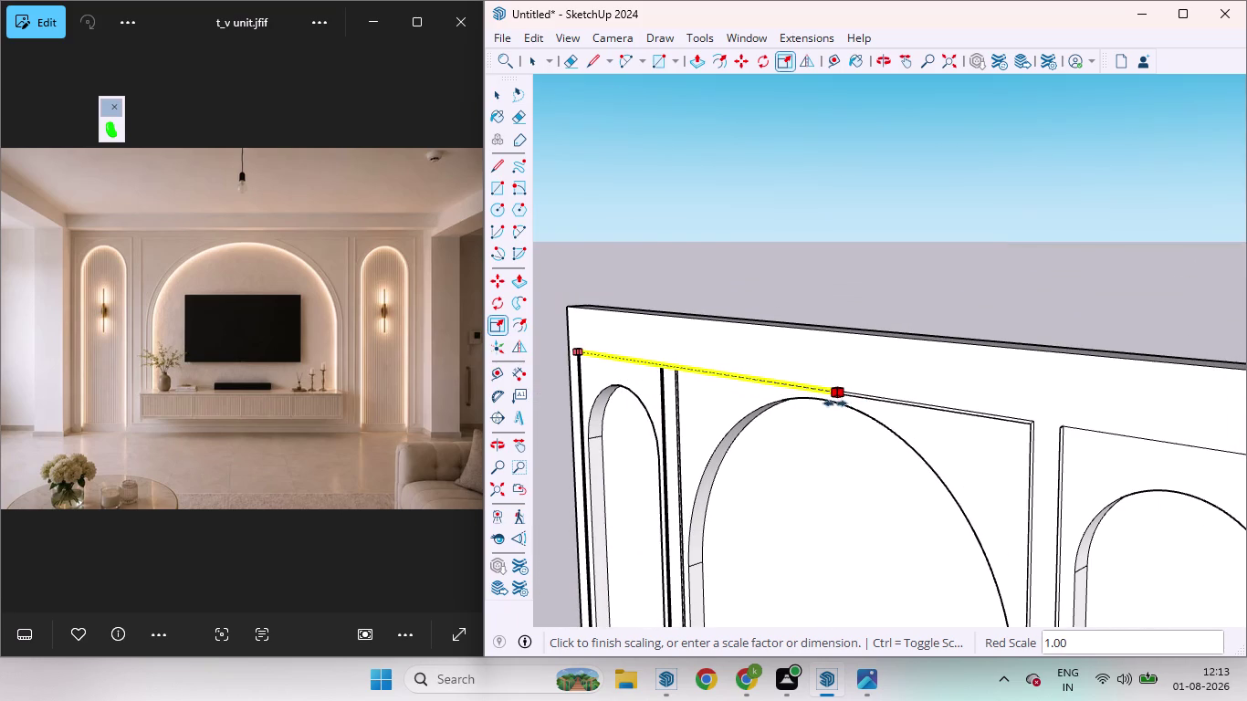
drag(840, 404, 830, 399)
drag(830, 399, 831, 399)
key(ctrl+z)
key(space)
click(924, 306)
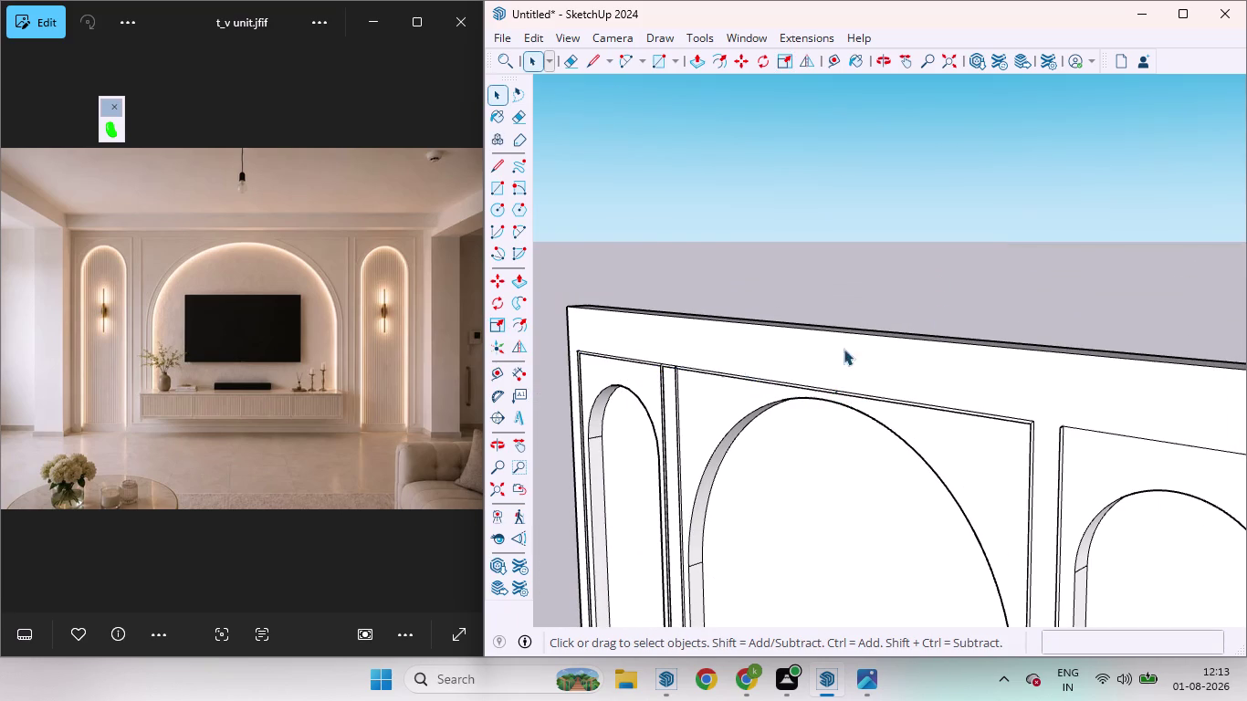
Open the frame group and select the short top strip, deleting then undoing it.
scroll(up, 3)
scroll(down, 3)
middle_drag(629, 403, 735, 376)
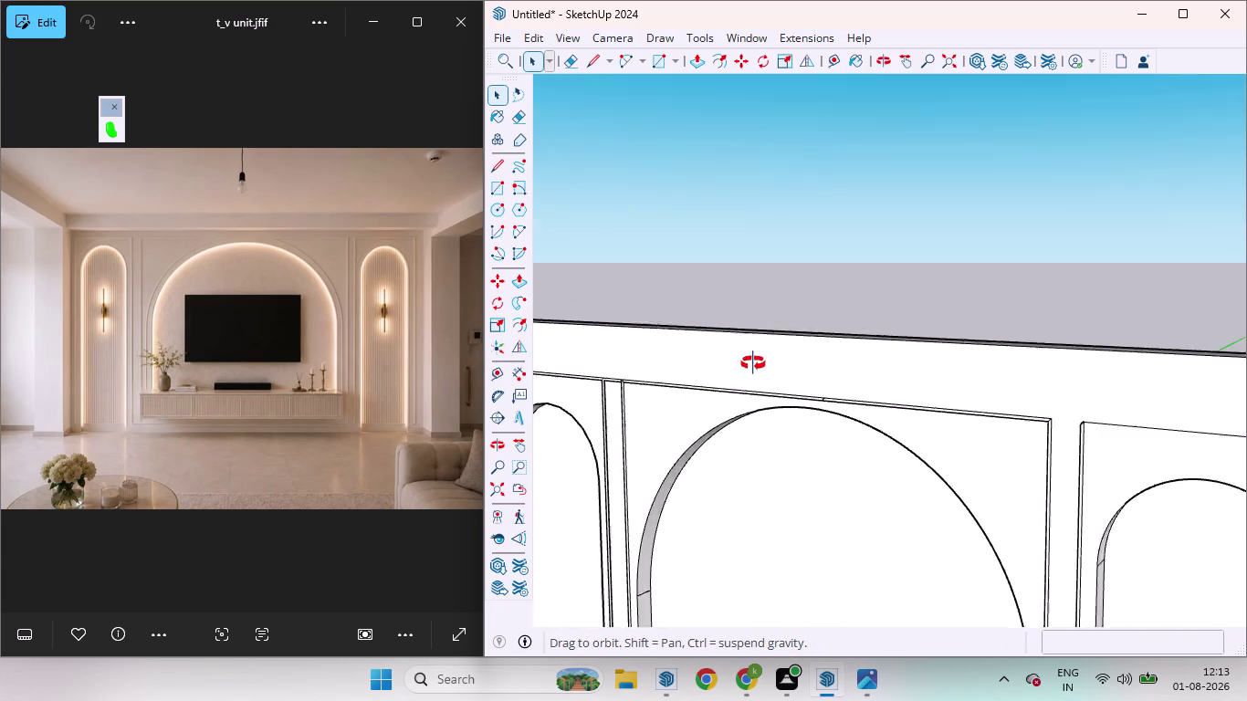
middle_drag(735, 377, 867, 320)
scroll(down, 3)
scroll(up, 3)
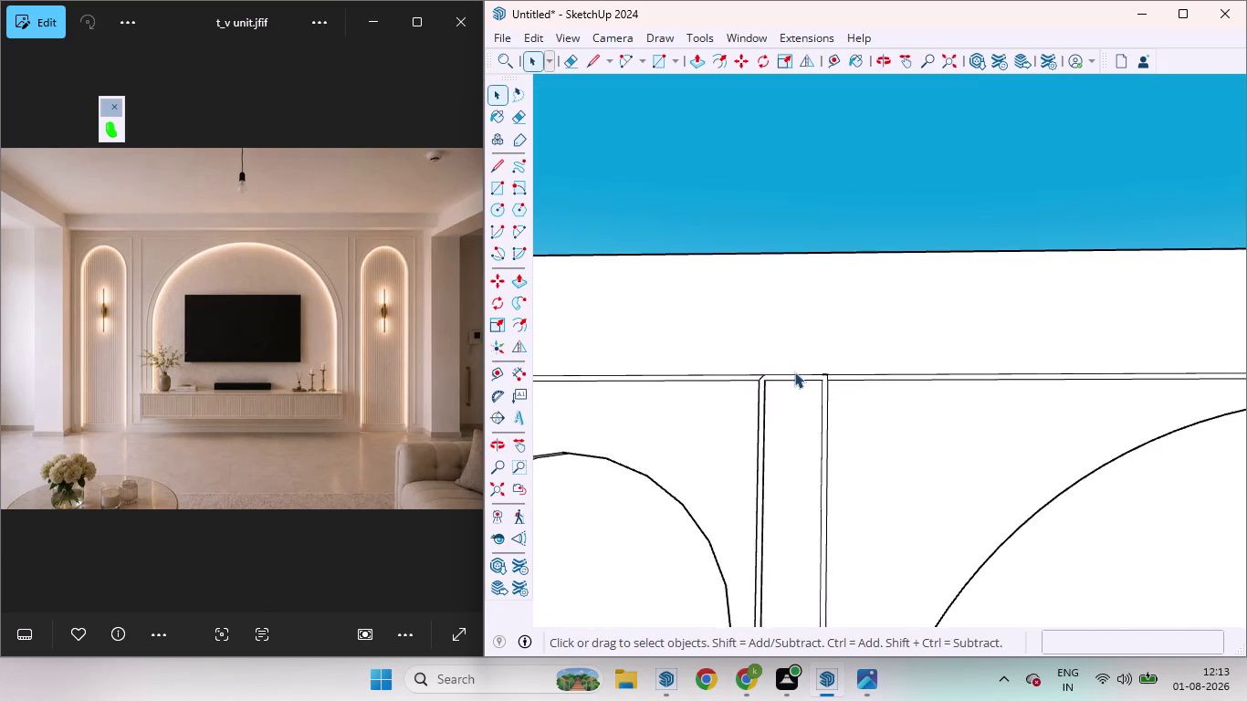
scroll(up, 3)
middle_drag(789, 355, 809, 516)
scroll(up, 3)
click(779, 368)
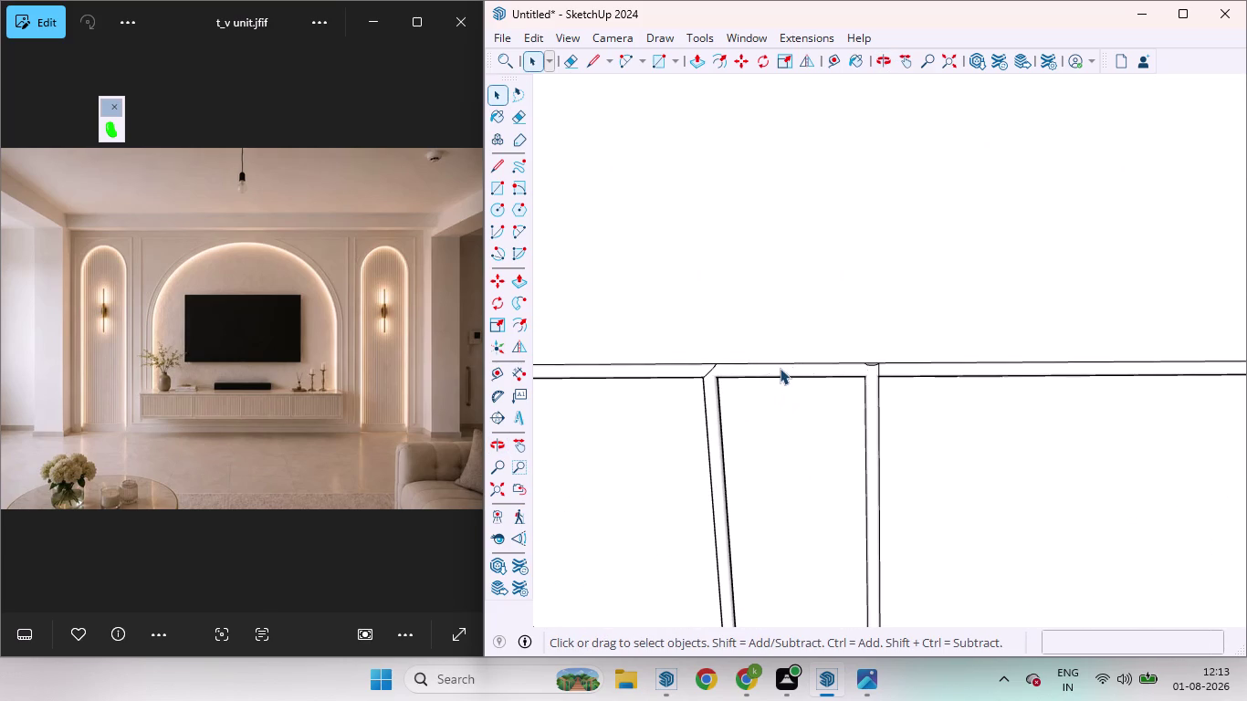
double_click(779, 368)
double_click(779, 375)
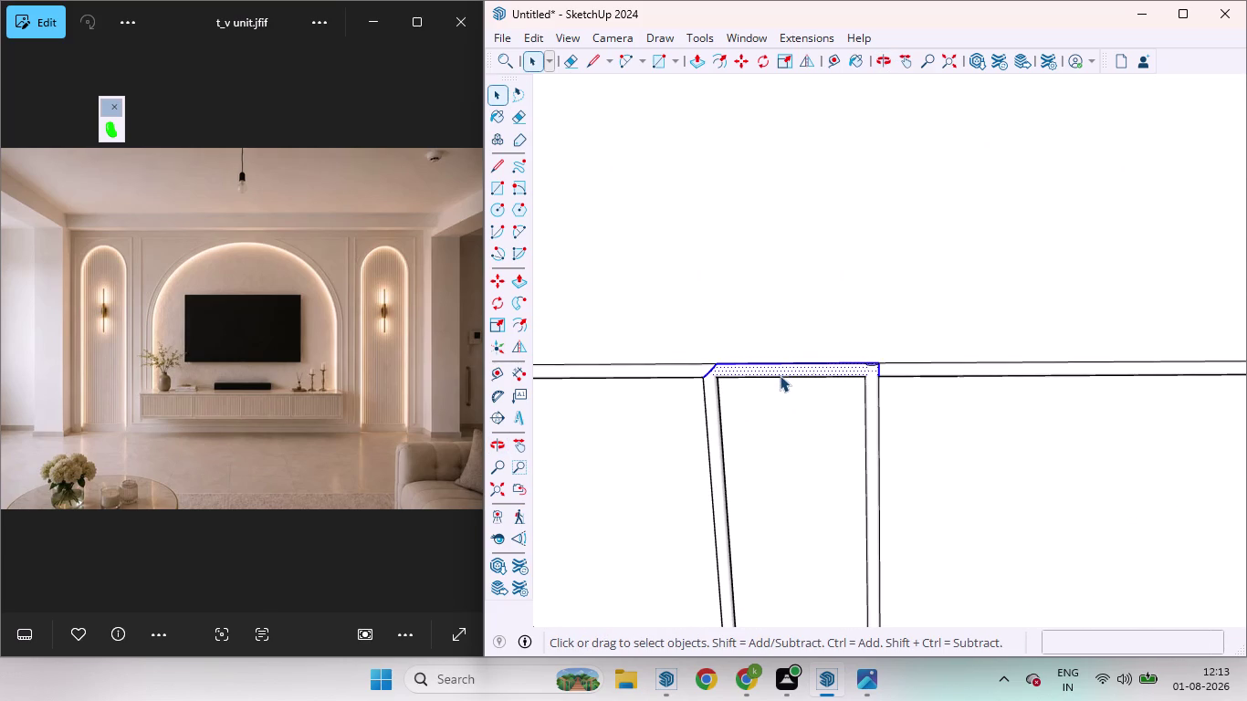
key(Delete)
scroll(down, 3)
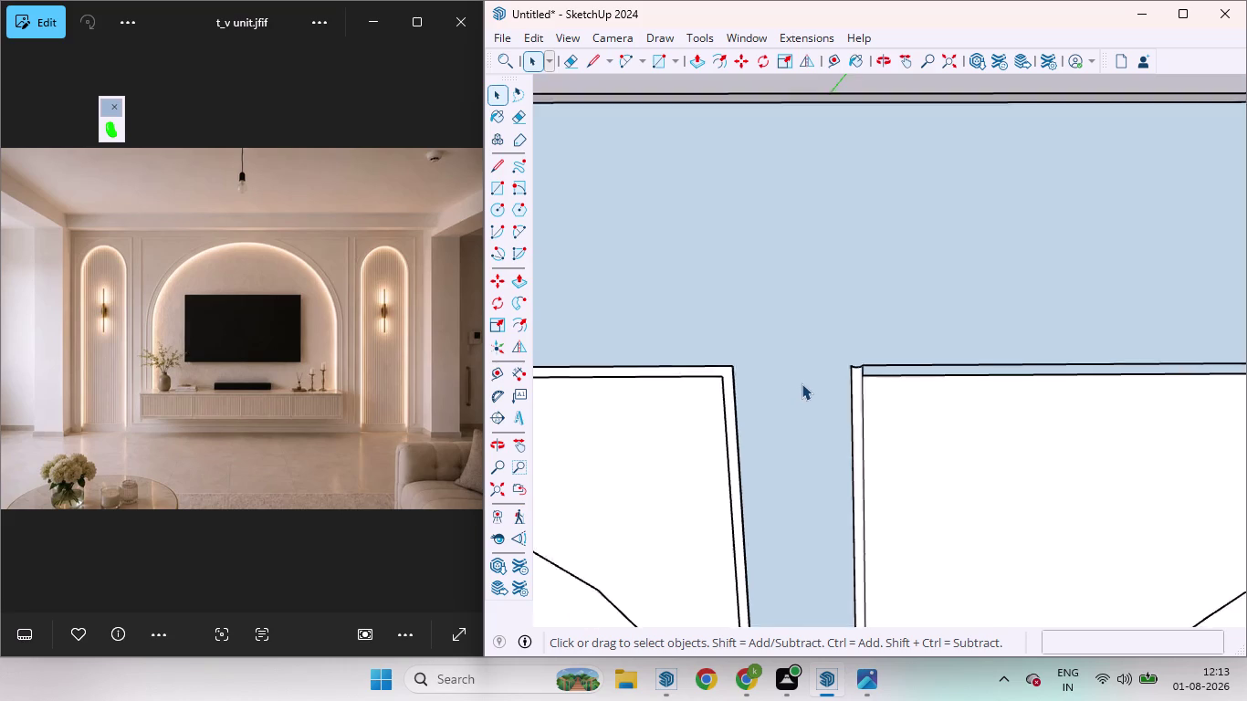
scroll(down, 3)
scroll(down, 3)
key(ctrl+z)
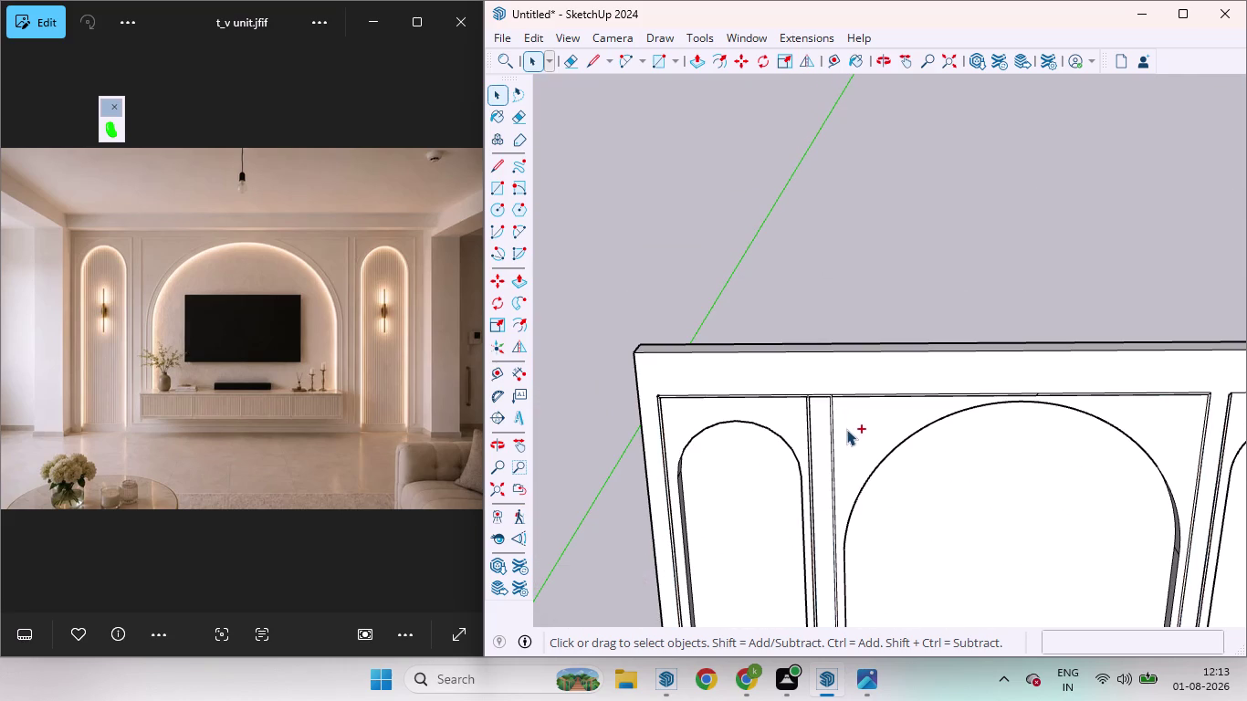
Select the central arched frame's top edge and start the Move tool.
scroll(up, 3)
scroll(down, 3)
scroll(up, 3)
scroll(down, 3)
scroll(down, 3)
scroll(up, 3)
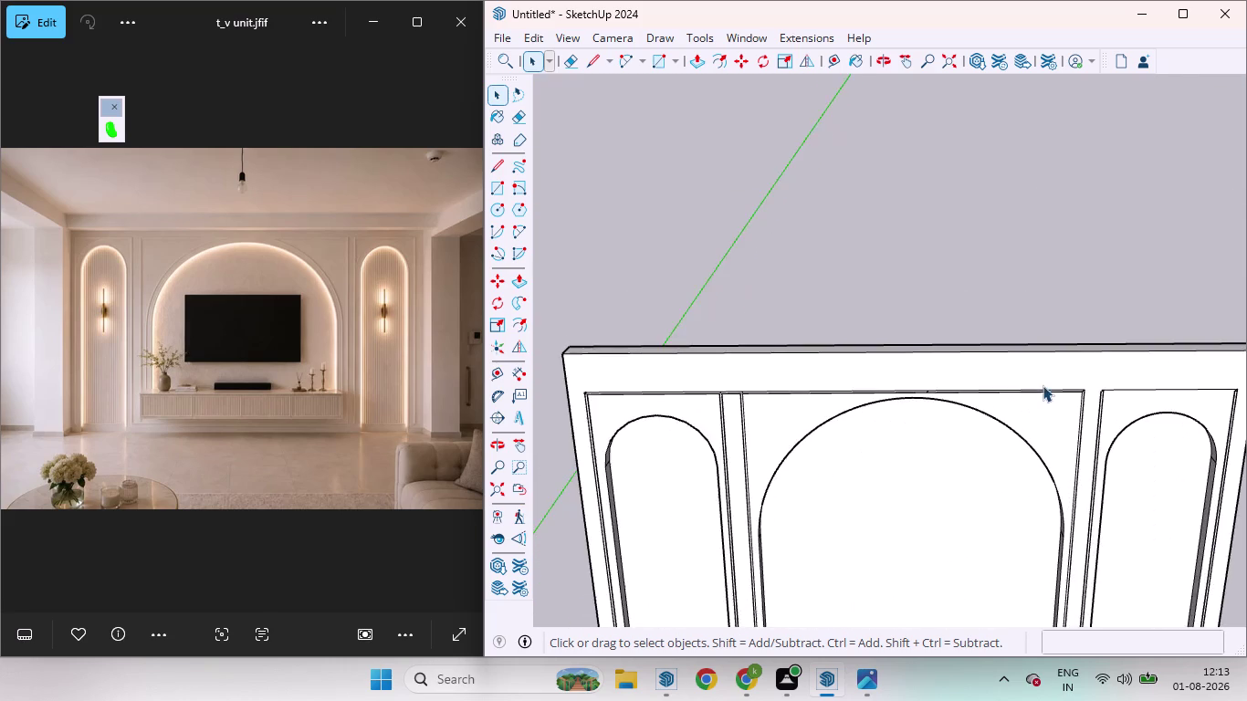
scroll(down, 3)
scroll(up, 3)
scroll(down, 3)
scroll(up, 3)
middle_drag(1076, 401, 1018, 301)
scroll(up, 3)
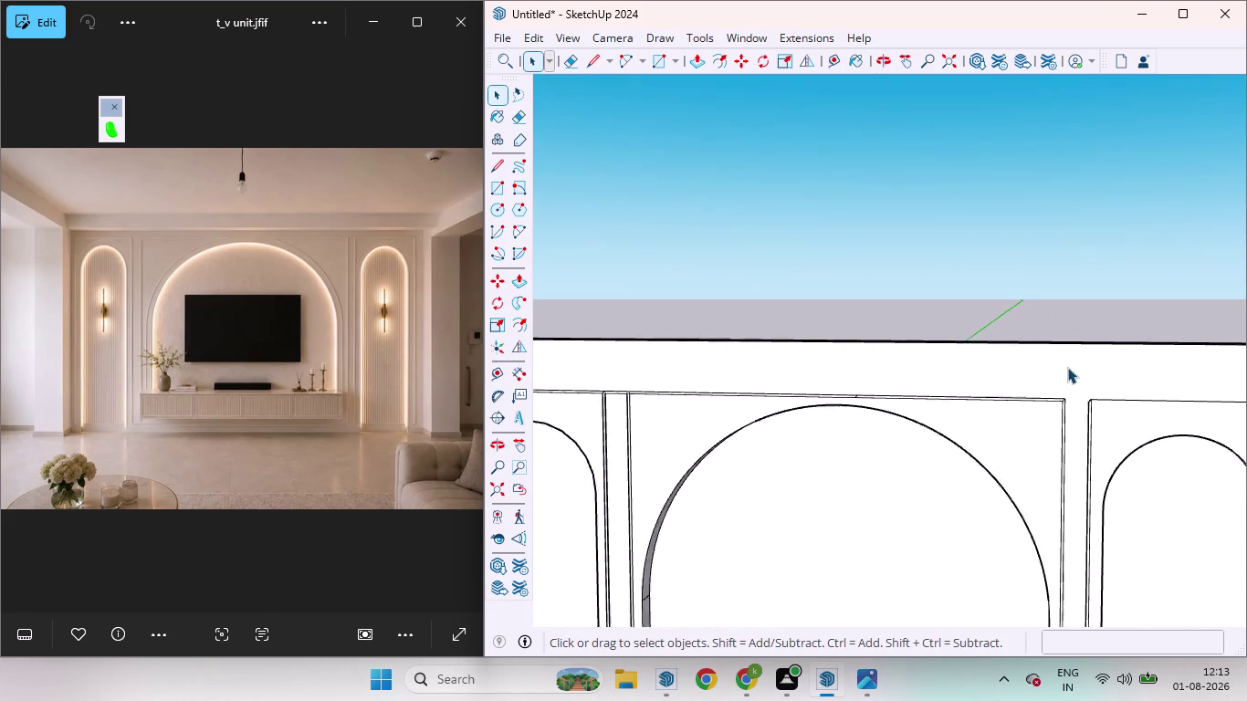
scroll(up, 3)
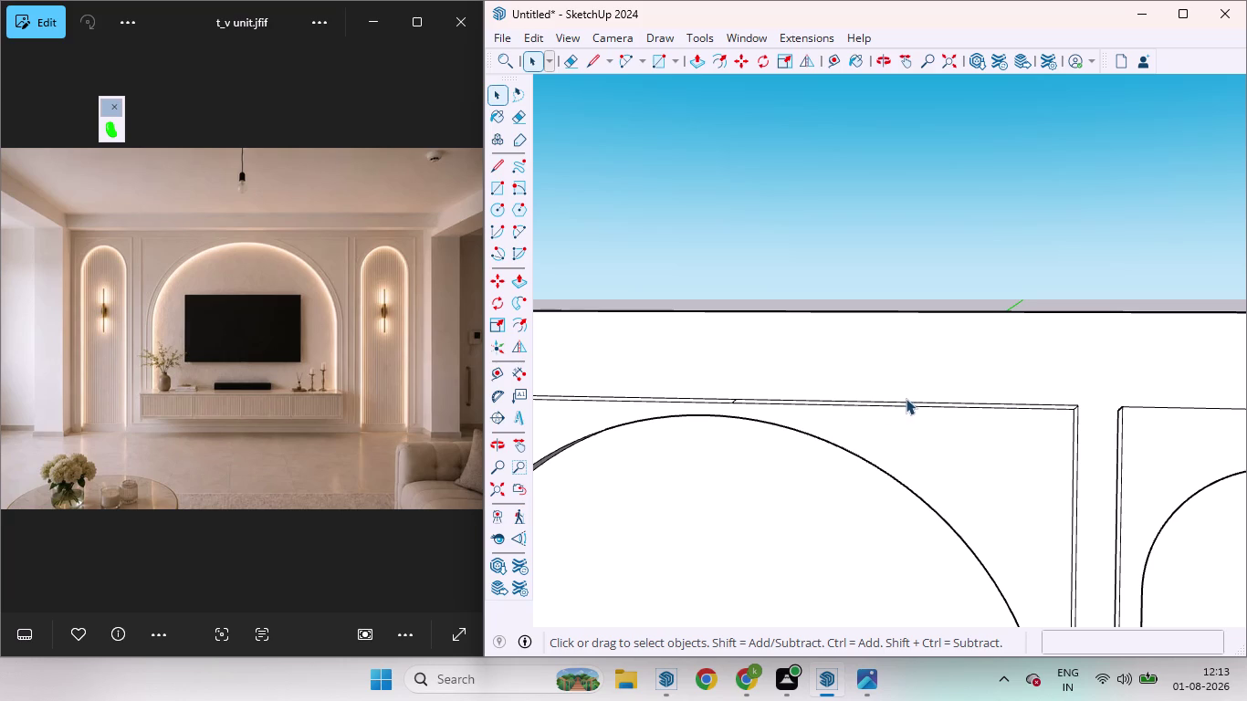
click(927, 401)
double_click(931, 404)
key(m)
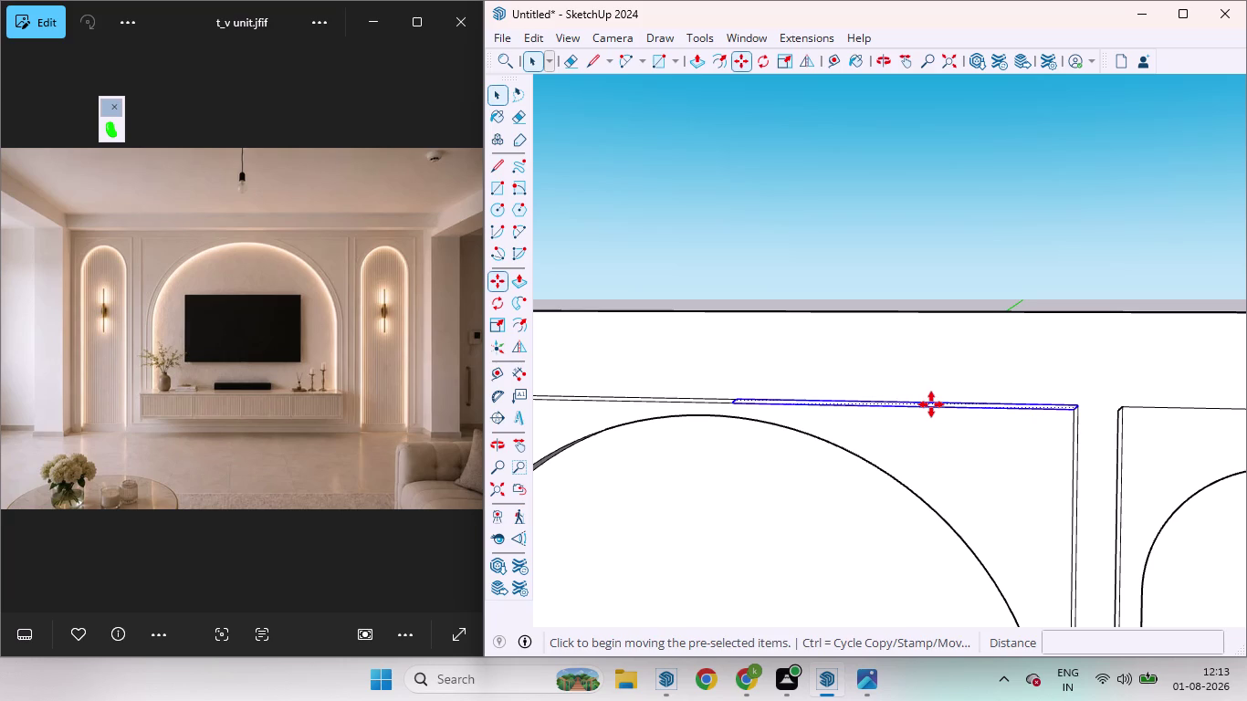
Copy the central frame's top edge further right along the top rail.
click(931, 404)
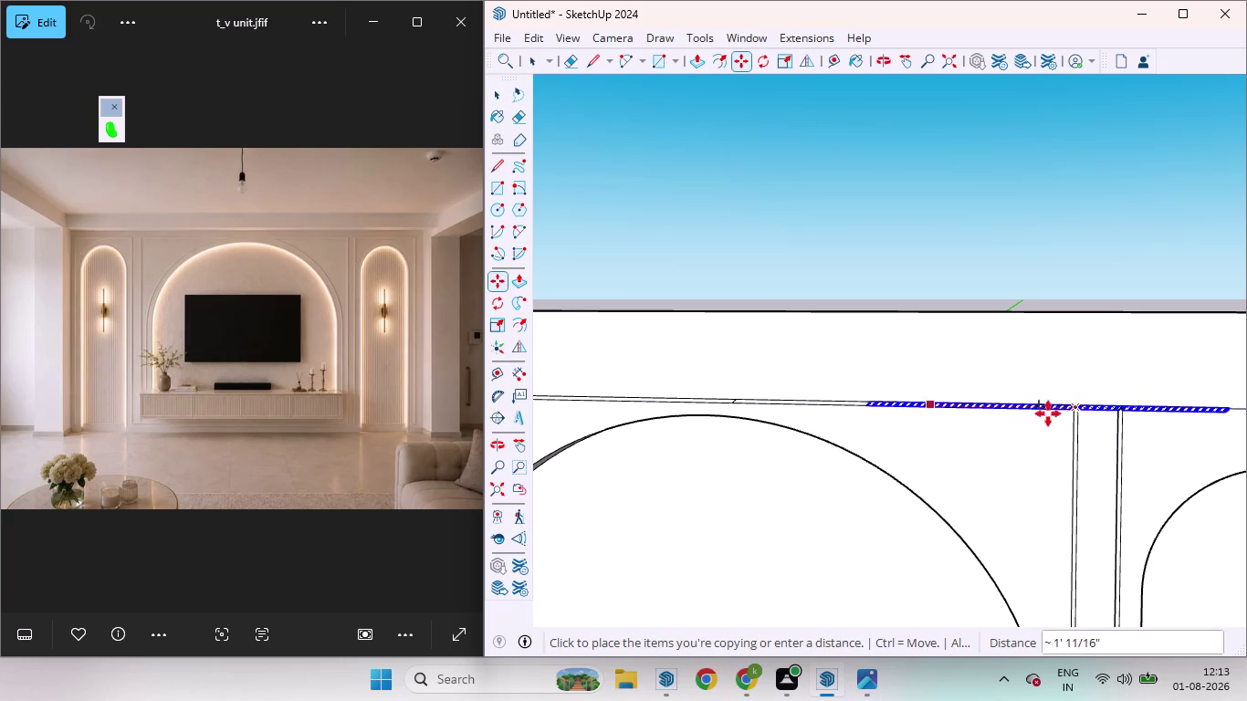
scroll(down, 3)
scroll(down, 3)
scroll(up, 3)
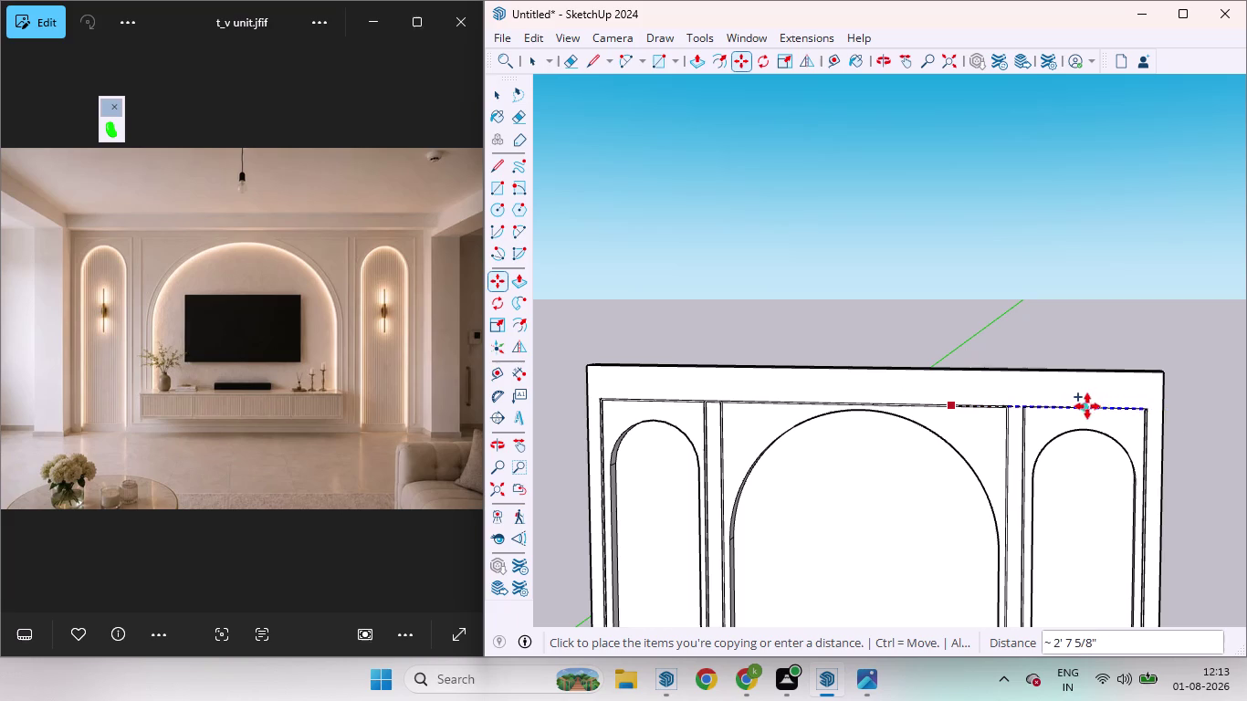
scroll(up, 3)
key(Right)
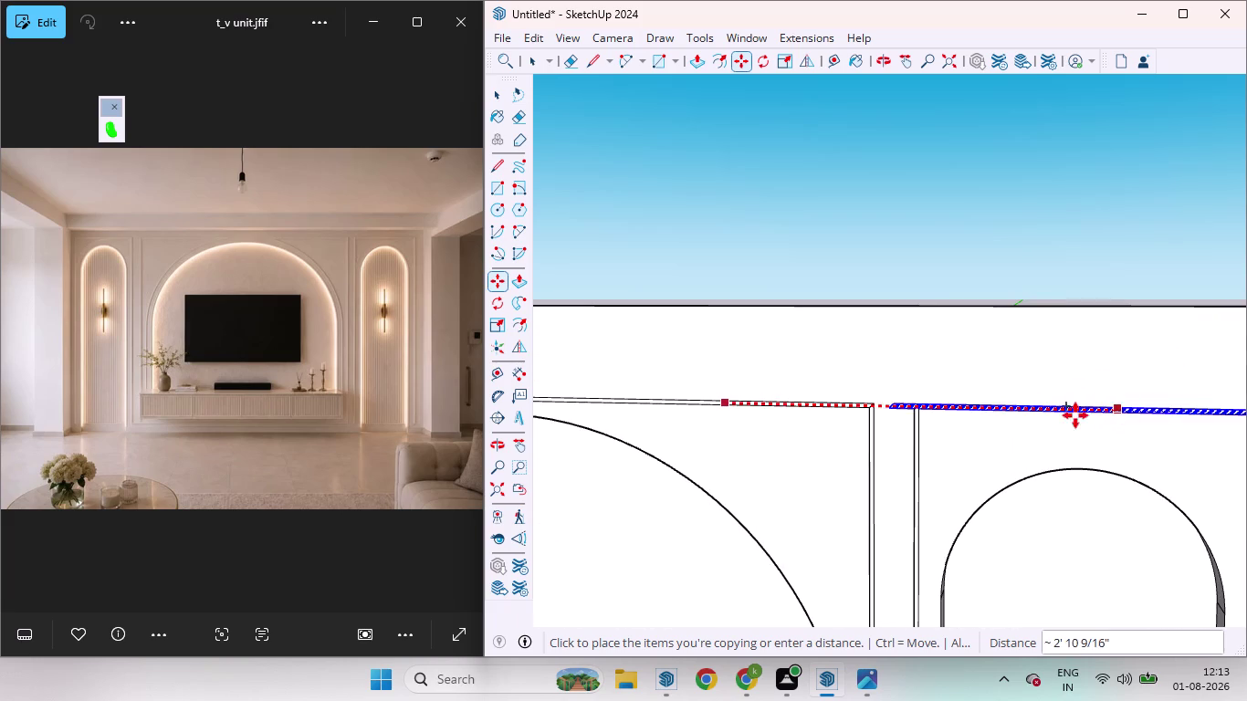
scroll(down, 3)
scroll(up, 3)
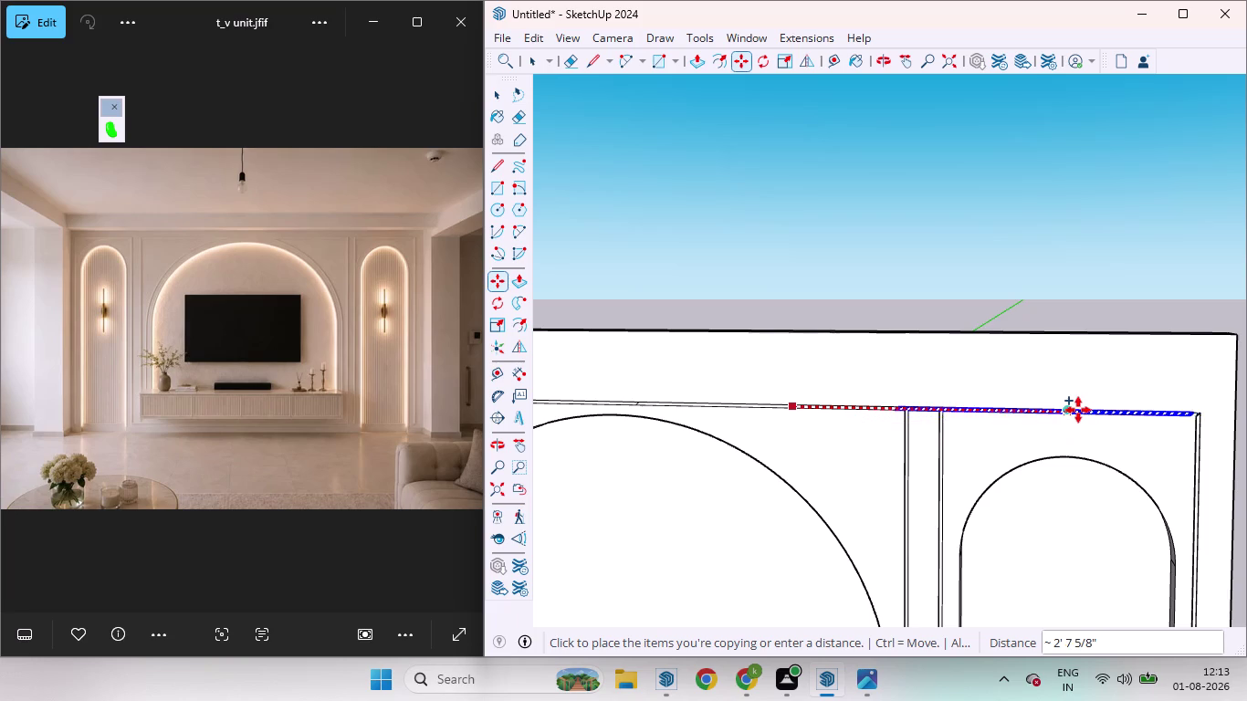
scroll(up, 3)
scroll(down, 3)
scroll(up, 3)
scroll(up, 3)
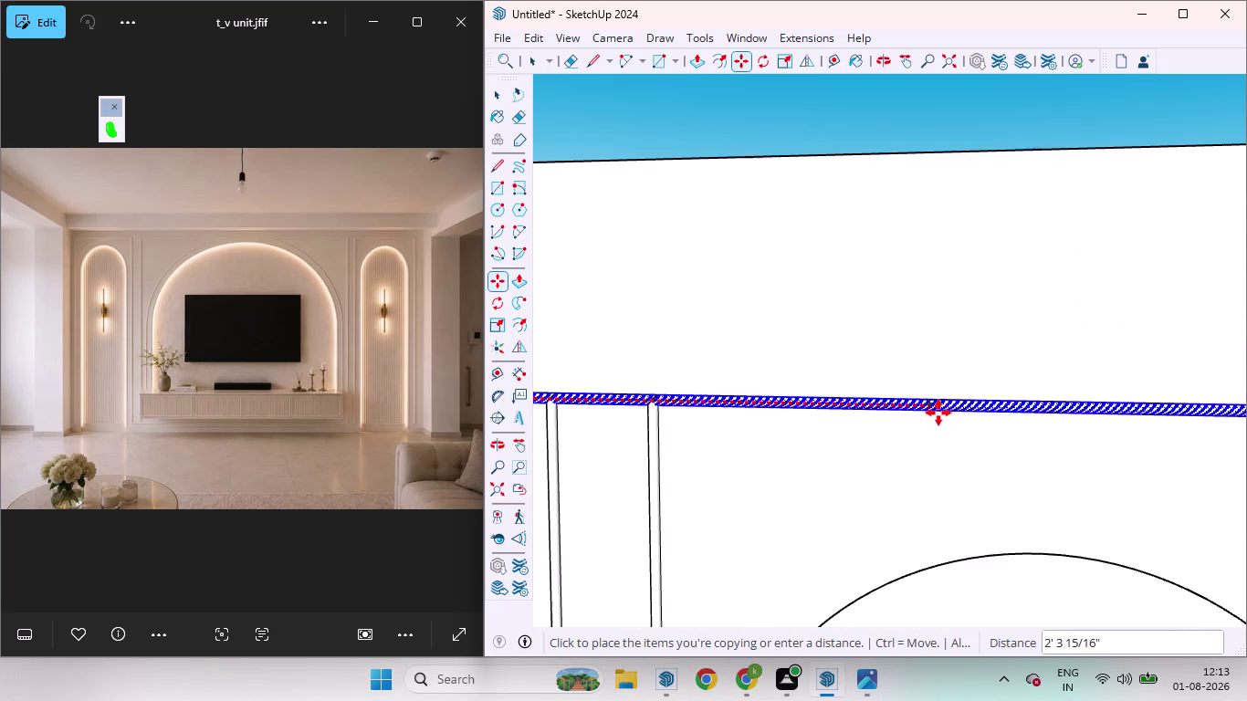
scroll(up, 3)
scroll(down, 3)
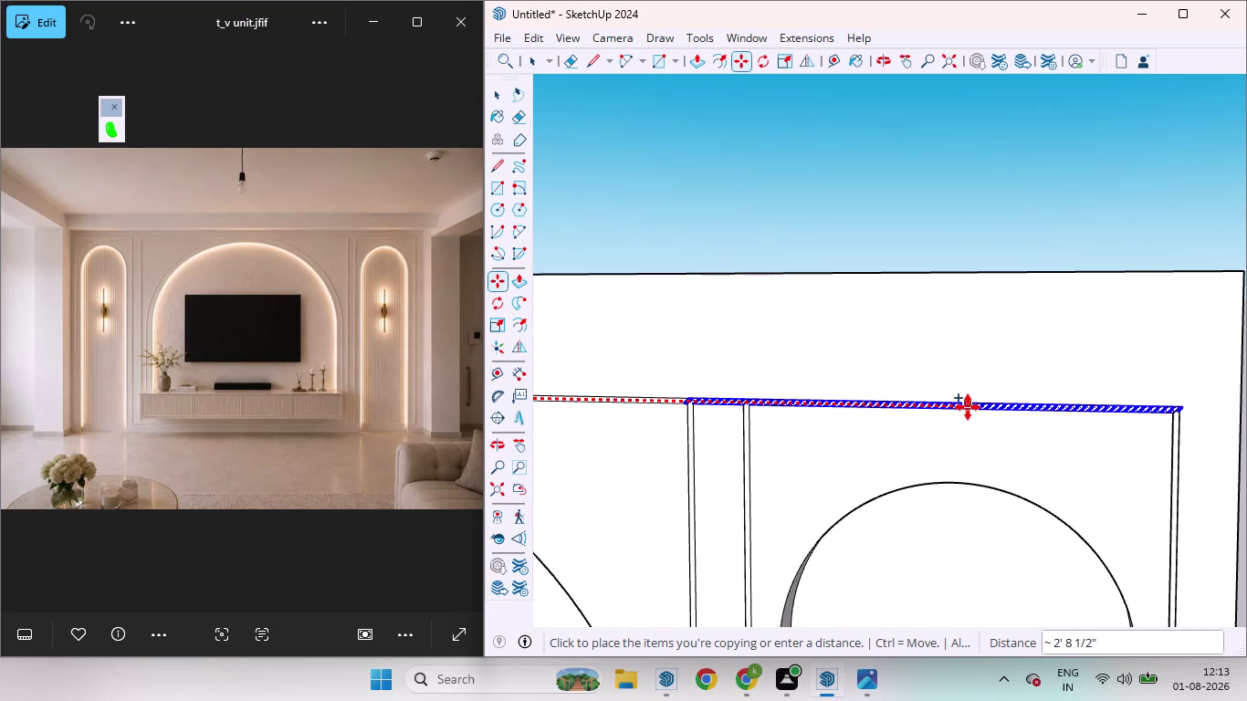
click(966, 408)
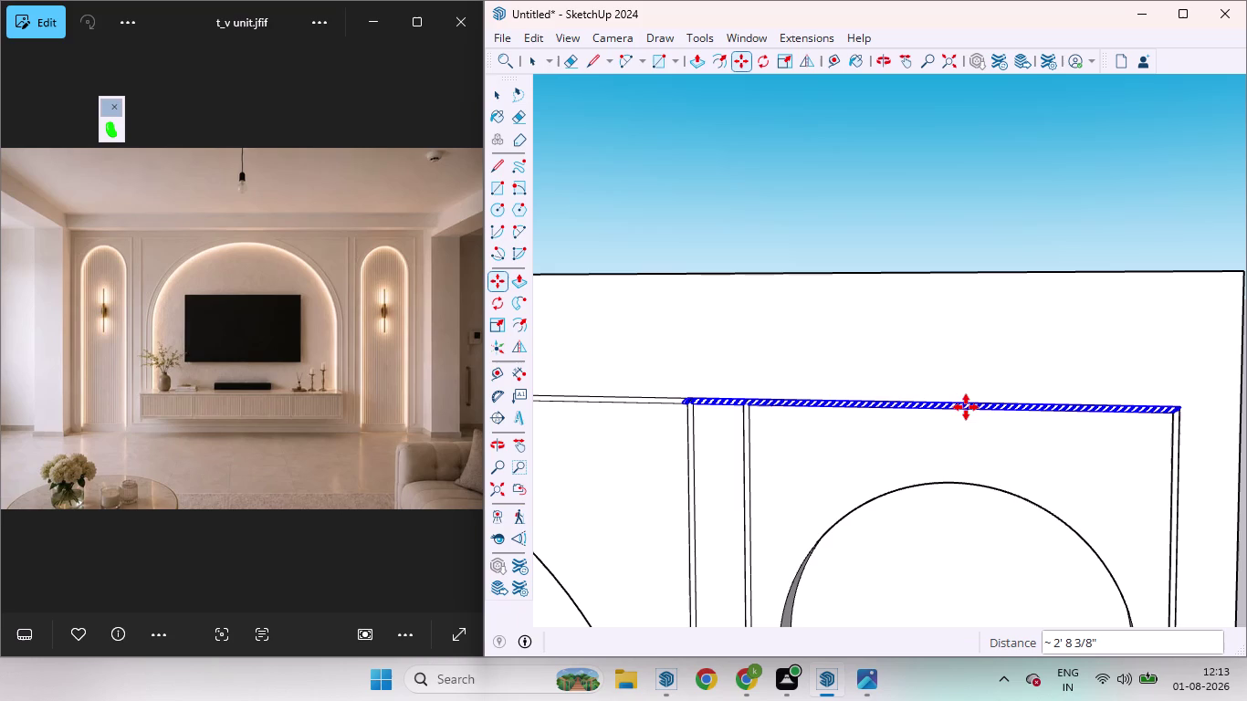
scroll(down, 3)
scroll(down, 3)
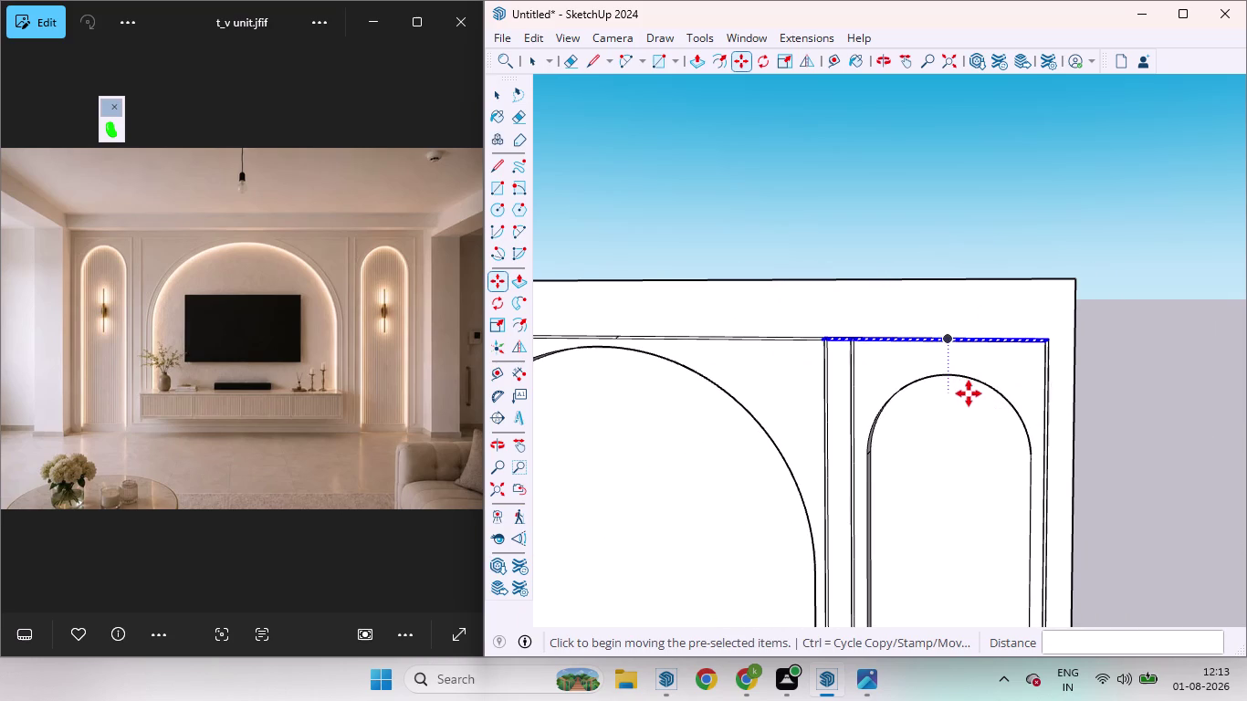
Copy the short top edge over the central frame.
click(873, 339)
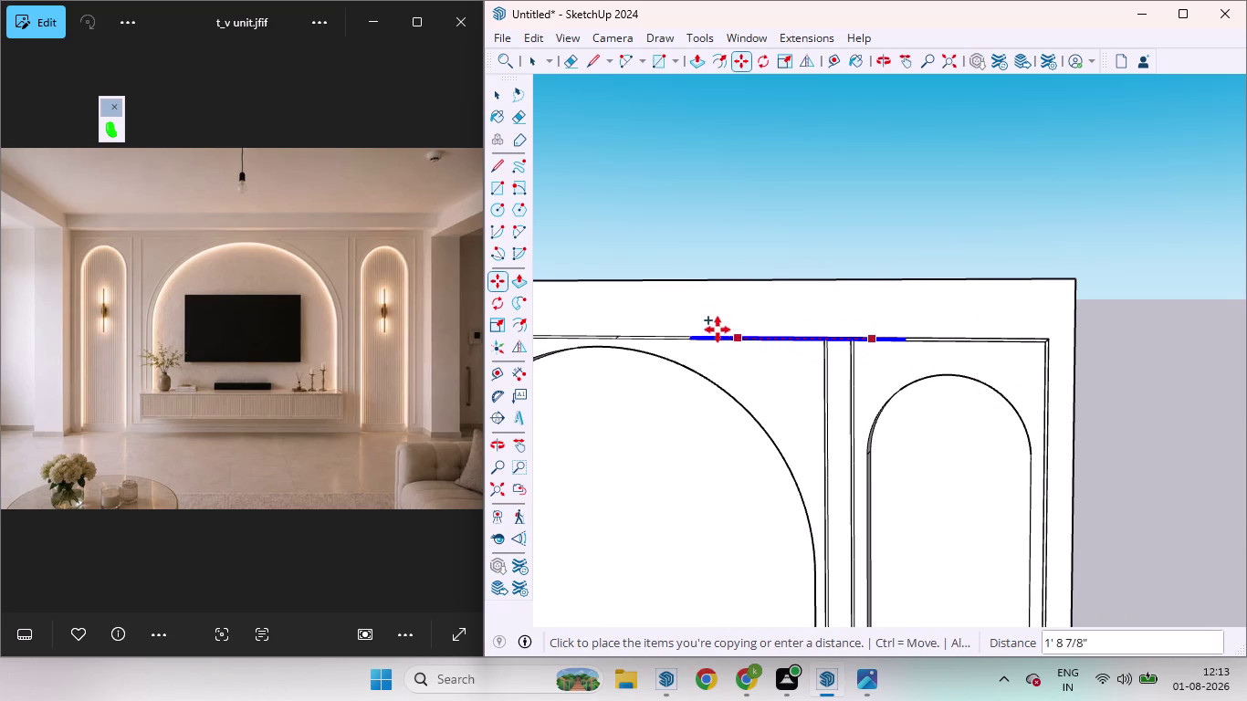
click(666, 328)
key(space)
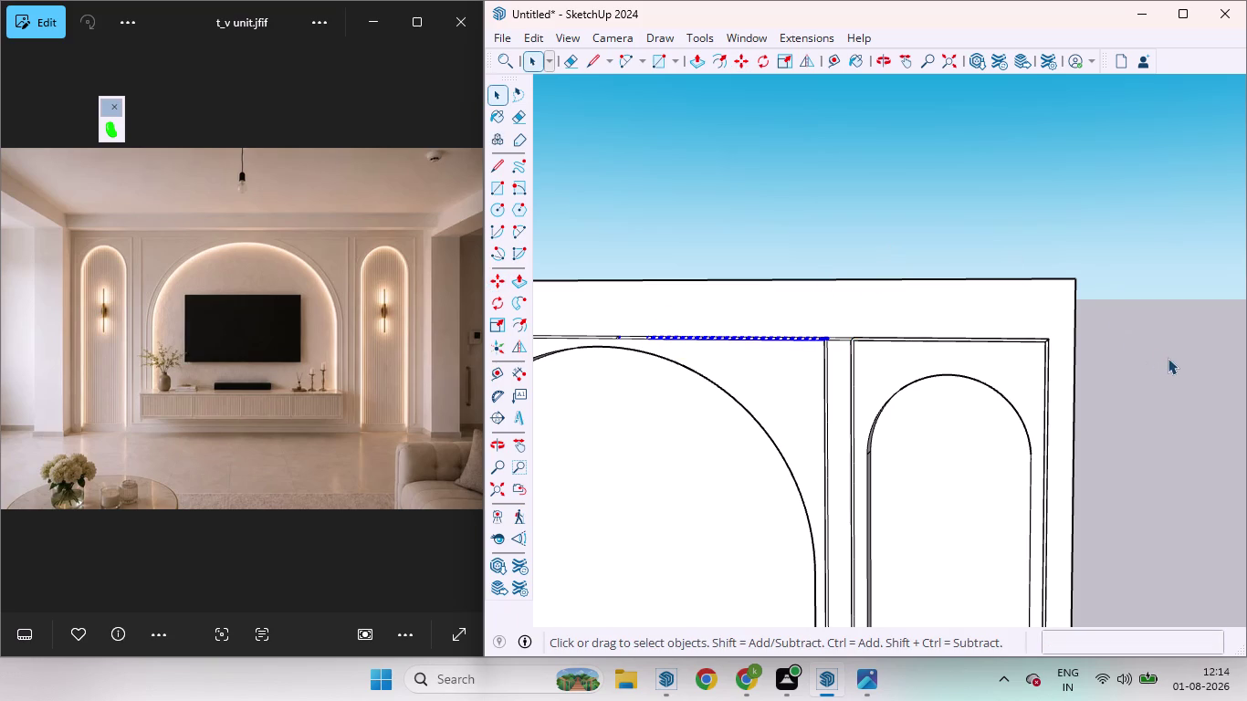
click(1171, 358)
scroll(down, 3)
scroll(down, 3)
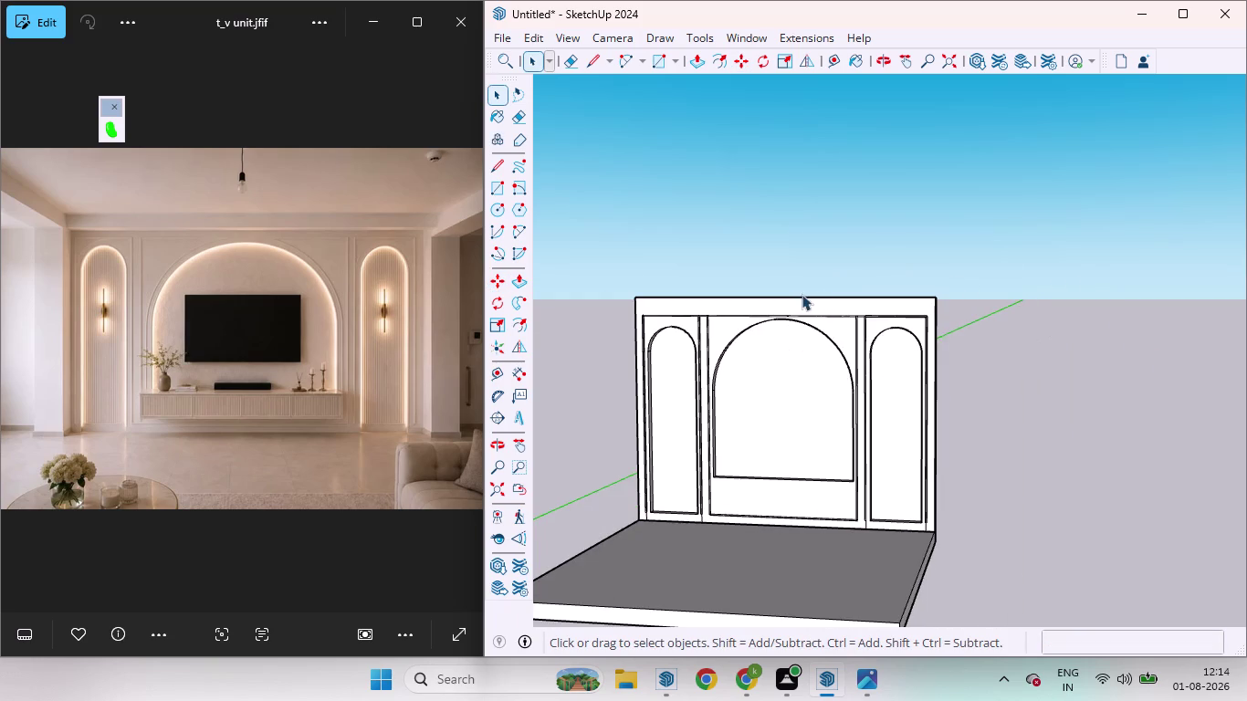
middle_drag(812, 307, 987, 650)
scroll(up, 3)
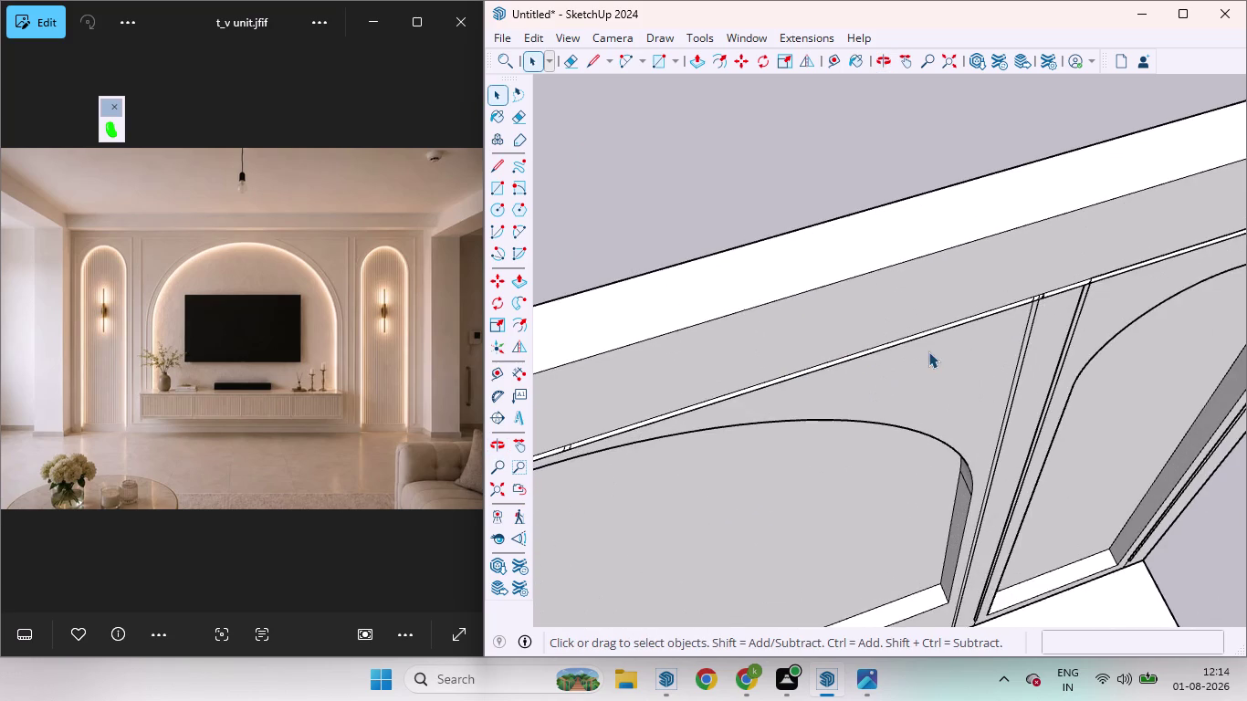
scroll(down, 3)
scroll(down, 3)
scroll(up, 3)
scroll(down, 3)
scroll(up, 3)
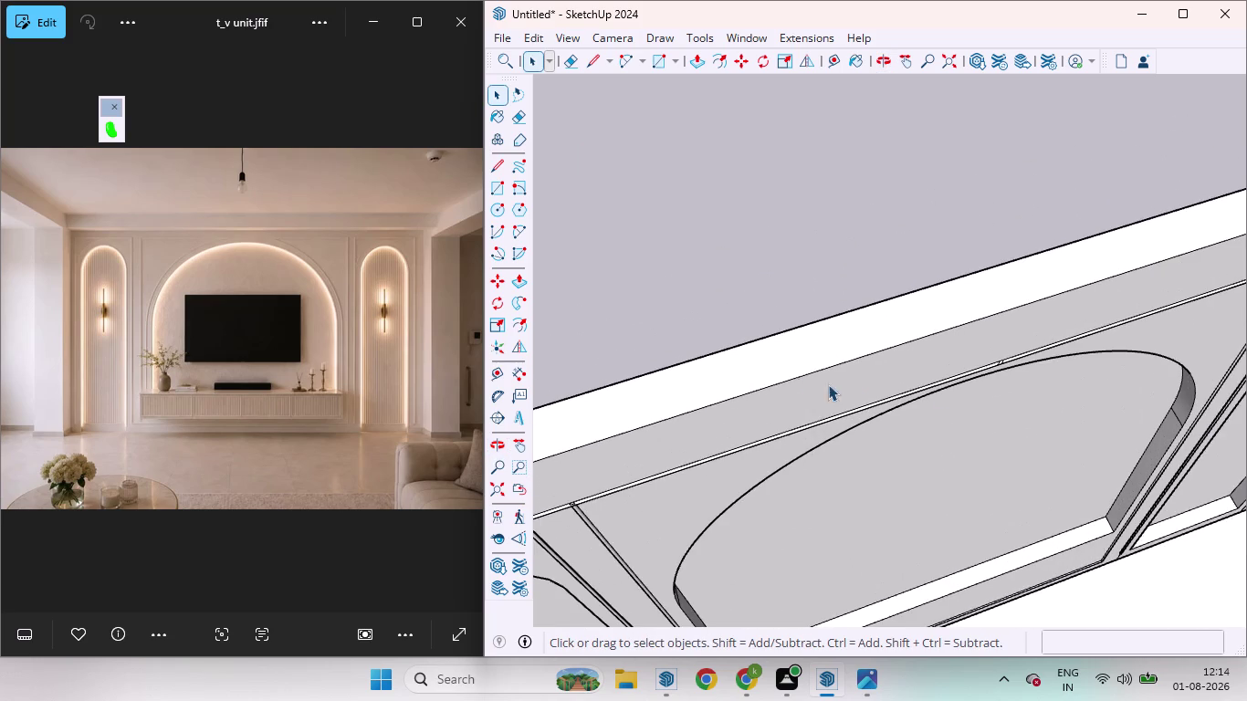
scroll(up, 3)
middle_drag(1022, 355, 910, 457)
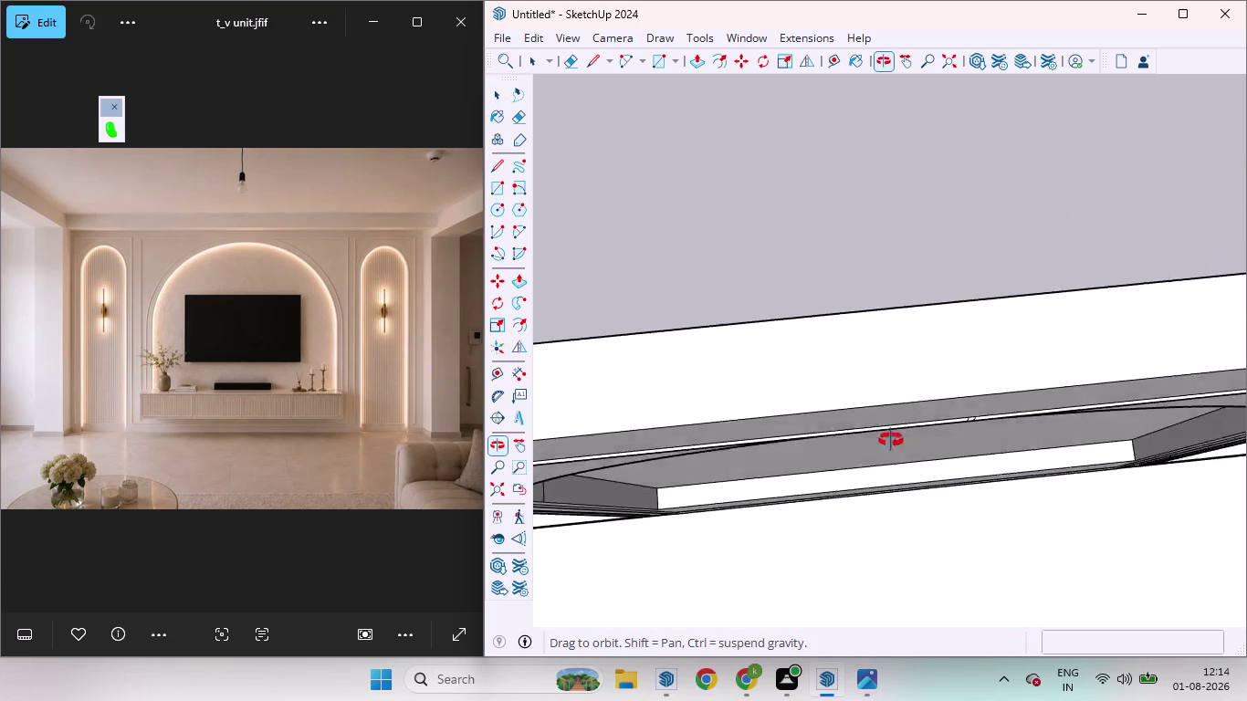
middle_drag(909, 456, 893, 231)
scroll(up, 3)
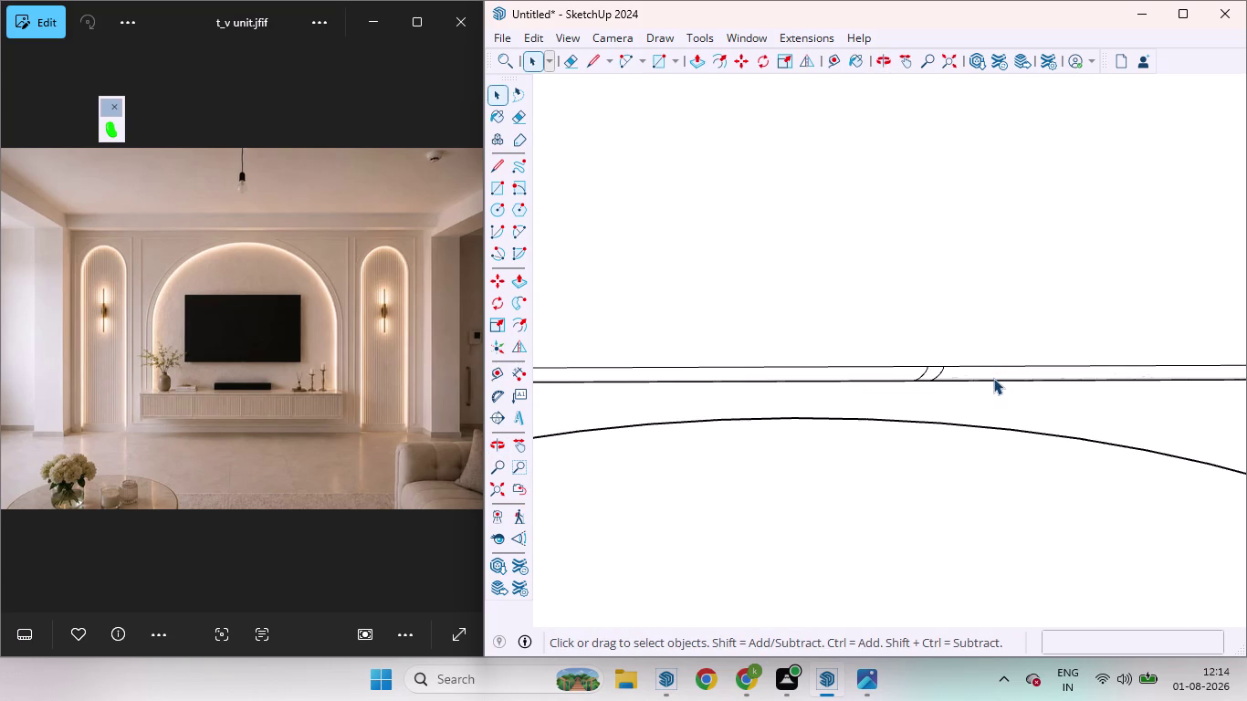
click(993, 378)
scroll(down, 3)
middle_drag(1013, 387, 1008, 92)
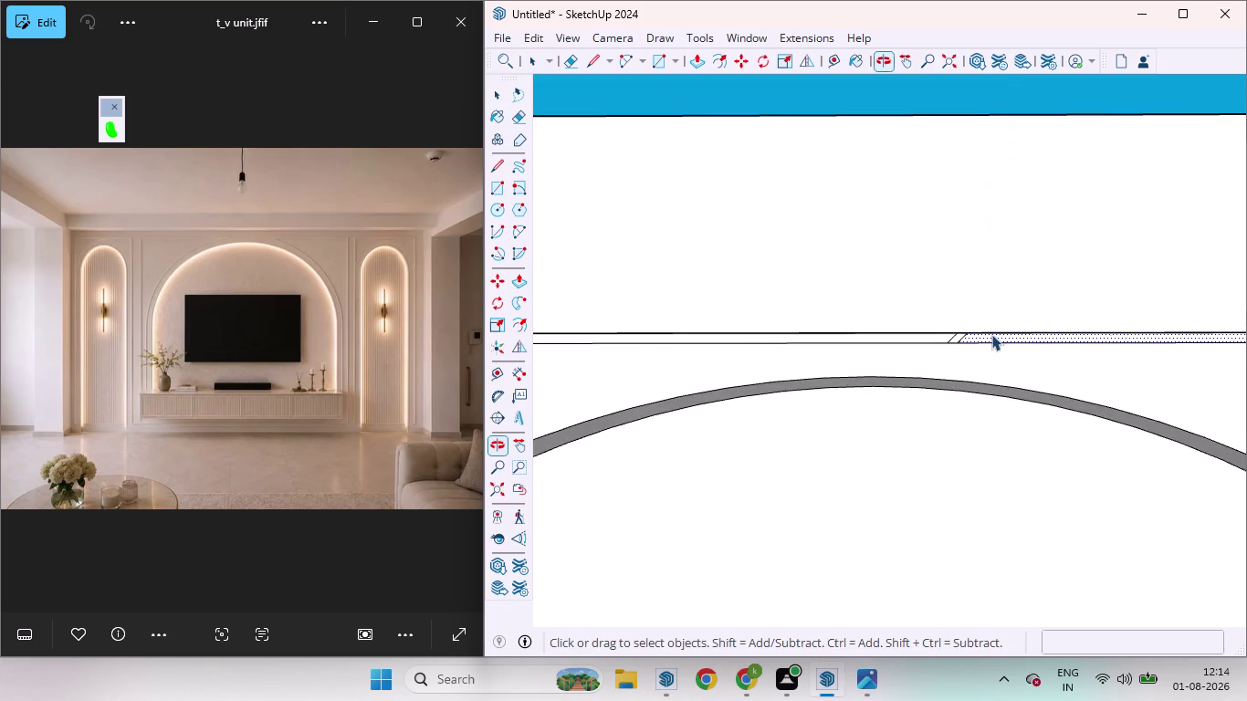
scroll(up, 3)
double_click(991, 329)
scroll(down, 3)
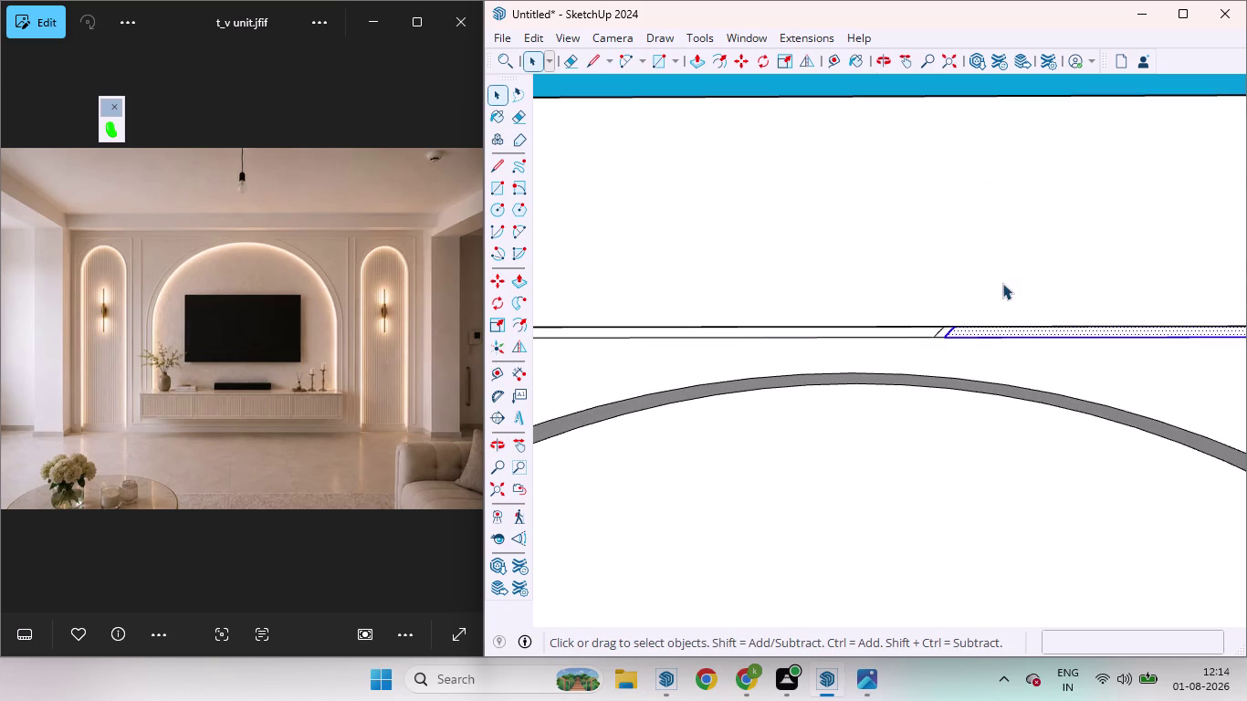
scroll(down, 3)
click(1154, 430)
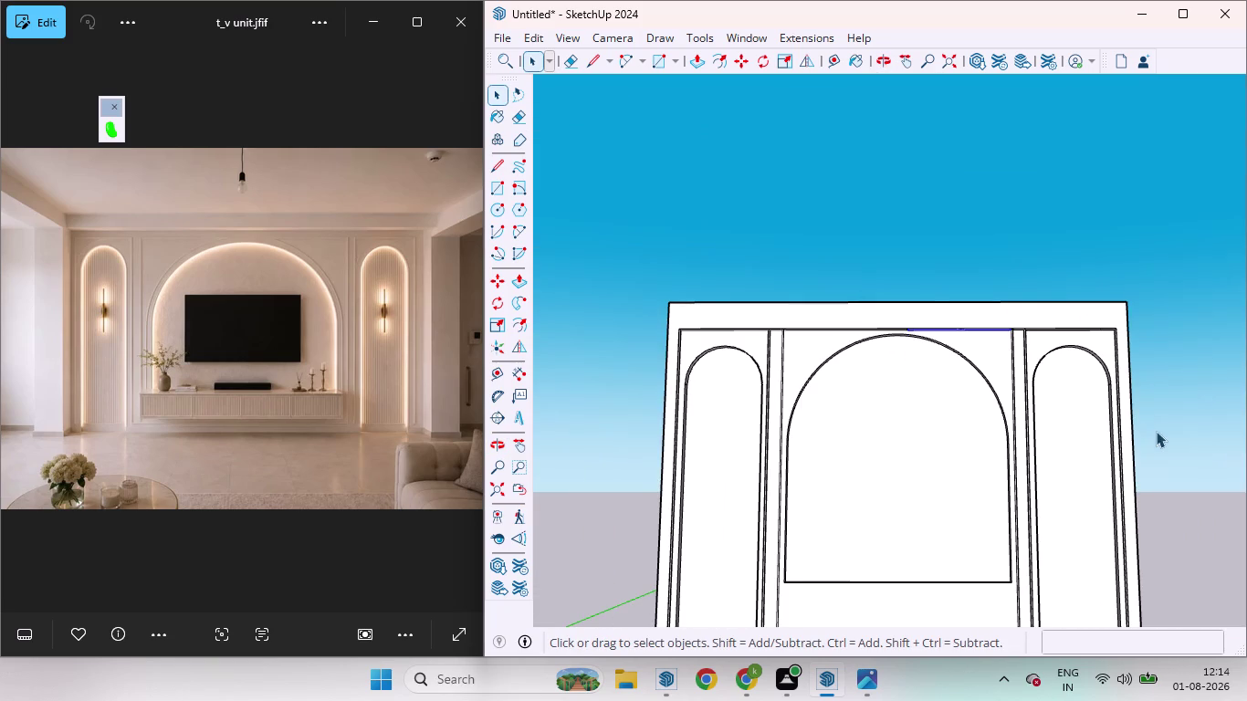
scroll(down, 3)
middle_drag(894, 238, 932, 464)
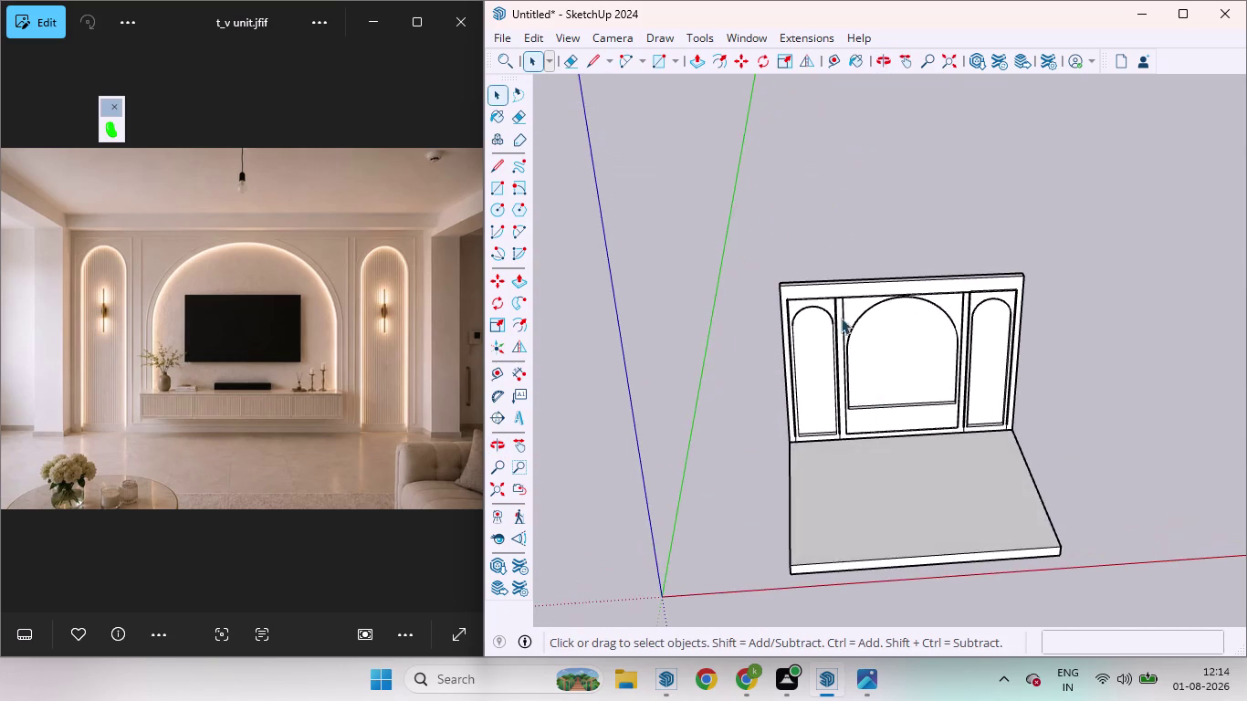
scroll(up, 3)
scroll(down, 3)
scroll(up, 3)
scroll(up, 3)
middle_drag(873, 476, 855, 402)
scroll(down, 3)
scroll(up, 3)
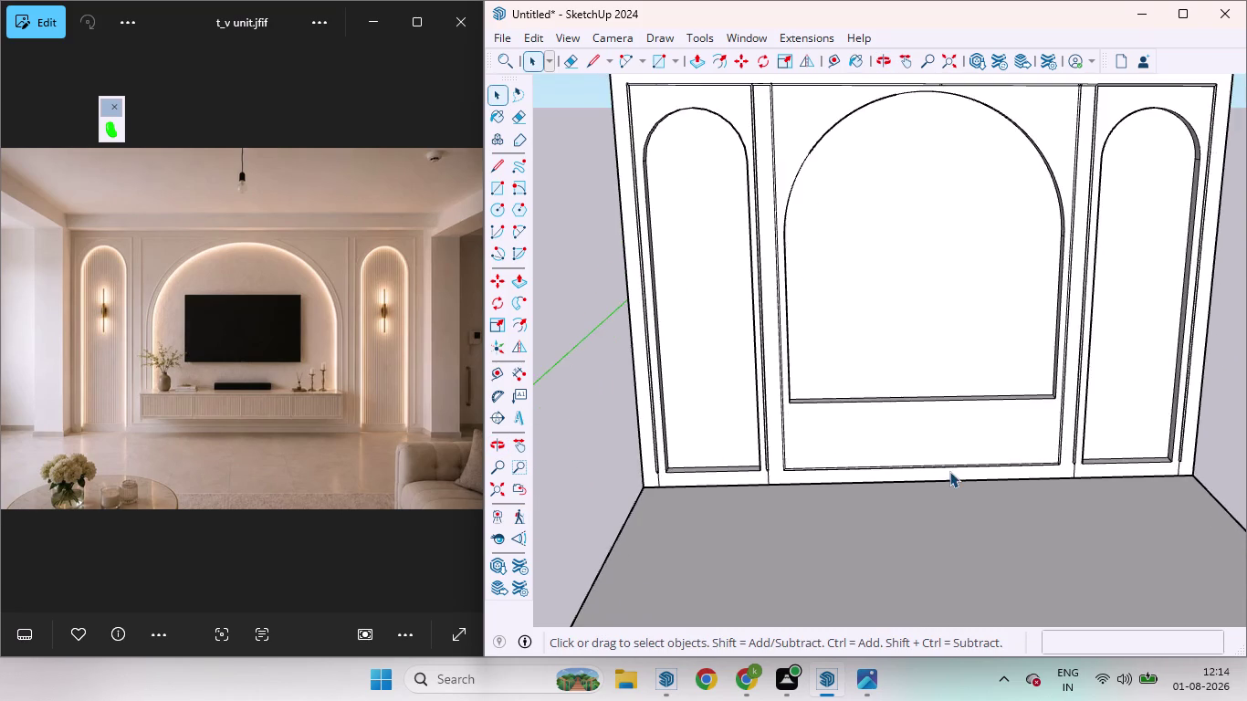
scroll(up, 3)
scroll(down, 3)
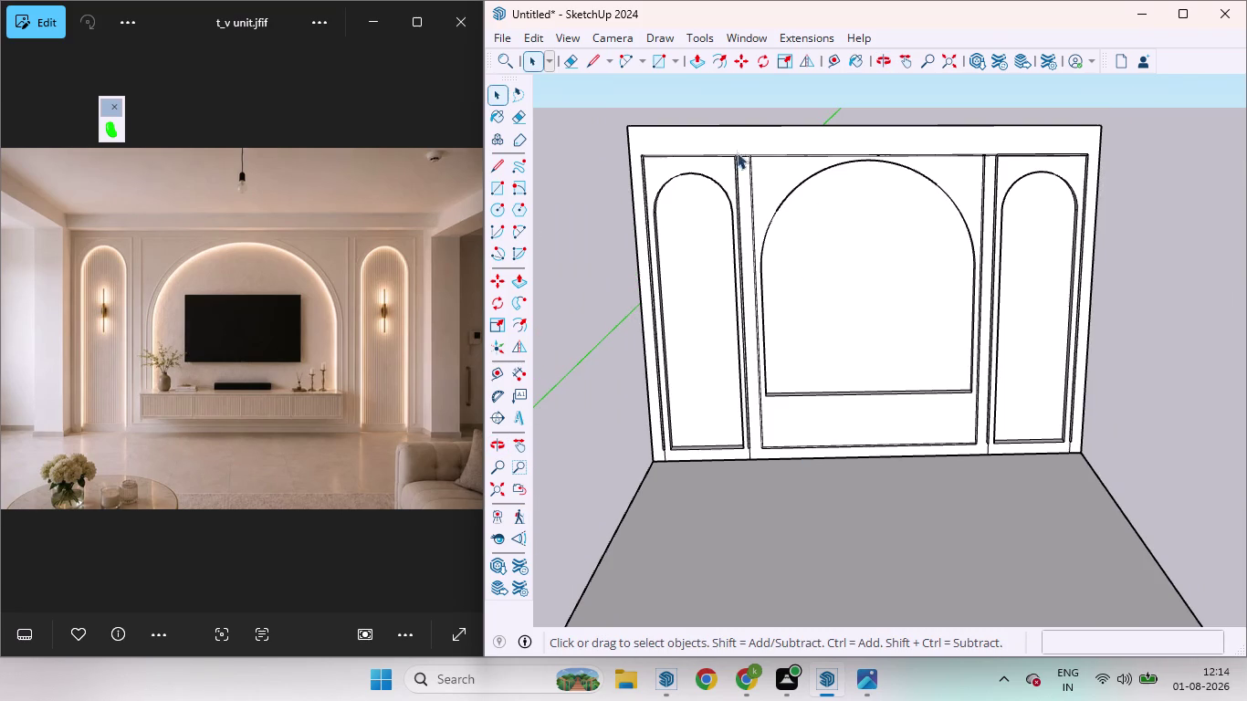
scroll(up, 3)
scroll(up, 3)
Erase the small bridging edge between the left and central panel frames.
click(738, 159)
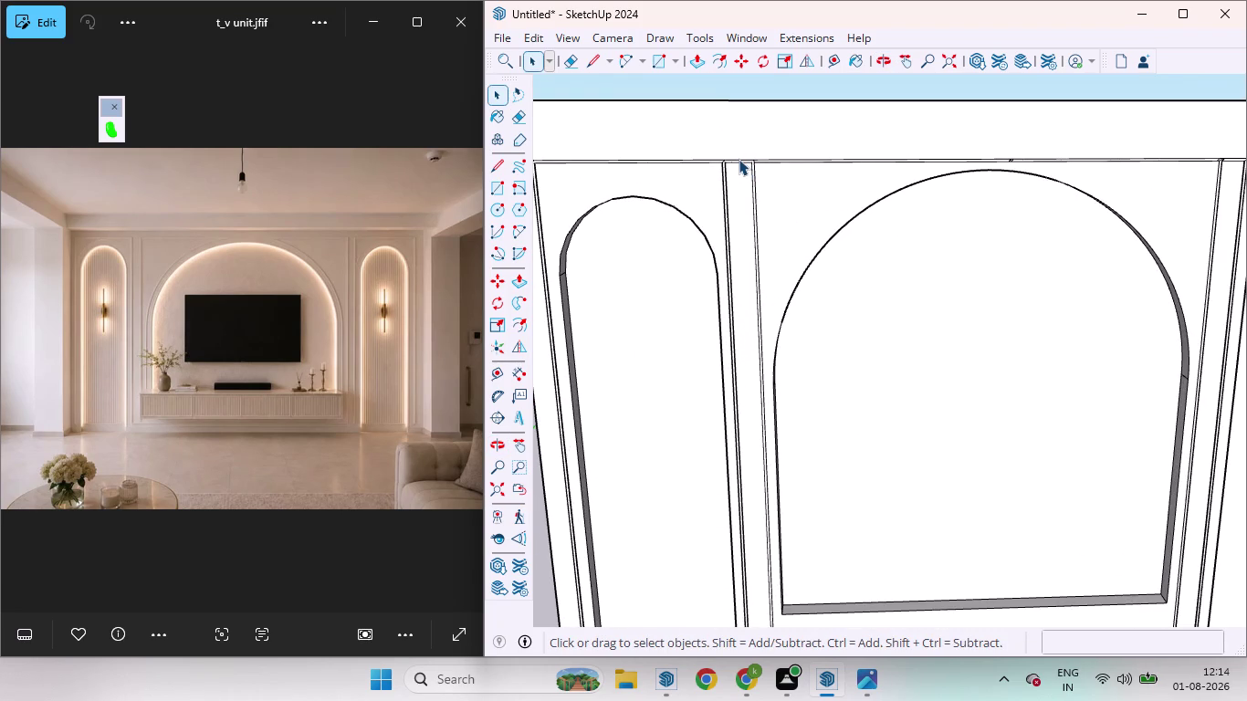
double_click(739, 159)
click(738, 160)
click(738, 159)
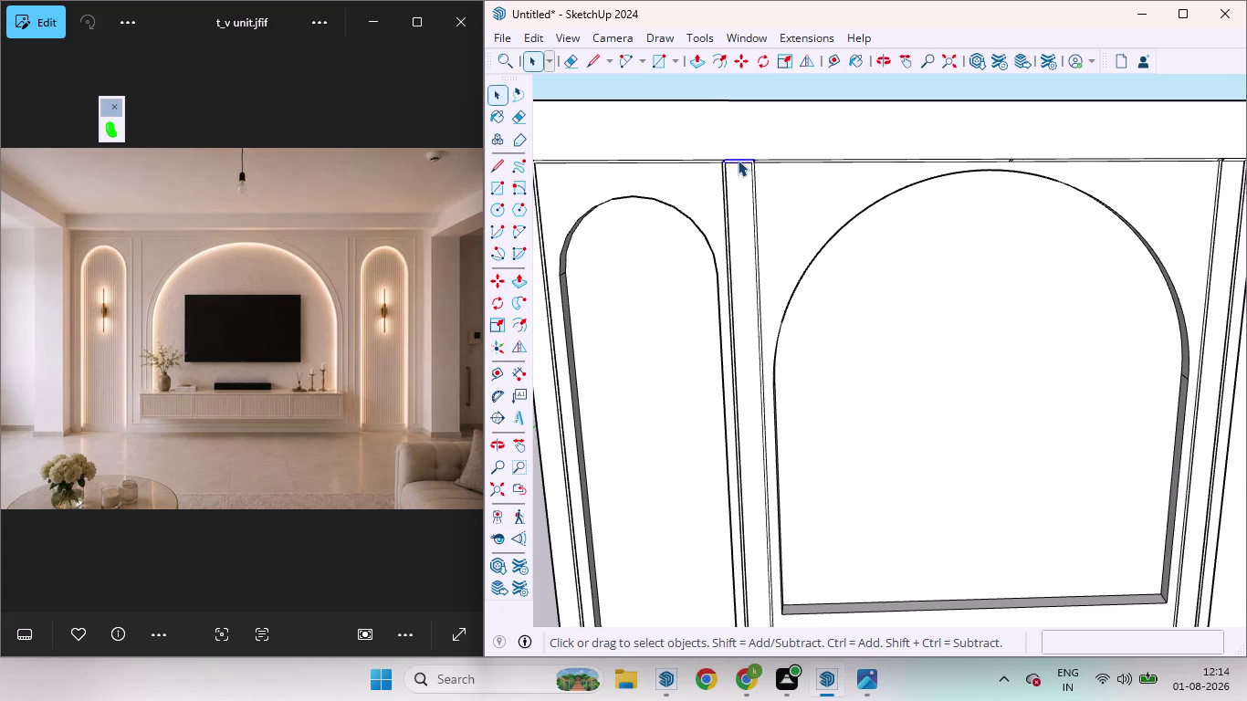
right_click(738, 160)
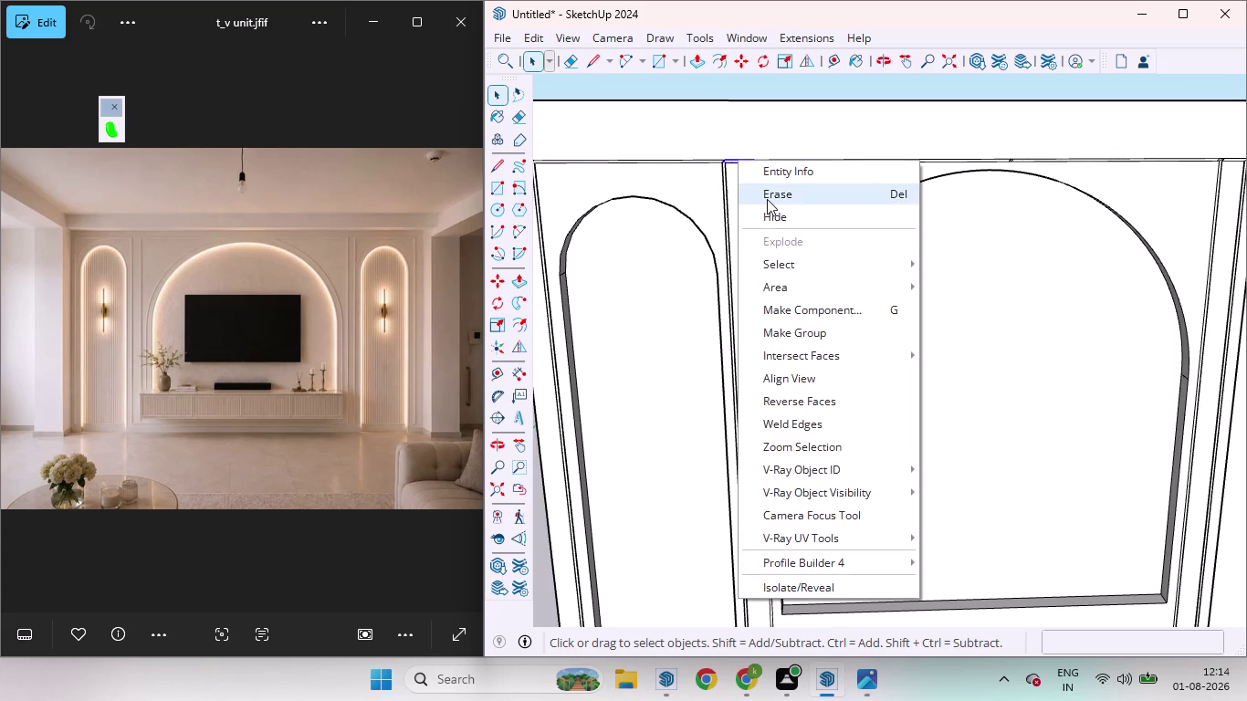
click(771, 211)
Erase the edge bridging the right-hand gap, then undo that erase.
scroll(down, 3)
scroll(down, 3)
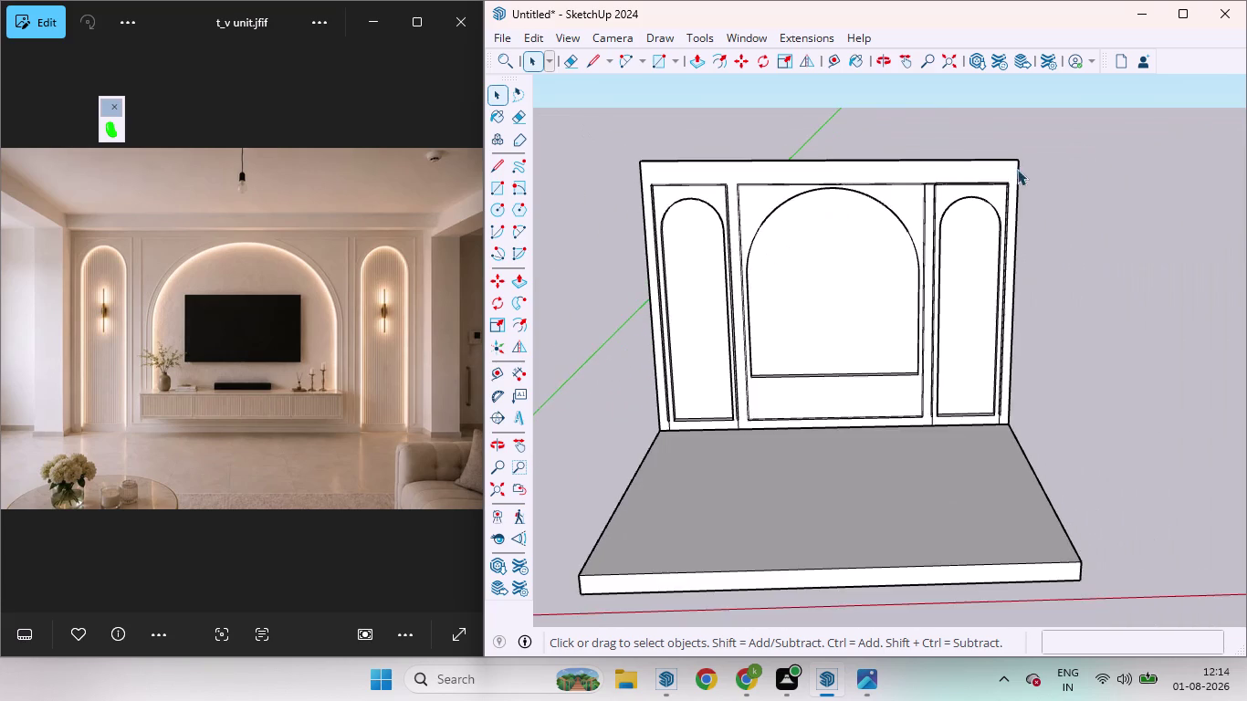
scroll(up, 3)
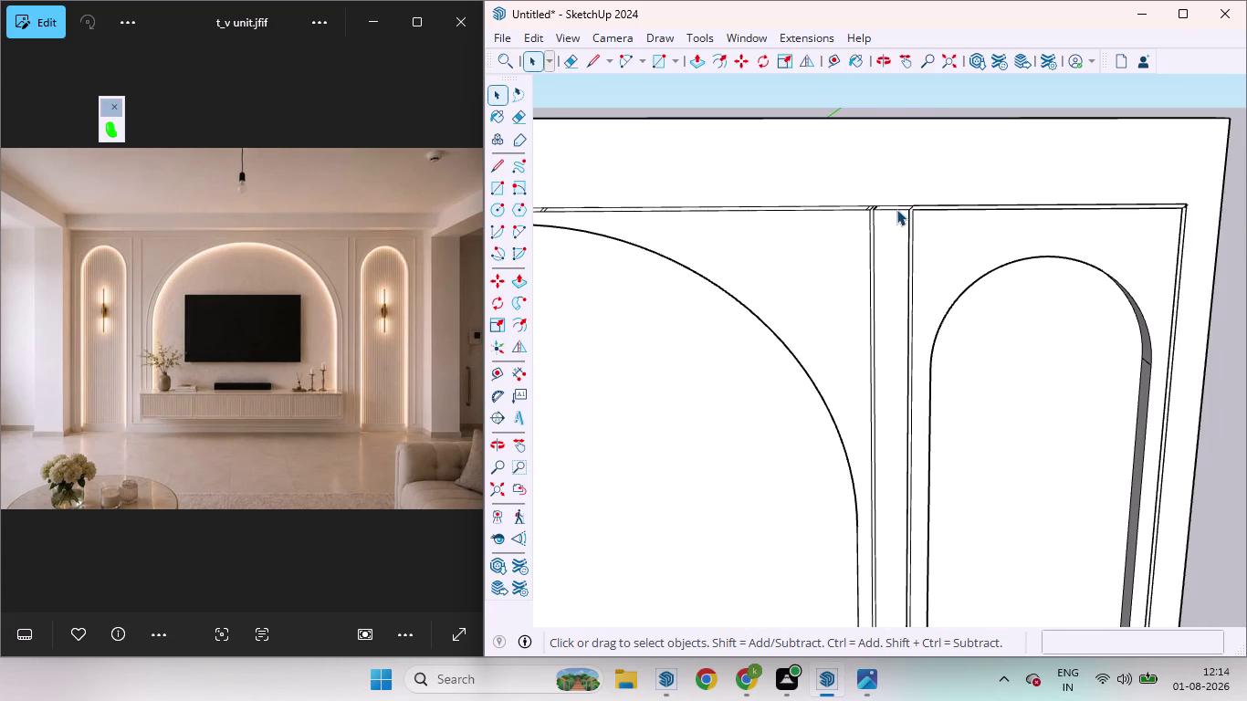
click(897, 209)
double_click(894, 207)
right_click(894, 207)
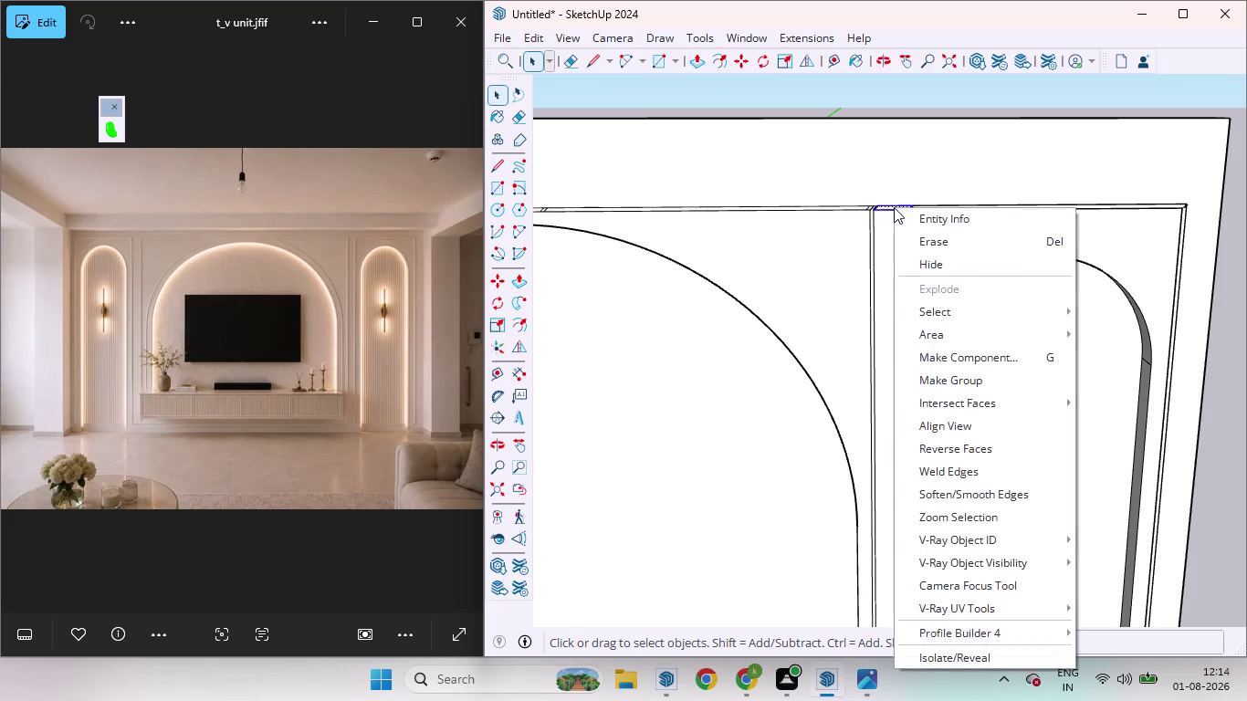
click(935, 255)
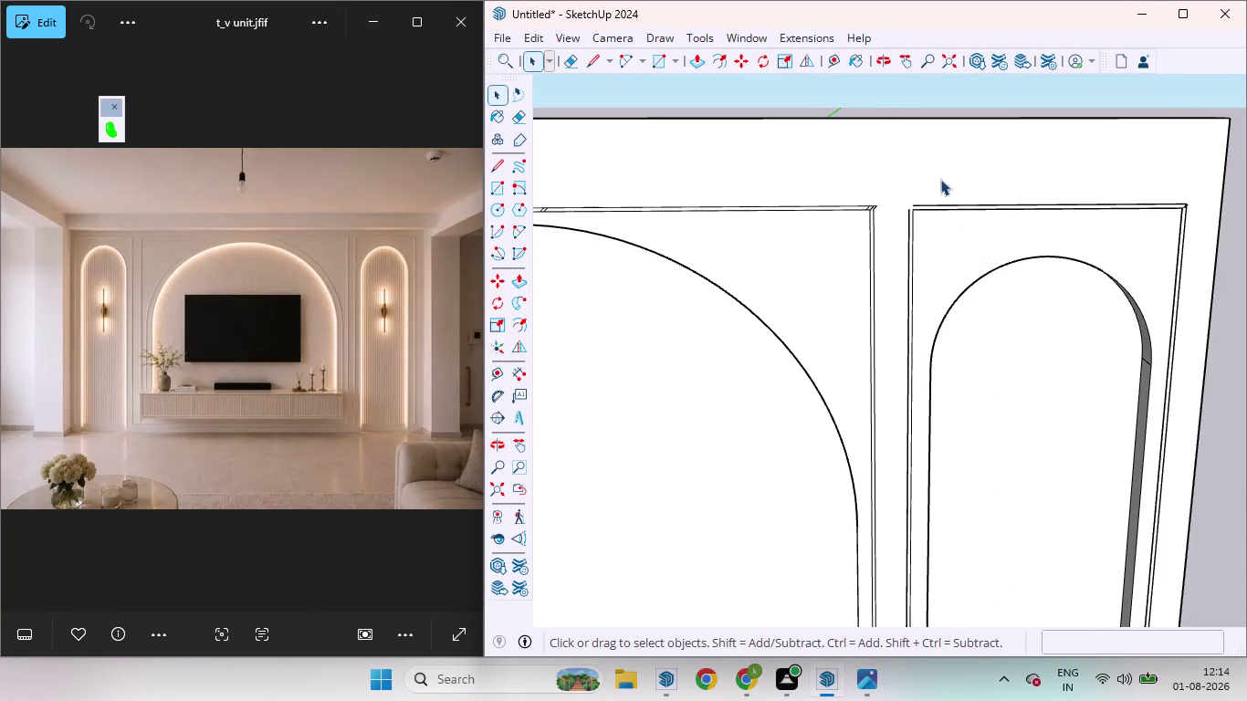
scroll(up, 3)
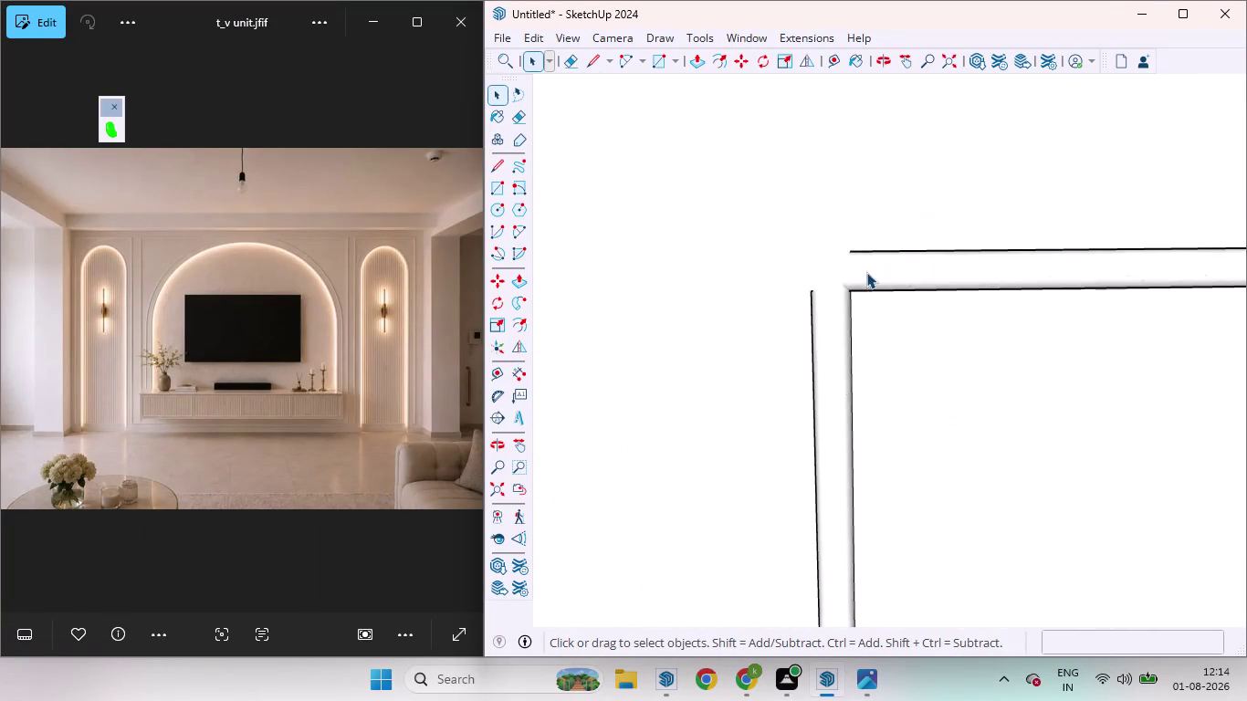
scroll(up, 3)
scroll(down, 3)
scroll(down, 3)
scroll(down, 3)
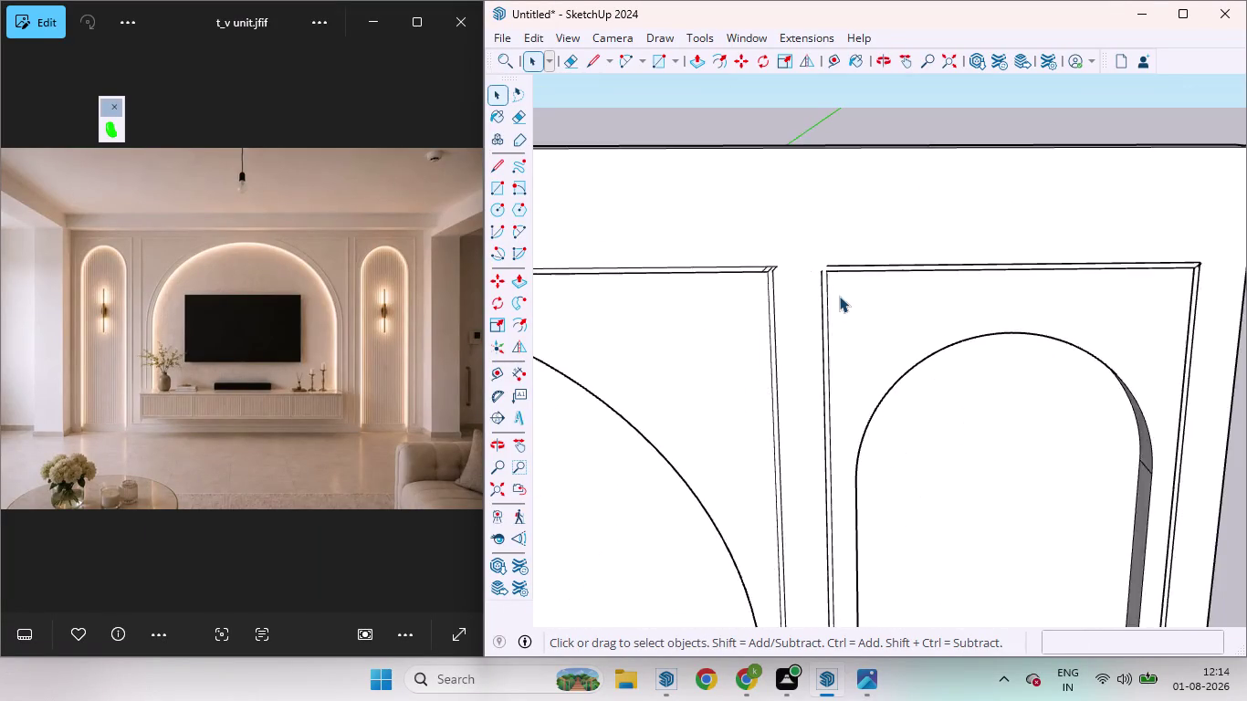
scroll(down, 3)
scroll(up, 3)
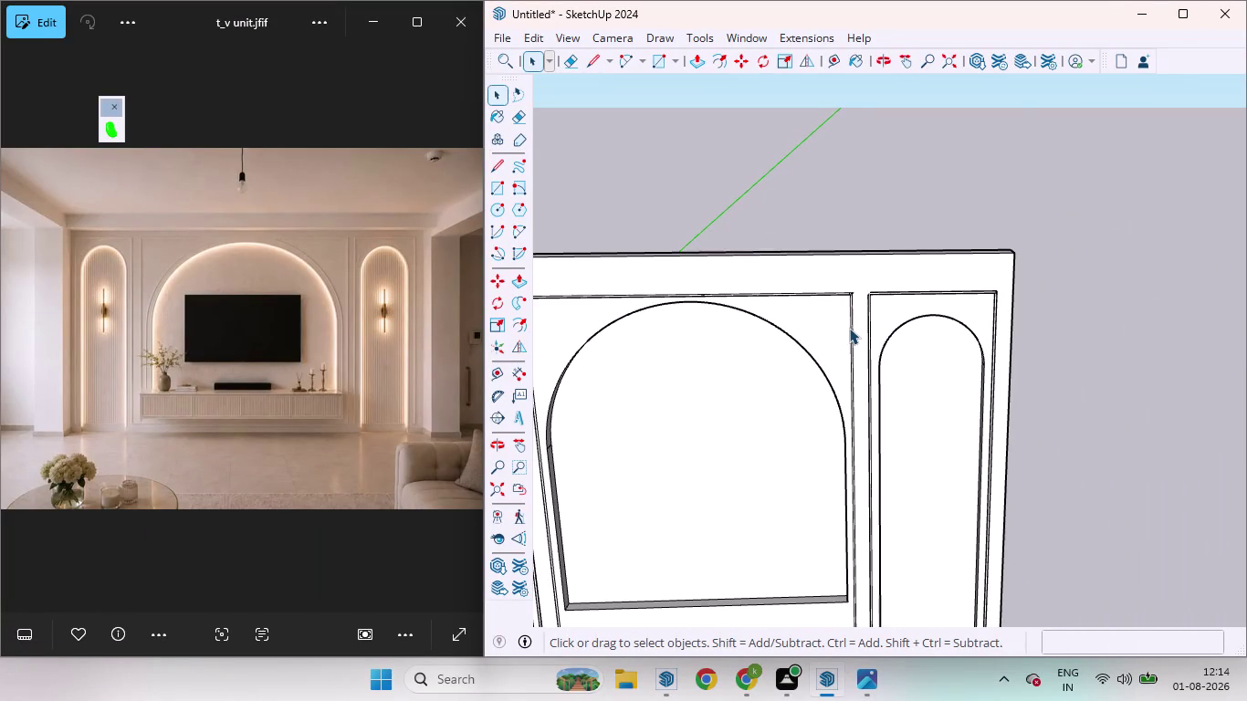
key(ctrl+z)
Move a copy of the left frame's top strip onto the frame intersection.
scroll(up, 3)
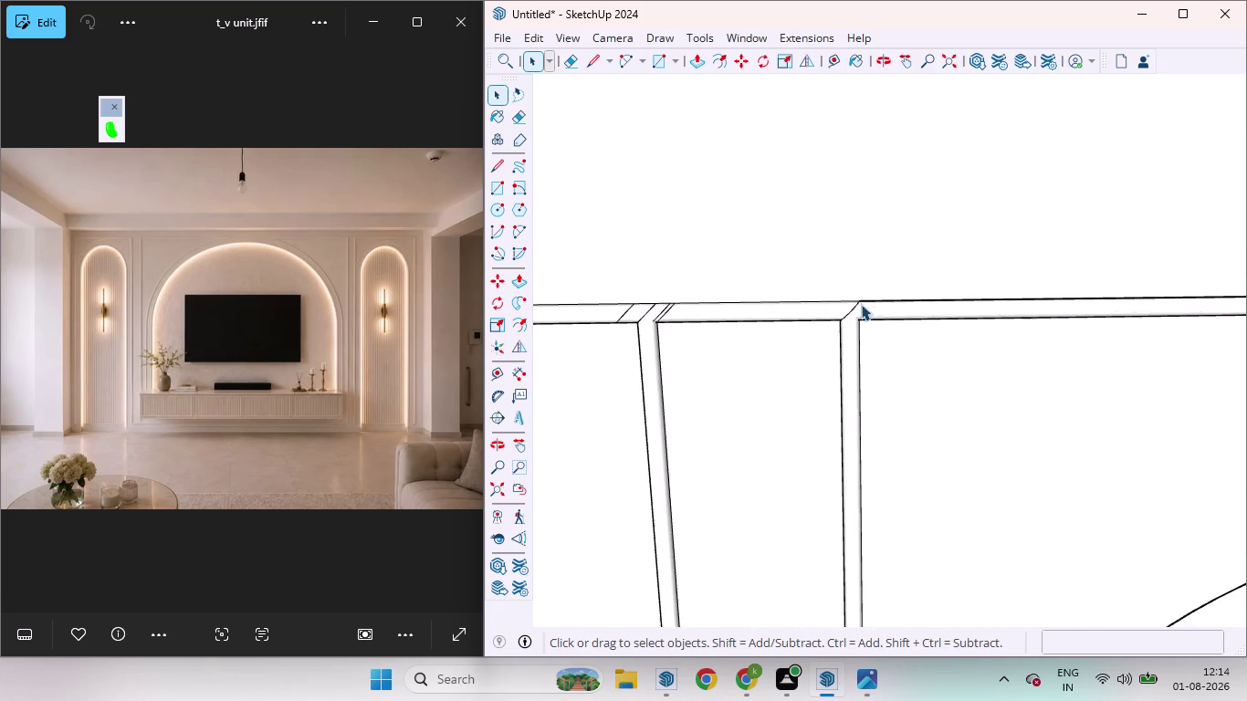
scroll(up, 3)
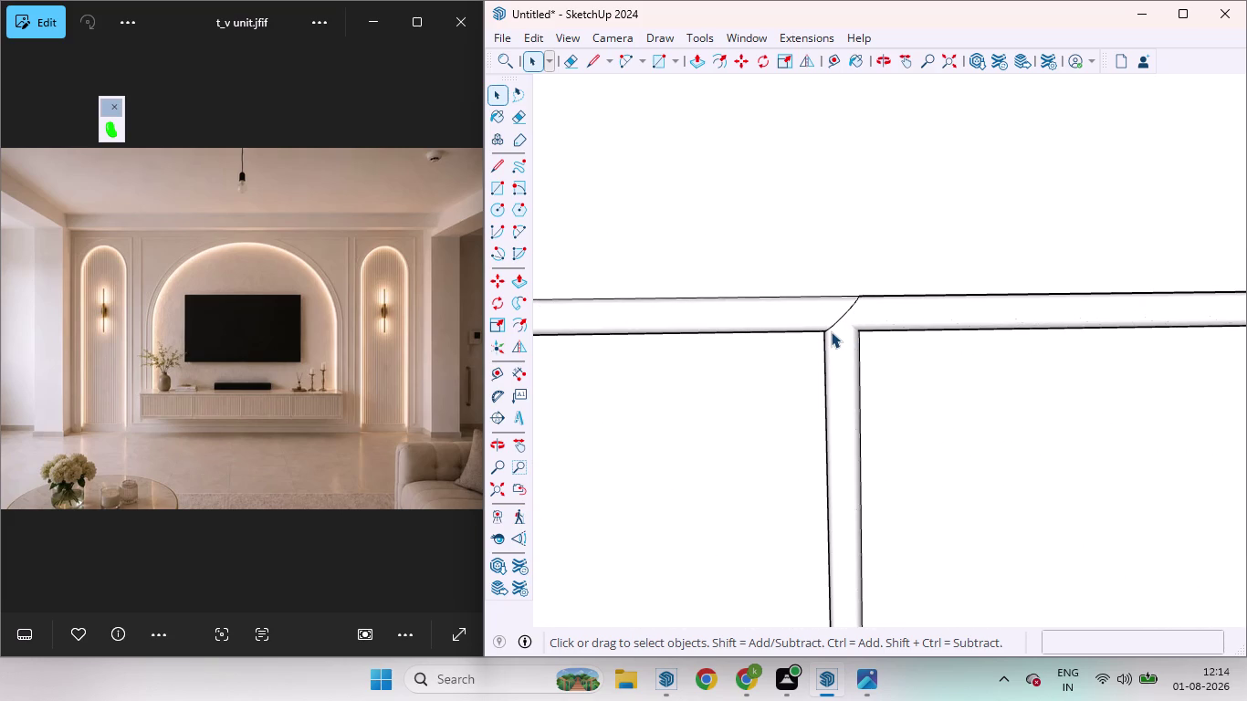
click(807, 320)
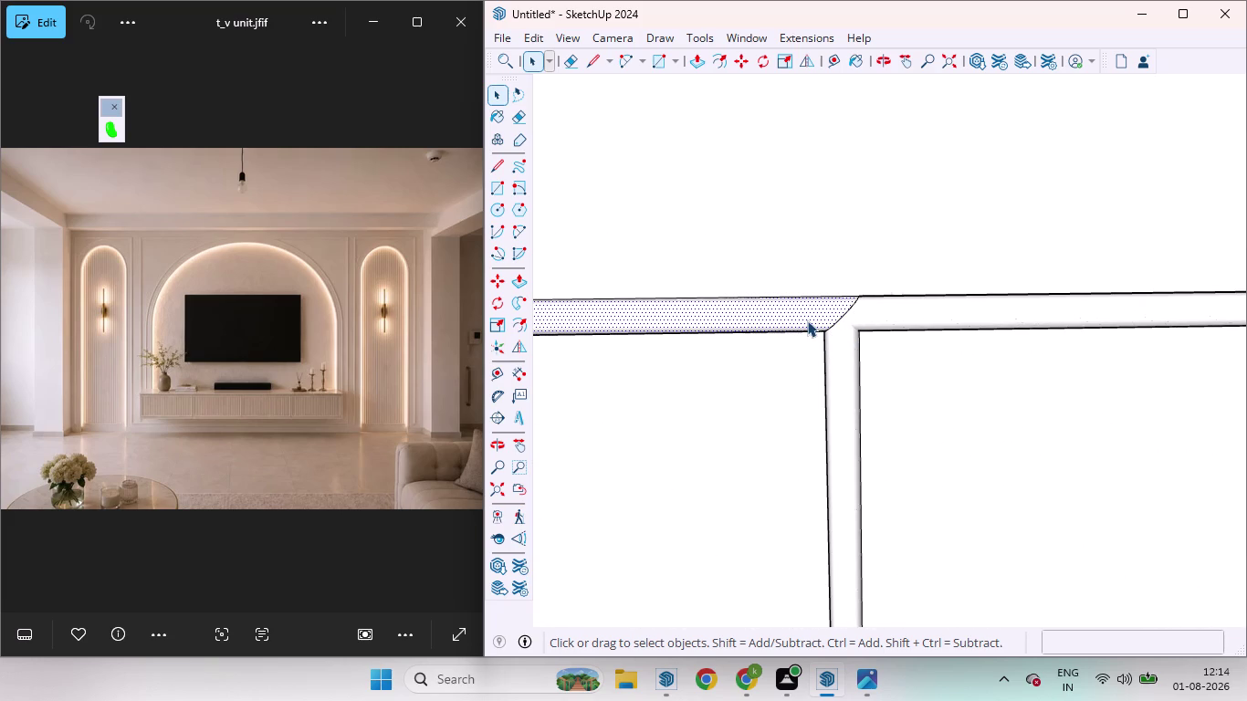
double_click(807, 320)
key(m)
drag(807, 321, 798, 320)
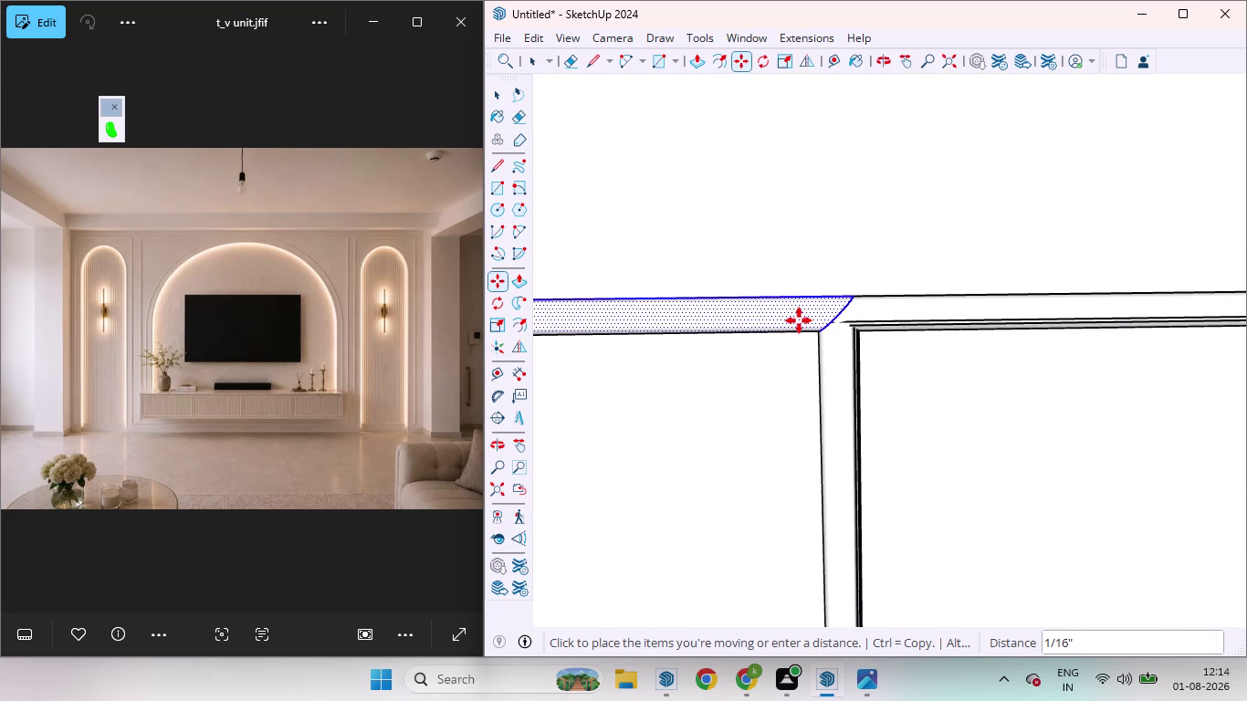
drag(799, 321, 790, 321)
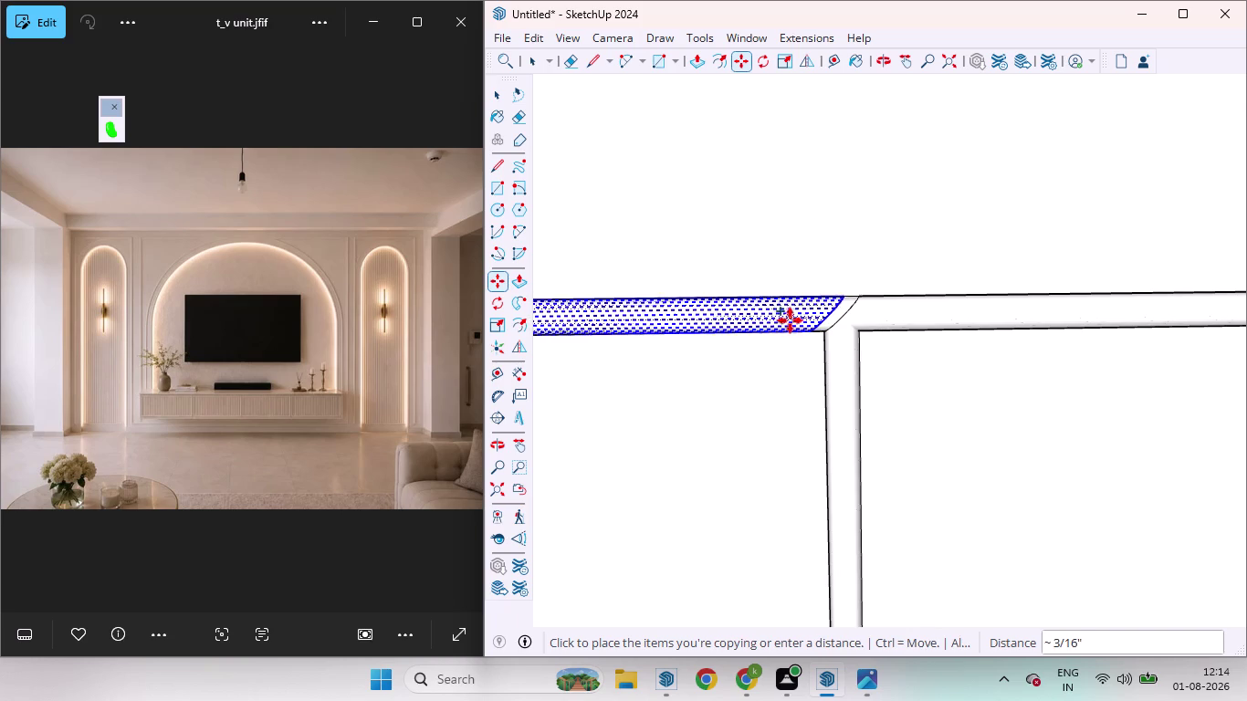
drag(789, 321, 784, 320)
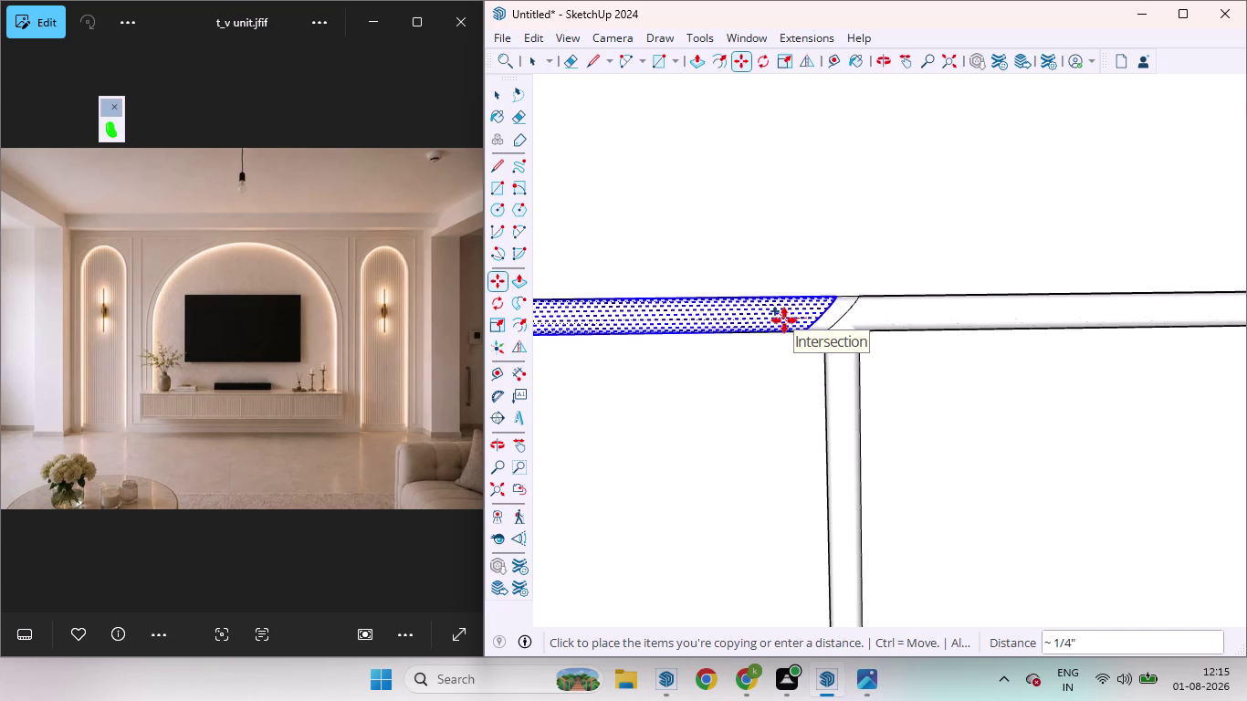
drag(784, 321, 788, 320)
scroll(down, 3)
scroll(up, 3)
scroll(down, 3)
scroll(down, 3)
scroll(down, 3)
key(space)
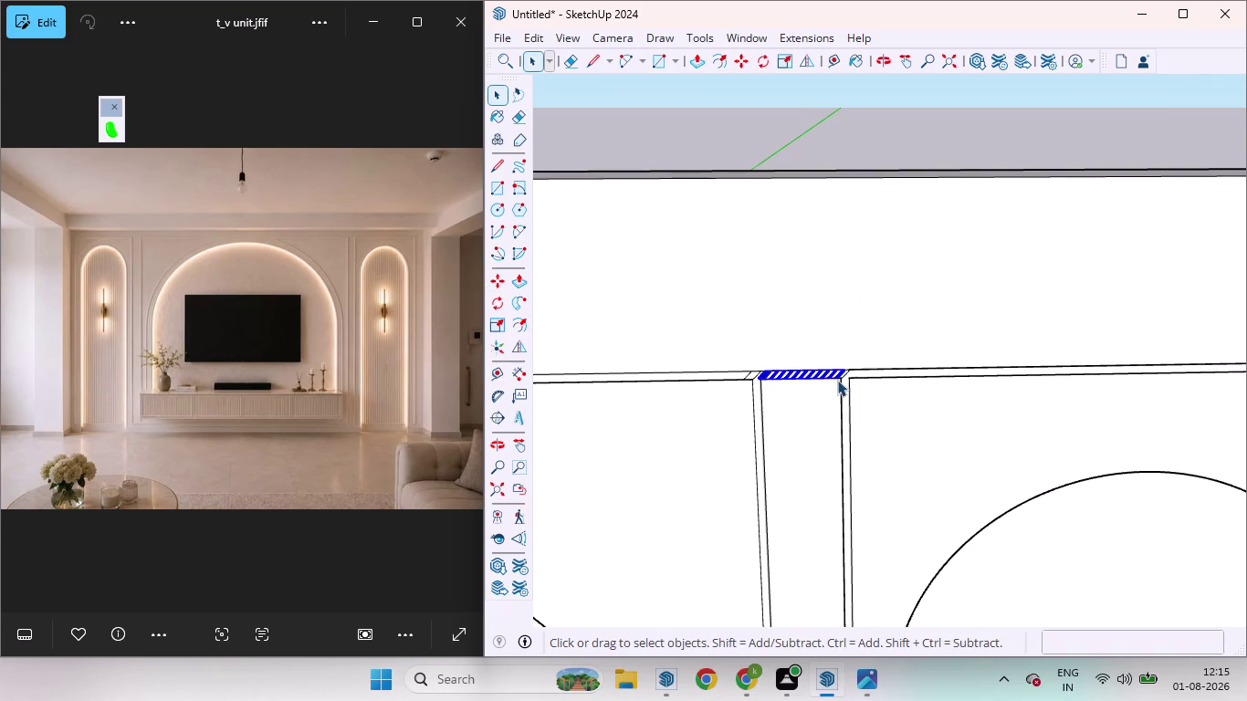
Delete the small strip between the left and middle panel frames.
right_click(826, 367)
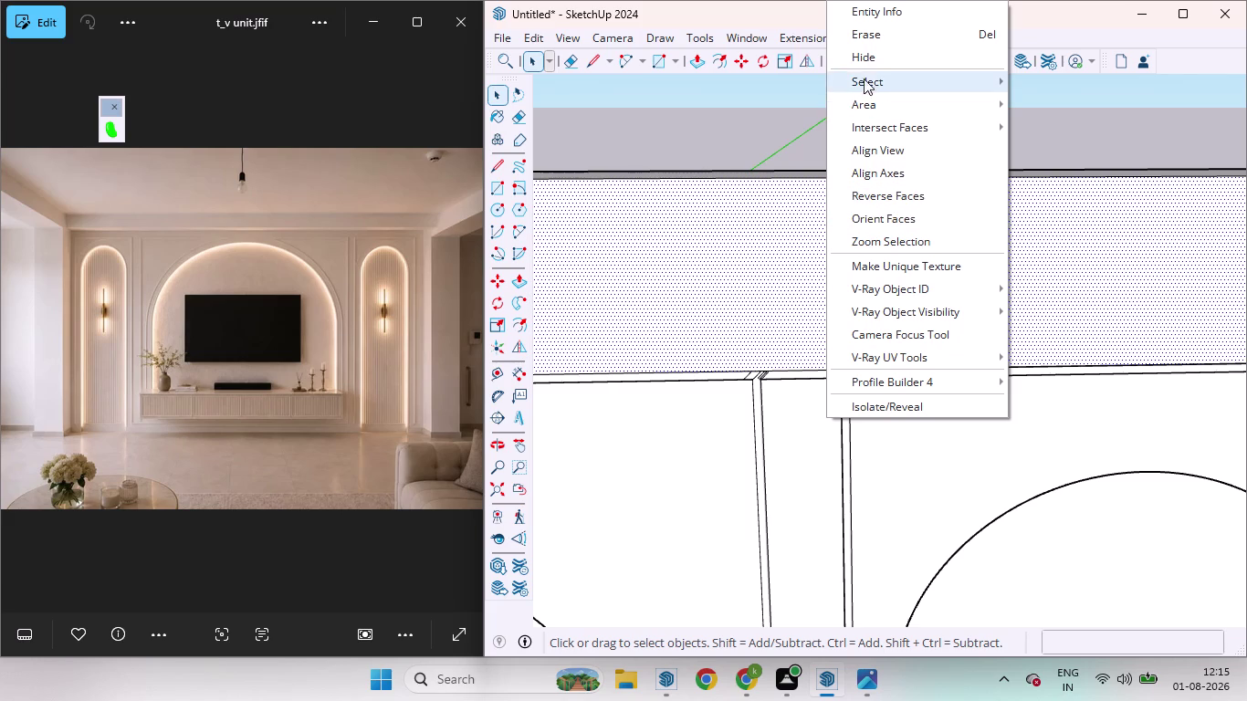
click(864, 51)
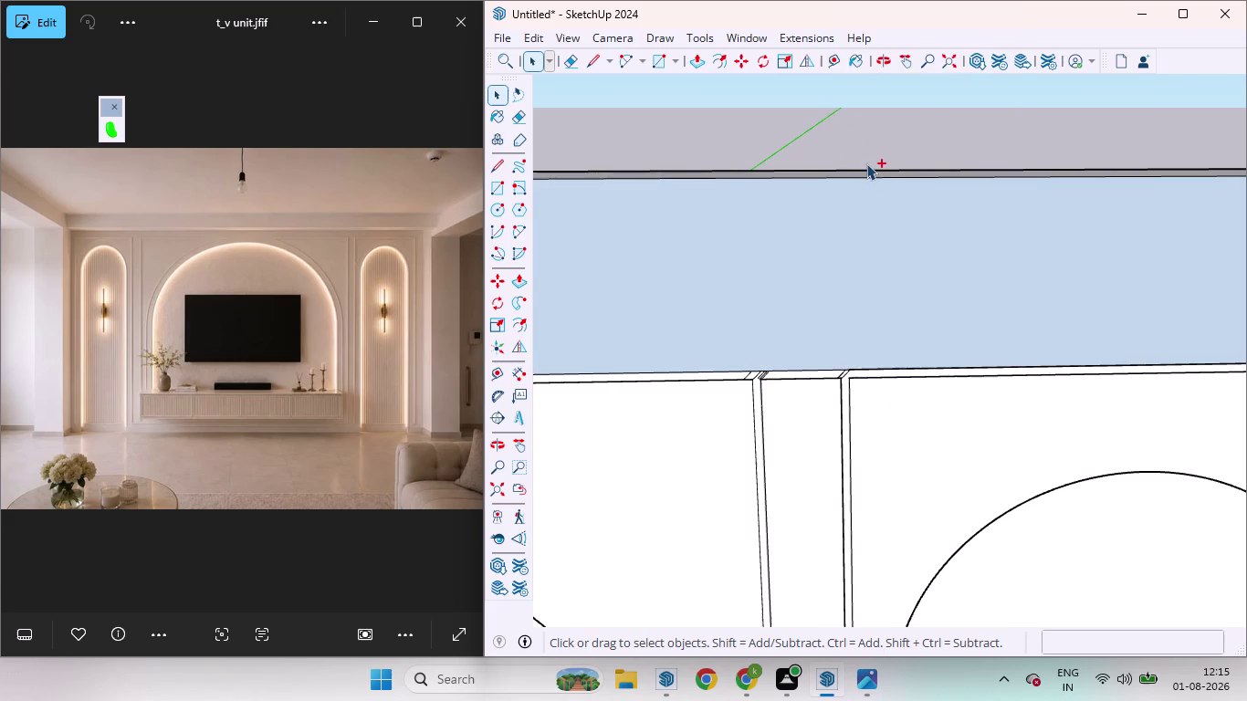
key(ctrl+z)
click(802, 373)
double_click(802, 373)
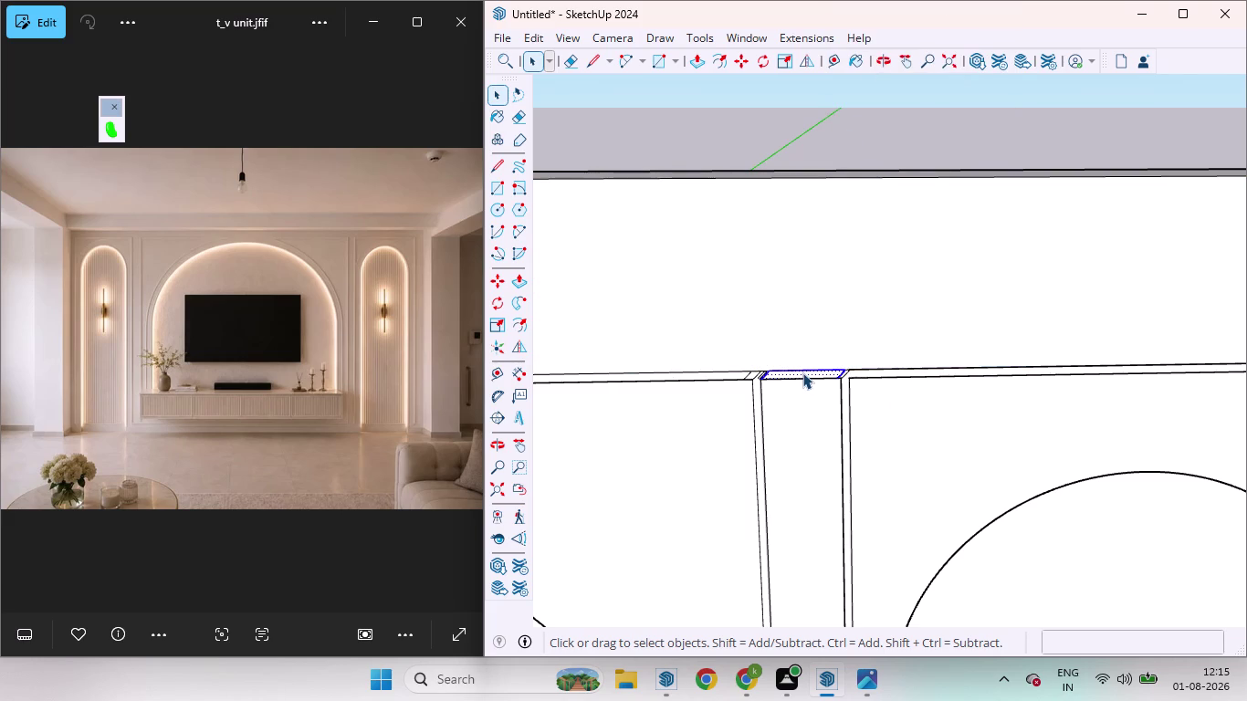
right_click(803, 374)
click(829, 60)
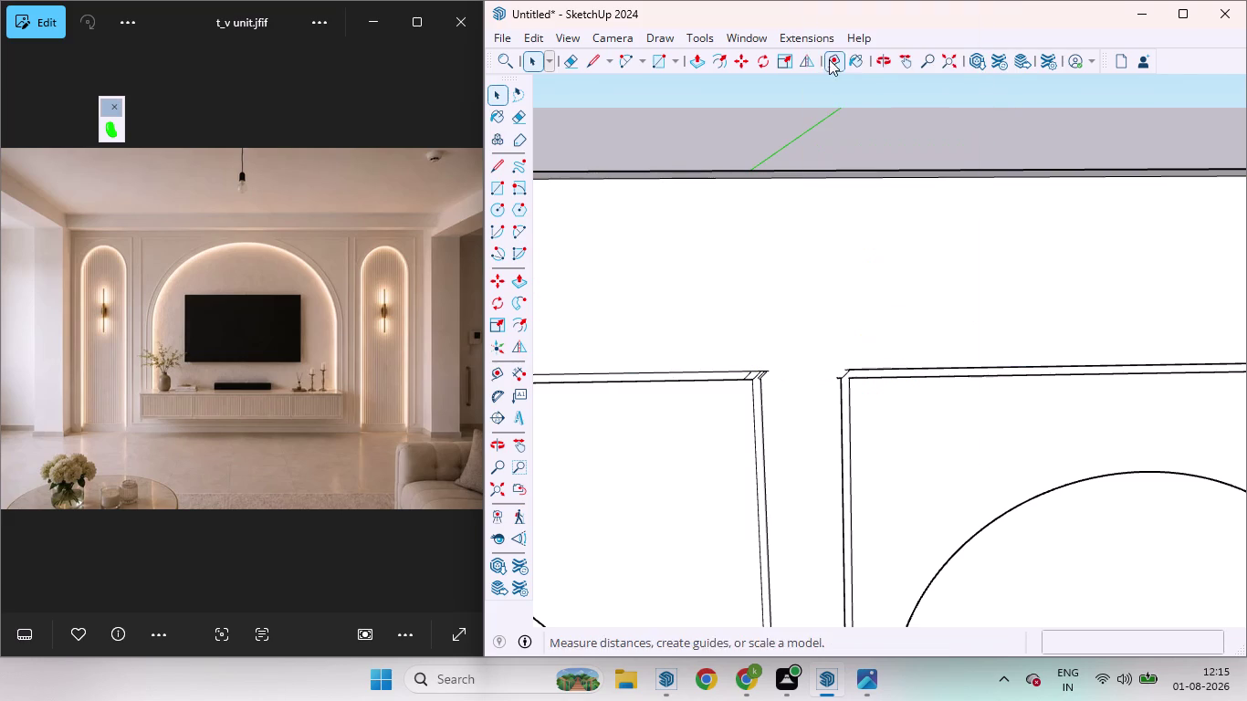
Hide the curved sliver at the left frame's top corner.
scroll(down, 3)
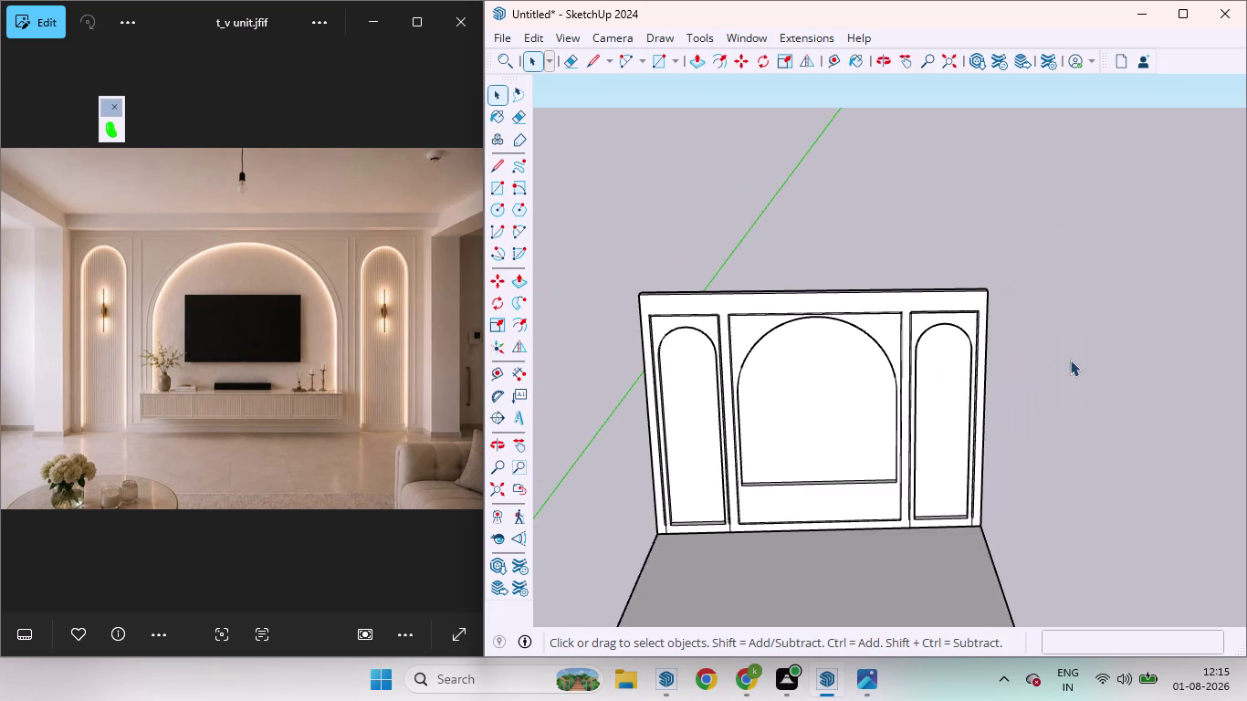
scroll(up, 3)
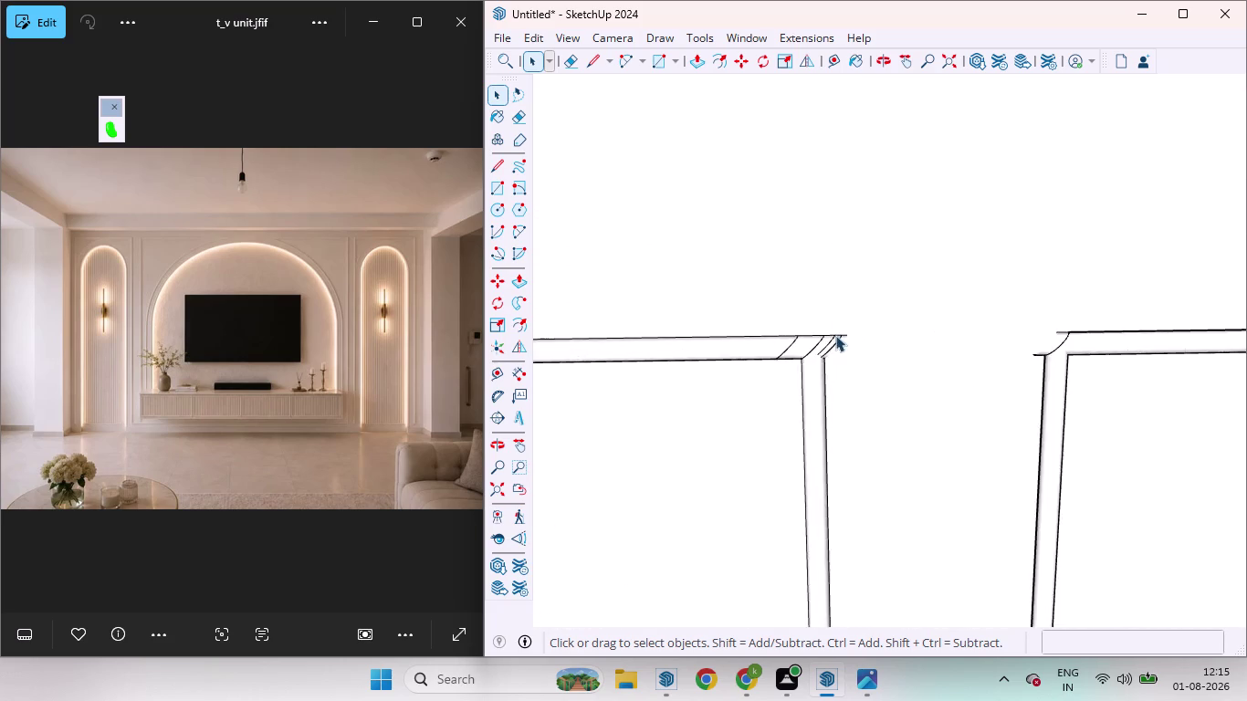
scroll(up, 3)
click(838, 345)
triple_click(829, 339)
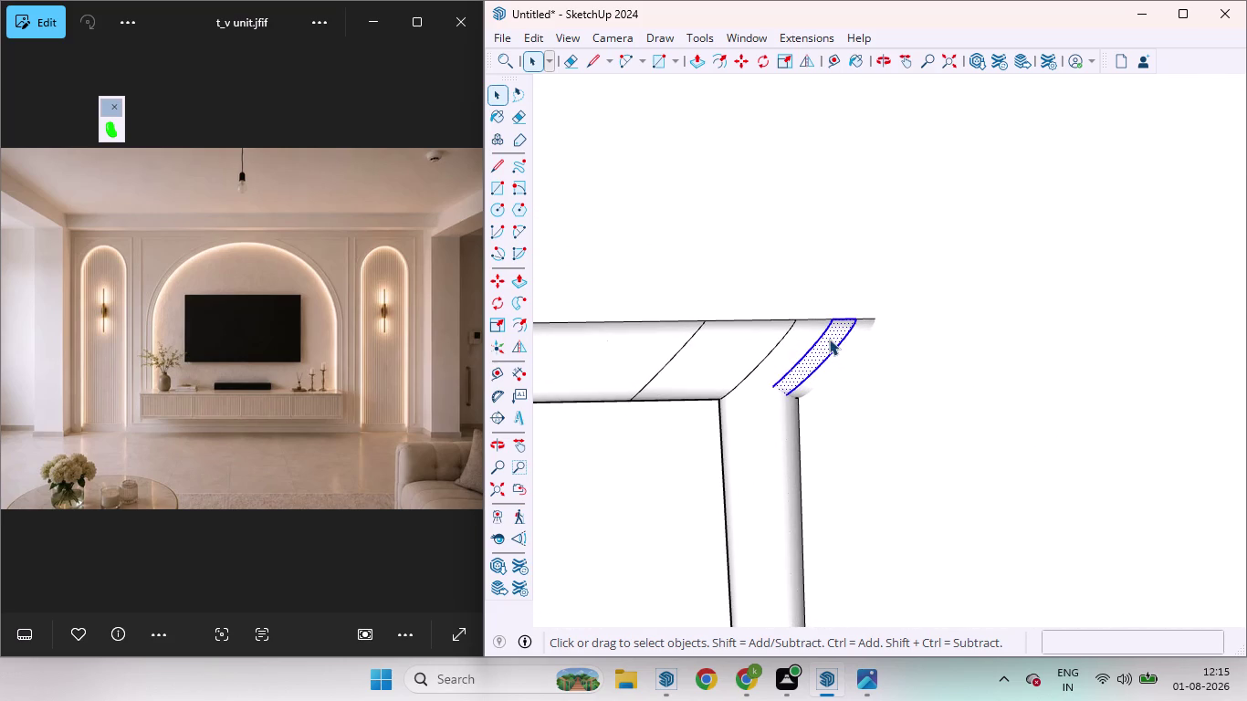
double_click(838, 340)
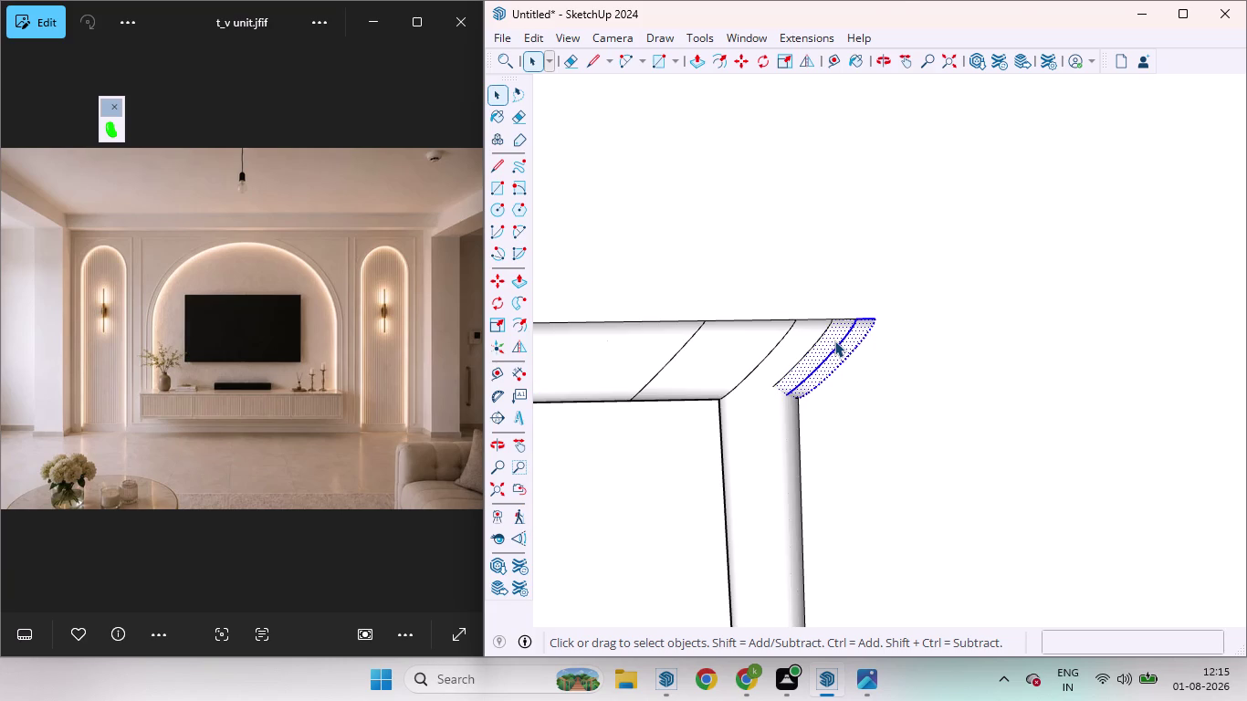
right_click(834, 340)
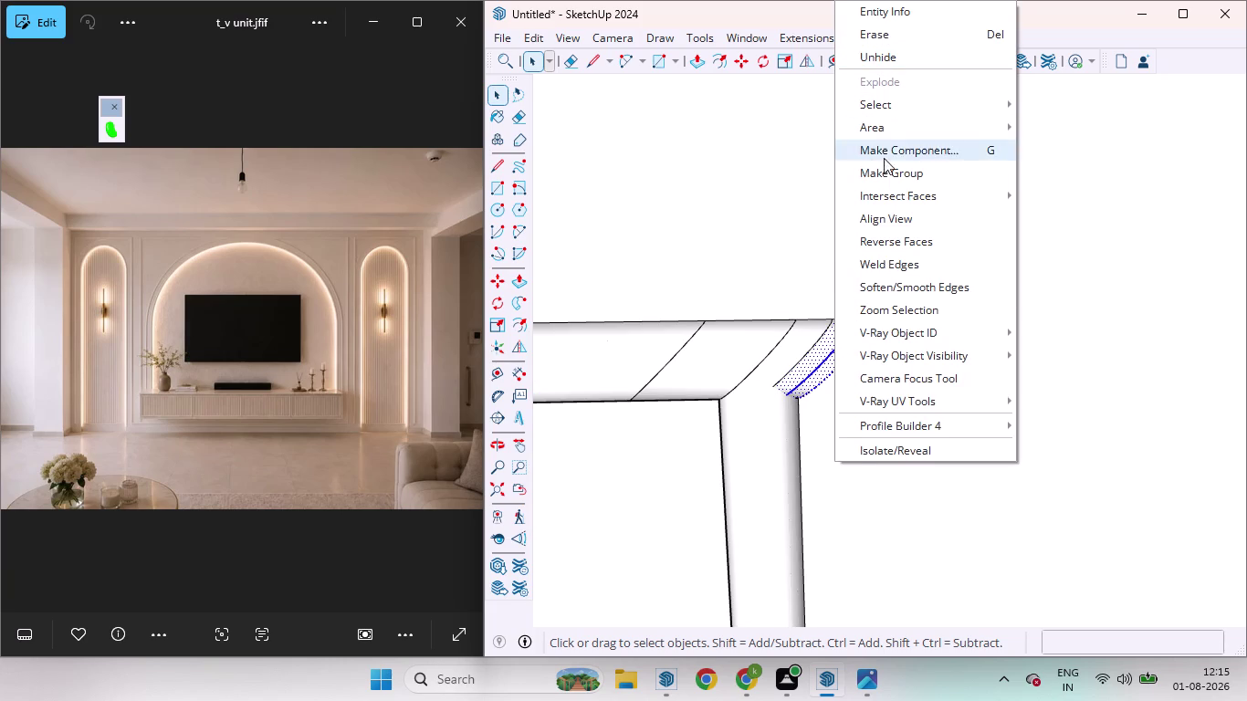
click(816, 197)
double_click(839, 329)
click(839, 329)
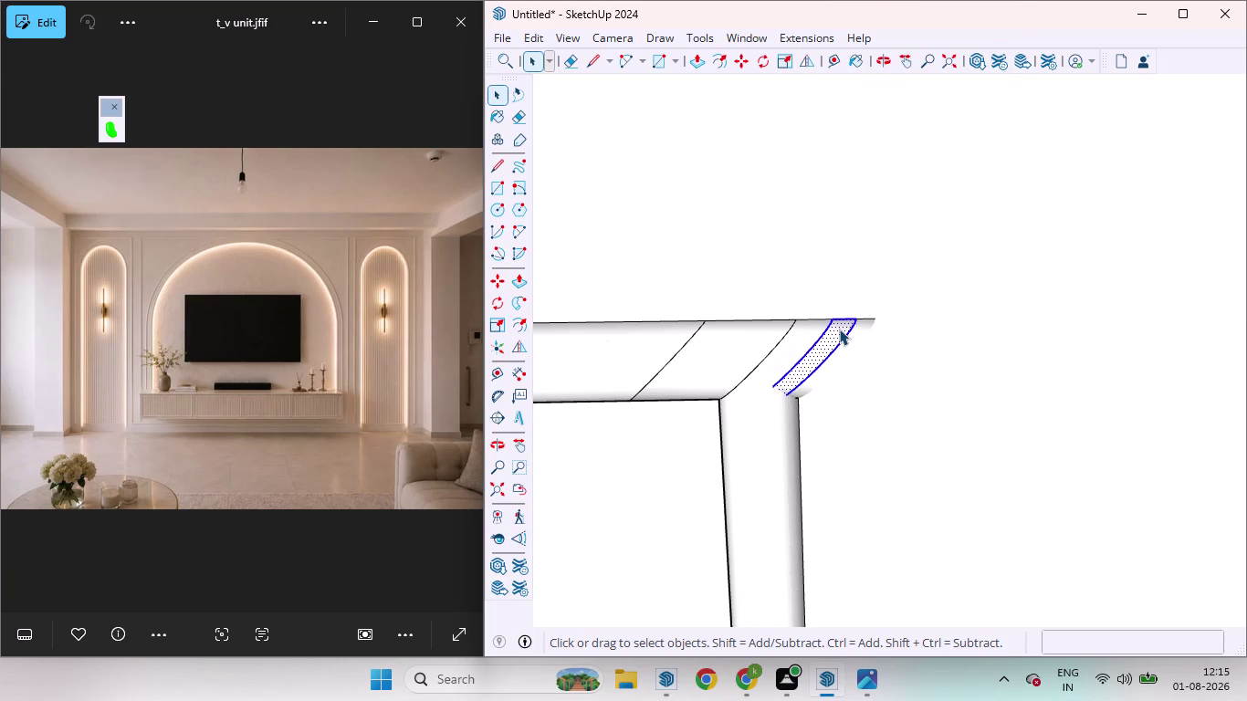
right_click(839, 329)
double_click(832, 330)
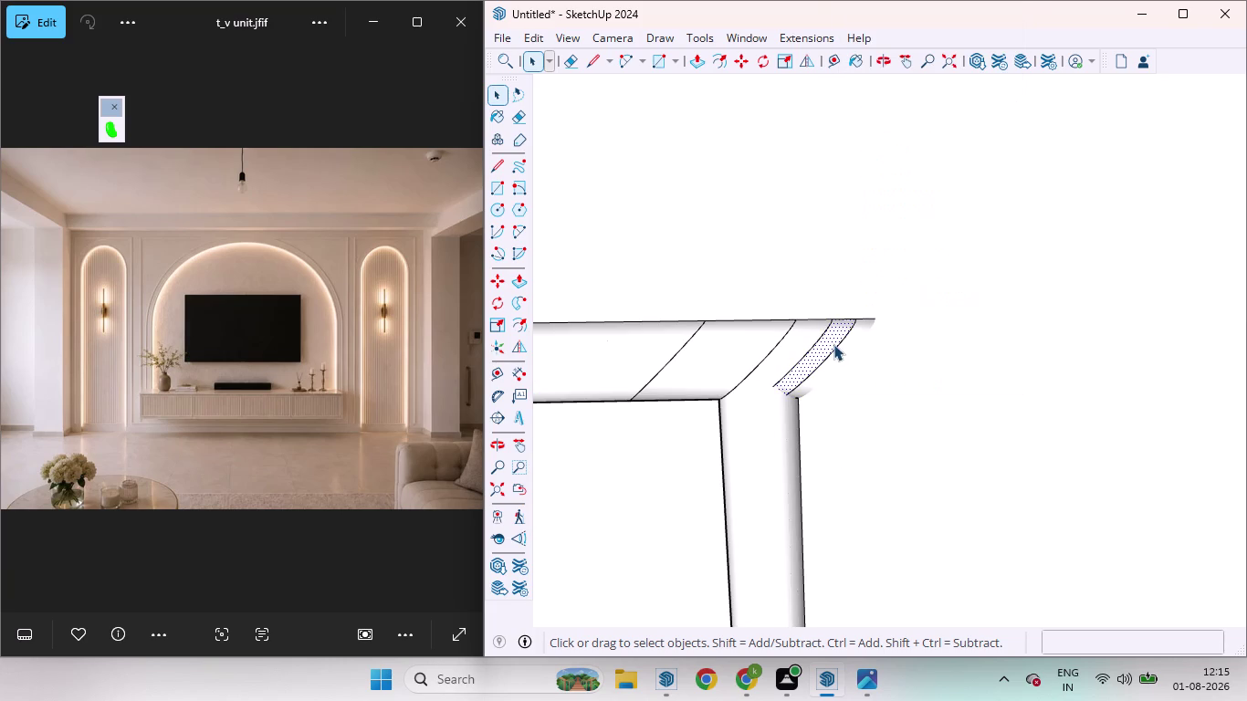
click(834, 343)
Orbit and zoom around the arched wall to review the three separated niche frames.
scroll(down, 3)
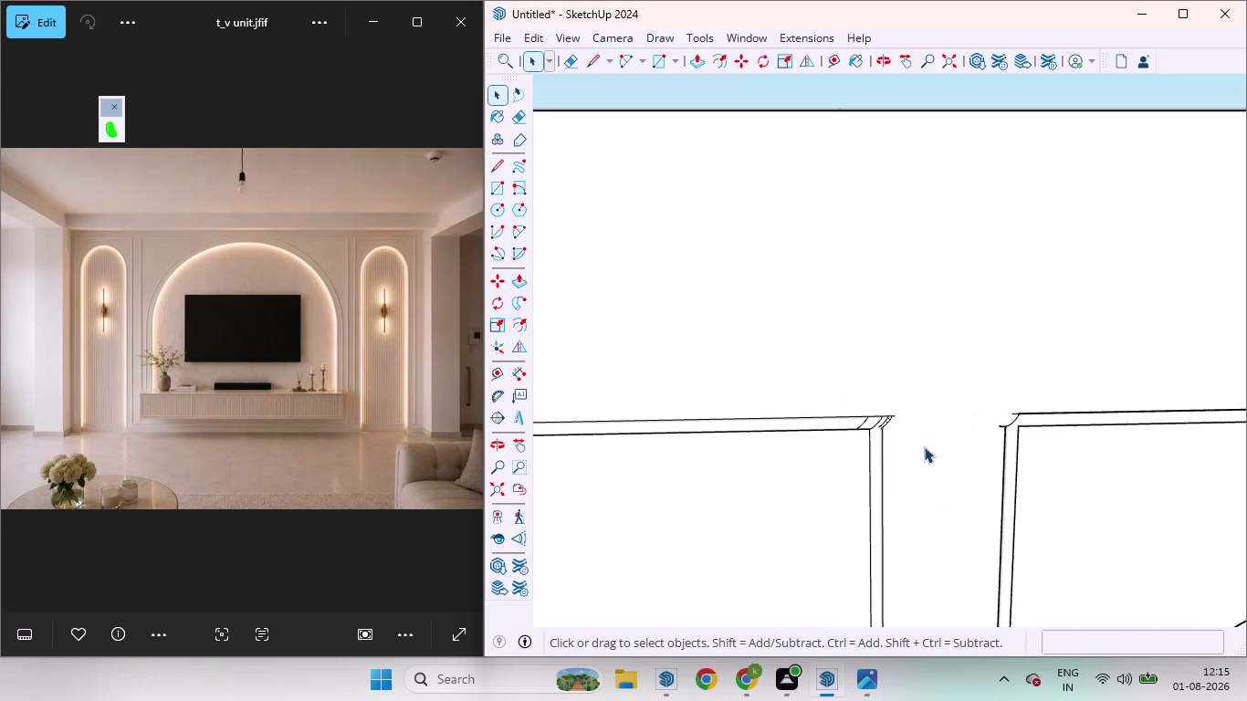
scroll(down, 3)
scroll(up, 3)
scroll(down, 3)
scroll(up, 3)
scroll(down, 3)
scroll(up, 3)
middle_drag(901, 596, 867, 567)
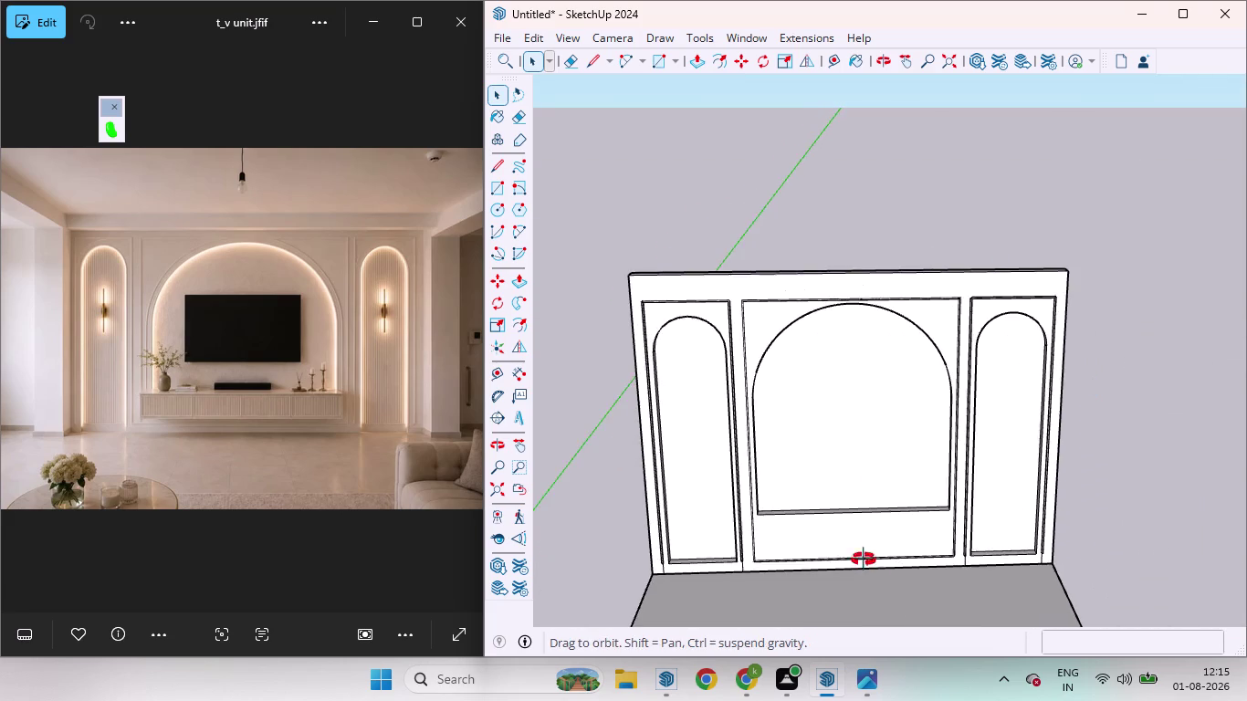
middle_drag(867, 567, 838, 421)
scroll(up, 3)
scroll(down, 3)
middle_drag(853, 383, 899, 521)
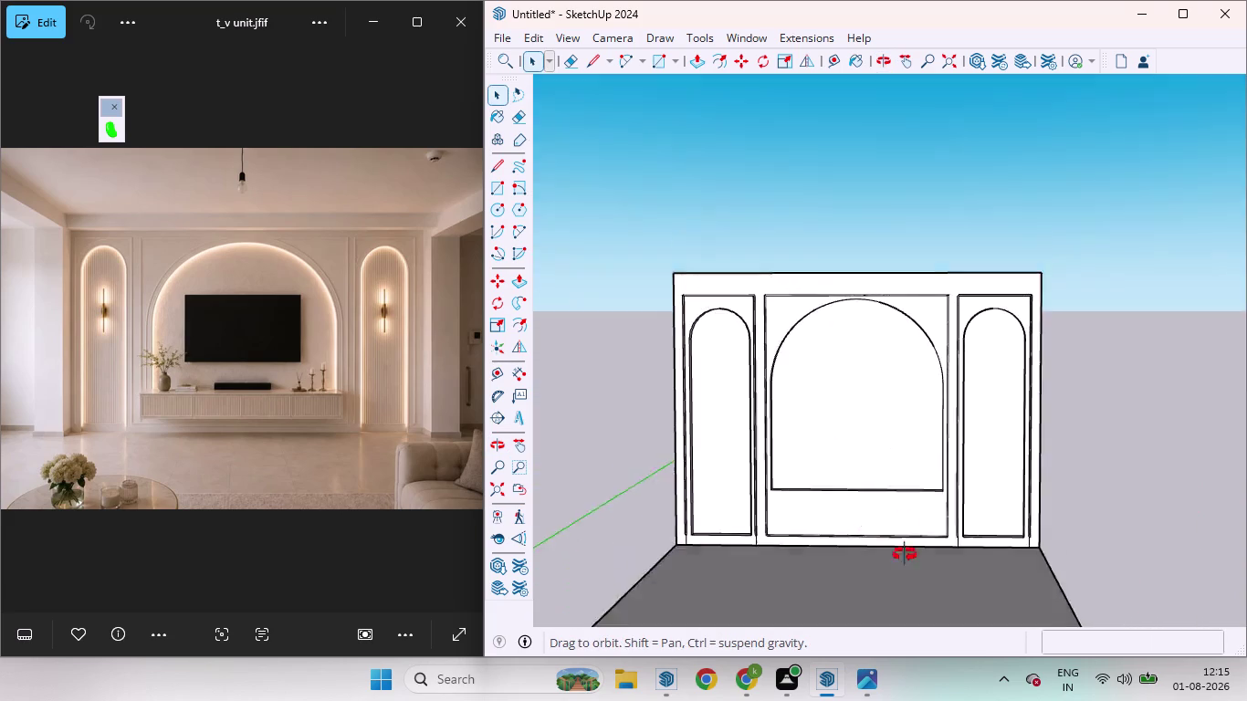
middle_drag(898, 521, 911, 604)
scroll(up, 3)
scroll(up, 3)
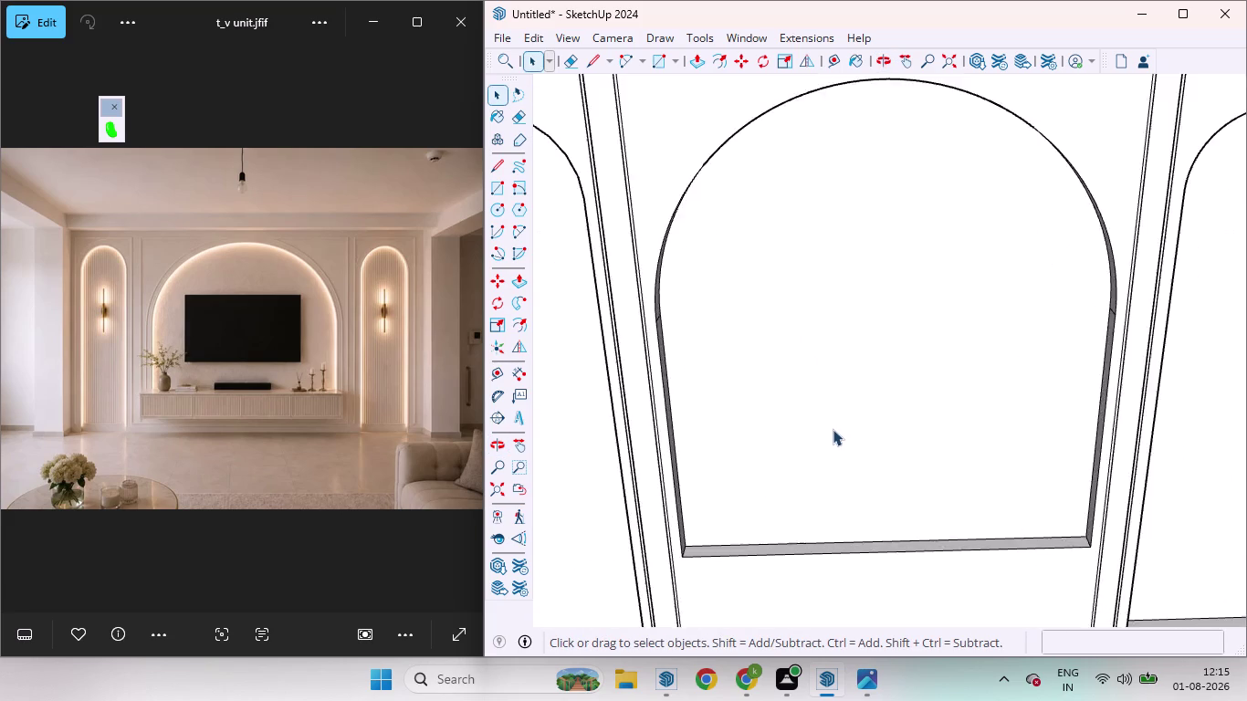
scroll(down, 3)
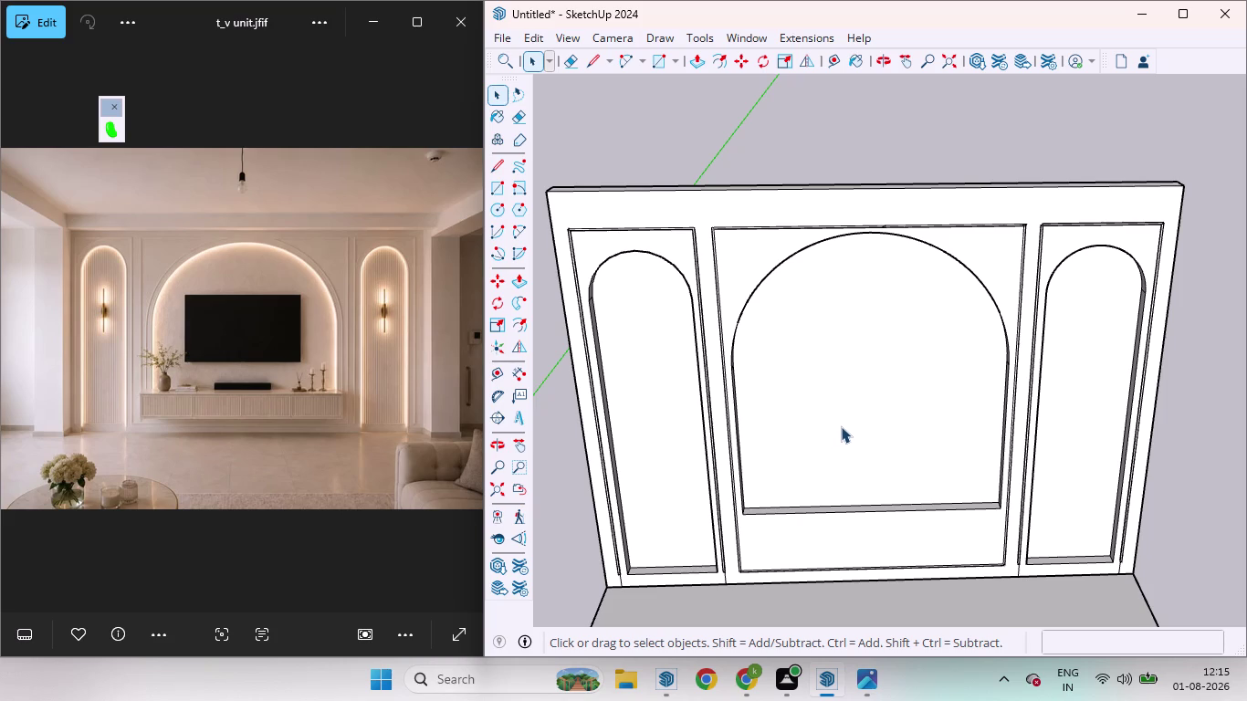
scroll(down, 3)
scroll(up, 3)
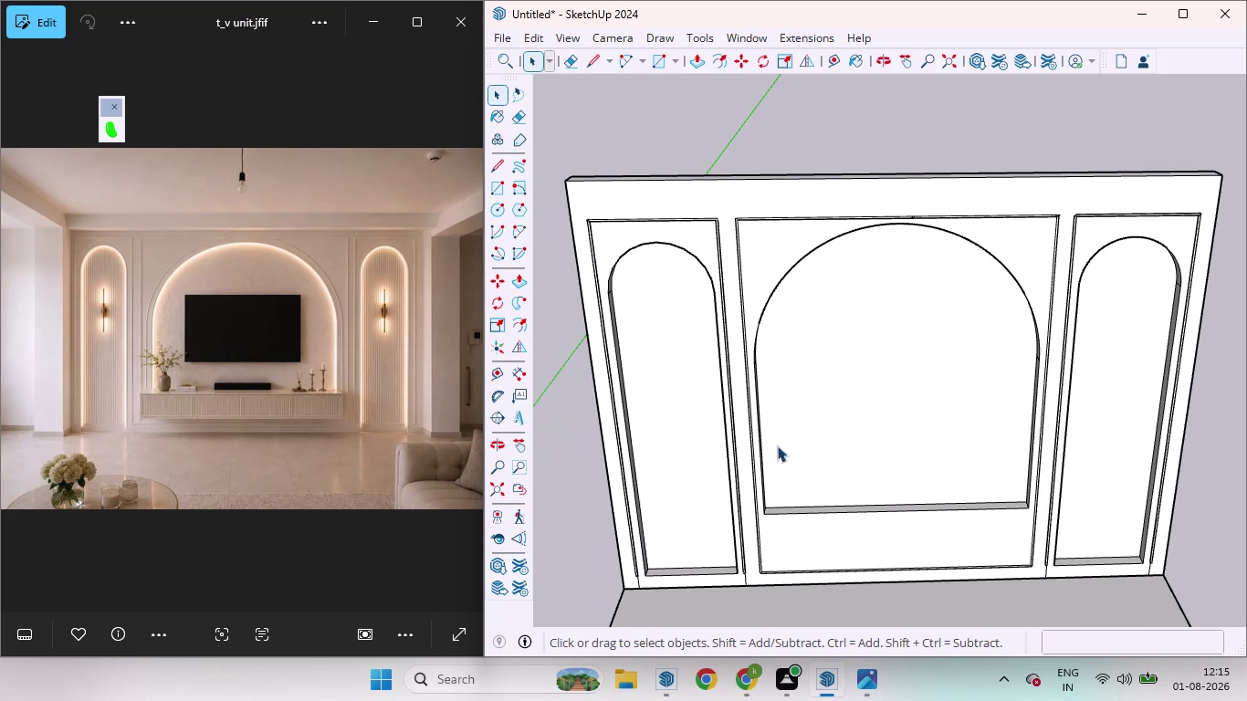
middle_drag(853, 565, 886, 469)
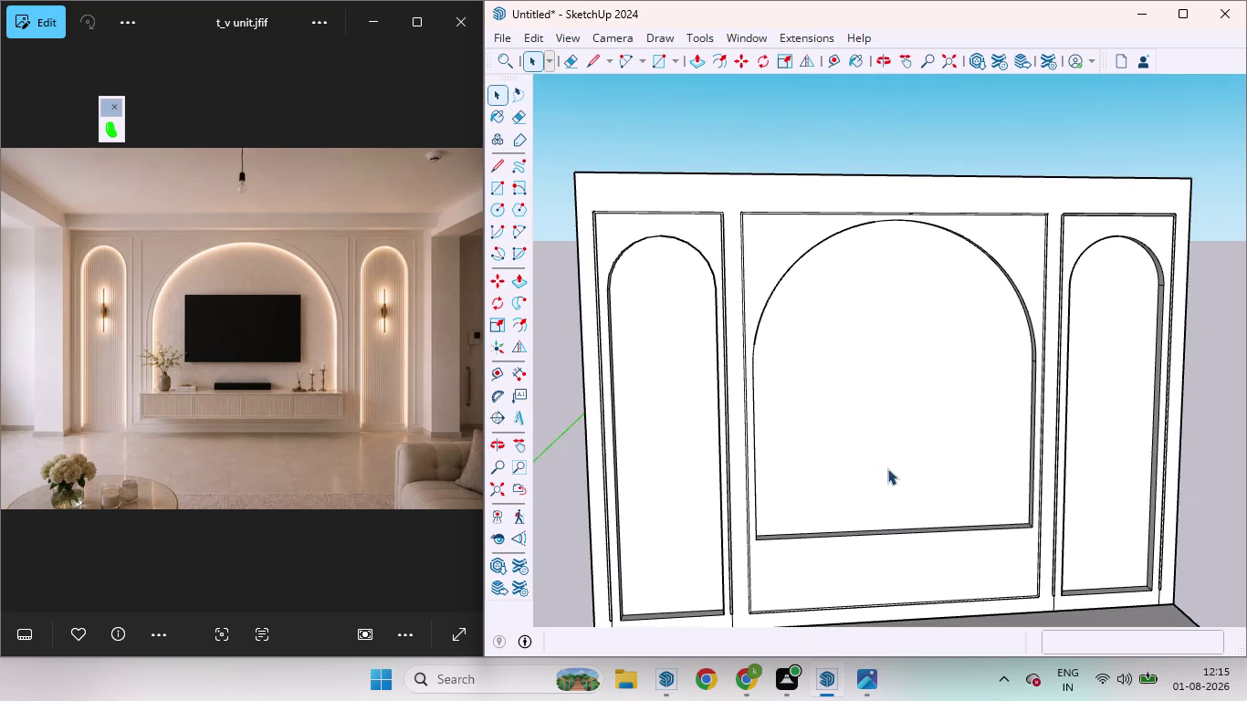
scroll(down, 3)
Place a horizontal guide 1' above the wall's bottom edge with the Tape Measure.
key(t)
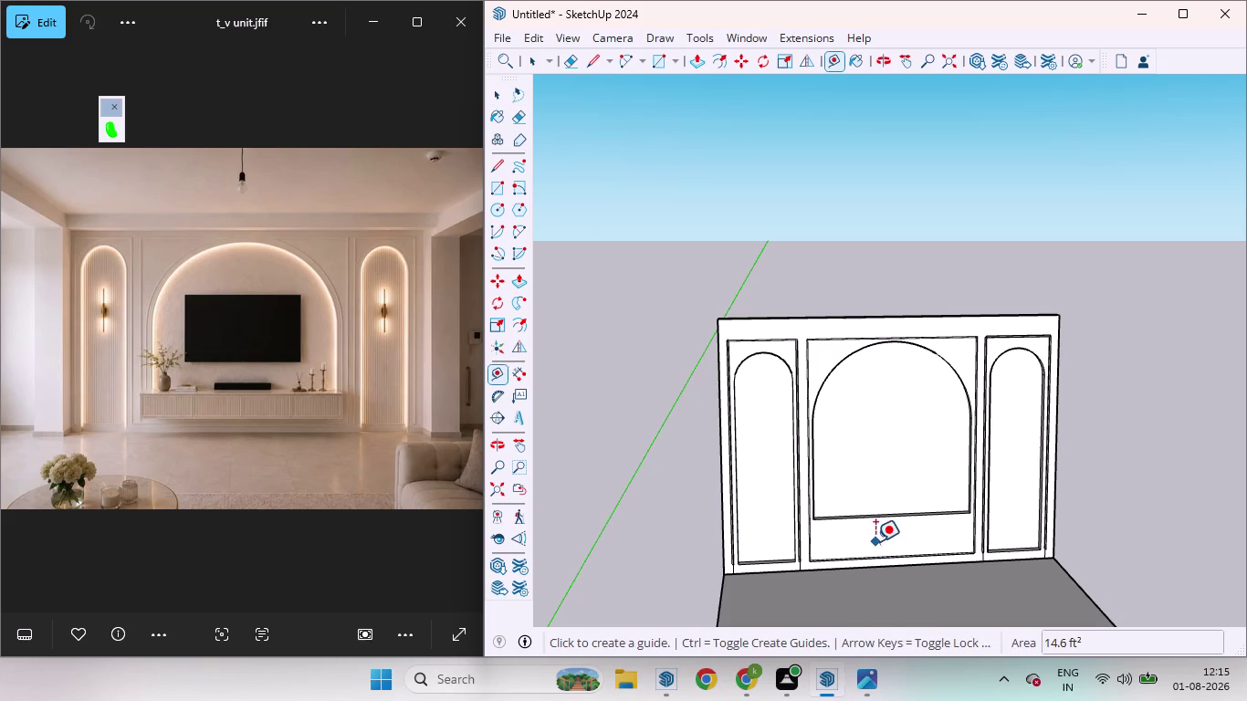
scroll(up, 3)
middle_drag(831, 581, 1037, 573)
scroll(up, 3)
click(871, 538)
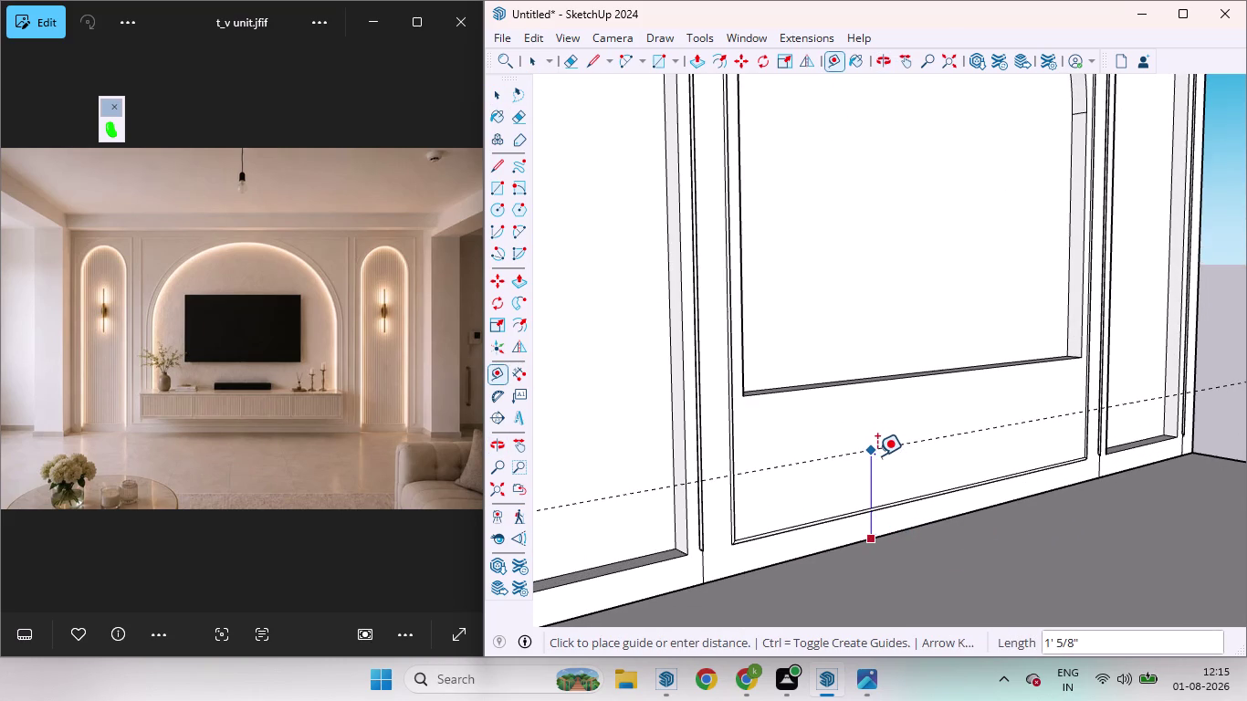
key(1)
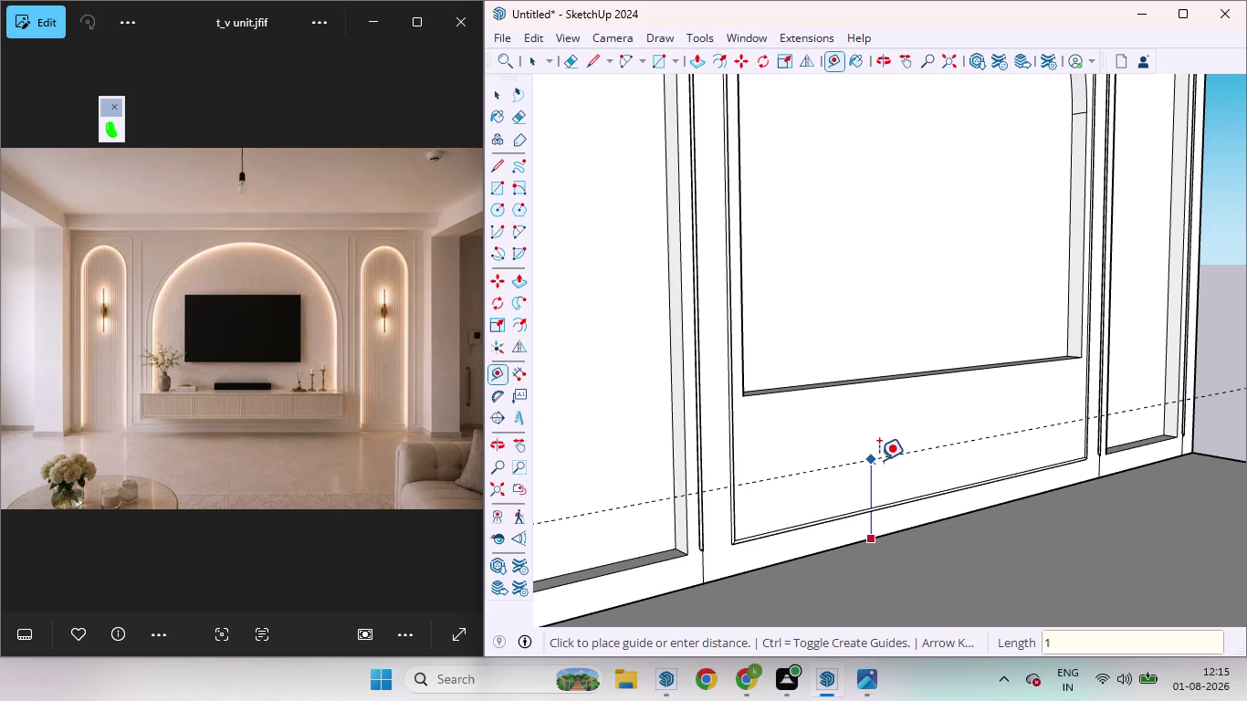
key(apostrophe)
key(Return)
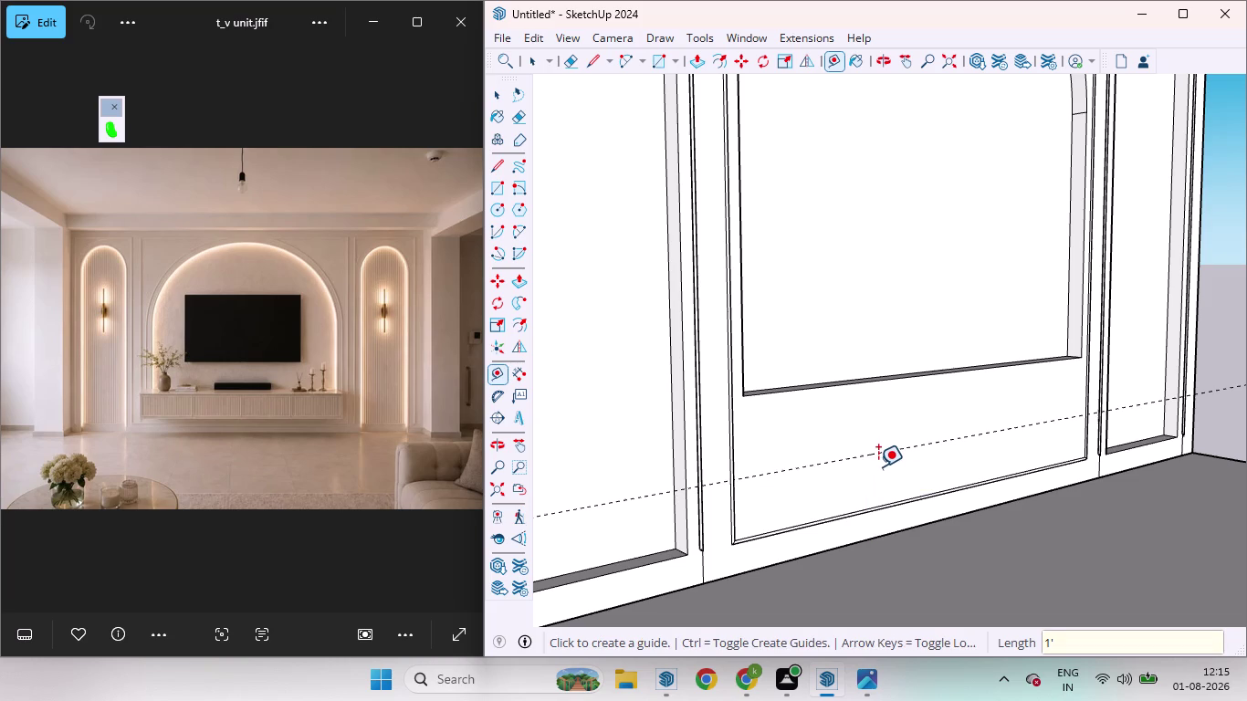
Offset a guide 1' from the existing guide, then undo it.
scroll(down, 3)
scroll(down, 3)
middle_drag(948, 510, 758, 483)
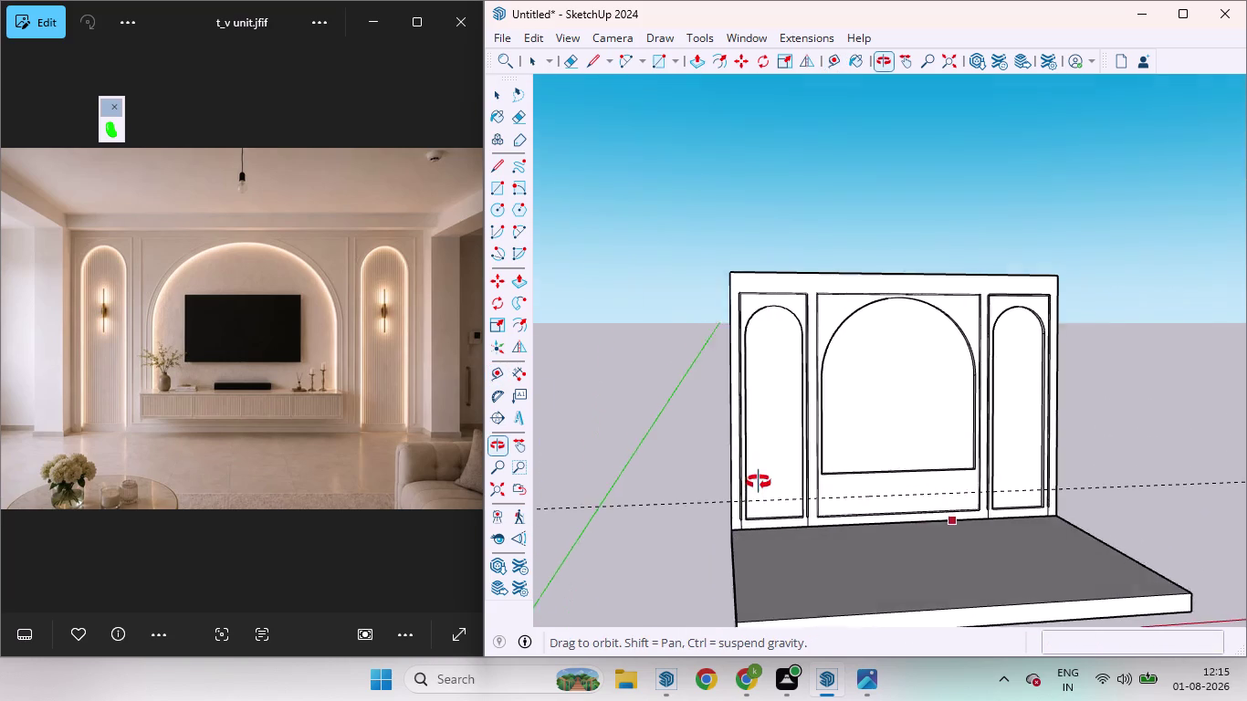
middle_drag(759, 483, 759, 482)
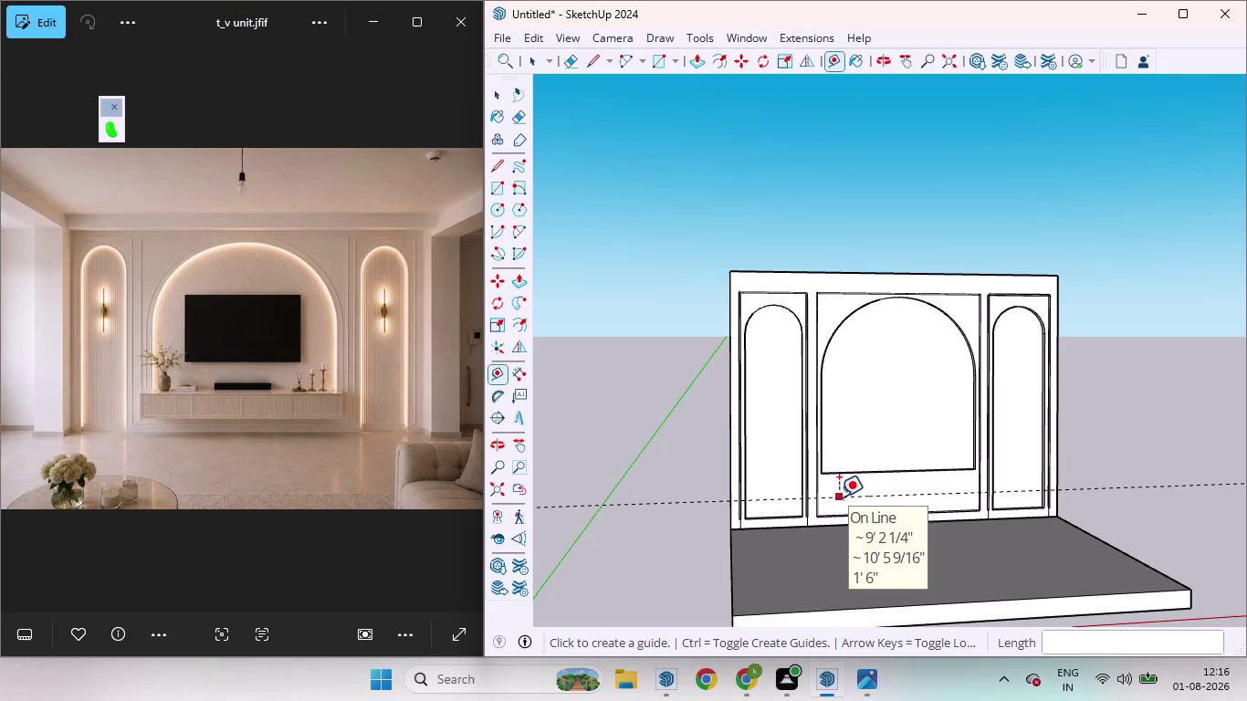
click(839, 497)
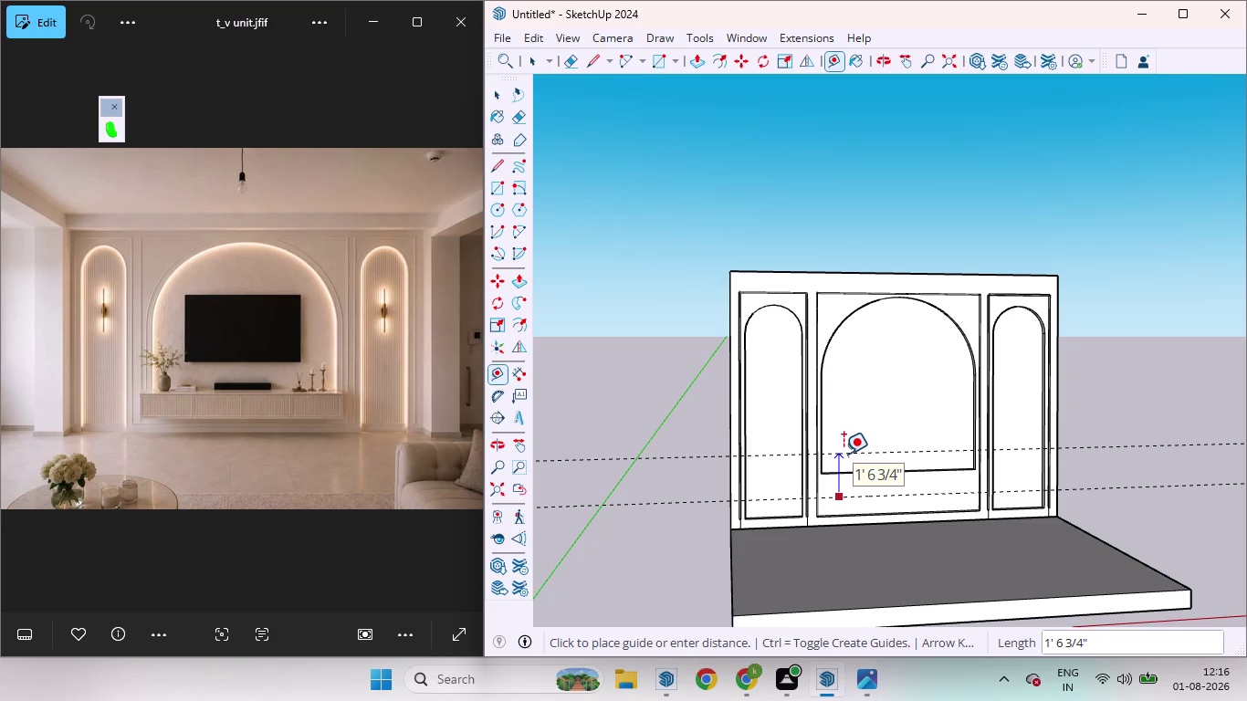
key(1)
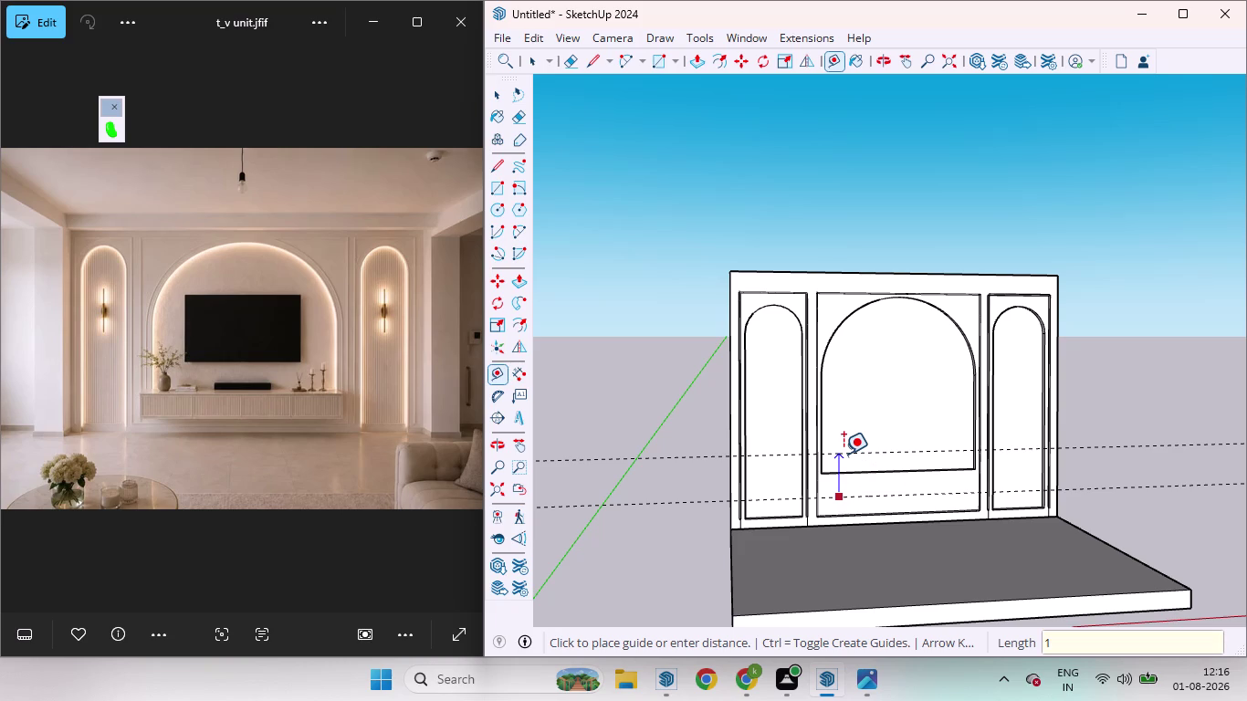
key(apostrophe)
key(Return)
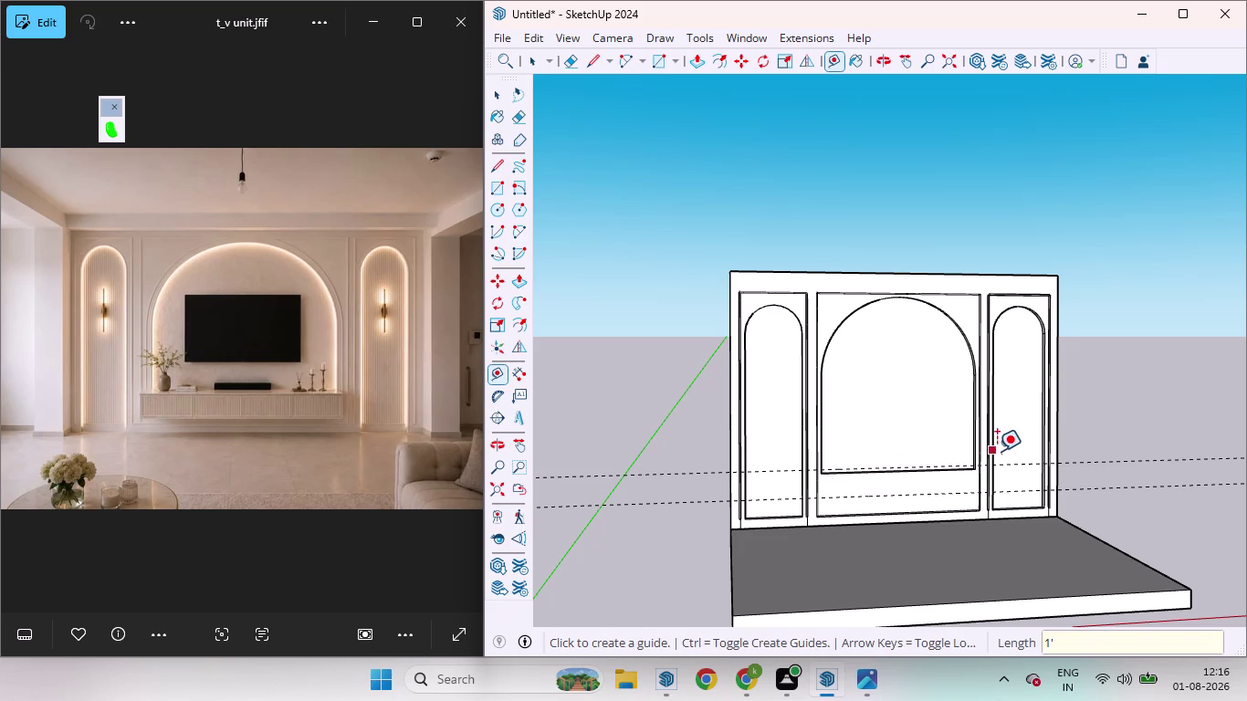
key(ctrl+z)
Place another guide 1'5" above the lower guide.
click(890, 492)
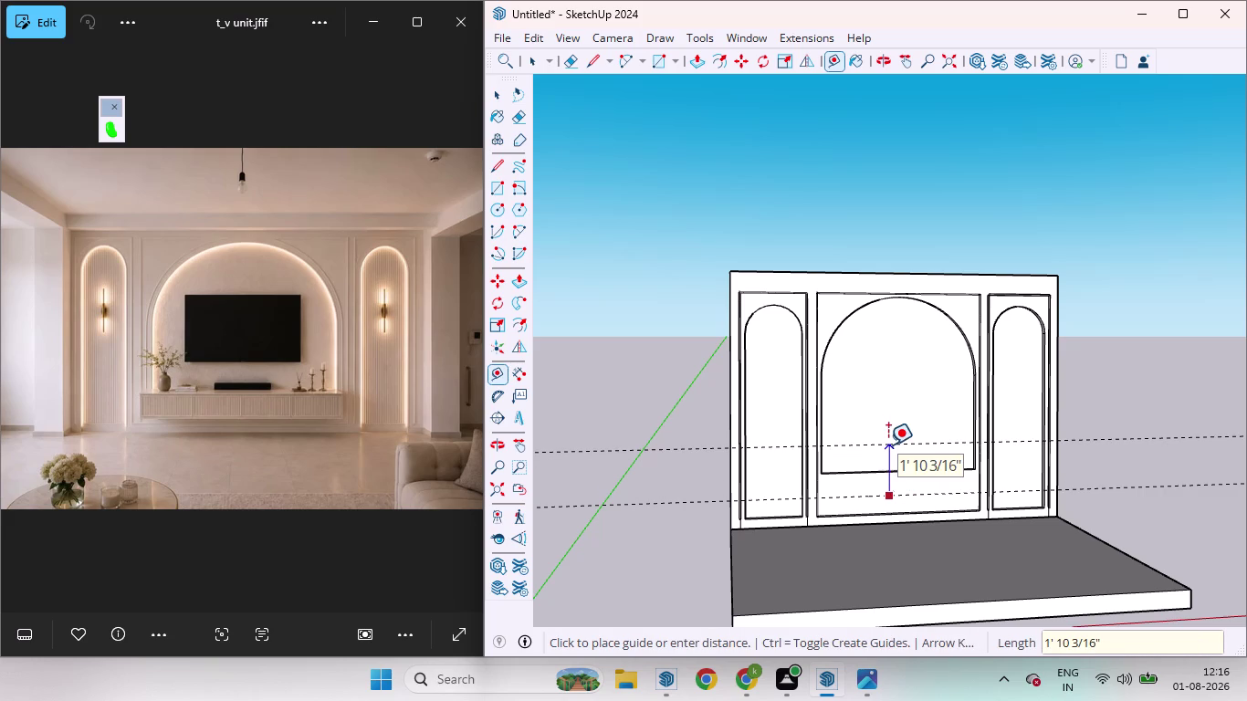
key(1)
text('5)
key(Return)
drag(1168, 428, 1160, 426)
key(space)
middle_drag(1084, 346, 1043, 458)
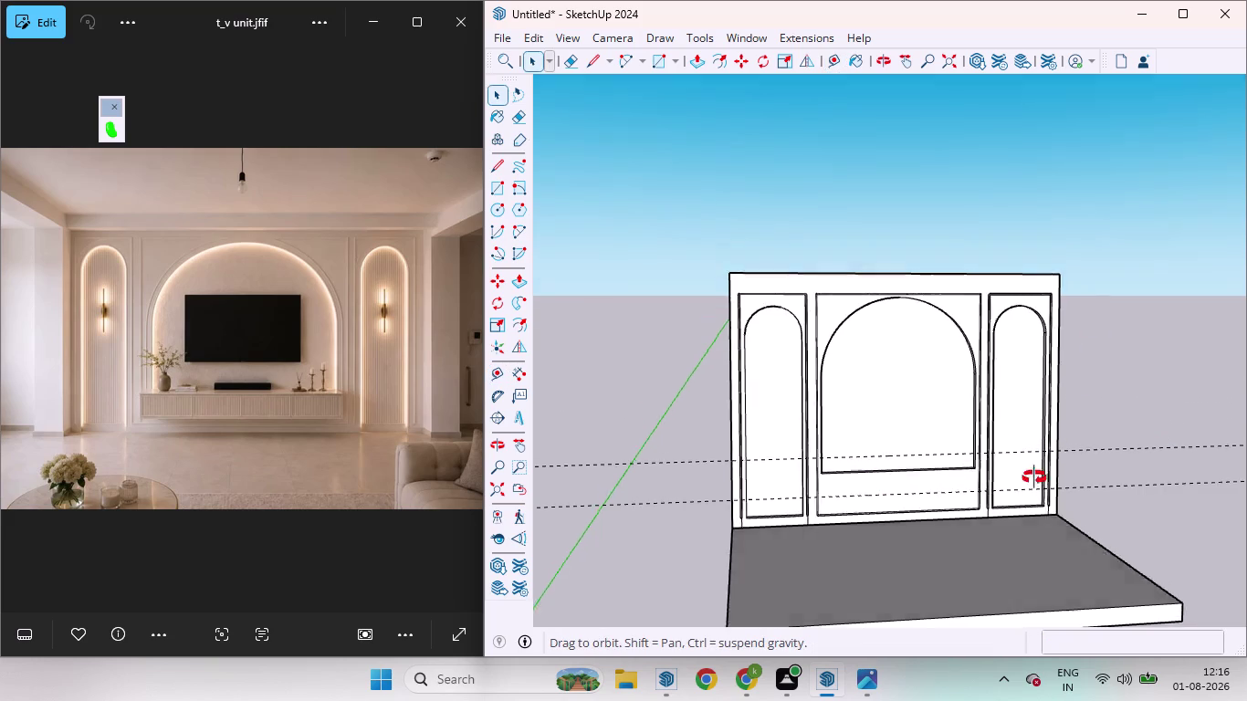
Select the central arch's curved reveal face, straight side reveal and bottom reveal.
middle_drag(1044, 458, 734, 551)
scroll(up, 3)
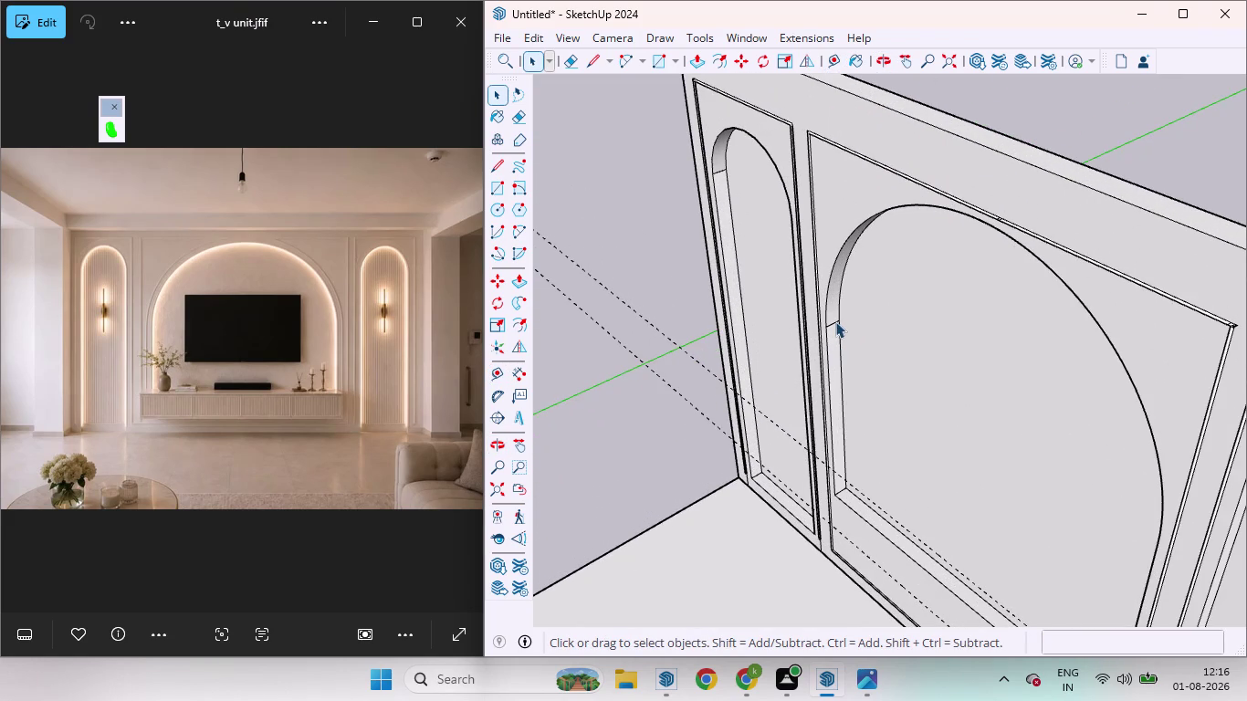
click(833, 325)
key(Delete)
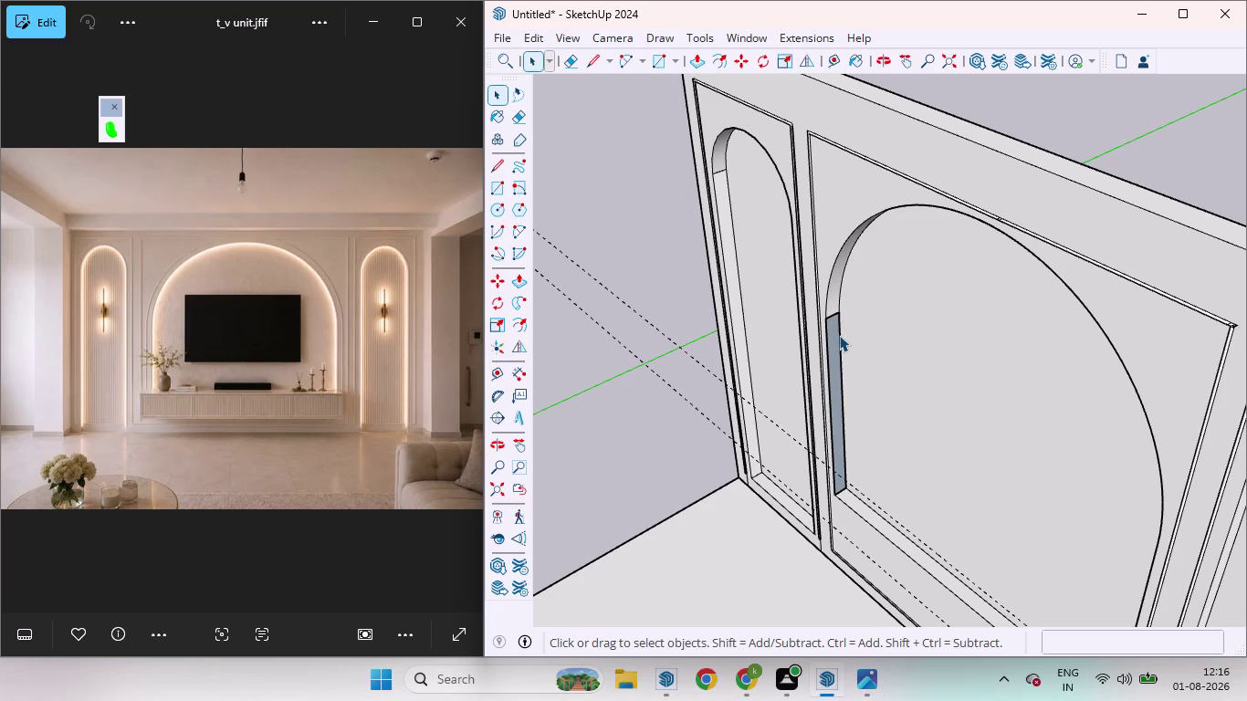
key(ctrl+z)
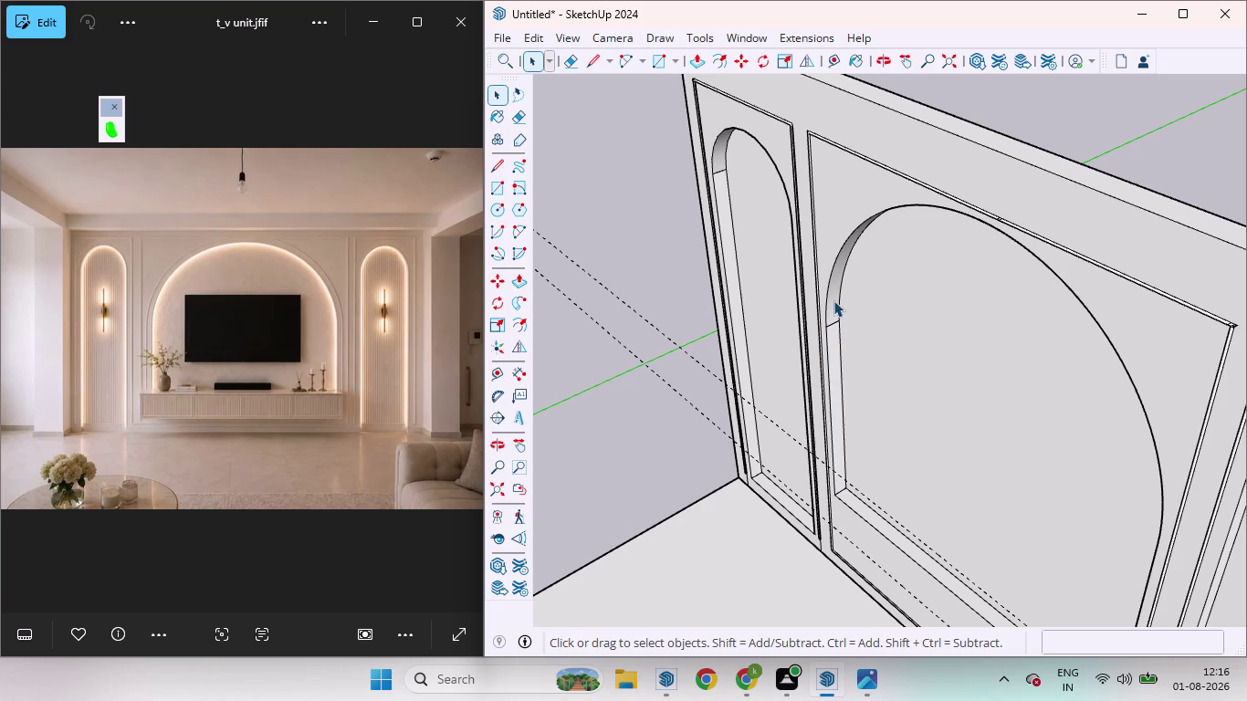
double_click(834, 300)
scroll(up, 3)
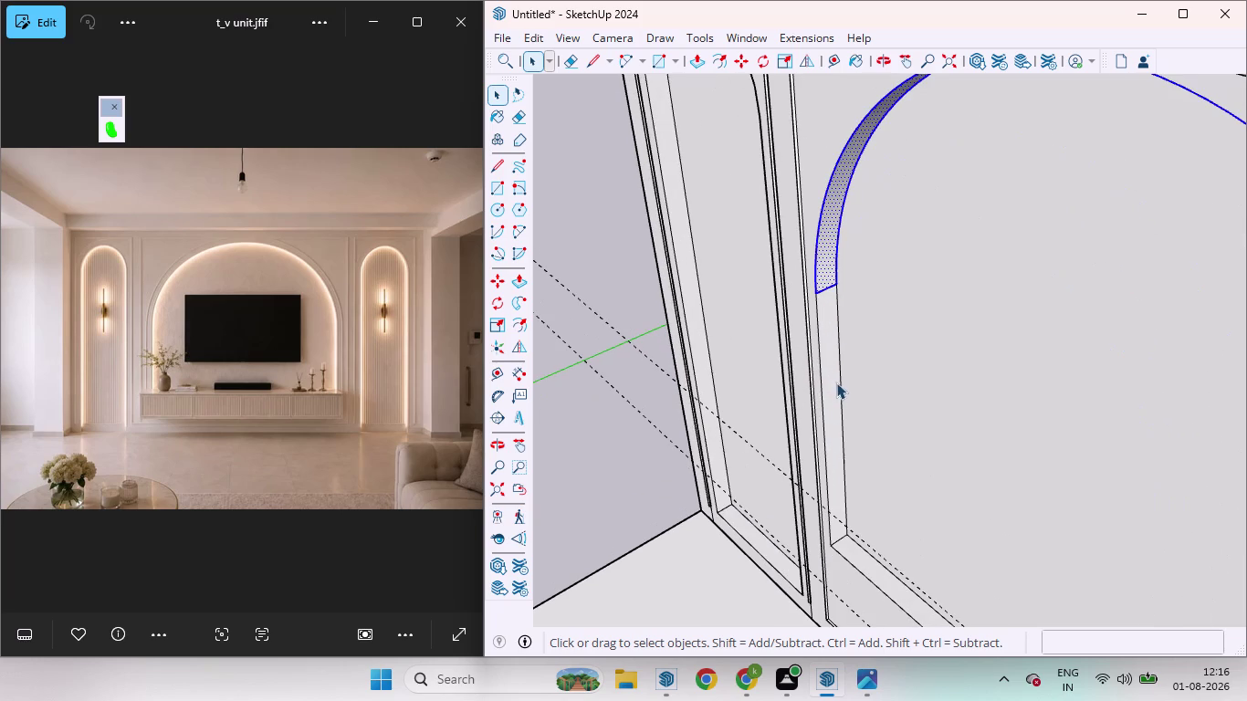
click(830, 382)
double_click(830, 382)
scroll(down, 3)
scroll(down, 3)
scroll(up, 3)
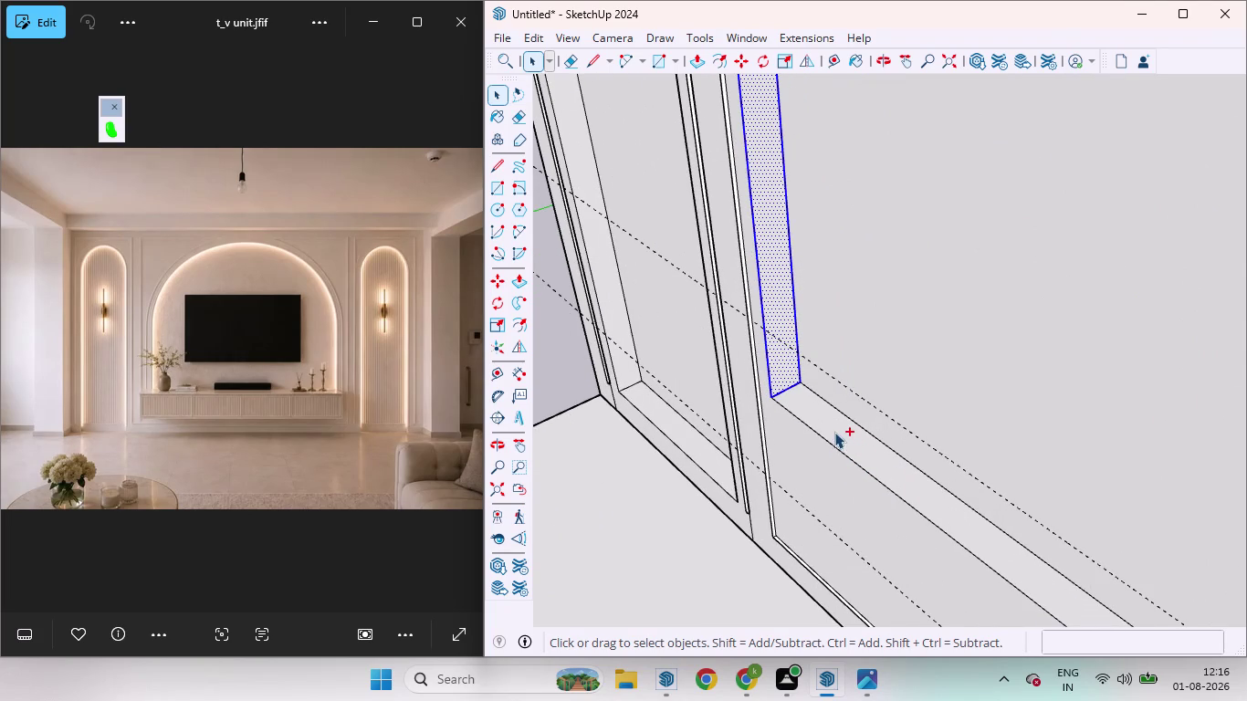
double_click(835, 424)
Add the remaining side reveal and group all the central arch reveal faces.
scroll(down, 3)
scroll(down, 3)
scroll(down, 3)
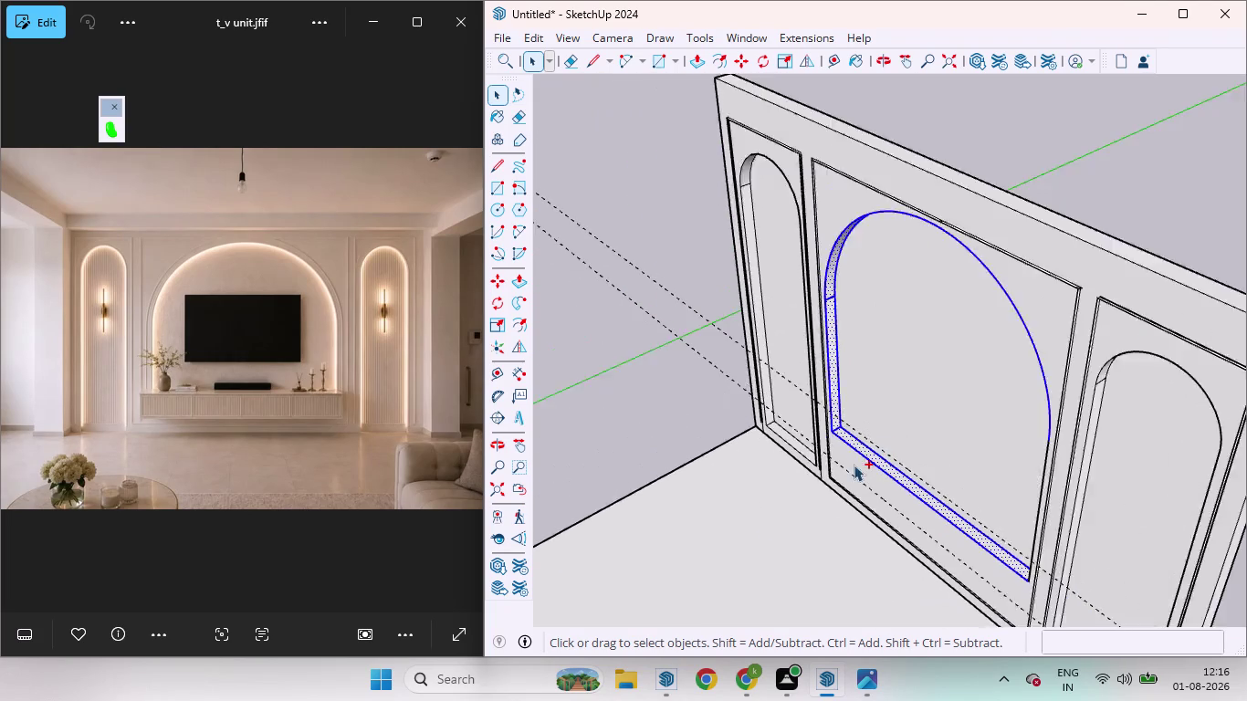
middle_drag(817, 437, 1246, 340)
scroll(up, 3)
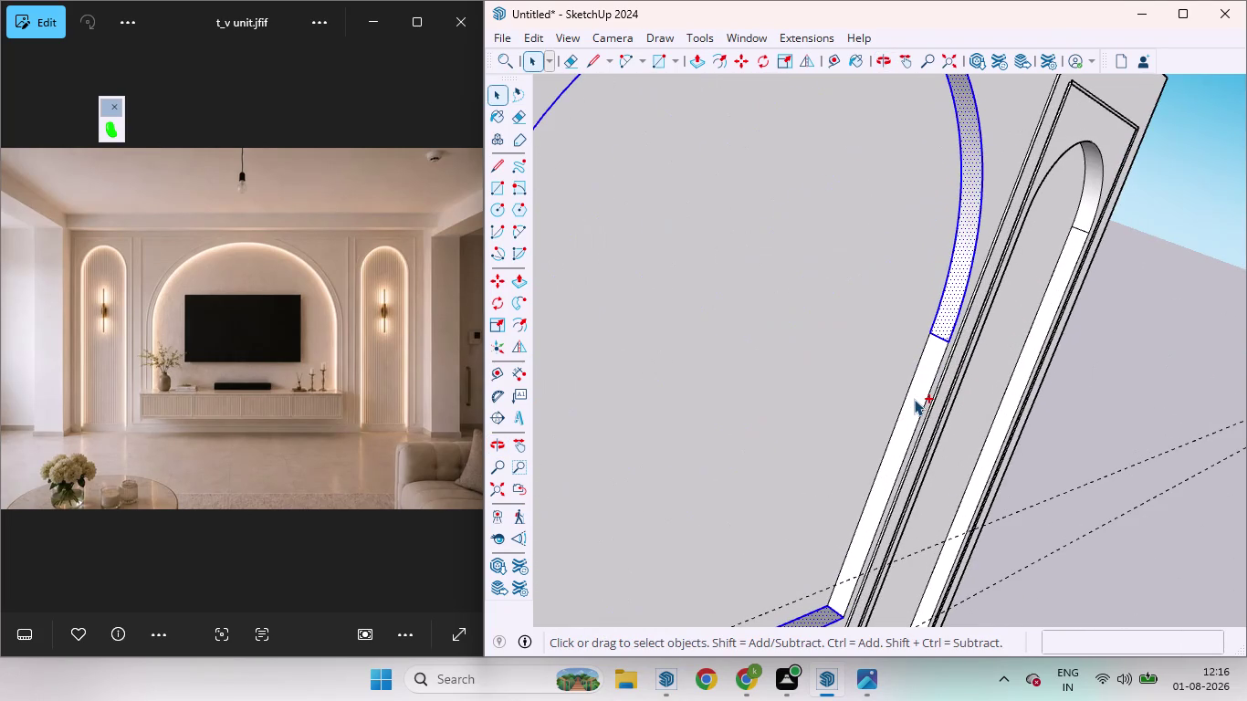
double_click(914, 397)
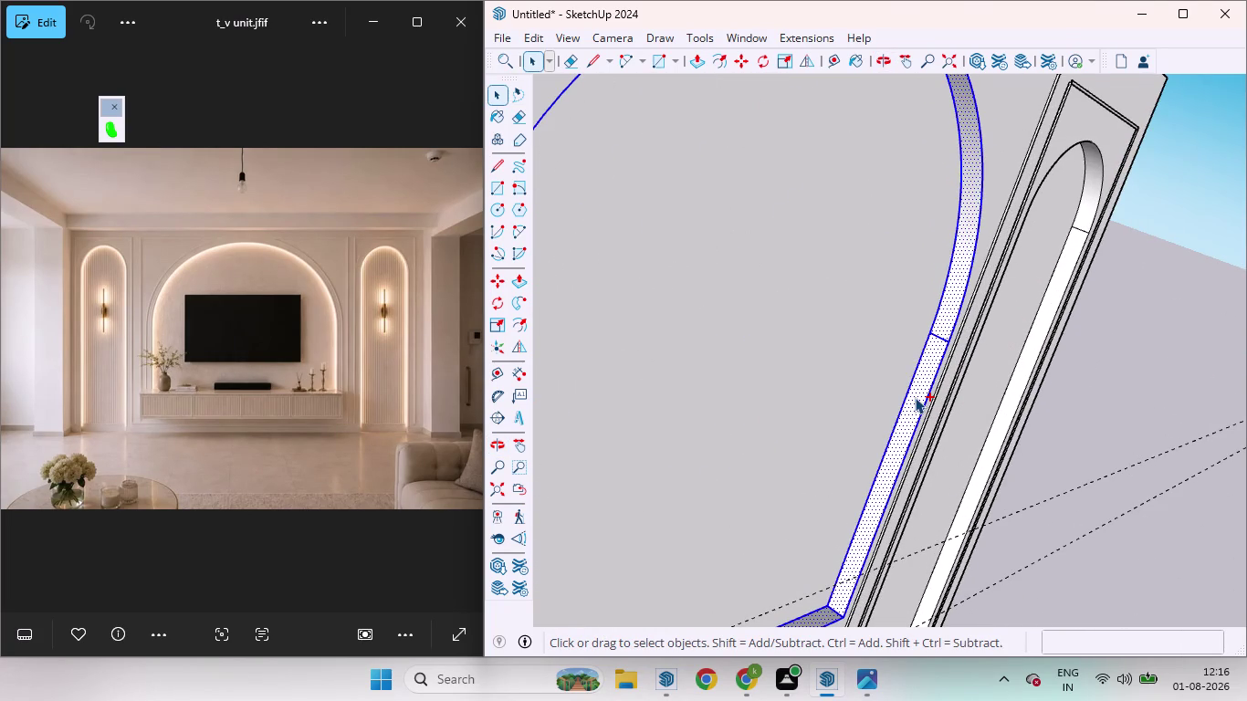
right_click(915, 397)
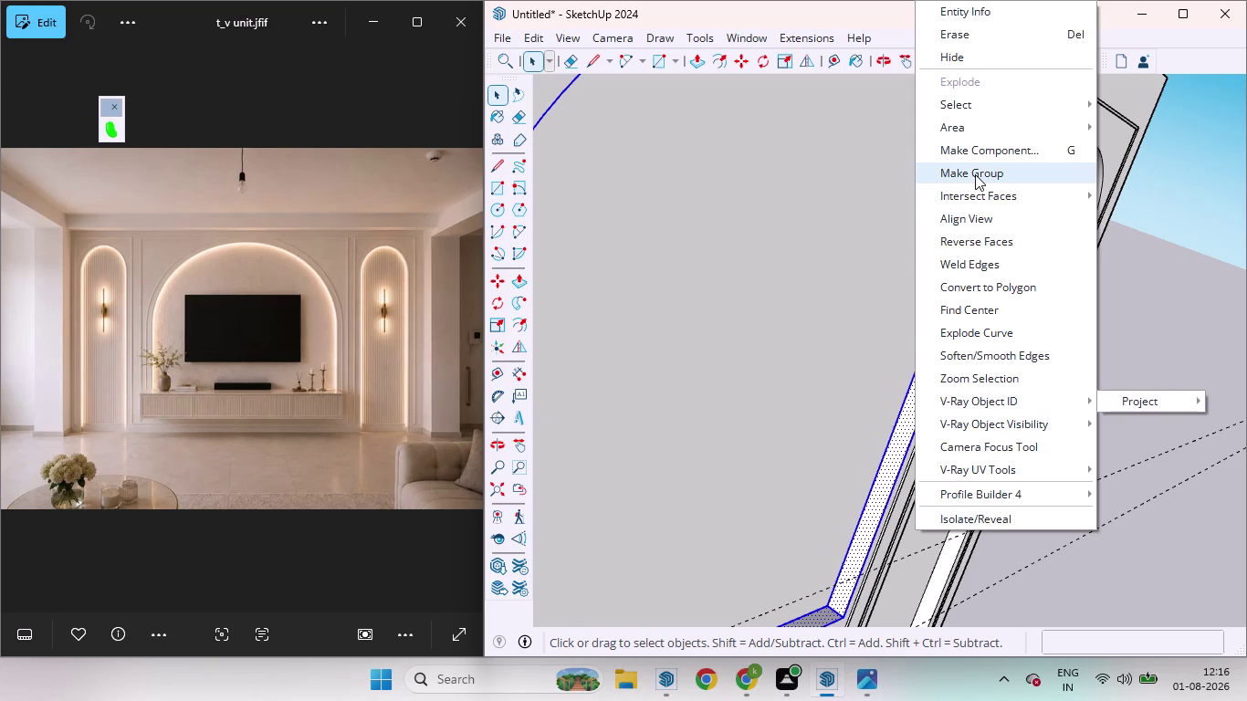
click(975, 174)
click(1090, 418)
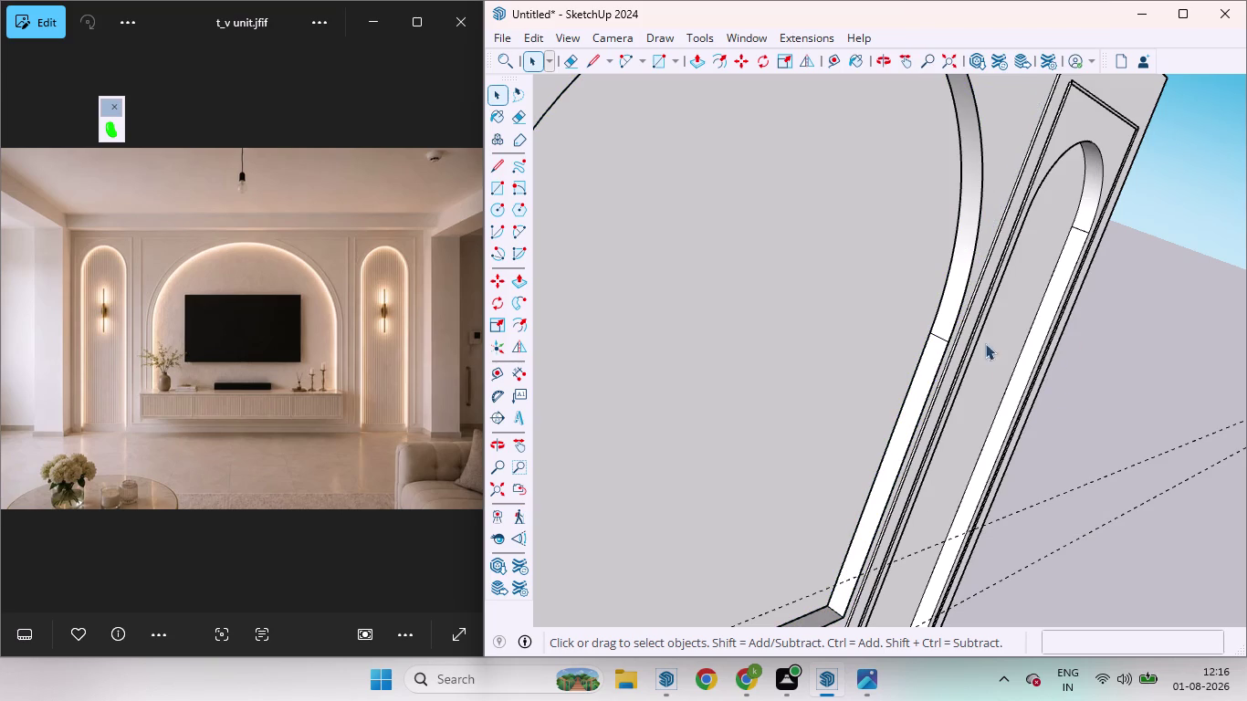
click(951, 306)
Begin selecting the right arch's reveal faces.
scroll(up, 3)
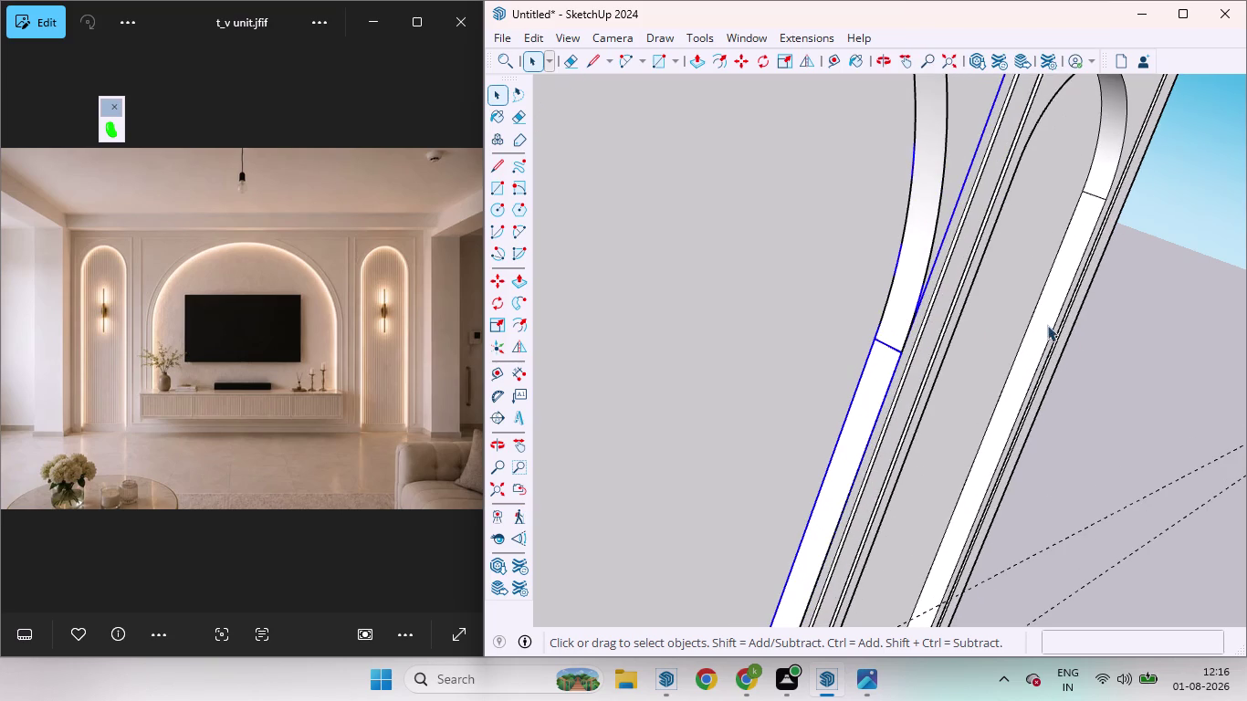
click(1105, 347)
double_click(1037, 320)
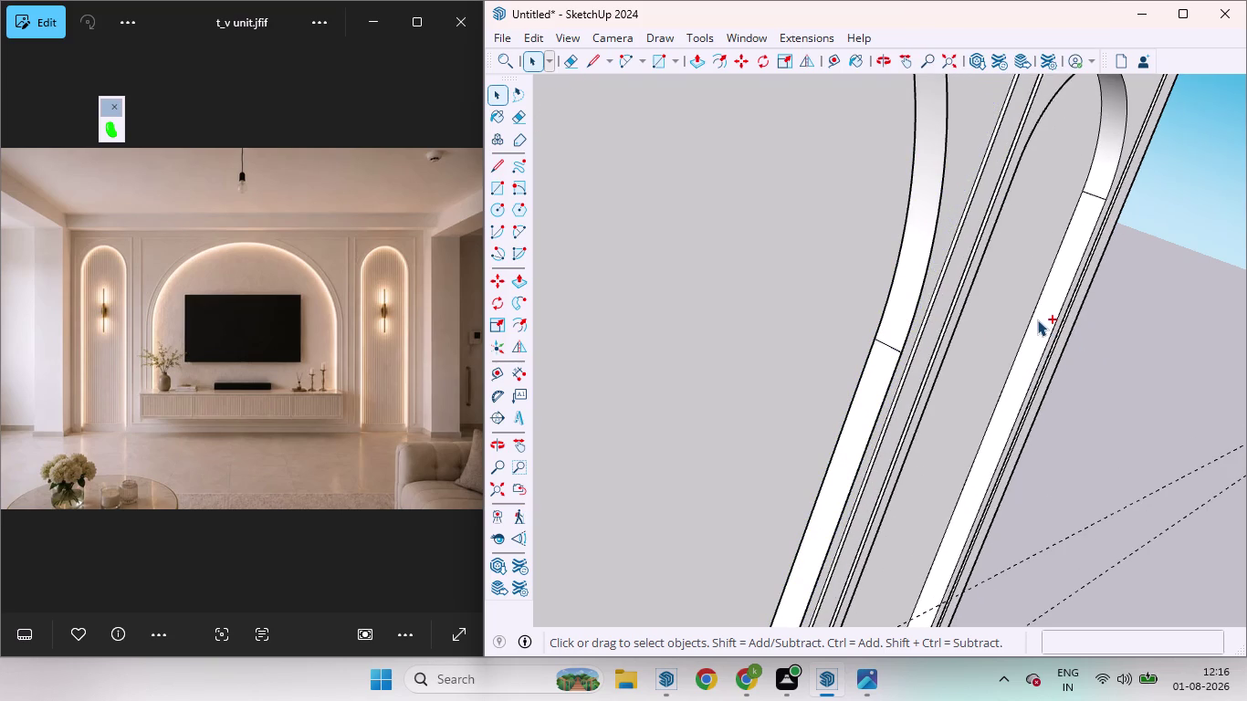
click(1108, 167)
click(1107, 168)
middle_drag(1046, 342, 843, 398)
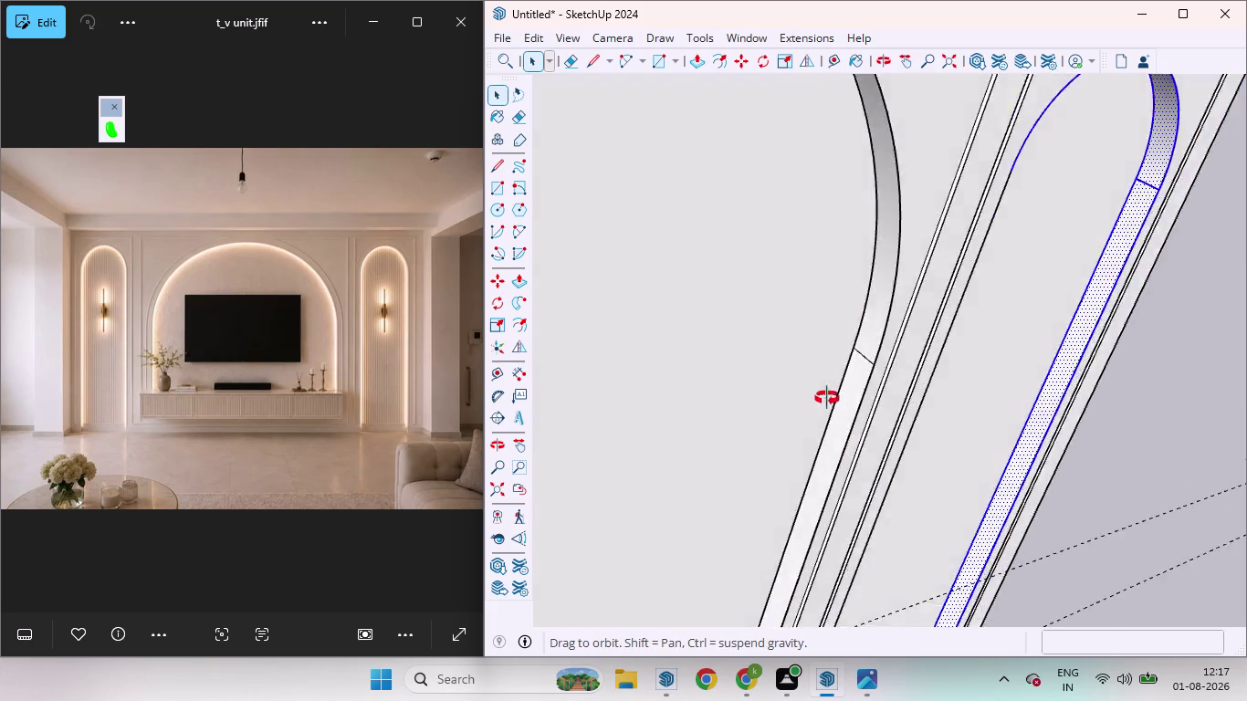
middle_drag(844, 398, 630, 411)
scroll(down, 3)
scroll(down, 3)
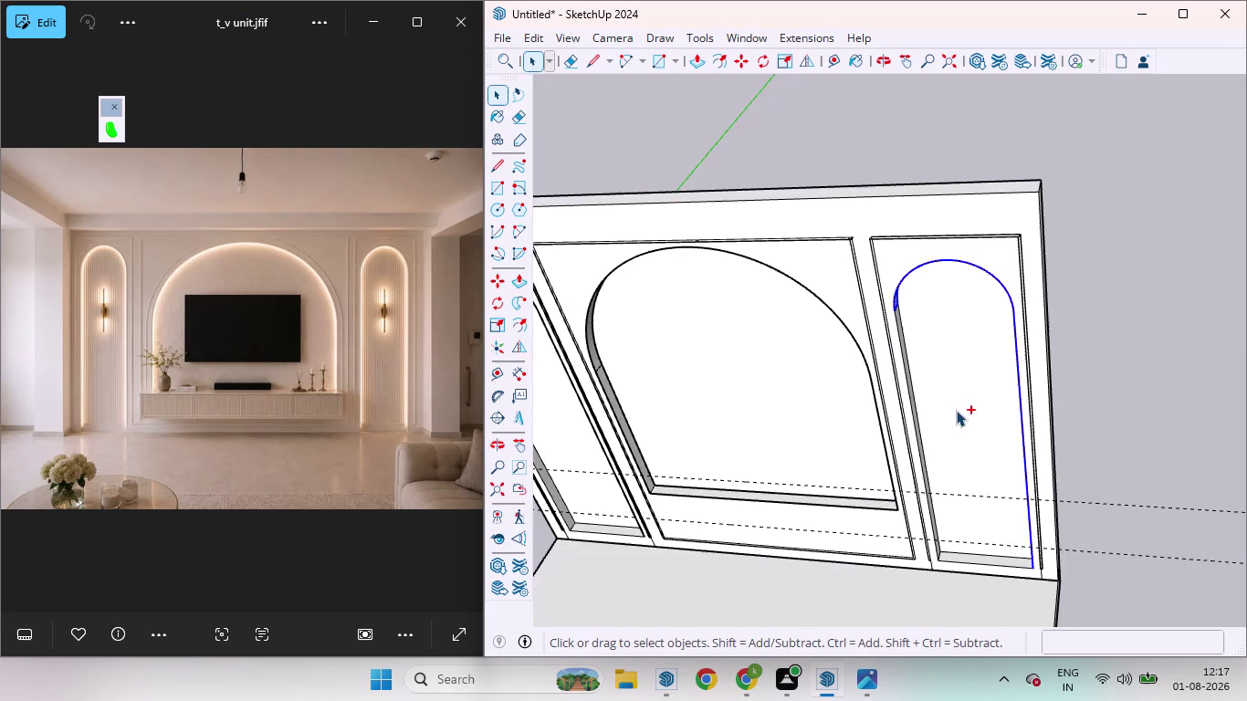
middle_drag(950, 394, 809, 446)
scroll(up, 3)
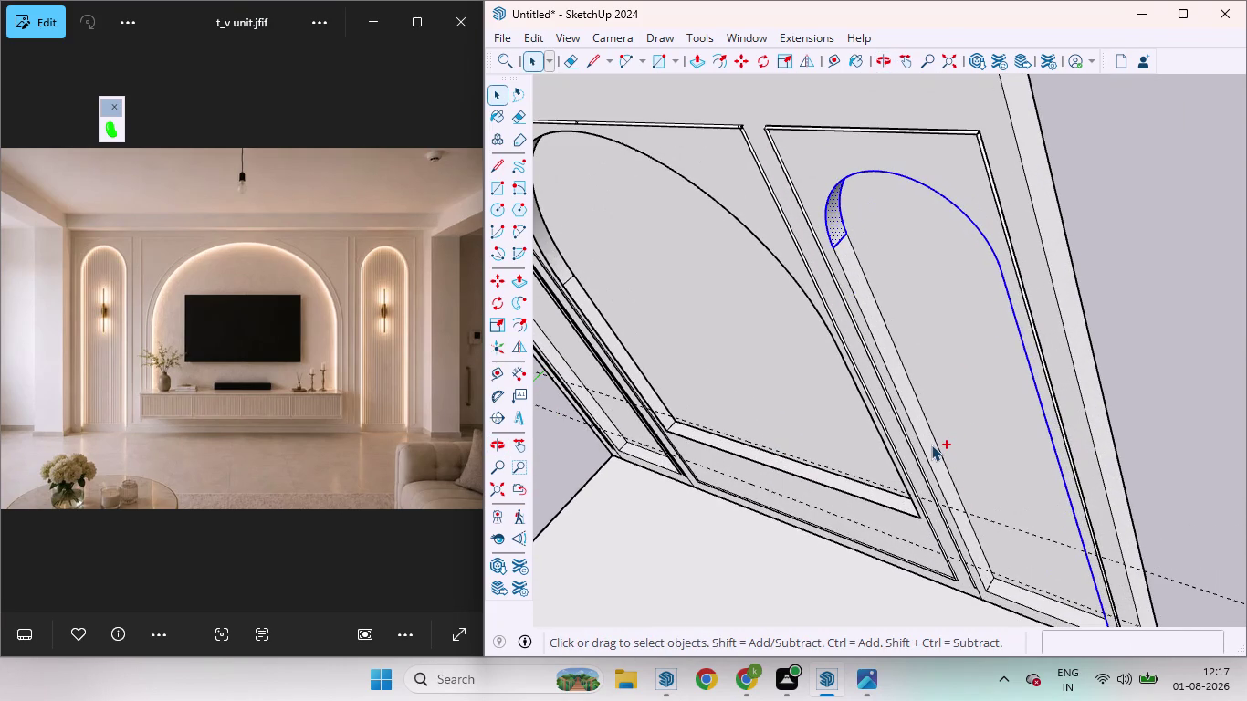
click(931, 444)
click(931, 444)
click(1018, 591)
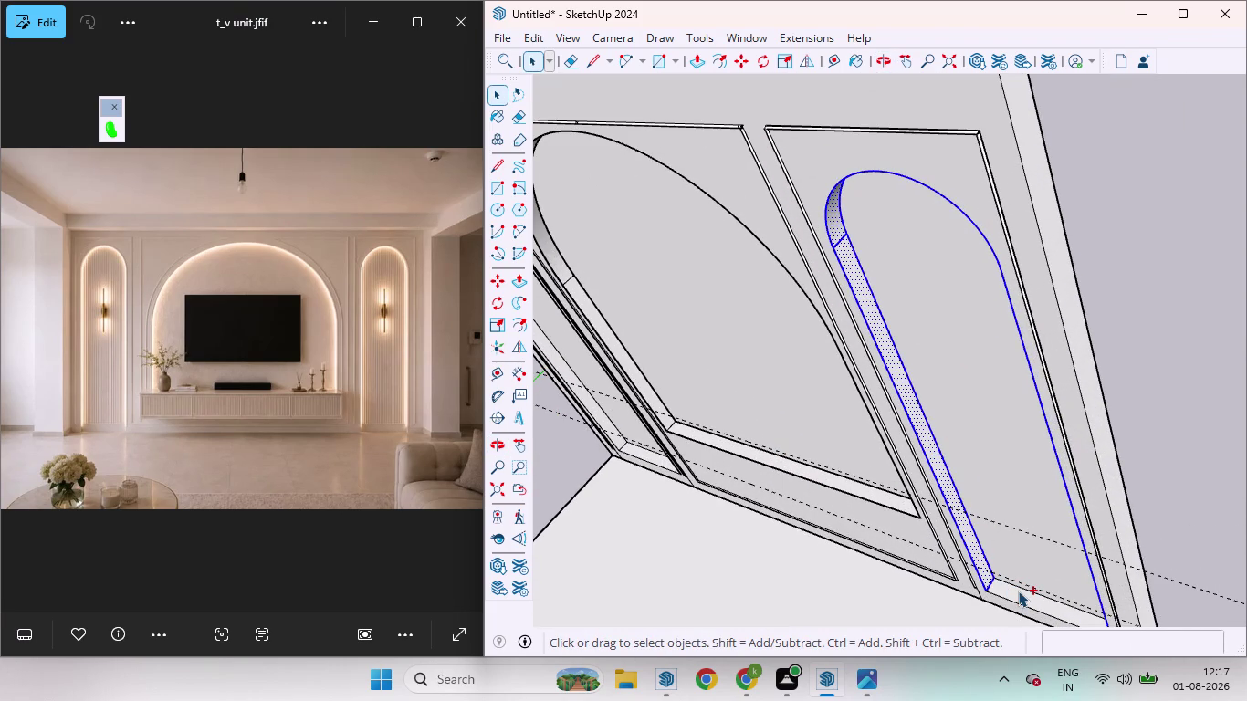
click(1018, 591)
right_click(1022, 590)
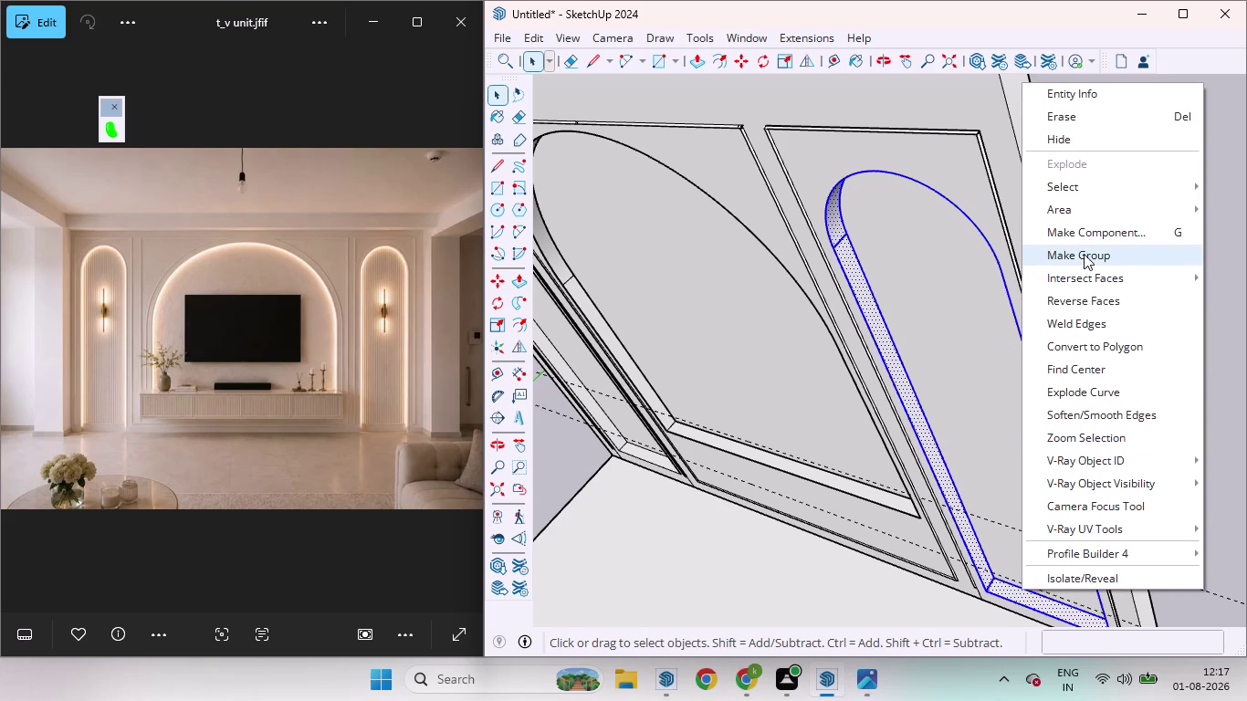
click(1084, 254)
click(1190, 405)
scroll(down, 3)
scroll(down, 3)
scroll(up, 3)
click(603, 240)
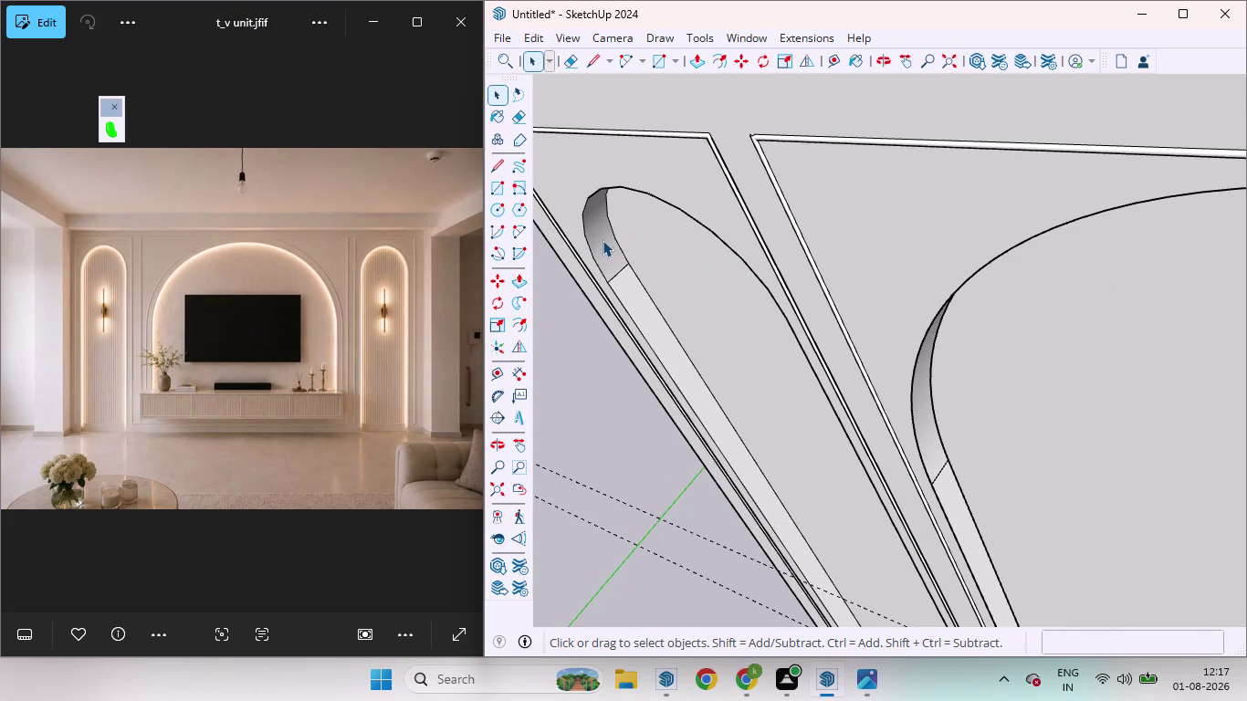
click(602, 240)
double_click(651, 322)
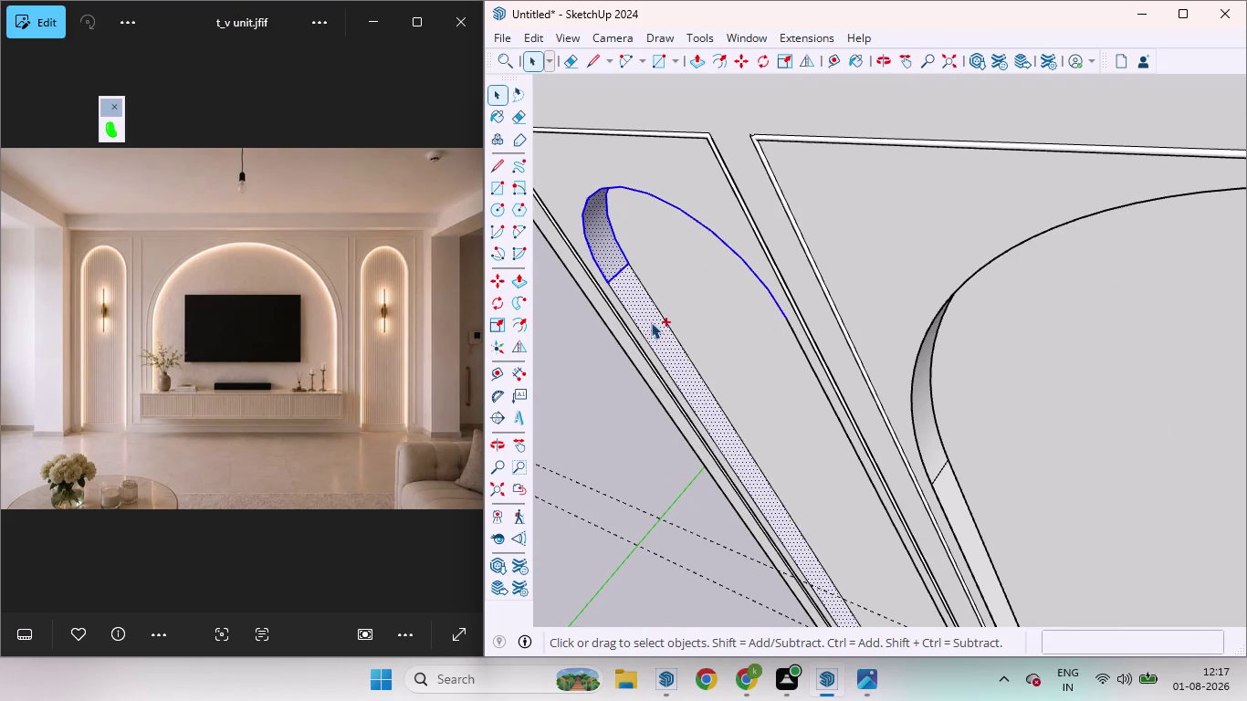
scroll(down, 3)
middle_drag(716, 413, 1150, 308)
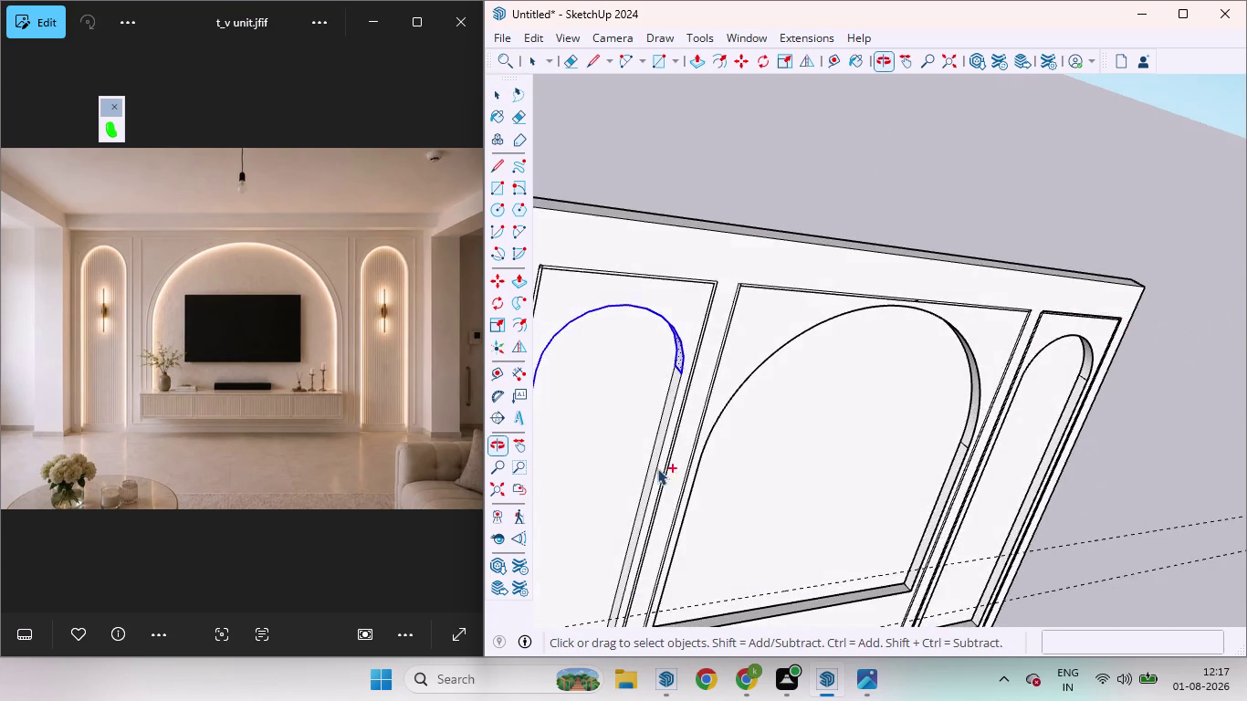
scroll(down, 3)
scroll(up, 3)
double_click(727, 429)
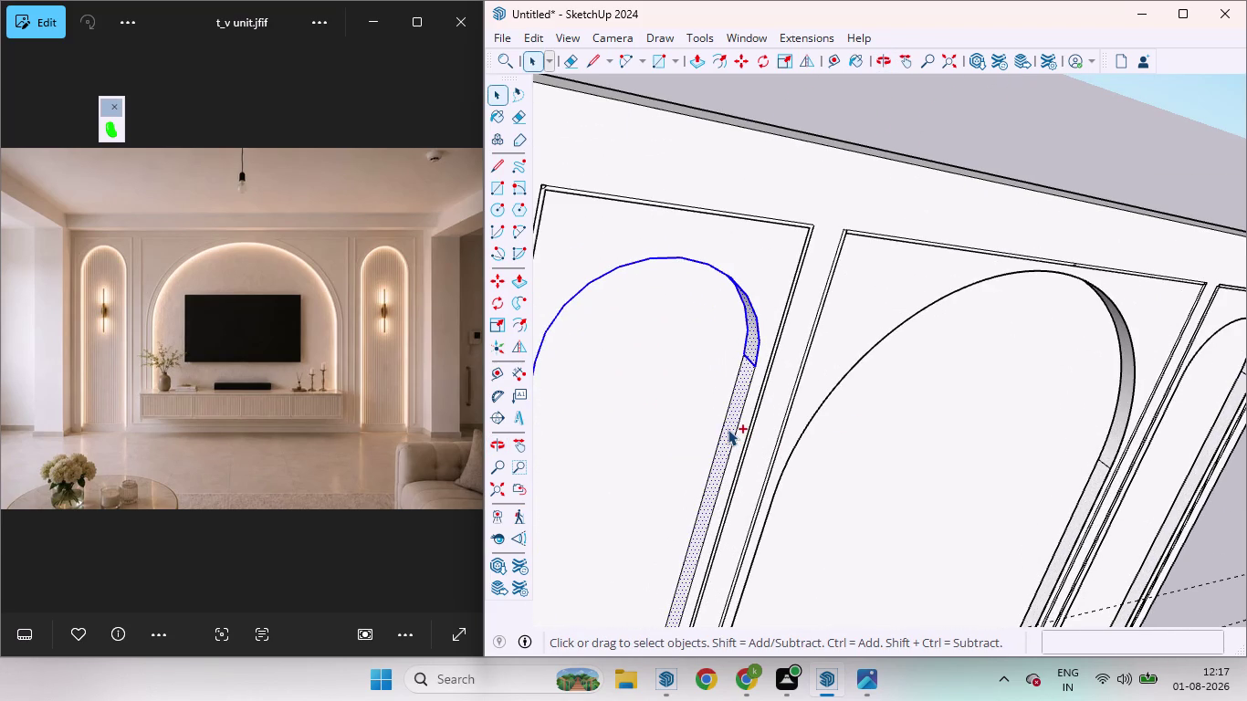
scroll(down, 3)
scroll(up, 3)
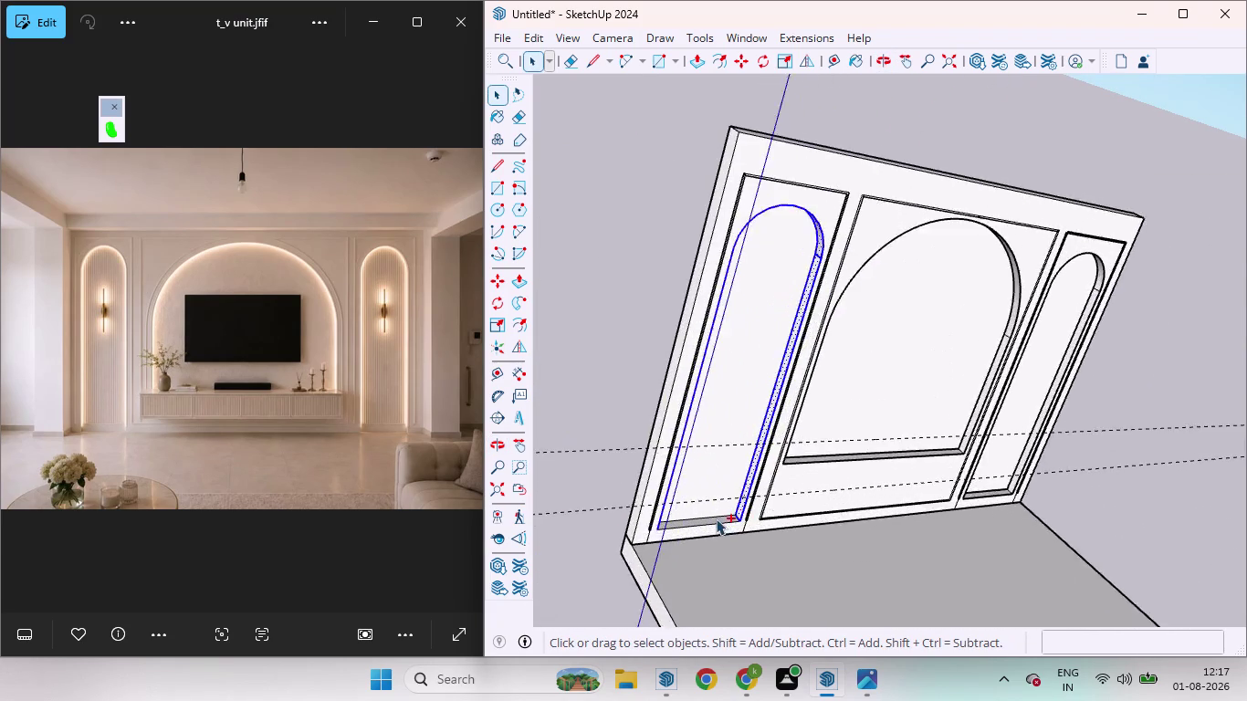
scroll(up, 3)
click(688, 529)
click(682, 529)
click(679, 527)
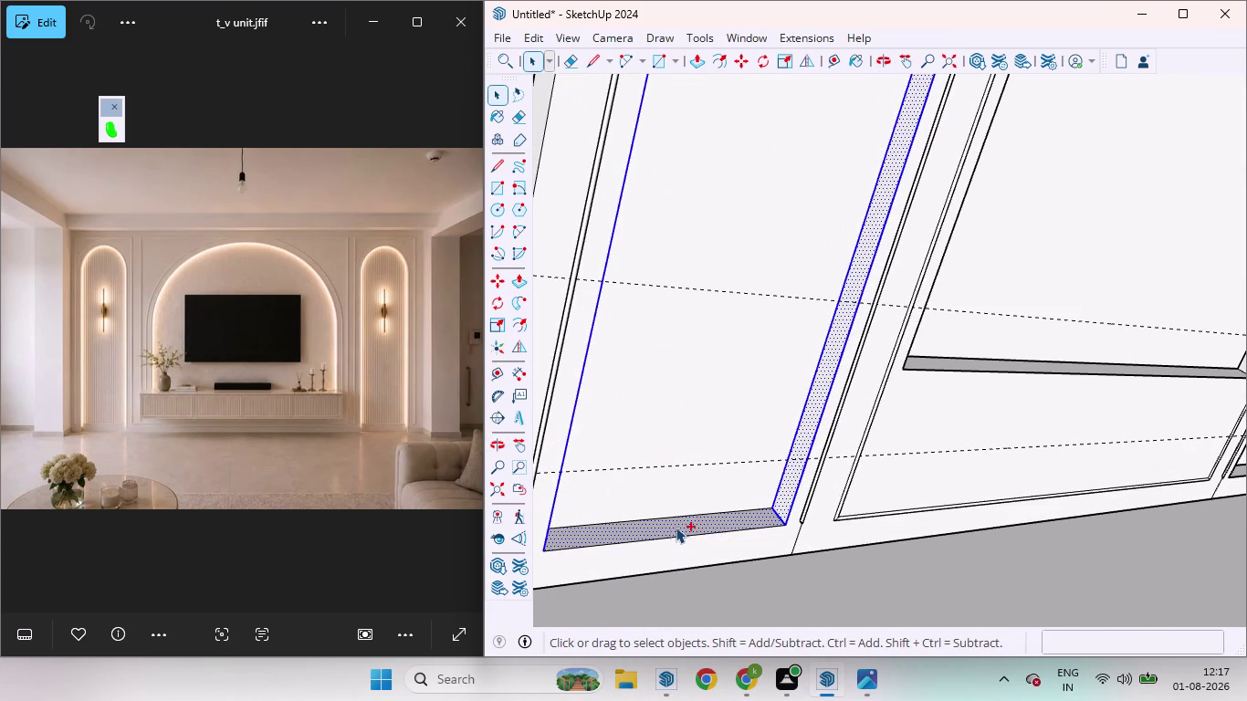
middle_drag(668, 542, 679, 640)
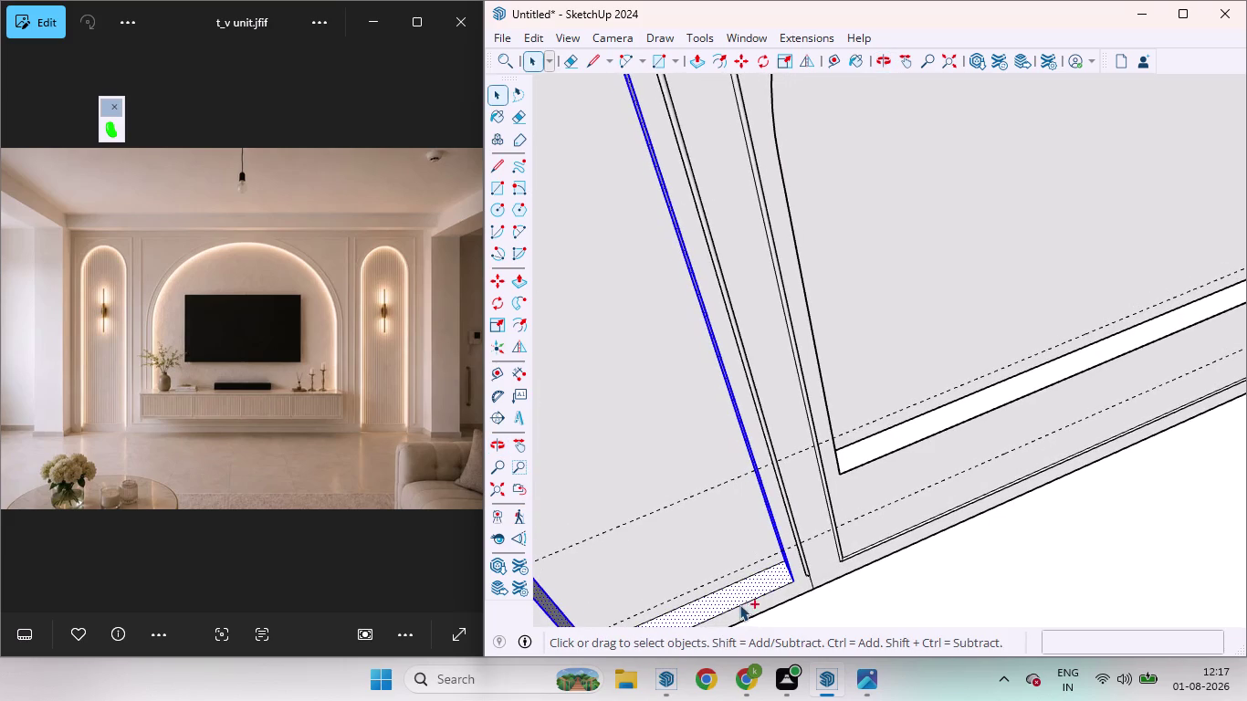
click(736, 594)
click(727, 587)
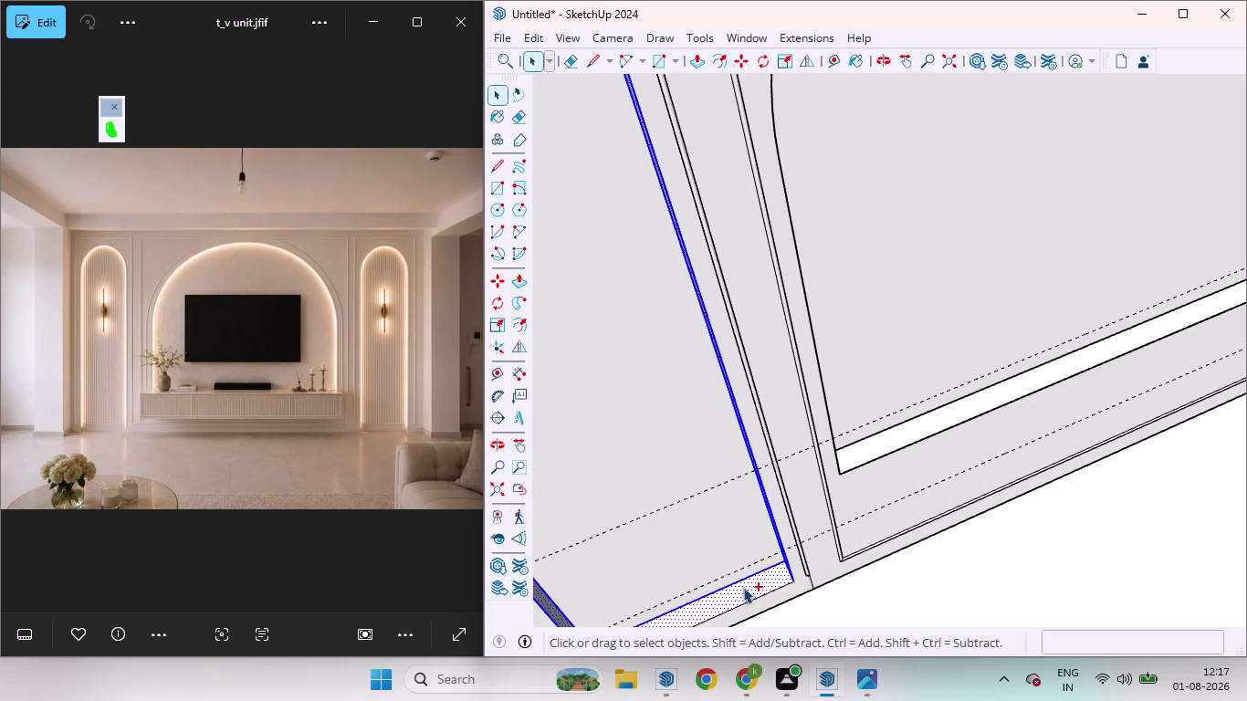
double_click(744, 588)
scroll(down, 3)
right_click(764, 580)
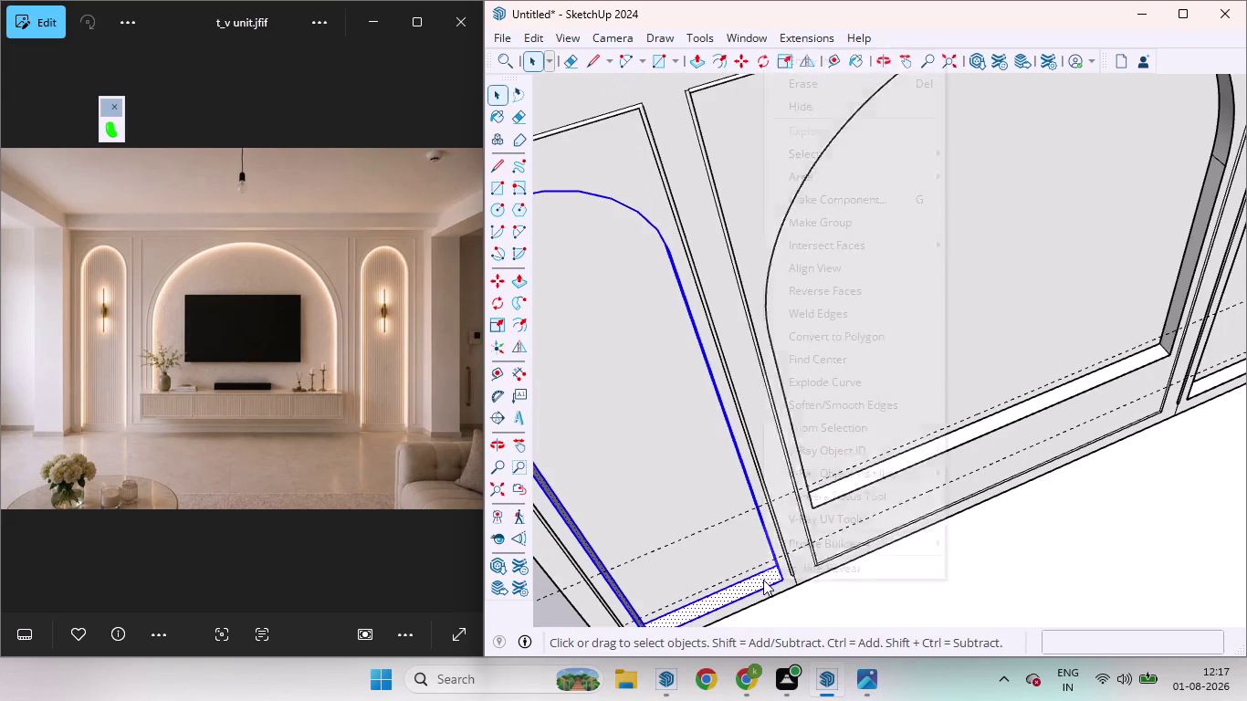
click(805, 215)
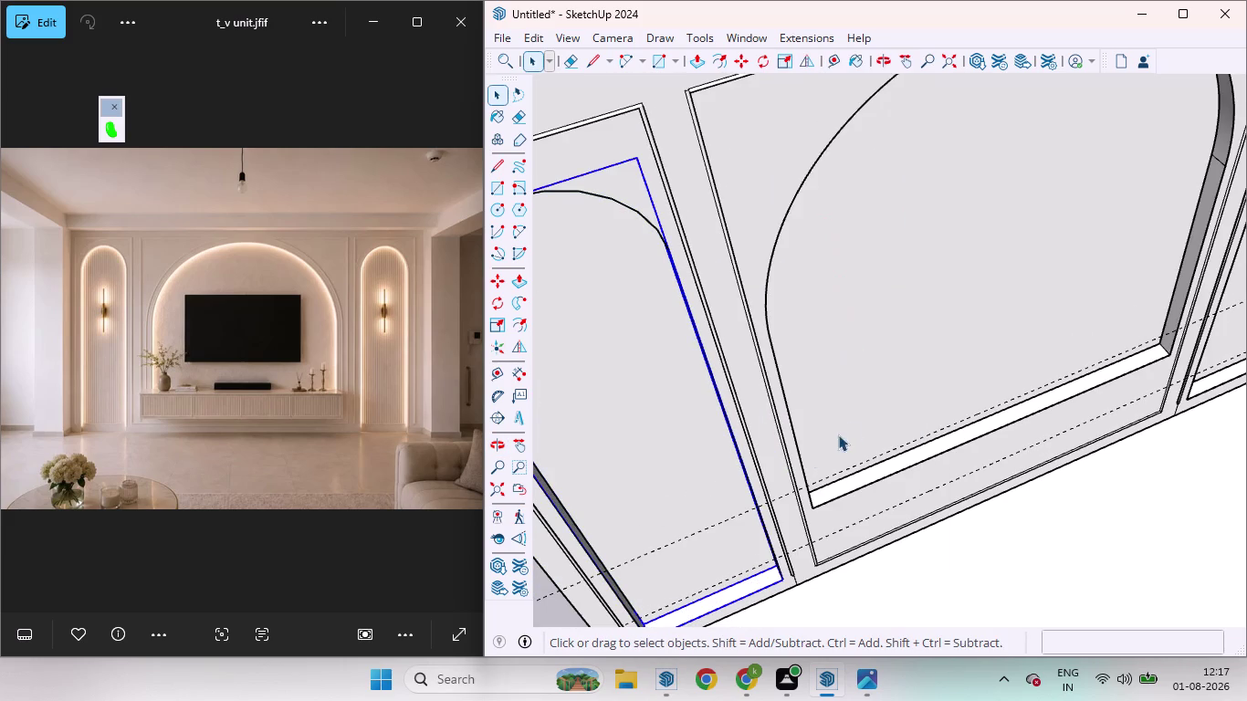
scroll(down, 3)
scroll(up, 3)
scroll(down, 3)
click(673, 463)
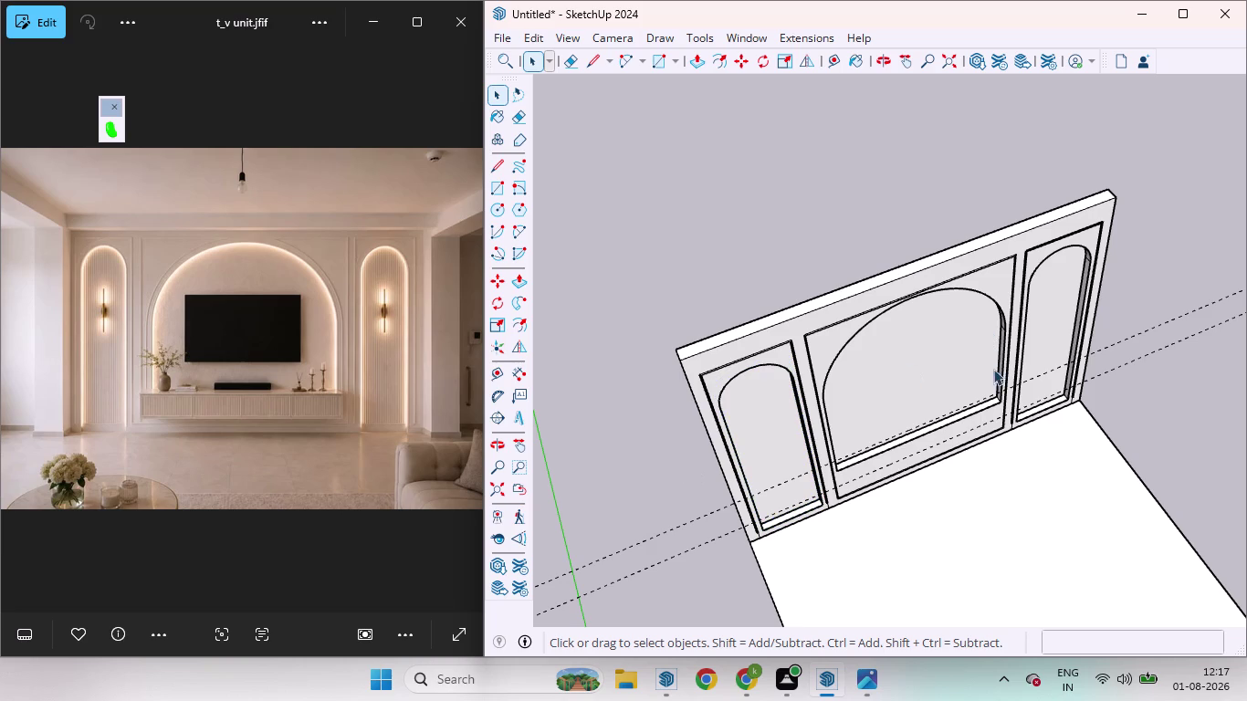
click(984, 401)
click(989, 404)
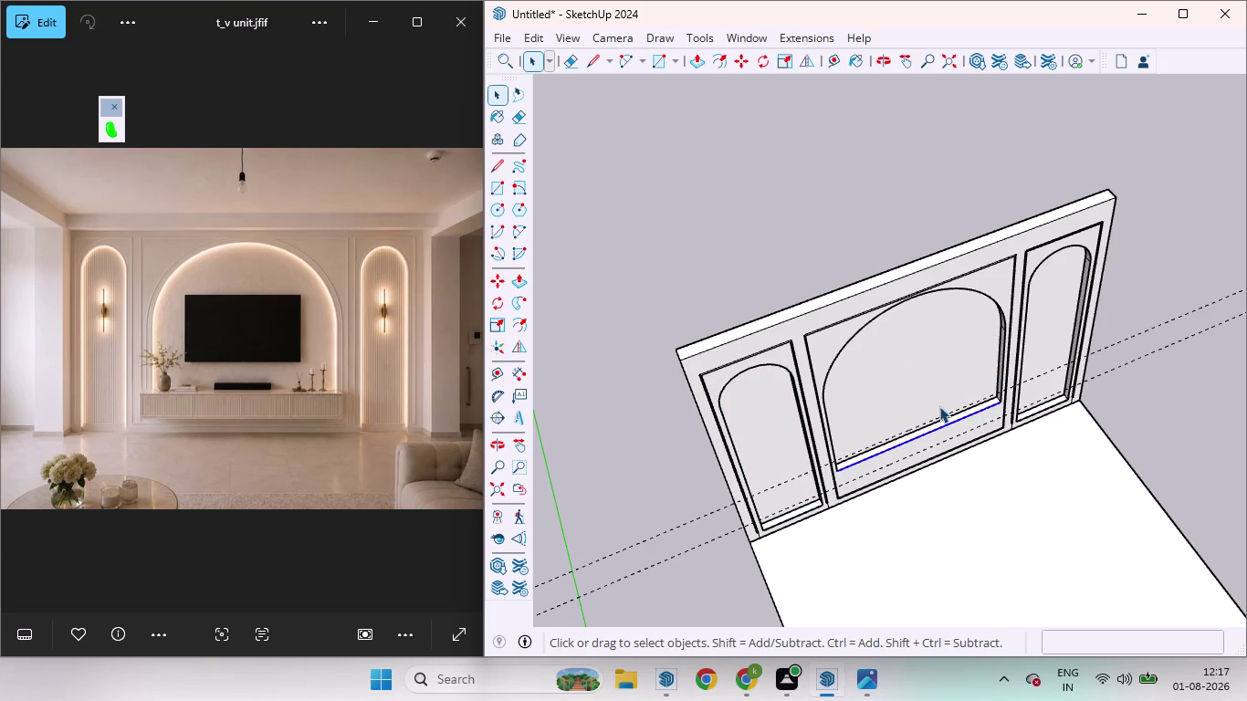
scroll(up, 3)
click(989, 417)
scroll(down, 3)
scroll(up, 3)
scroll(down, 3)
click(808, 257)
scroll(down, 3)
middle_drag(924, 462, 785, 335)
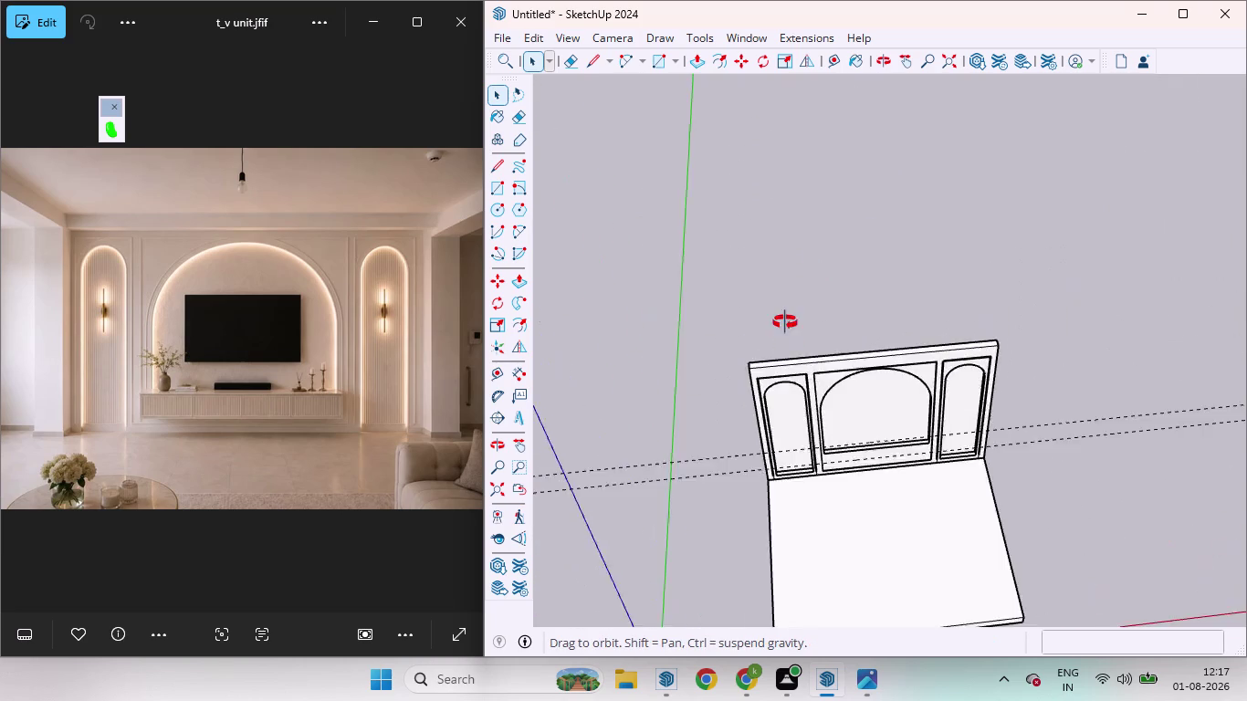
middle_drag(785, 335, 793, 278)
scroll(up, 3)
scroll(up, 3)
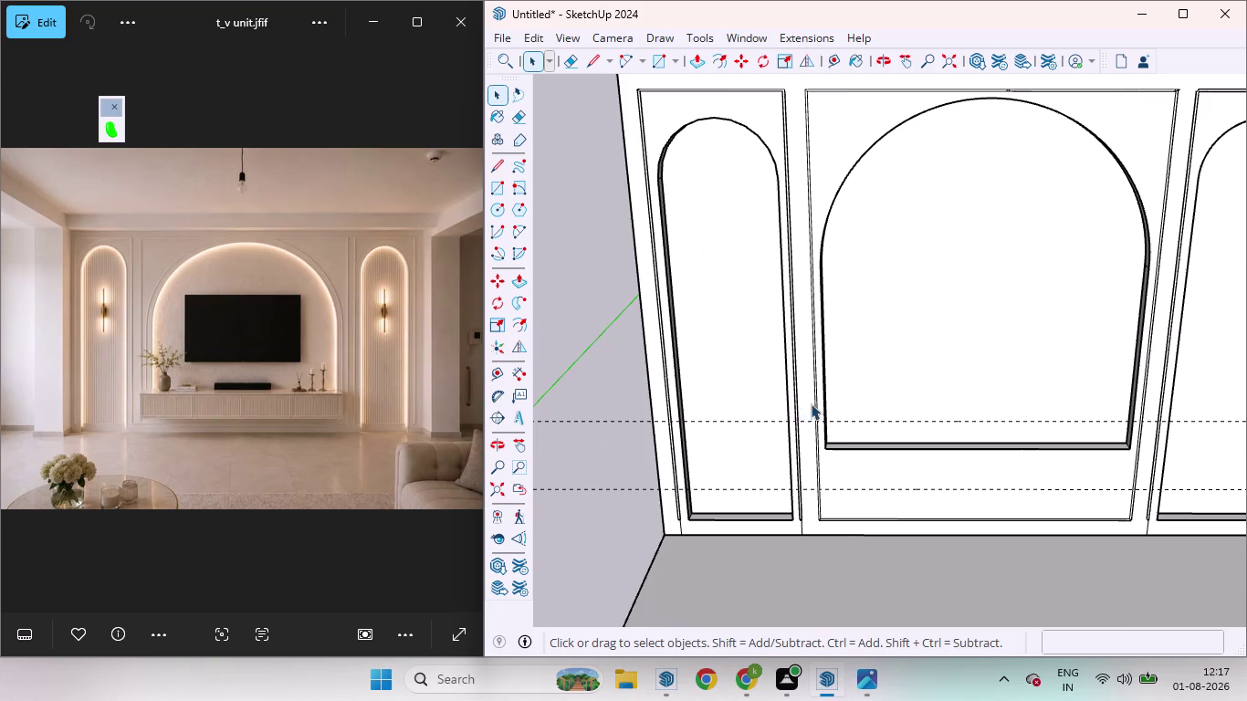
scroll(up, 3)
scroll(down, 3)
scroll(up, 3)
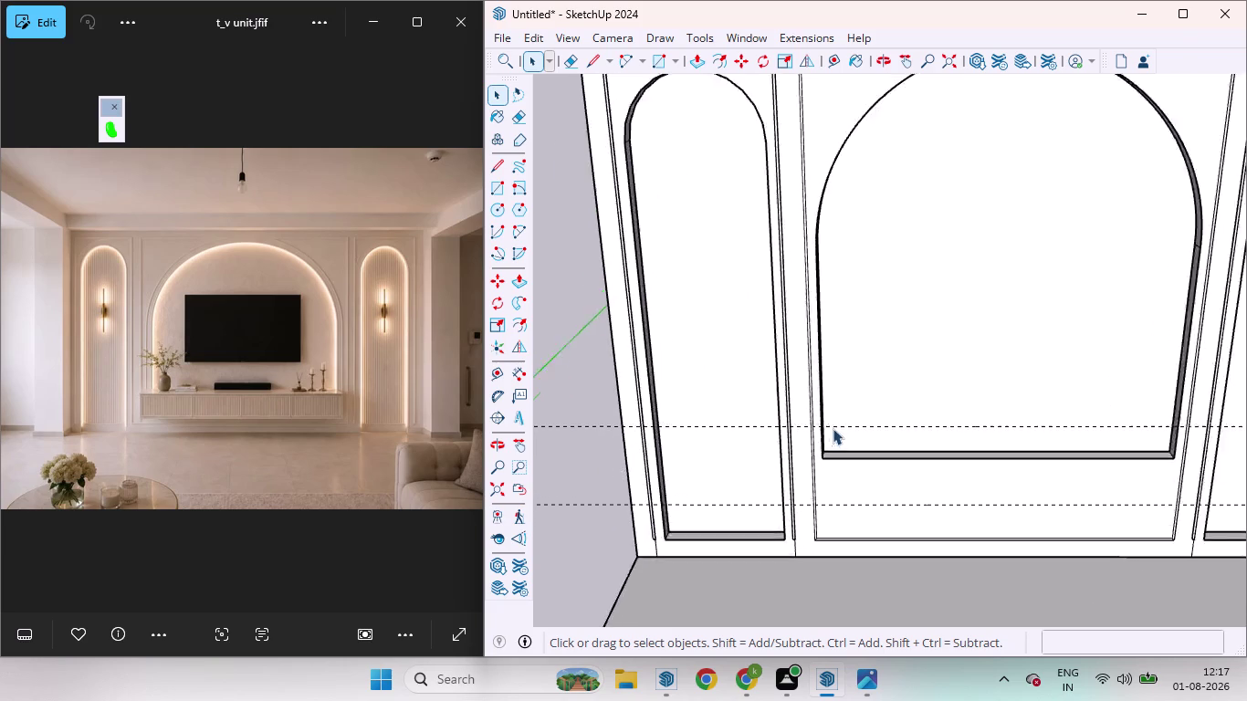
scroll(up, 3)
scroll(down, 3)
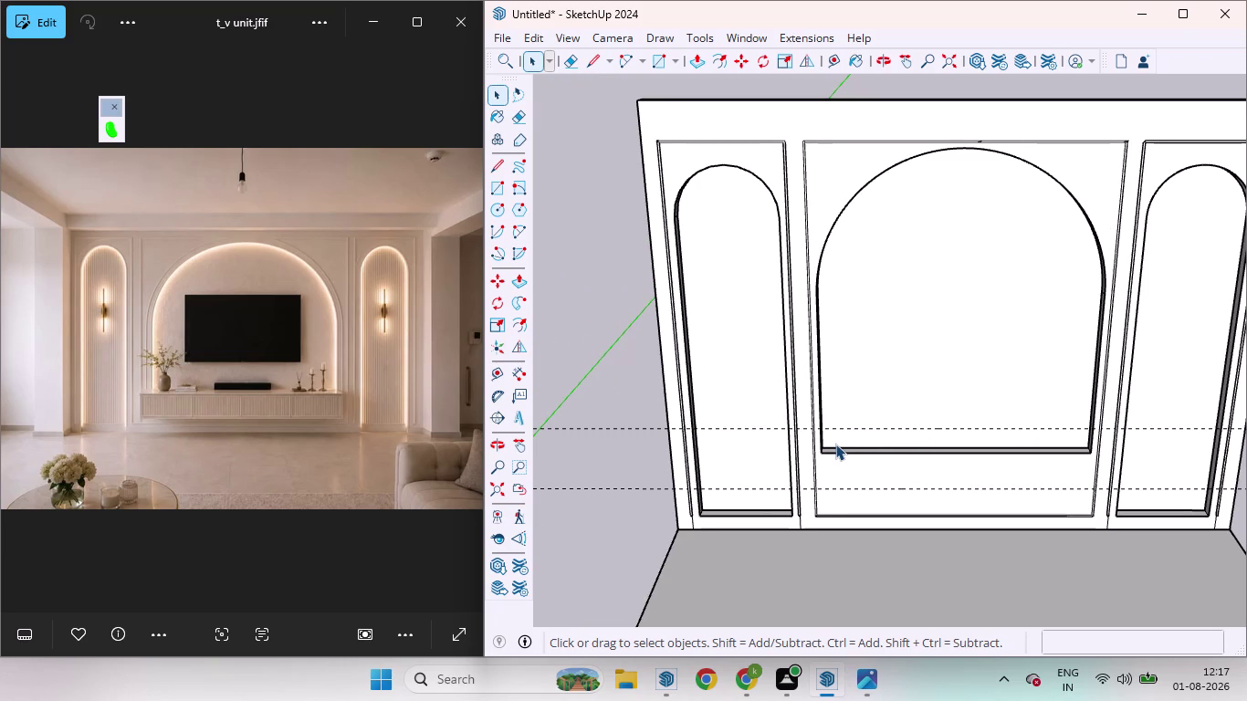
key(r)
Turn the selected wall geometry into a group.
scroll(up, 3)
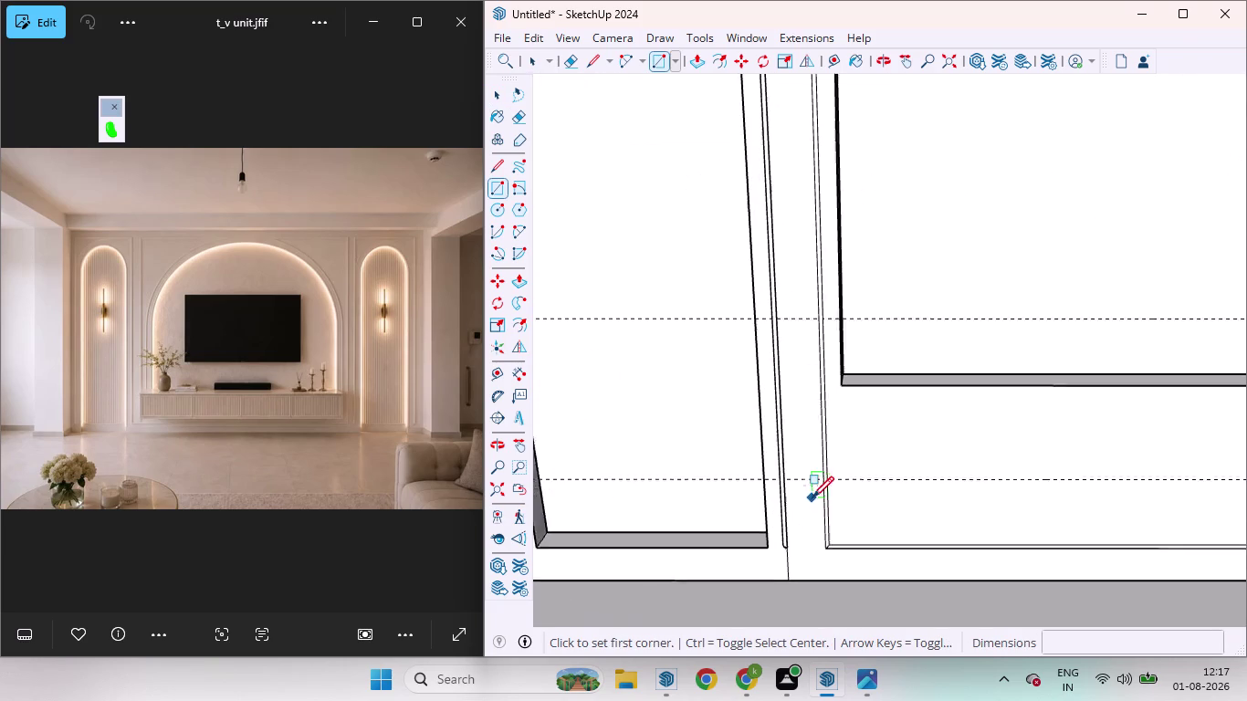
scroll(up, 3)
scroll(down, 3)
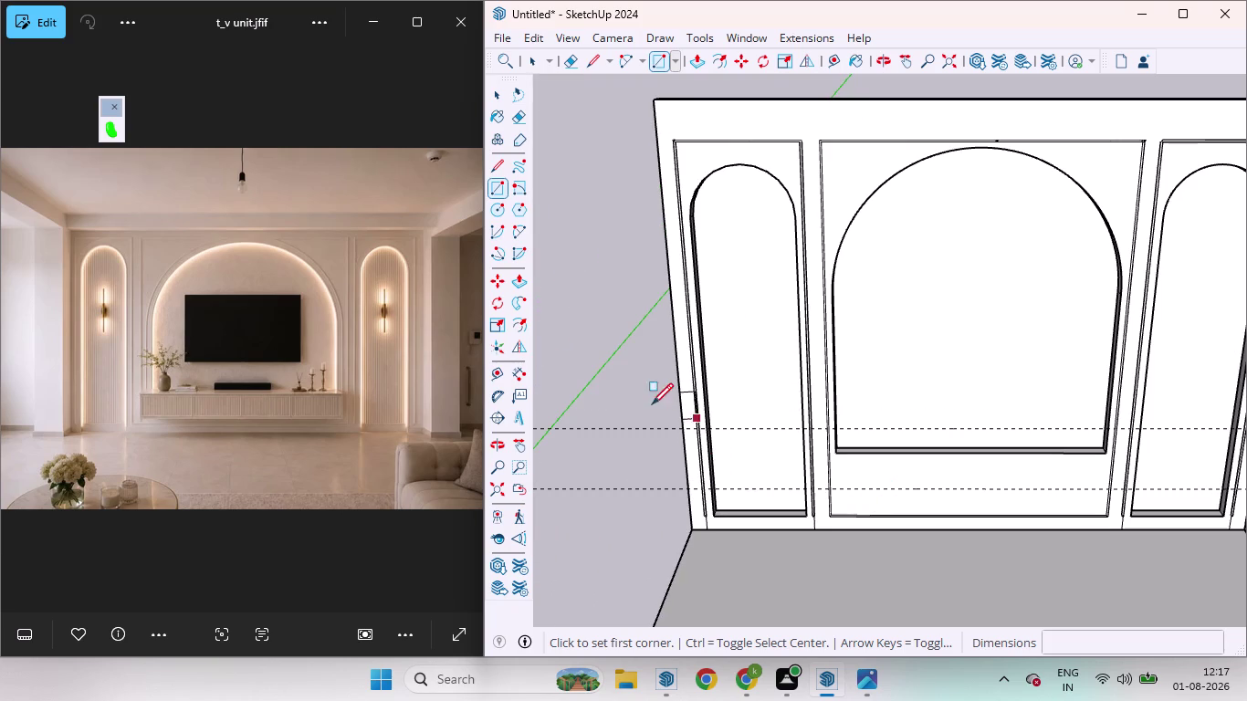
key(space)
right_click(622, 387)
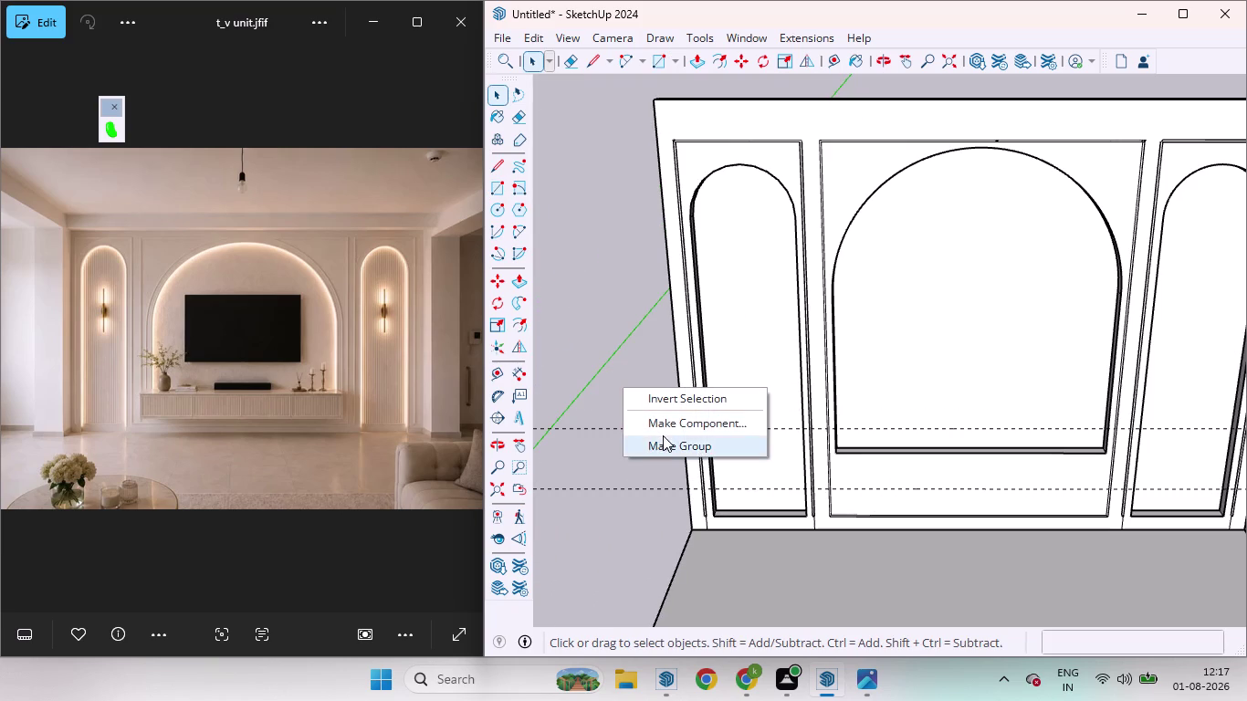
drag(665, 438, 671, 447)
scroll(up, 3)
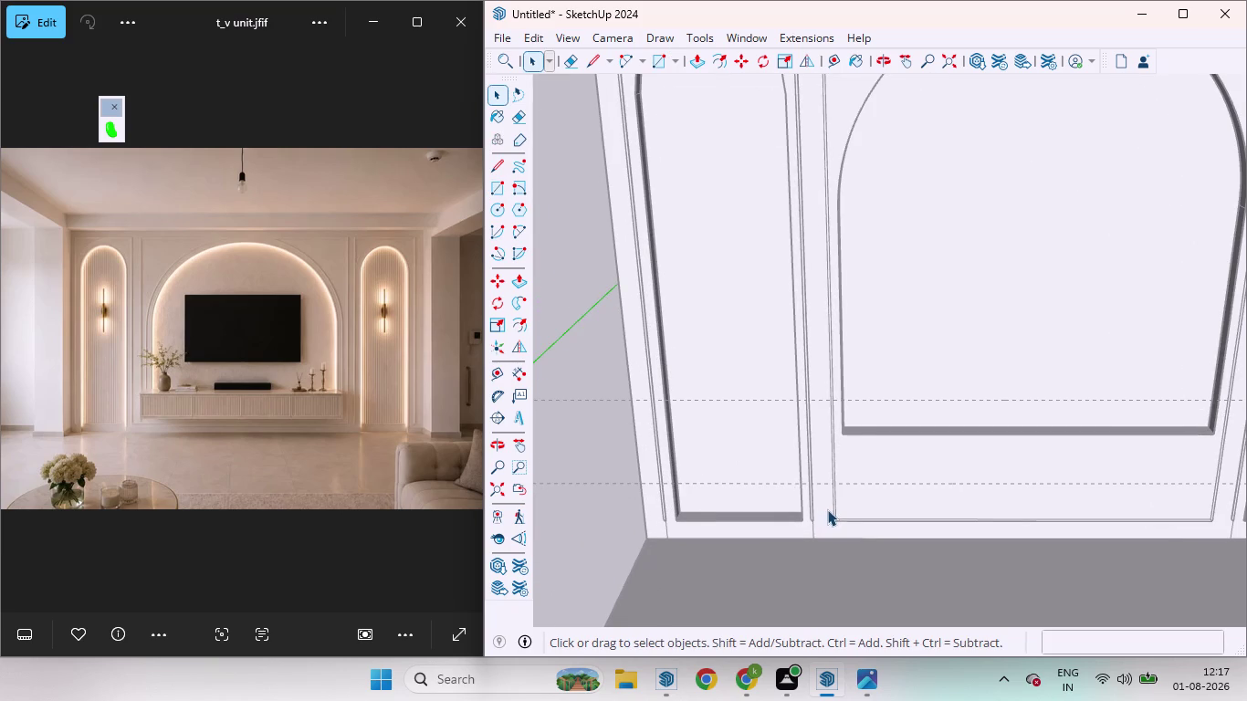
Draw a rectangle across the central panel base to its right edge.
key(r)
scroll(up, 3)
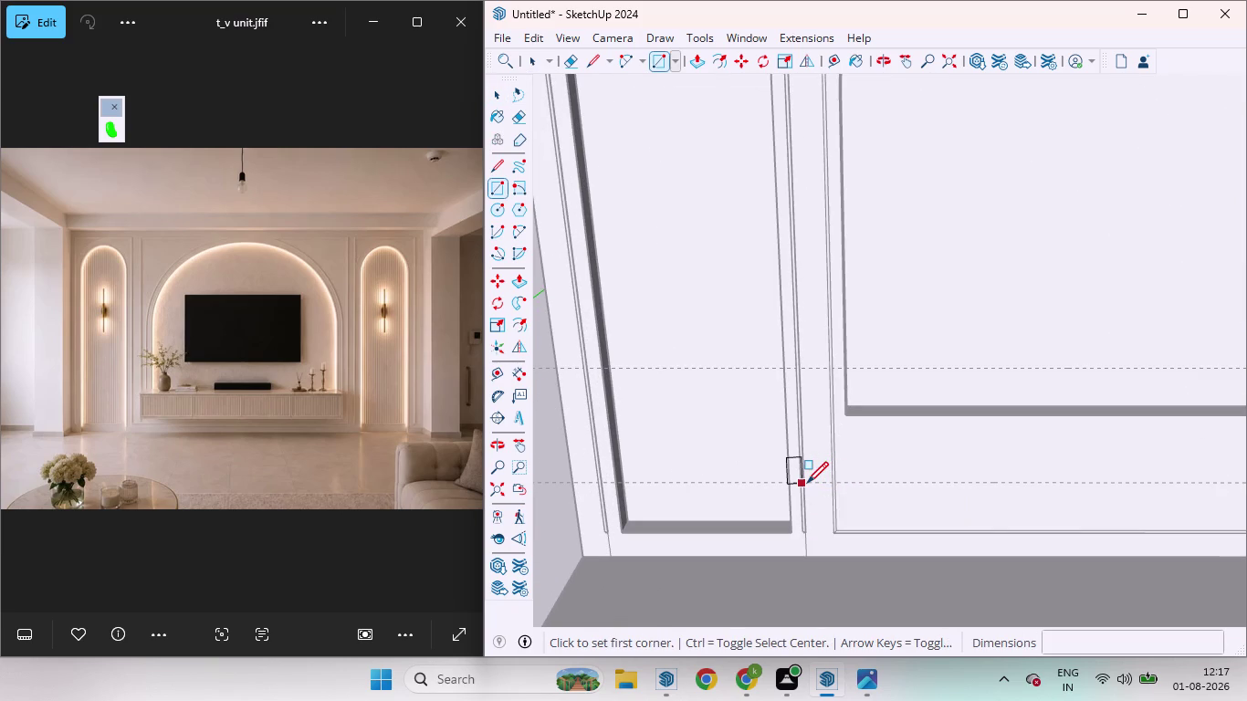
click(807, 483)
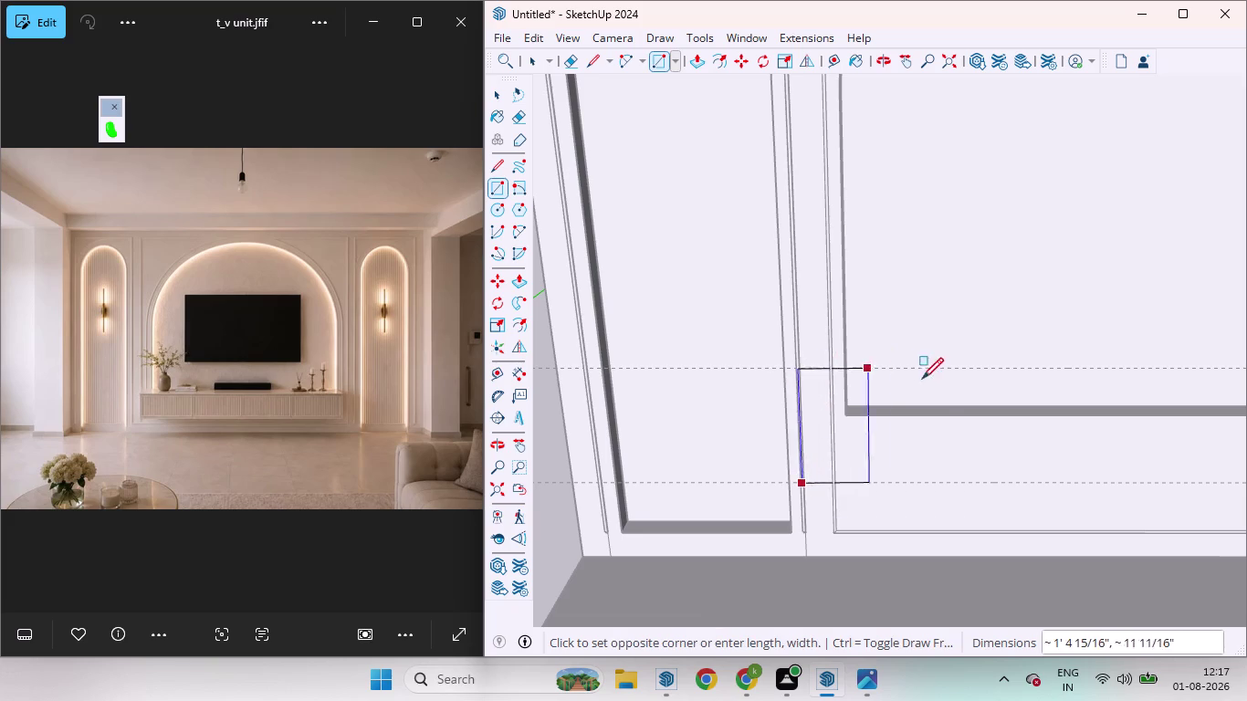
scroll(down, 3)
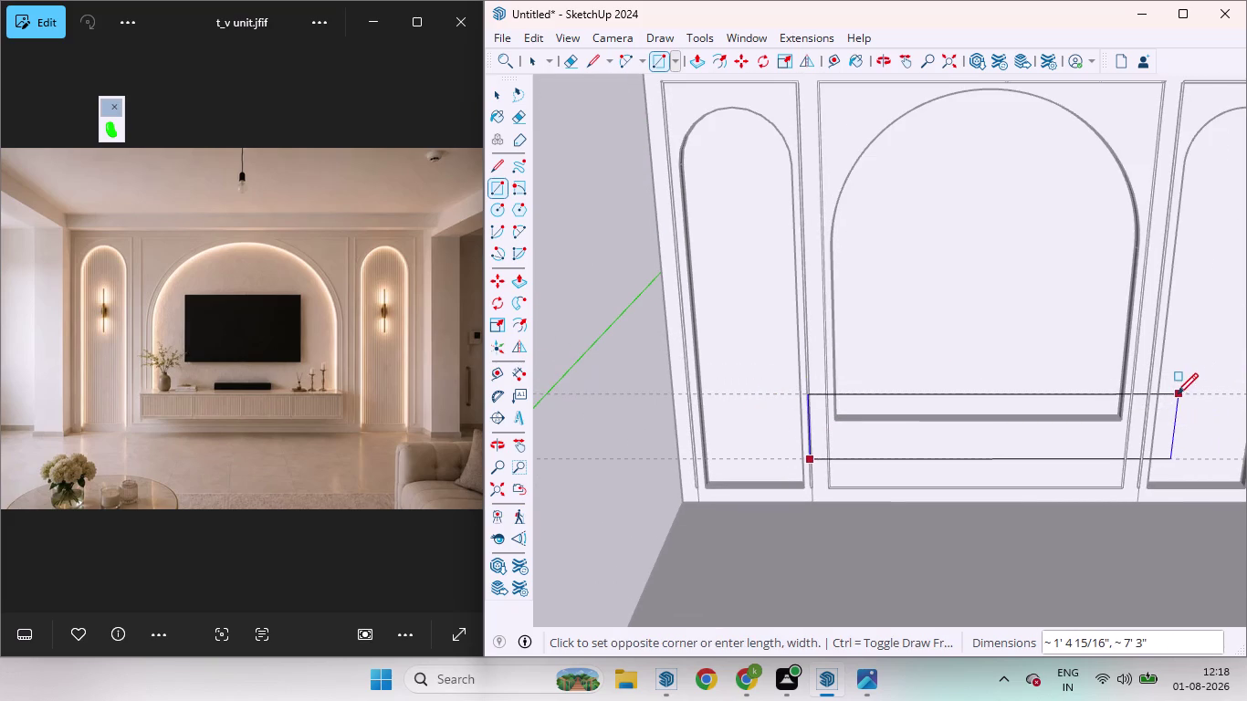
scroll(up, 3)
scroll(down, 3)
scroll(up, 3)
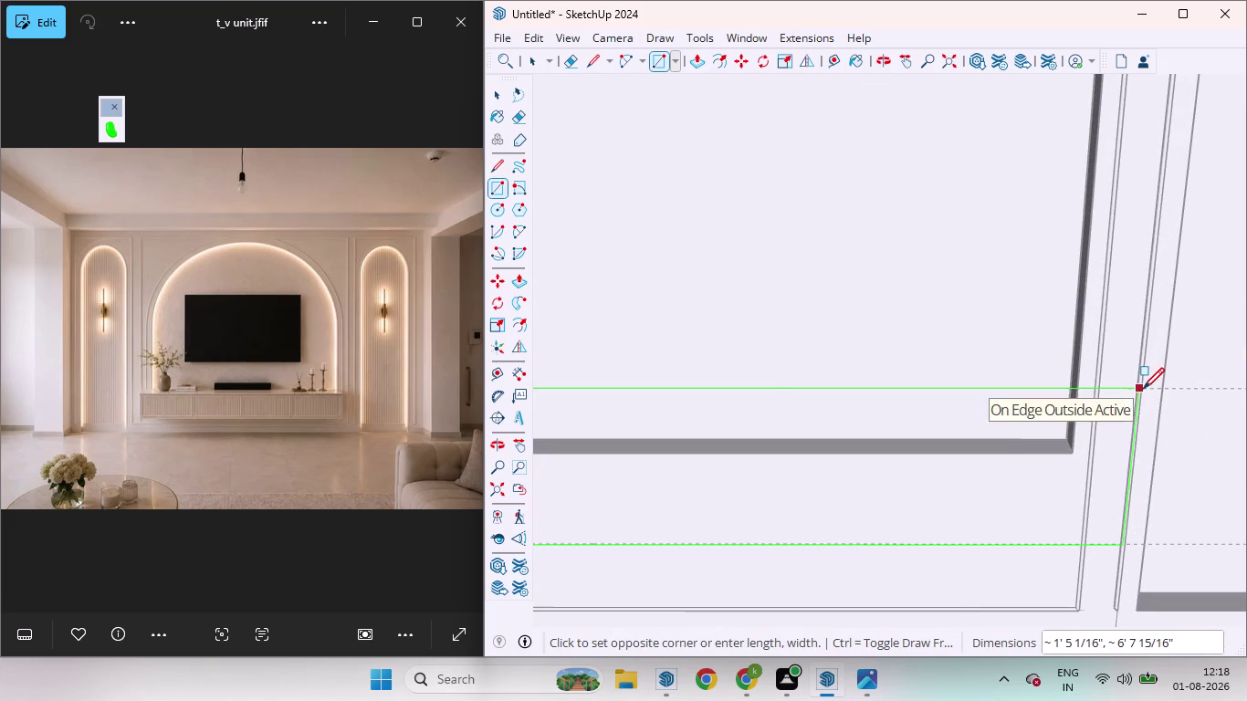
click(1137, 386)
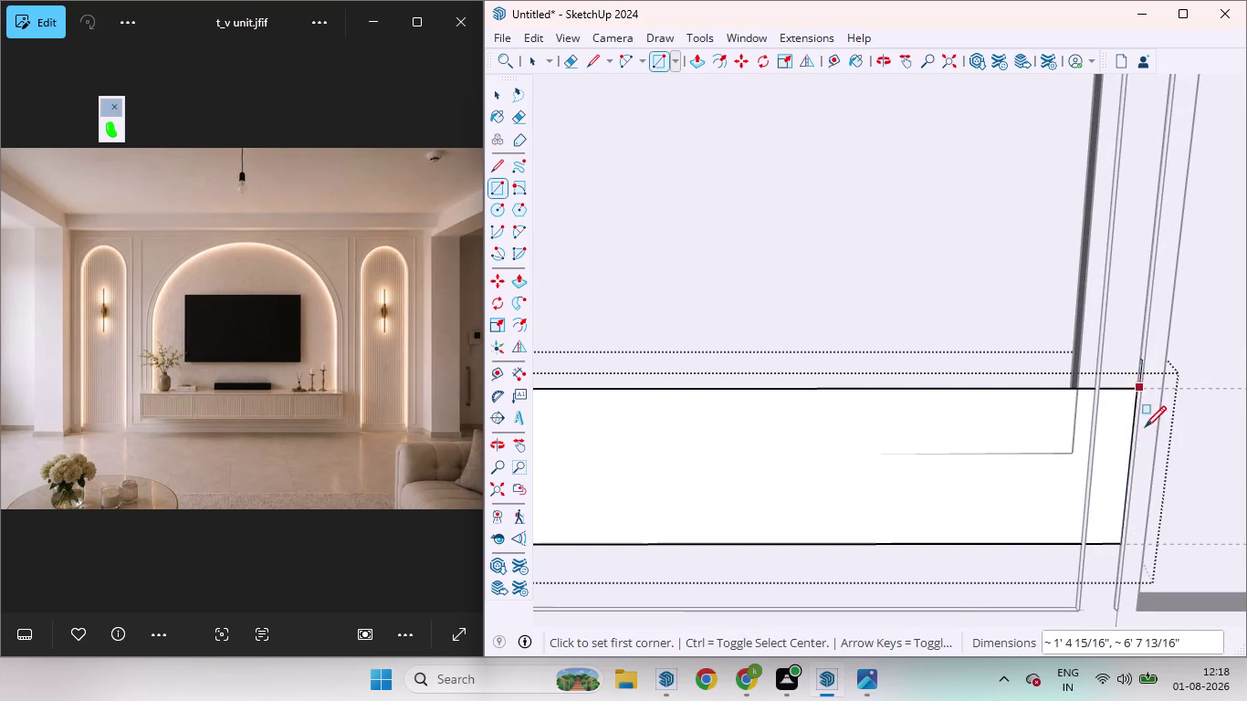
Push/Pull the rectangle out 18 inches into the ledge box.
key(space)
scroll(down, 3)
scroll(down, 3)
scroll(up, 3)
click(884, 460)
key(p)
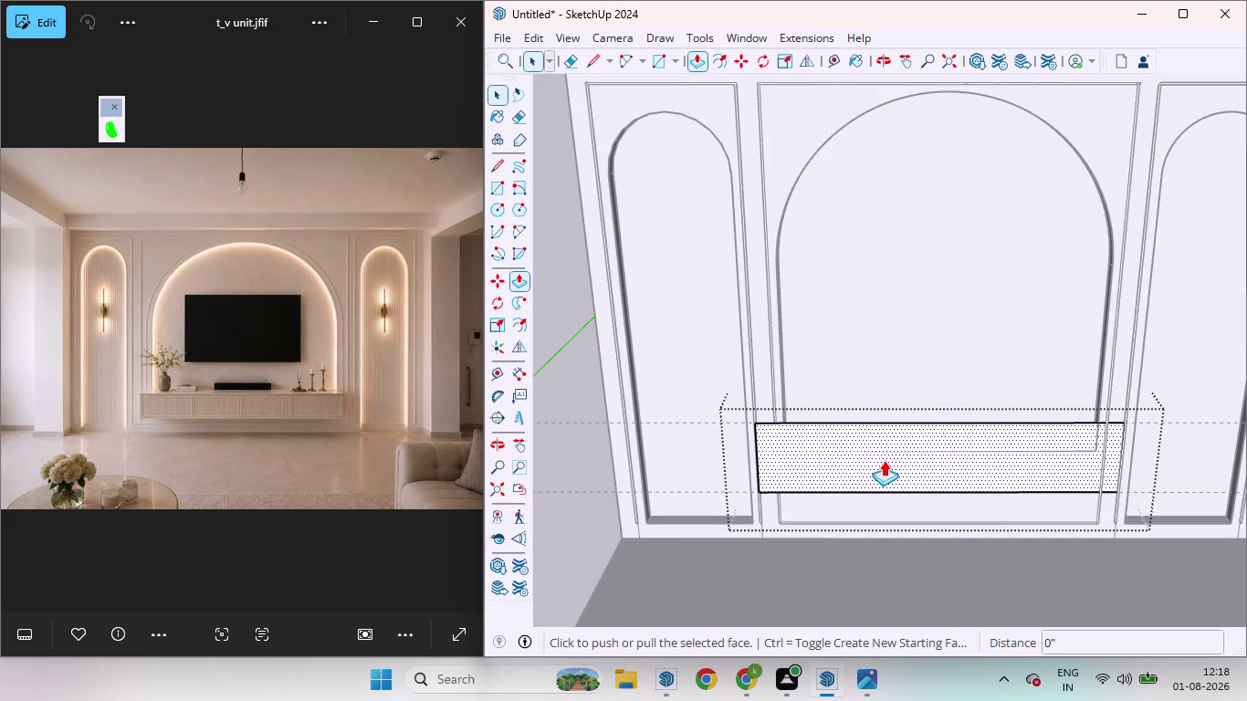
drag(883, 460, 898, 486)
key(1)
key(BackSpace)
text(18)
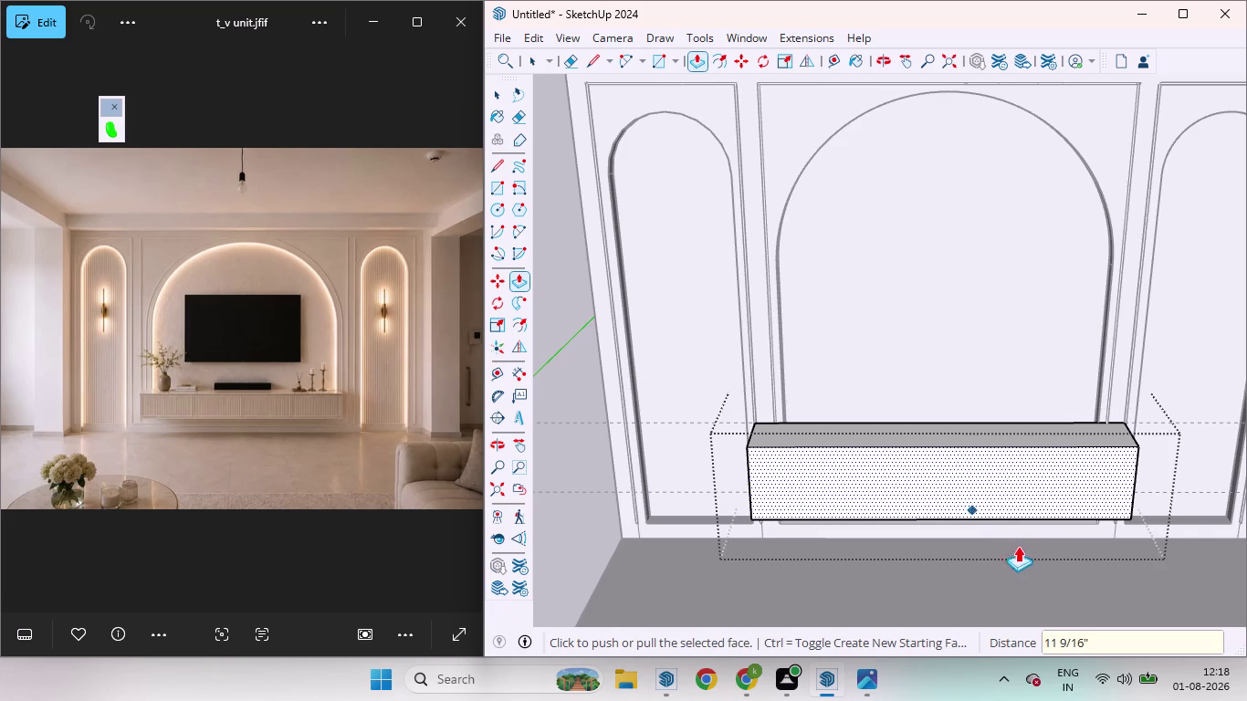
key(space)
Exit editing of the wall group.
scroll(down, 3)
key(space)
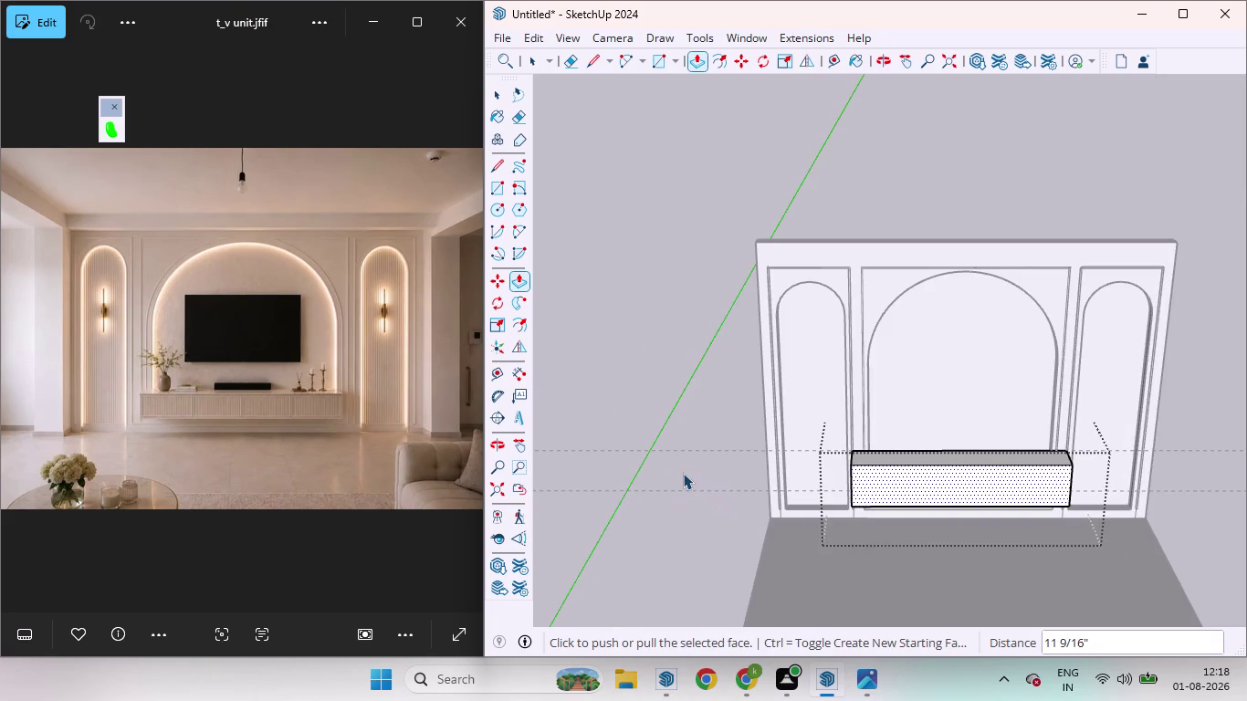
click(683, 492)
scroll(up, 3)
click(587, 552)
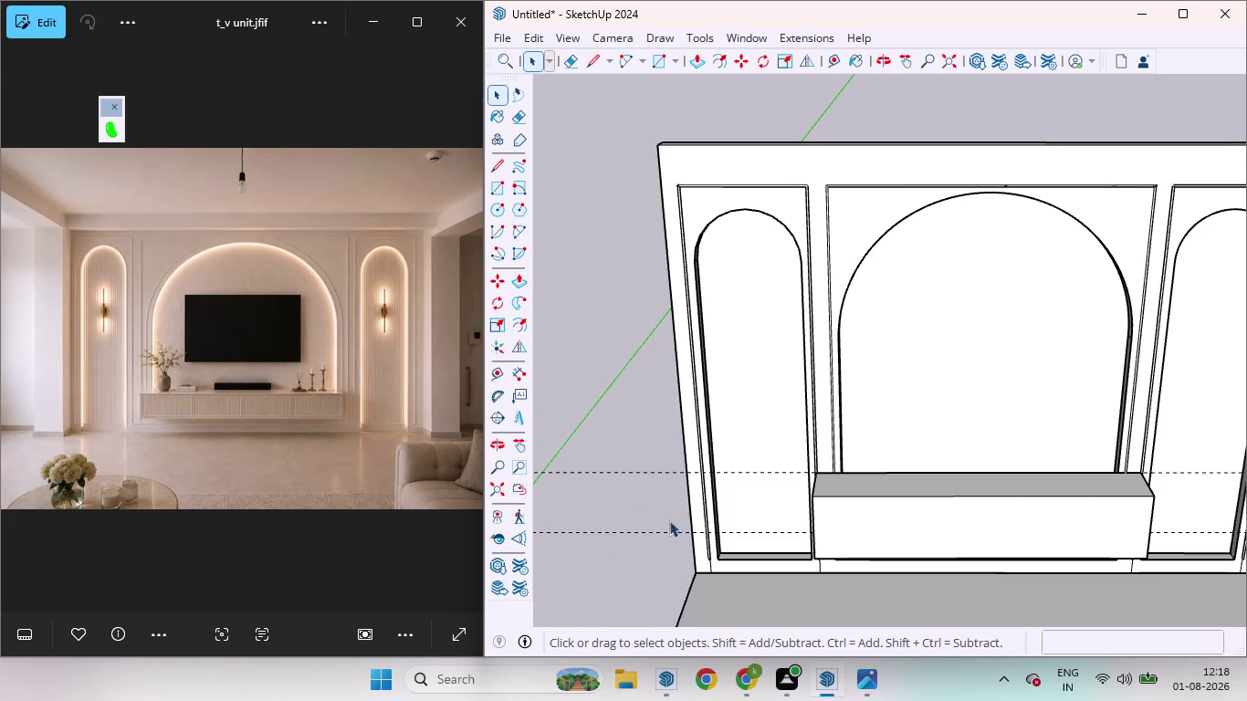
scroll(down, 3)
middle_drag(780, 452, 1157, 516)
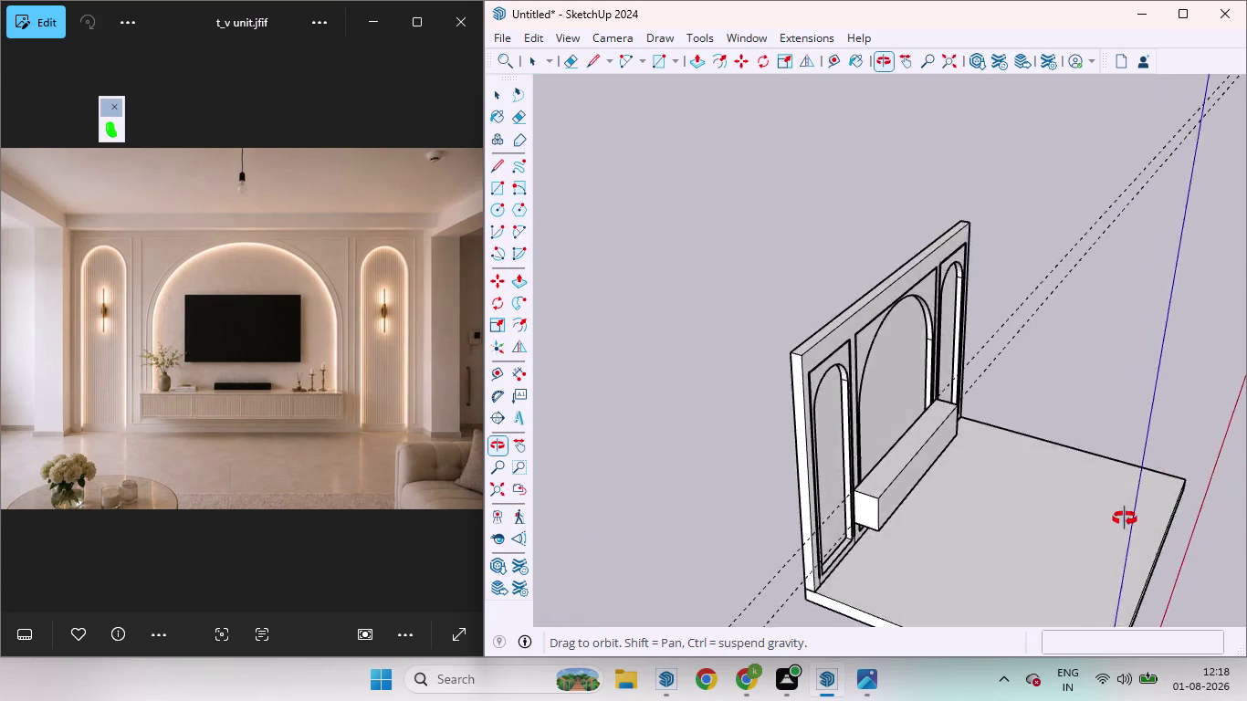
middle_drag(1158, 517, 762, 345)
scroll(down, 3)
drag(1113, 503, 1109, 496)
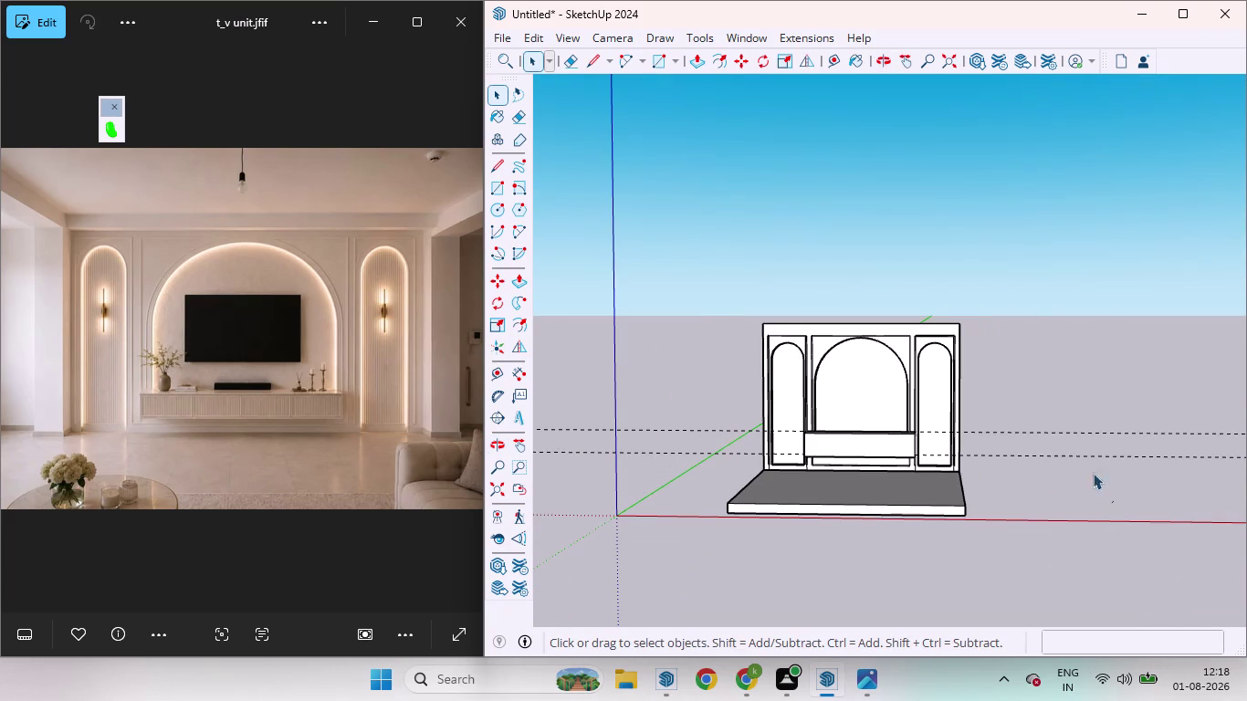
drag(1109, 496, 1041, 360)
key(Delete)
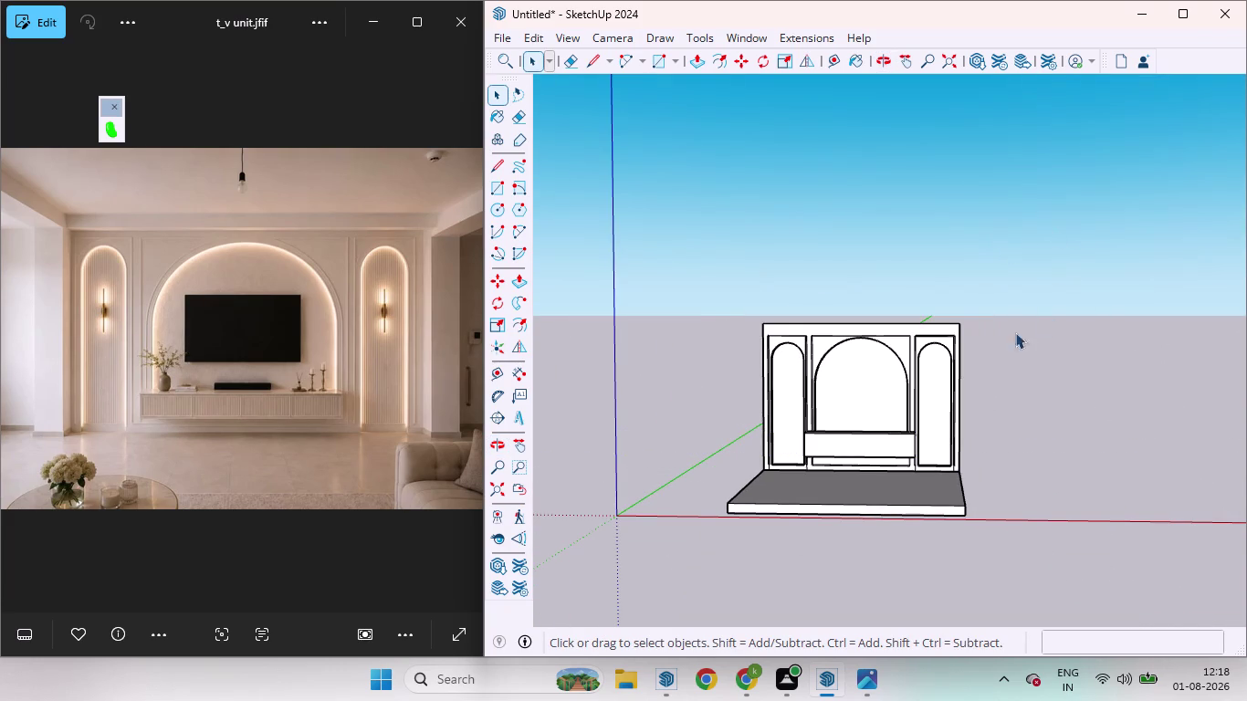
scroll(up, 3)
middle_drag(848, 398, 1232, 268)
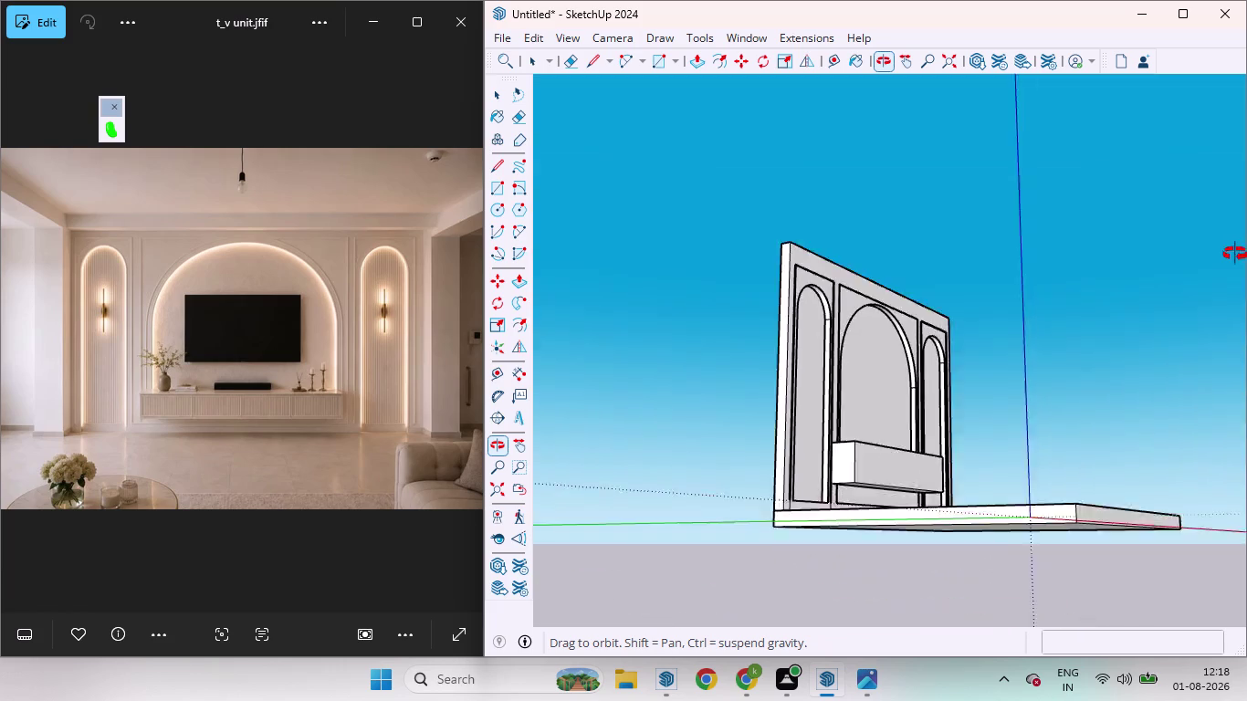
middle_drag(1232, 268, 1244, 420)
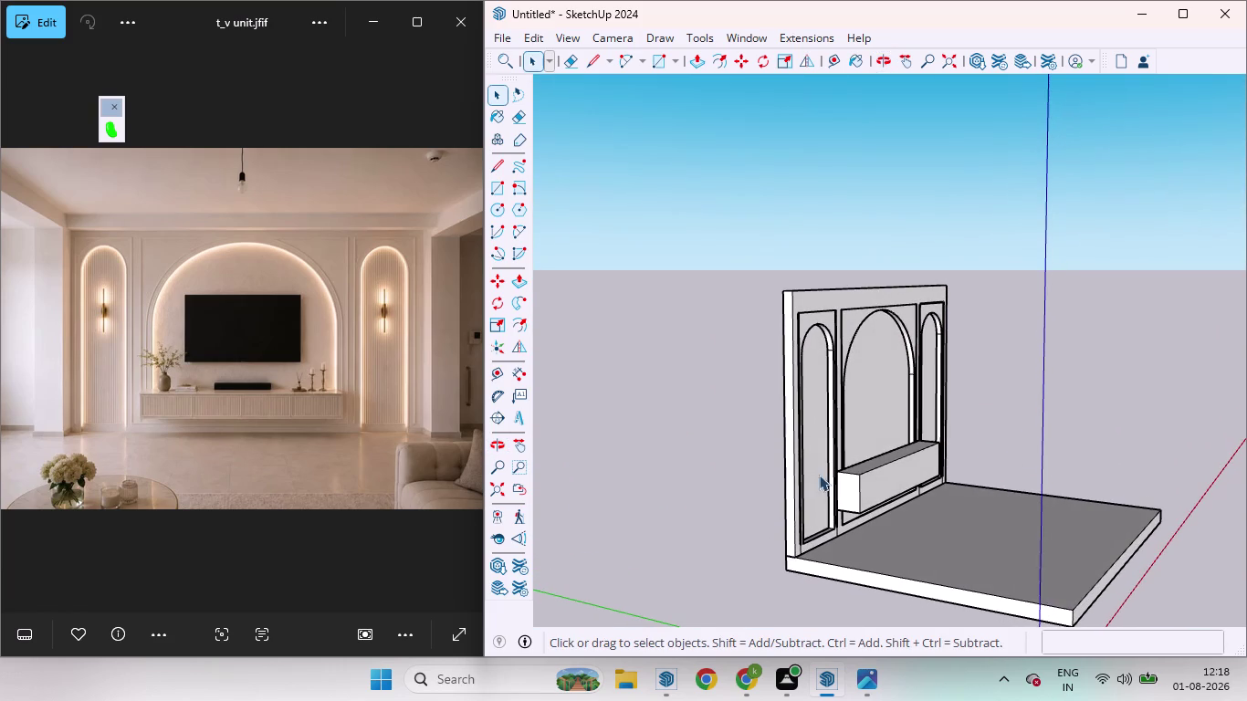
scroll(up, 3)
middle_drag(922, 490, 1051, 436)
scroll(up, 3)
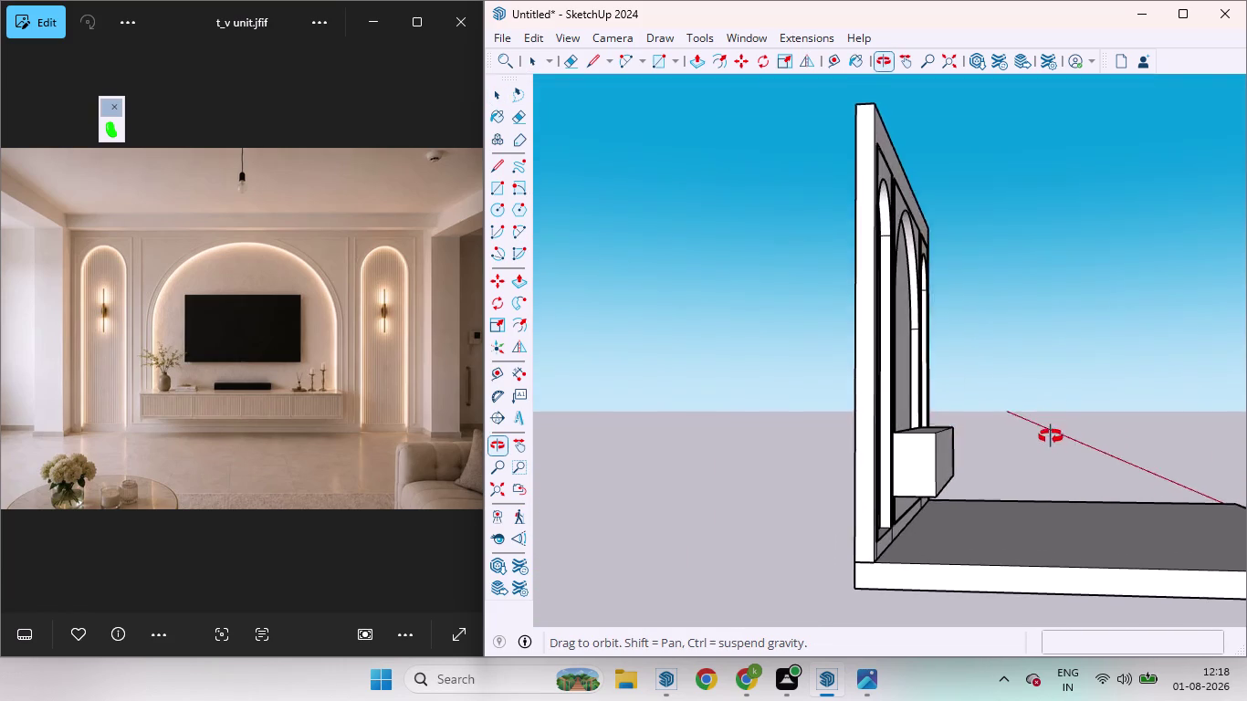
middle_drag(1051, 436, 857, 471)
scroll(down, 3)
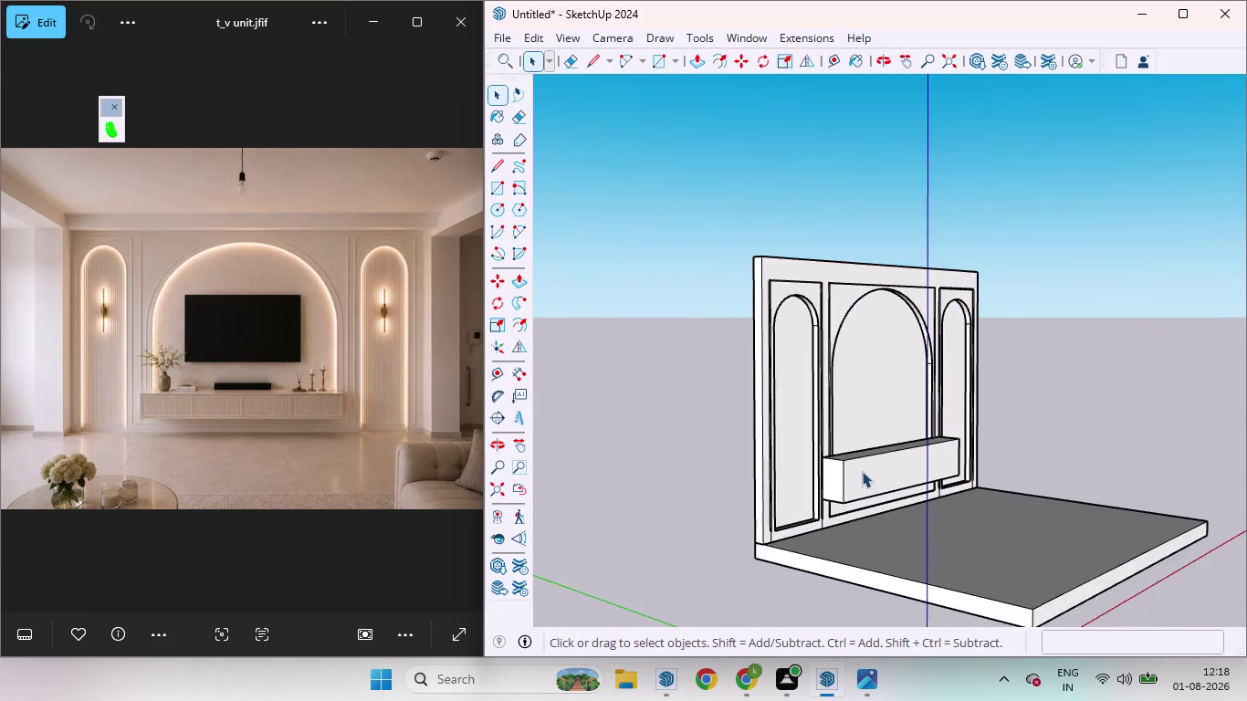
scroll(up, 3)
middle_drag(871, 447, 584, 502)
scroll(down, 3)
middle_drag(985, 414, 969, 431)
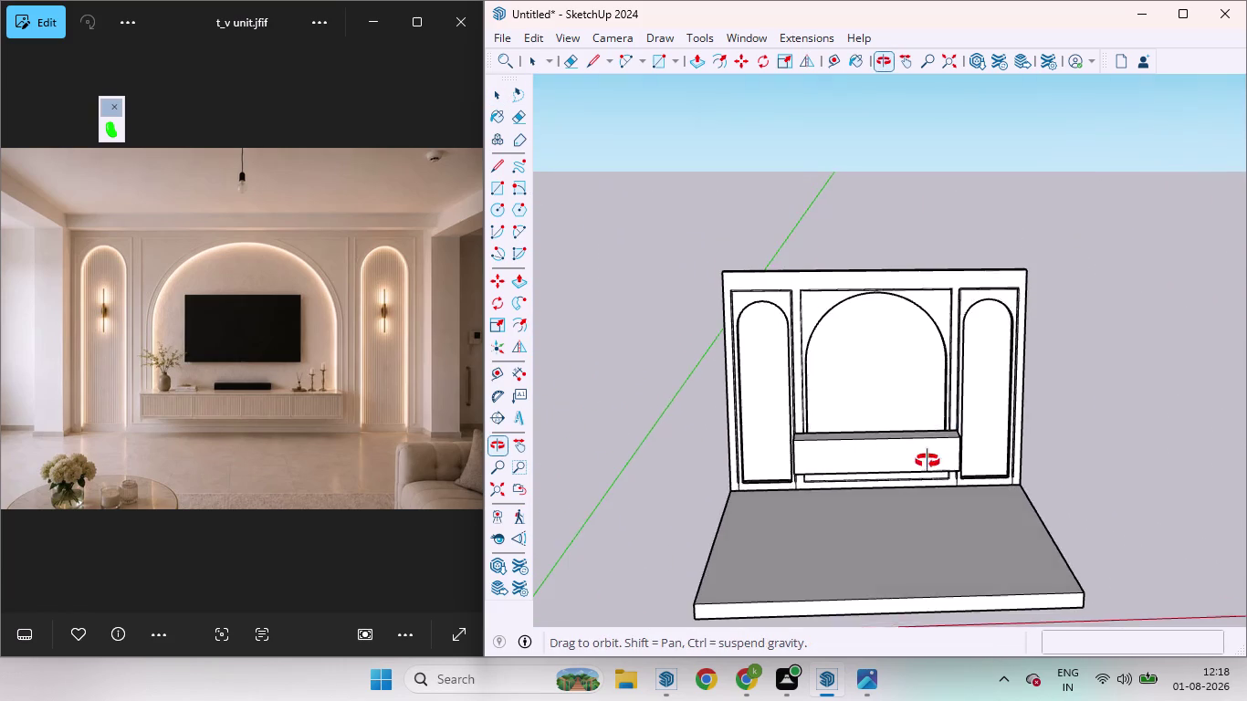
middle_drag(970, 432, 577, 424)
scroll(up, 3)
scroll(down, 3)
scroll(up, 3)
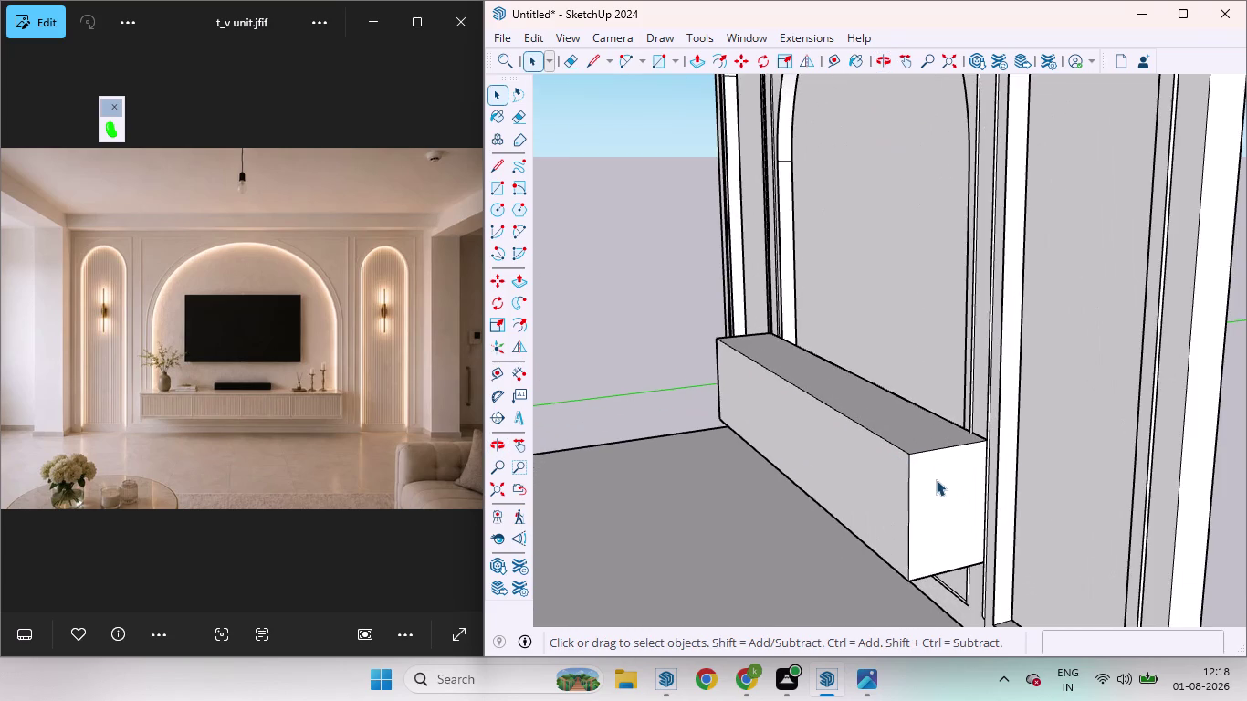
middle_drag(925, 478, 1005, 455)
scroll(down, 3)
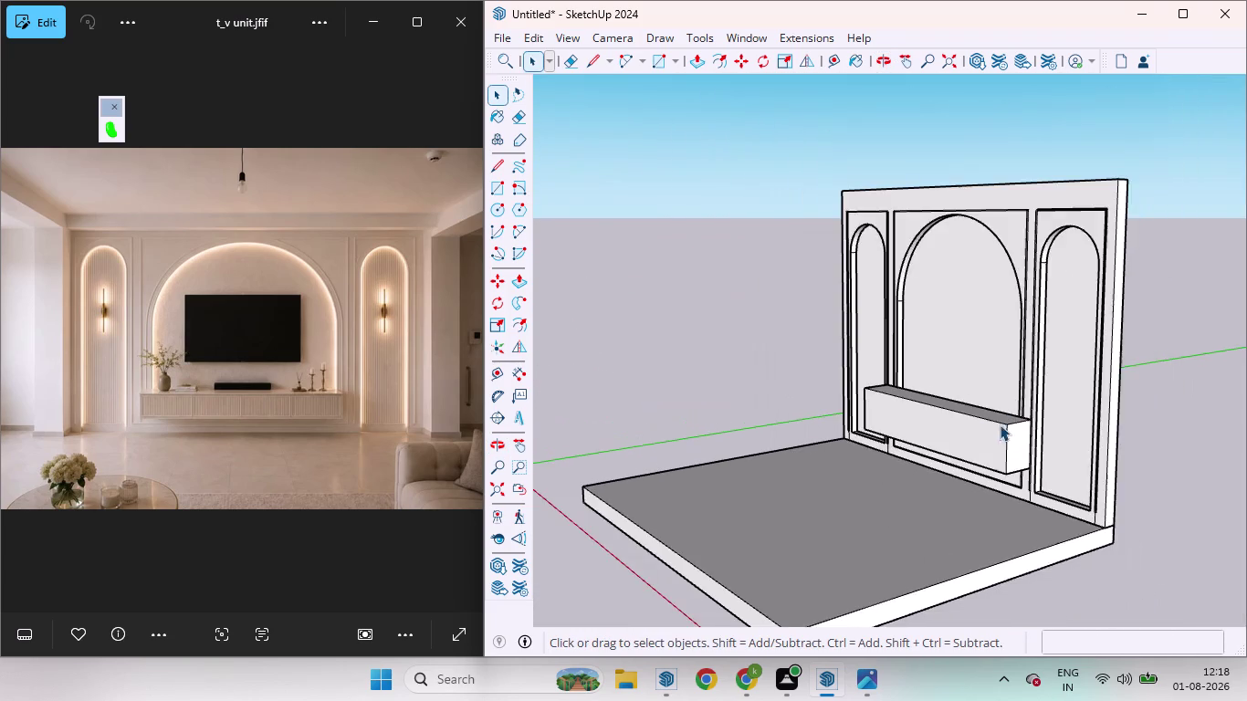
scroll(up, 3)
middle_drag(909, 445, 1246, 539)
scroll(up, 3)
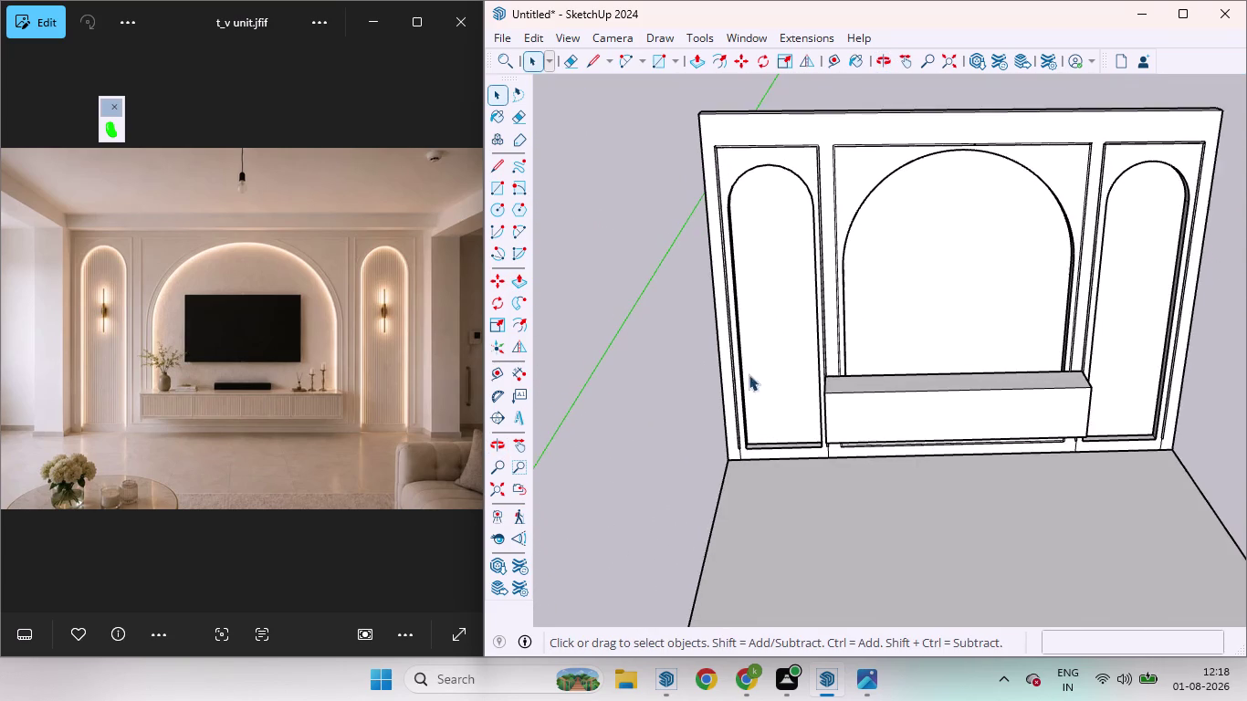
scroll(up, 3)
middle_drag(820, 404, 1226, 324)
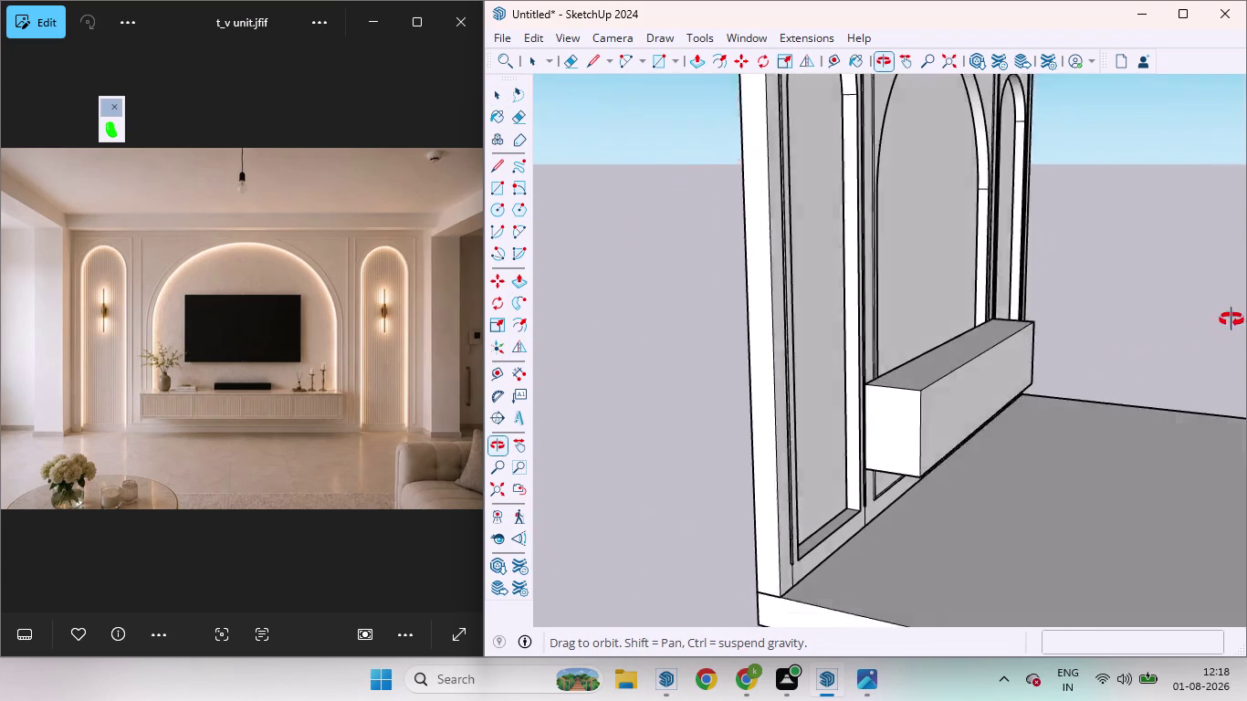
middle_drag(1226, 324, 1162, 356)
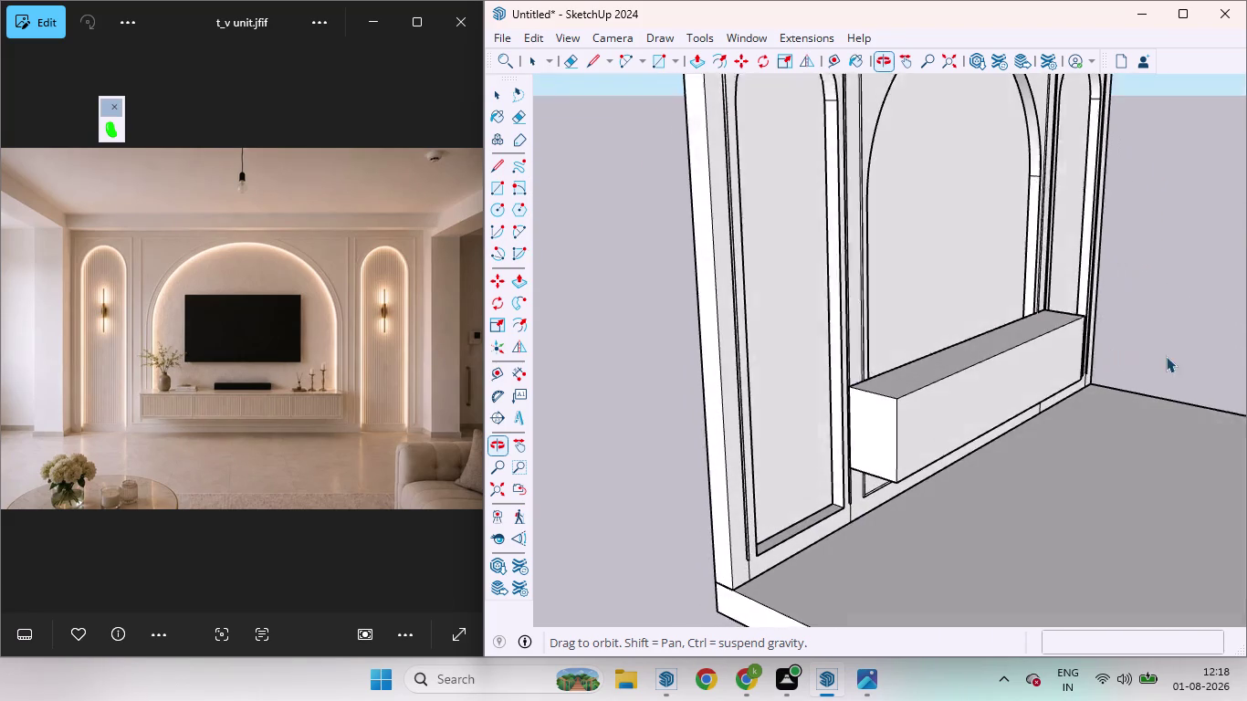
Dimension the cabinet from its back to front corner, reading about 11 9/16 inches.
key(d)
scroll(up, 3)
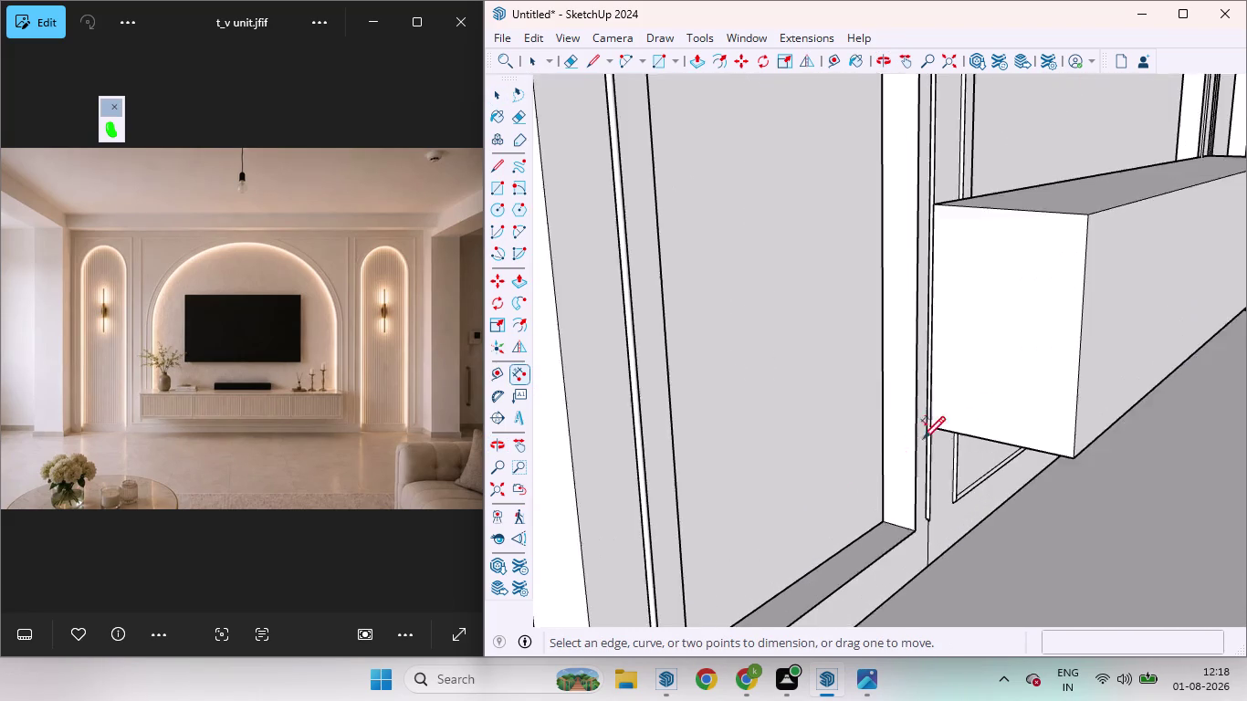
scroll(up, 3)
click(913, 432)
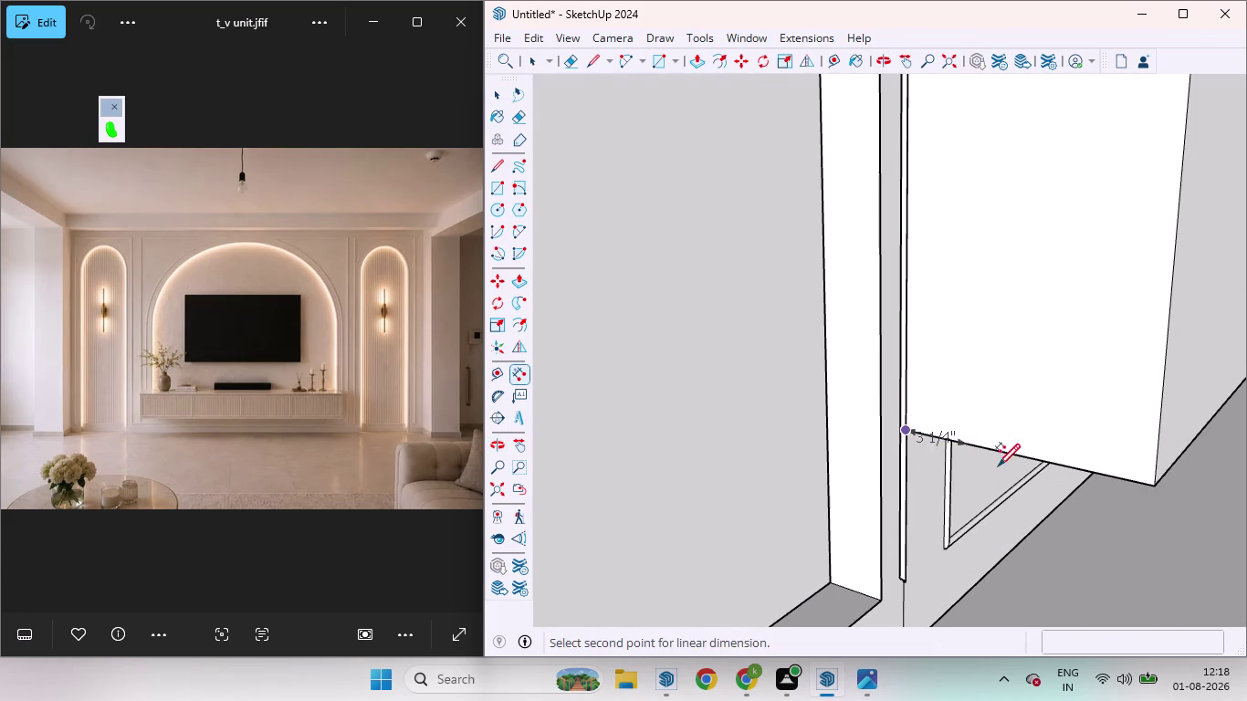
click(1153, 491)
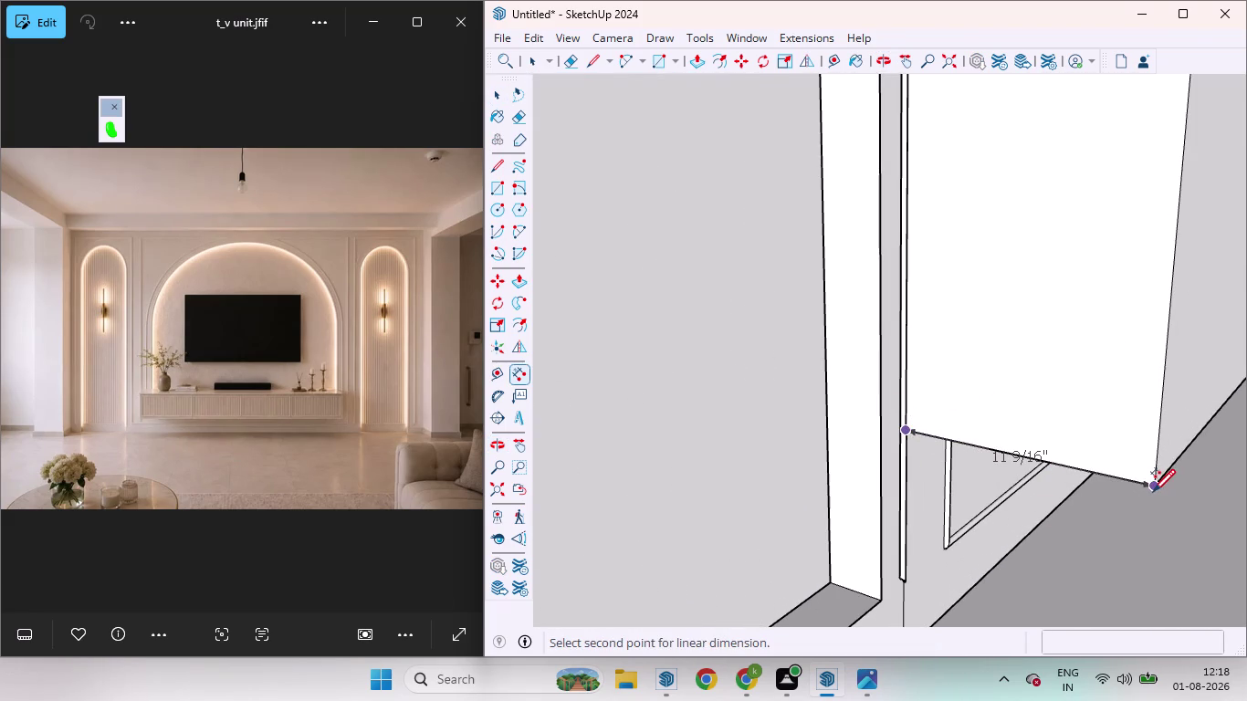
click(1129, 529)
scroll(down, 3)
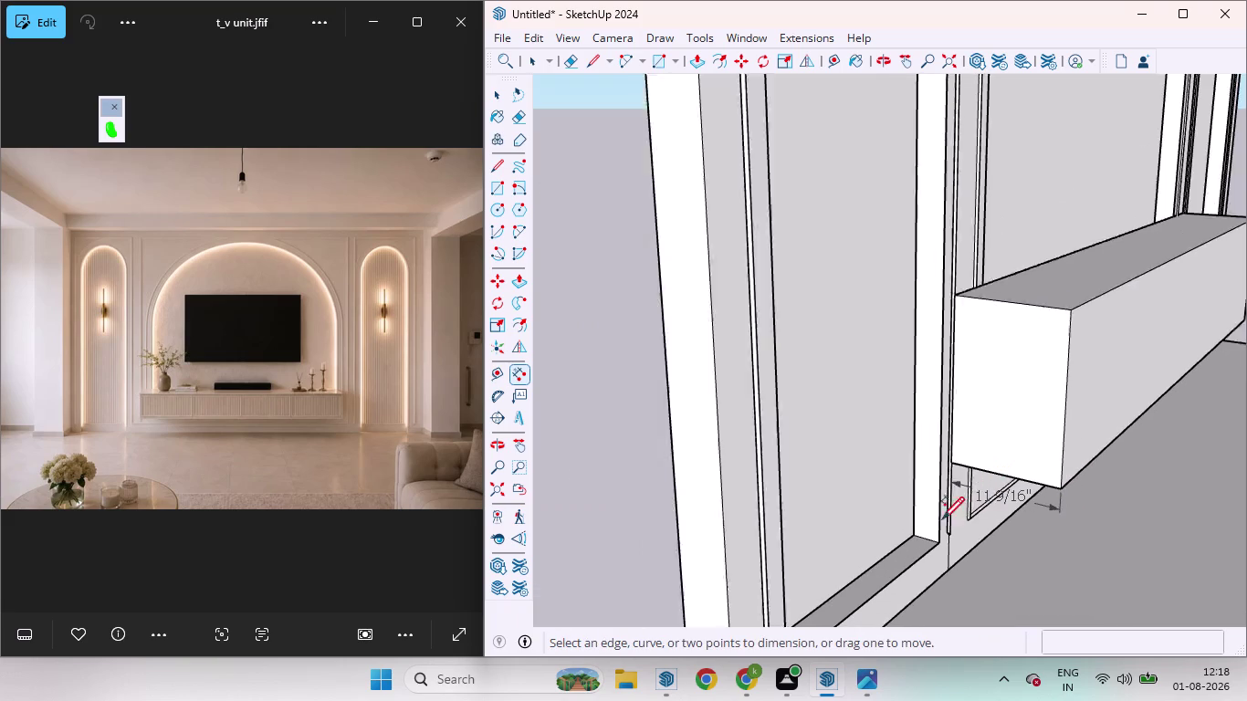
click(734, 37)
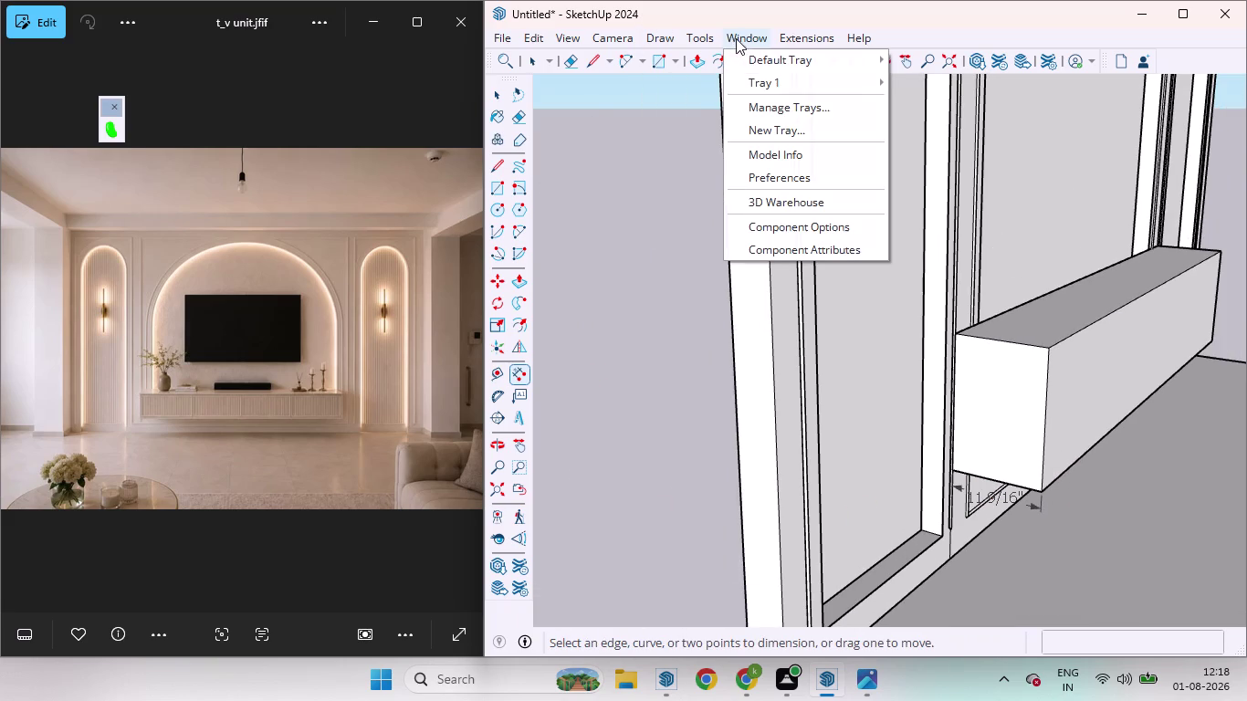
Check the model's unit settings in Model Info and close it.
click(770, 163)
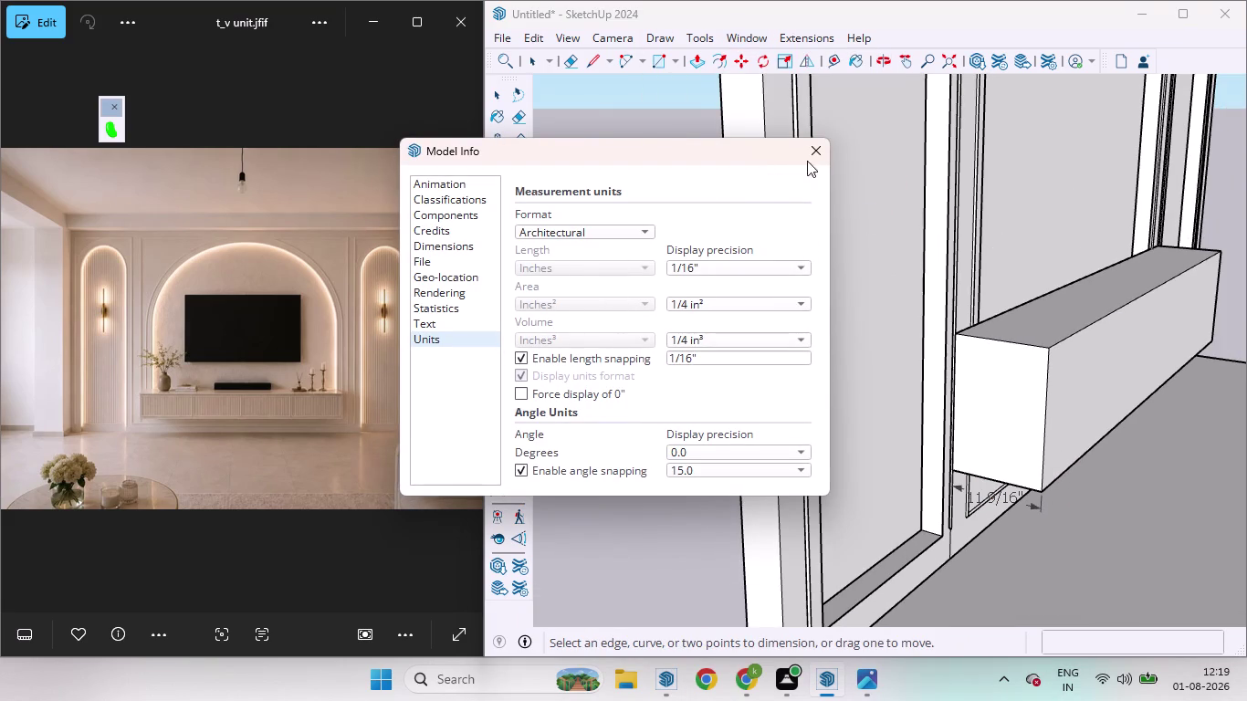
click(825, 152)
scroll(down, 3)
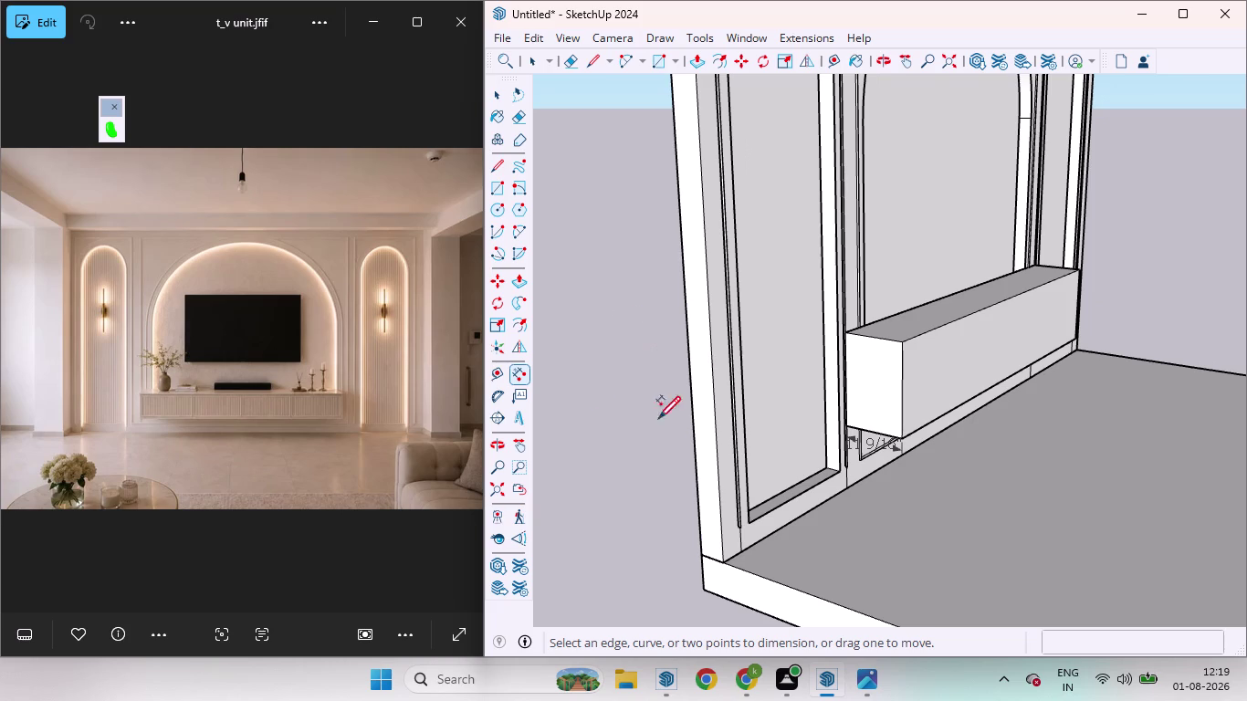
Undo back to remove the temporary depth dimension.
drag(814, 420, 859, 423)
scroll(up, 3)
middle_drag(867, 445, 978, 382)
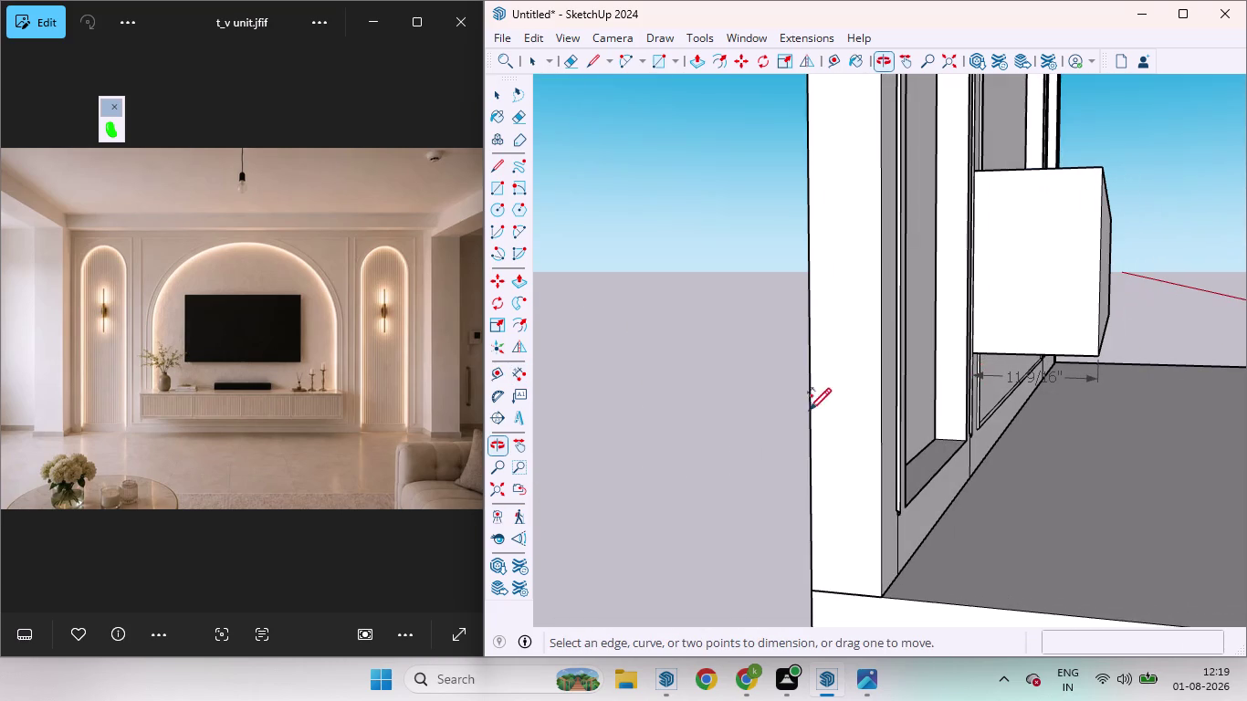
key(ctrl+z)
scroll(down, 3)
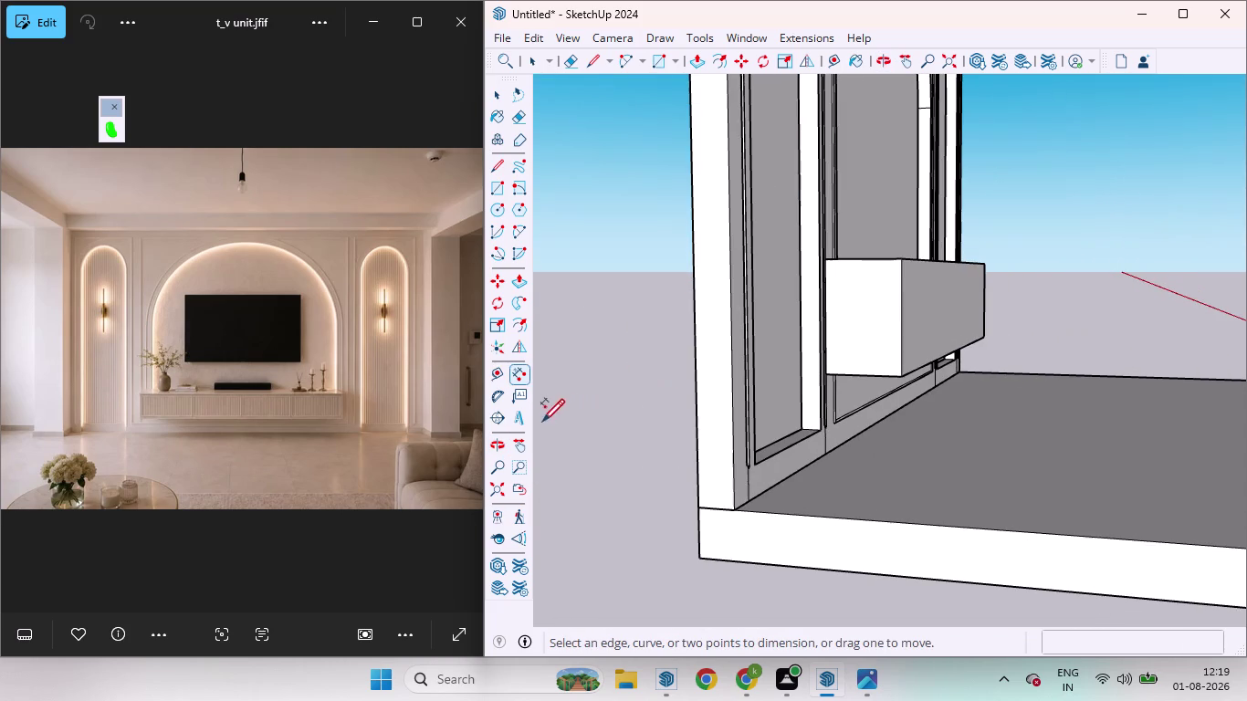
key(space)
scroll(up, 3)
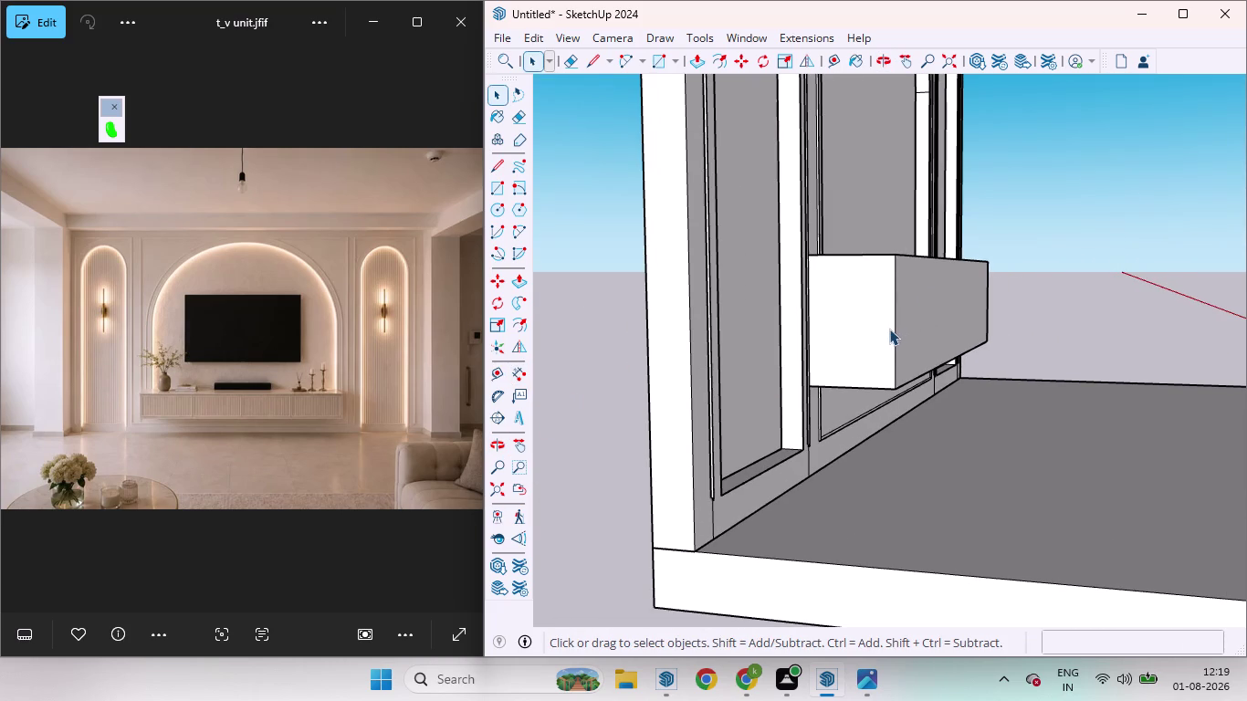
key(ctrl+z)
key(ctrl+z)
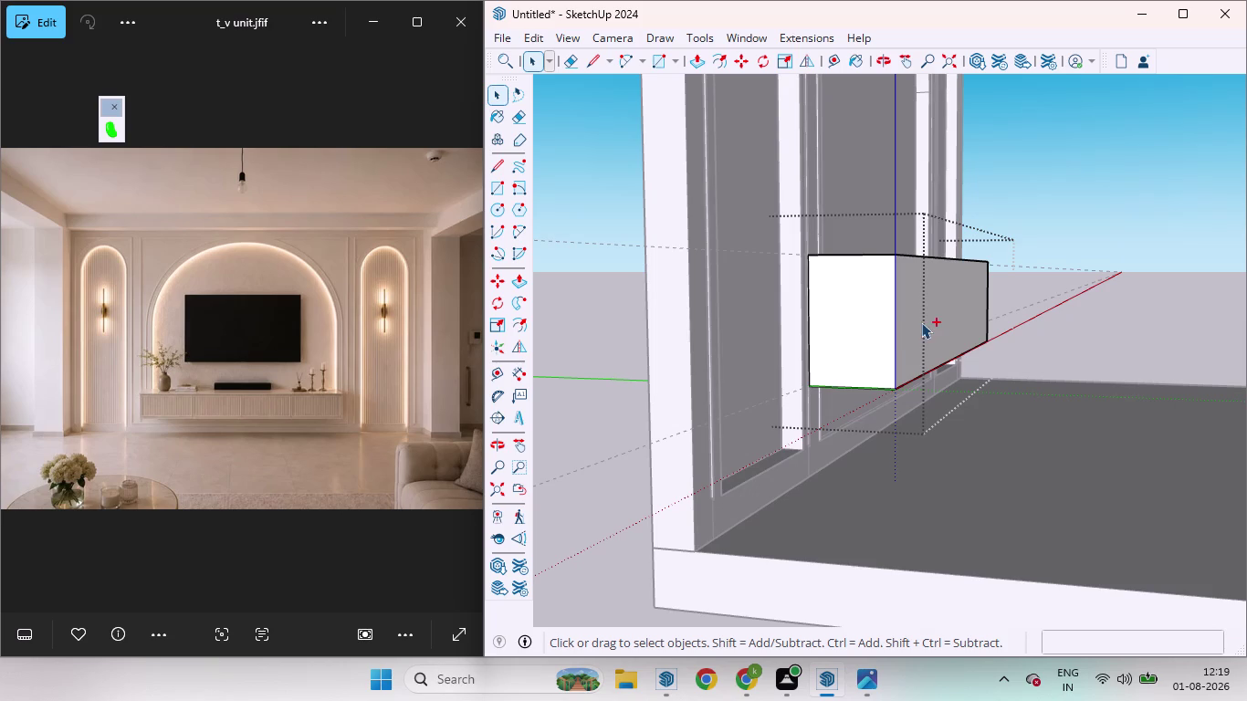
key(ctrl+z)
Push/Pull the cabinet face out by an exact 1'6 distance.
key(p)
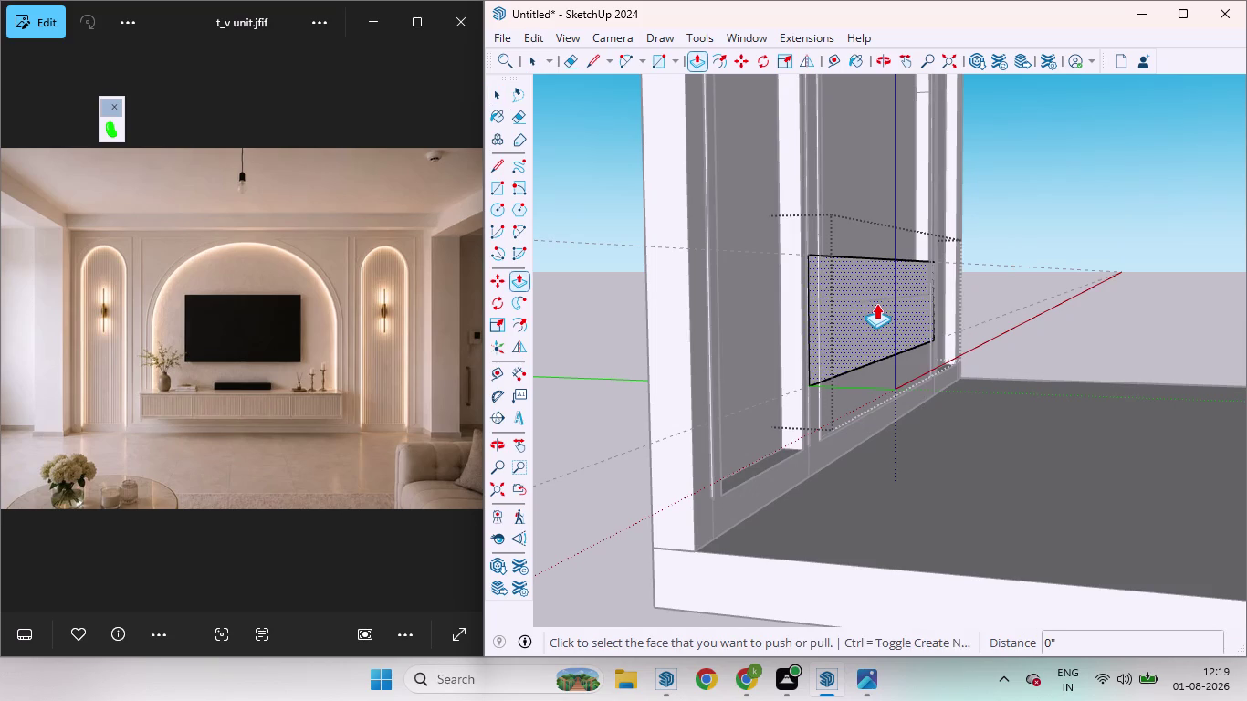
drag(875, 303, 950, 306)
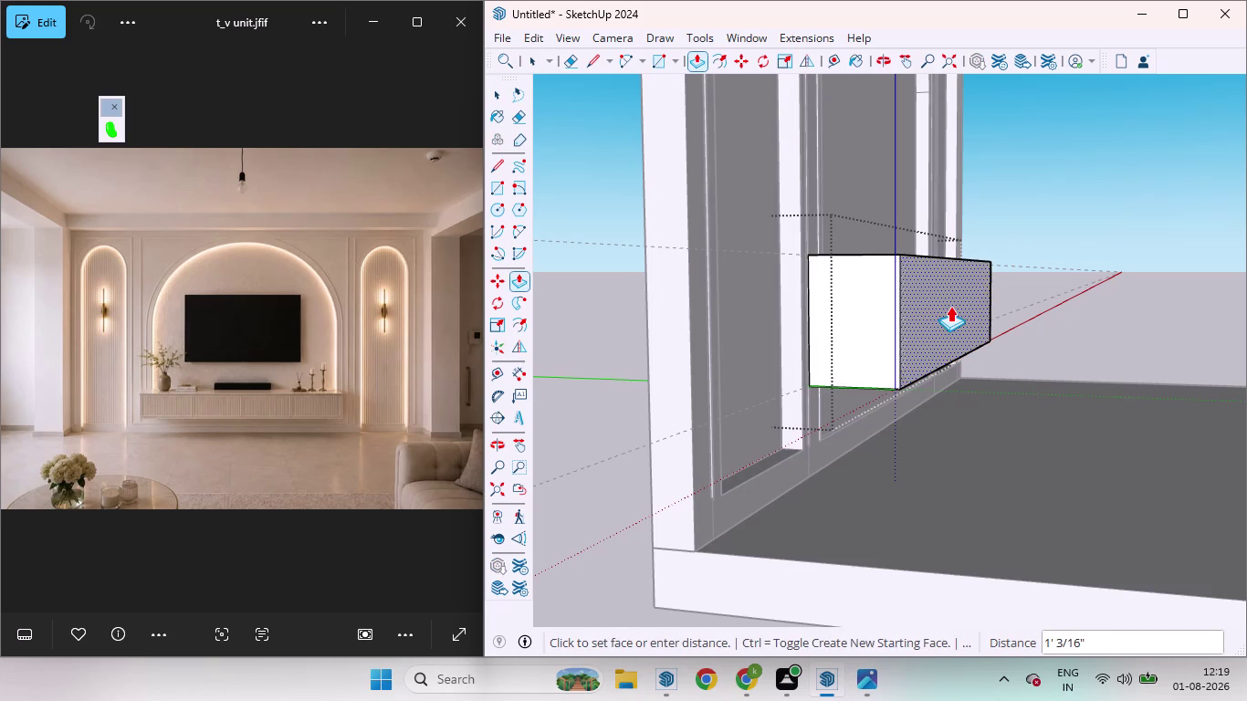
drag(950, 306, 952, 306)
key(1)
key(apostrophe)
key(6)
key(Return)
key(space)
click(1126, 314)
scroll(down, 3)
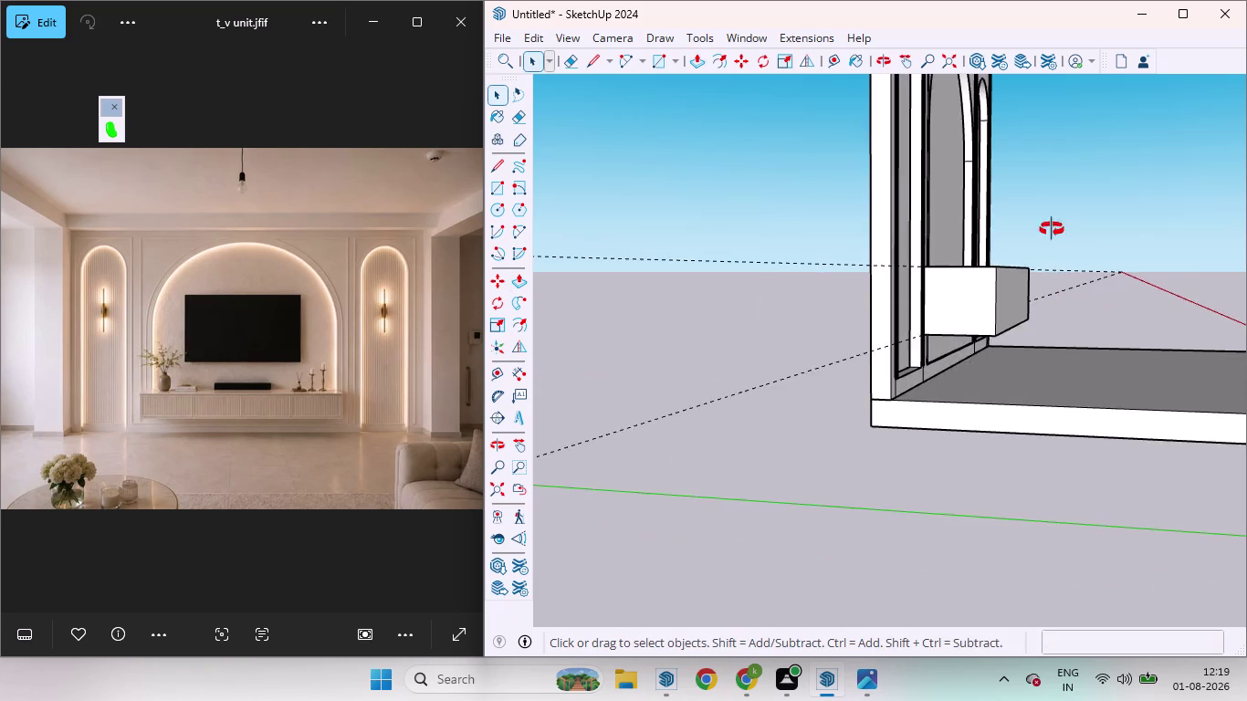
middle_drag(1054, 226, 604, 241)
scroll(down, 3)
scroll(up, 3)
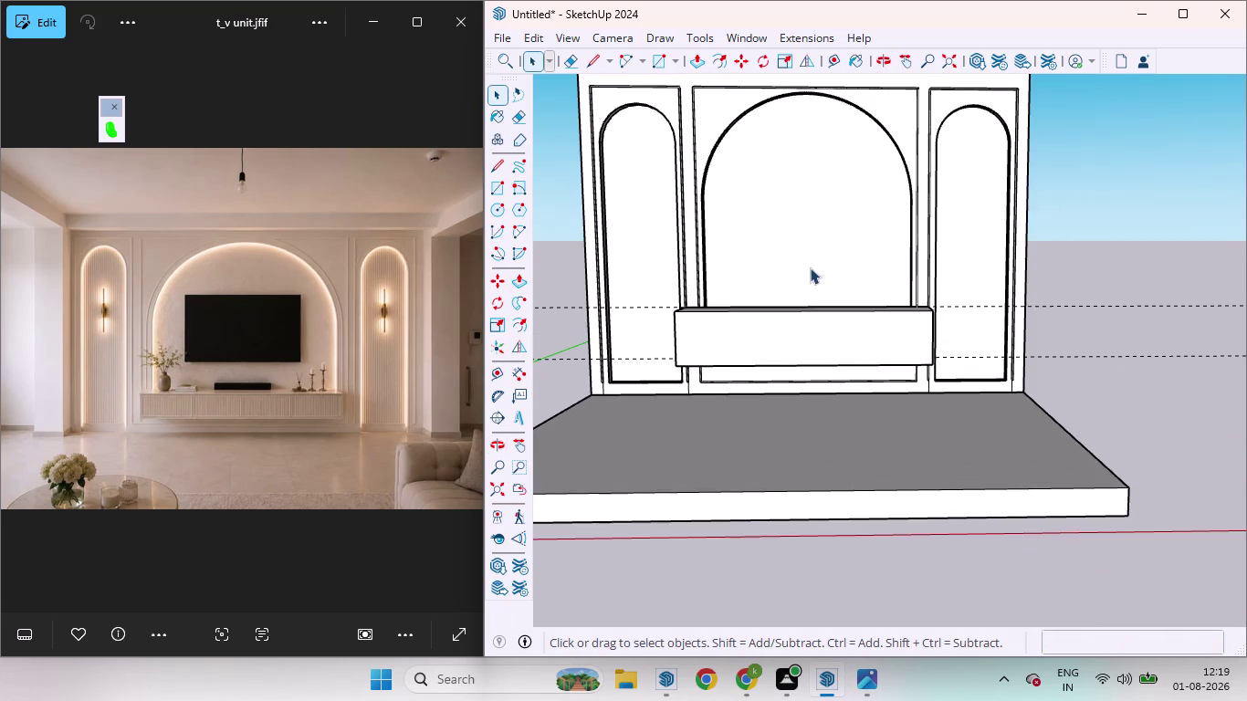
middle_drag(813, 268, 1072, 306)
scroll(down, 3)
middle_drag(889, 336, 627, 310)
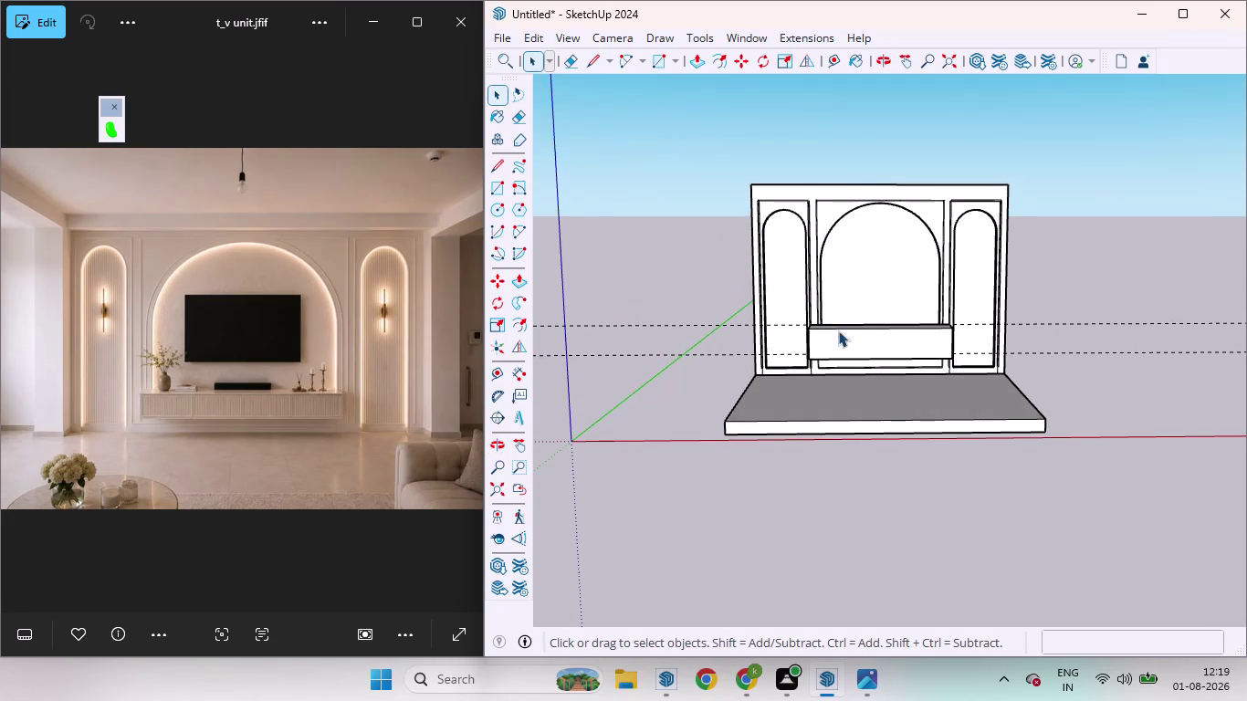
scroll(up, 3)
middle_drag(834, 403, 927, 413)
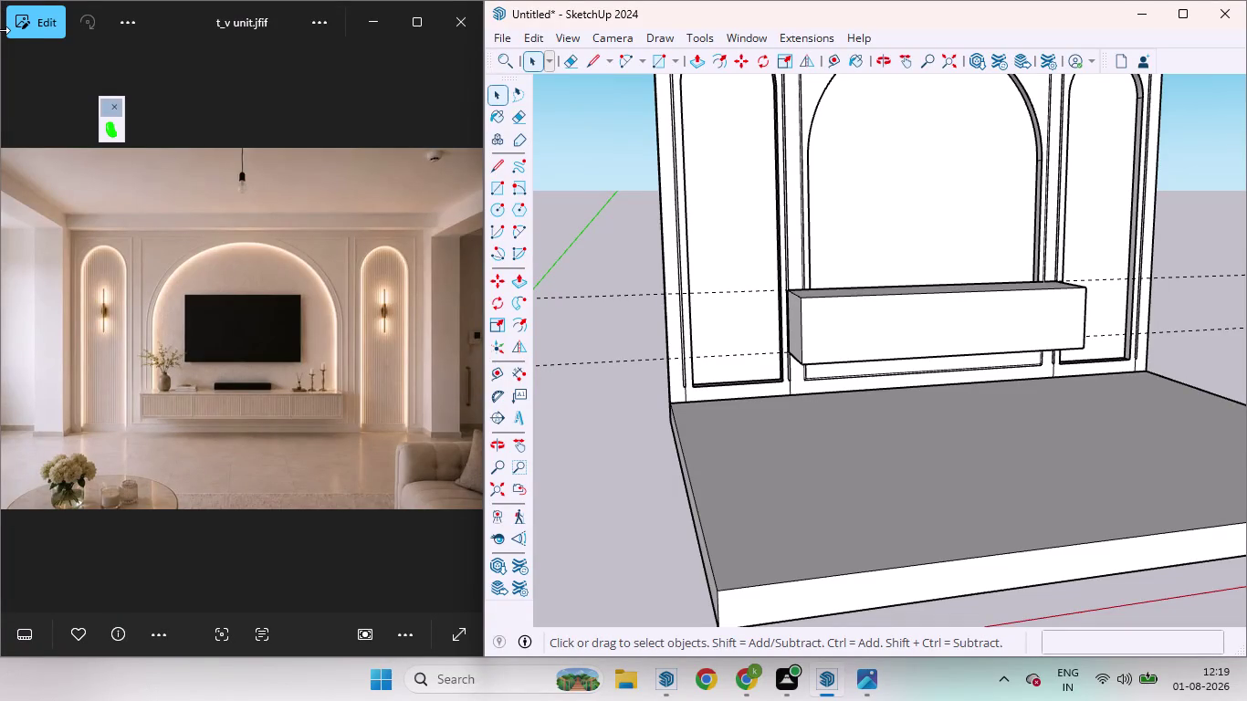
scroll(down, 3)
middle_drag(874, 327, 1164, 312)
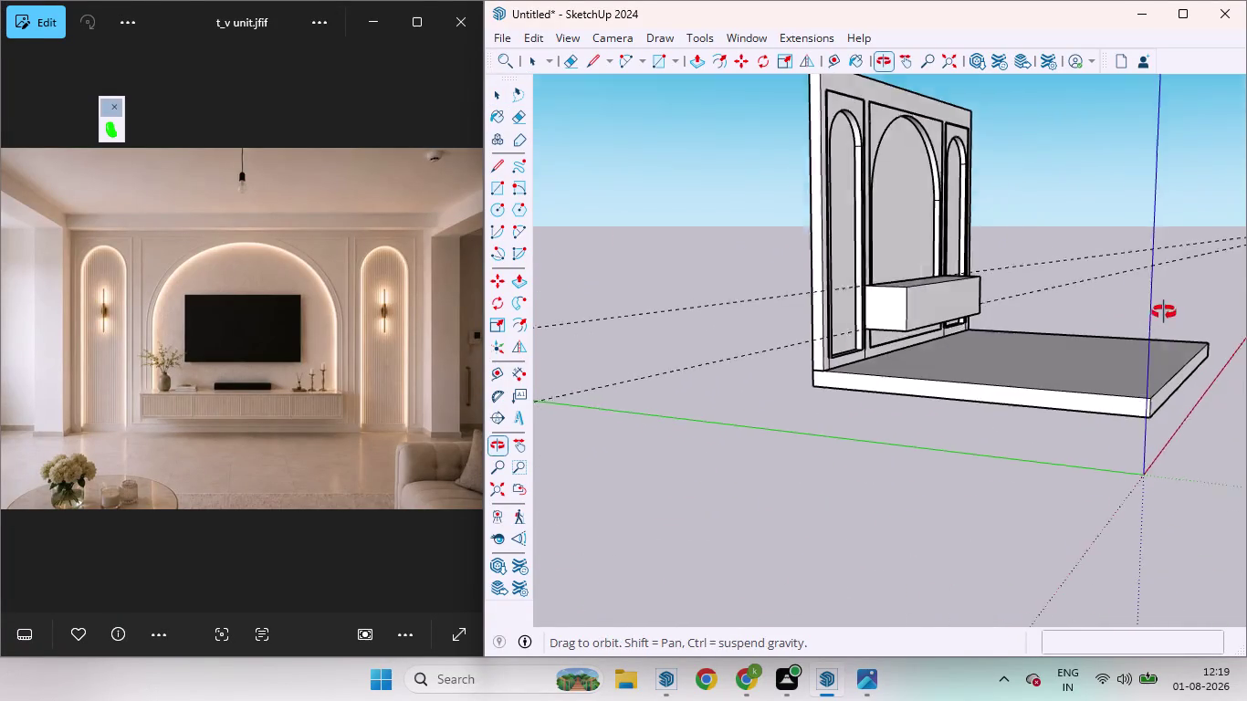
middle_drag(1164, 312, 1164, 309)
scroll(up, 3)
middle_drag(874, 325, 1051, 344)
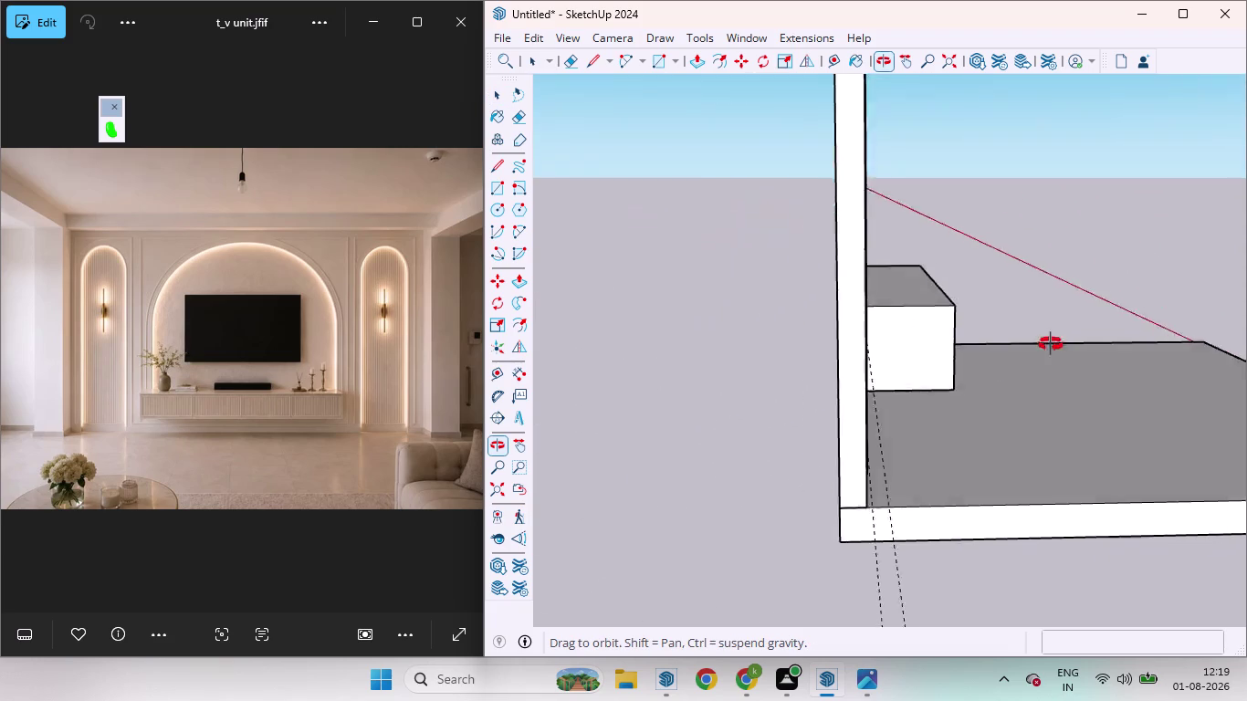
middle_drag(1051, 345, 654, 407)
scroll(up, 3)
scroll(down, 3)
middle_drag(809, 351, 696, 307)
scroll(down, 3)
scroll(up, 3)
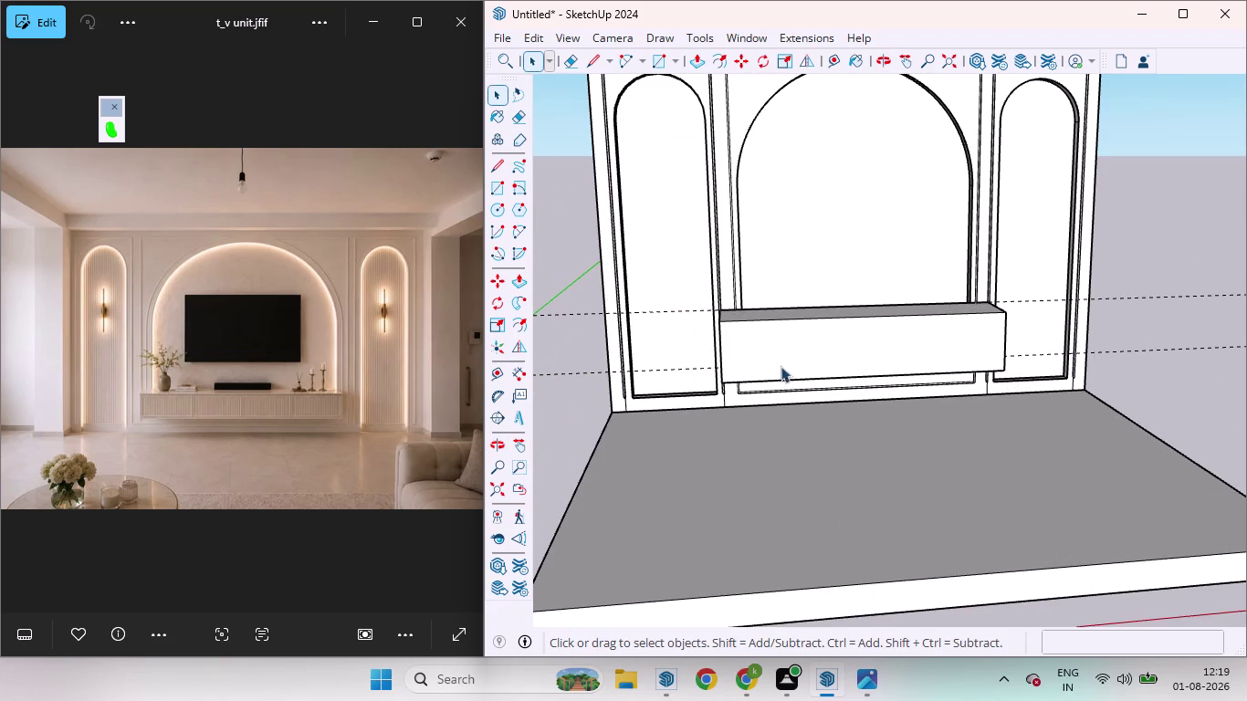
key(f)
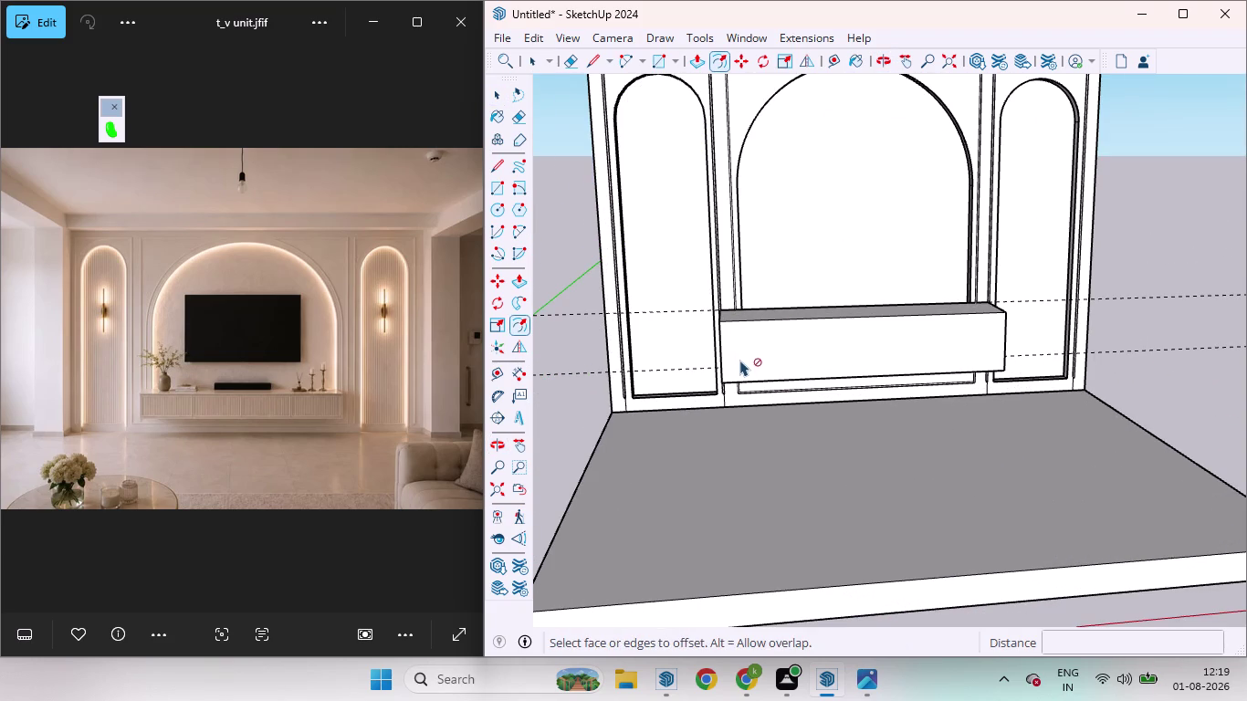
Open the cabinet group and try offsetting an outline inside its front face.
key(space)
double_click(750, 354)
click(750, 354)
click(751, 353)
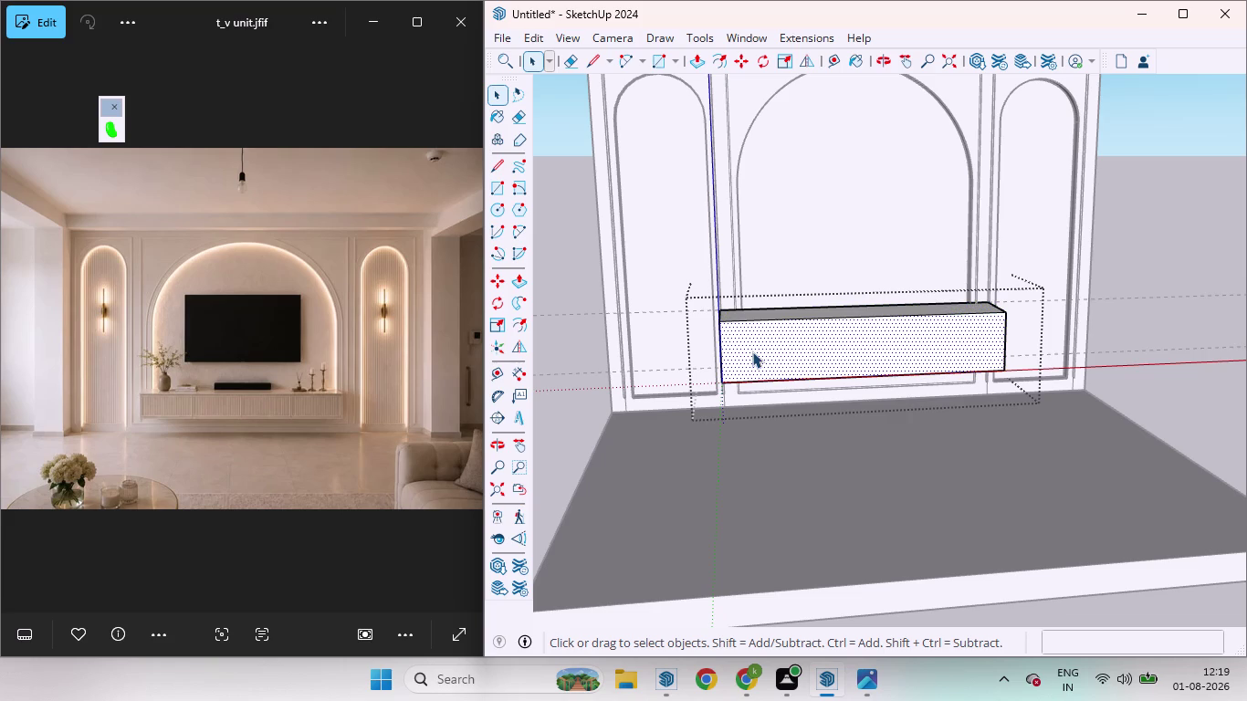
key(f)
drag(741, 351, 727, 335)
key(space)
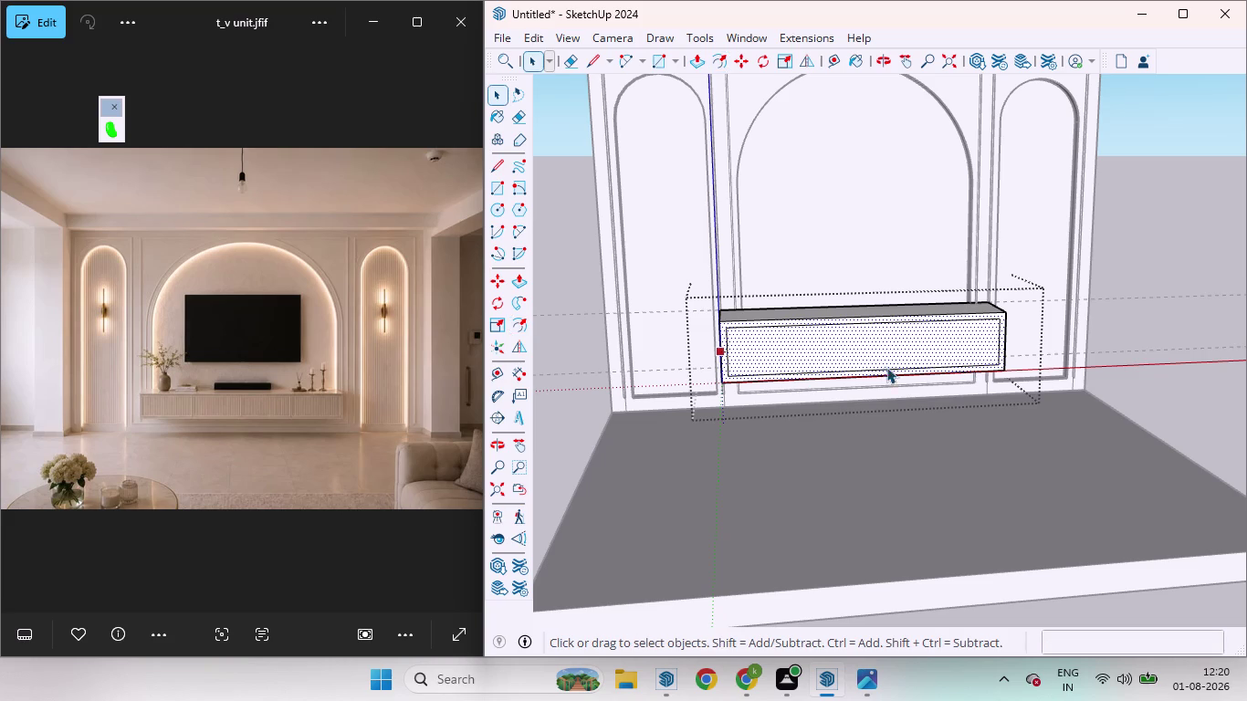
click(1143, 337)
Orbit from the cabinet's side to the TV wall front and zoom in on the ledge box.
scroll(up, 3)
middle_drag(793, 358, 796, 359)
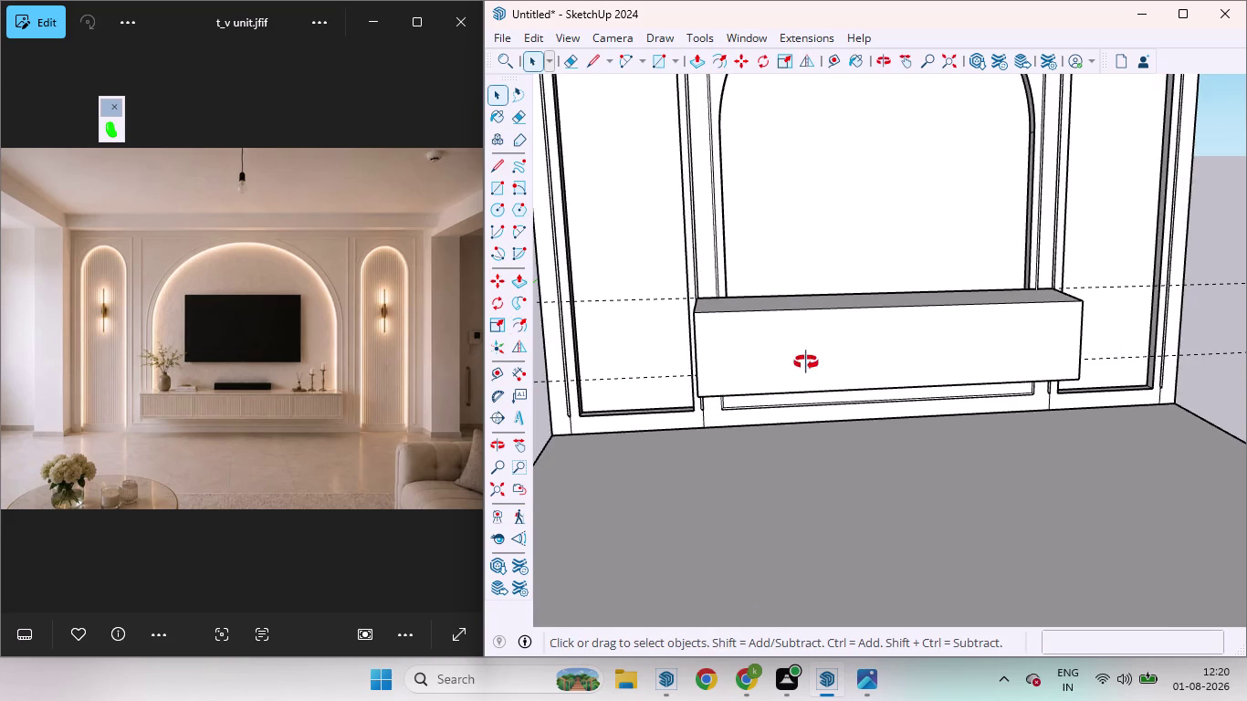
middle_drag(797, 359, 1210, 352)
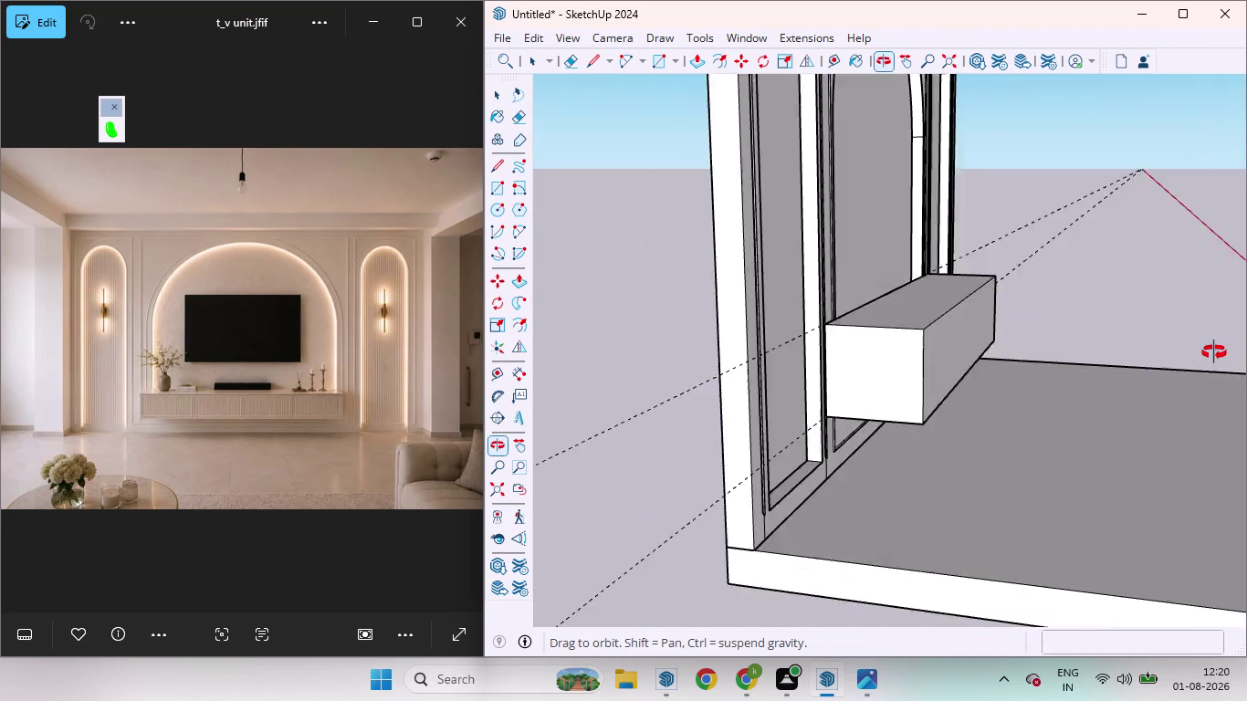
middle_drag(1210, 352, 856, 377)
scroll(down, 3)
middle_drag(857, 448, 742, 362)
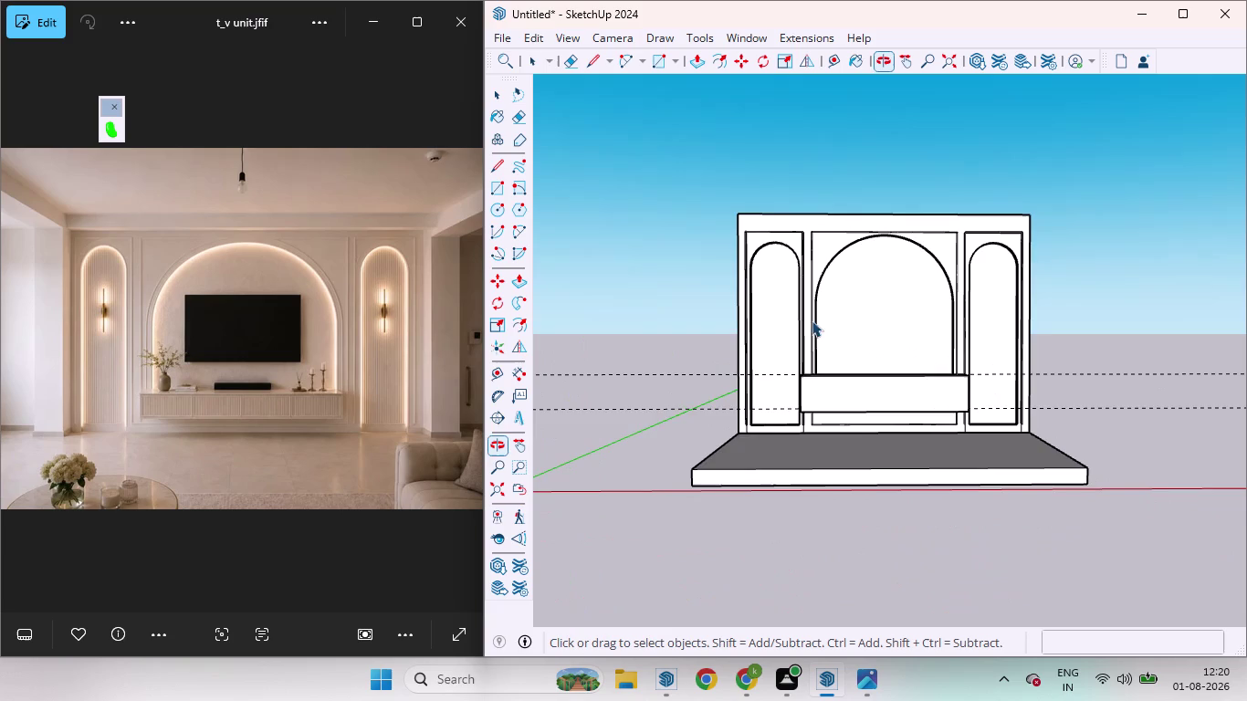
scroll(up, 3)
scroll(up, 3)
scroll(down, 3)
scroll(up, 3)
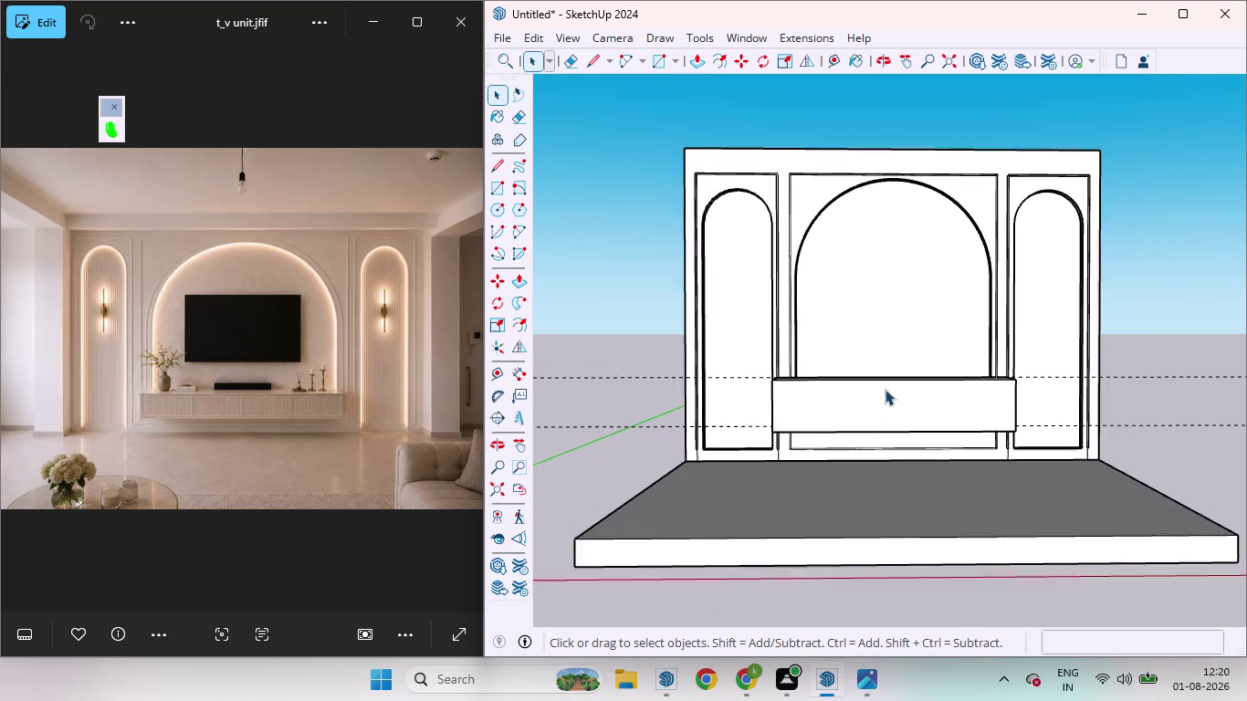
middle_drag(884, 390, 884, 423)
scroll(up, 3)
Open the ledge box group and push its front face 2 inches.
click(858, 416)
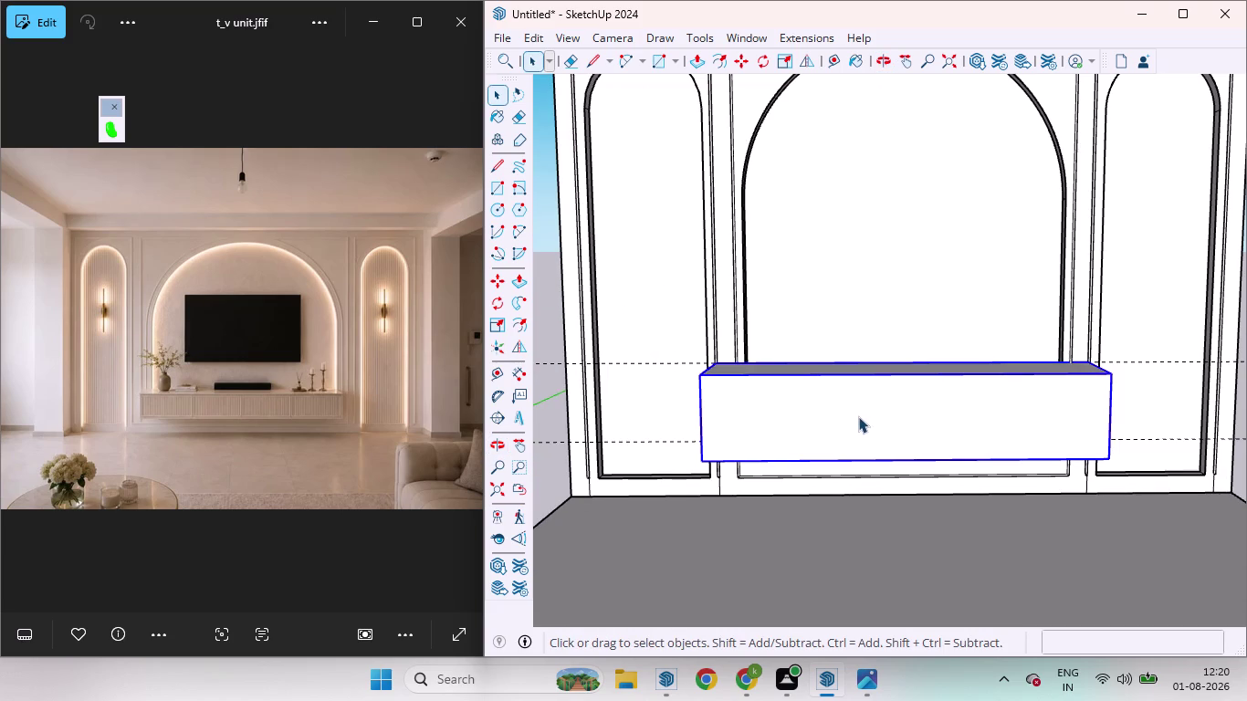
triple_click(857, 417)
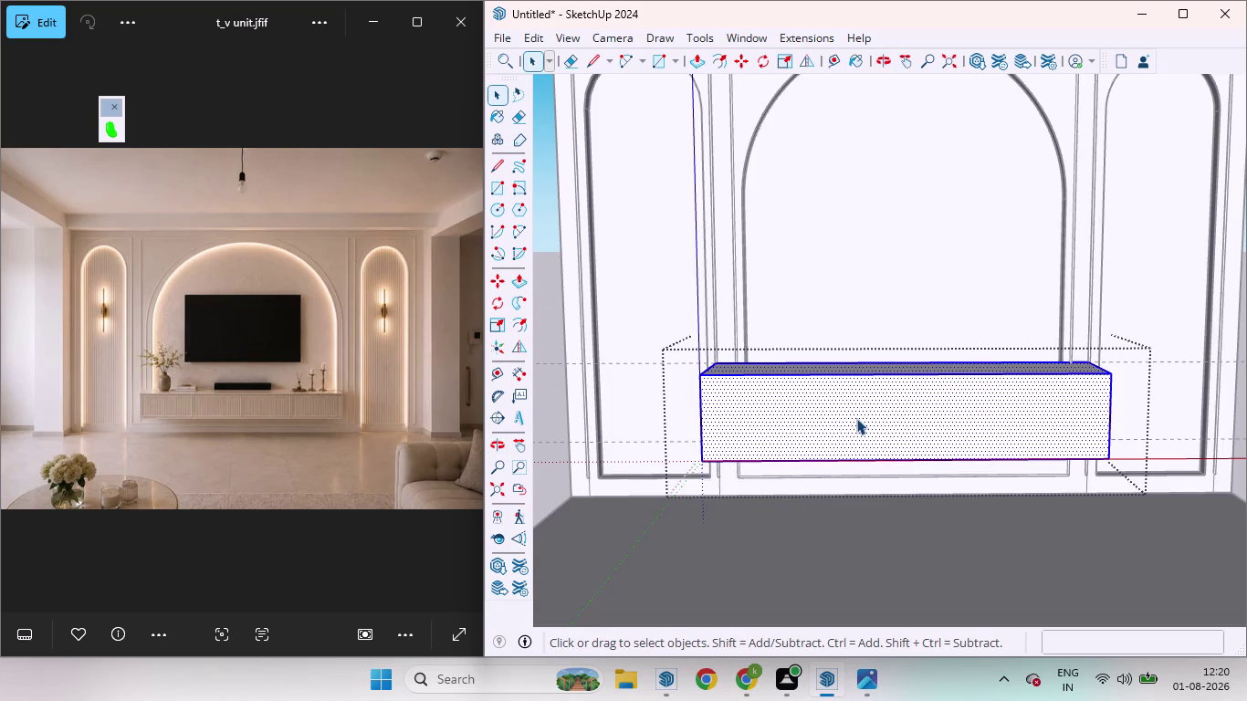
click(856, 418)
key(p)
click(856, 418)
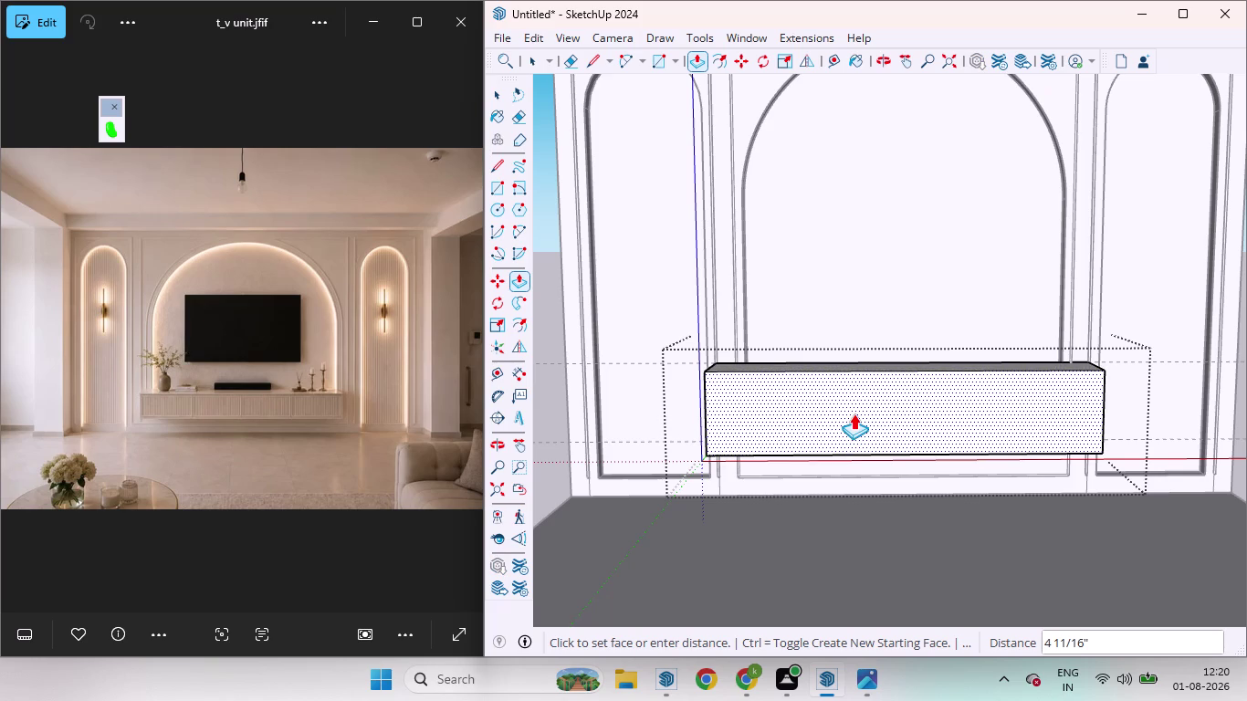
key(2)
key(Return)
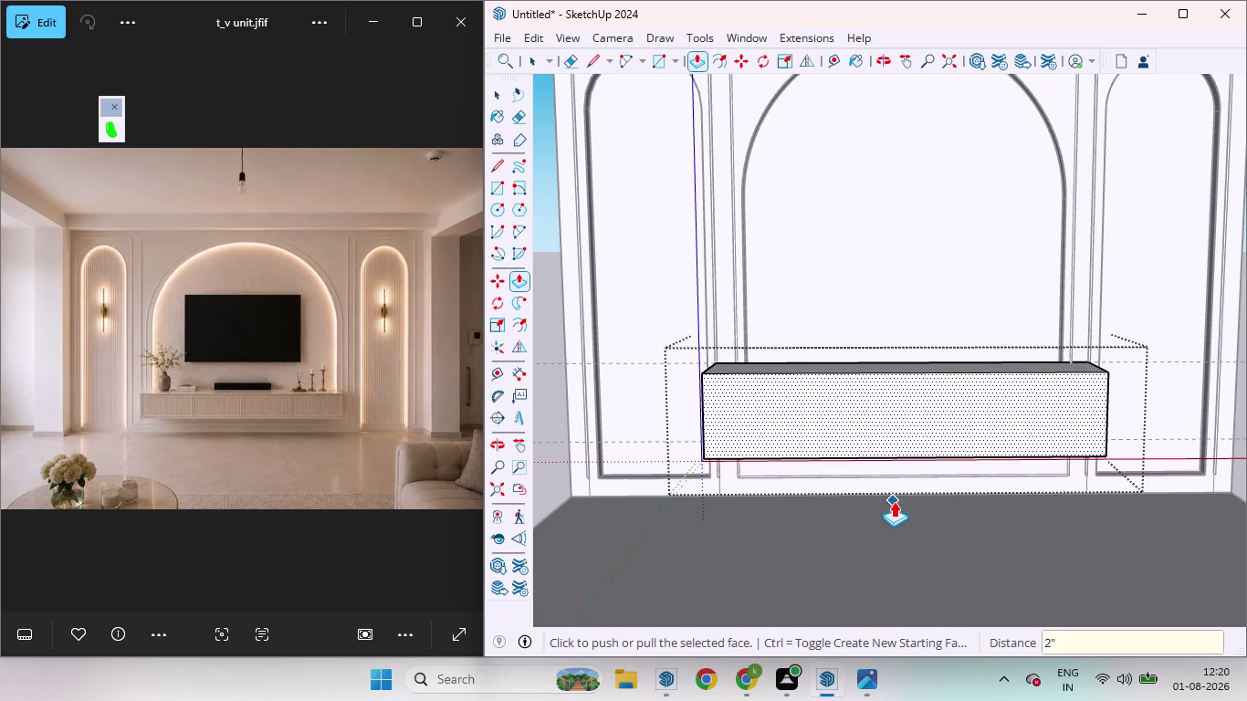
key(space)
Offset an 18 mm inset border inside the ledge box front face.
key(f)
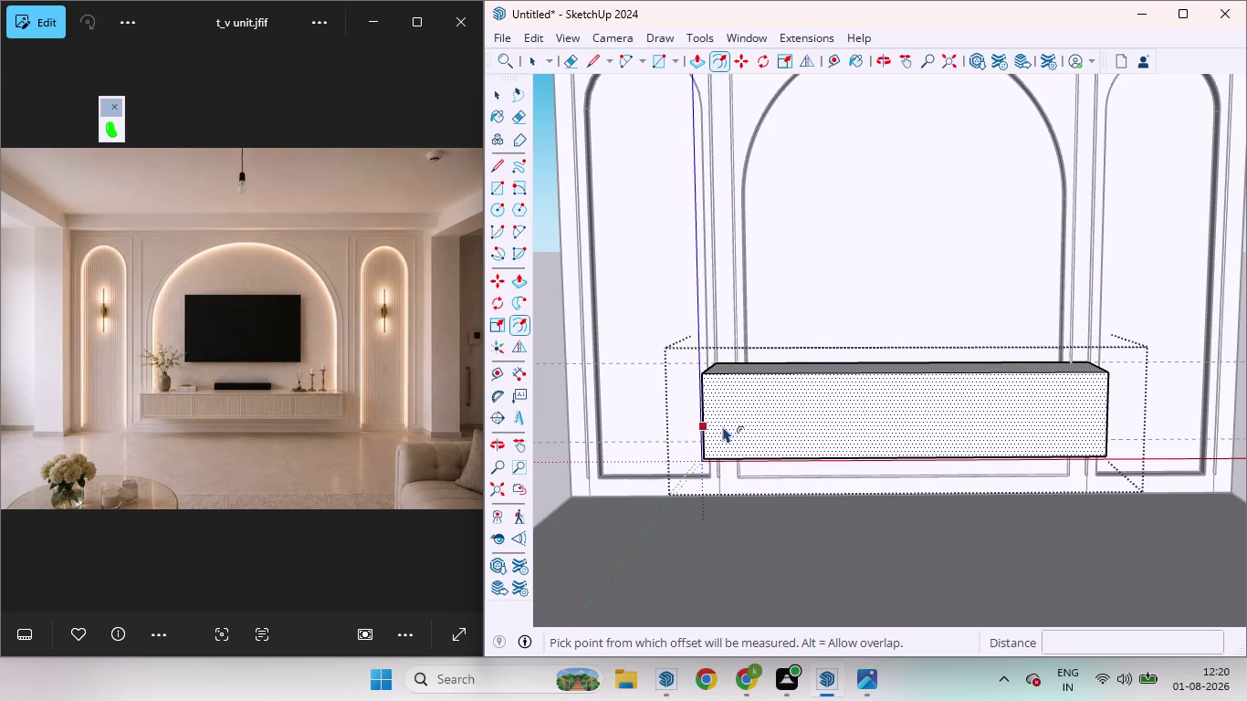
drag(723, 427, 713, 431)
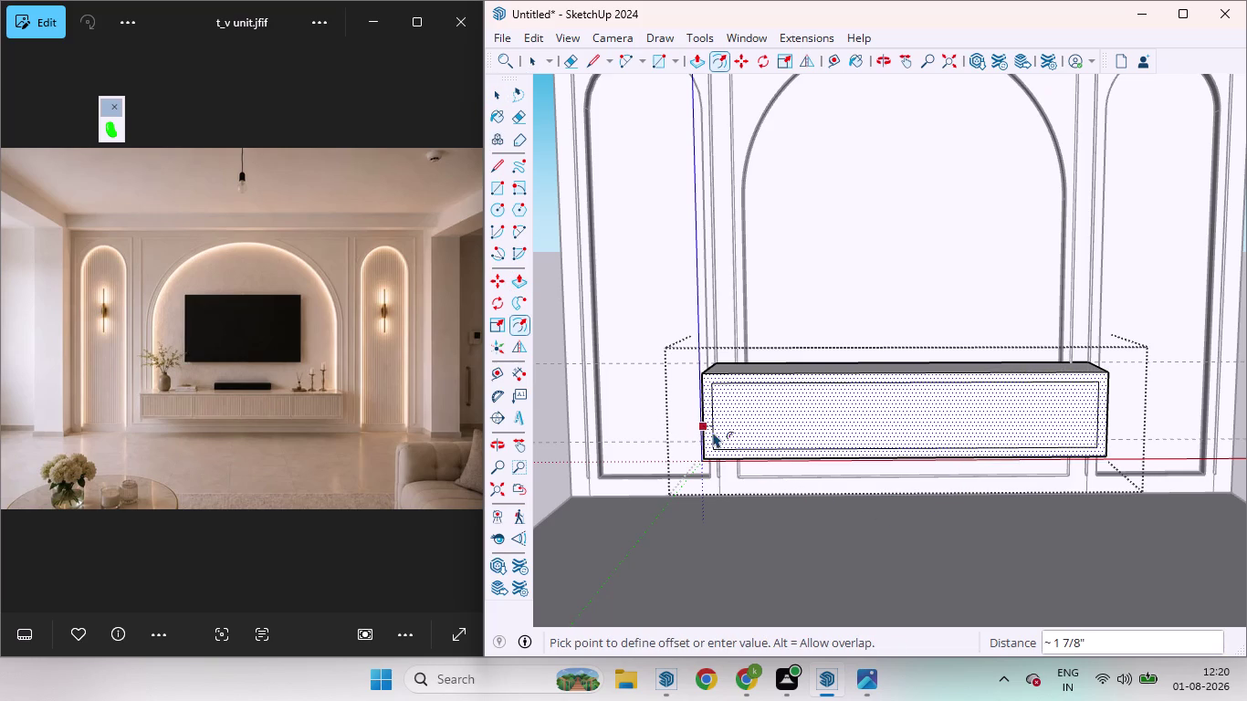
drag(713, 432, 712, 434)
key(1)
text(8mm)
key(Return)
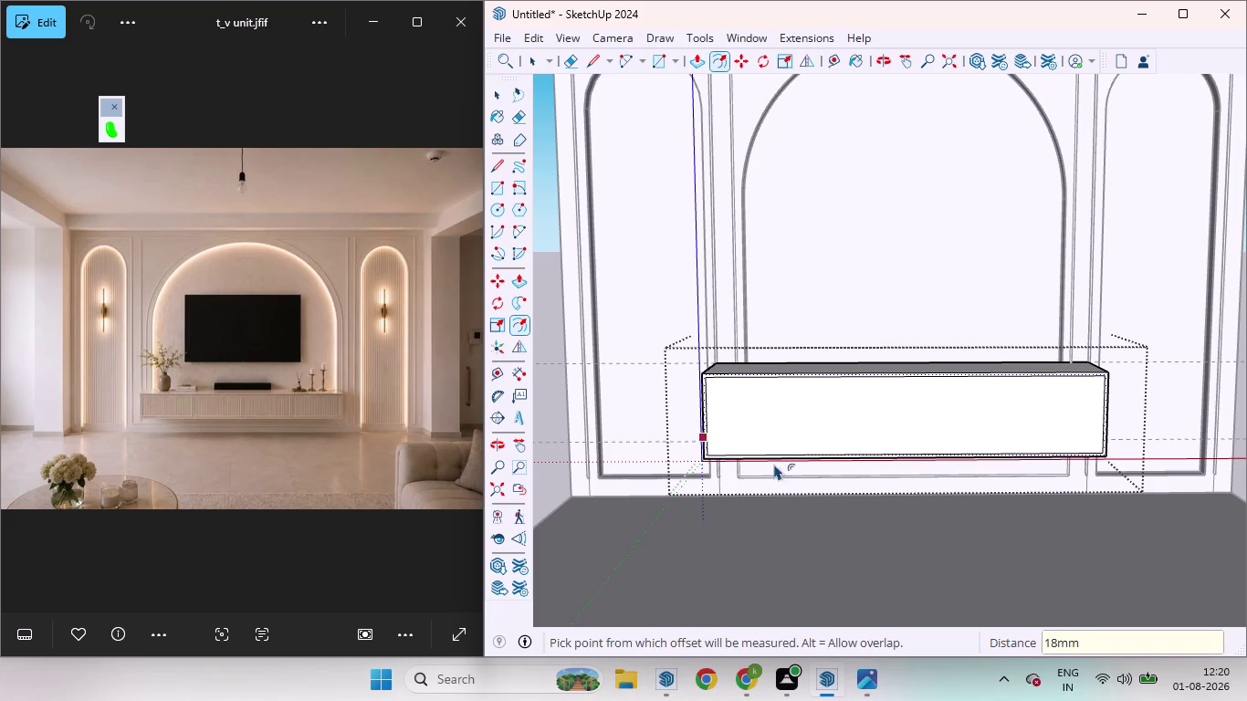
key(space)
scroll(down, 3)
click(1164, 423)
Reopen the ledge box and apply Divide to the inset face's top edge.
scroll(up, 3)
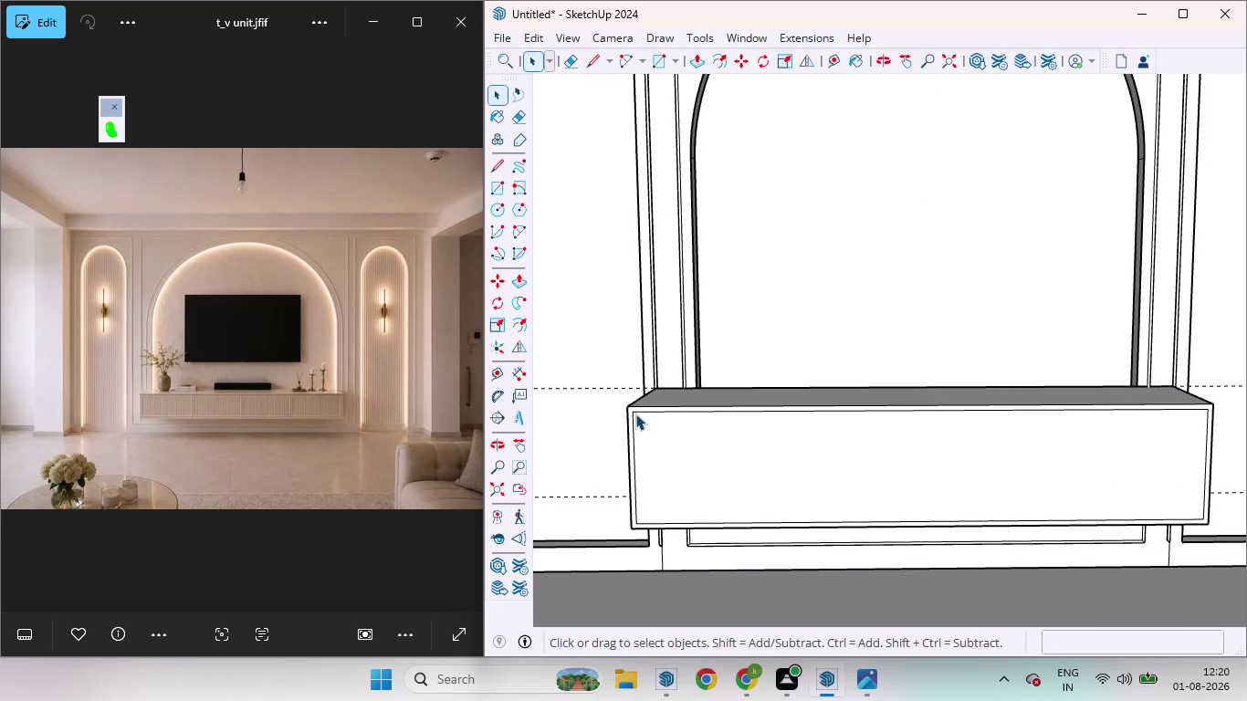
scroll(up, 3)
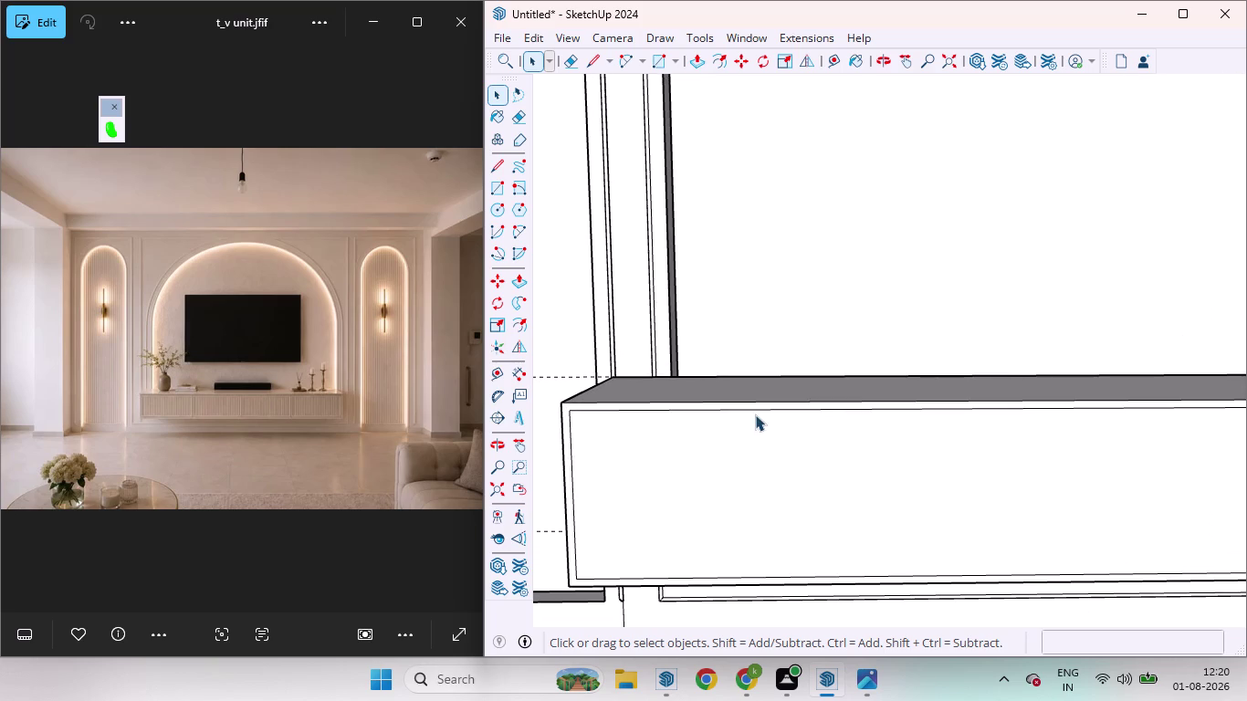
click(747, 411)
click(738, 411)
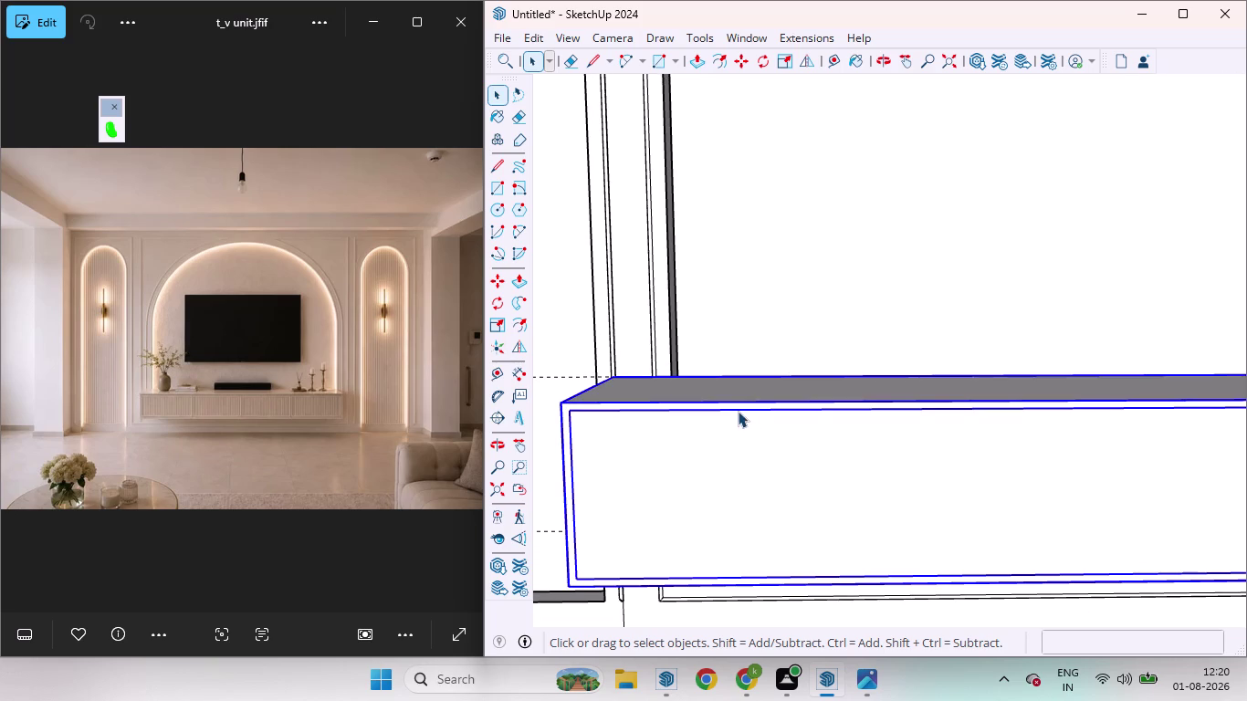
double_click(737, 410)
click(738, 411)
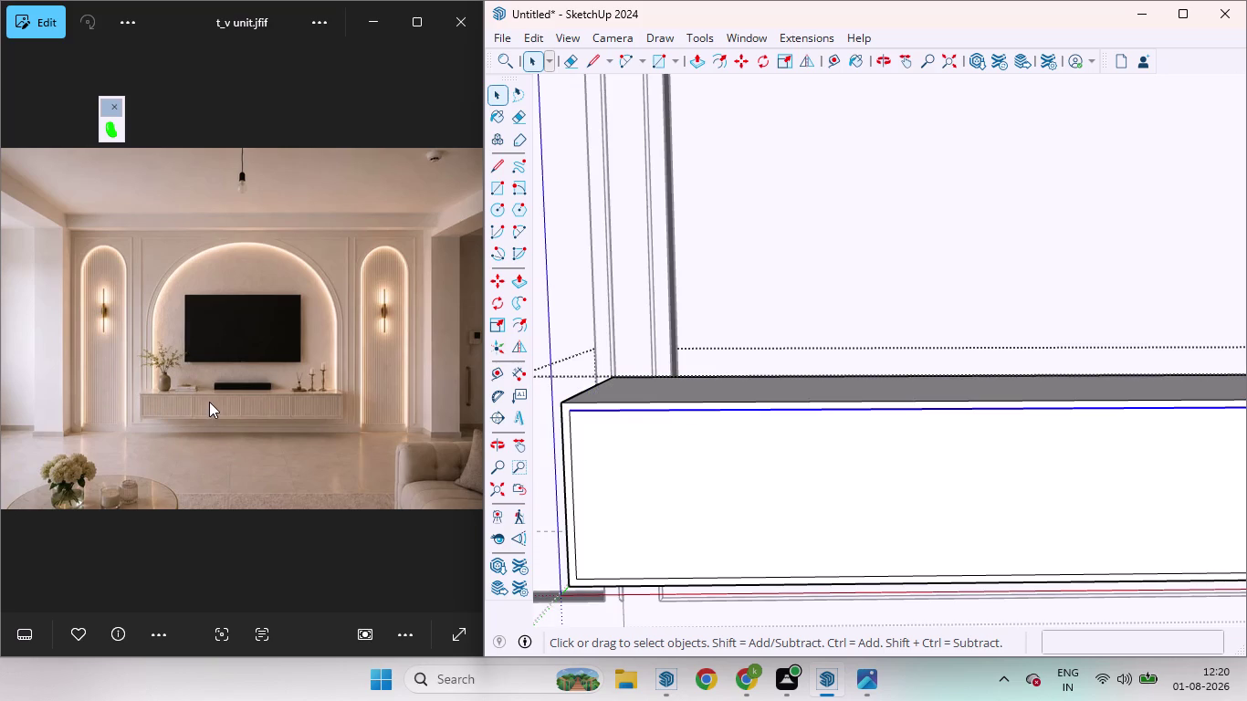
right_click(672, 410)
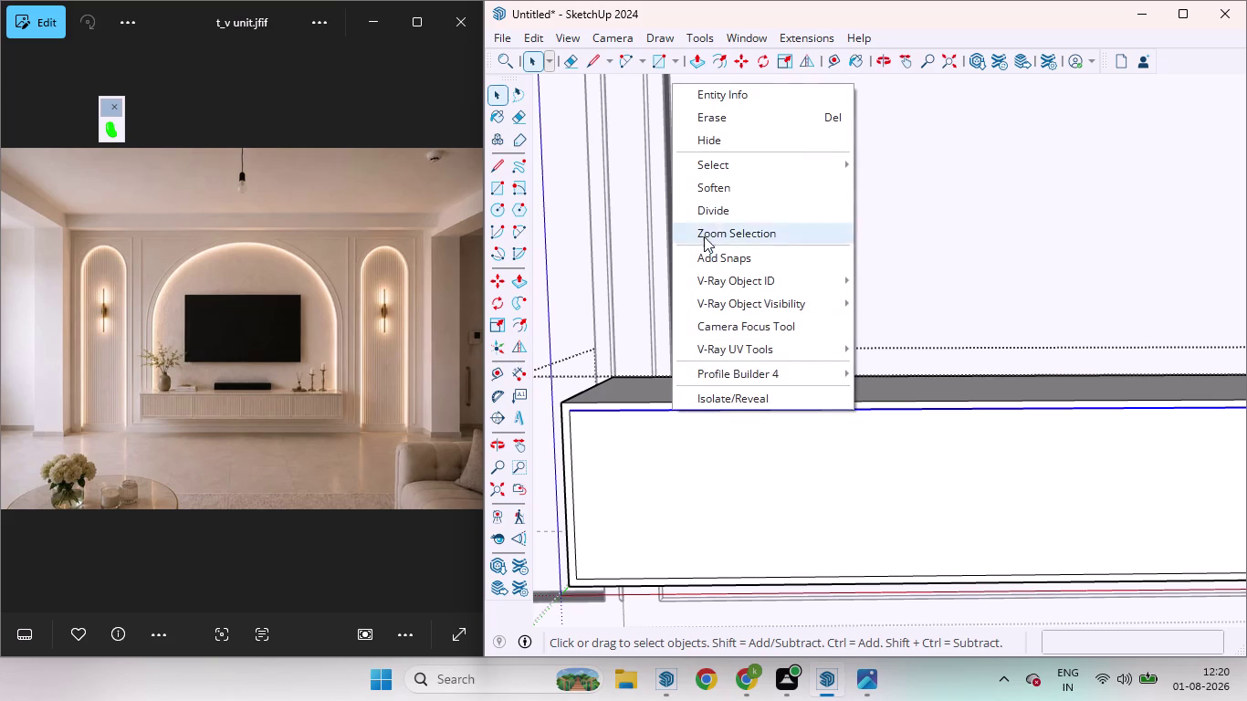
click(712, 210)
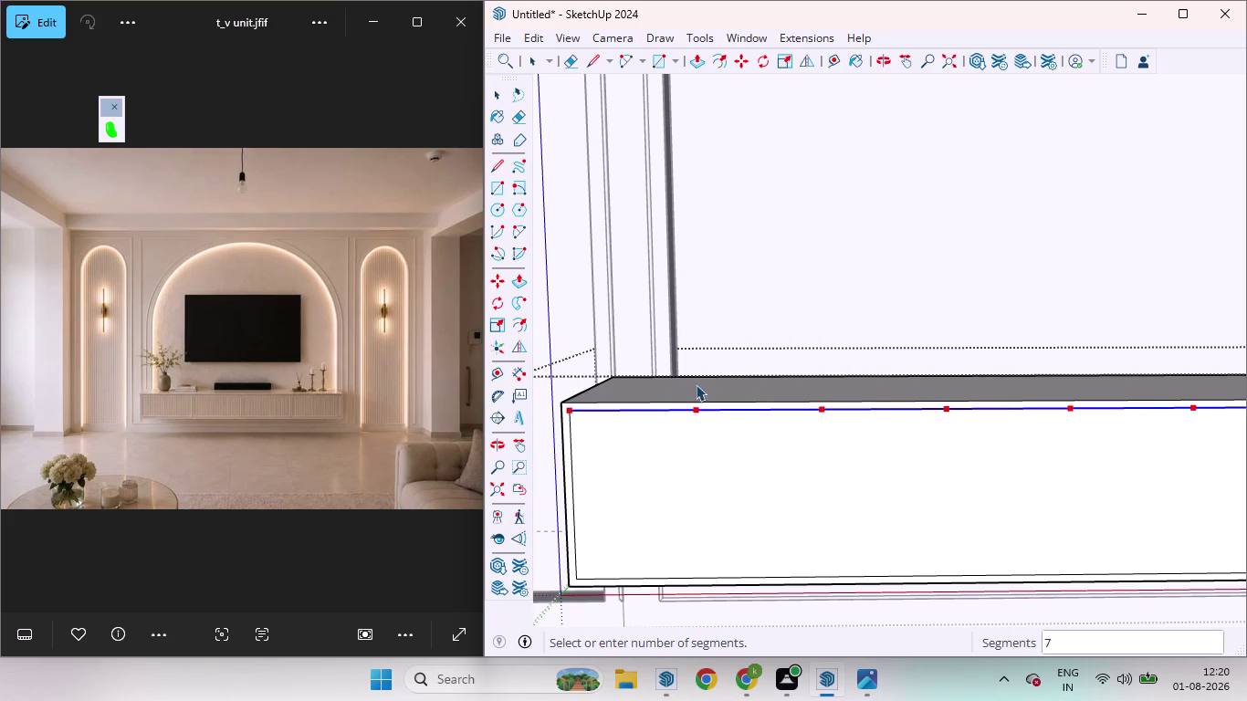
Divide the inset's top edge into 4 segments and draw the first vertical divider to the bottom edge.
key(4)
key(Return)
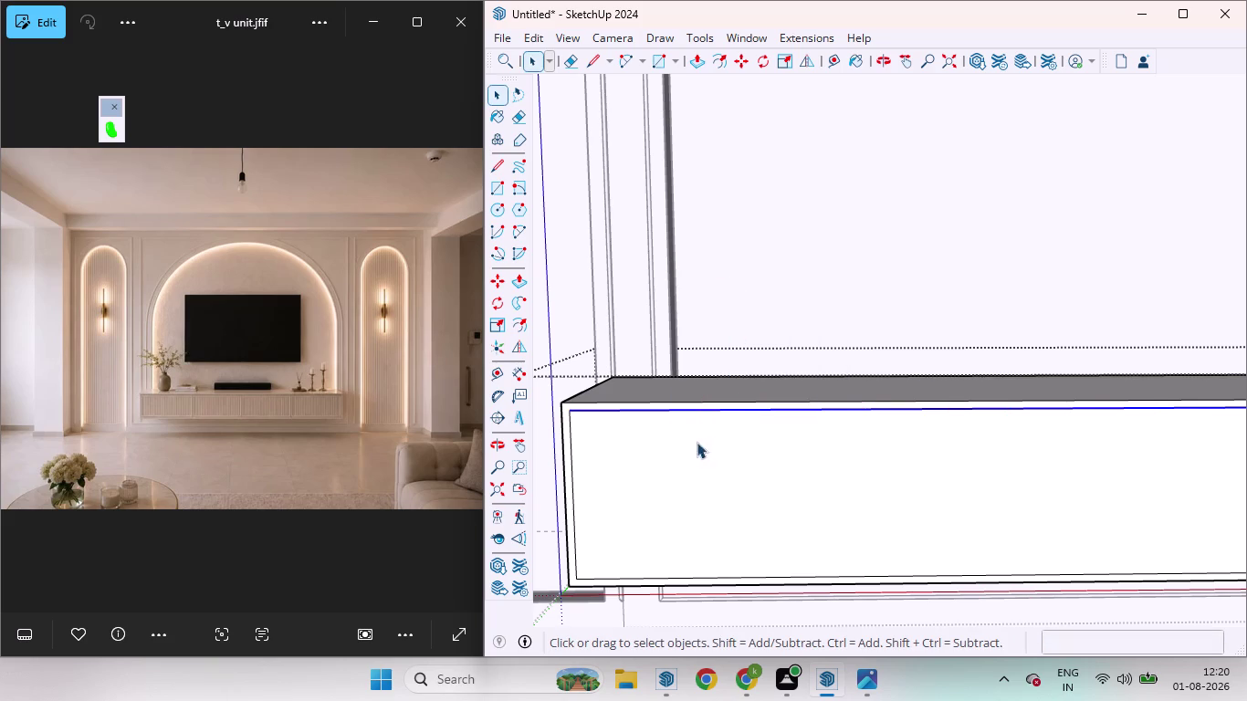
key(l)
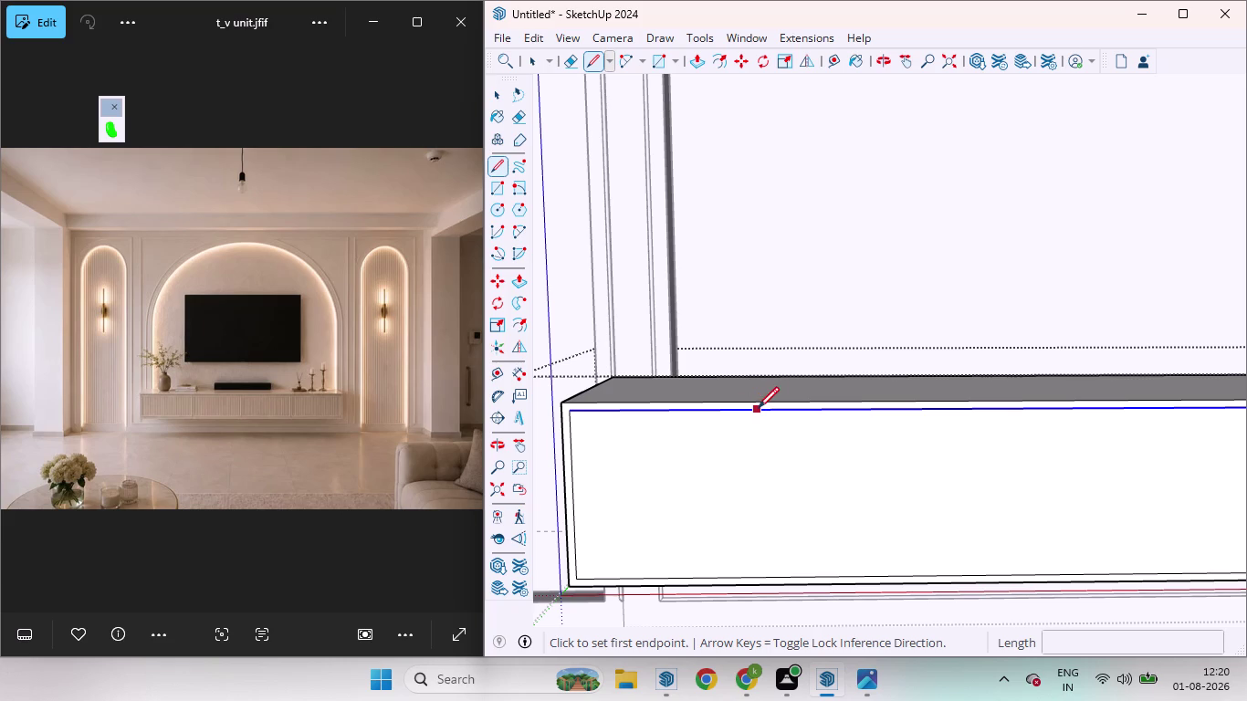
click(792, 412)
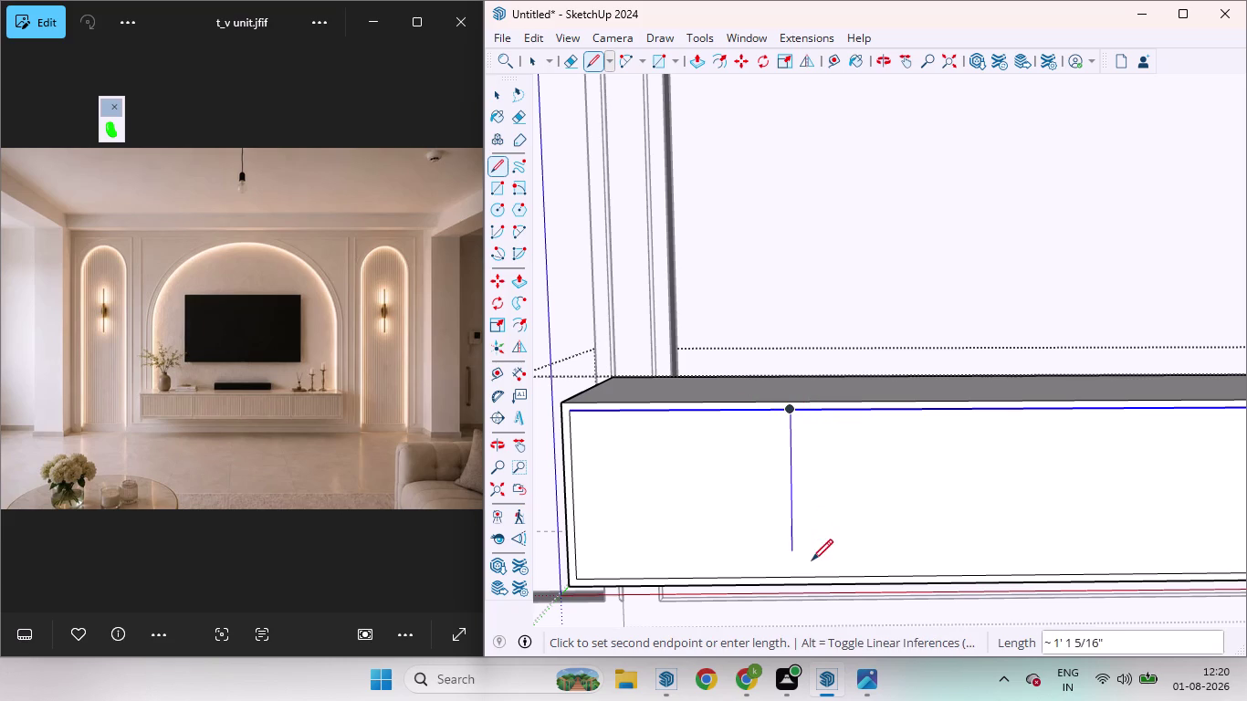
click(797, 577)
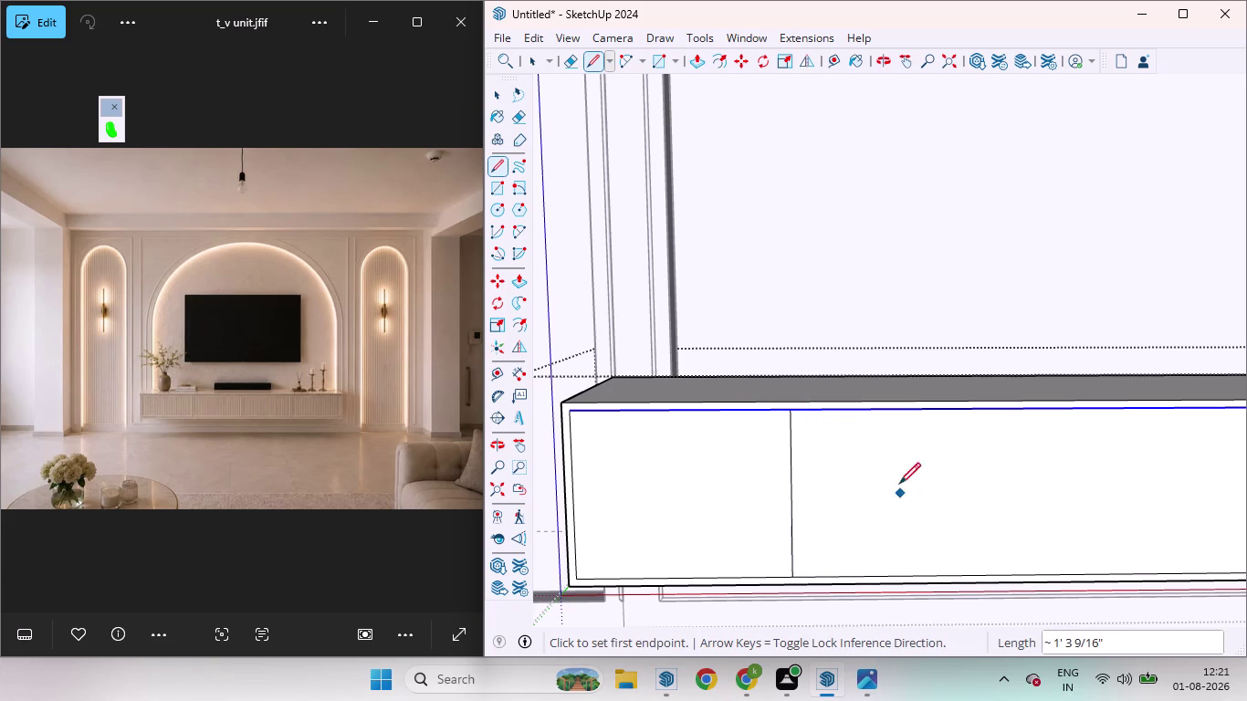
Draw the second and third vertical dividers from the division points to the bottom edge.
scroll(down, 3)
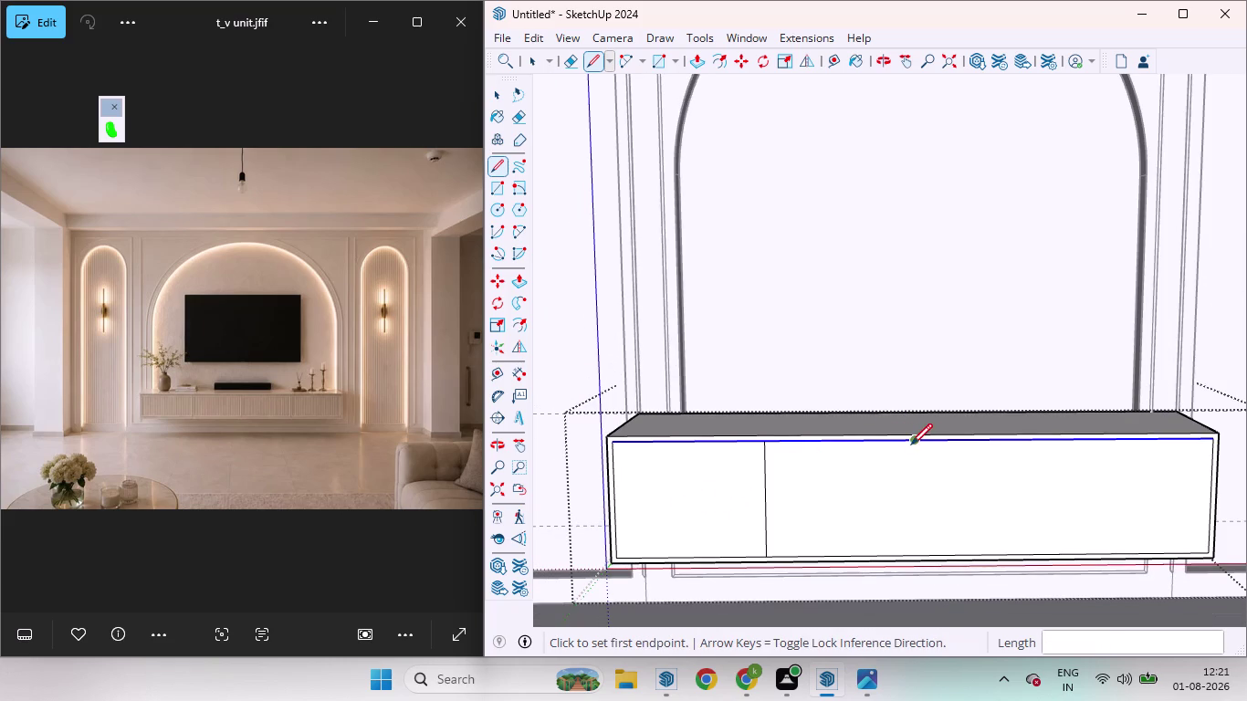
click(918, 440)
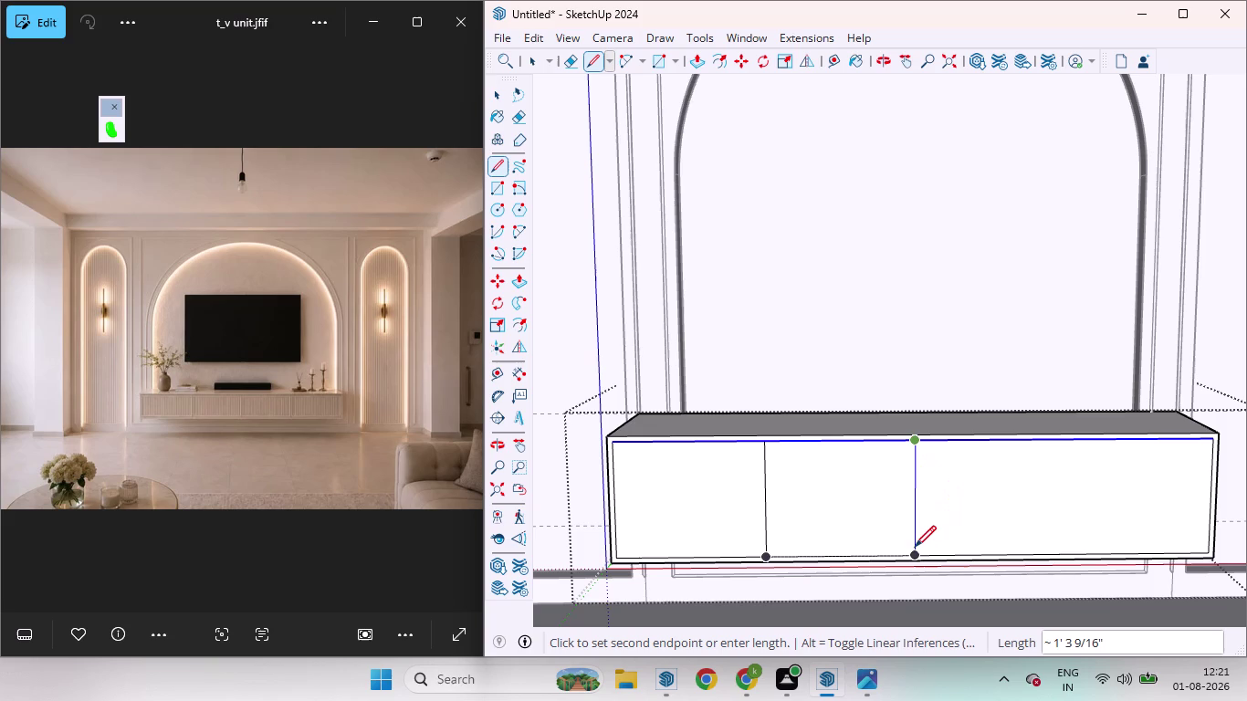
click(916, 556)
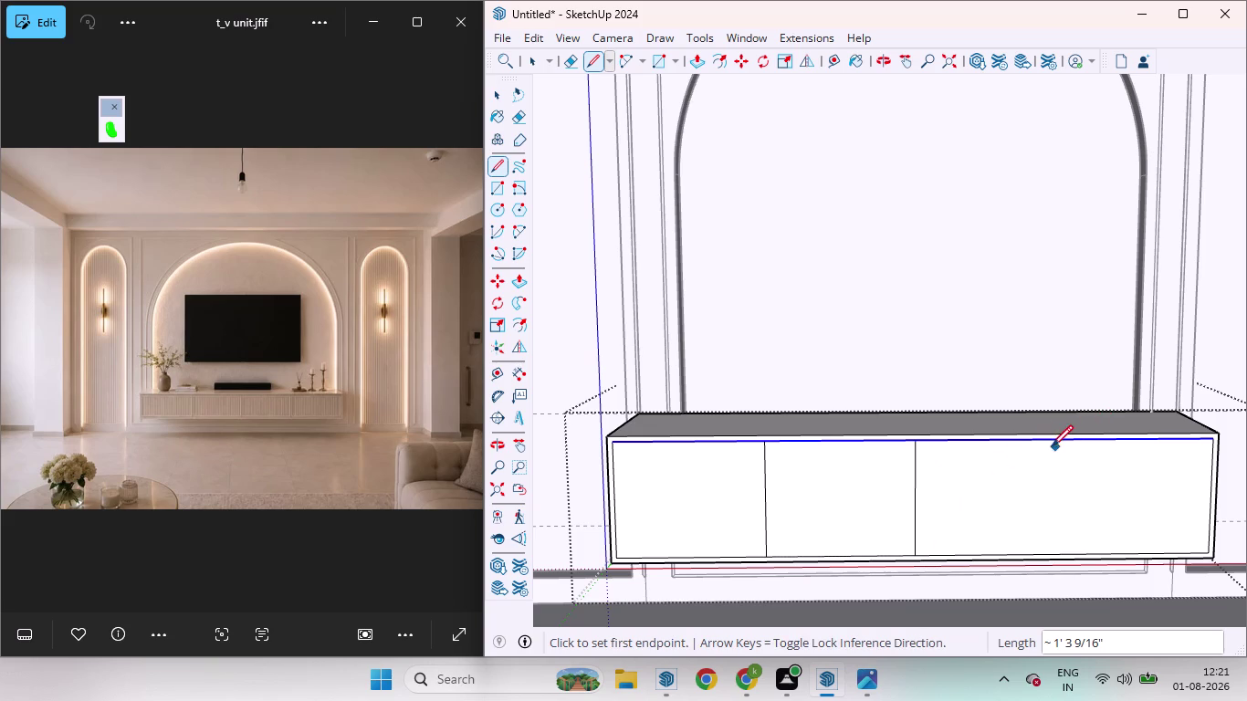
click(1069, 439)
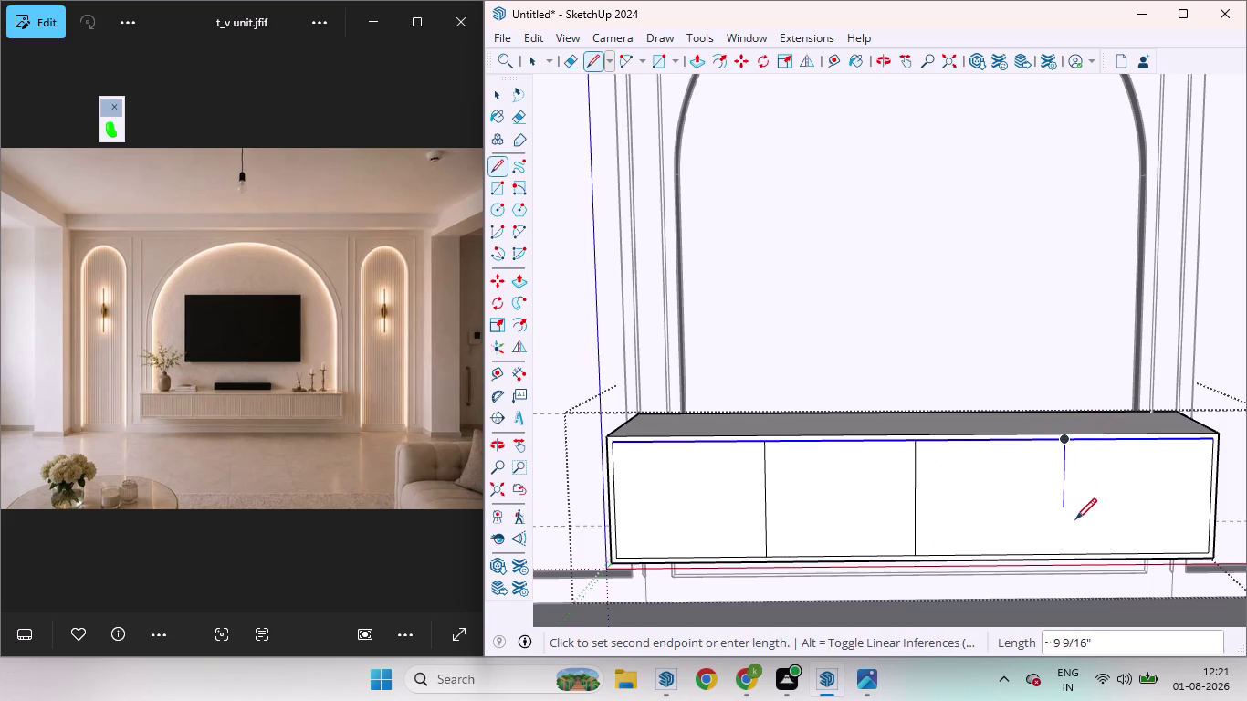
click(1070, 554)
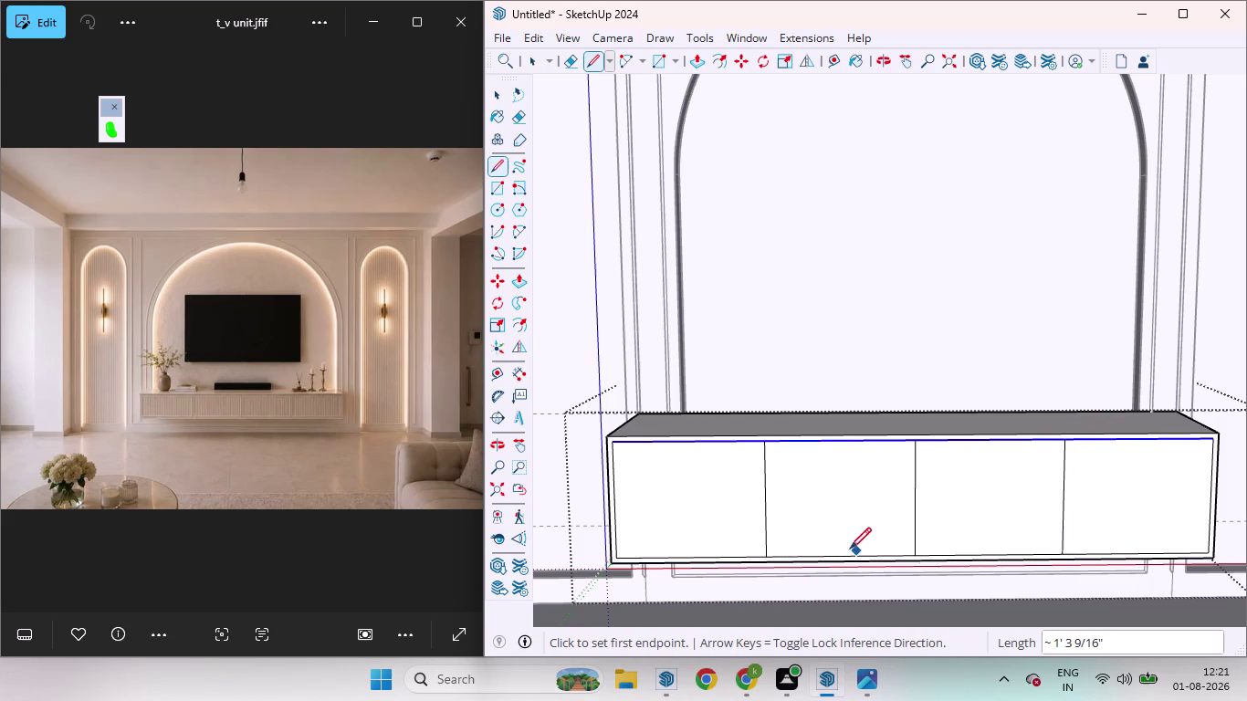
key(space)
scroll(down, 3)
click(1095, 492)
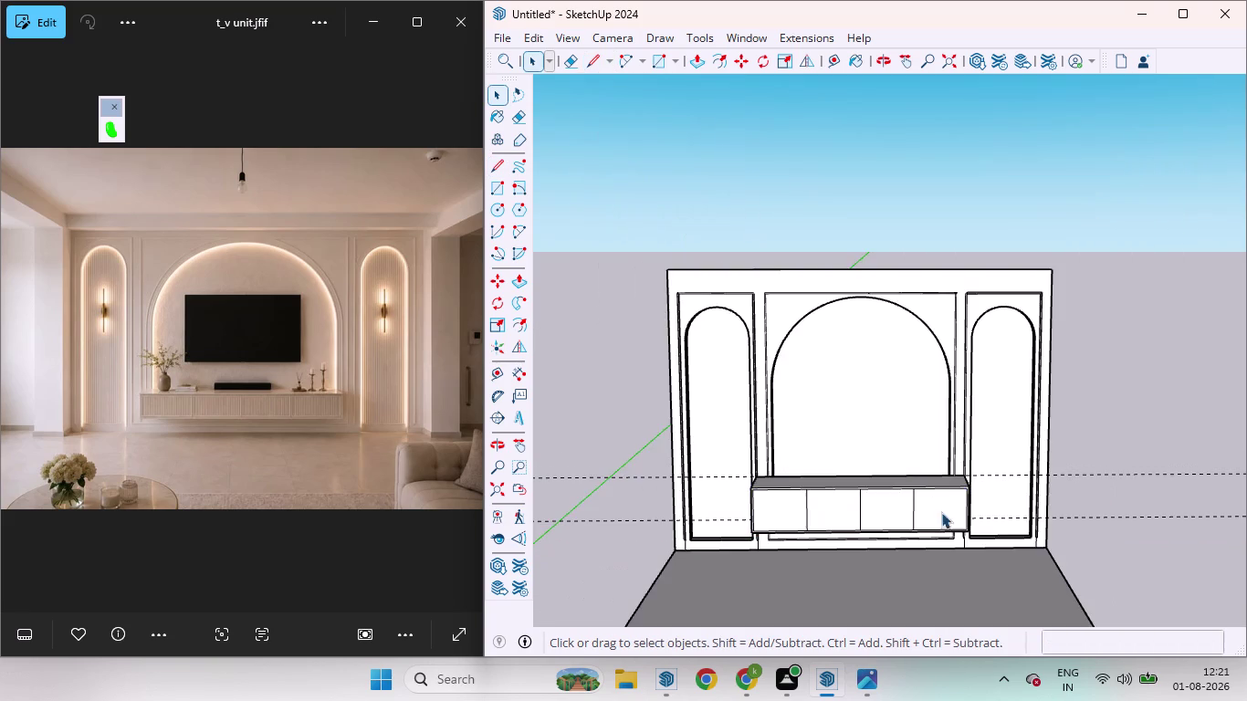
scroll(up, 3)
scroll(down, 3)
scroll(up, 3)
scroll(down, 3)
scroll(up, 3)
scroll(down, 3)
middle_drag(780, 495, 779, 491)
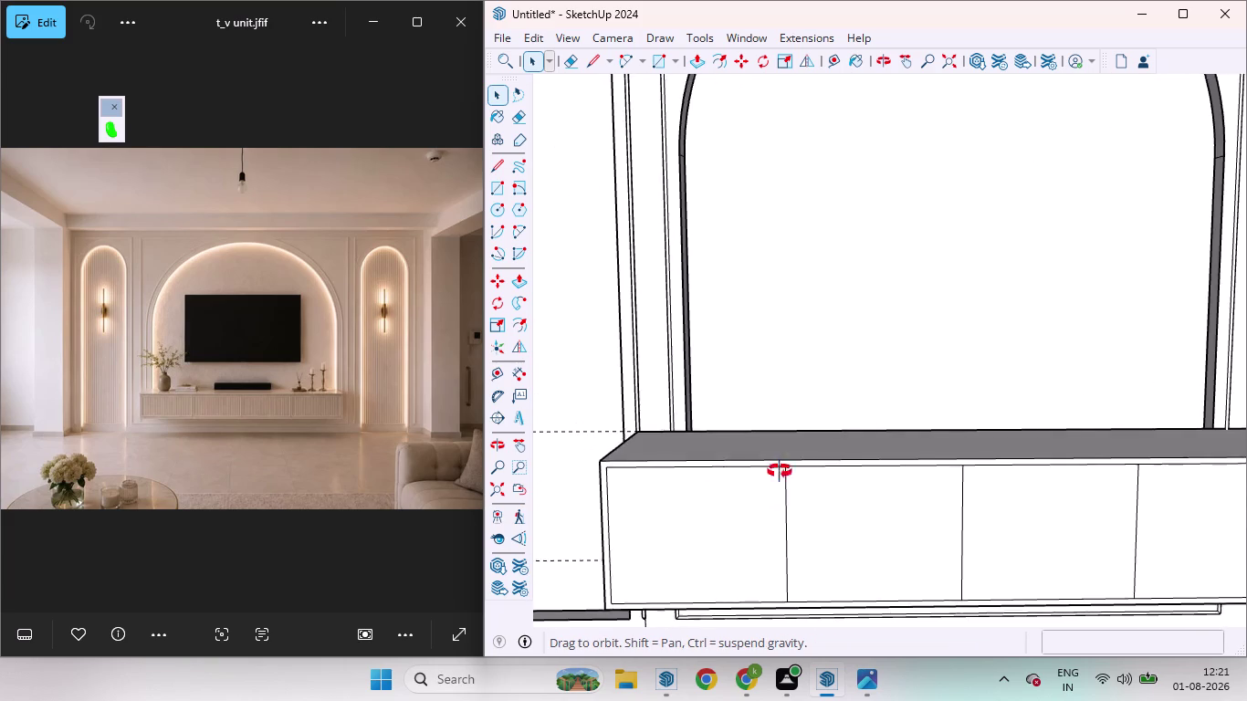
middle_drag(780, 490, 763, 424)
scroll(up, 3)
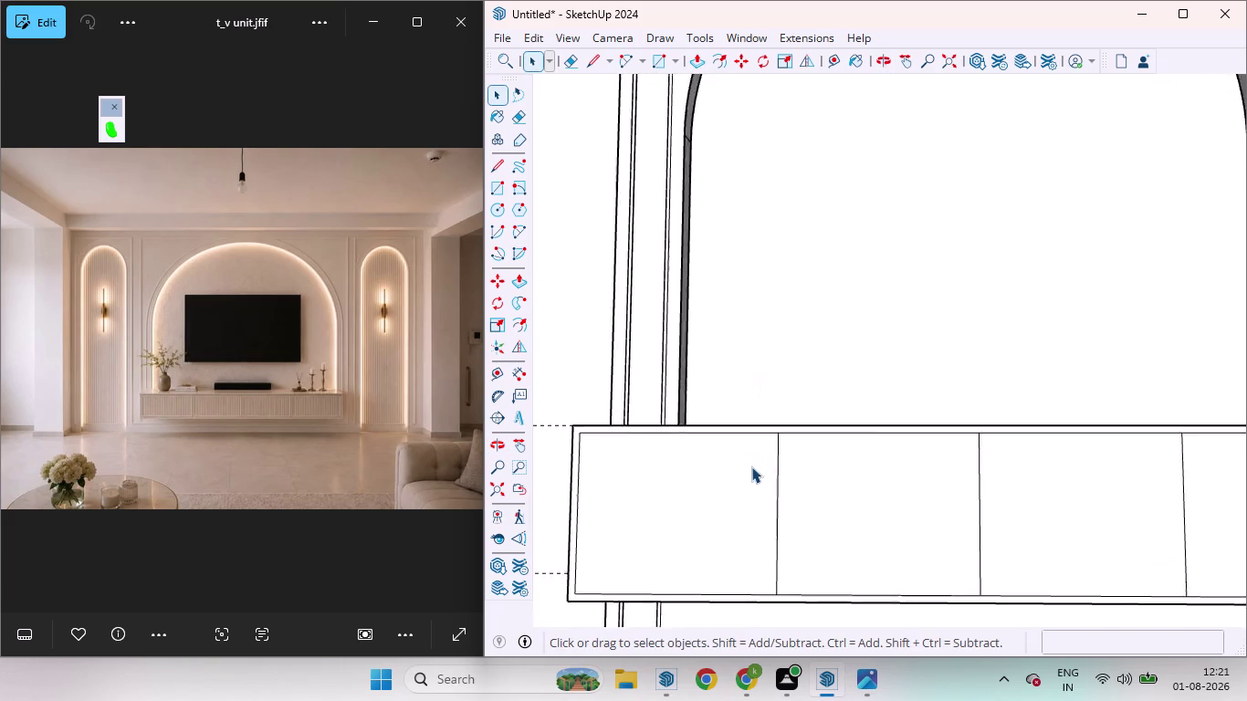
scroll(up, 3)
scroll(down, 3)
scroll(up, 3)
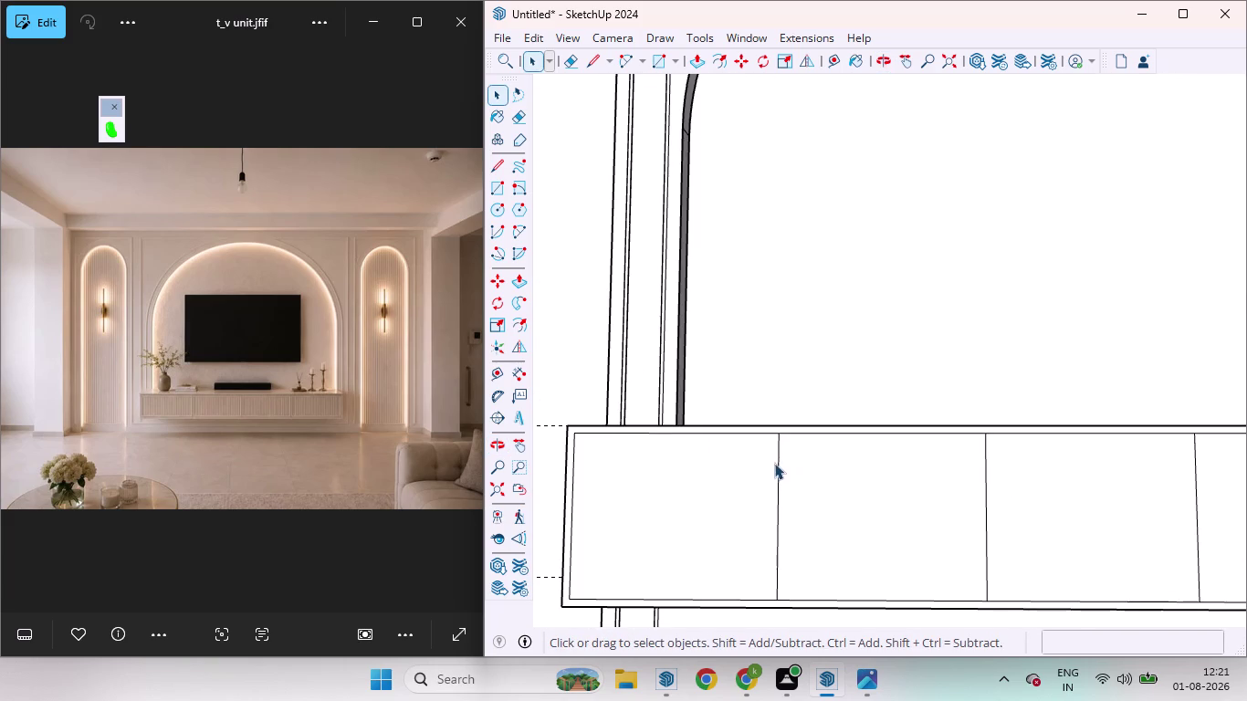
scroll(down, 3)
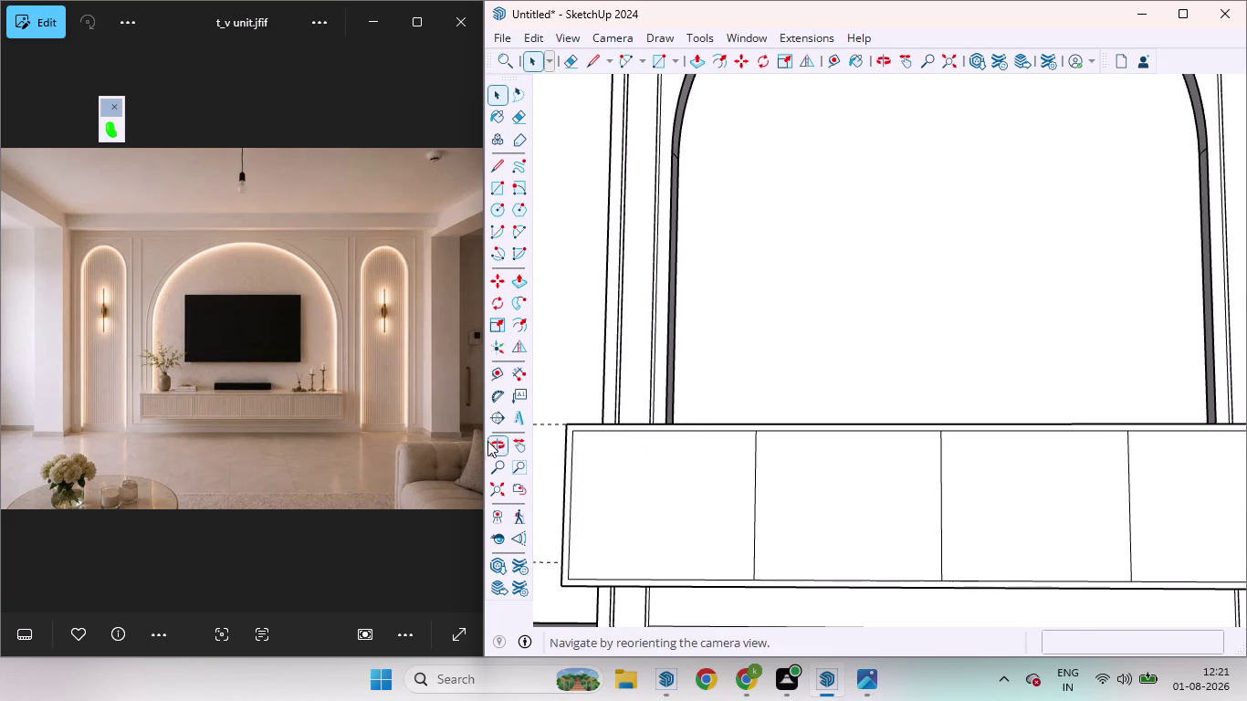
scroll(up, 3)
middle_drag(759, 476, 790, 506)
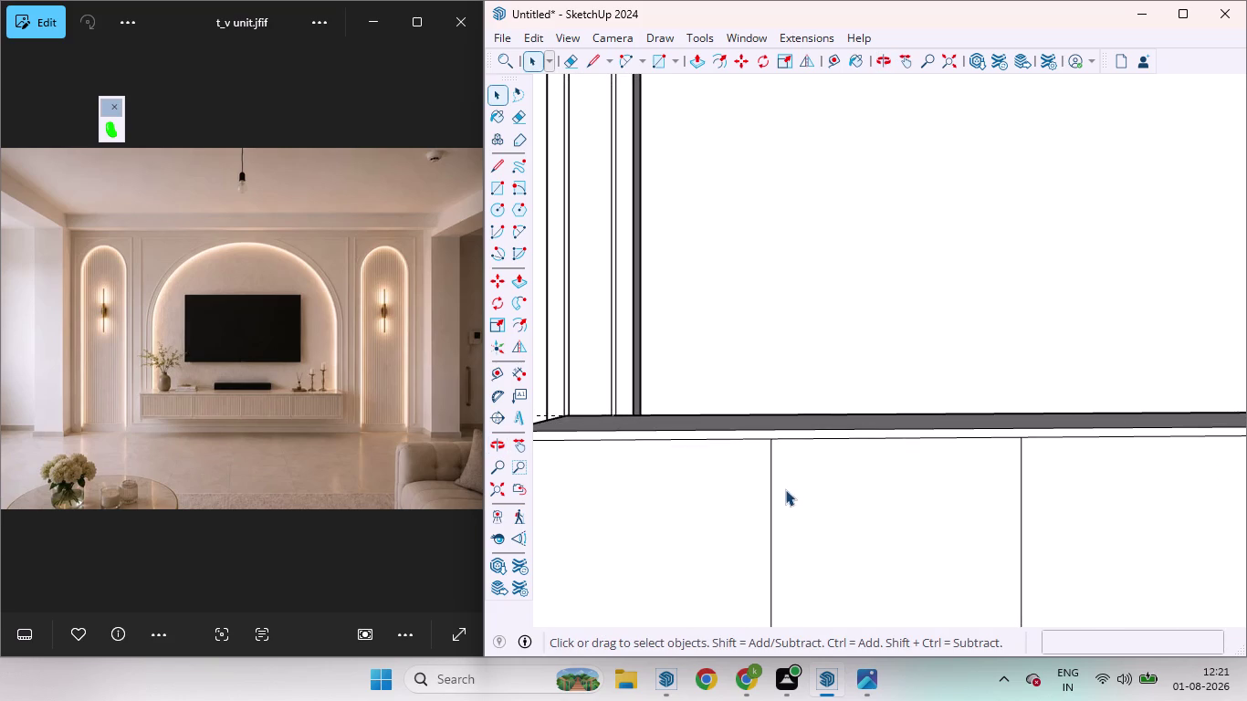
scroll(up, 3)
scroll(up, 3)
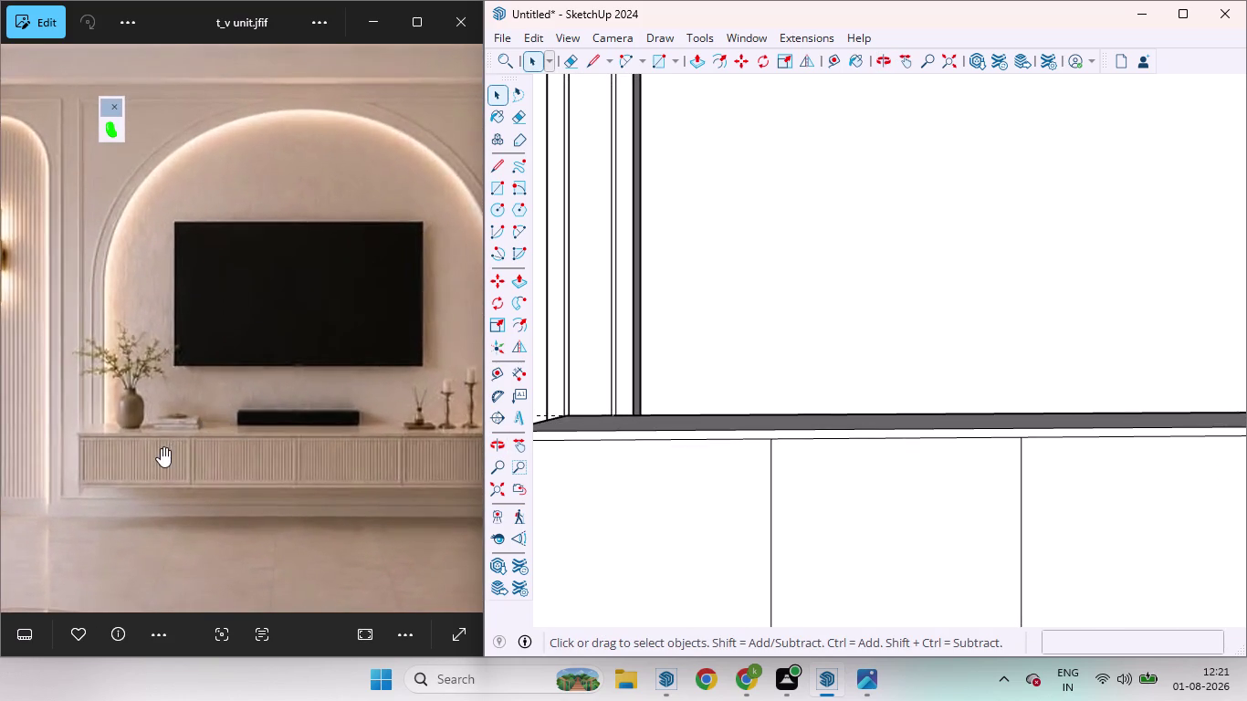
scroll(up, 3)
scroll(up, 3)
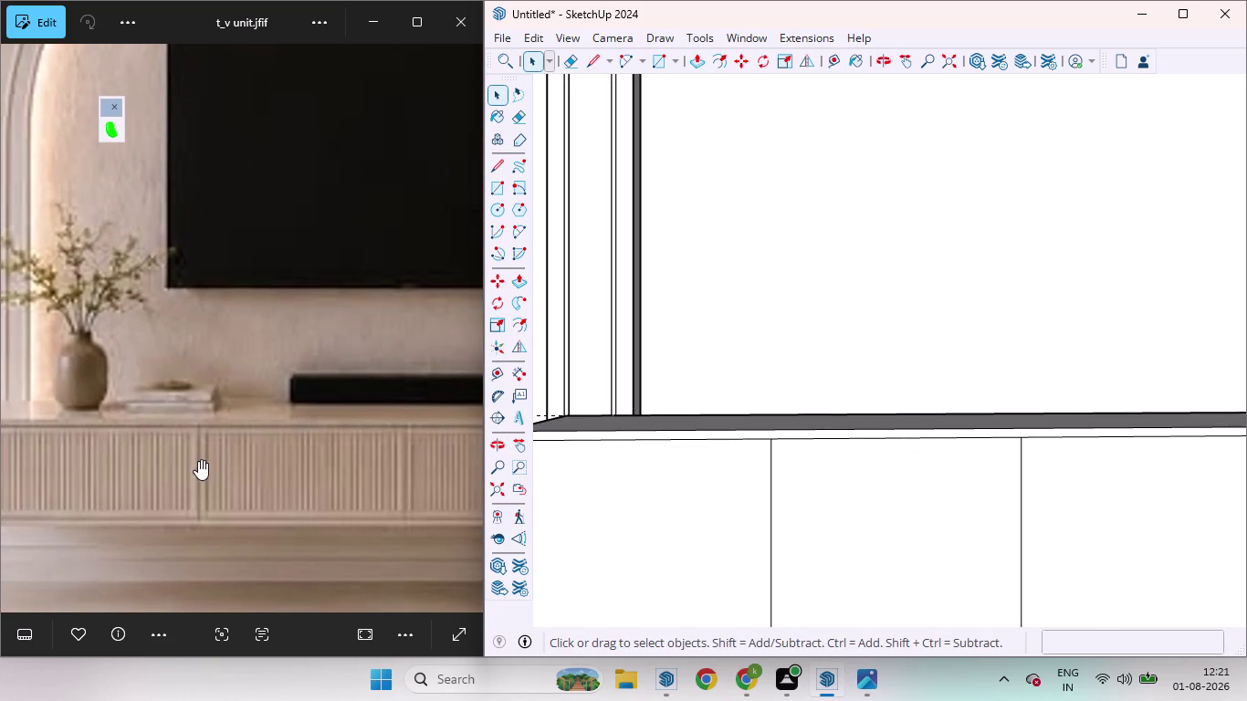
scroll(down, 3)
scroll(down, 3)
scroll(down, 3)
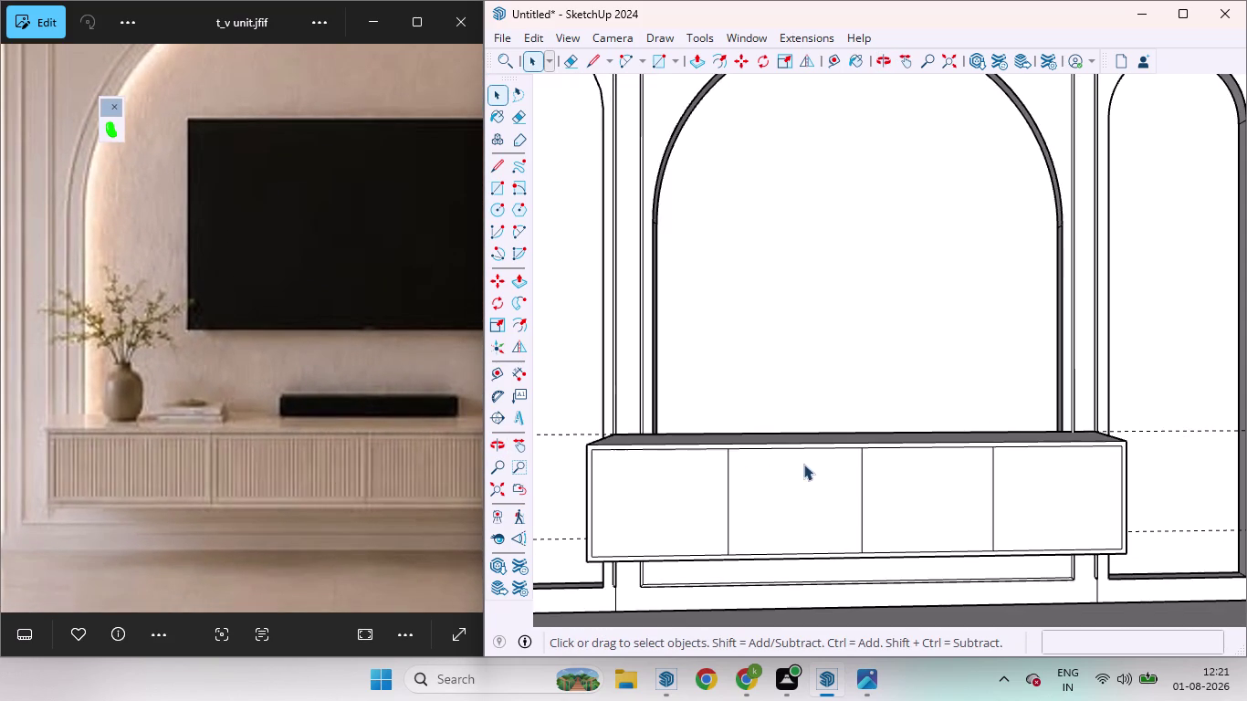
scroll(up, 3)
scroll(down, 3)
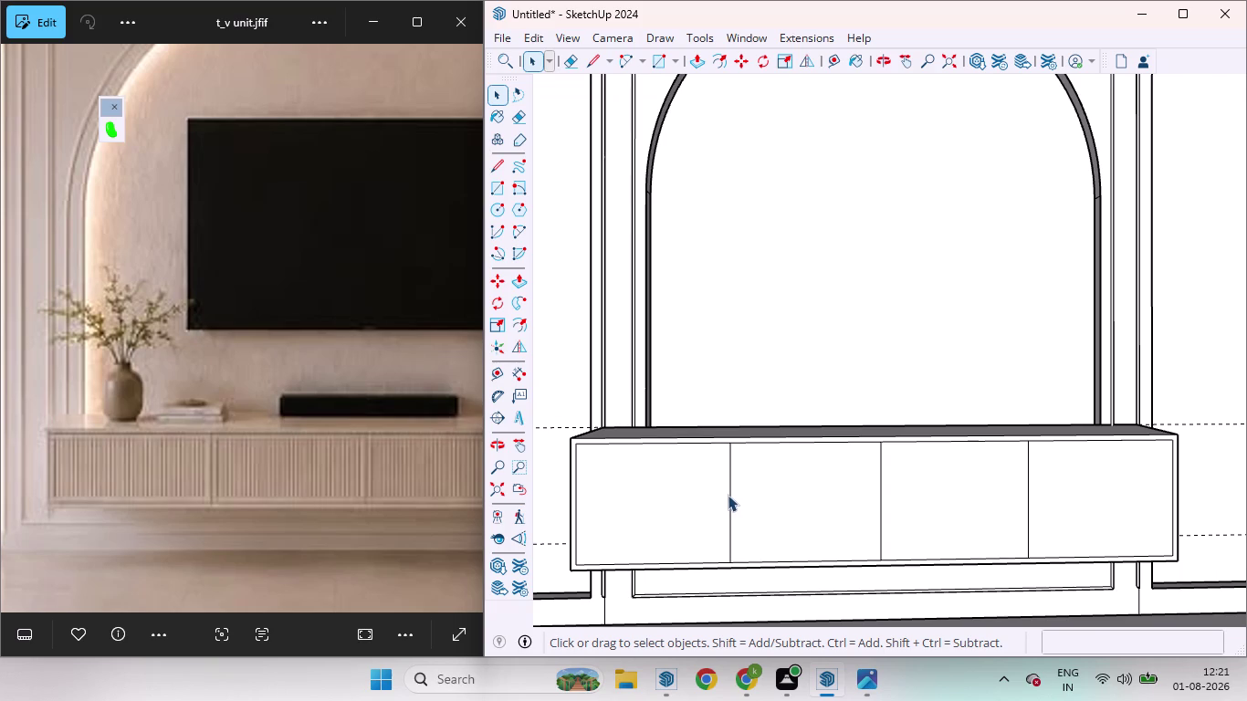
Open the cabinet group for editing and select the first door divider line.
key(t)
scroll(up, 3)
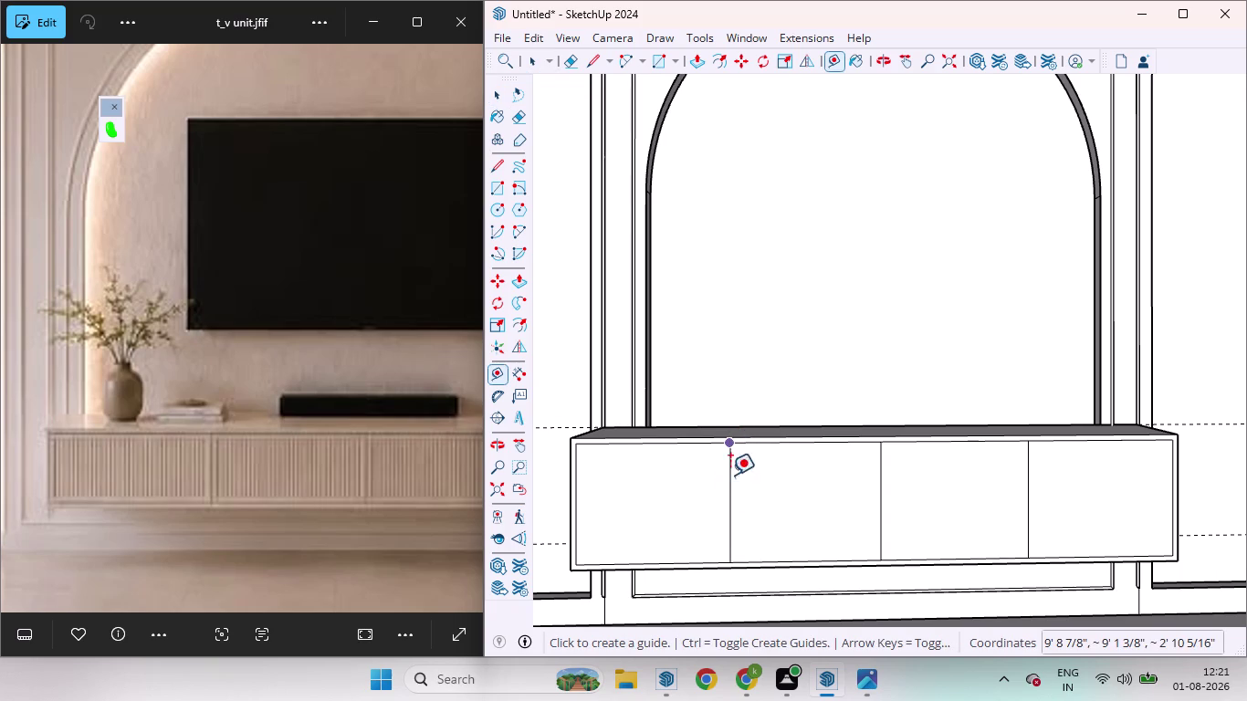
key(space)
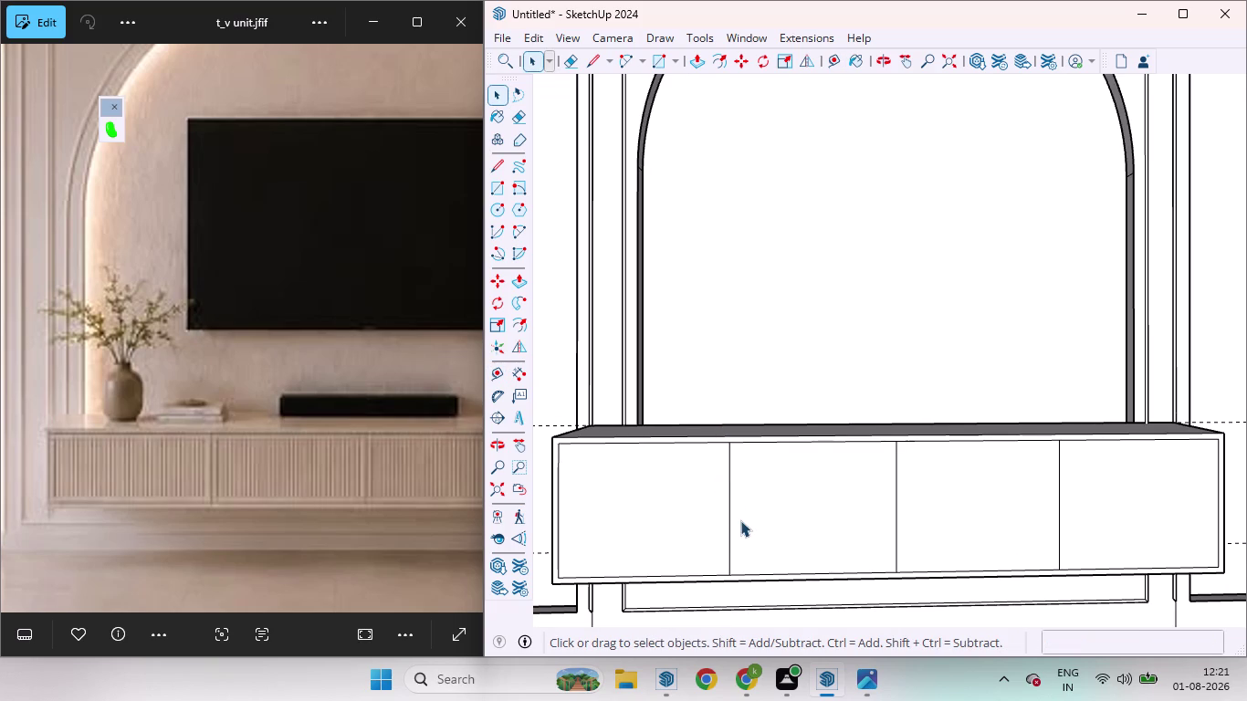
click(727, 525)
click(736, 530)
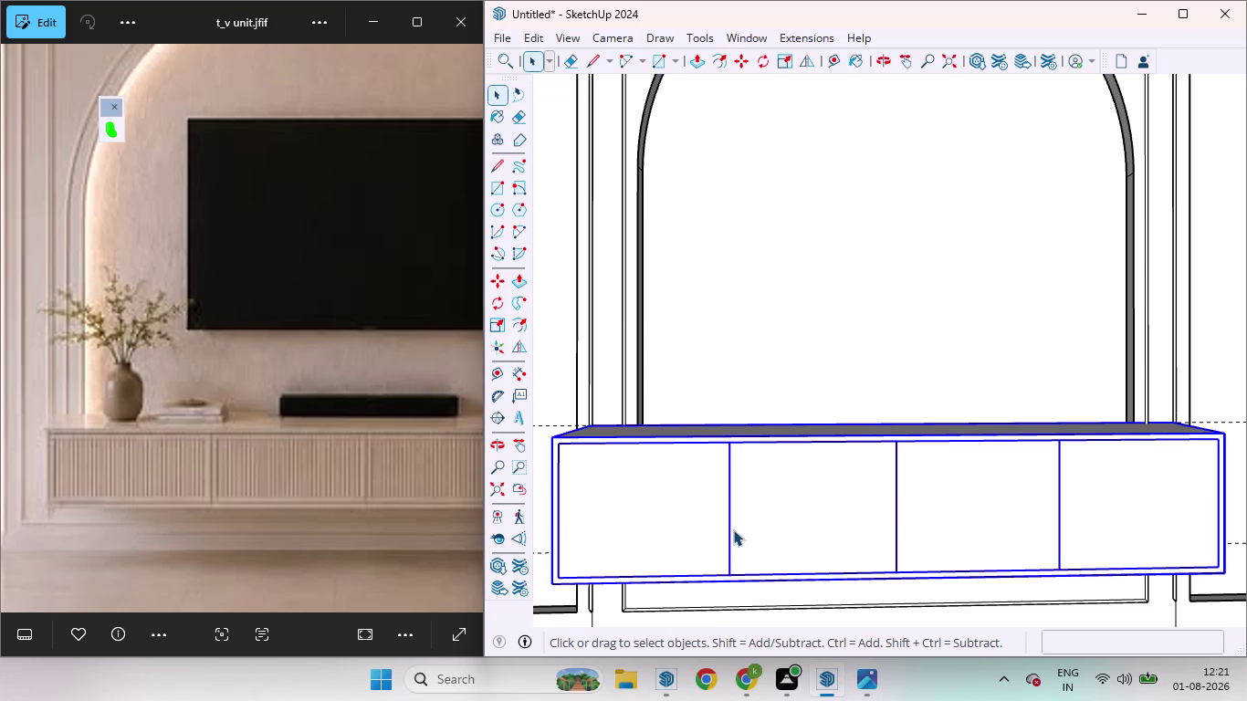
triple_click(733, 529)
drag(759, 530, 783, 542)
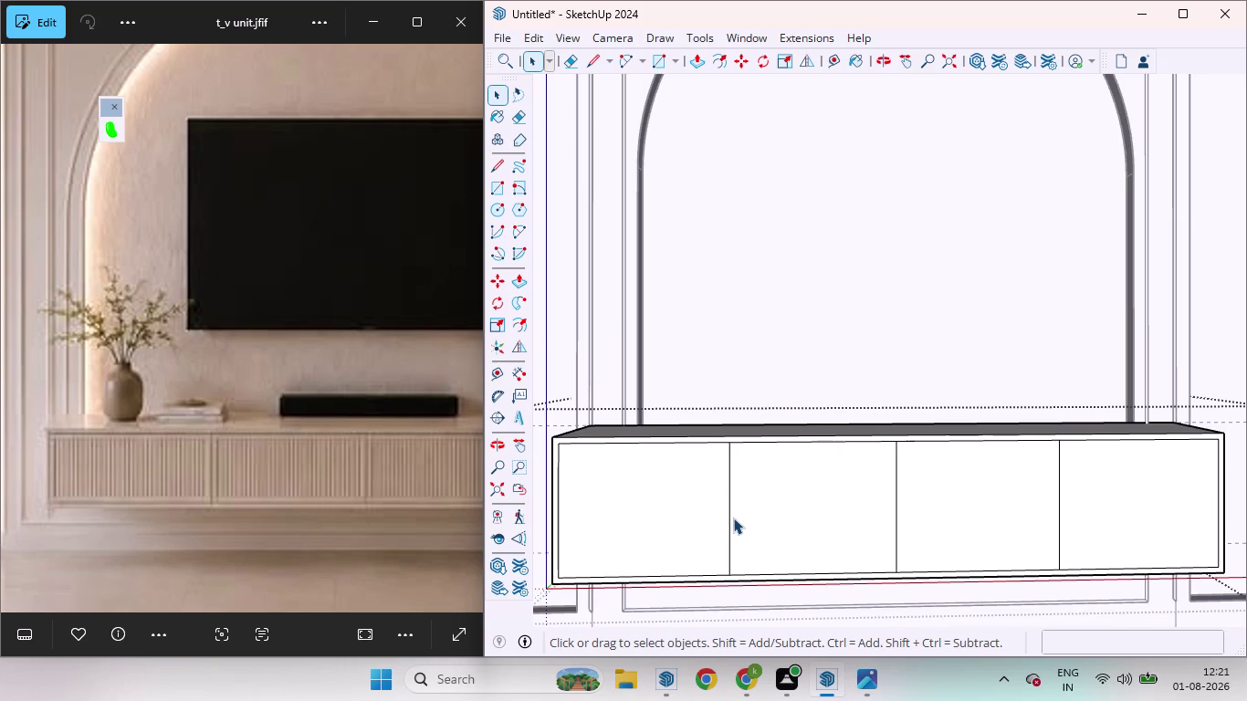
click(731, 517)
Copy the first divider line 9 mm to the right.
key(m)
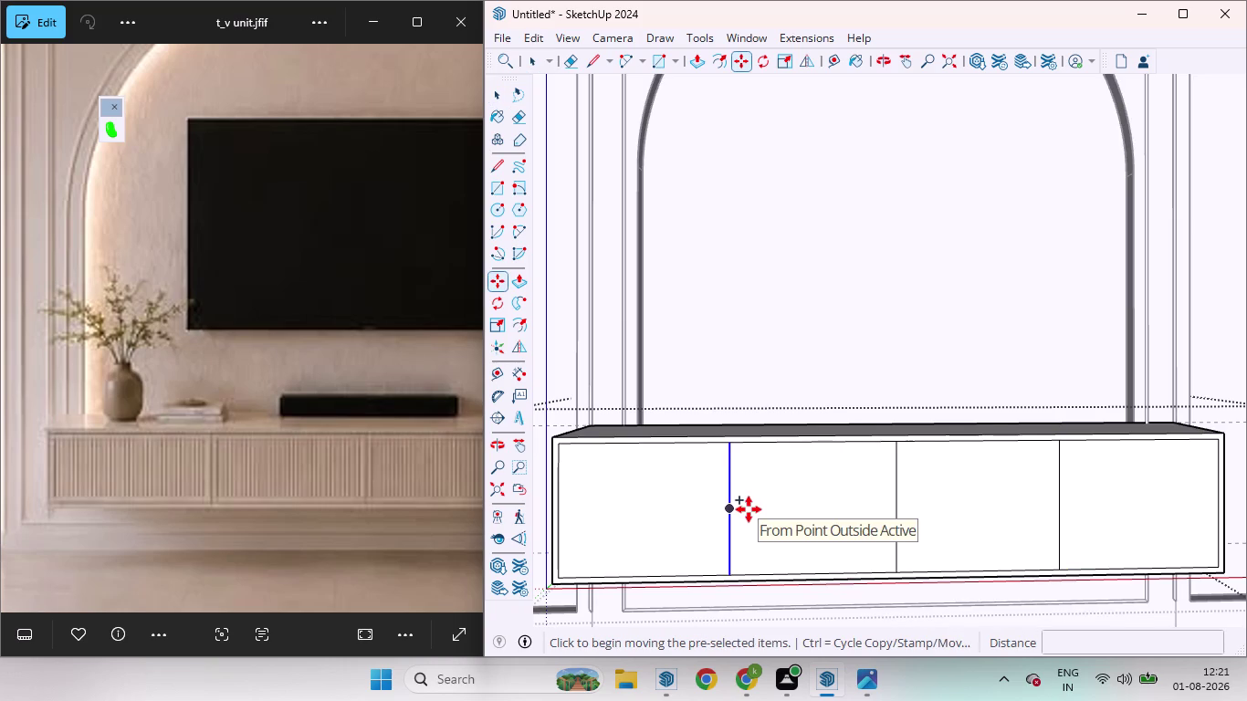
click(735, 510)
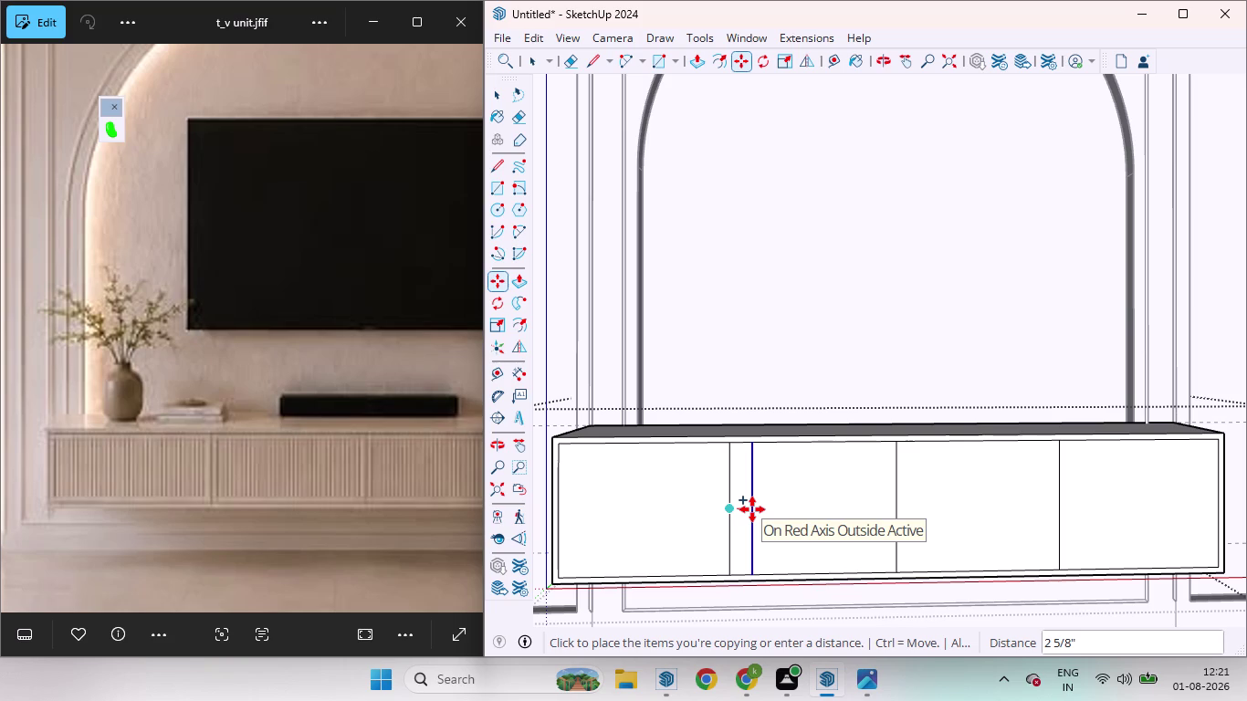
key(9)
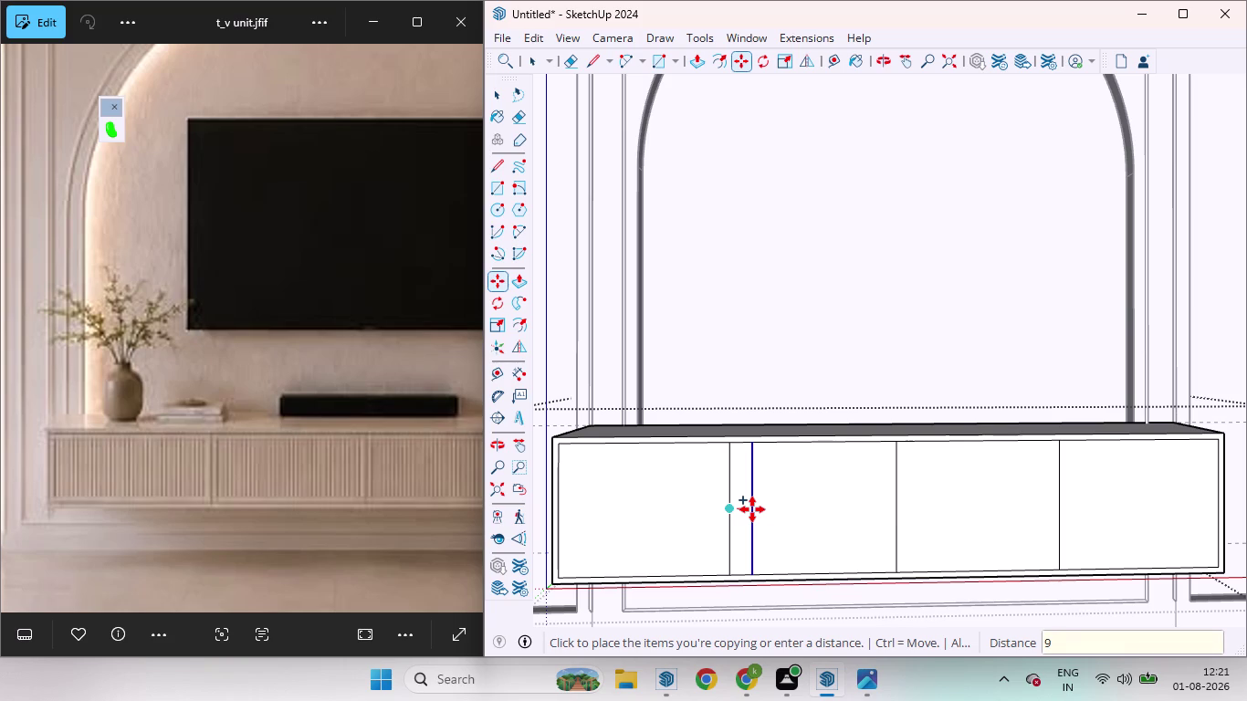
text(mm)
key(Return)
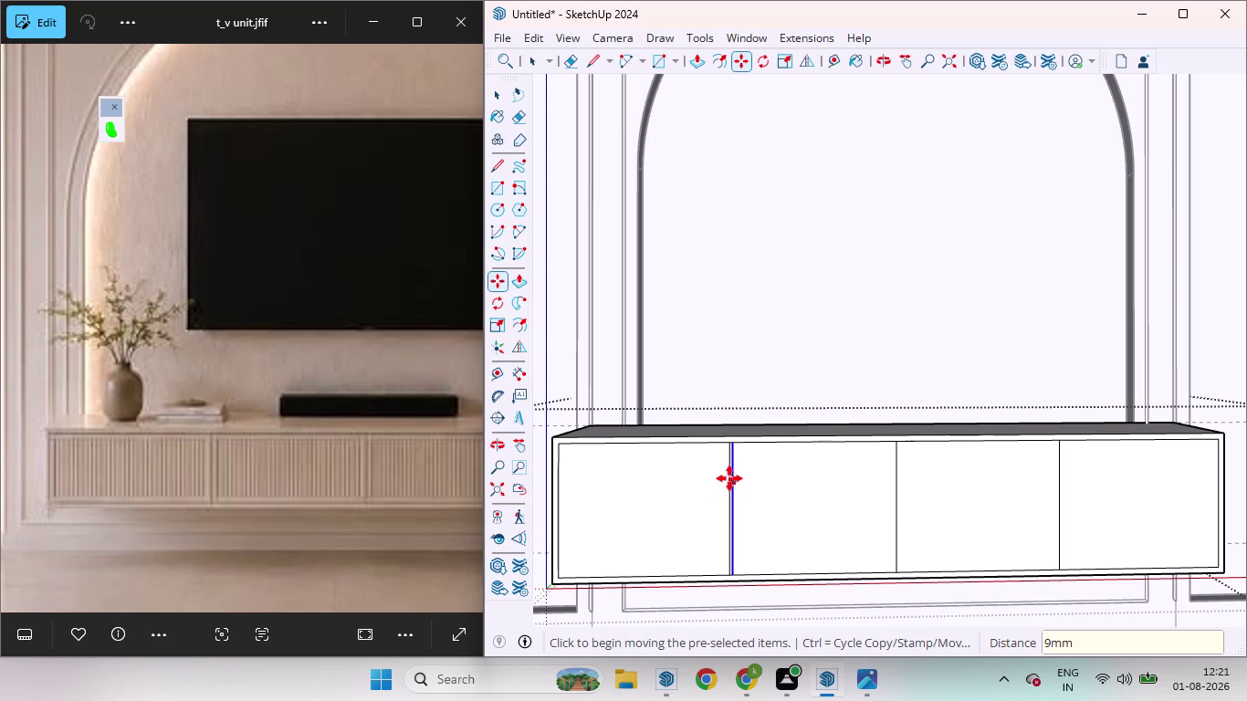
Copy the divider line 9 mm to the left, then undo the last action.
scroll(up, 3)
scroll(down, 3)
scroll(up, 3)
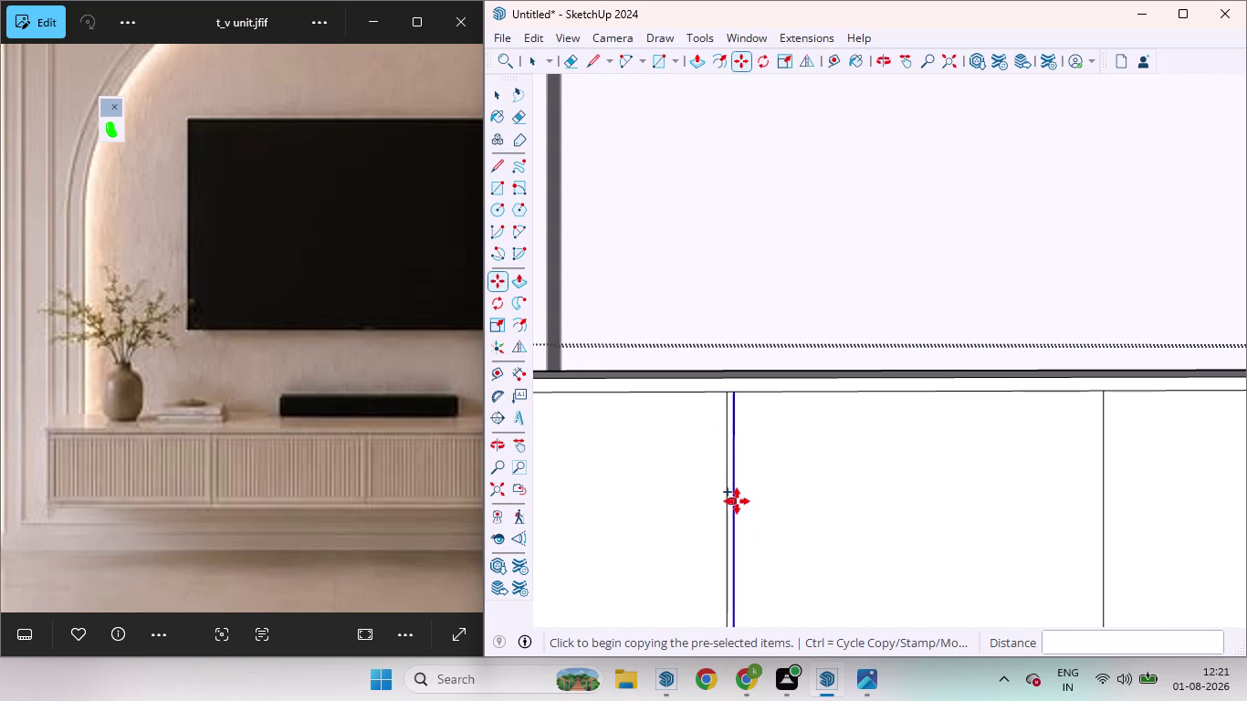
click(736, 501)
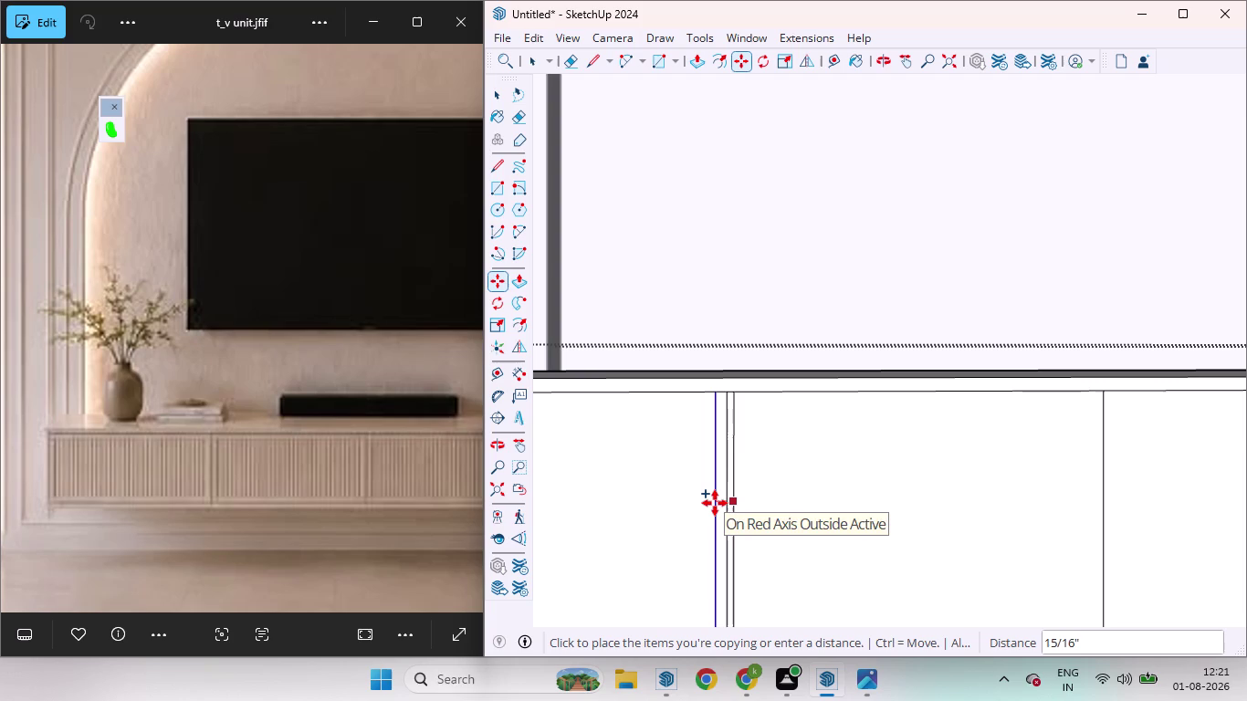
text(9mm)
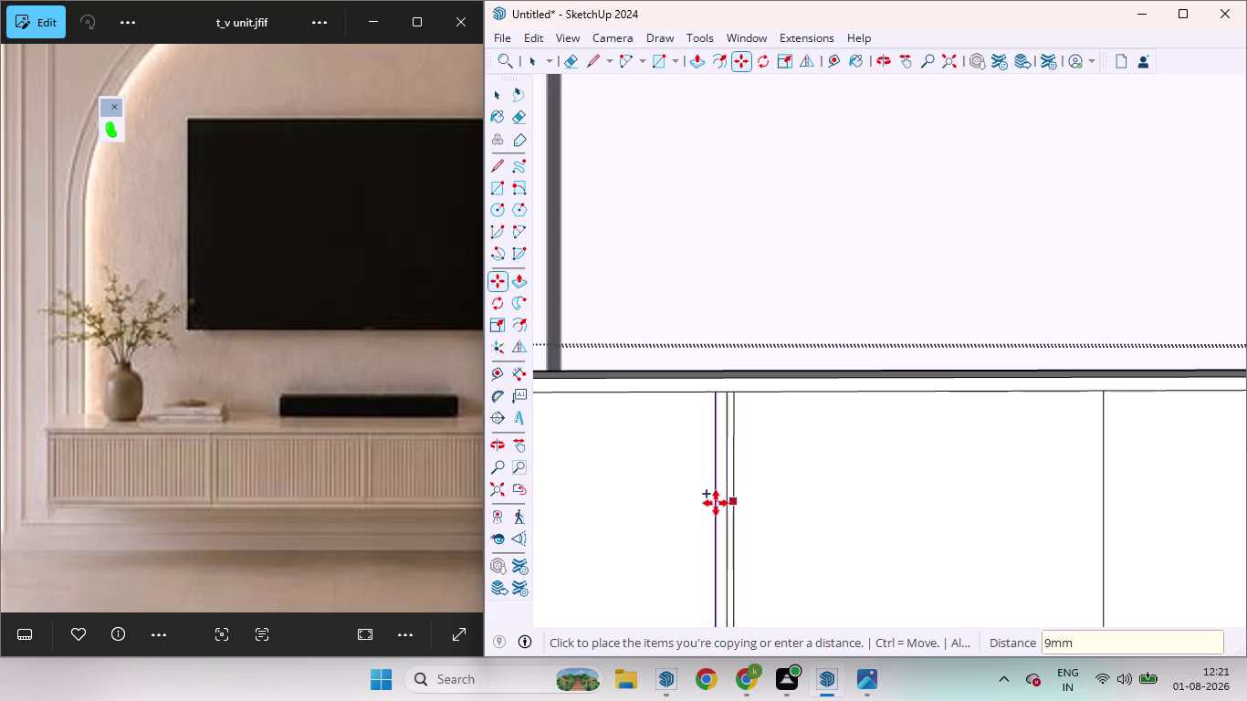
key(Return)
scroll(down, 3)
key(ctrl+z)
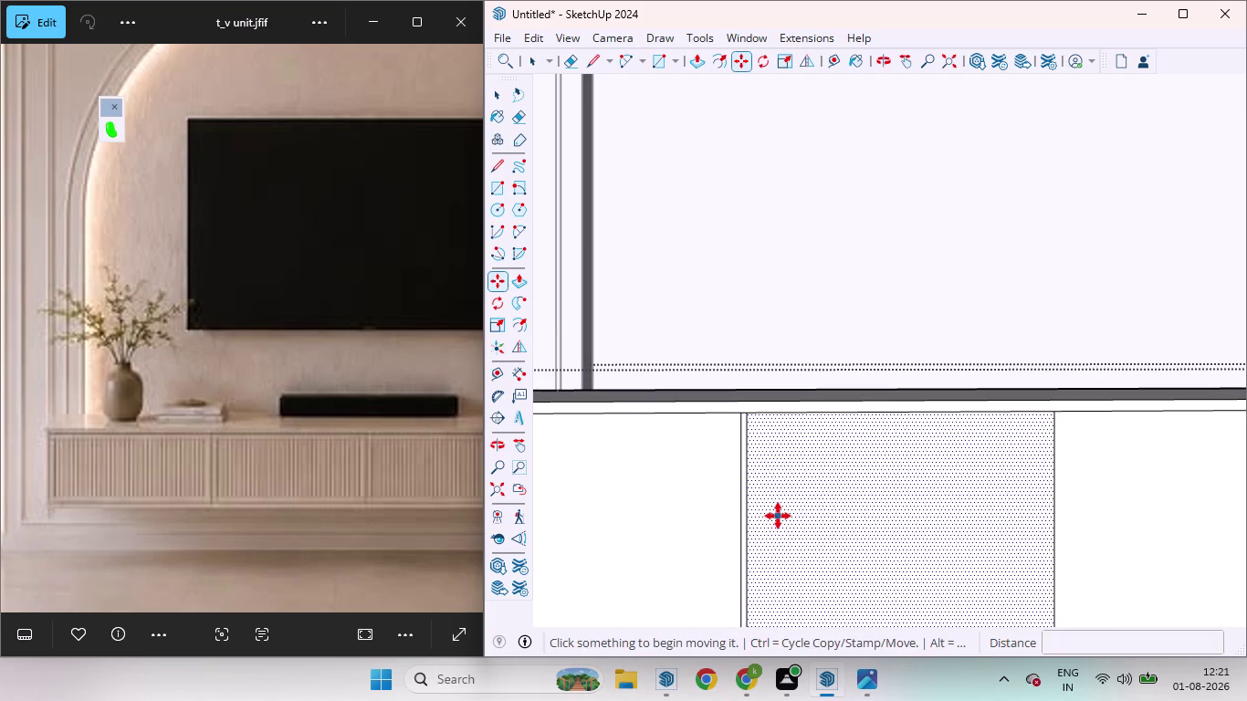
Copy the first divider line again at an 18 mm offset, then zoom out.
click(748, 510)
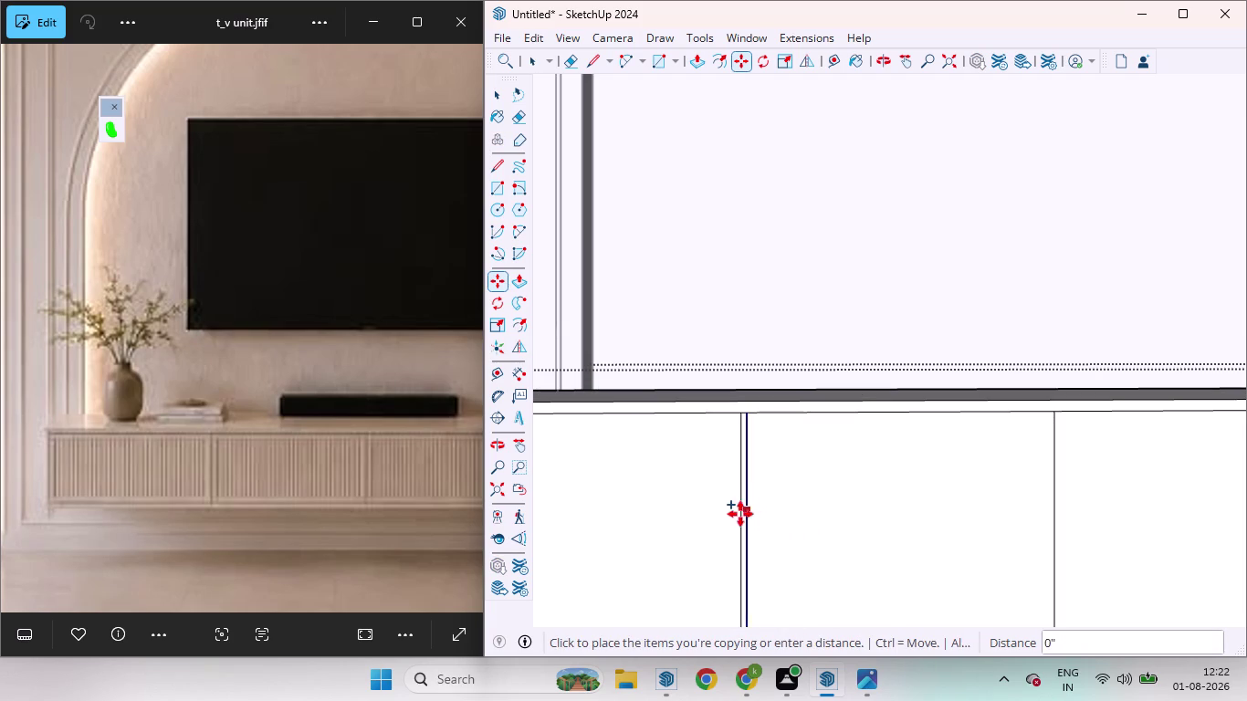
key(1)
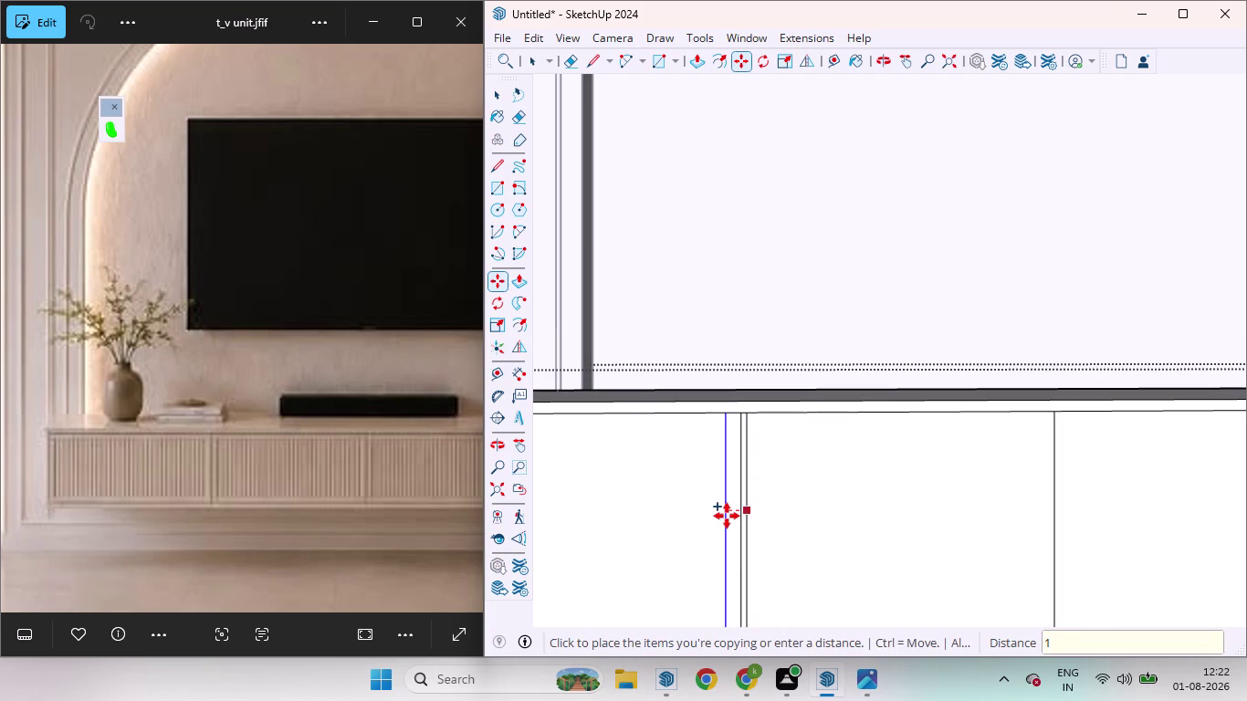
text(8mm)
key(Return)
scroll(down, 3)
scroll(down, 3)
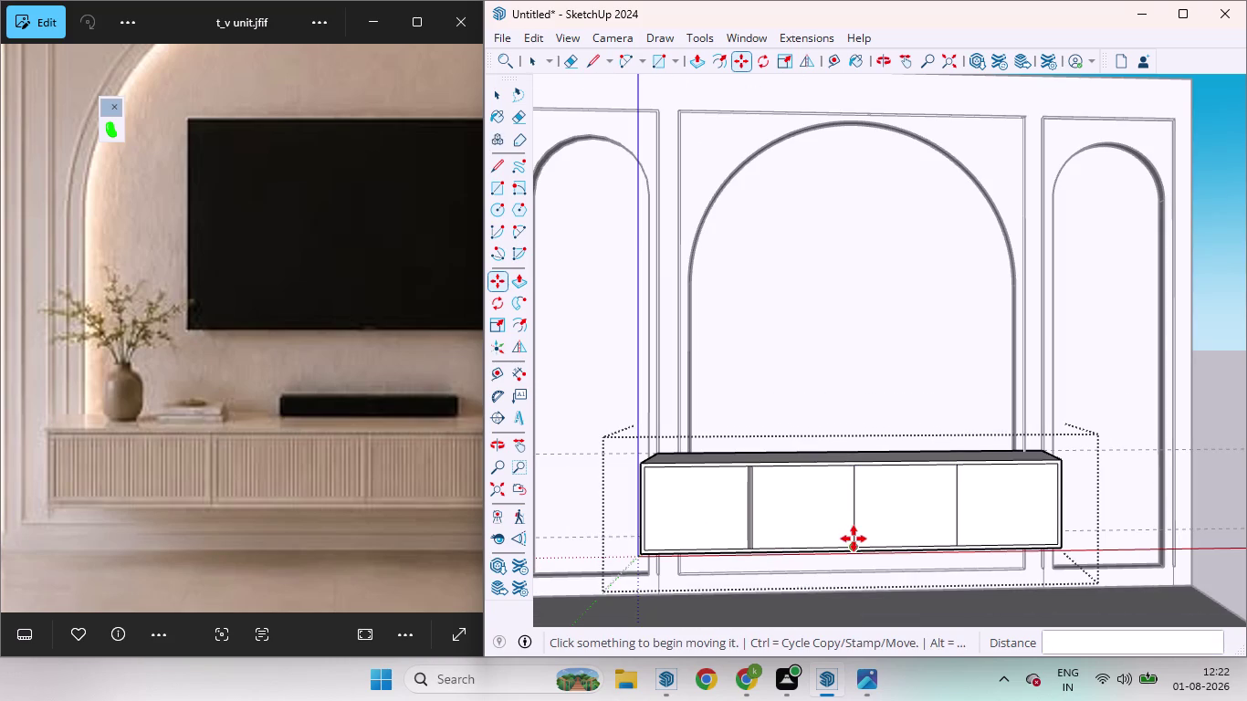
scroll(down, 3)
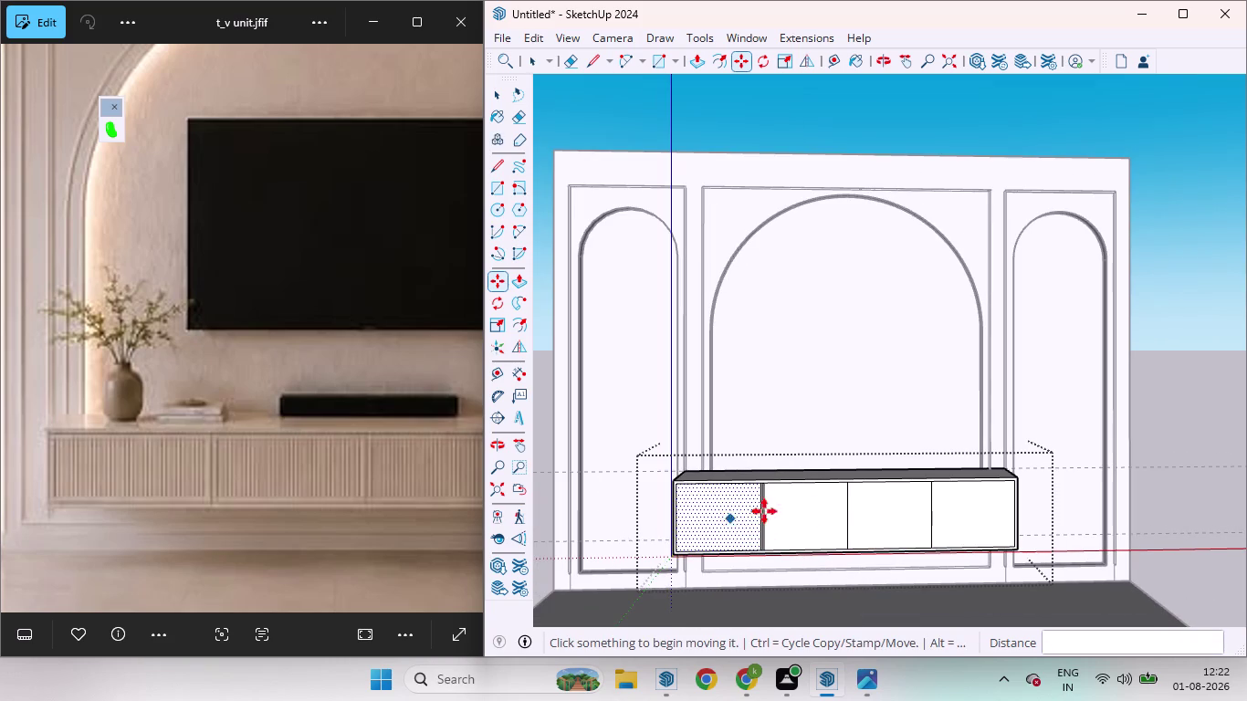
scroll(down, 3)
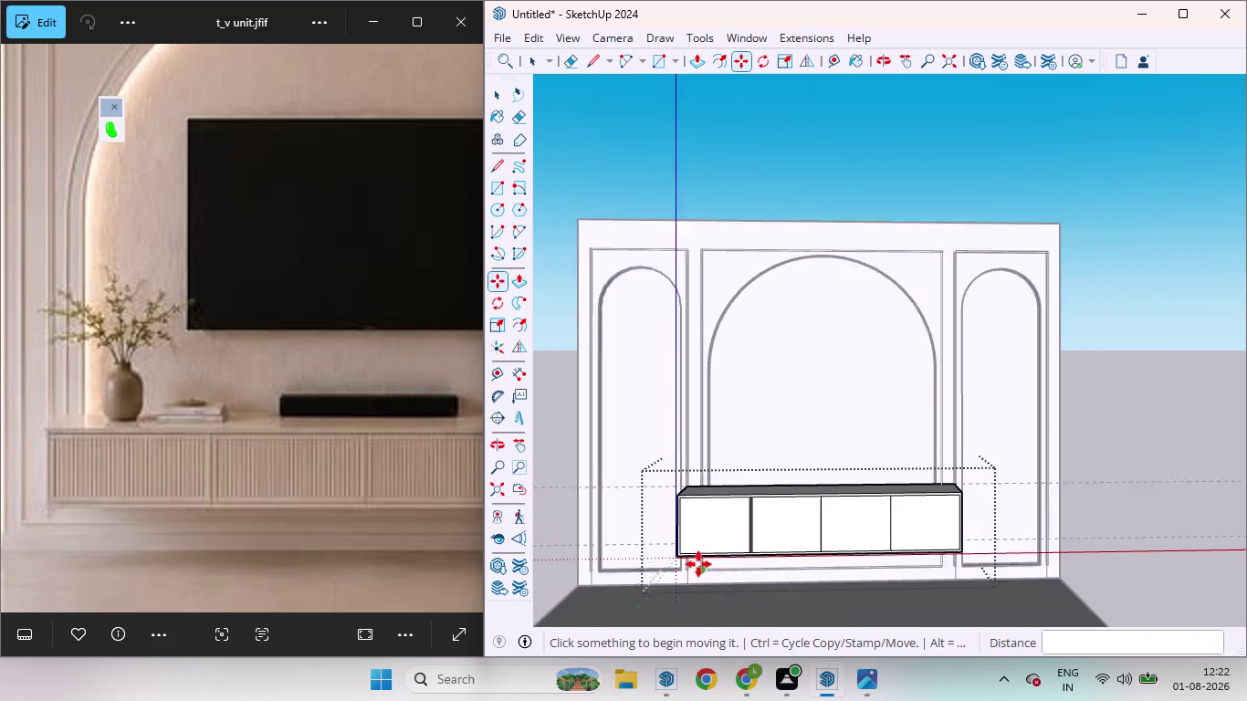
scroll(down, 3)
scroll(down, 3)
scroll(down, 3)
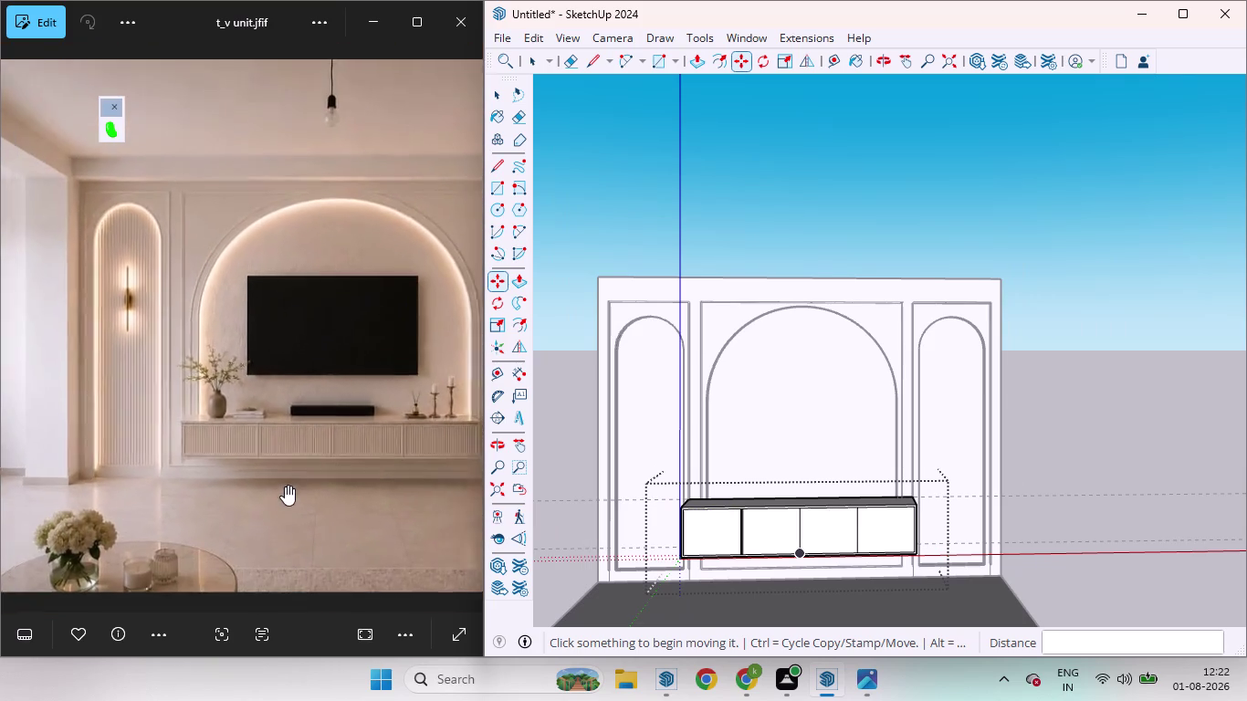
scroll(down, 3)
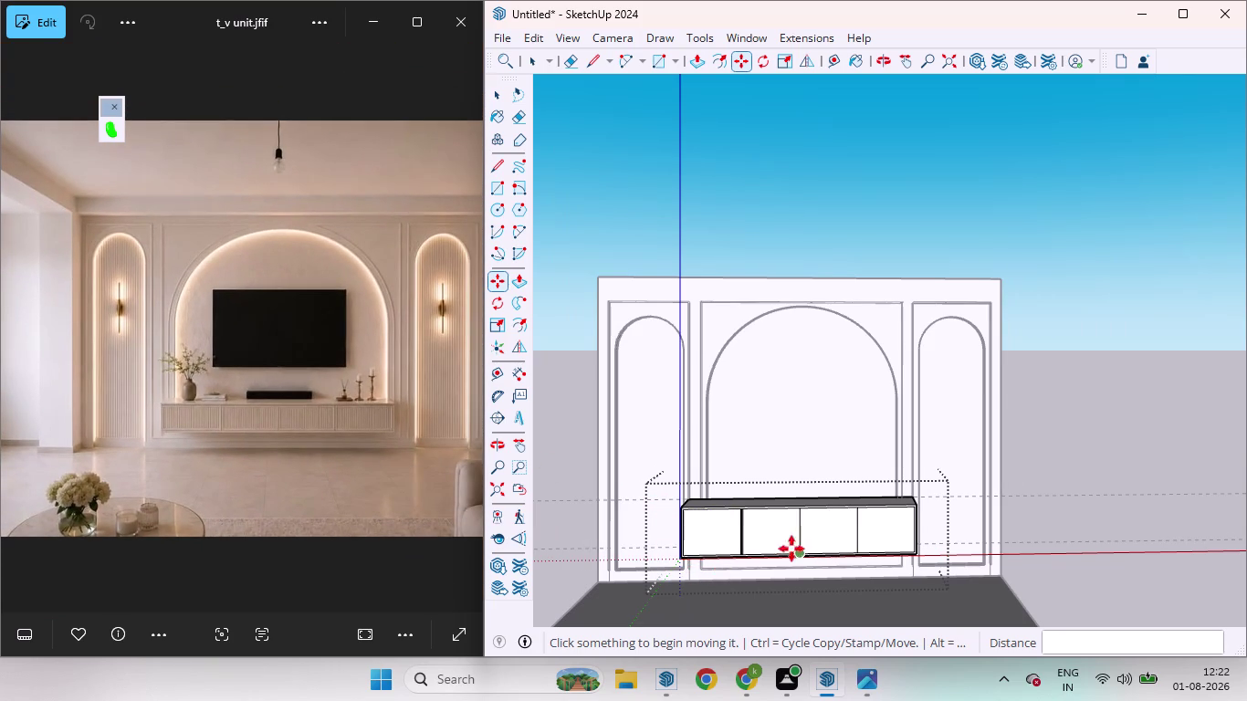
scroll(down, 3)
Undo all the door divider and groove edges on the cabinet front.
middle_drag(765, 568, 940, 546)
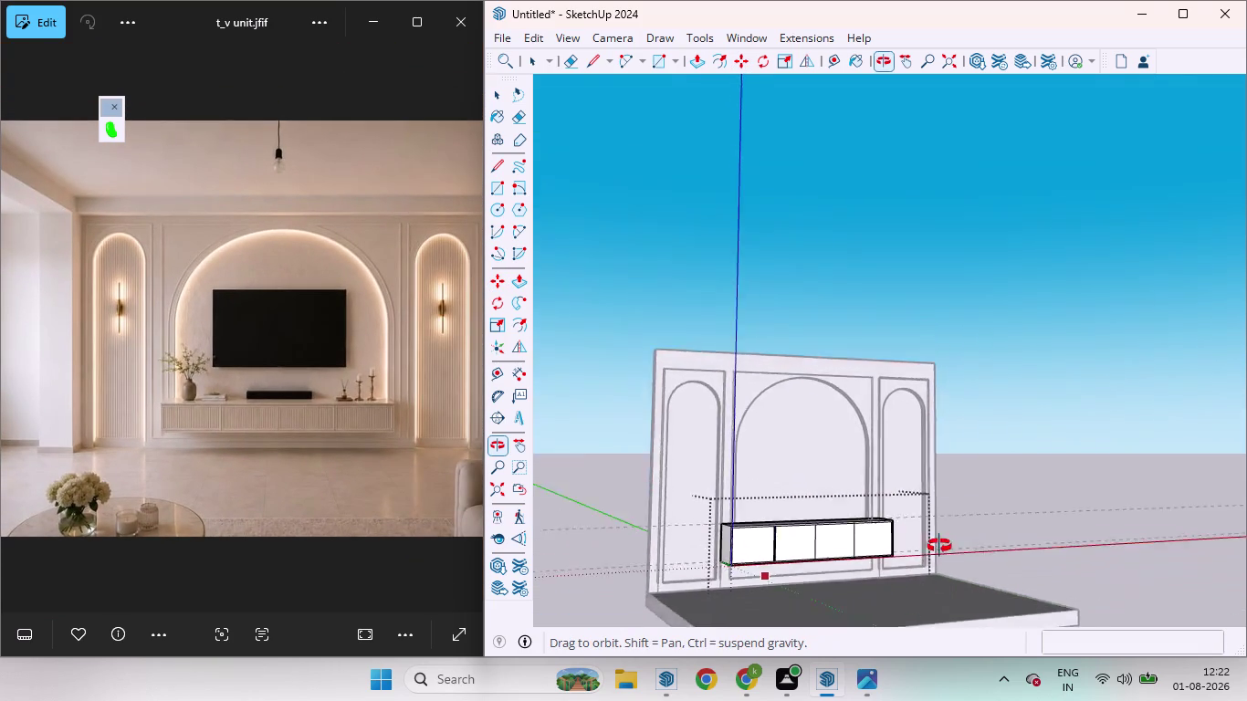
middle_drag(940, 546, 1124, 527)
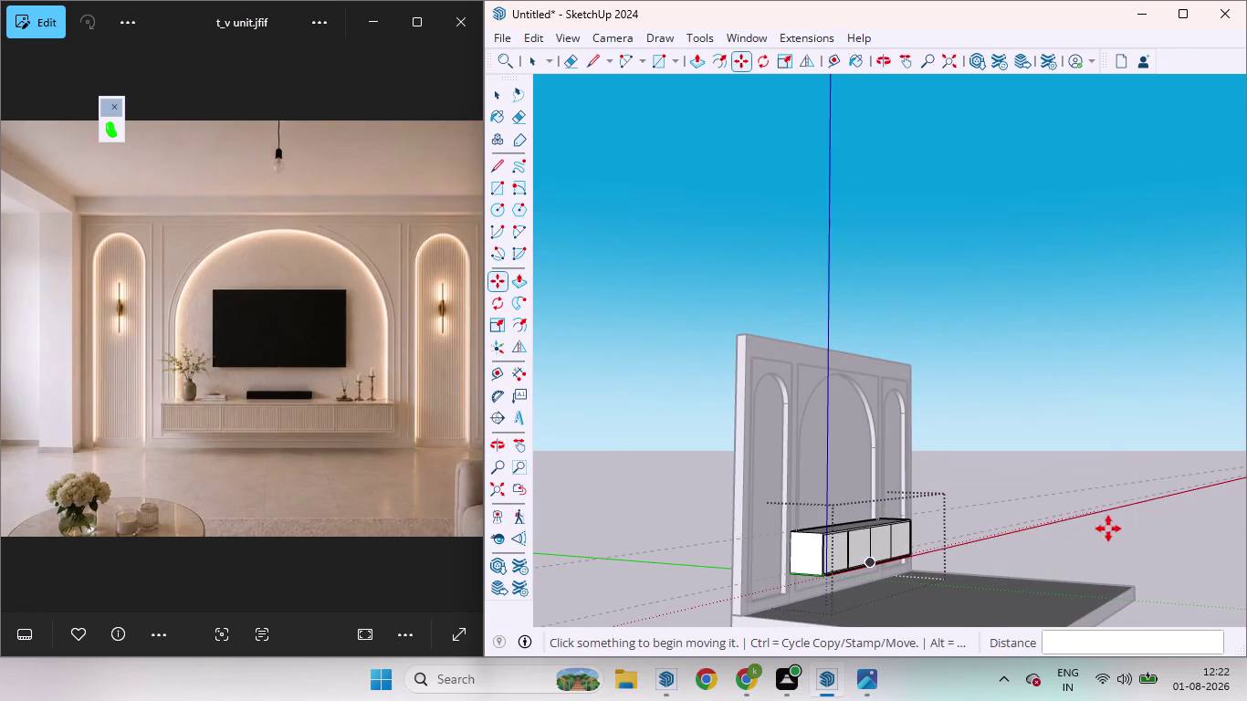
key(ctrl+z)
key(ctrl+z)
key(ctrl+z)
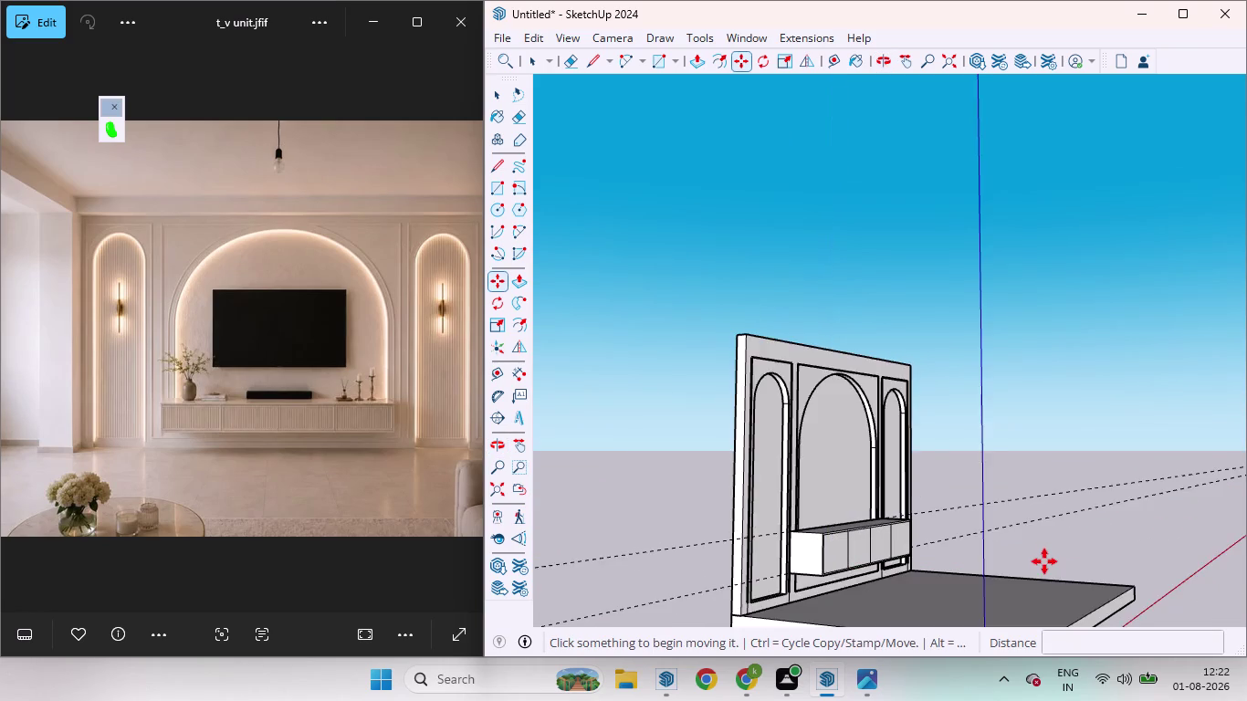
key(ctrl+z)
key(ctrl+z)
key(ctrl+z)
key(ctrl+z)
key(ctrl+z)
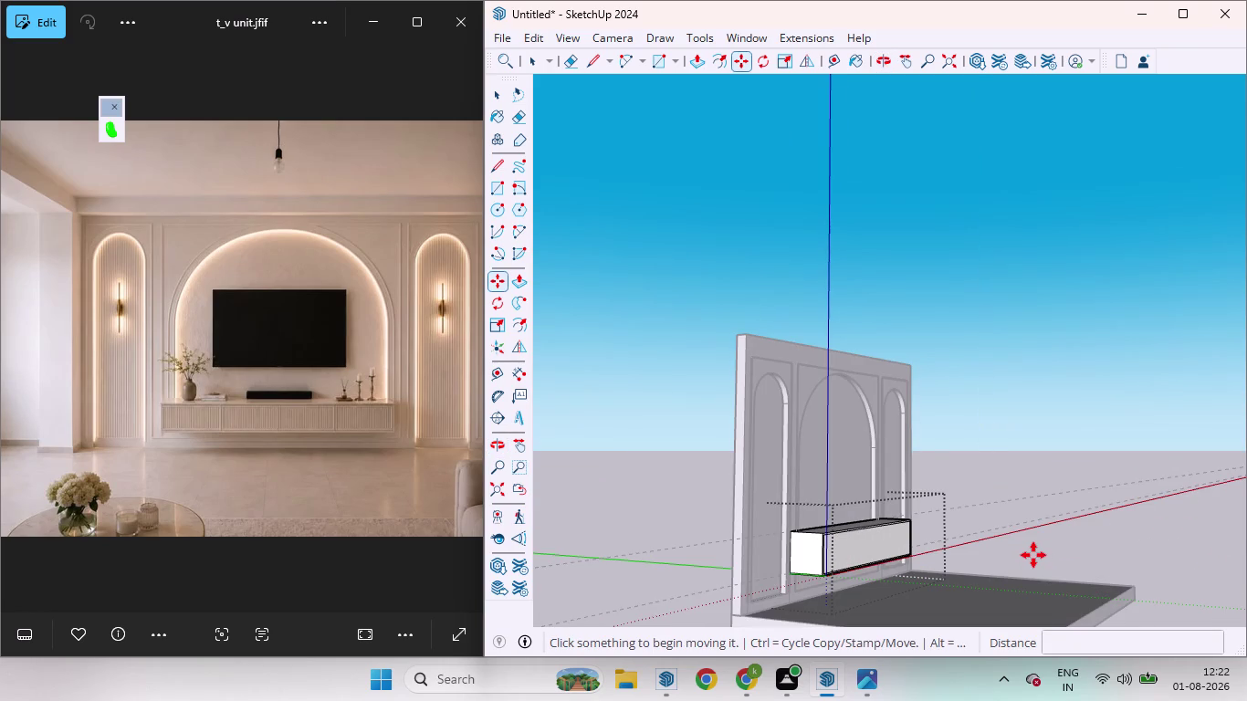
key(ctrl+z)
key(ctrl+z)
key(ctrl+z)
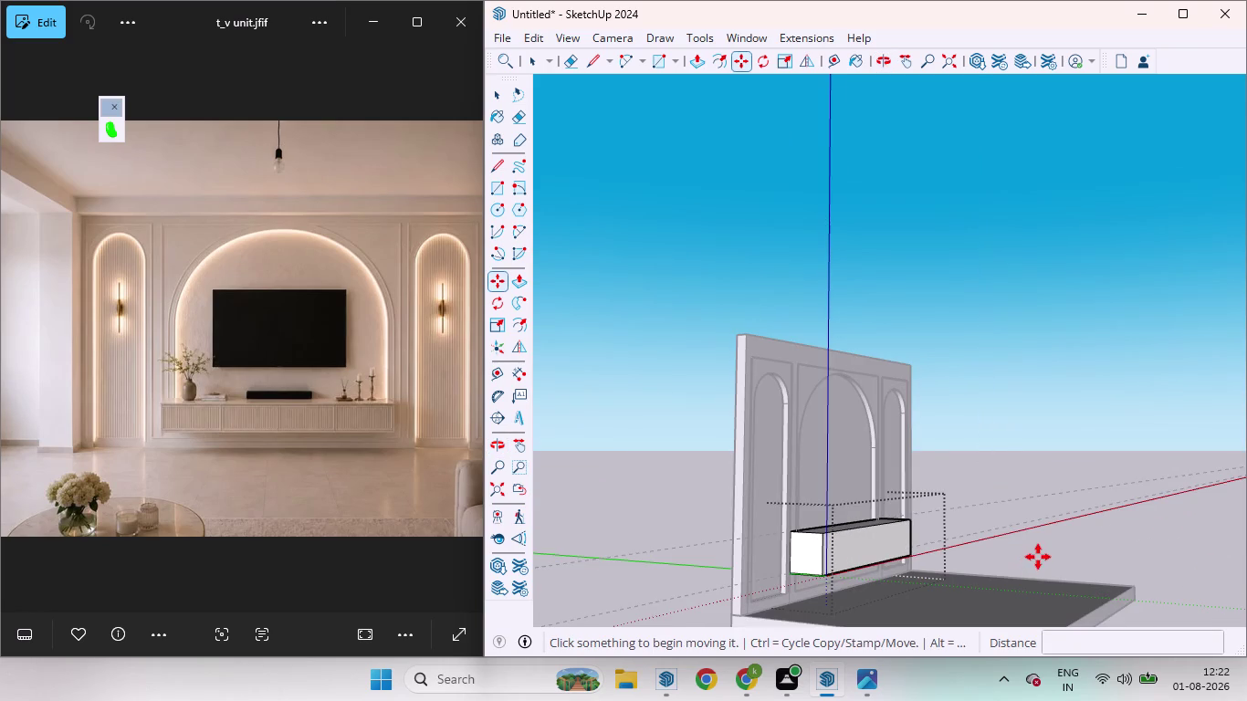
Return to Select and orbit in close to view the cabinet from below.
key(space)
click(1046, 555)
scroll(up, 3)
middle_drag(849, 580, 848, 495)
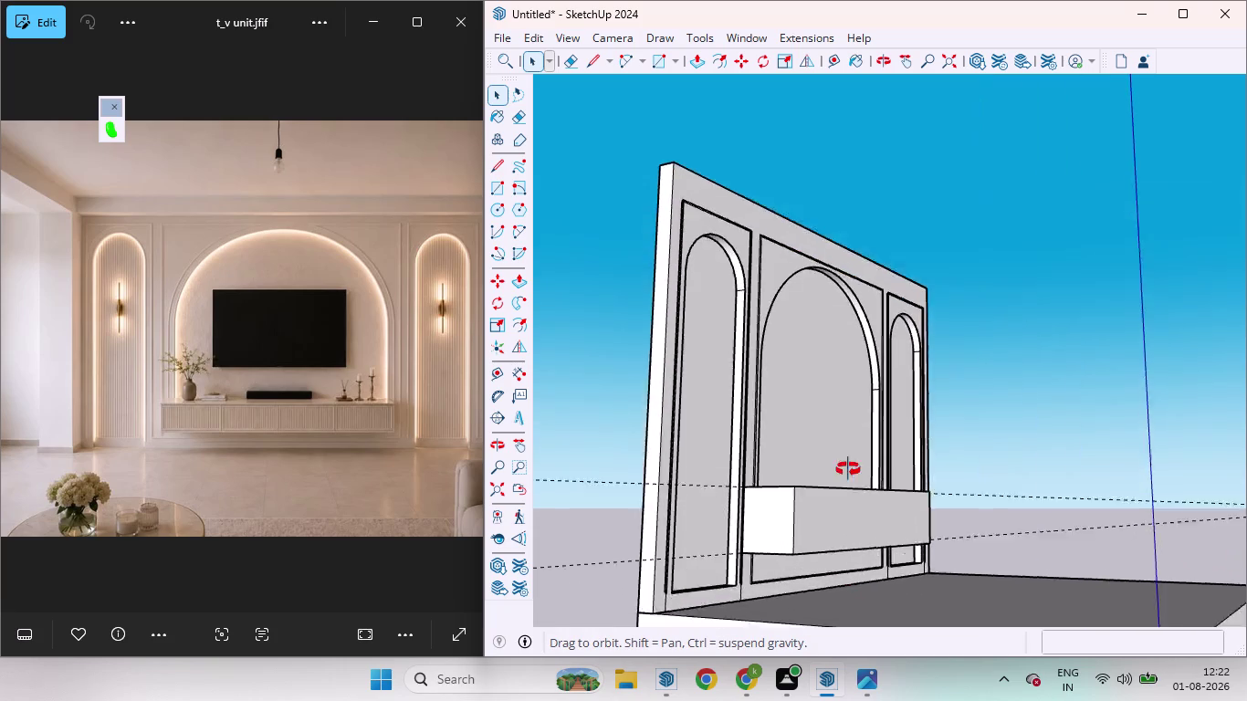
middle_drag(848, 494, 738, 593)
scroll(up, 3)
middle_drag(788, 608, 792, 548)
scroll(up, 3)
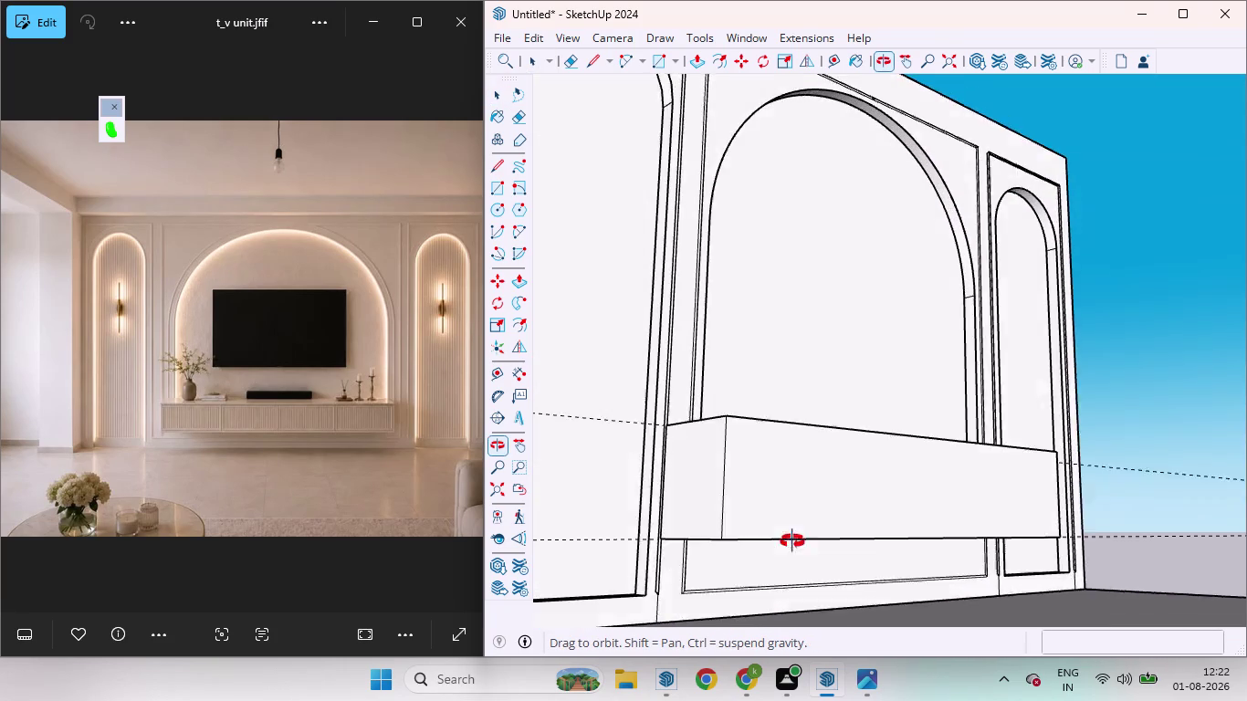
middle_drag(793, 548, 796, 543)
scroll(up, 3)
Open the floating cabinet group and select its bottom face.
click(760, 515)
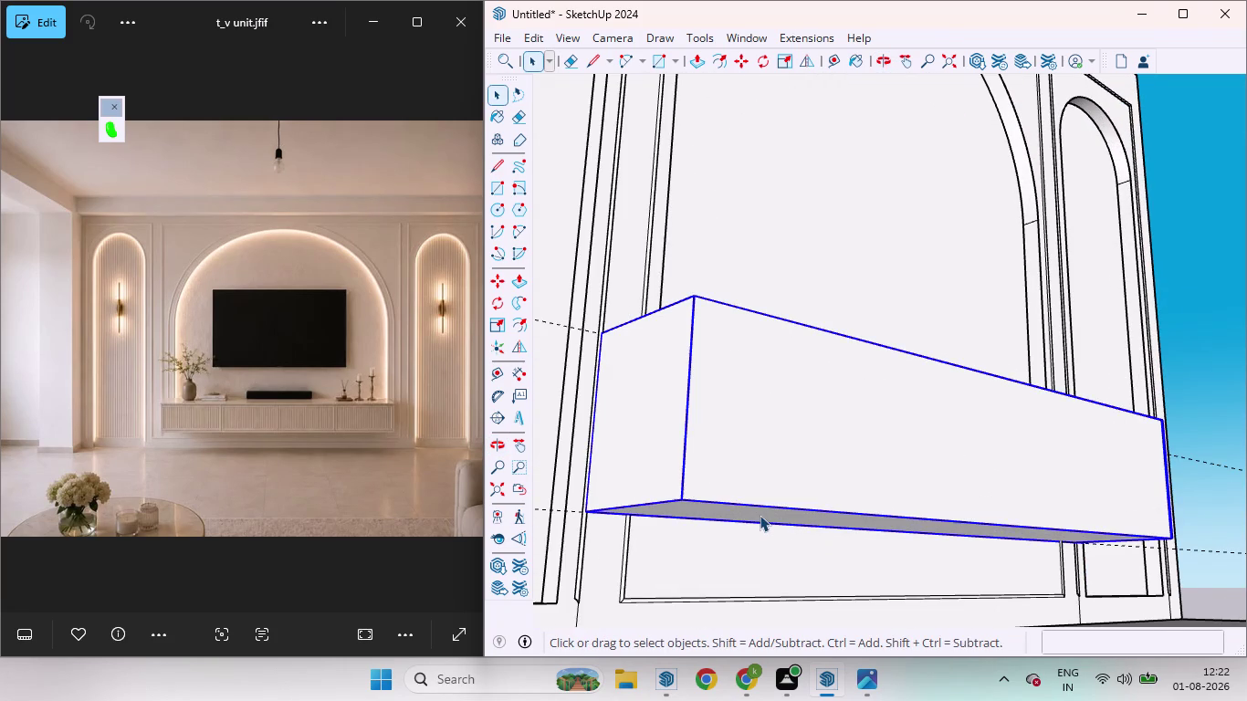
double_click(760, 515)
click(759, 515)
click(760, 515)
click(759, 515)
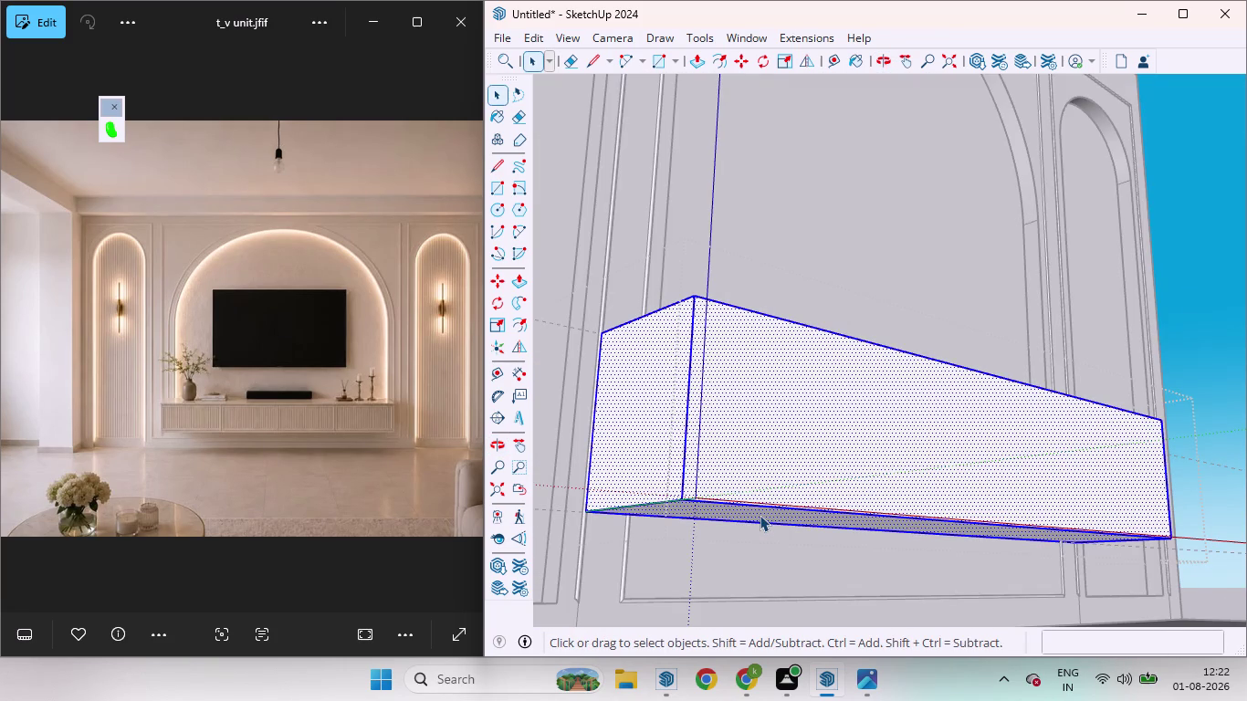
click(756, 515)
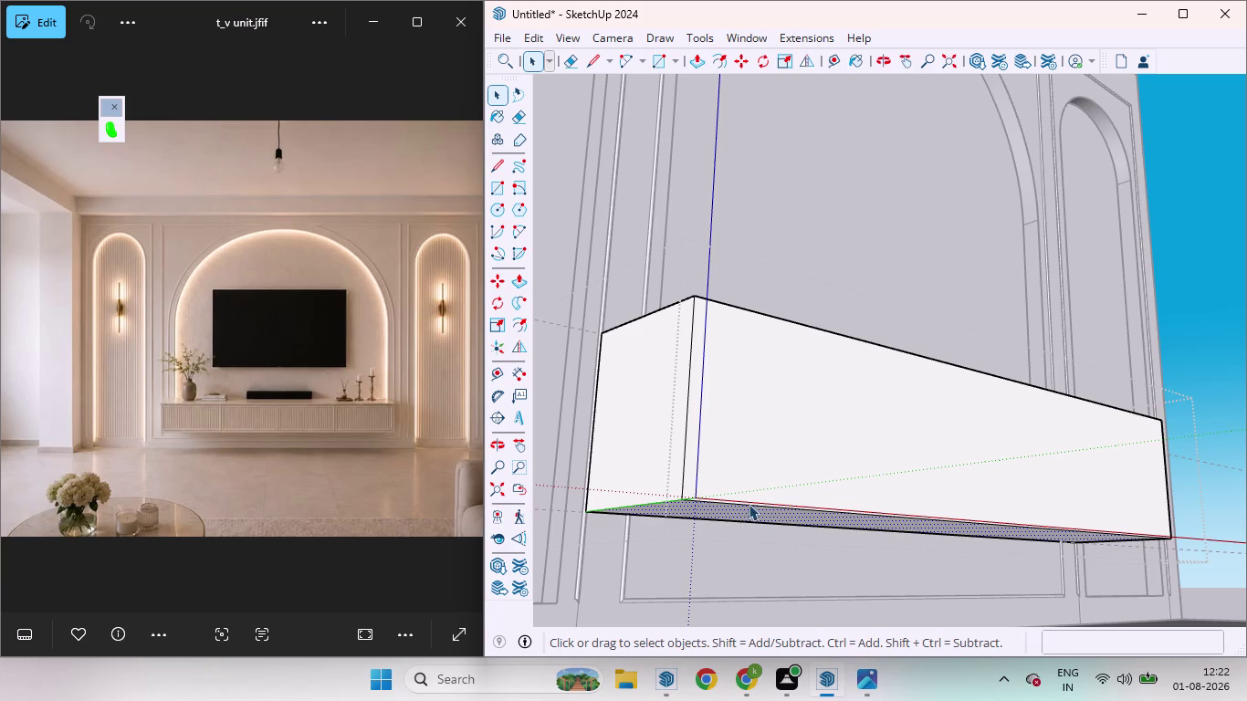
Push the bottom face up about 1¾ inches to slim the box, then return to Select.
key(p)
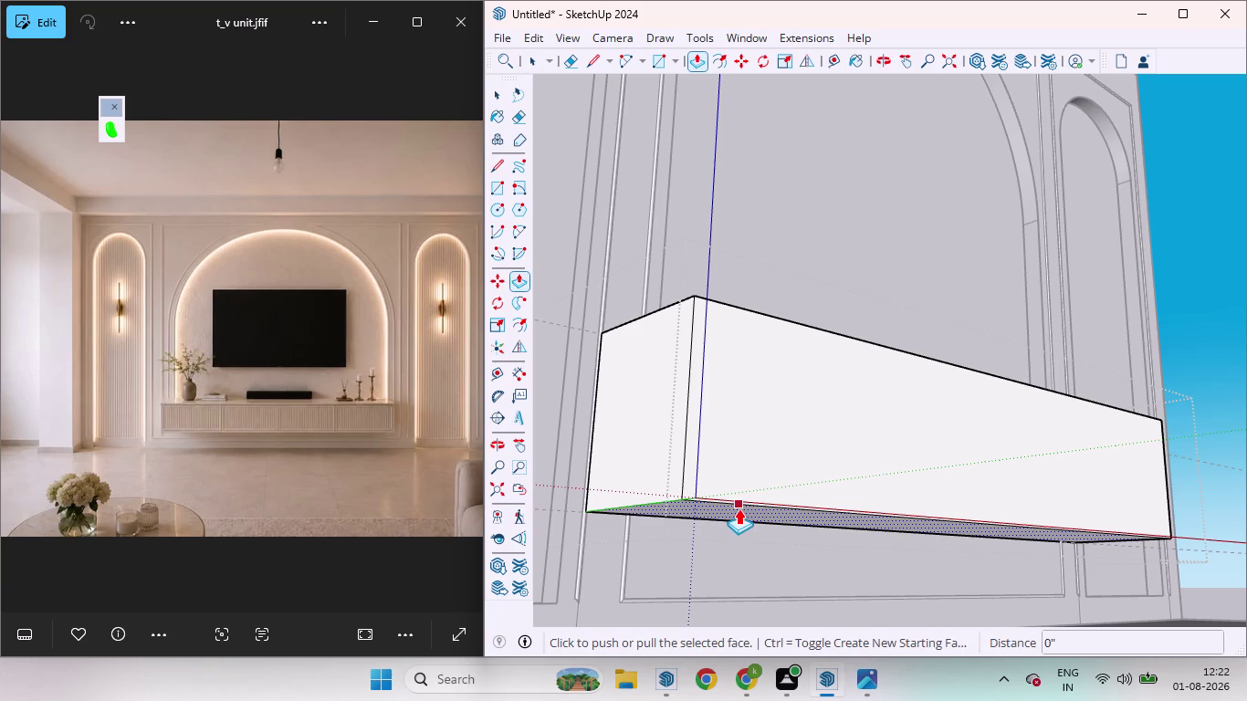
drag(738, 508, 734, 487)
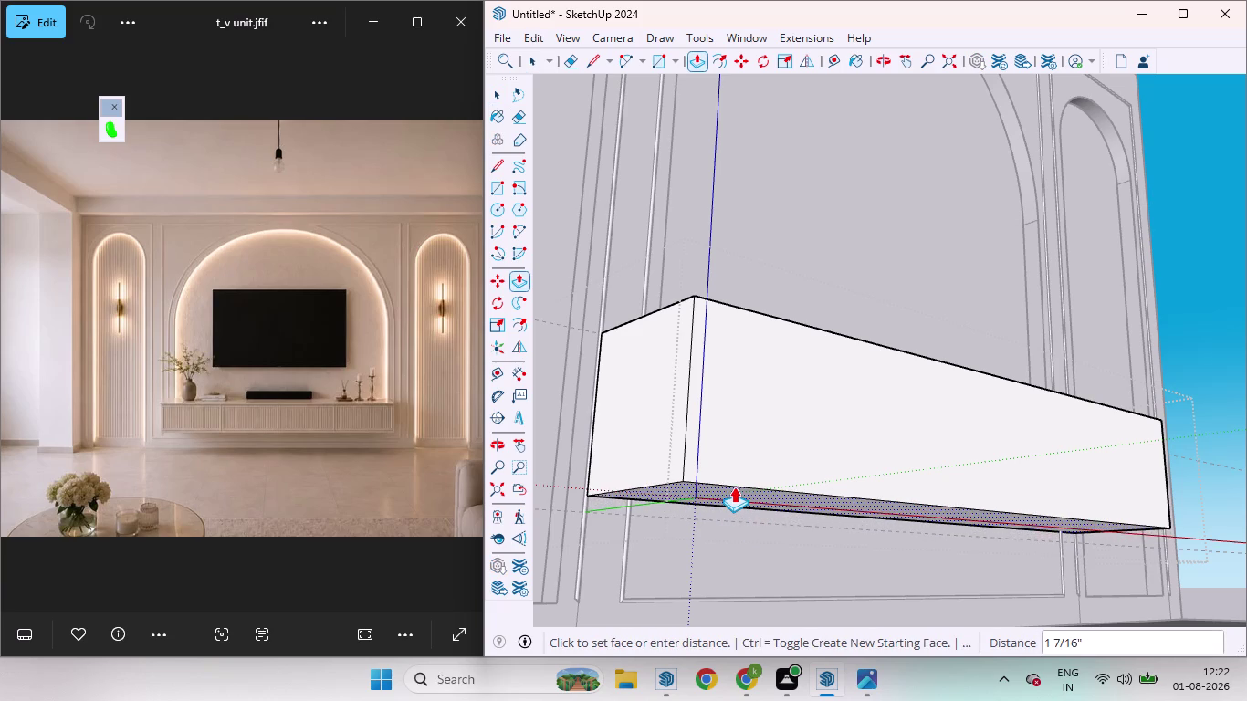
drag(734, 486, 733, 483)
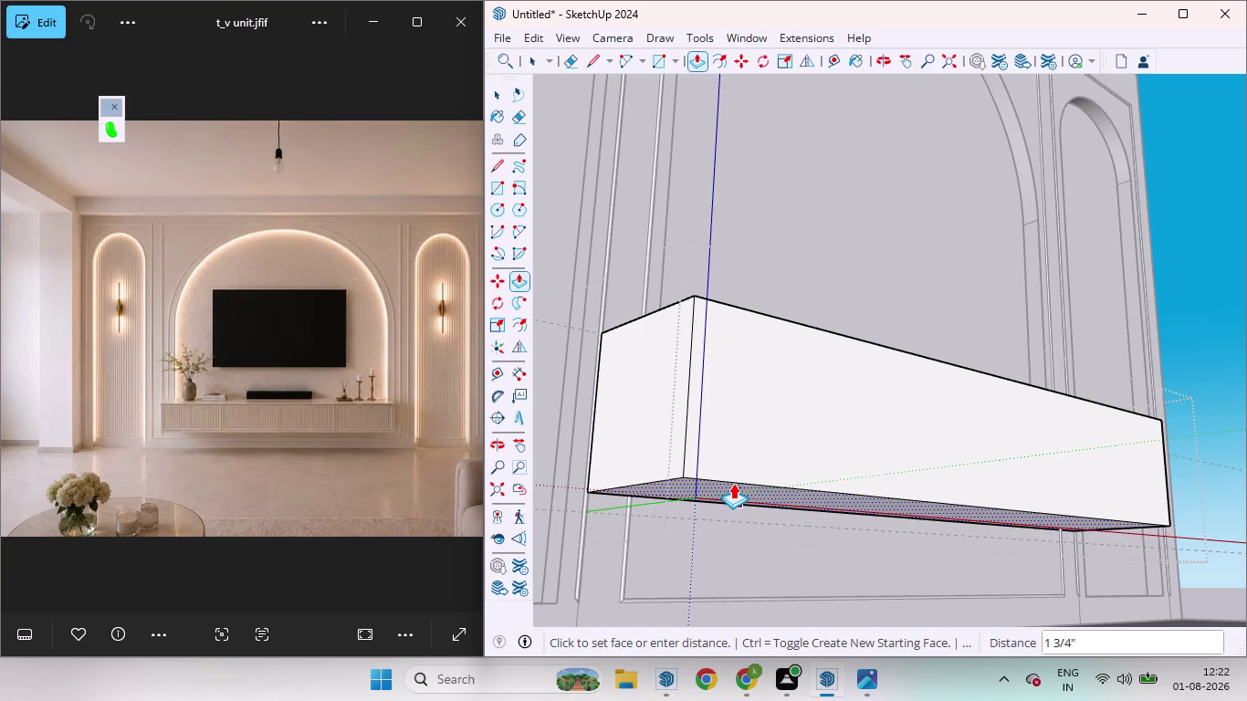
drag(733, 483, 733, 479)
key(space)
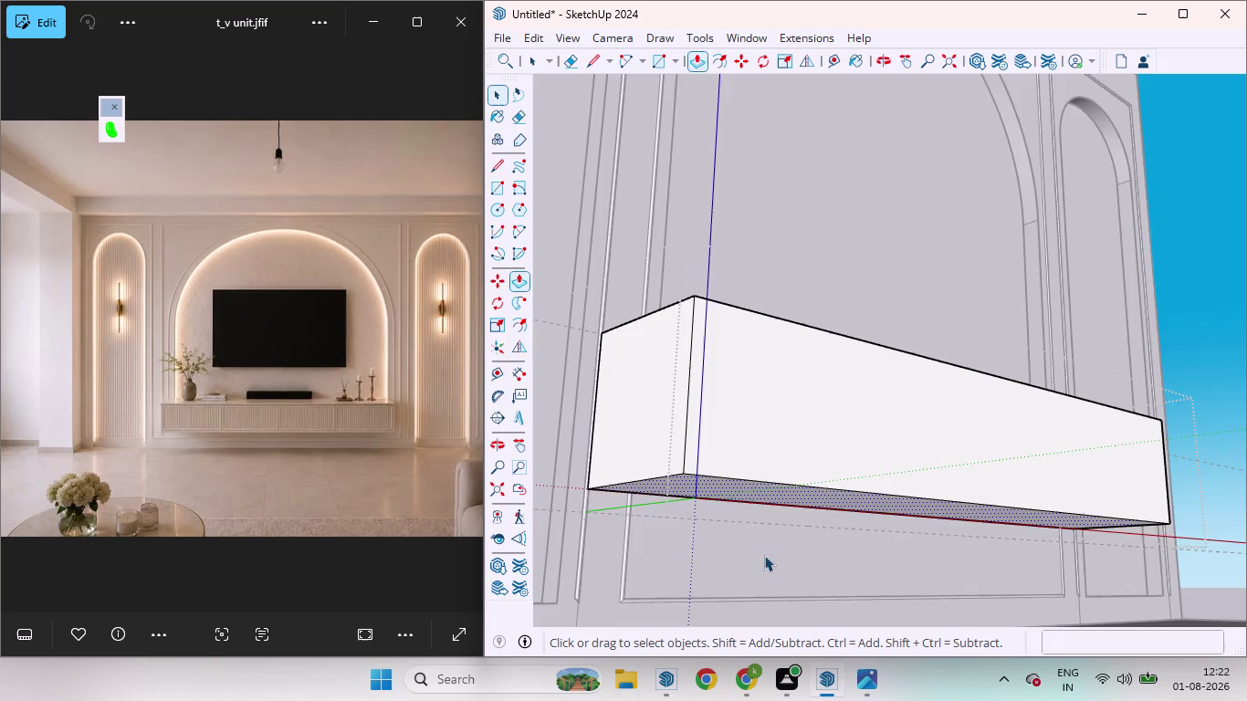
scroll(down, 3)
click(1048, 472)
middle_drag(965, 472, 698, 566)
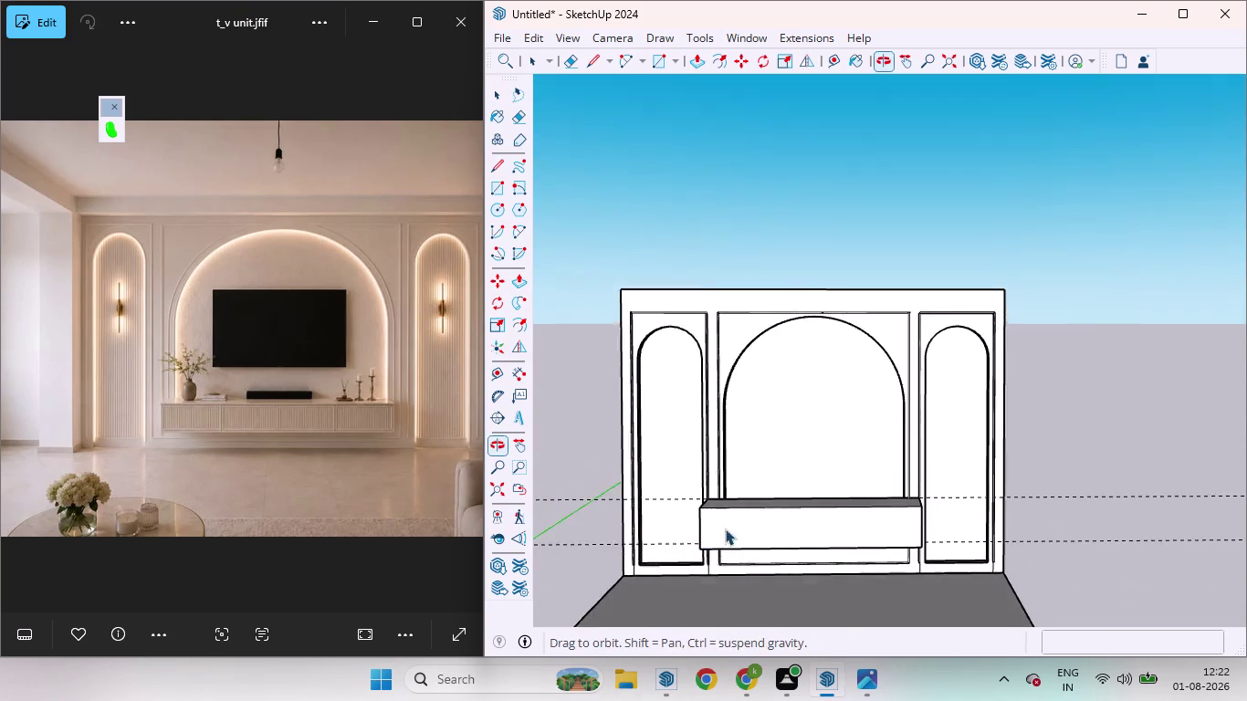
scroll(up, 3)
scroll(down, 3)
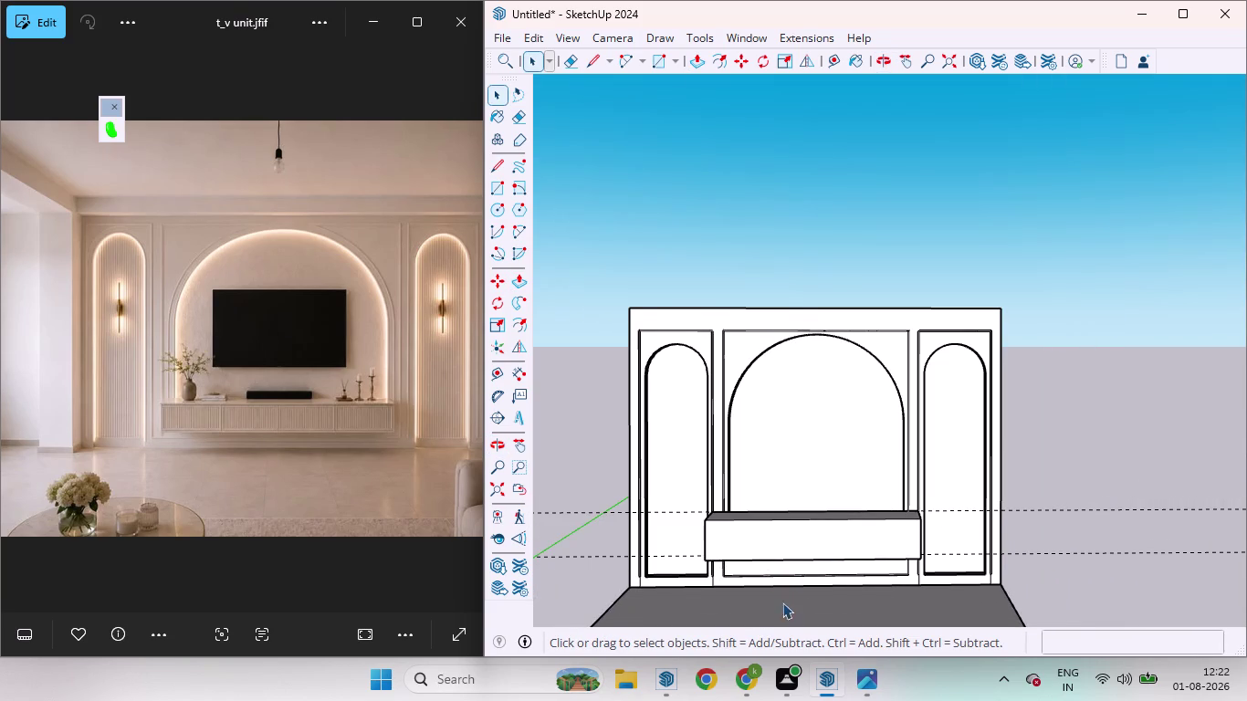
scroll(up, 3)
scroll(up, 3)
middle_drag(779, 616, 738, 588)
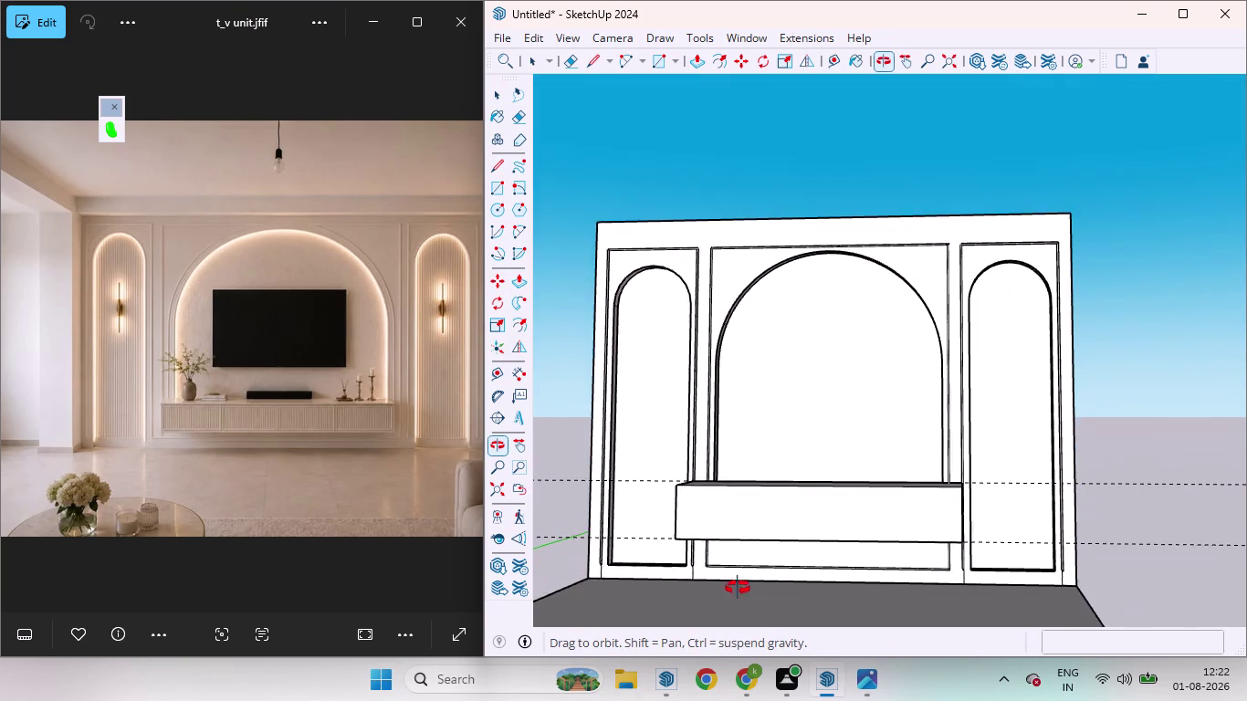
middle_drag(738, 587, 785, 604)
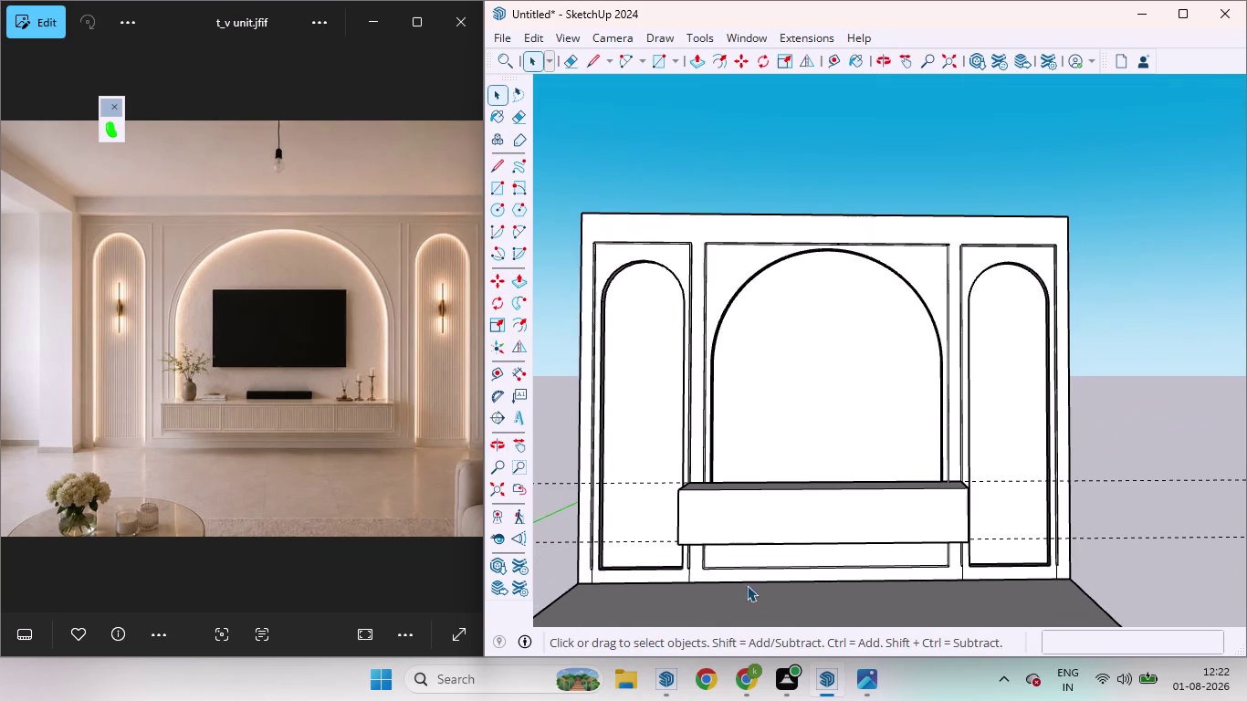
scroll(down, 3)
scroll(up, 3)
scroll(up, 3)
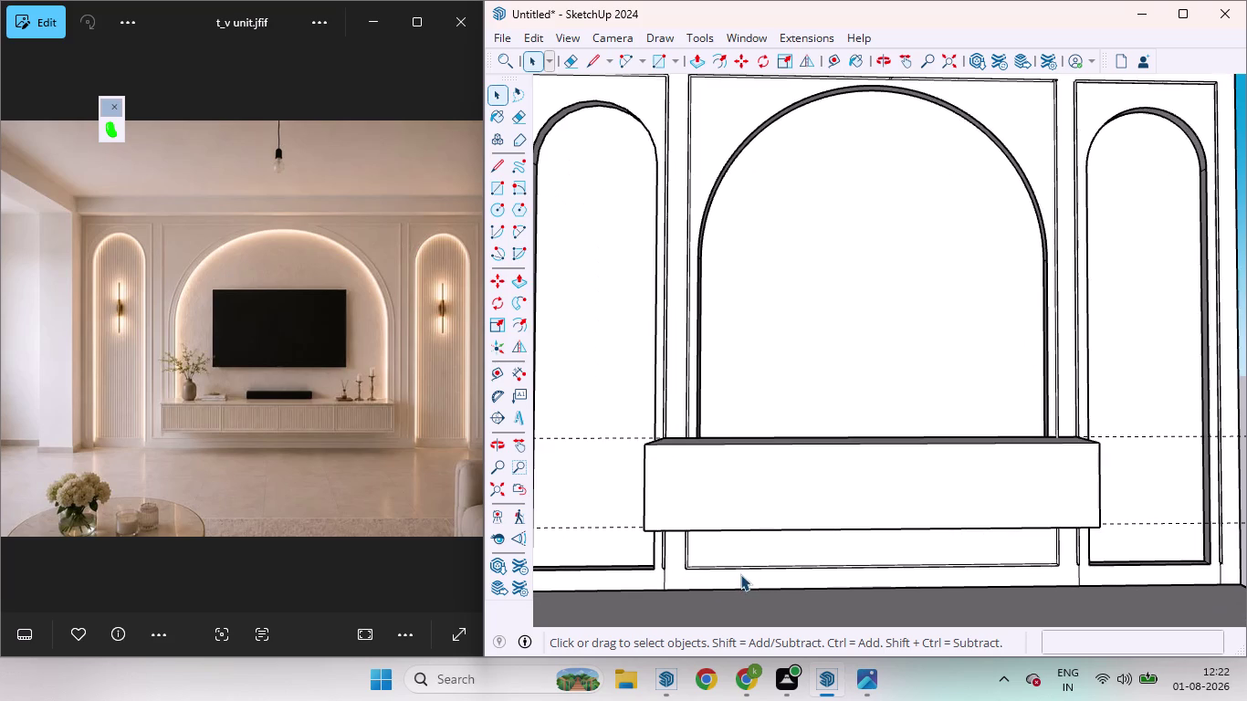
scroll(down, 3)
scroll(up, 3)
middle_drag(726, 563, 730, 596)
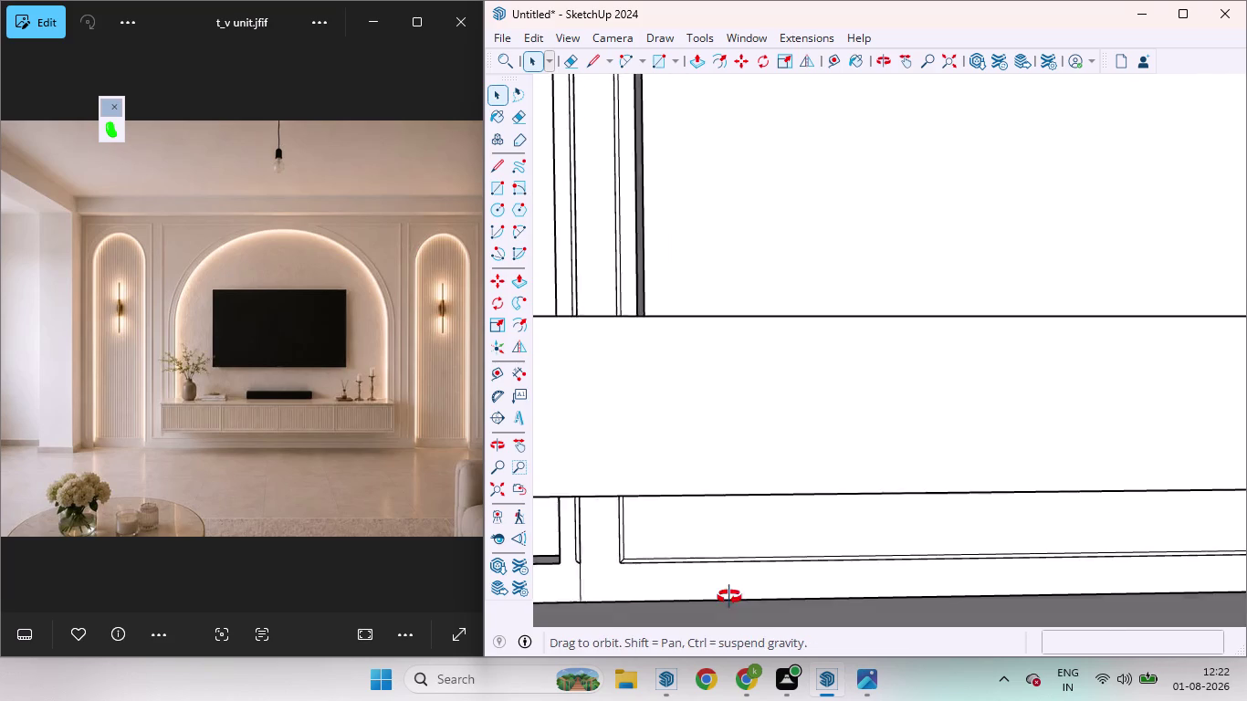
middle_drag(729, 596, 726, 619)
scroll(up, 3)
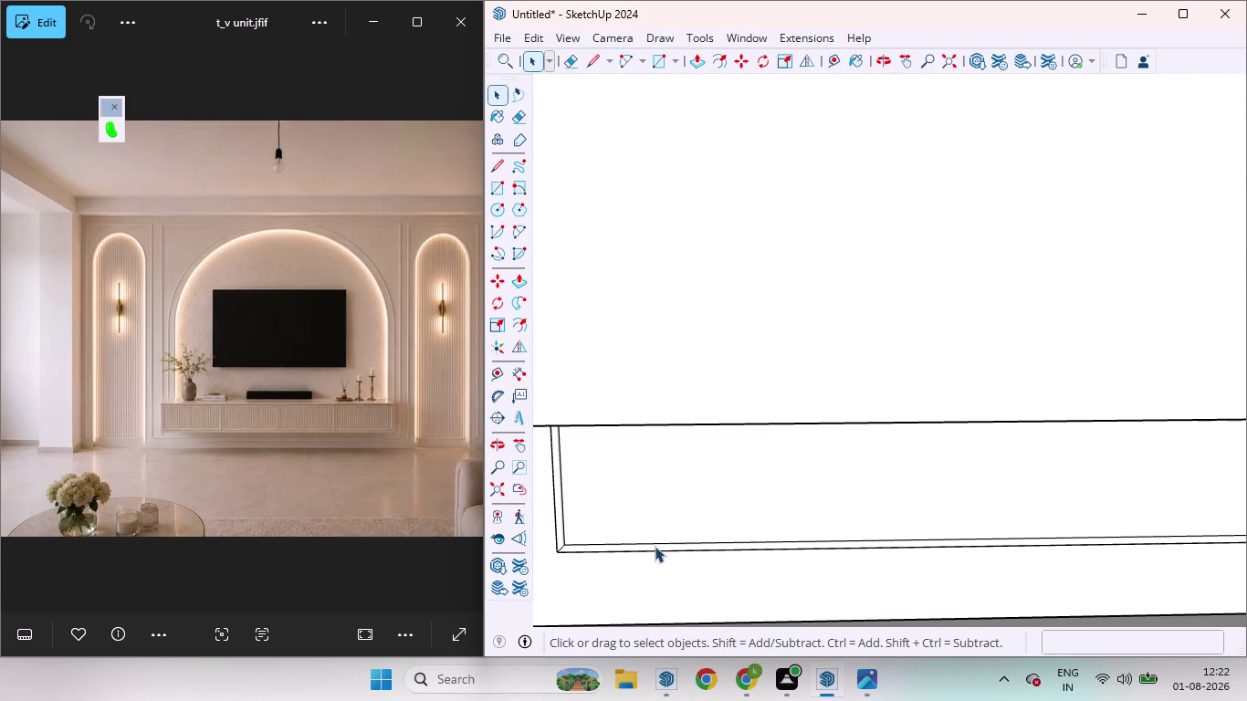
click(654, 546)
double_click(655, 546)
scroll(down, 3)
scroll(up, 3)
scroll(down, 3)
scroll(down, 3)
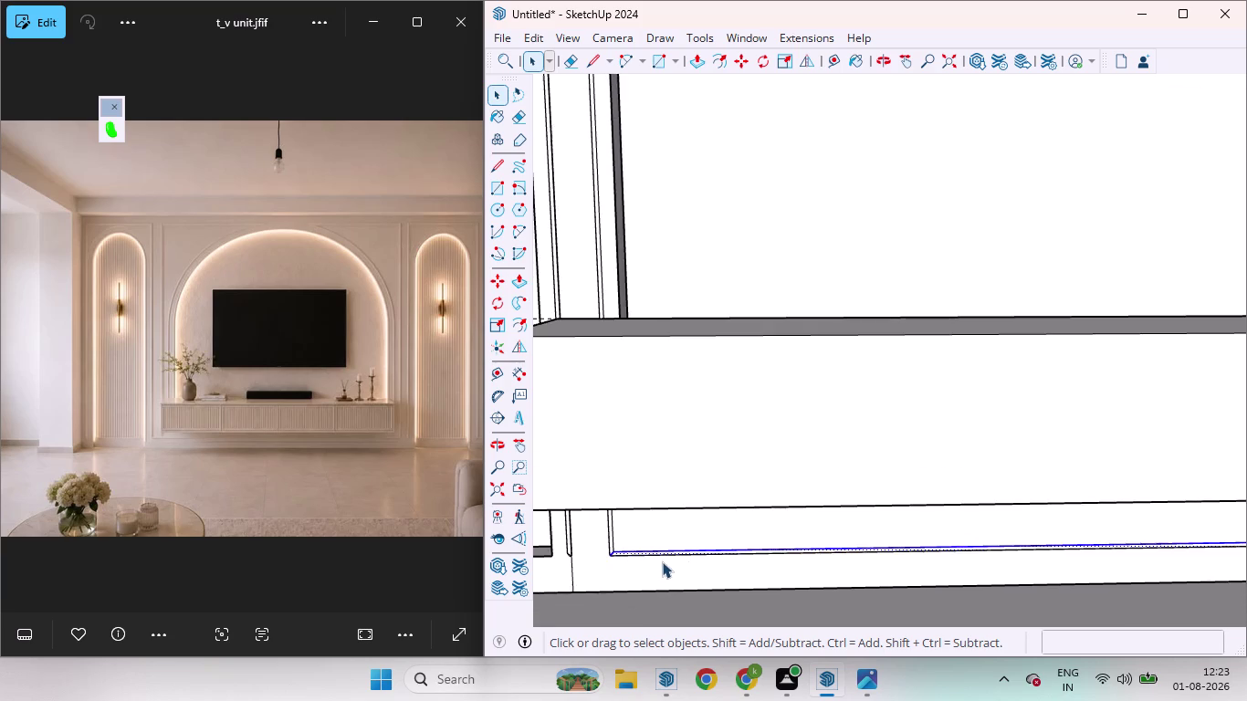
scroll(down, 3)
middle_drag(780, 553, 868, 421)
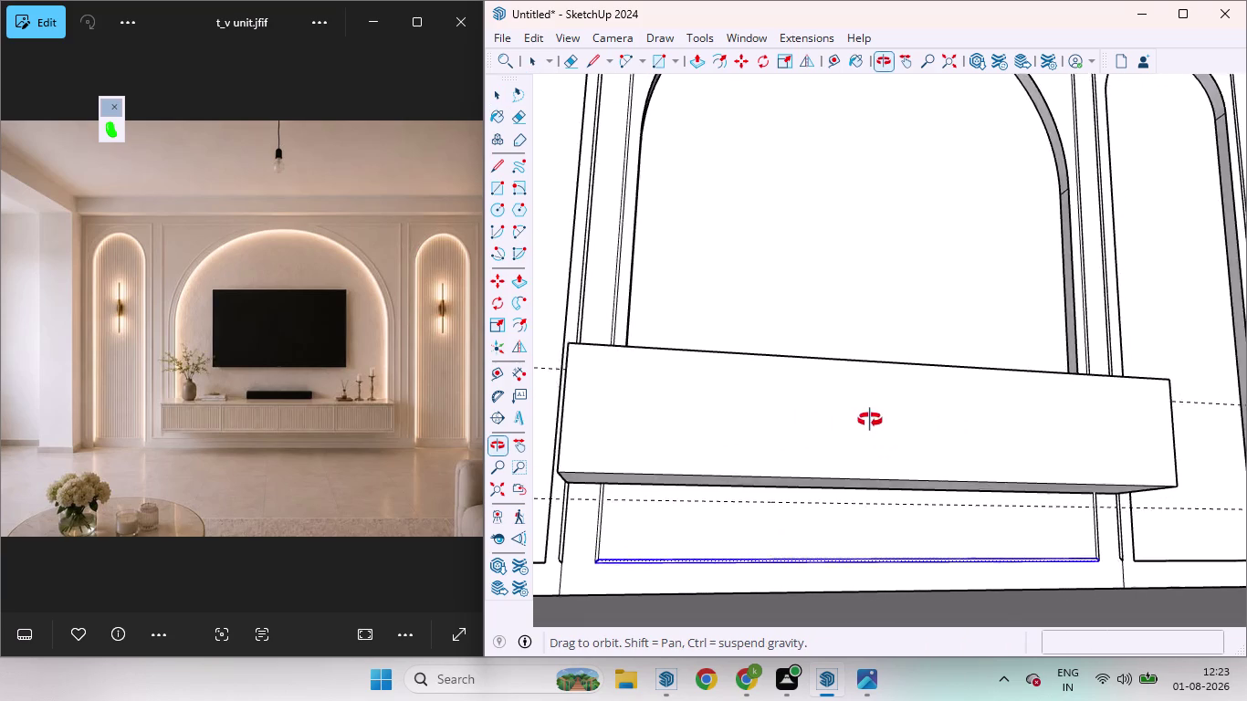
middle_drag(868, 421, 1057, 492)
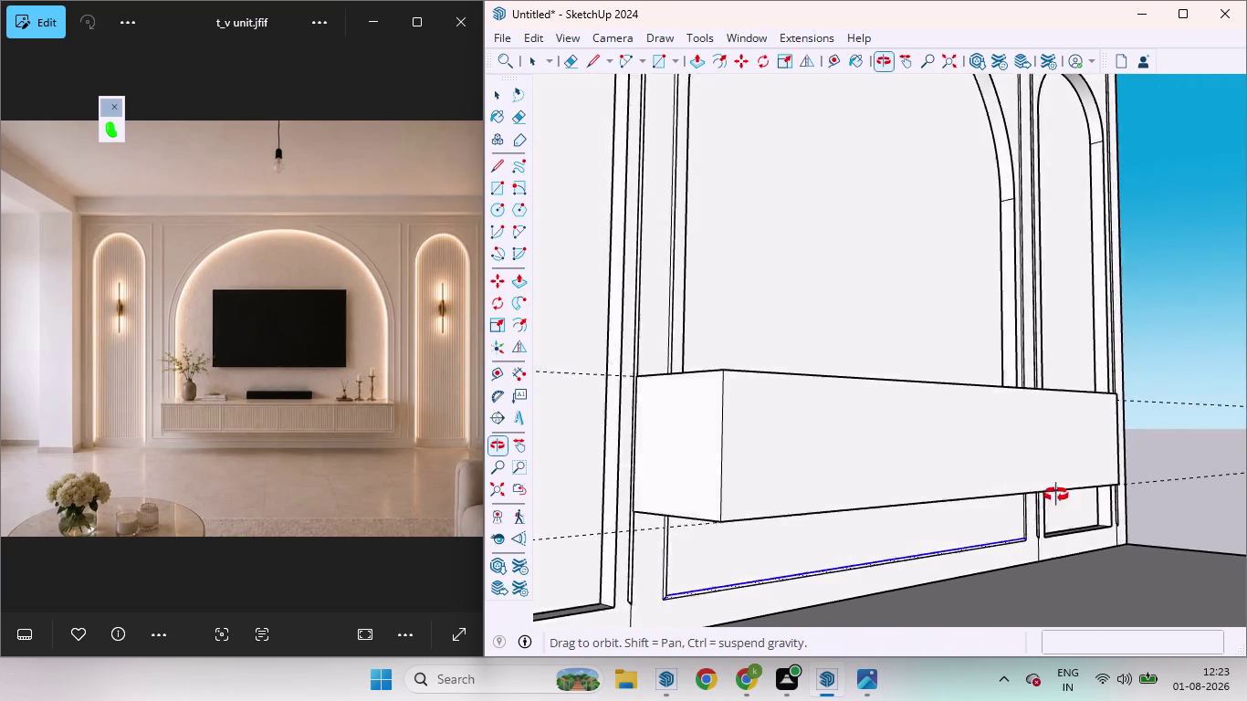
middle_drag(1056, 492, 994, 548)
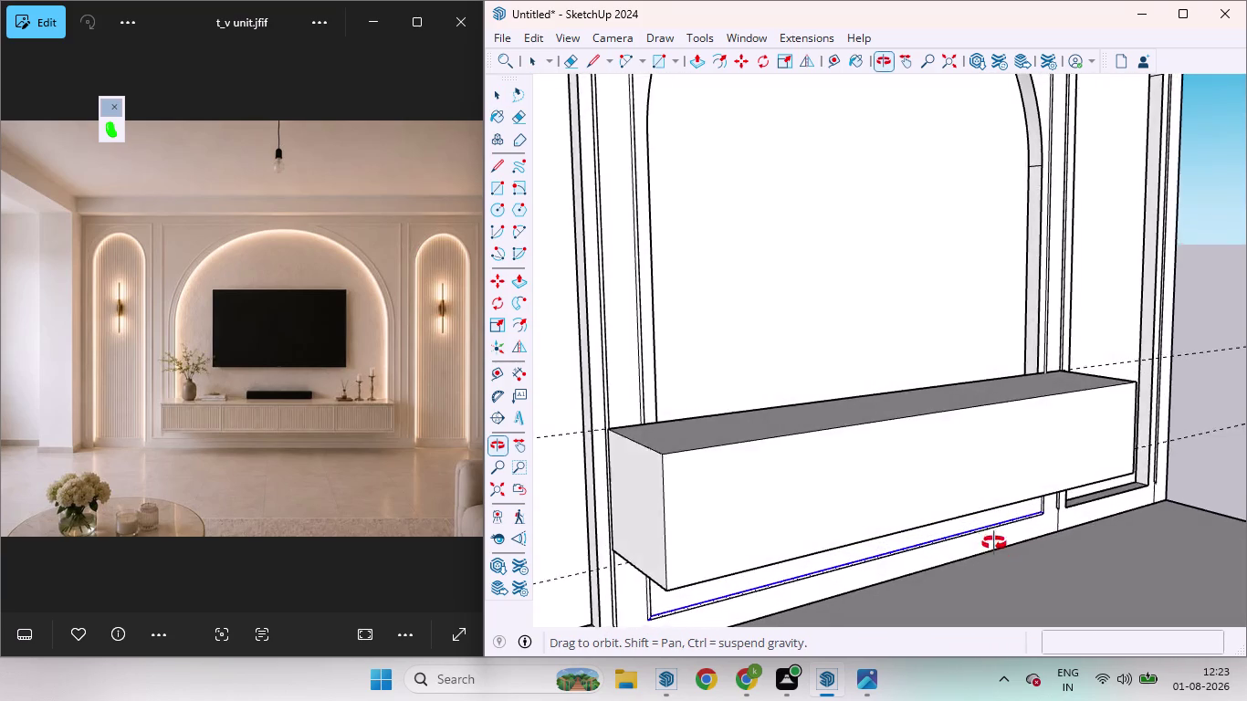
middle_drag(995, 549, 1106, 431)
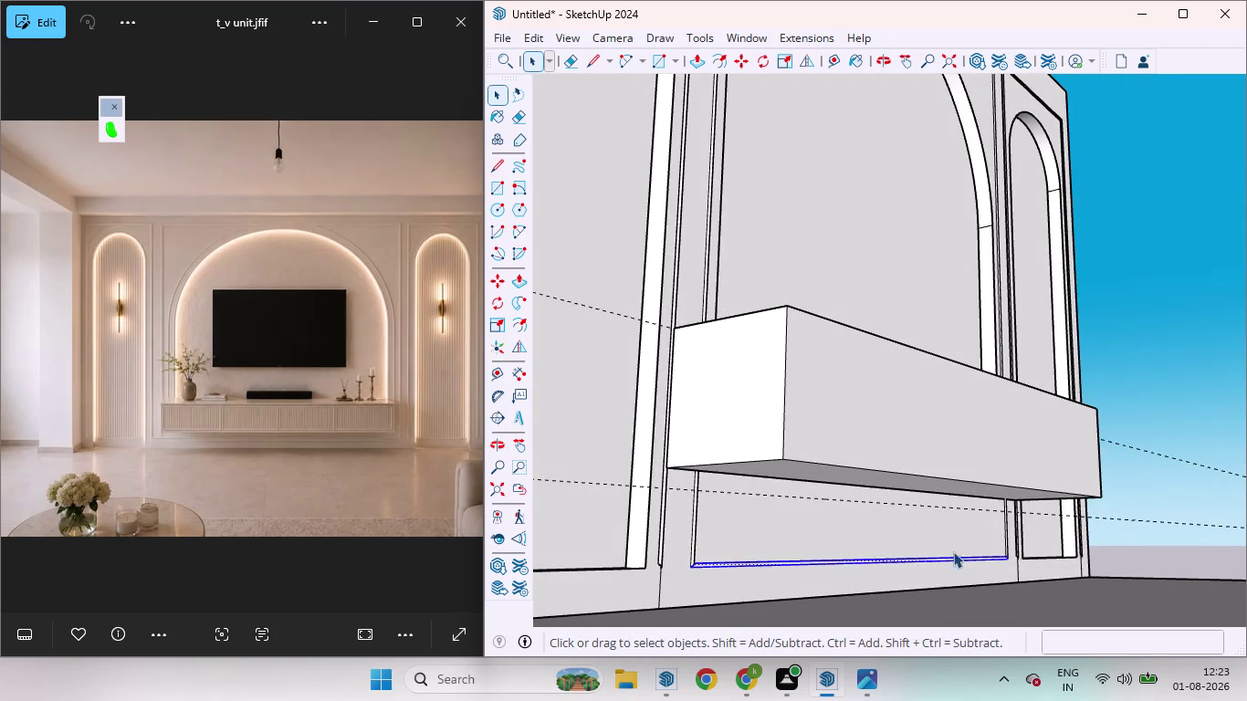
scroll(down, 3)
middle_drag(942, 562, 805, 582)
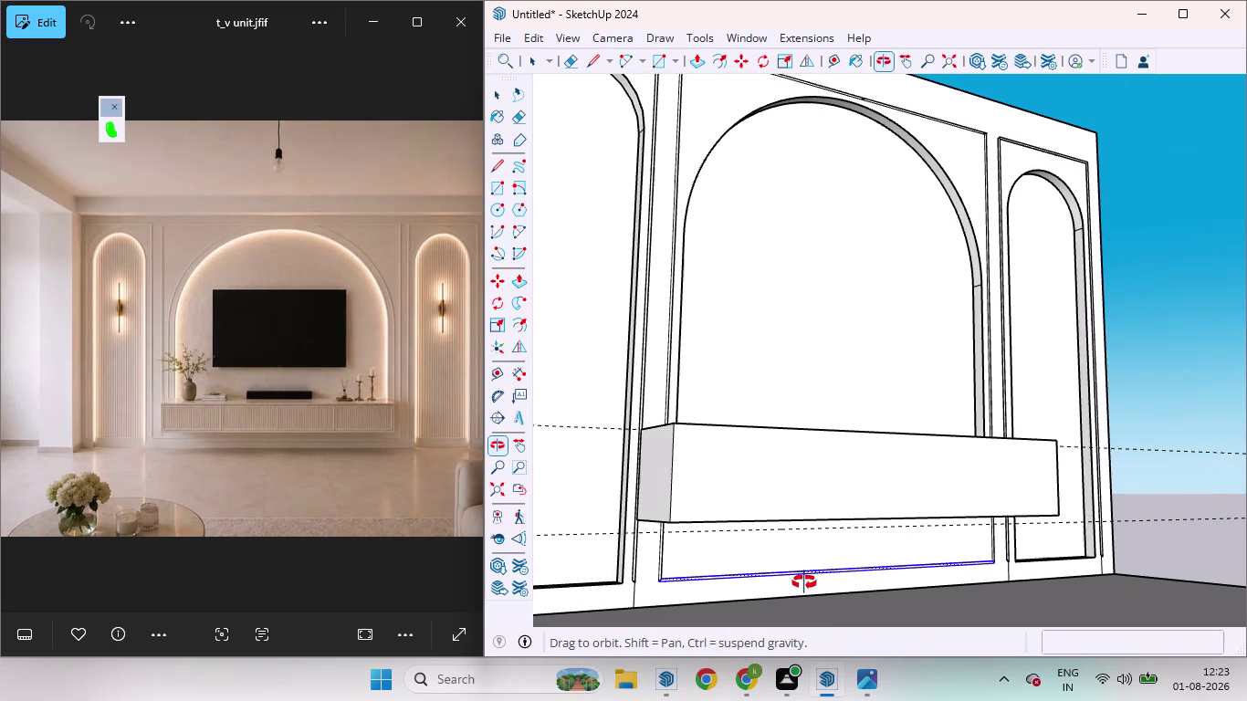
middle_drag(805, 583, 799, 581)
scroll(down, 3)
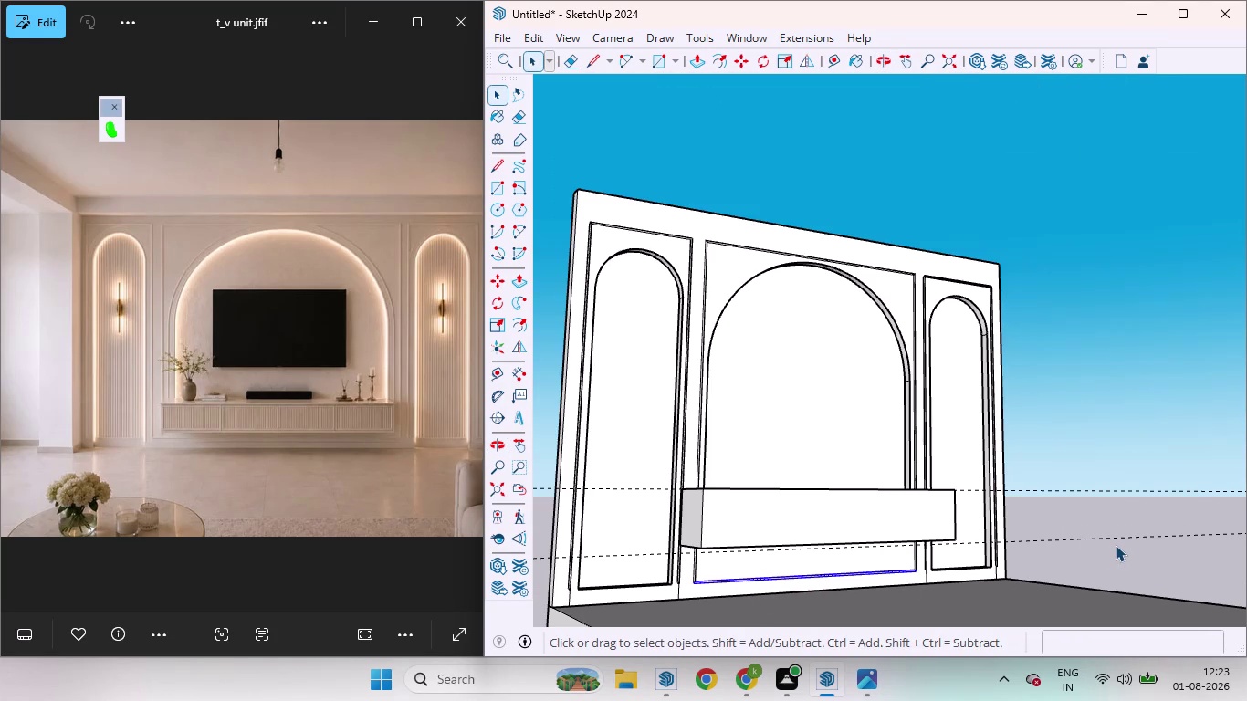
click(1115, 560)
scroll(down, 3)
middle_drag(973, 534, 952, 560)
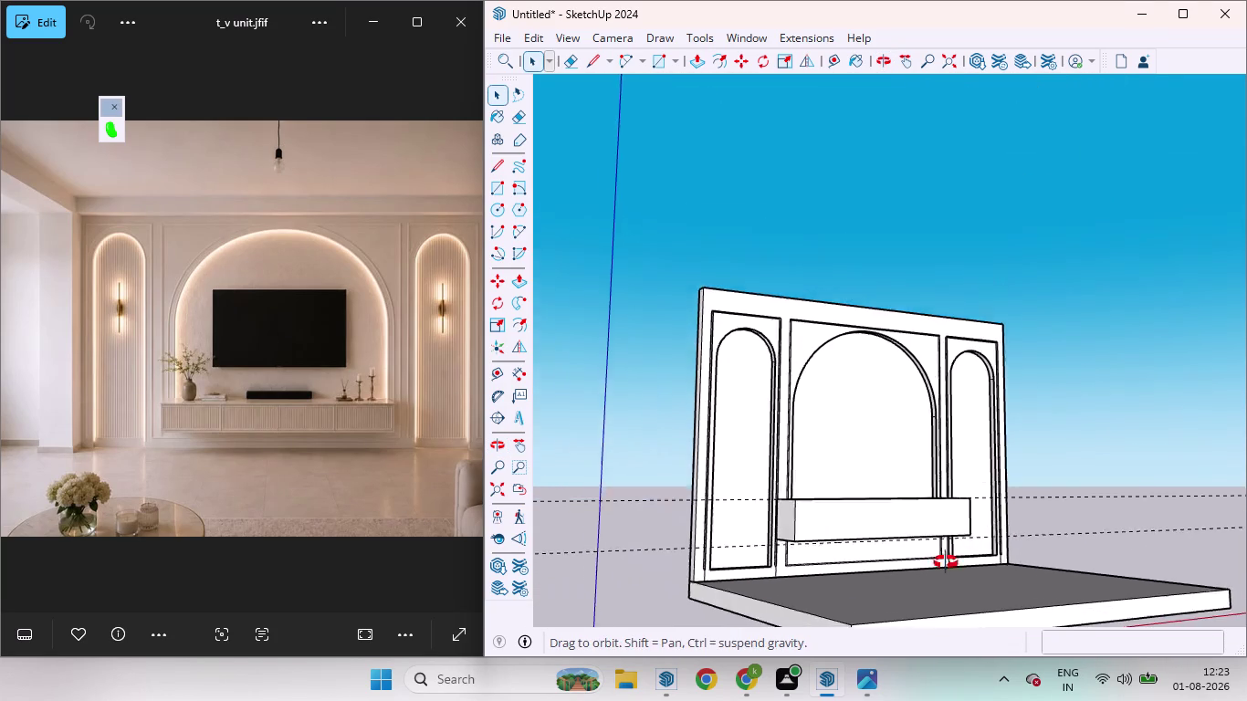
middle_drag(952, 560, 774, 574)
scroll(up, 3)
scroll(up, 3)
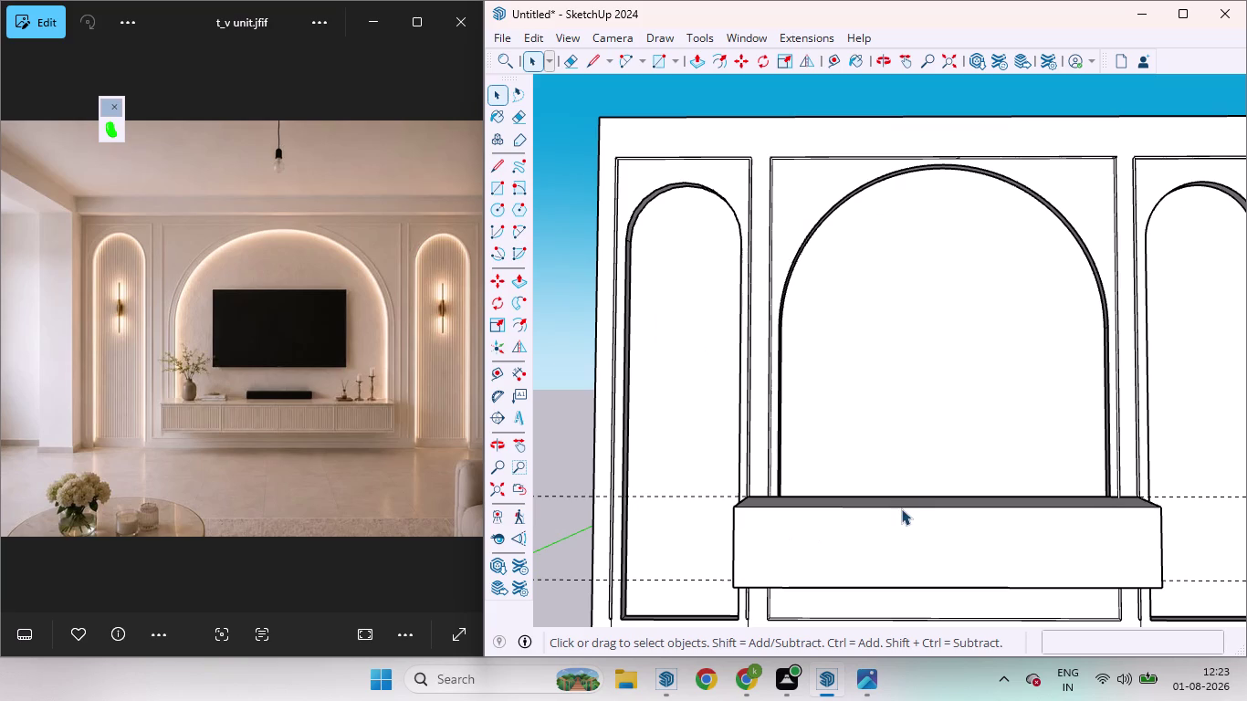
Open the ledge cabinet group and zoom in on its front.
click(897, 510)
double_click(895, 510)
click(896, 510)
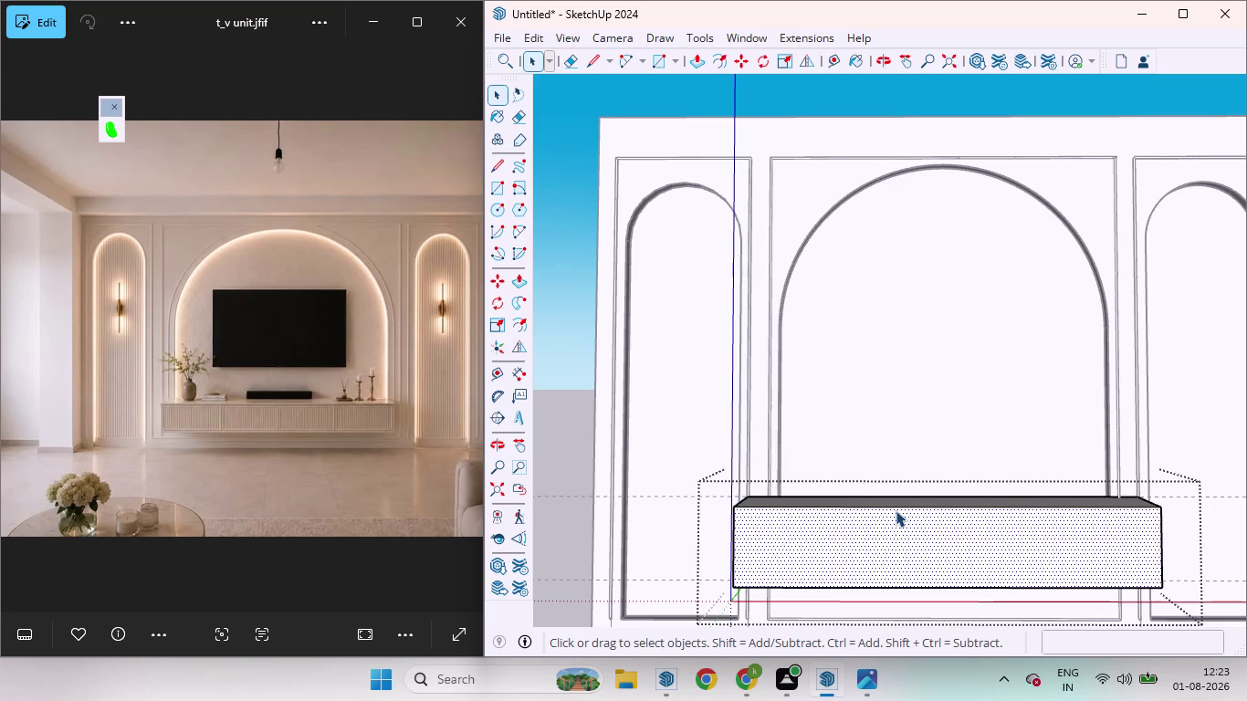
click(896, 511)
scroll(down, 3)
click(1202, 547)
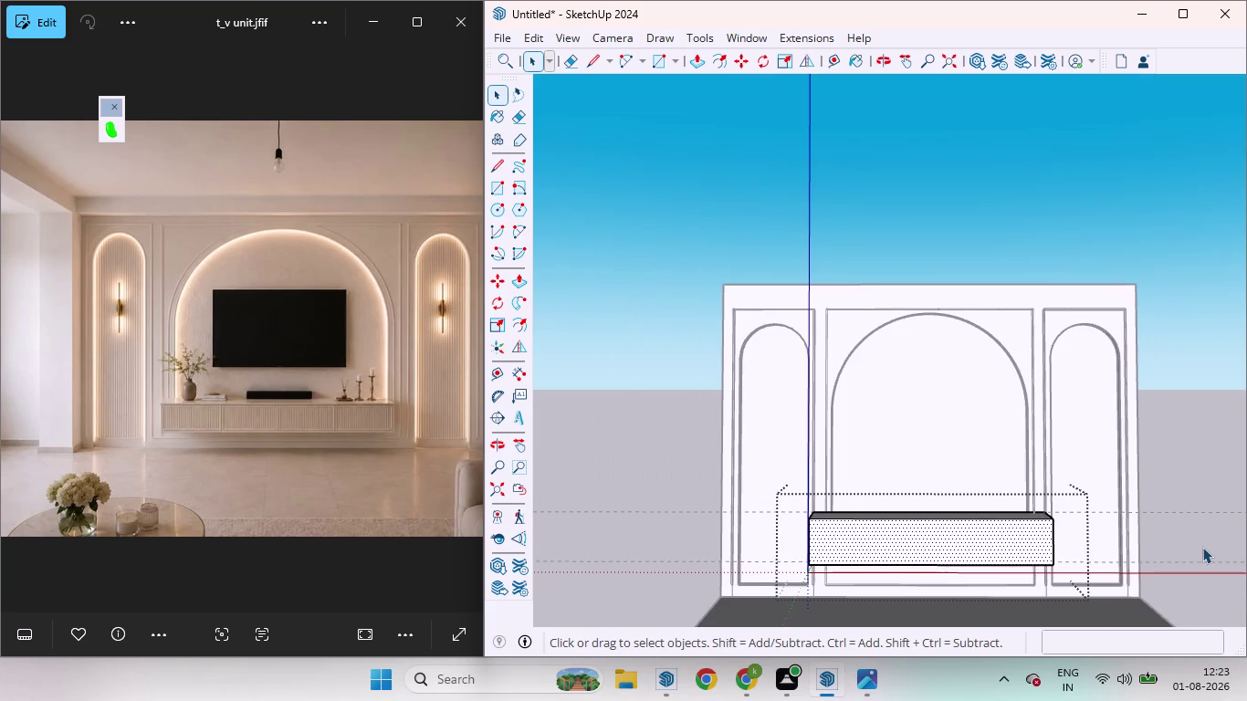
scroll(up, 3)
scroll(up, 3)
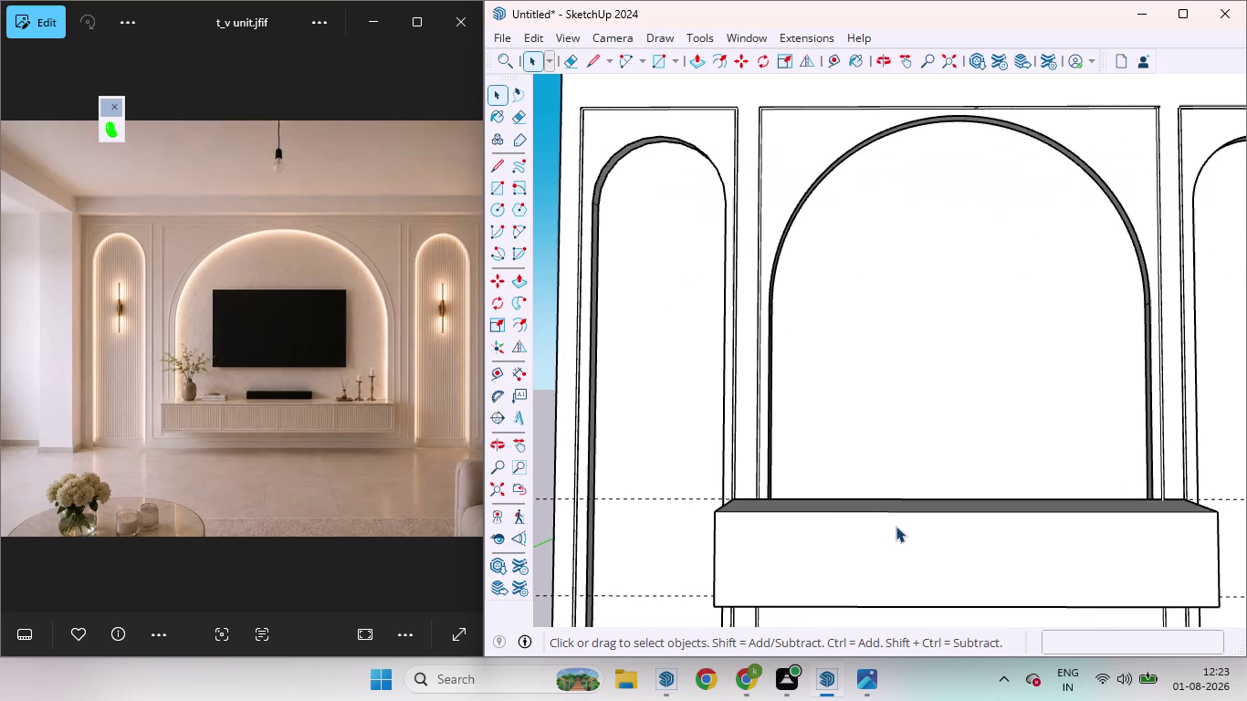
middle_drag(893, 527, 892, 573)
scroll(up, 3)
Select the cabinet's front face.
double_click(881, 537)
click(881, 537)
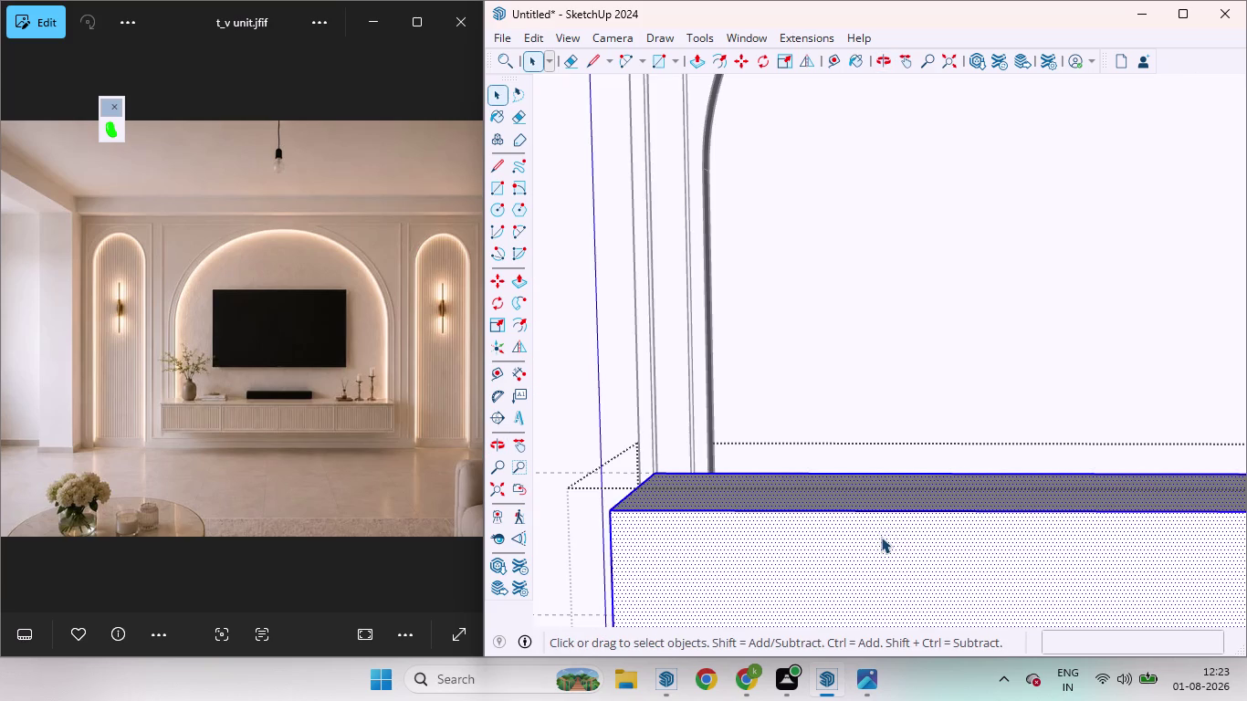
click(878, 512)
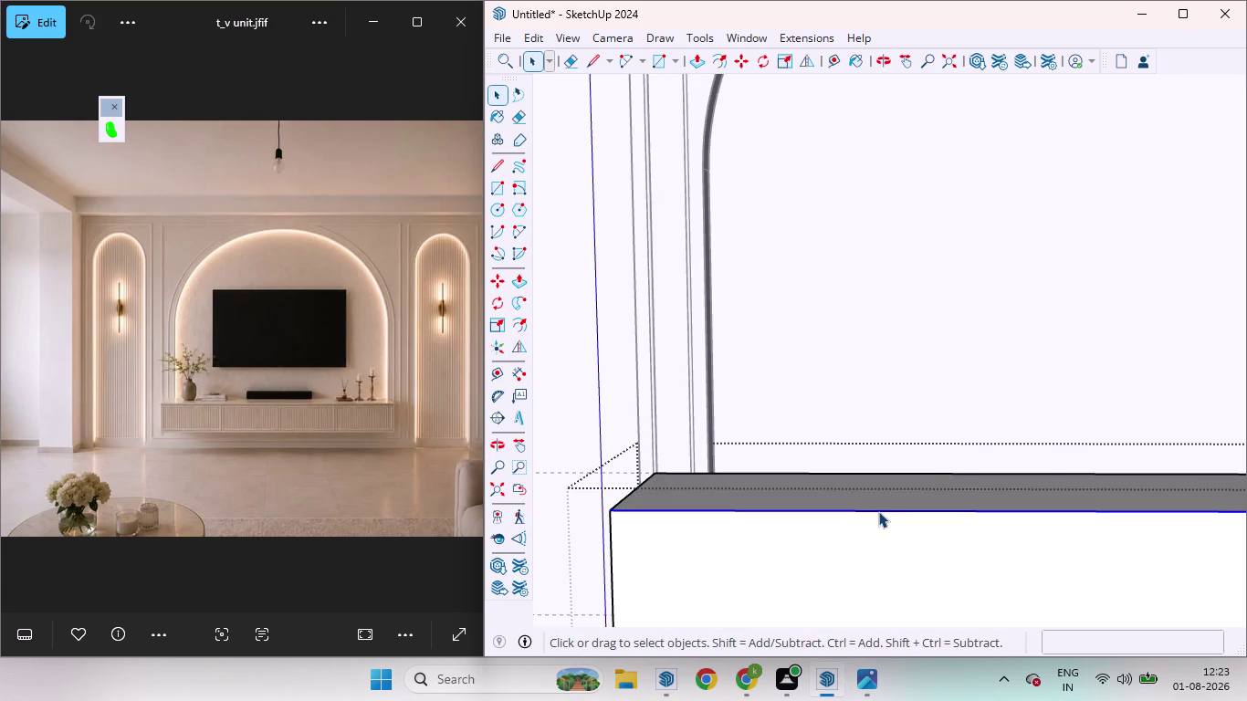
right_click(878, 512)
click(843, 553)
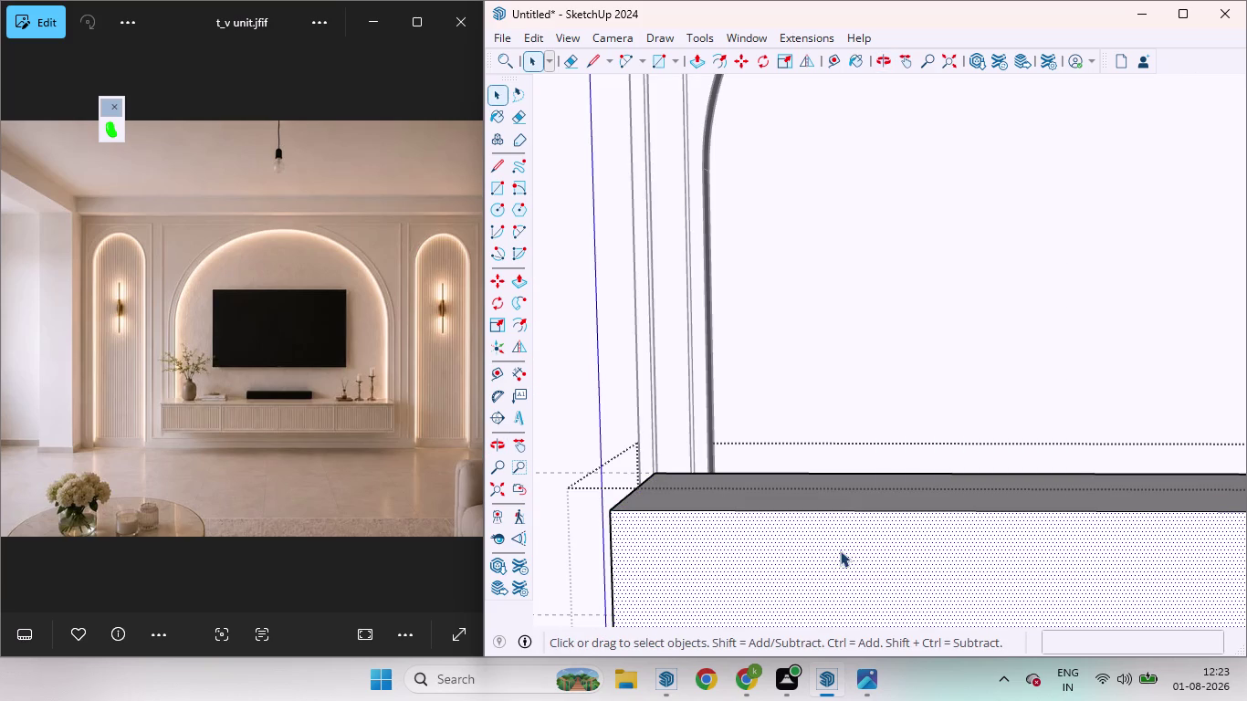
Offset the front face outline inward by 18 mm.
key(f)
drag(749, 545, 753, 558)
text(1)
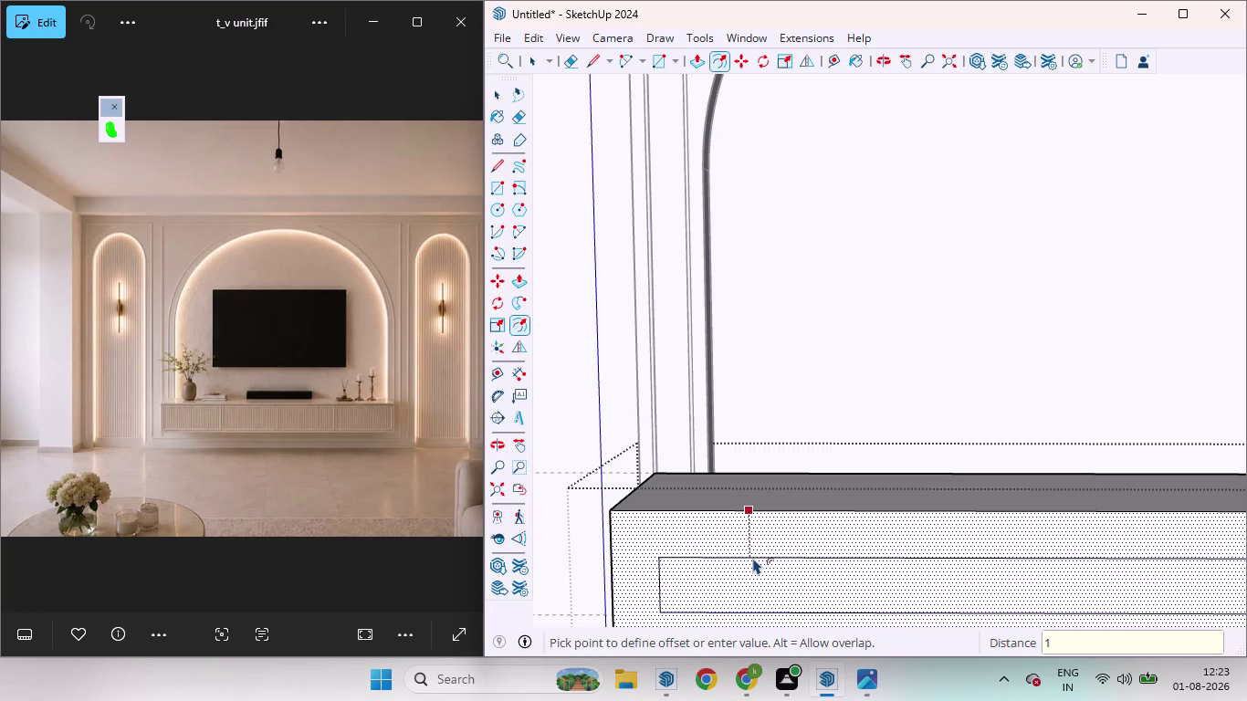
drag(753, 558, 754, 558)
text(8)
text(mm)
key(Return)
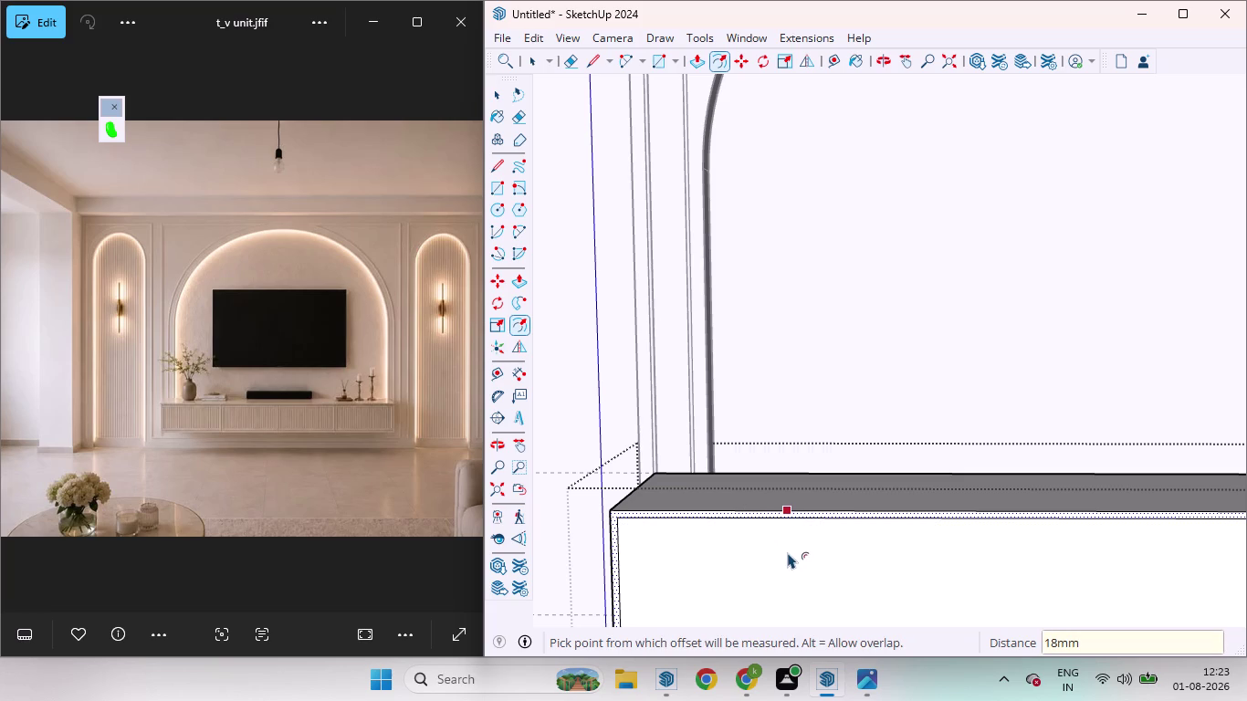
key(space)
Divide the inset's top edge into 4 equal segments.
scroll(down, 3)
scroll(up, 3)
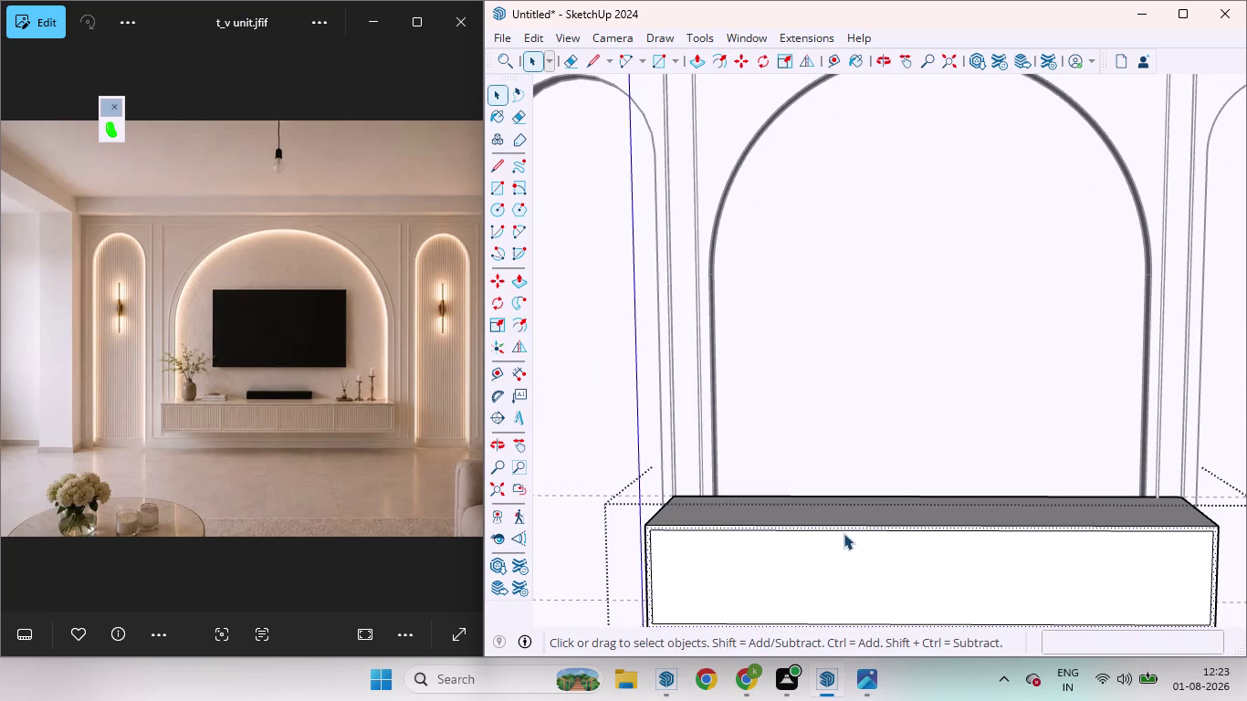
click(843, 533)
right_click(835, 529)
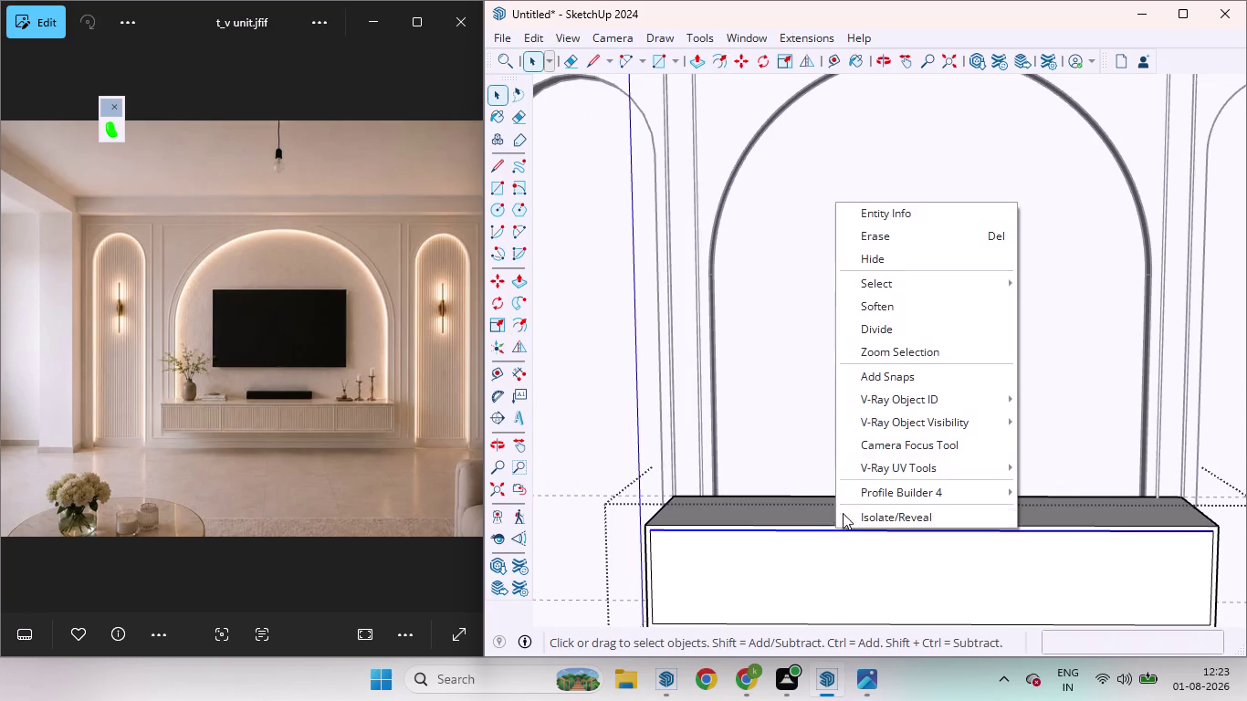
click(865, 335)
key(4)
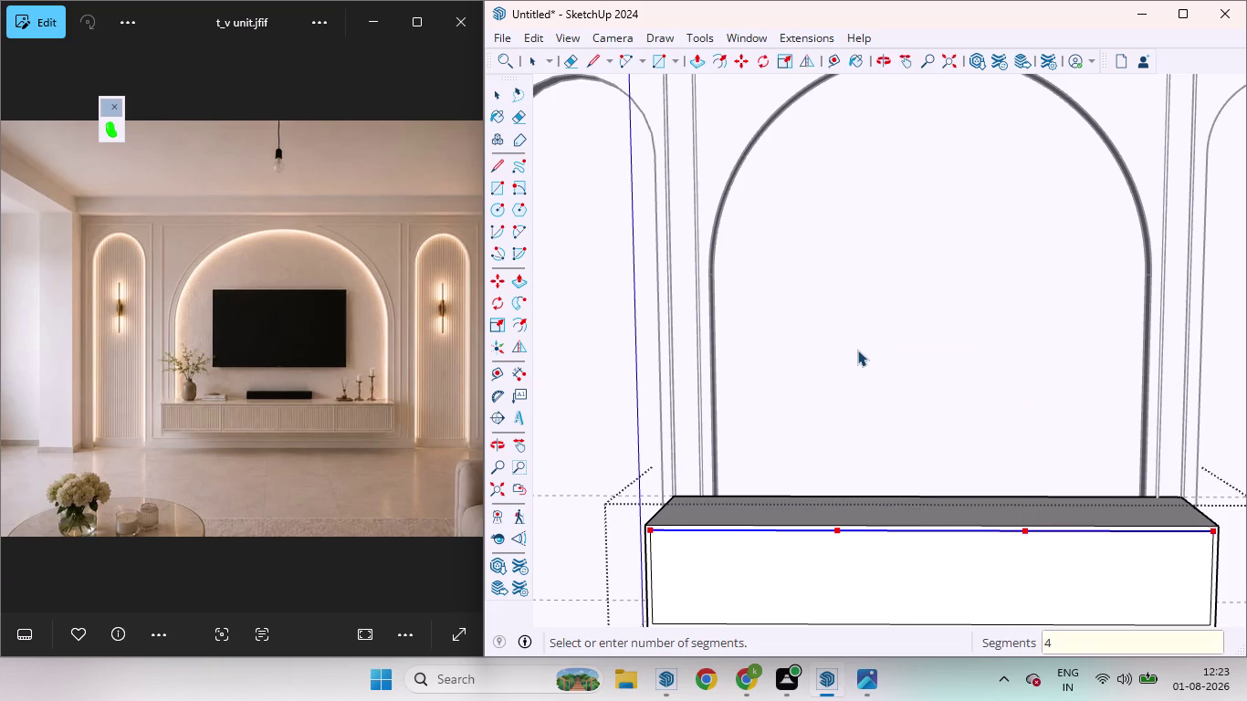